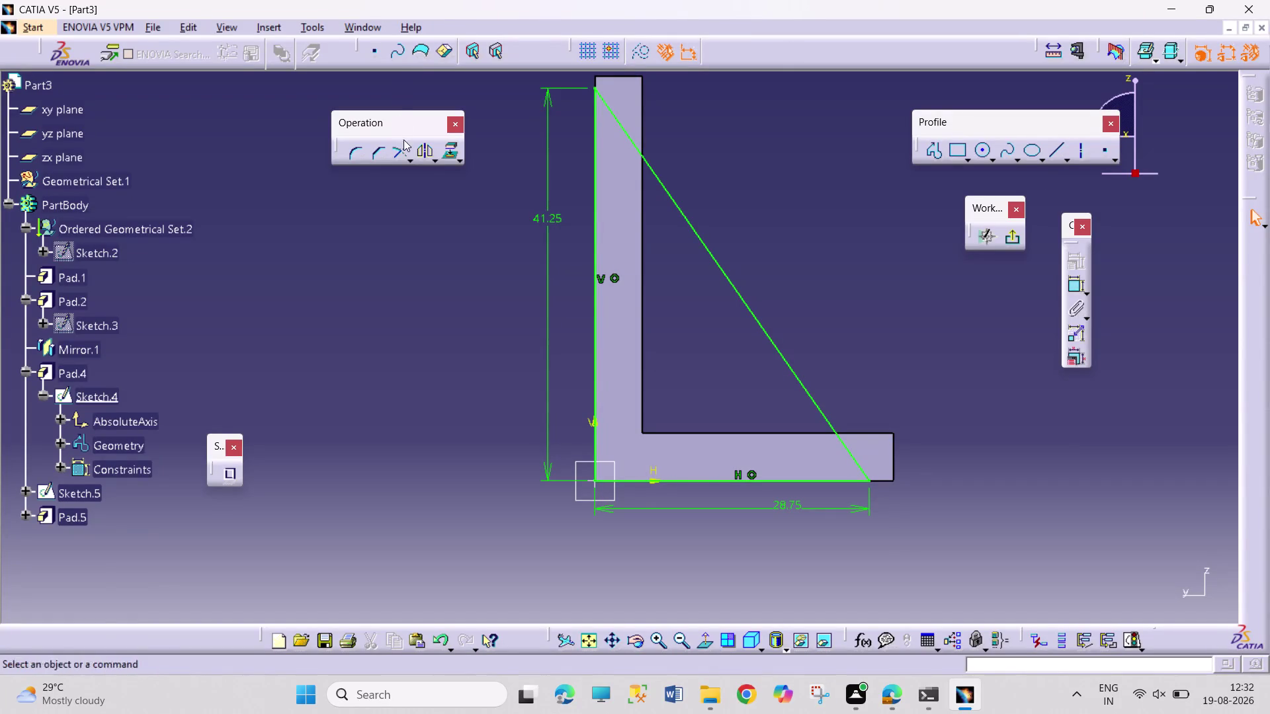
Exit the rib sketch, then open Sketch.6 to review its triangular profile.
click(1013, 236)
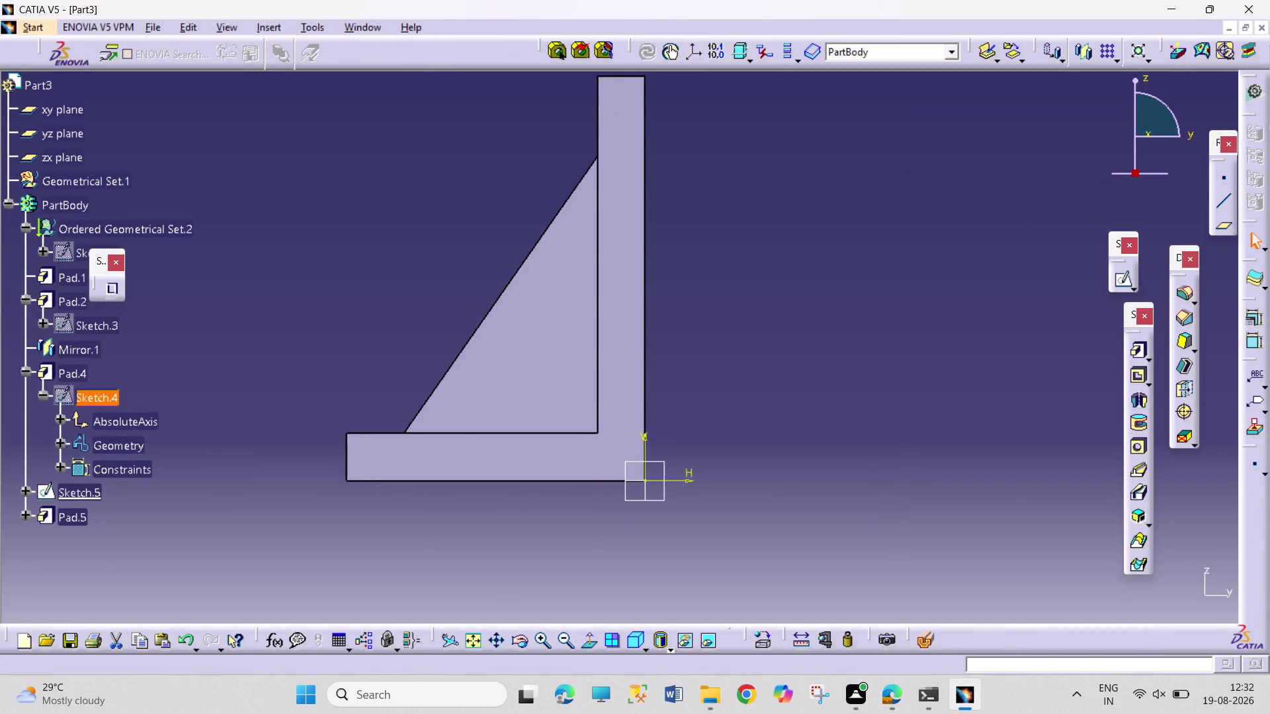
click(23, 515)
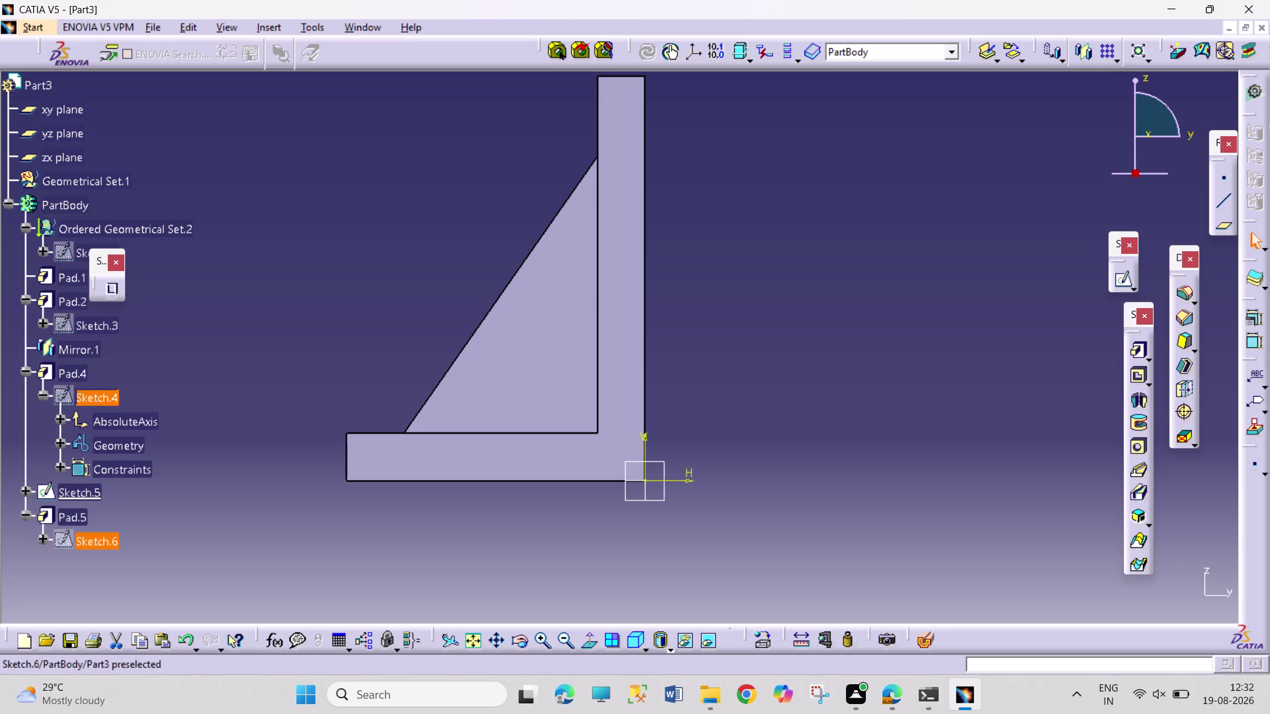
double_click(72, 542)
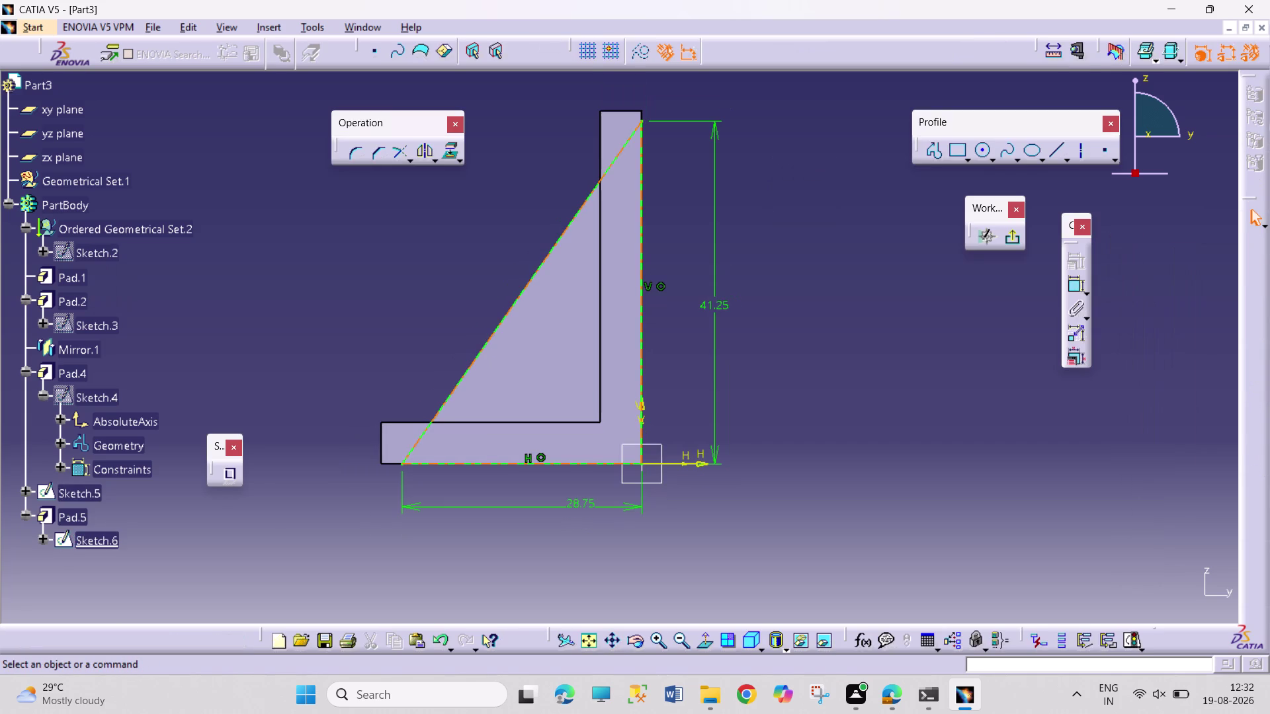
click(1015, 242)
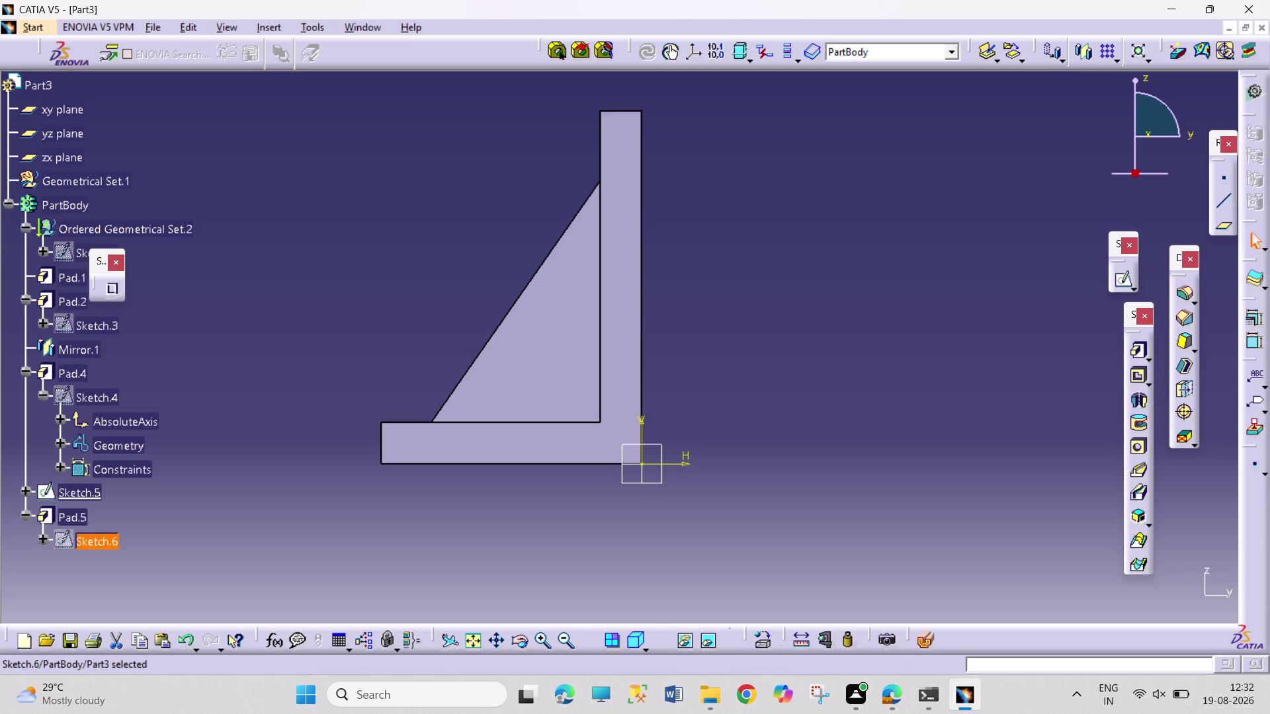
Orbit the bracket to view the rib, then reopen the Pad.5 definition.
click(528, 640)
drag(480, 375, 602, 436)
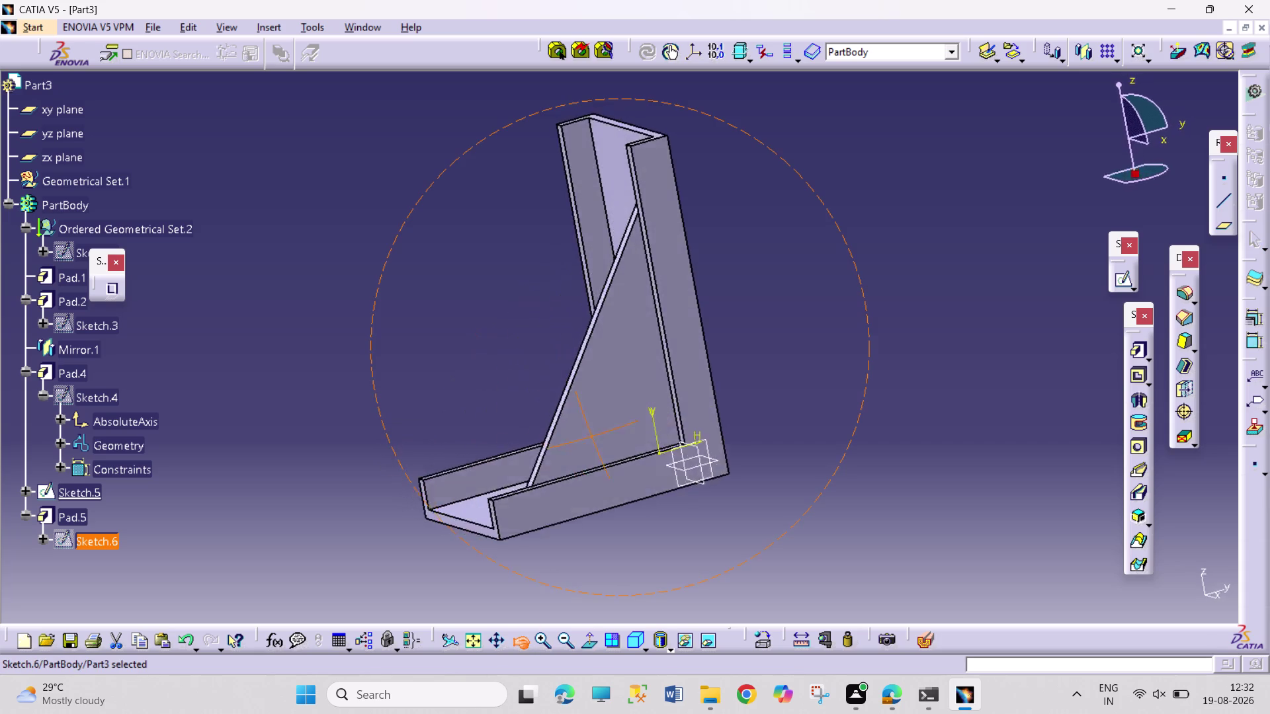
drag(602, 436, 950, 381)
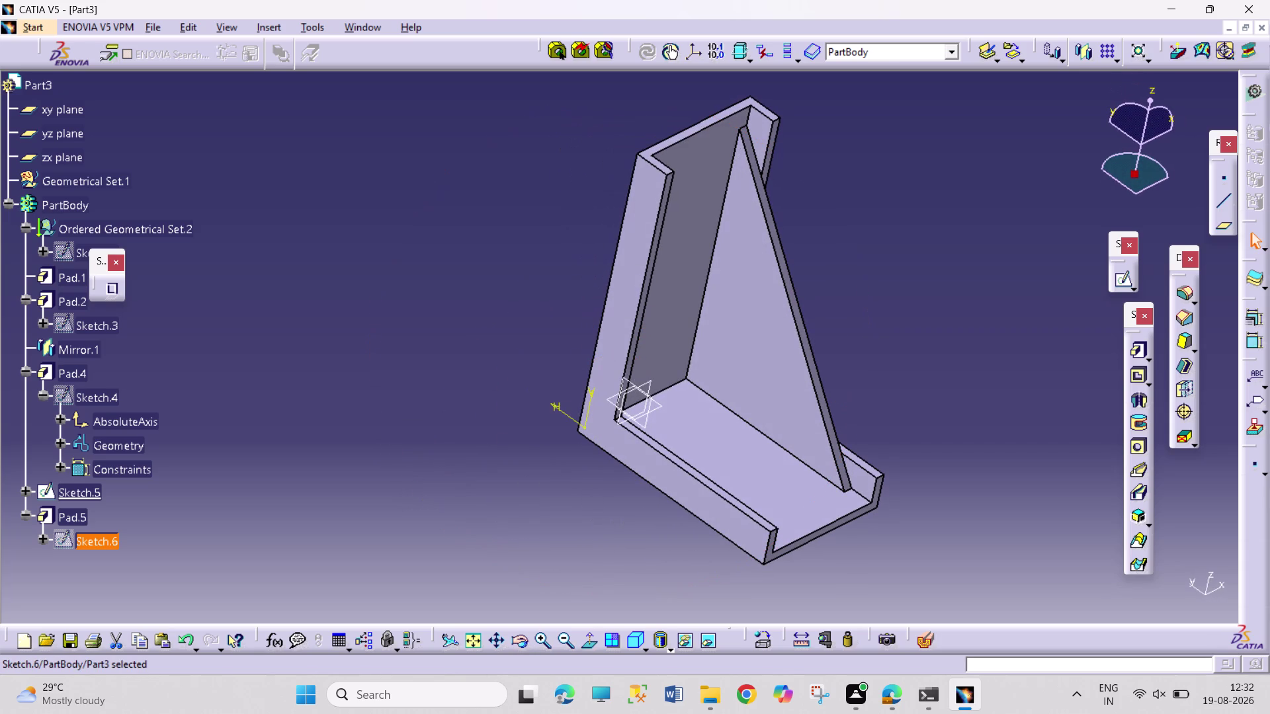
click(67, 516)
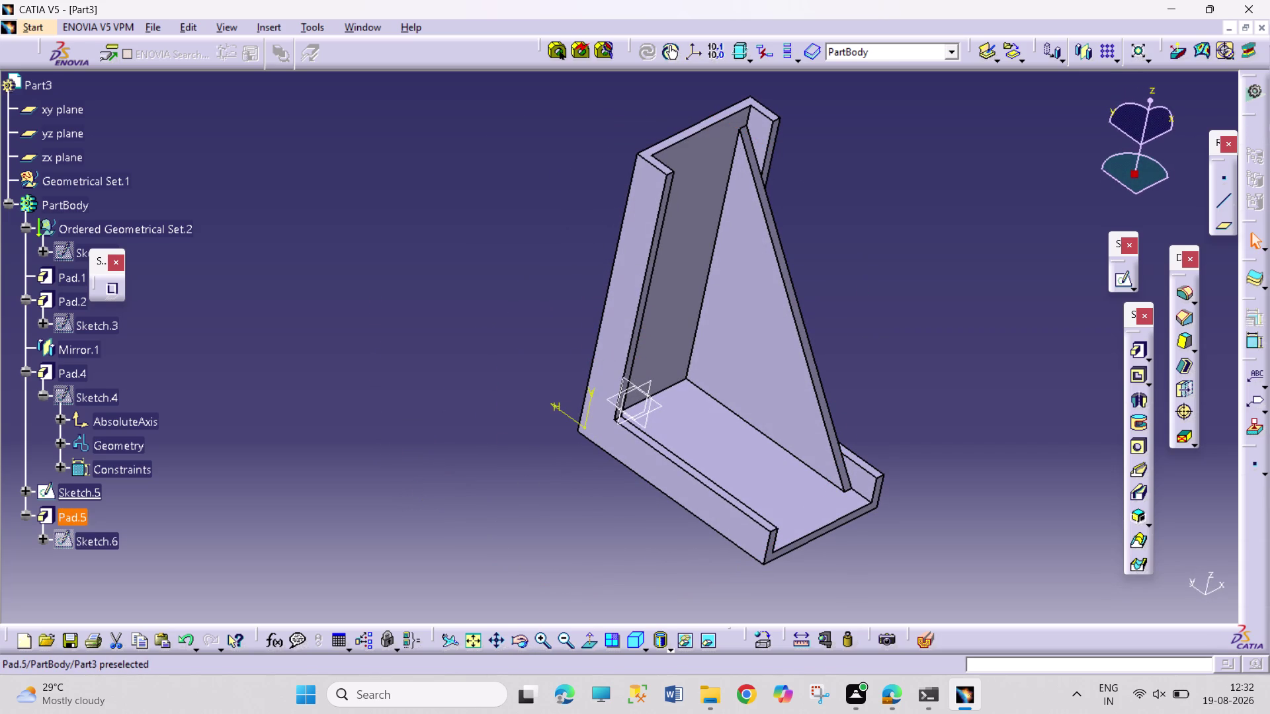
double_click(69, 516)
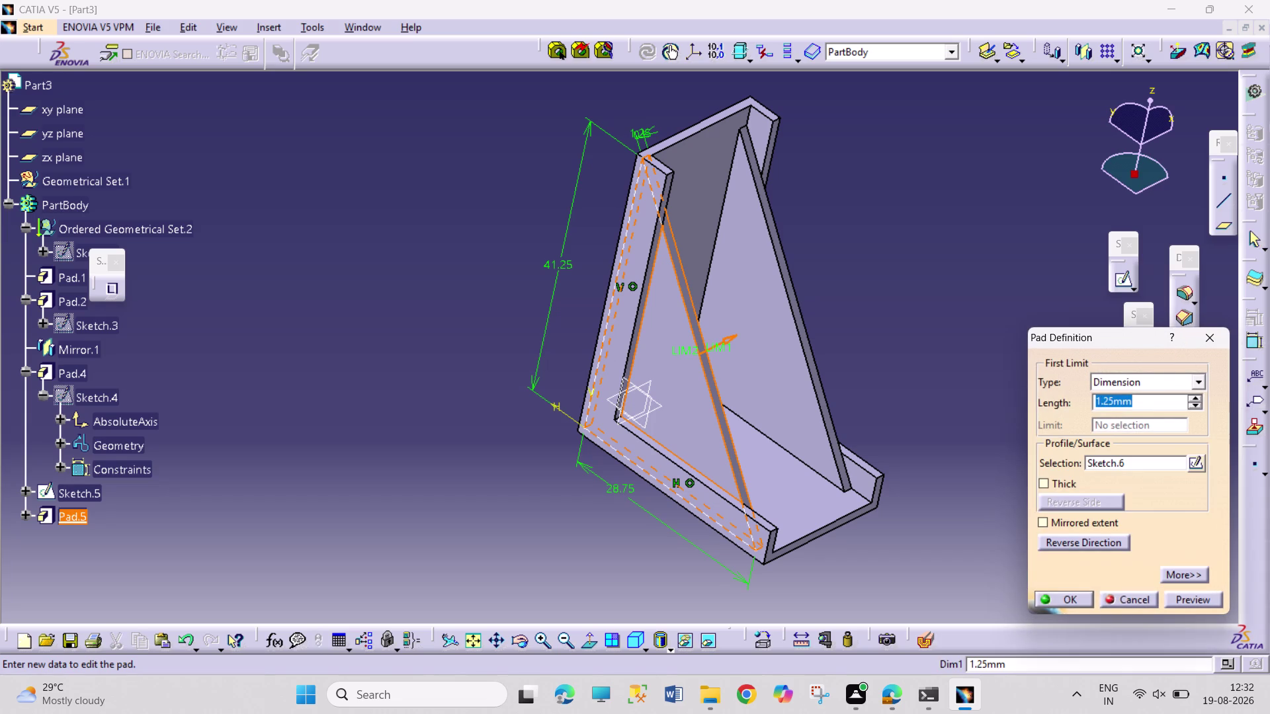
Close Pad.5's definition, run Local Update on it, and reopen Sketch.6 in the Sketcher.
click(1060, 602)
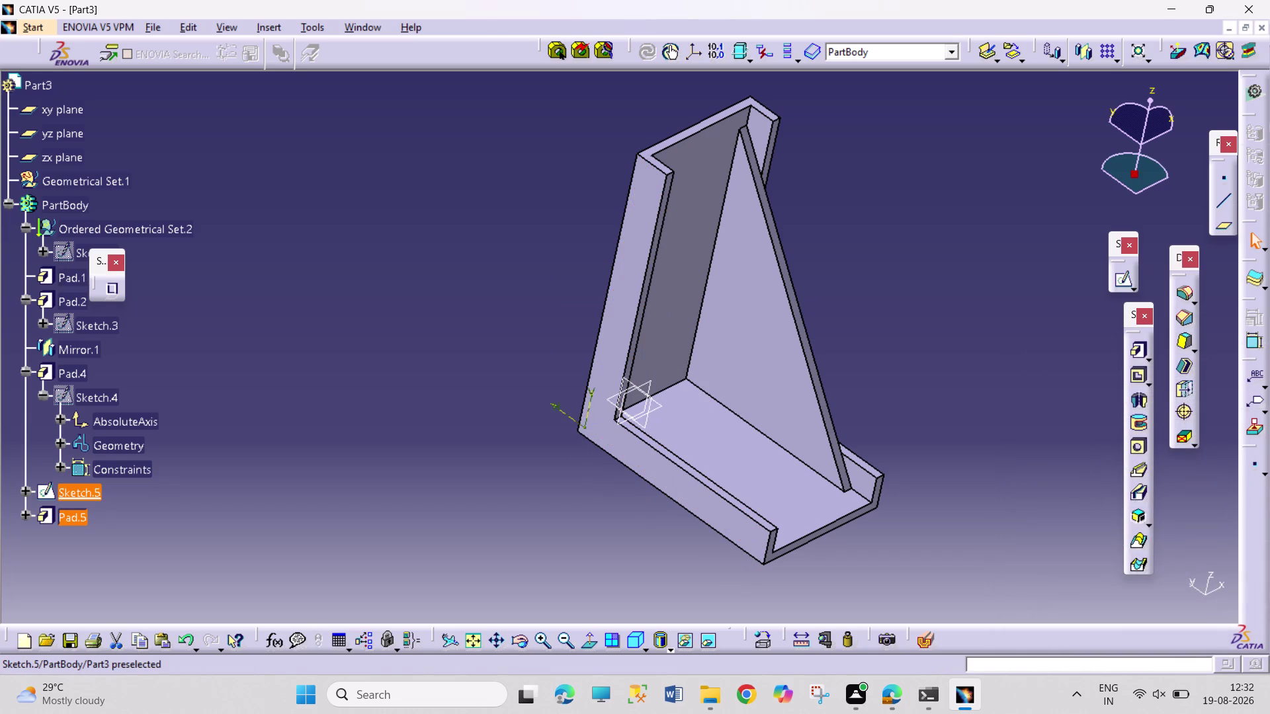
right_click(74, 495)
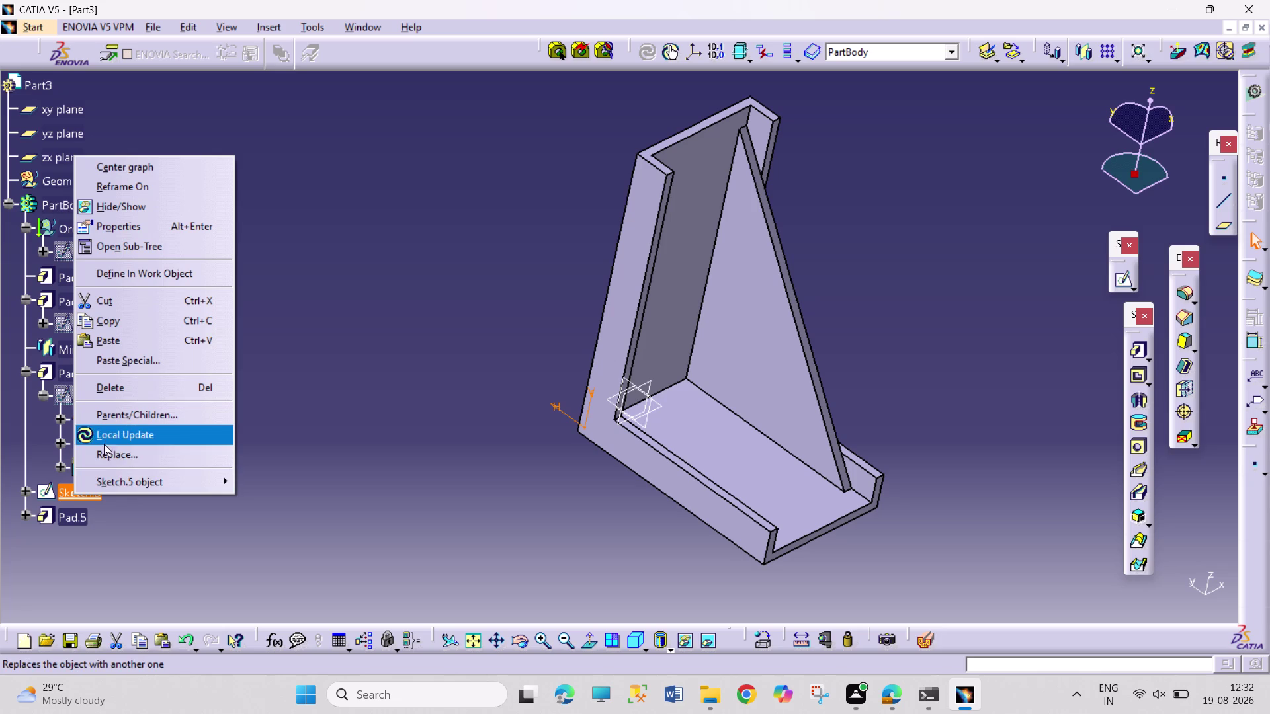
click(107, 437)
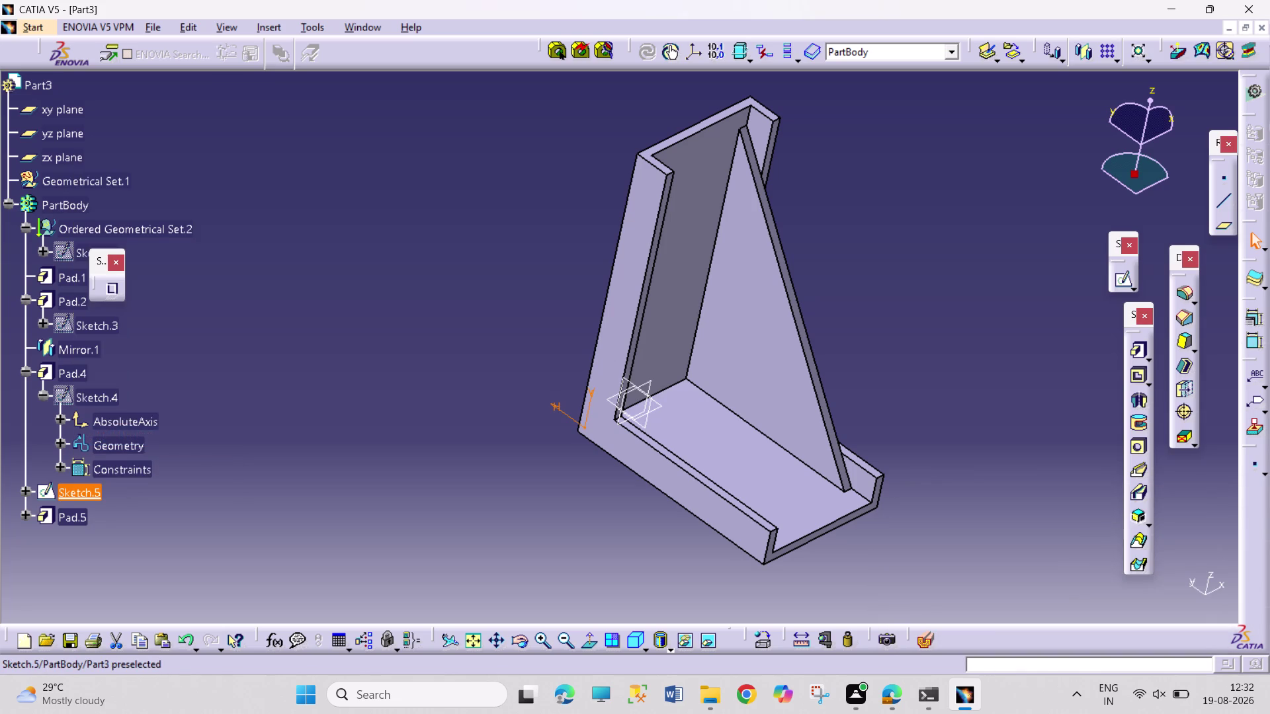
right_click(63, 523)
click(104, 463)
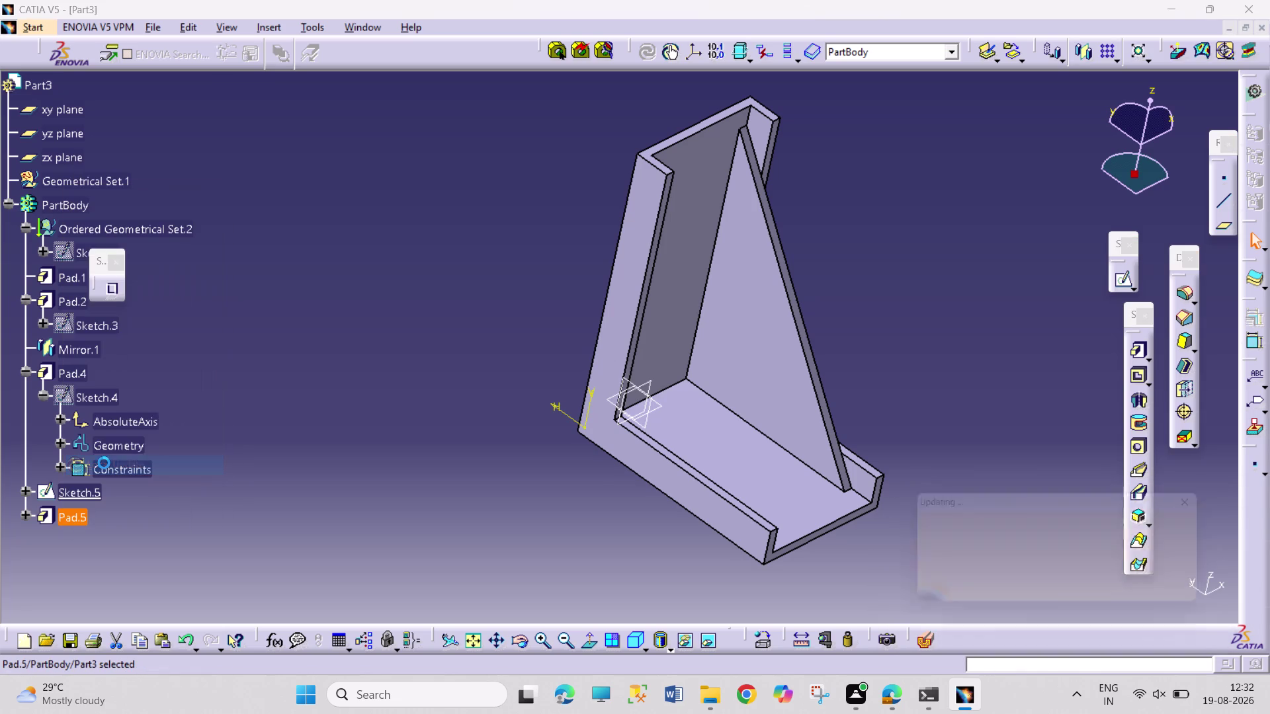
click(28, 514)
double_click(75, 538)
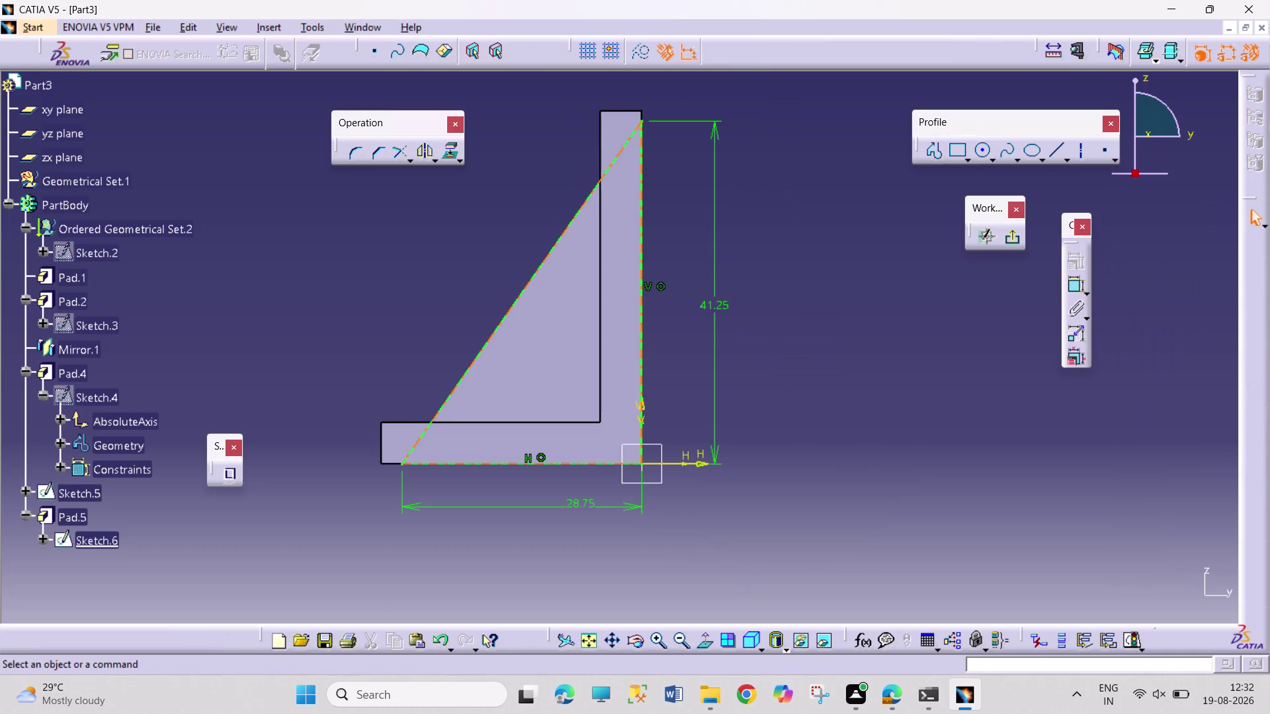
Orbit to inspect Sketch.6's rib profile in 3D, then exit the Sketcher.
click(638, 643)
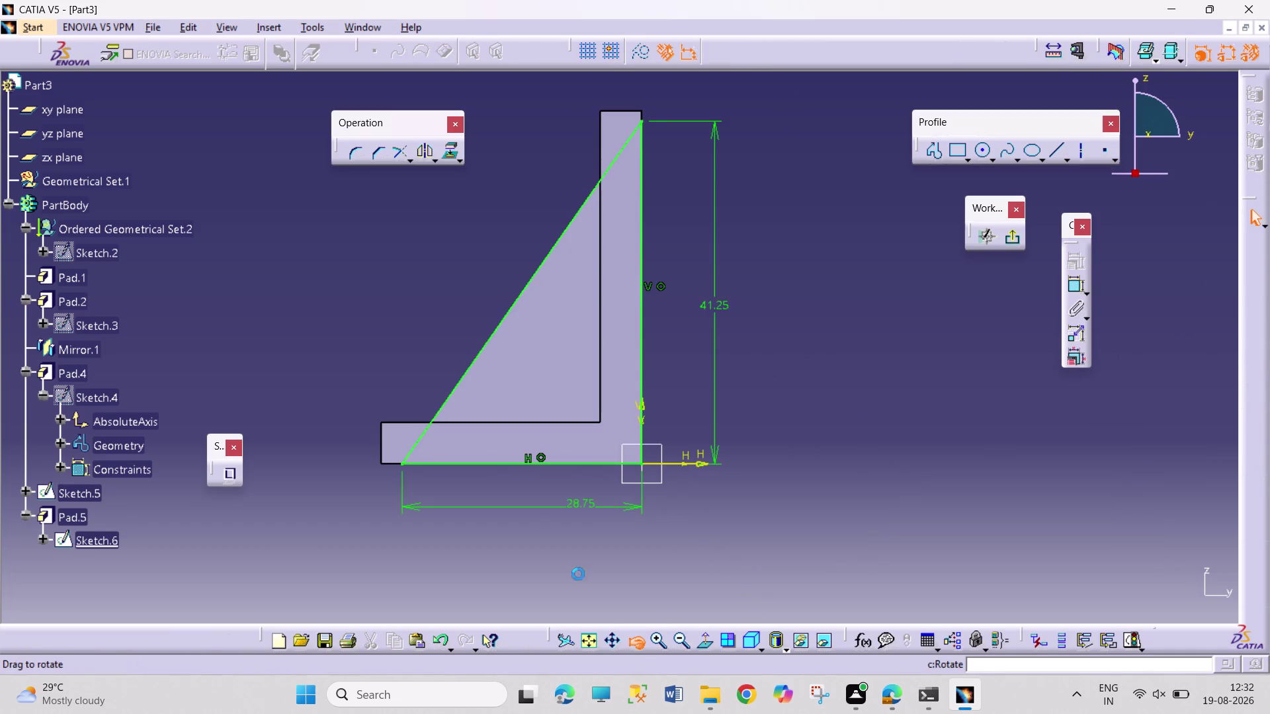
drag(418, 344, 830, 441)
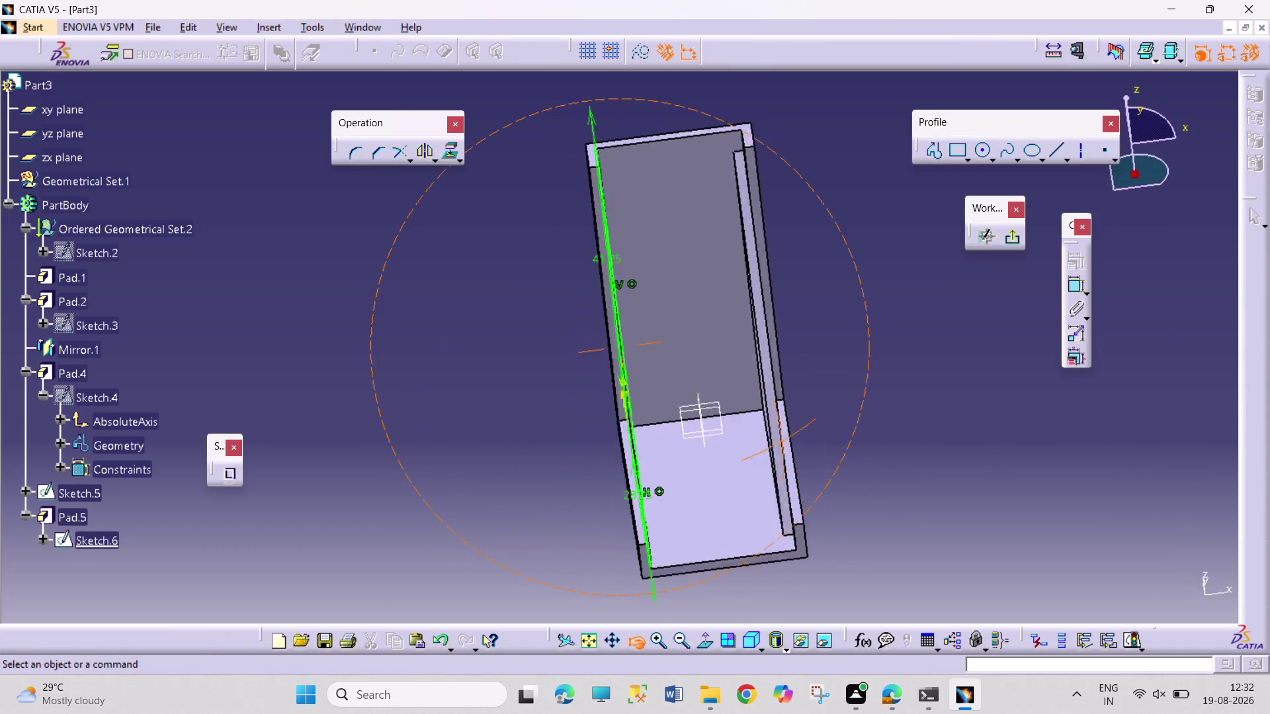
drag(829, 441, 831, 441)
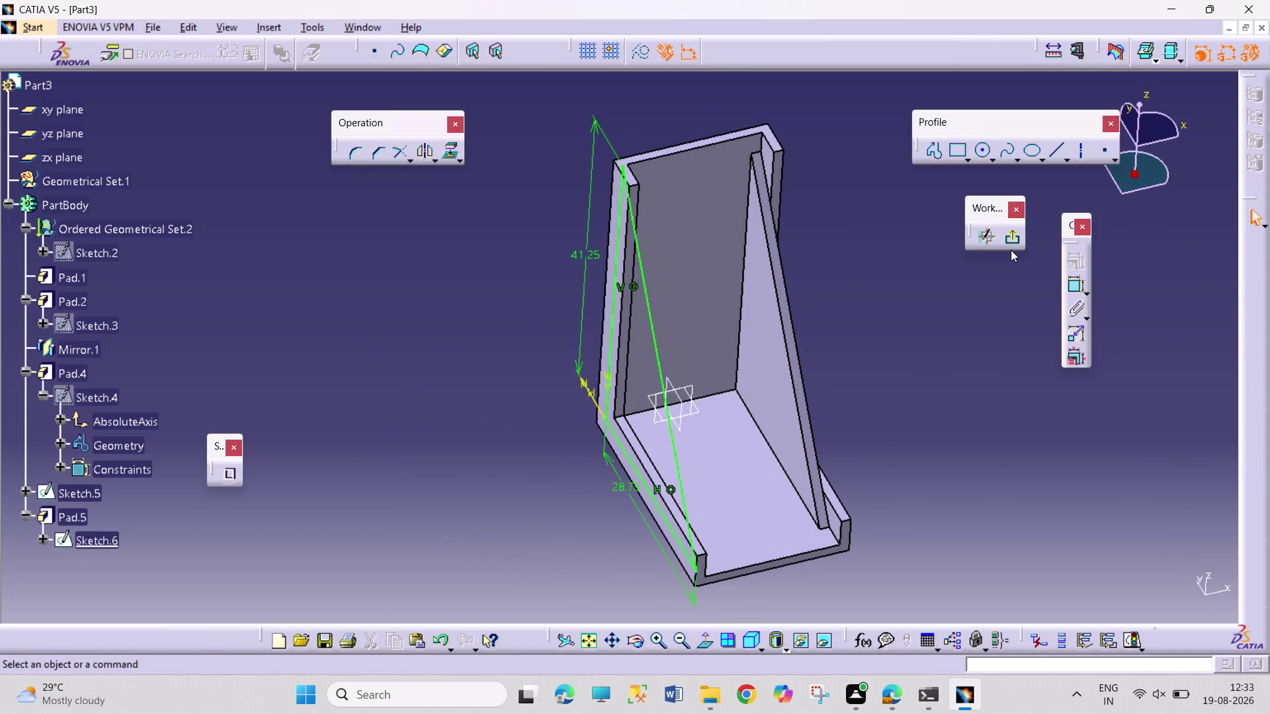
click(1011, 242)
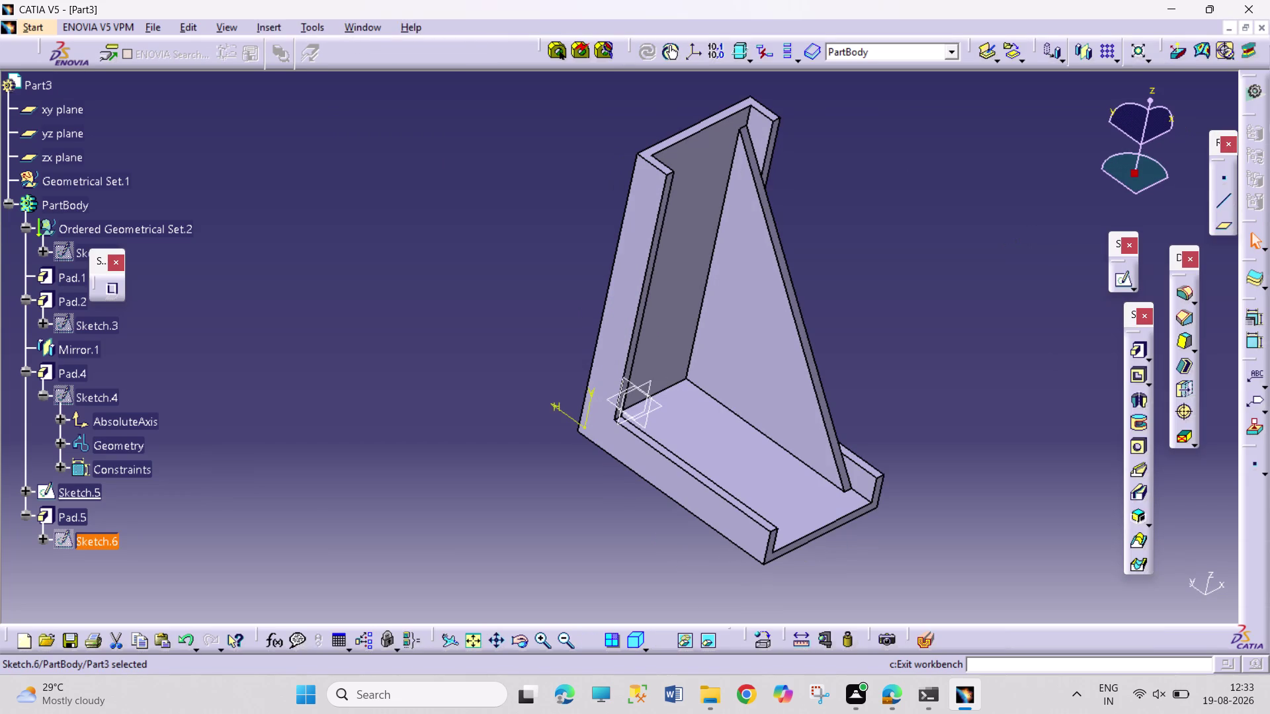
Review the 1.25 mm Pad.5 rib preview from several angles and confirm it.
double_click(67, 517)
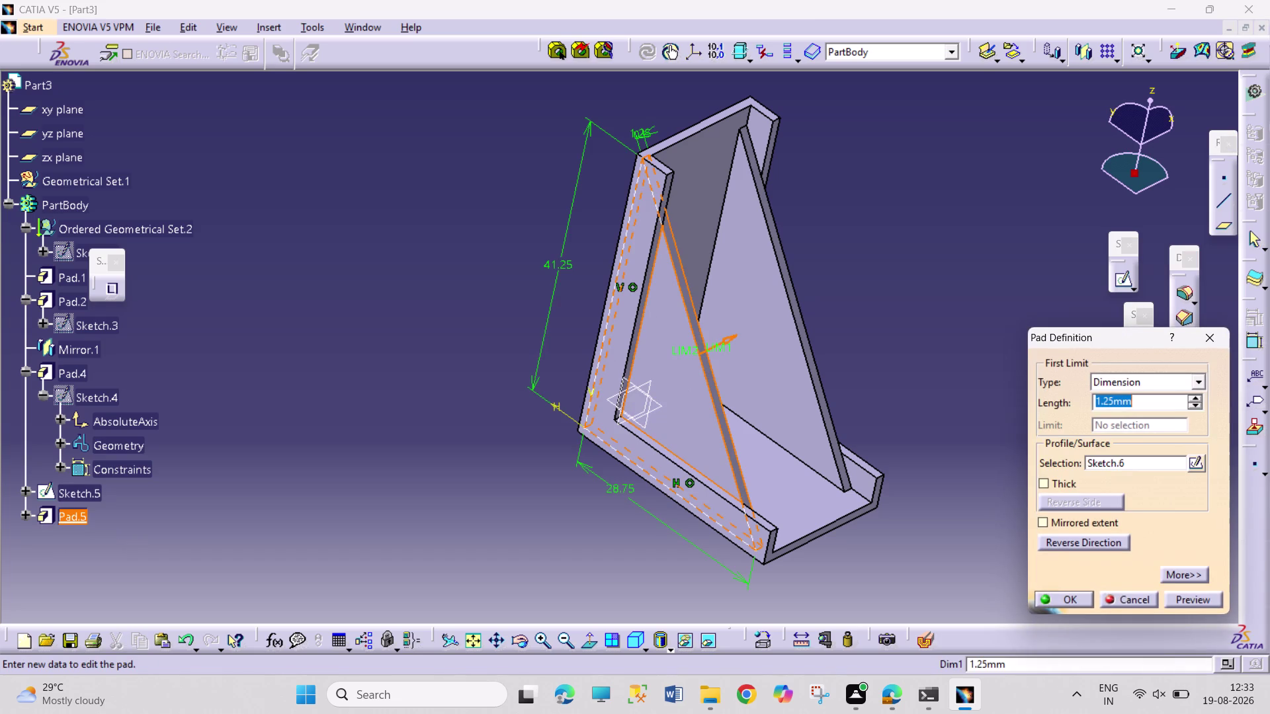
click(515, 642)
drag(556, 566, 367, 445)
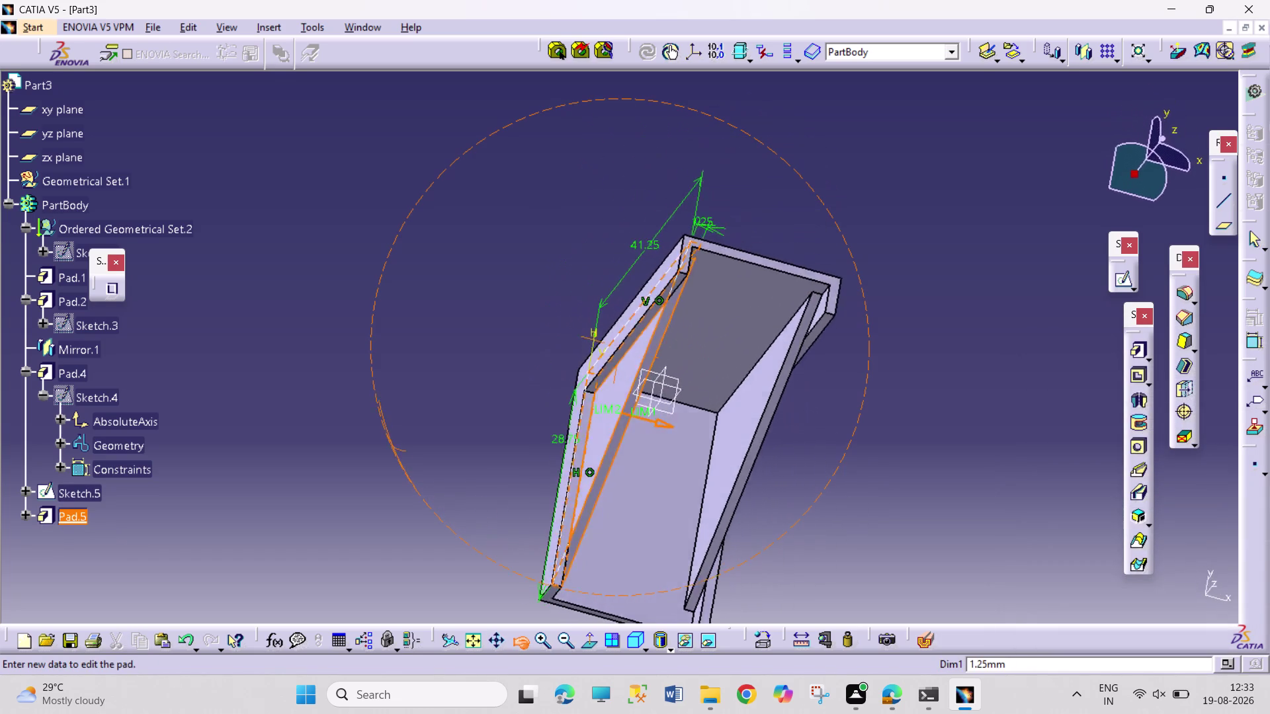
drag(367, 445, 317, 407)
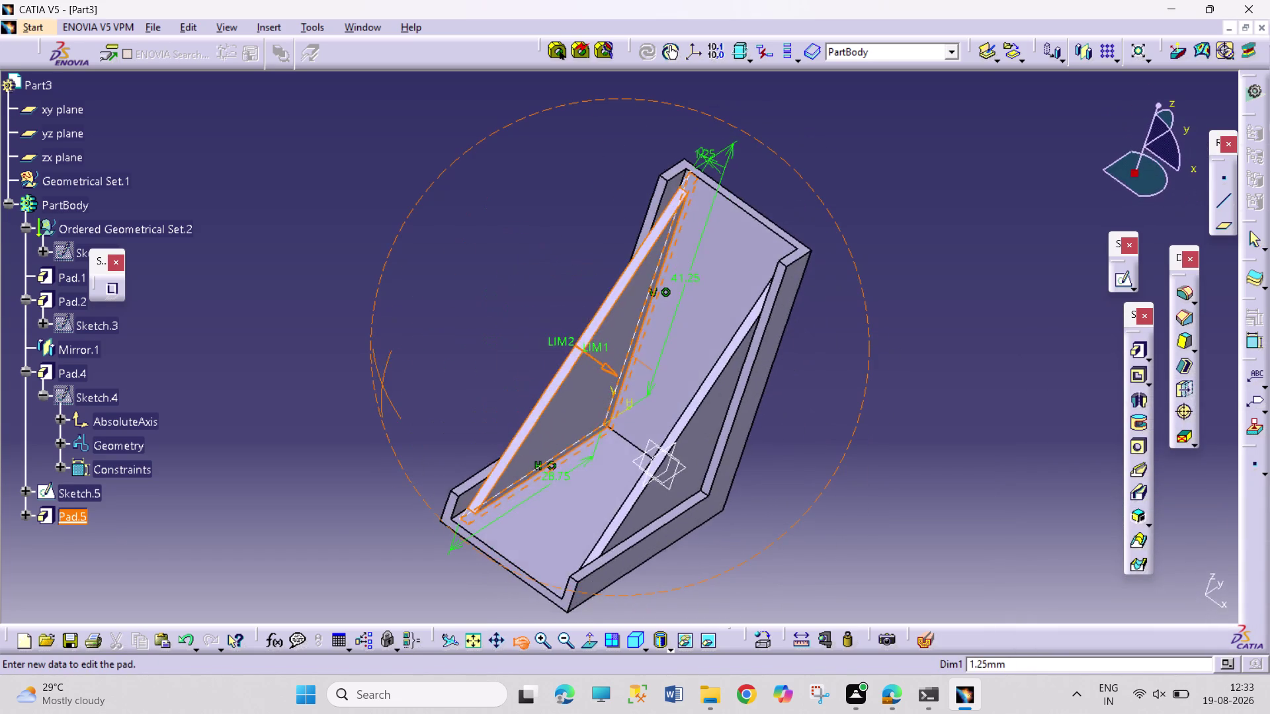
drag(317, 408, 380, 415)
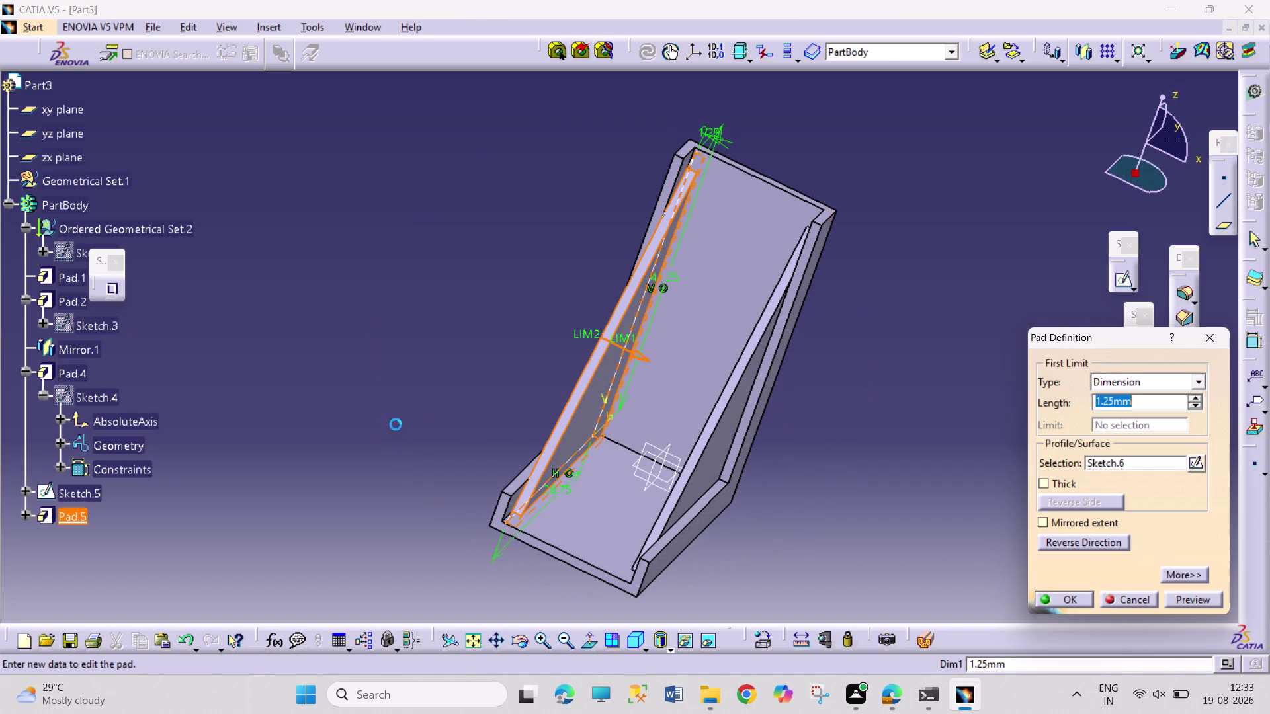
click(1078, 596)
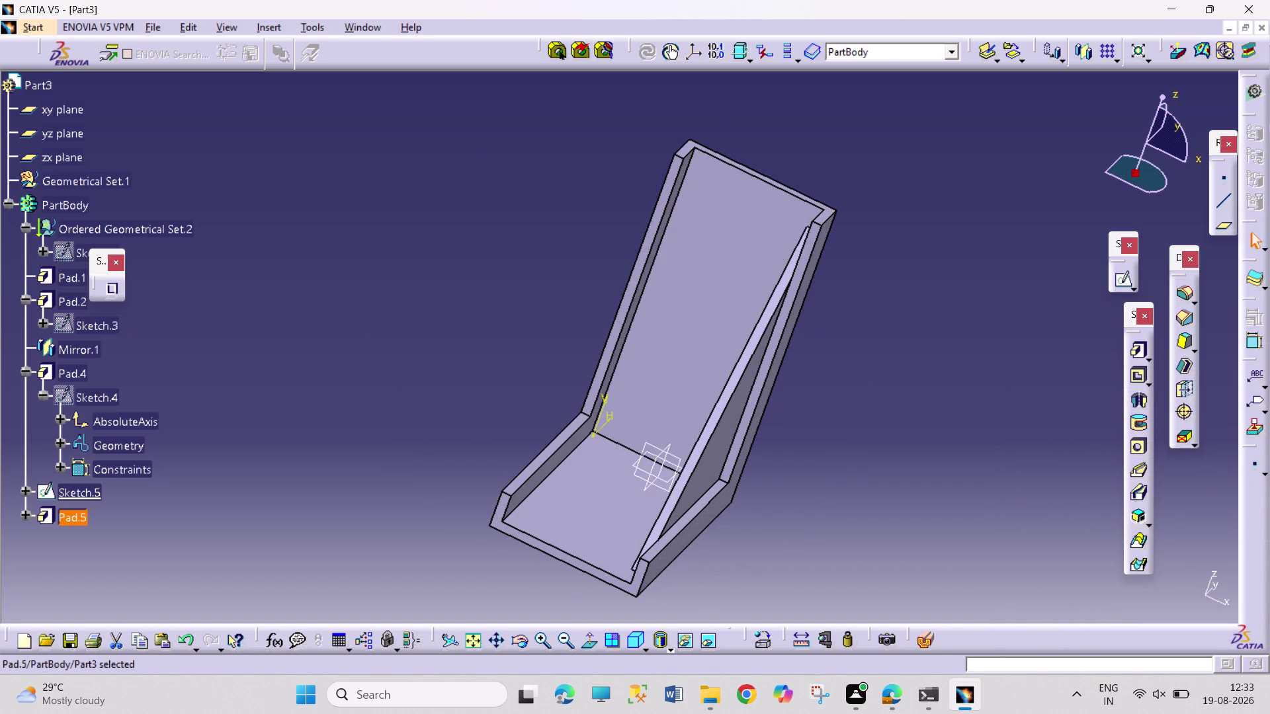
Run Local Update on Pad.5 and reopen its context menu.
right_click(68, 523)
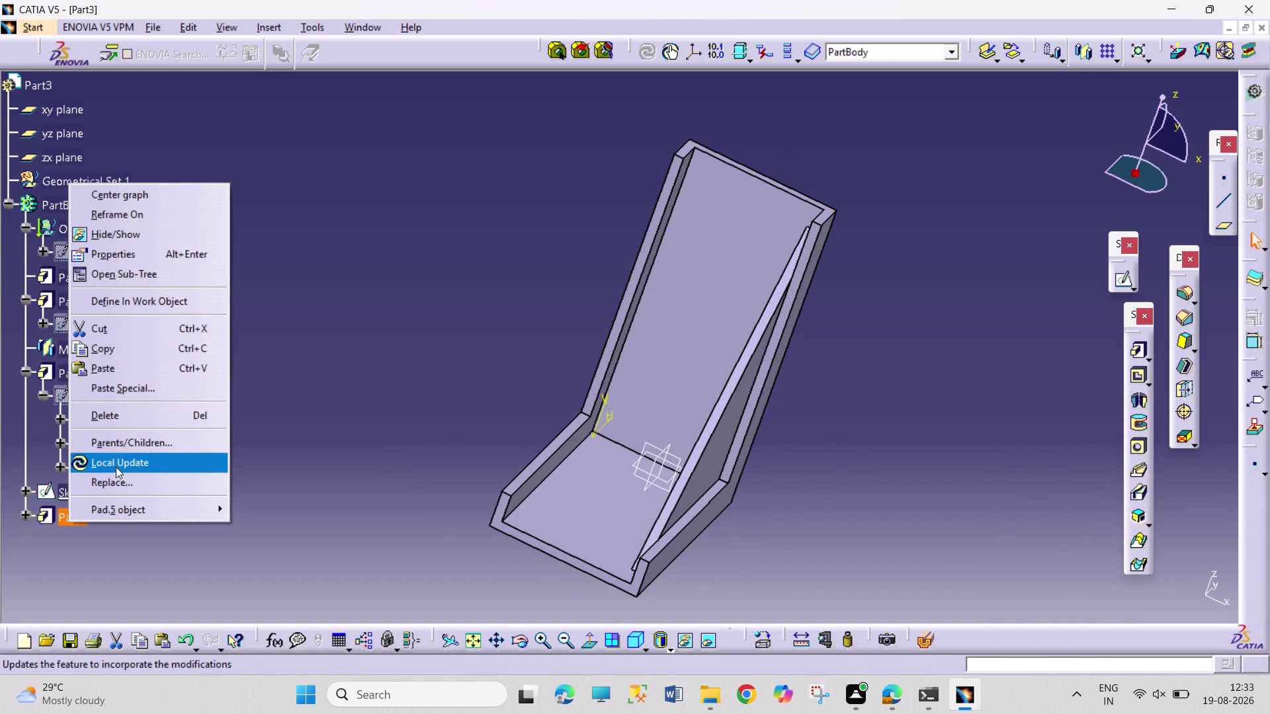
click(116, 467)
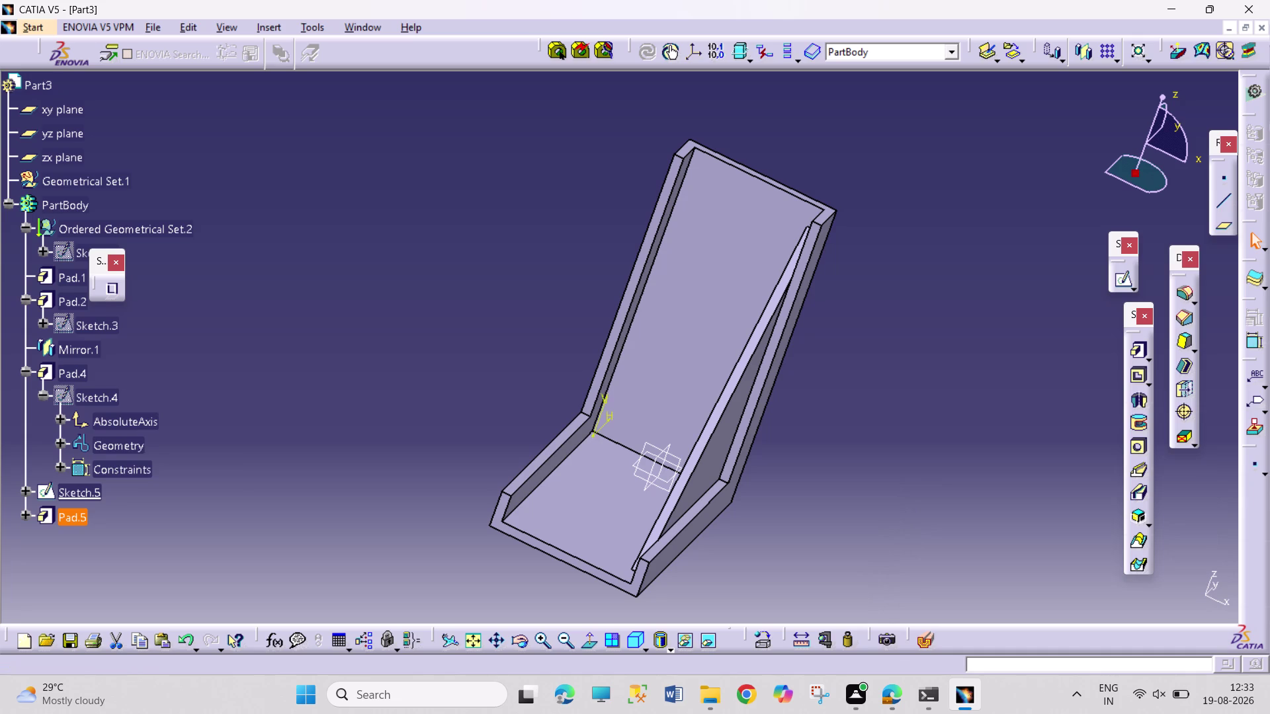
right_click(77, 518)
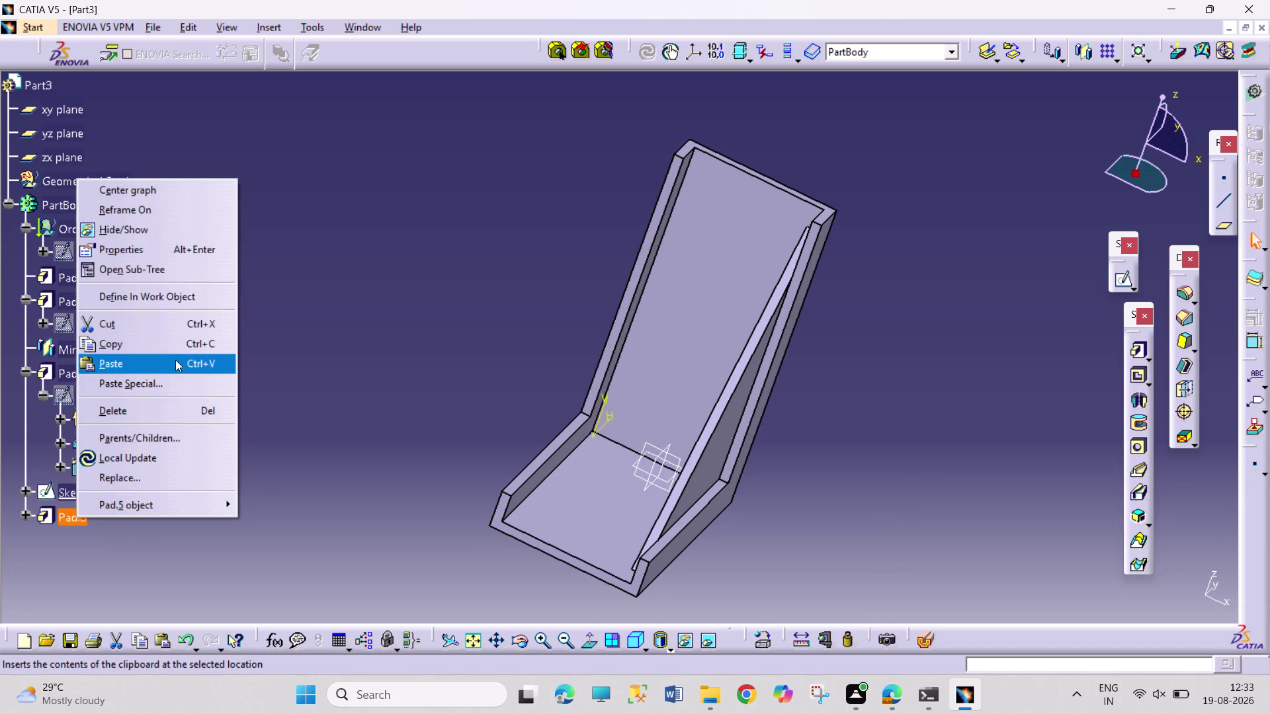
Delete the Pad.5 rib feature.
click(174, 414)
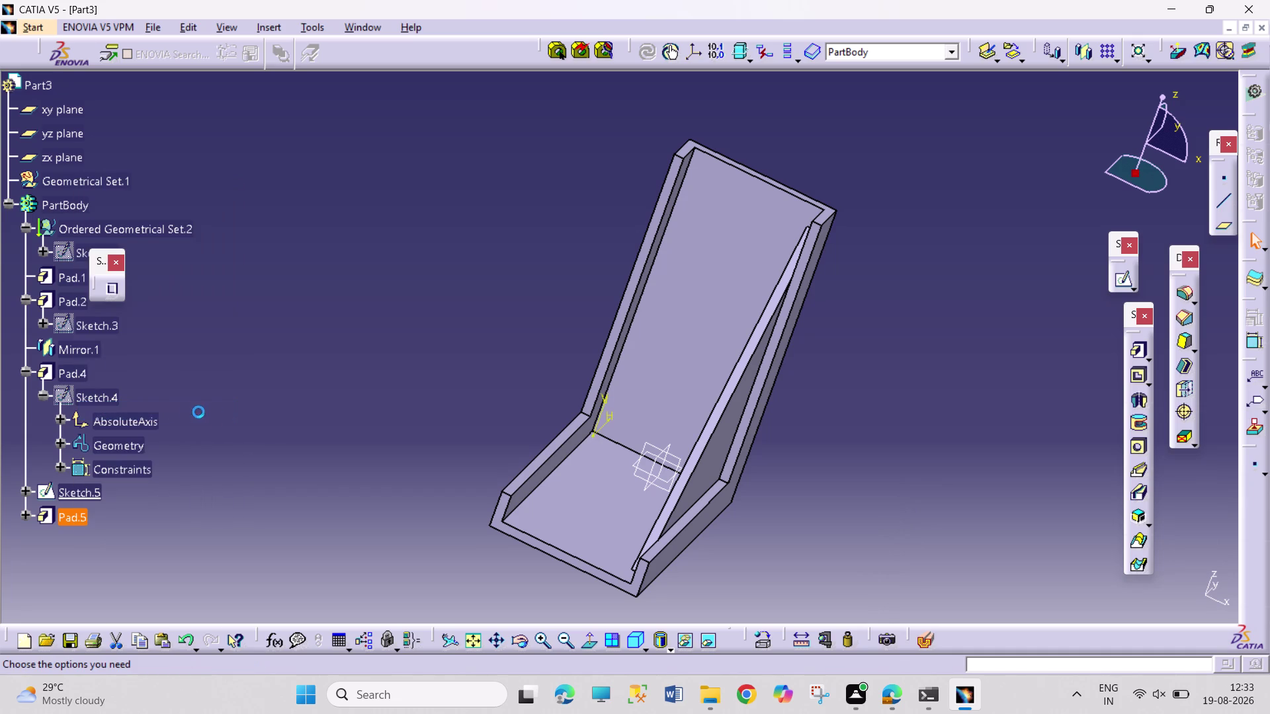
click(323, 470)
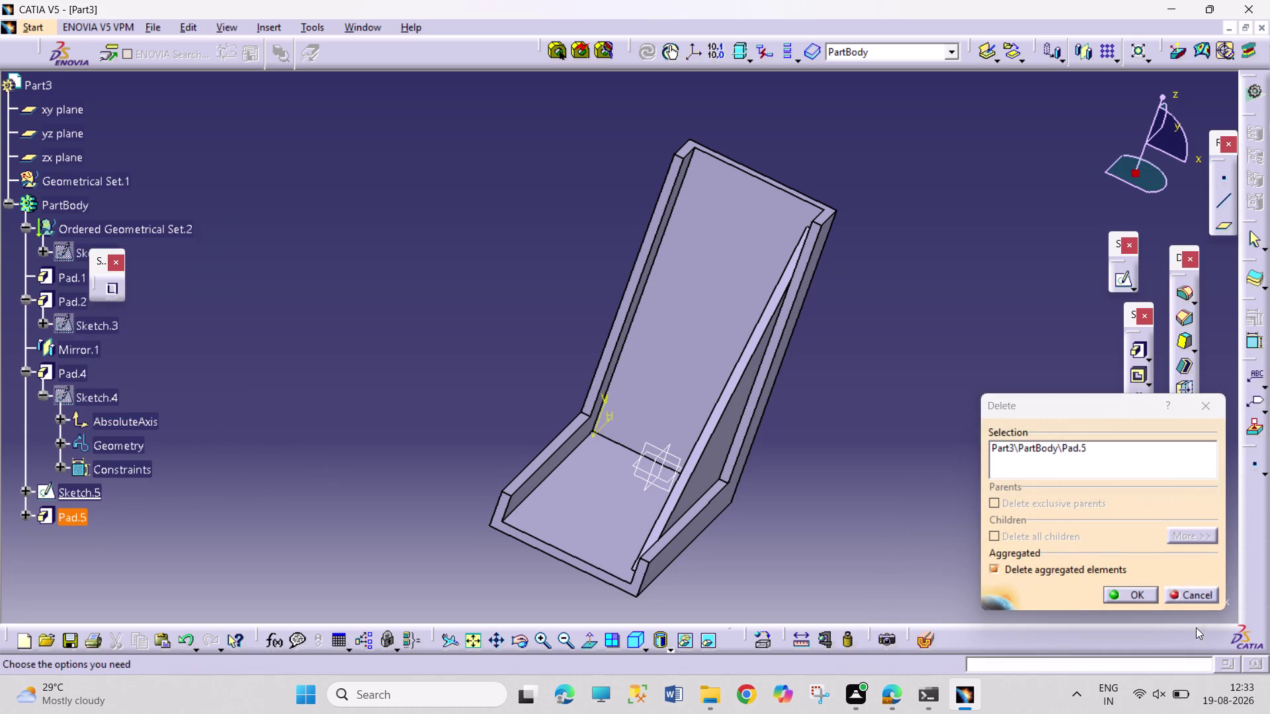
click(1133, 600)
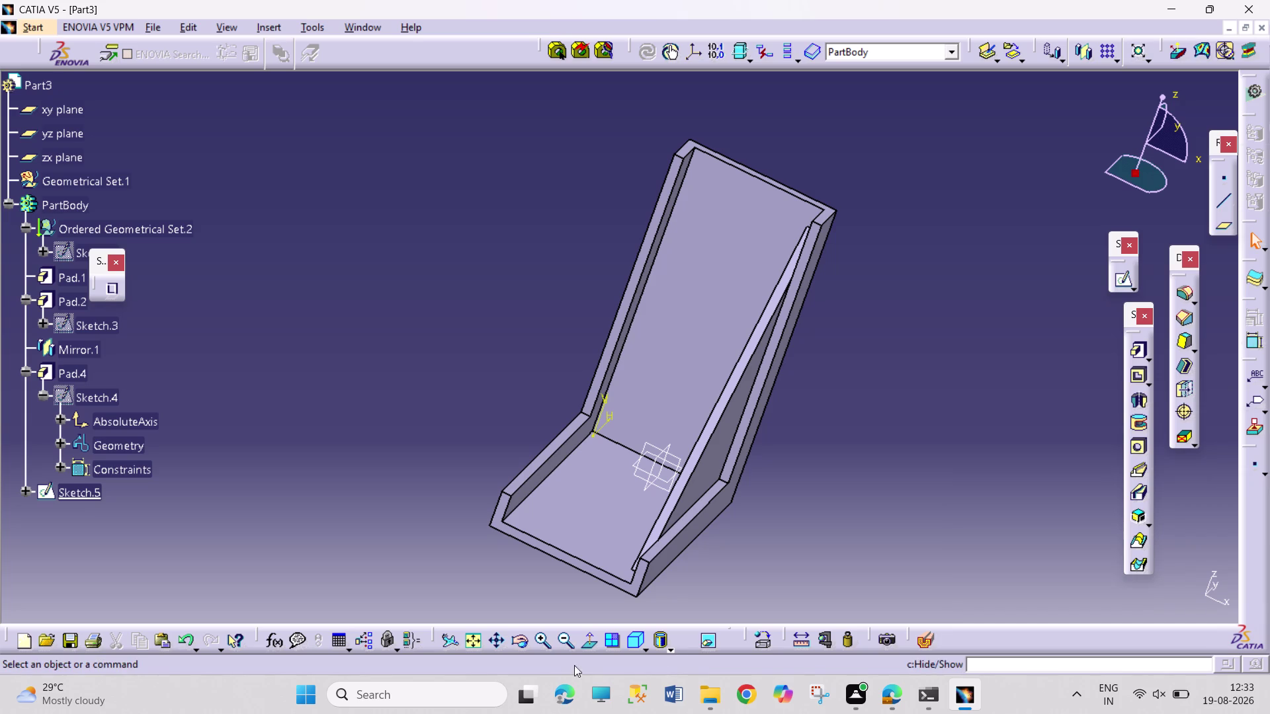
Orbit the bracket and start Sketch.7 on the inner face of Mirror.1's wall.
click(525, 642)
drag(472, 484, 758, 487)
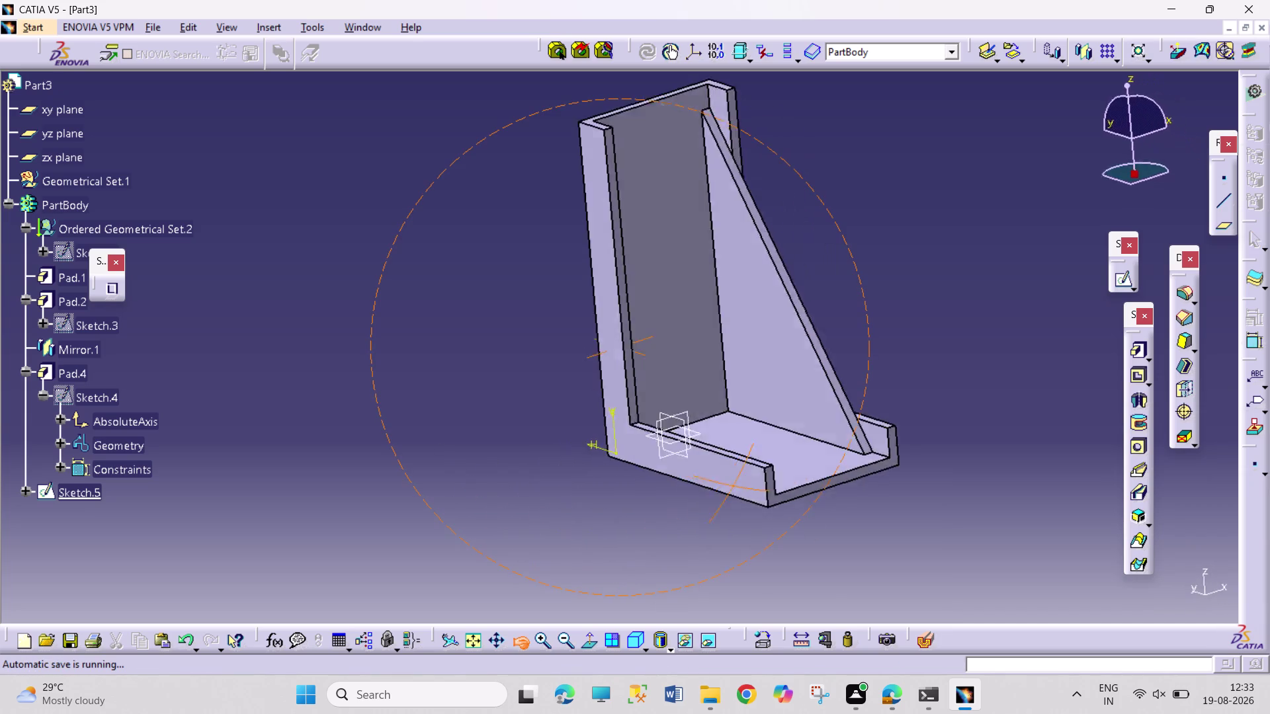
drag(758, 486, 493, 477)
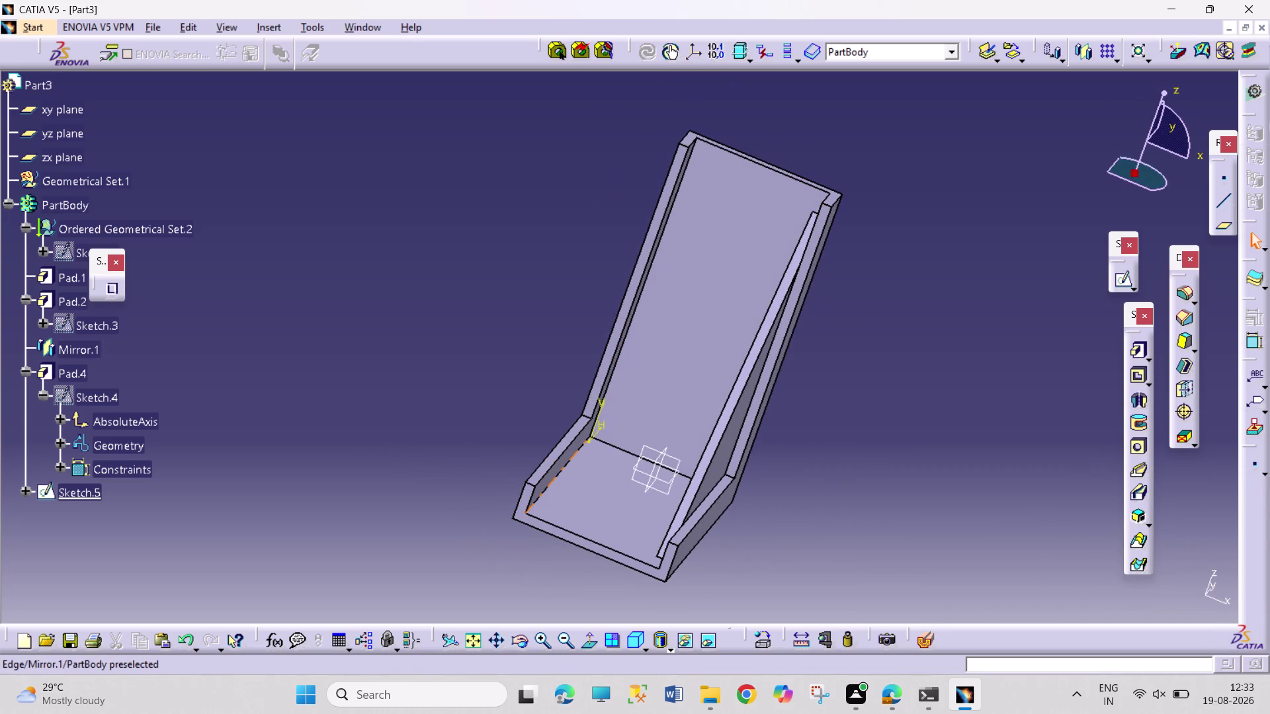
click(575, 448)
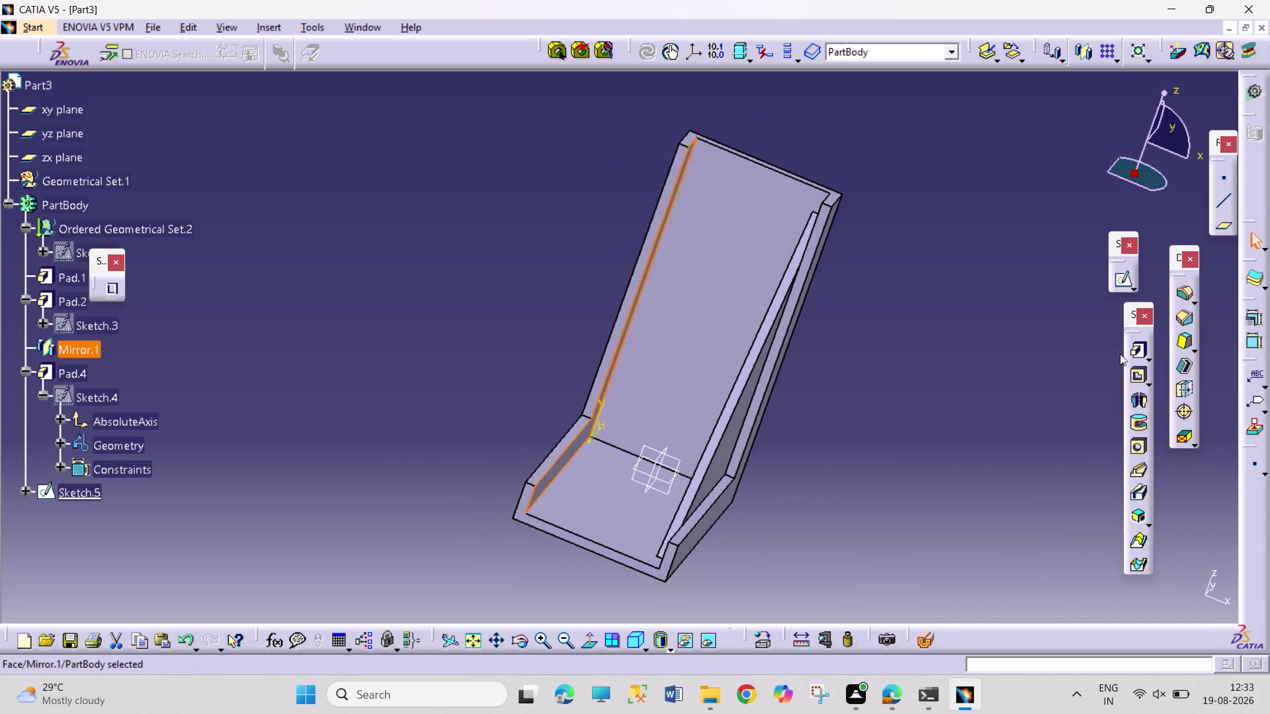
click(1119, 283)
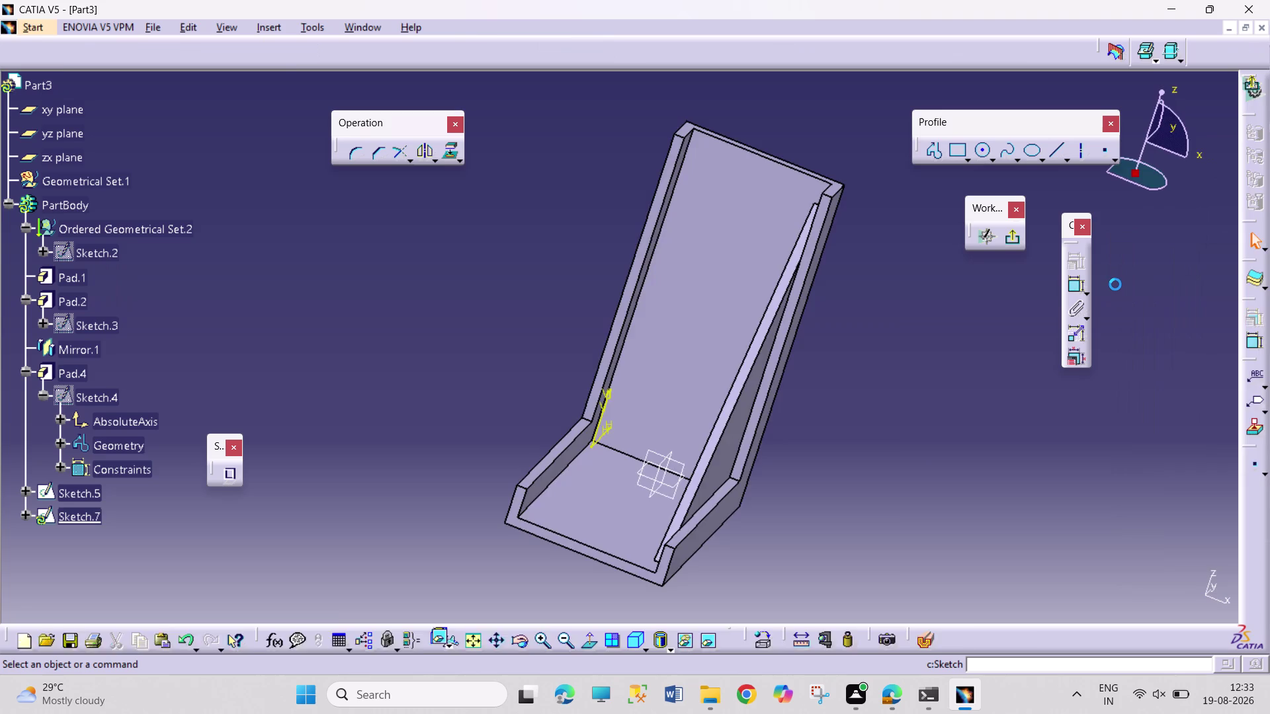
Draw a closed triangular profile with a vertical side and horizontal base, viewed face-on.
click(927, 154)
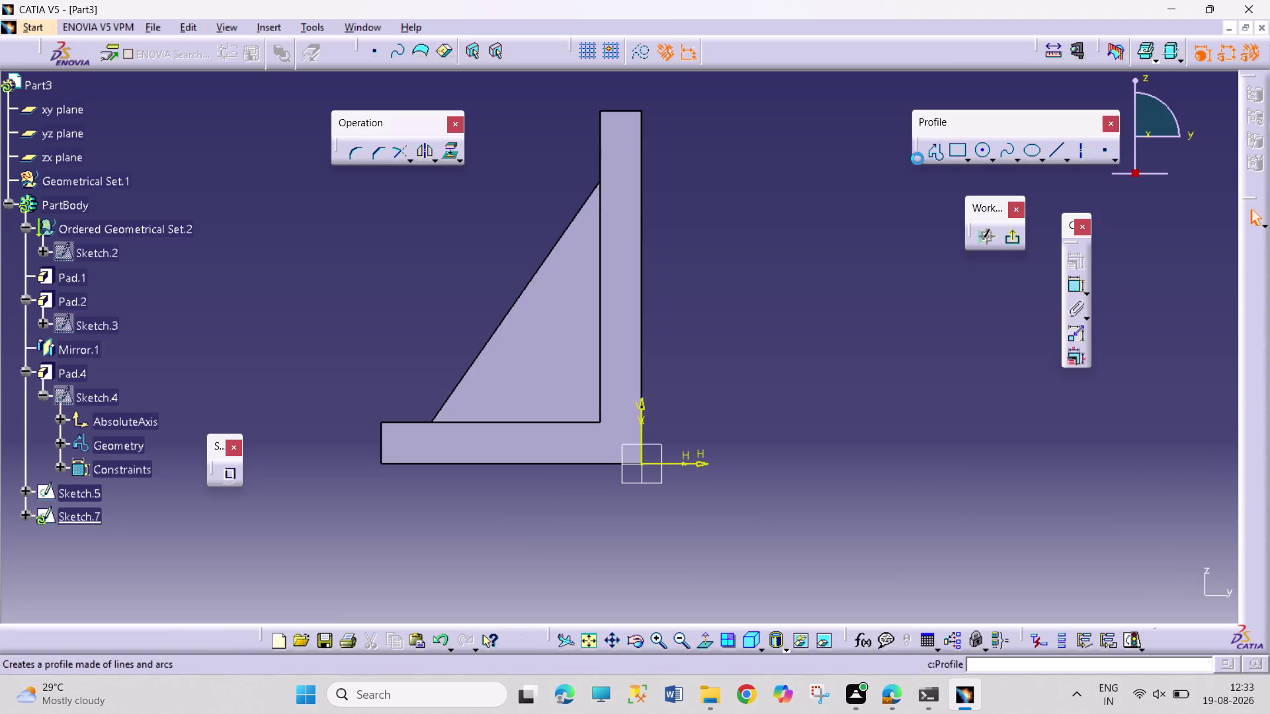
click(626, 150)
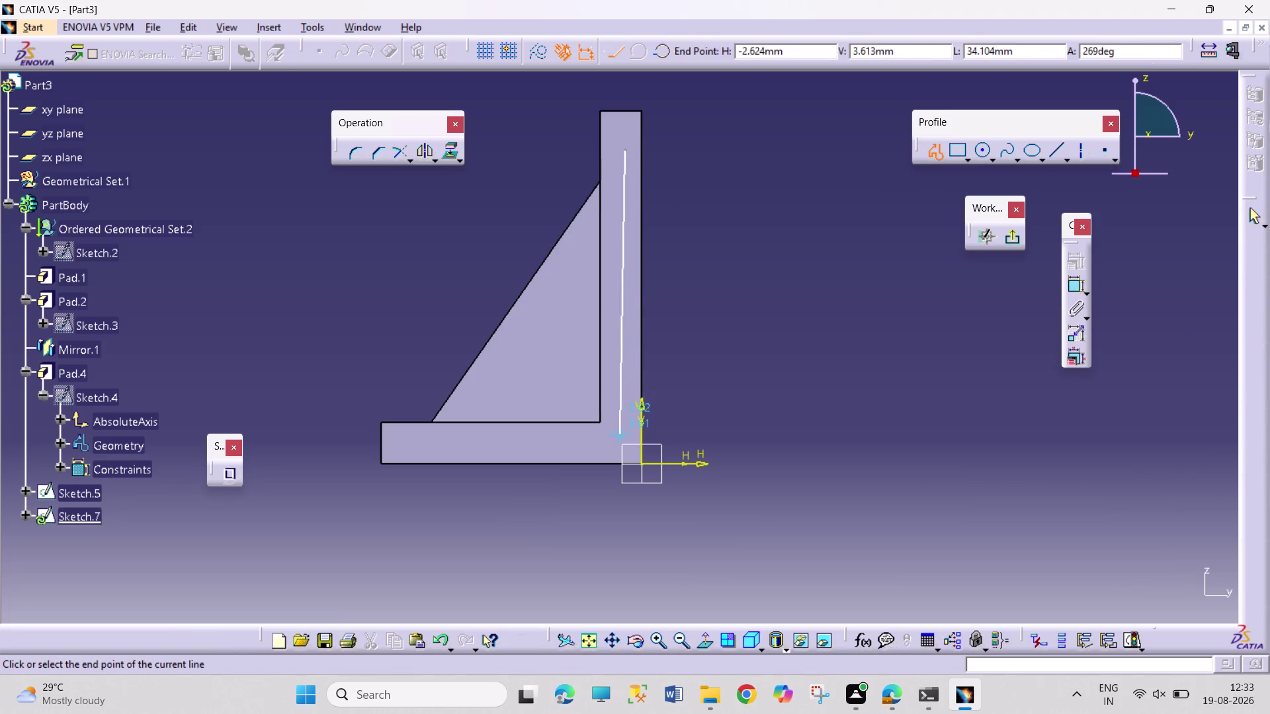
drag(625, 436, 616, 440)
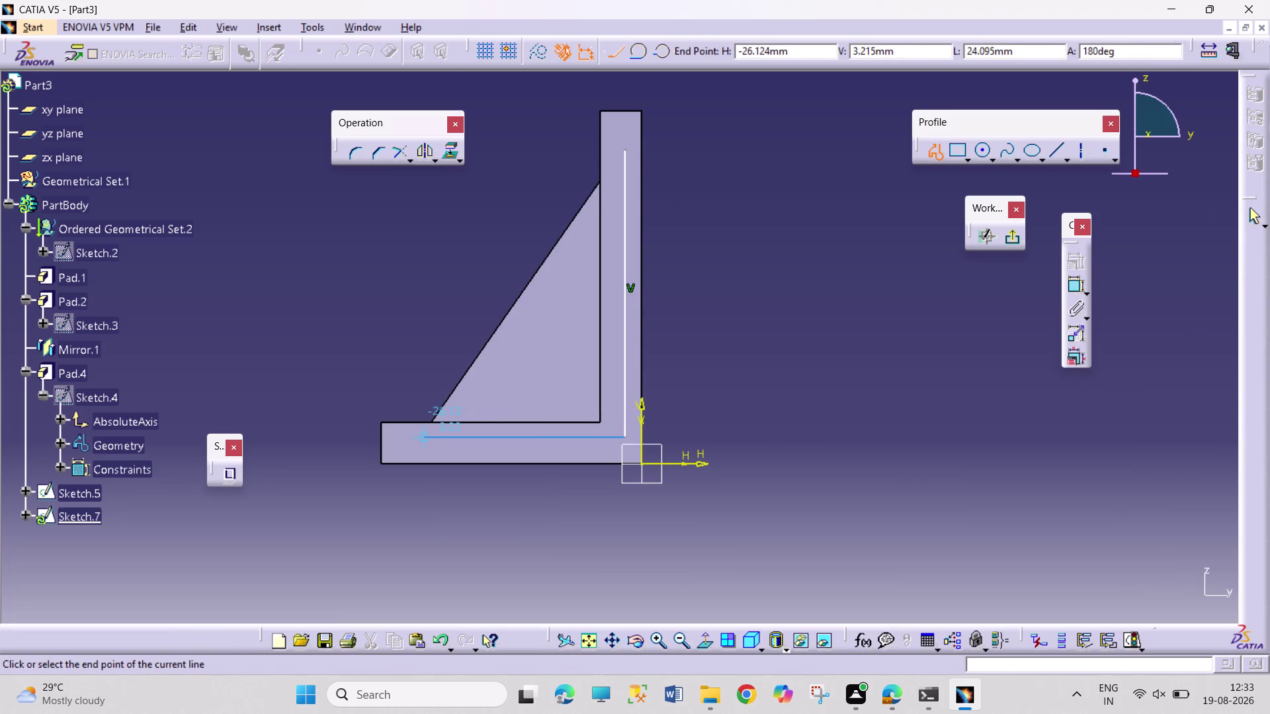
click(417, 439)
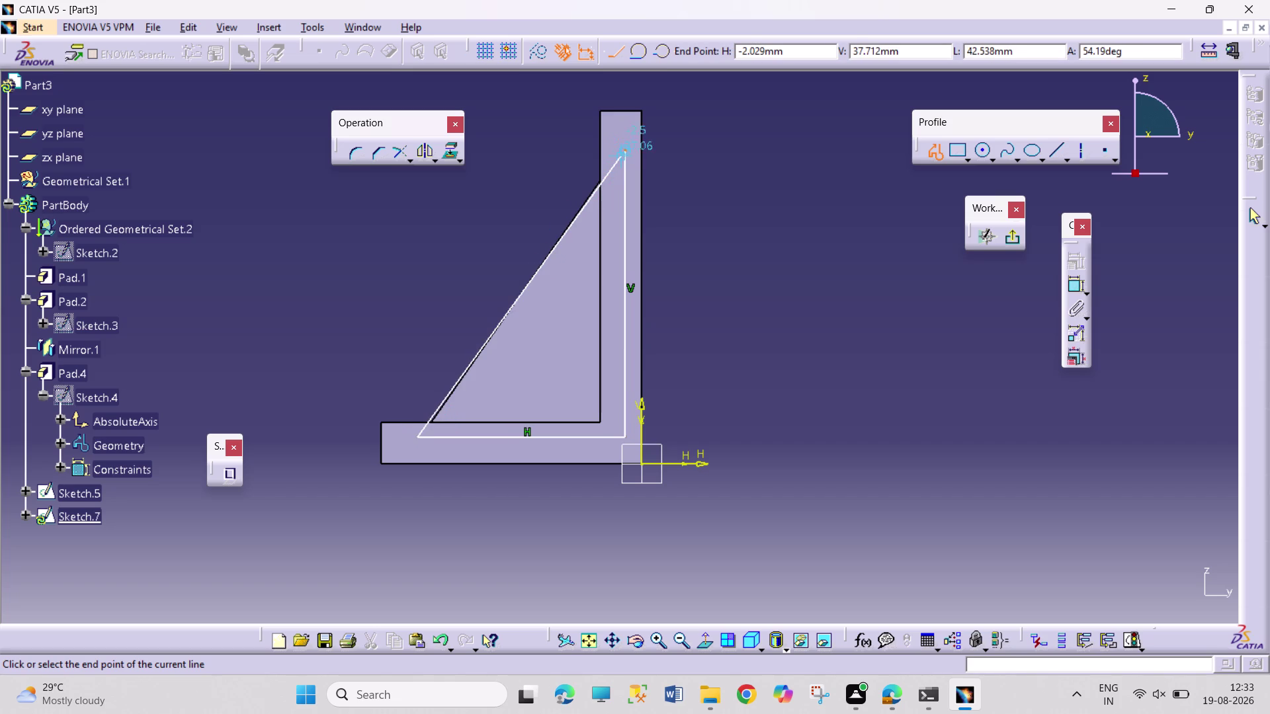
click(625, 149)
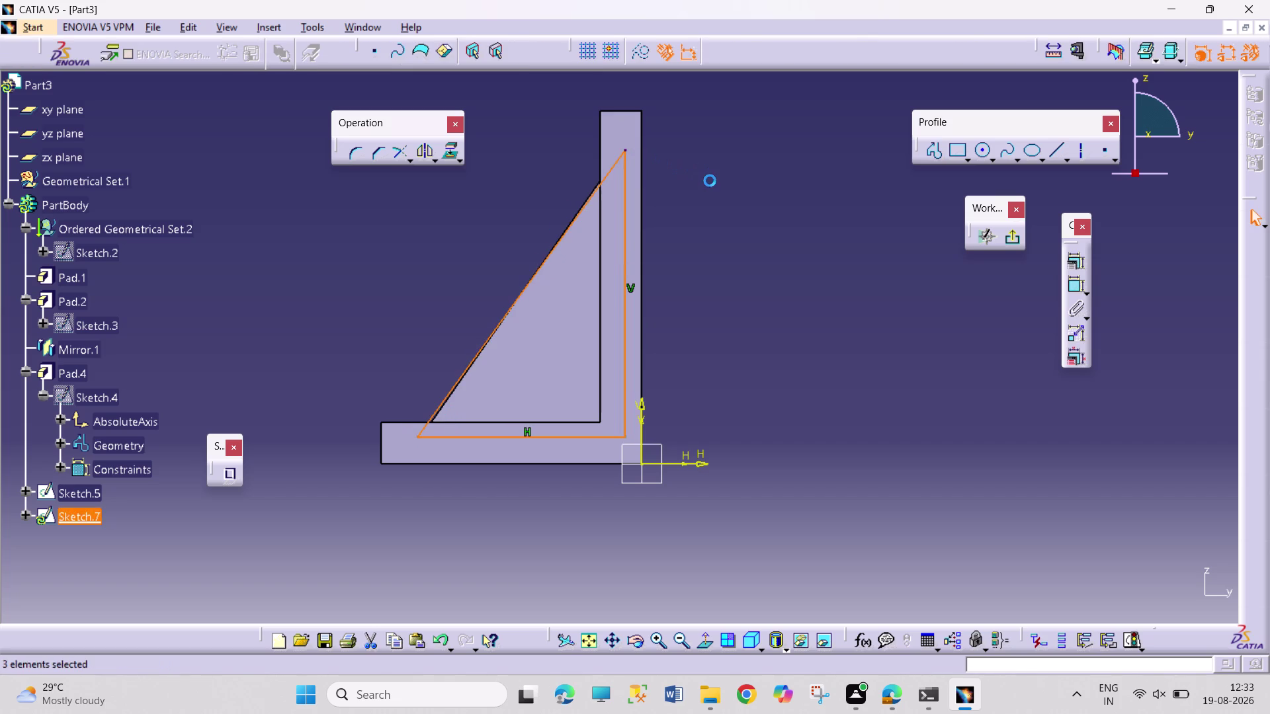
click(709, 180)
Start a constraint on the triangle's base, then cancel the unwanted dimension.
click(1074, 283)
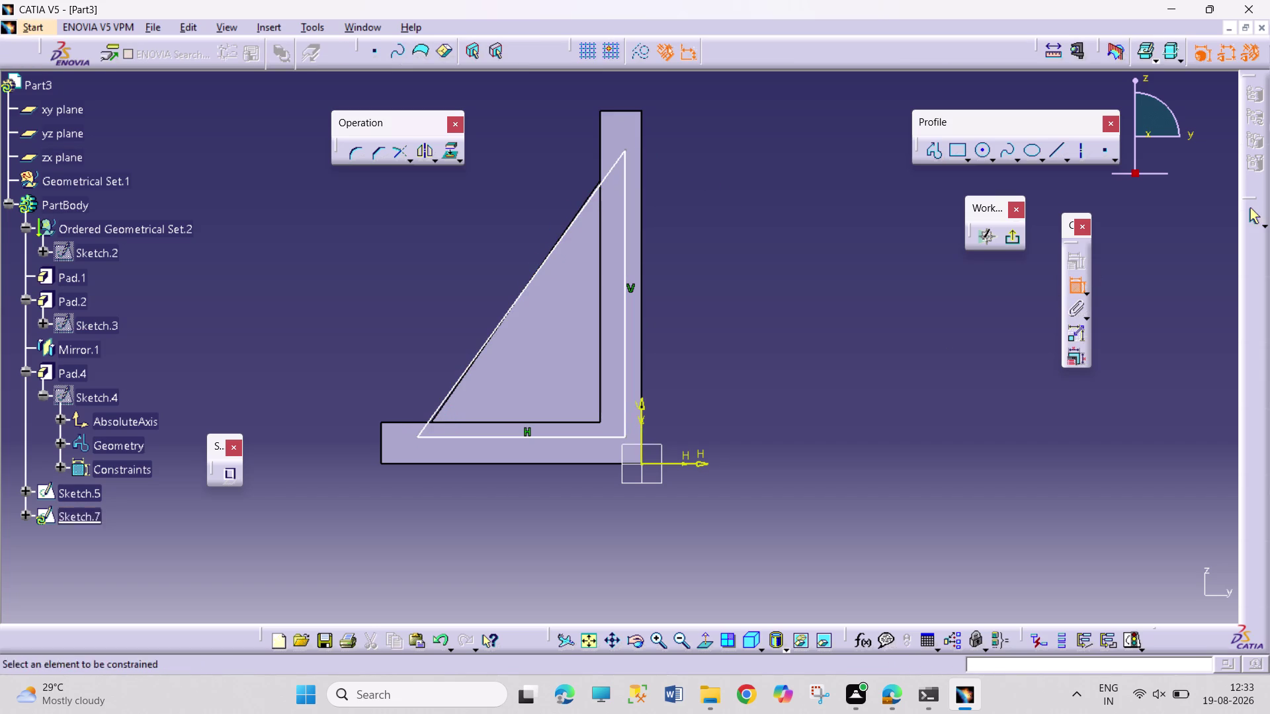
right_click(895, 445)
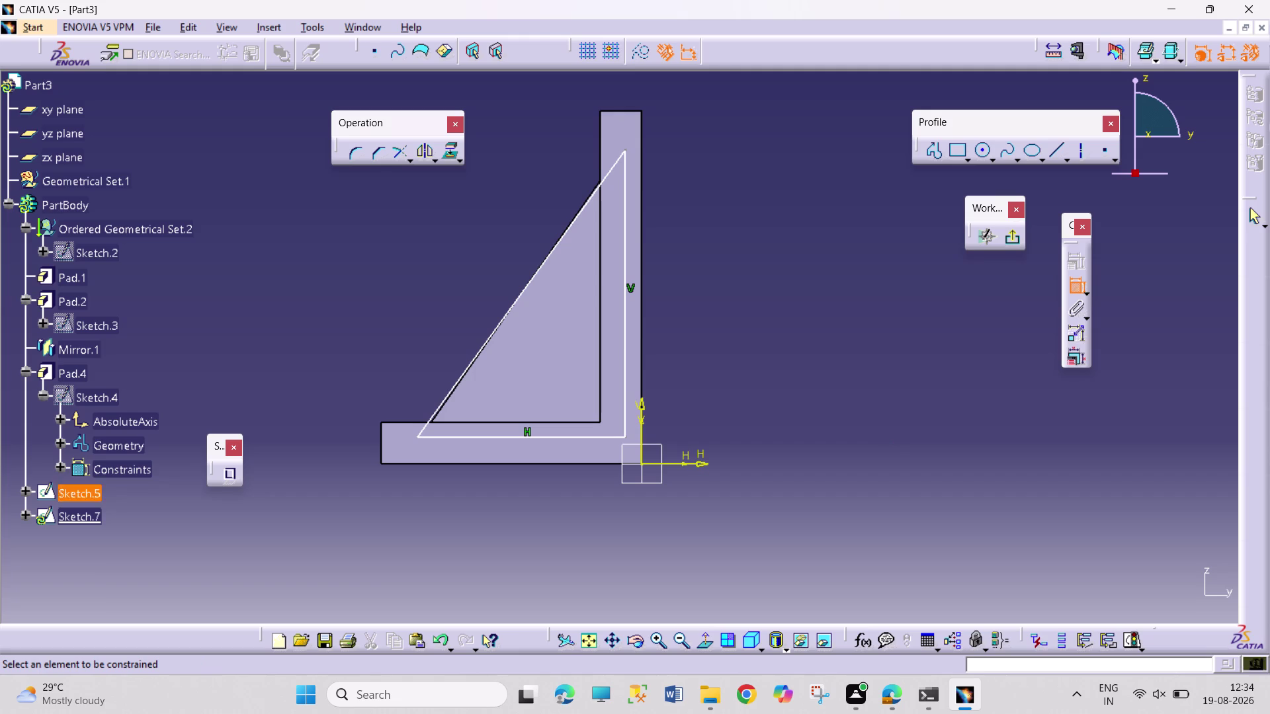
click(582, 438)
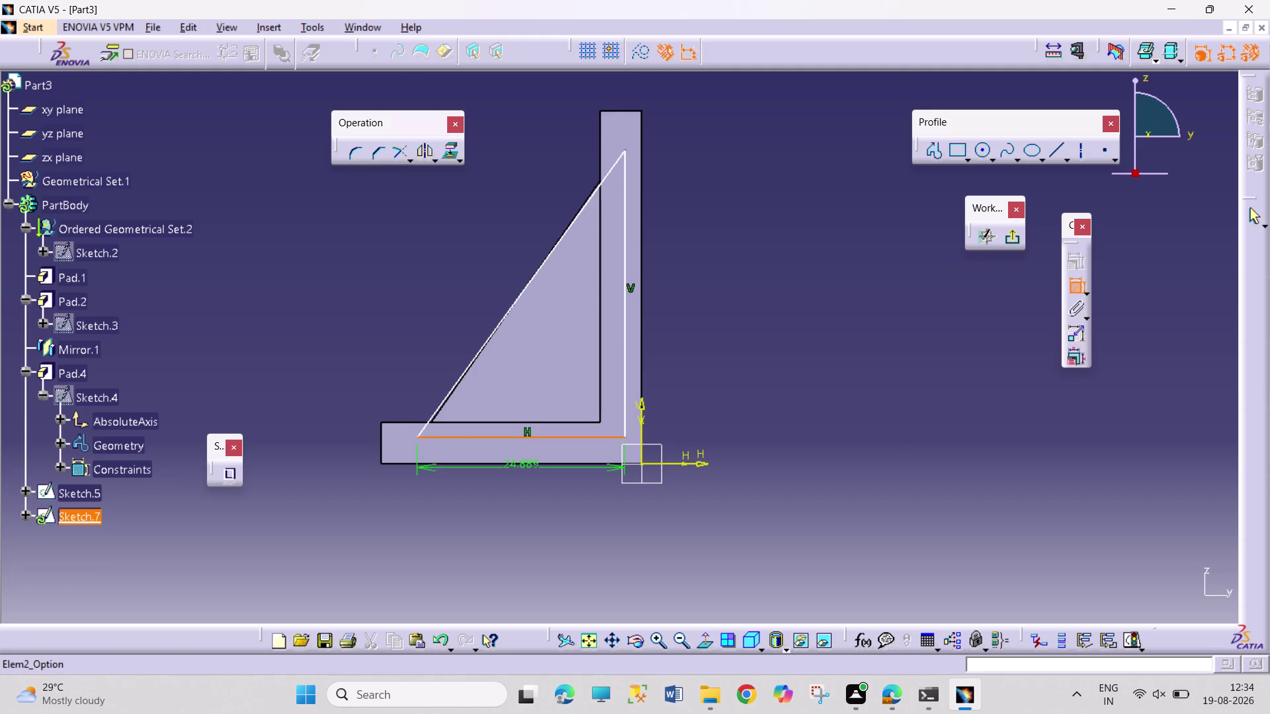
key(Escape)
double_click(527, 463)
key(Escape)
key(Escape)
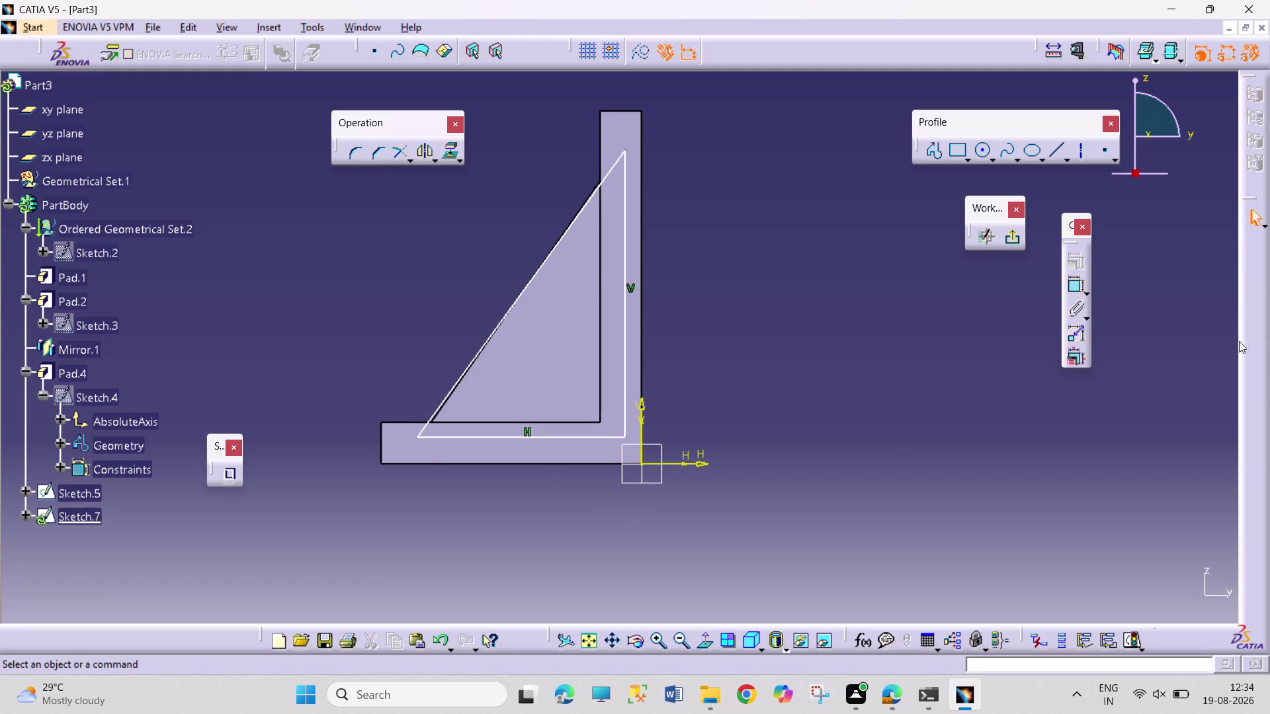
Make the triangle's base coincident with the bracket's bottom edge.
click(597, 438)
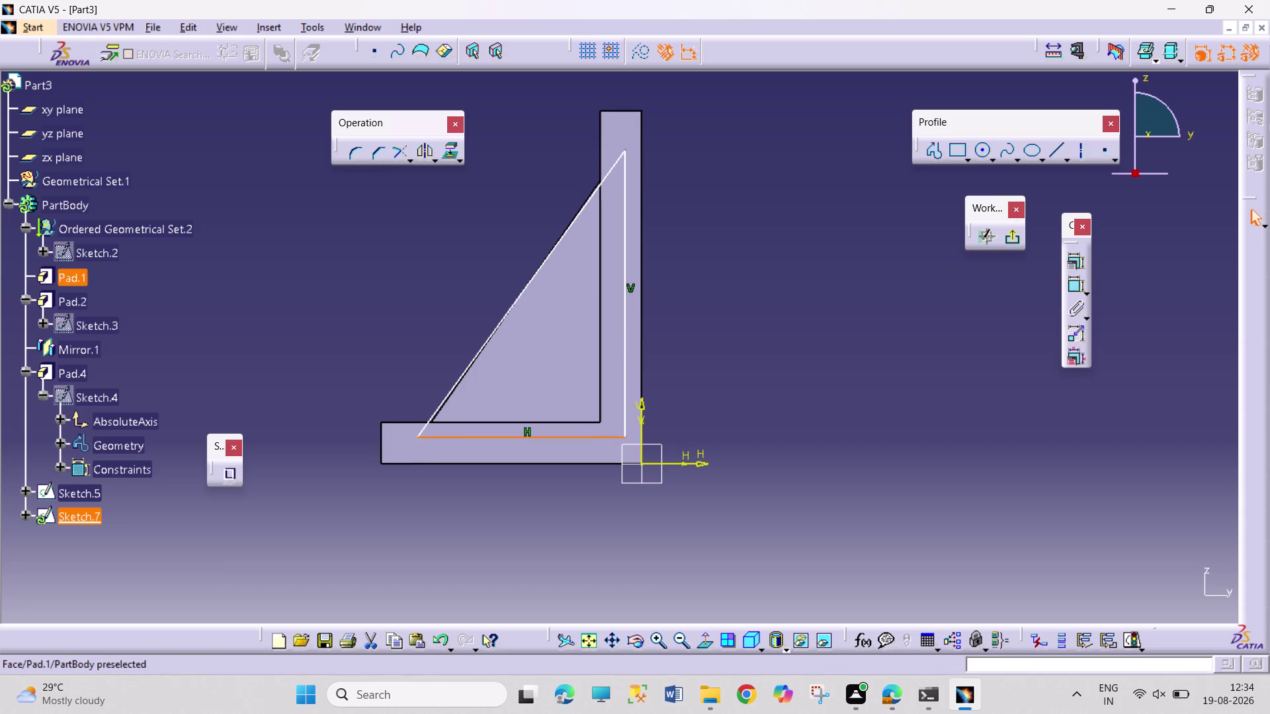
key(Escape)
click(592, 465)
click(590, 436)
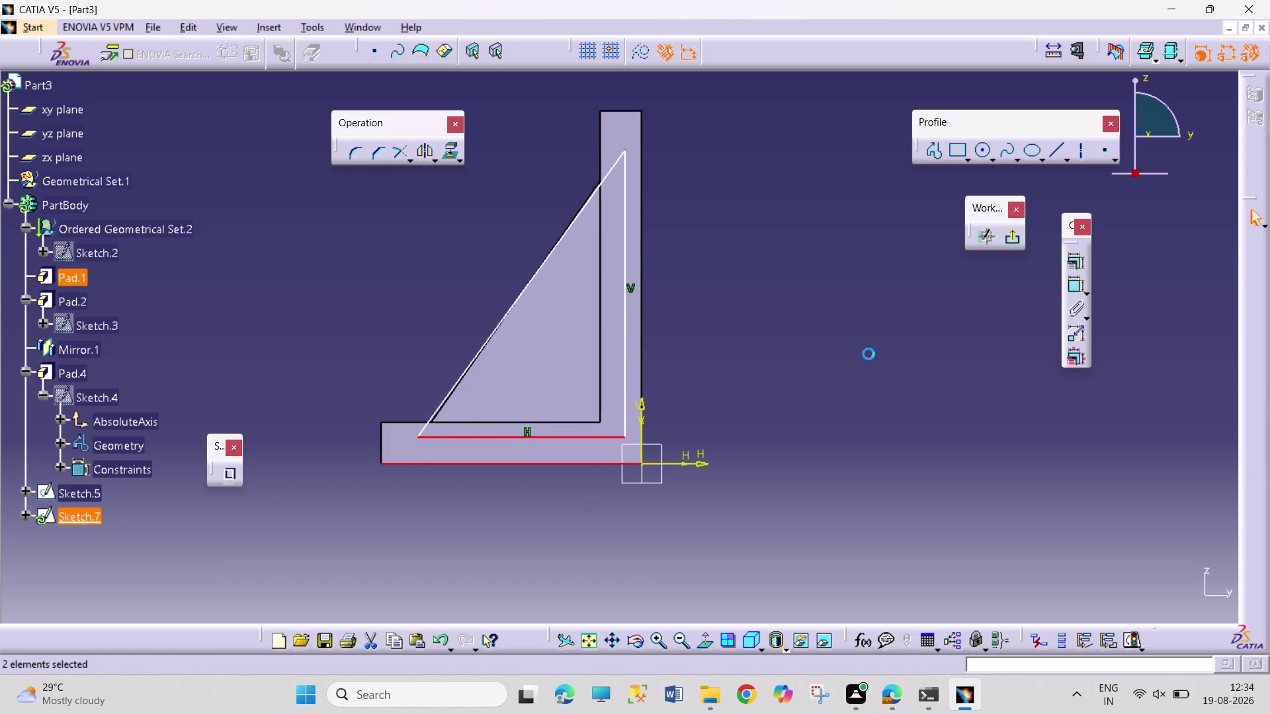
click(1069, 255)
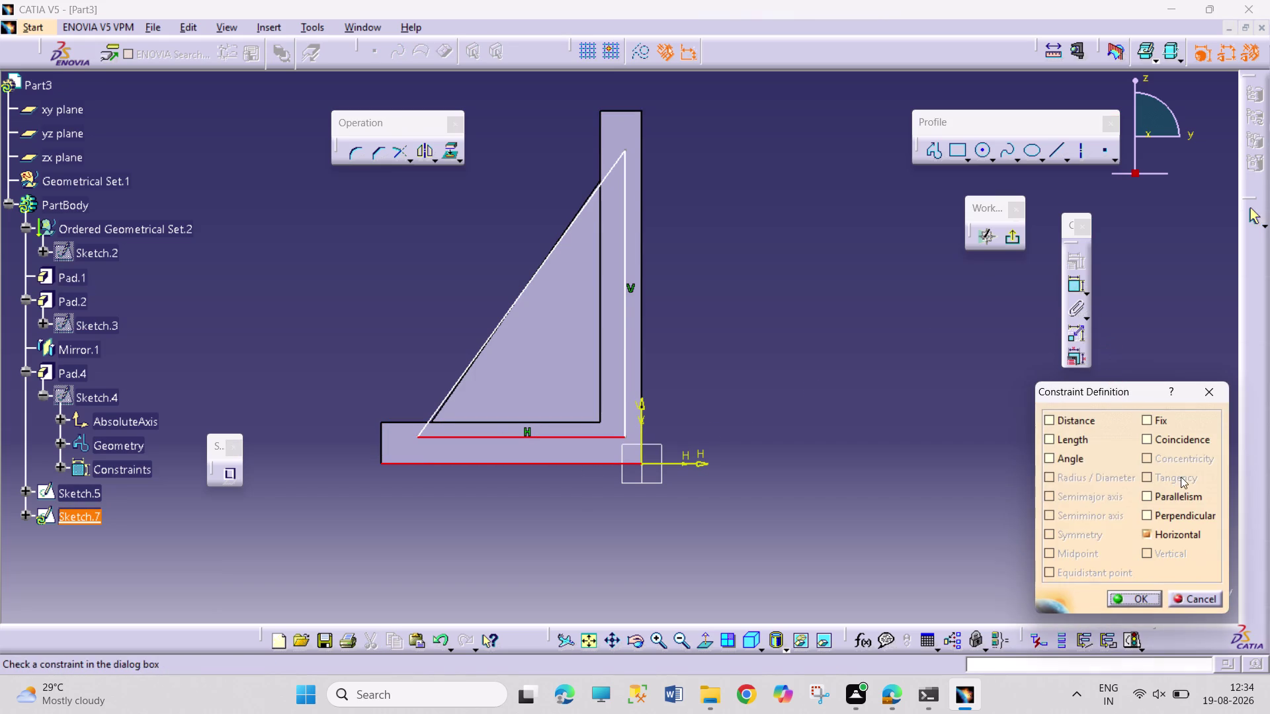
click(1177, 438)
click(1133, 593)
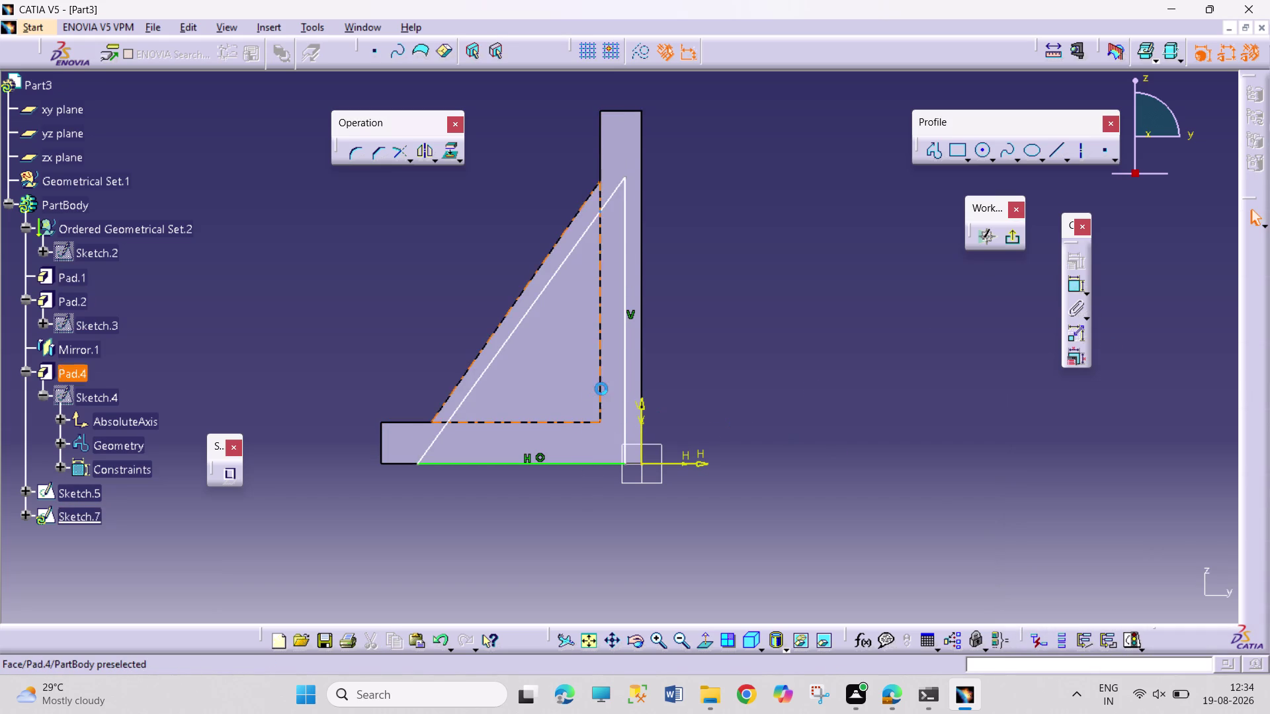
Make the triangle's vertical side coincident with the bracket's back edge.
click(624, 380)
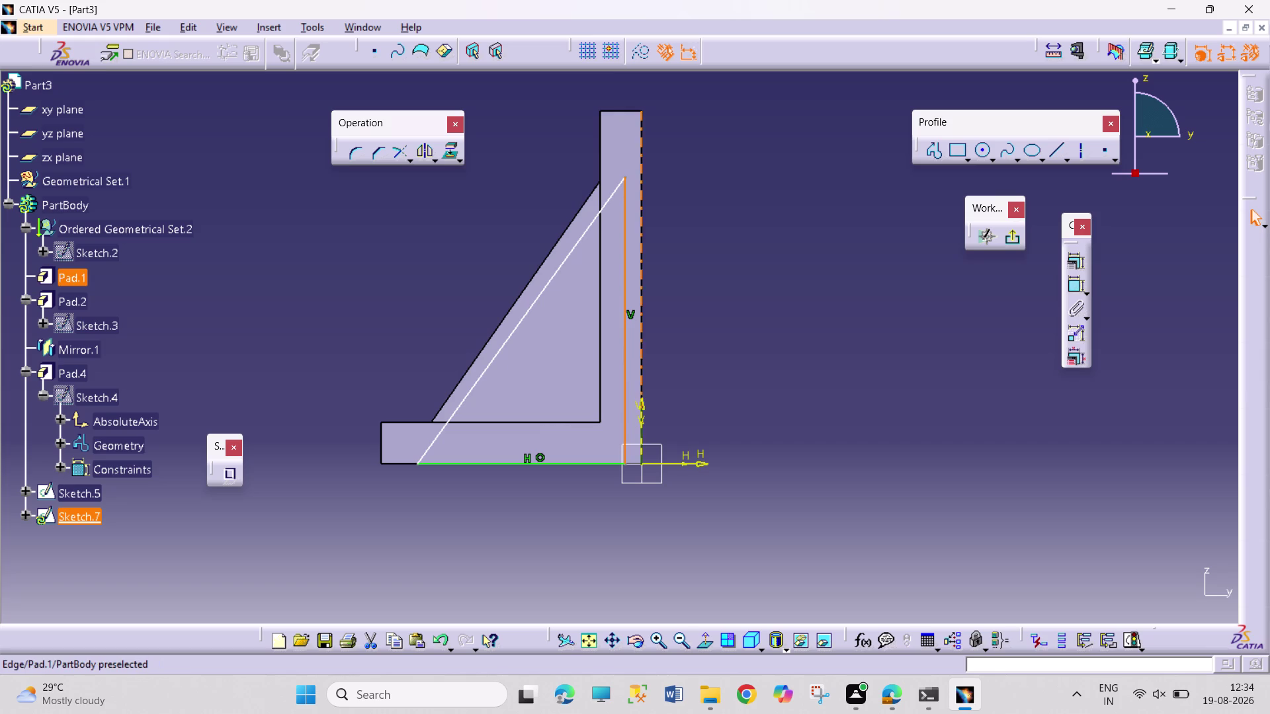
click(643, 373)
click(1074, 253)
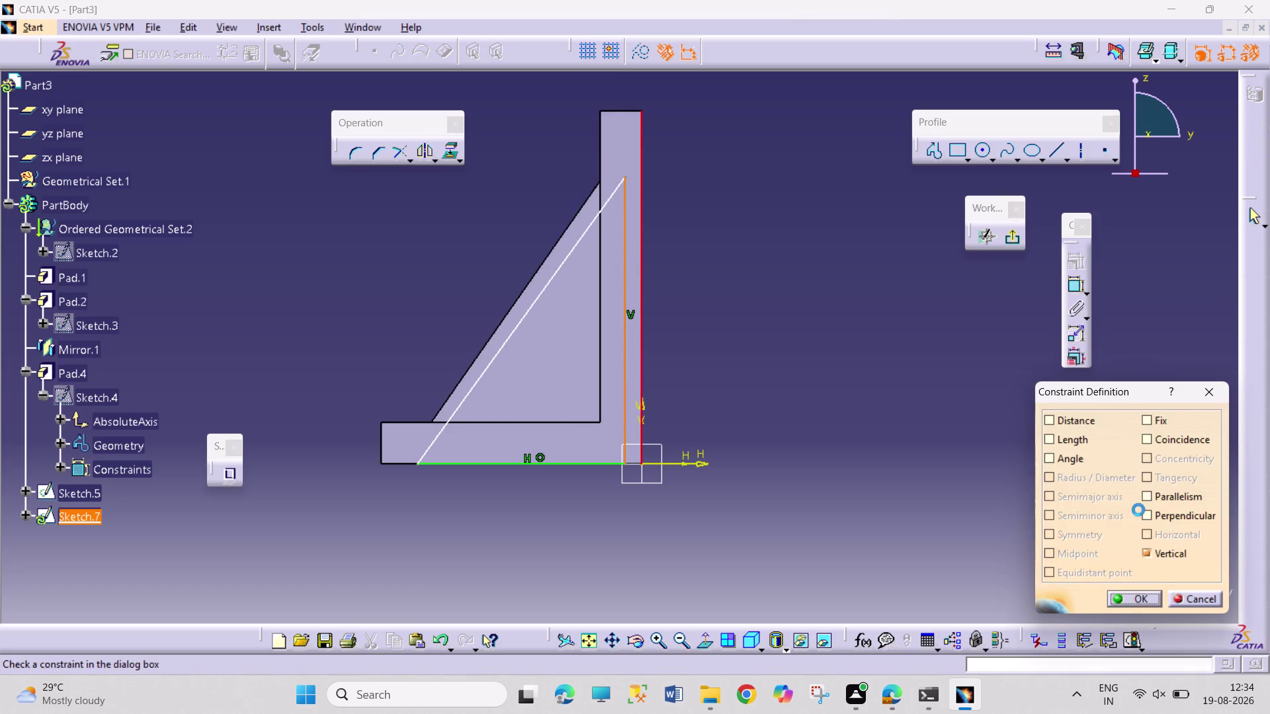
click(1196, 436)
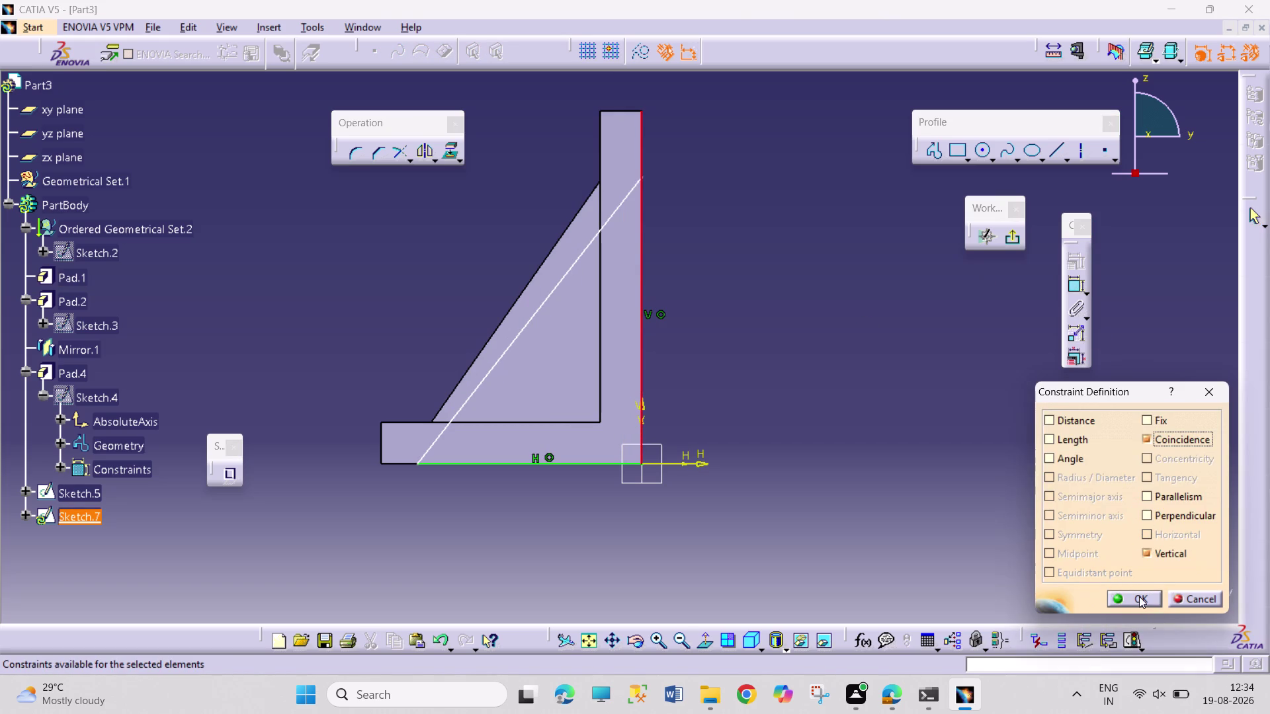
click(1139, 596)
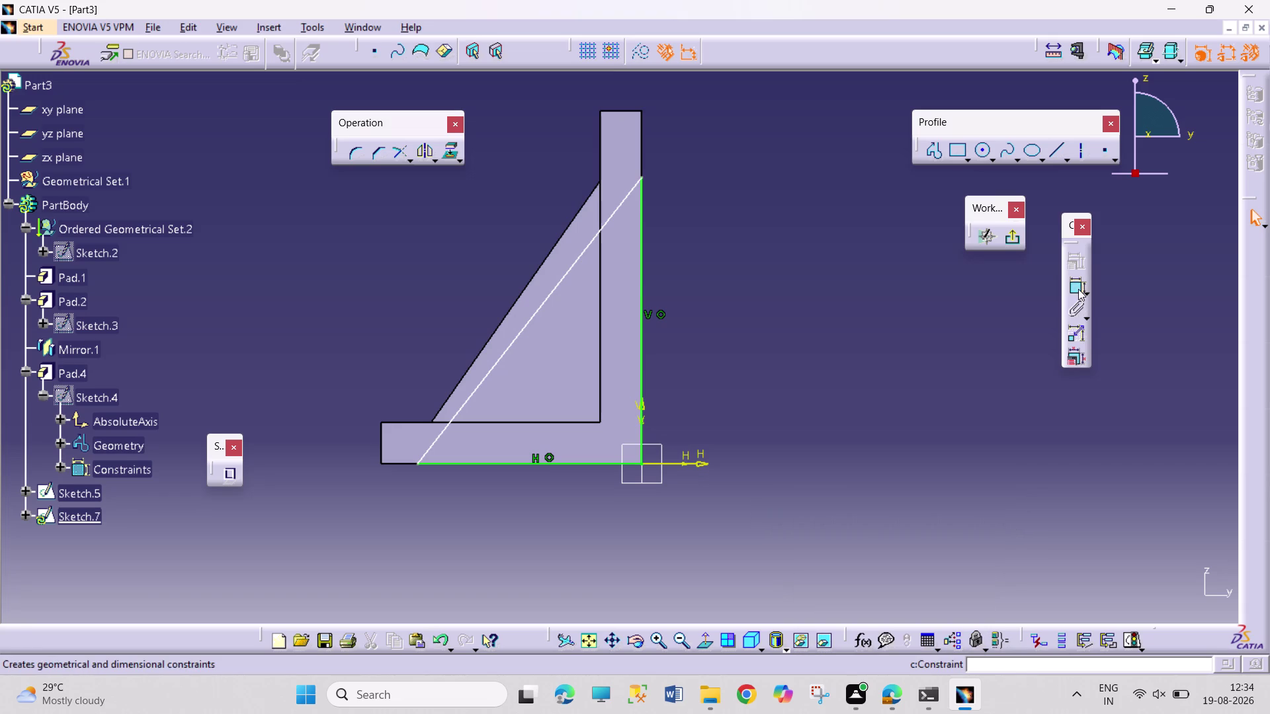
Dimension the triangle's vertical side to 41.25.
click(1078, 289)
click(641, 332)
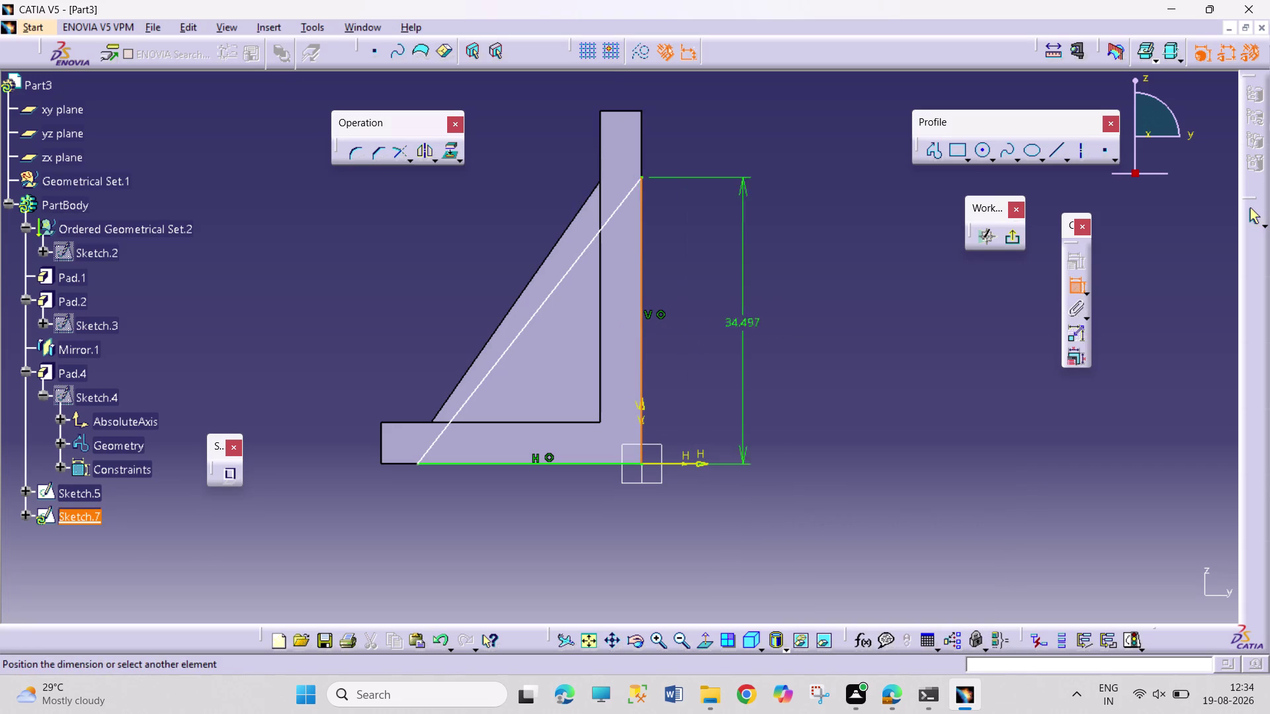
click(775, 326)
double_click(782, 318)
text(41)
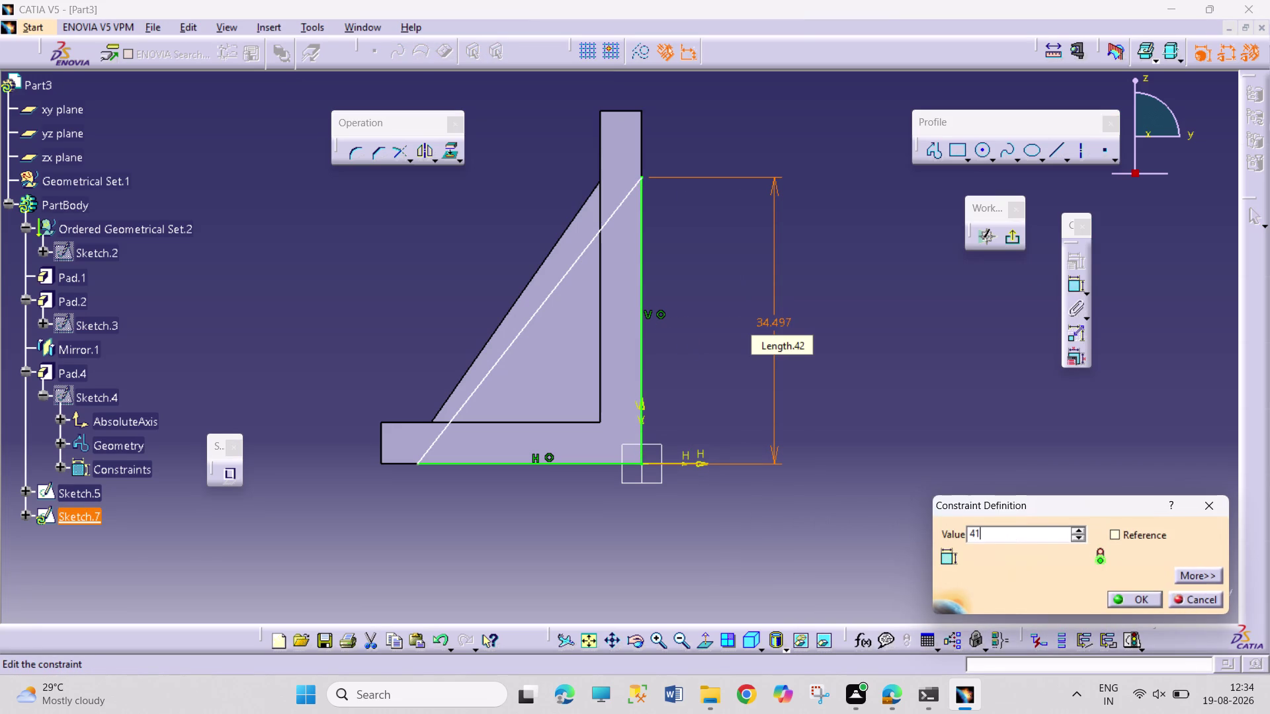
text(.25)
key(Return)
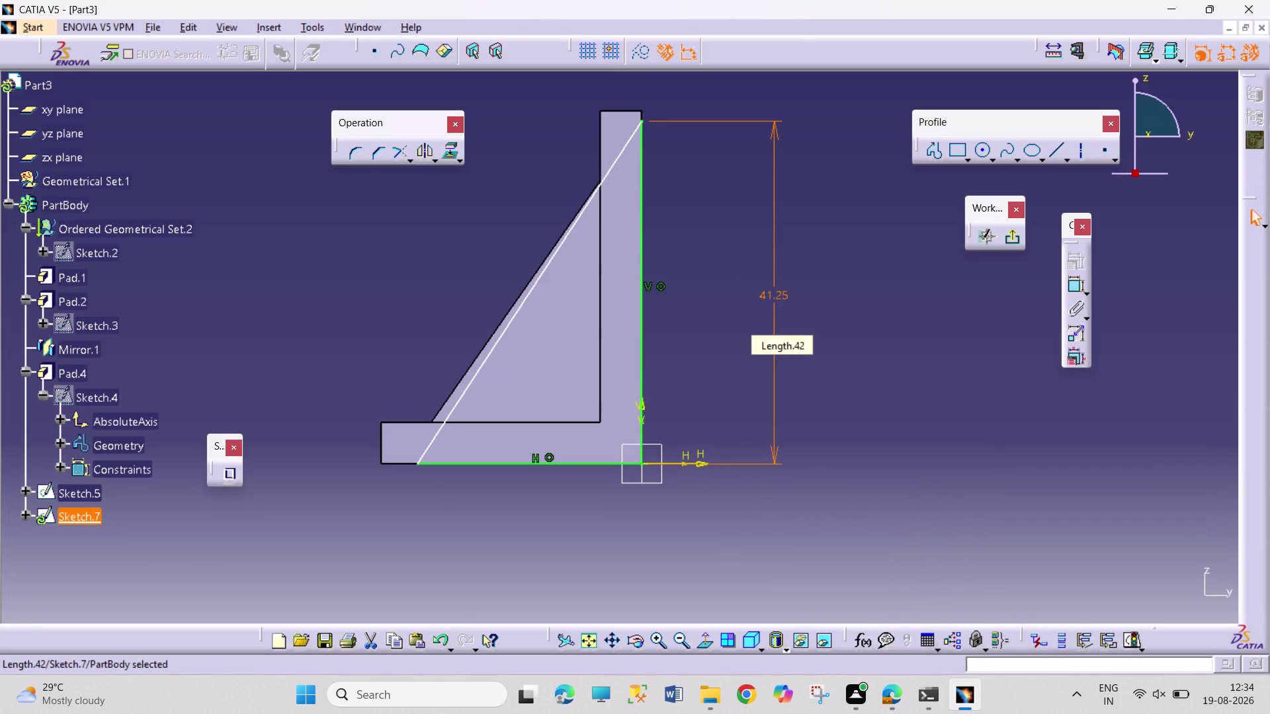
Dimension the triangle's base to 27.5+1.25 (28.75) and exit the Sketcher.
click(1073, 289)
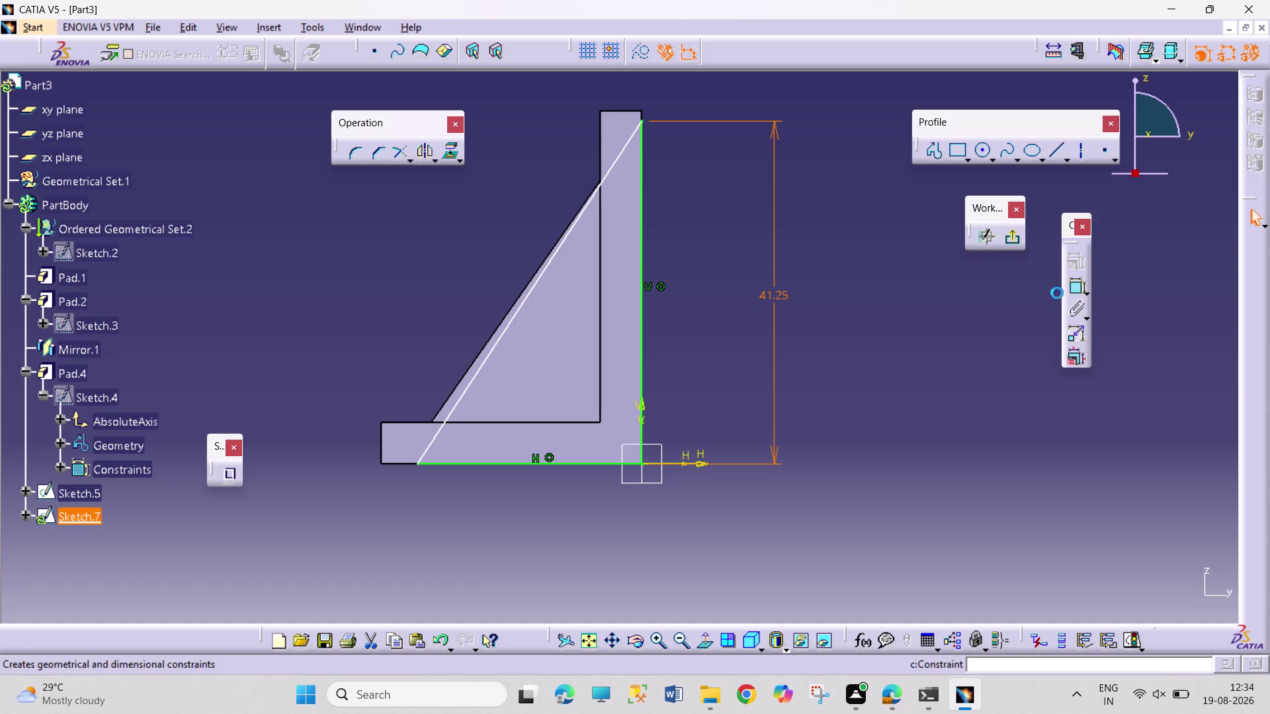
click(529, 465)
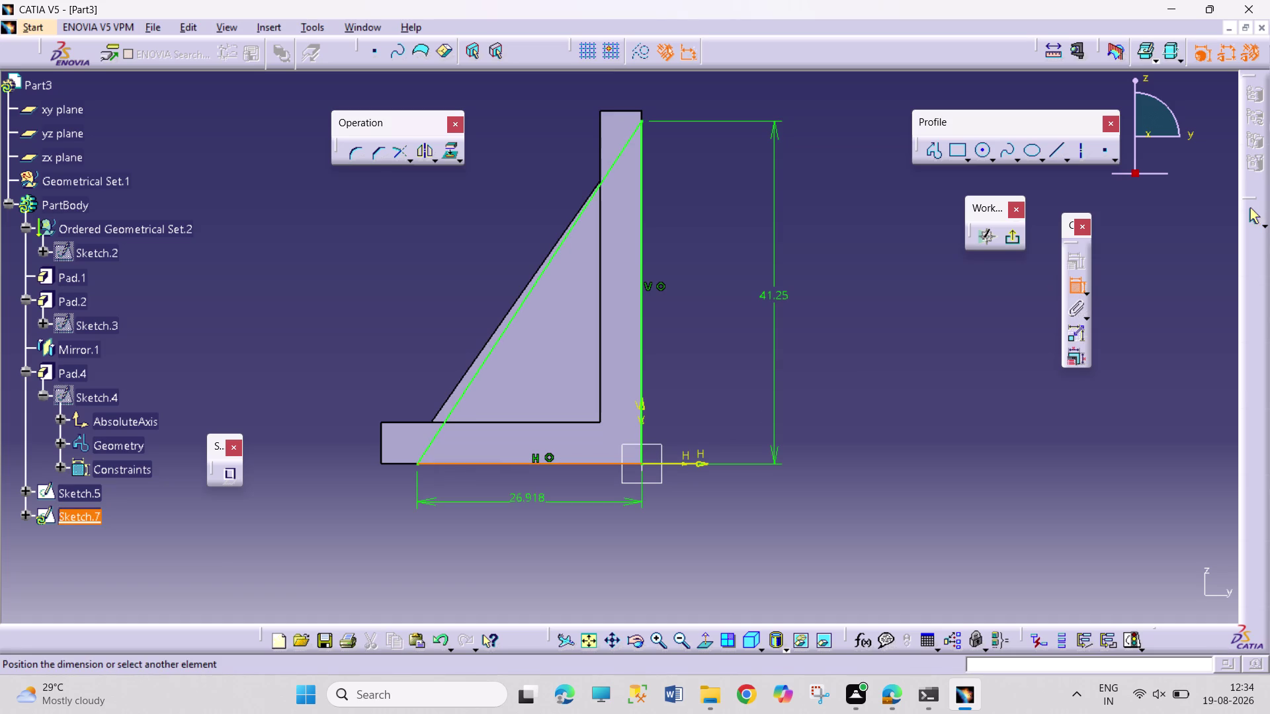
click(528, 513)
double_click(530, 505)
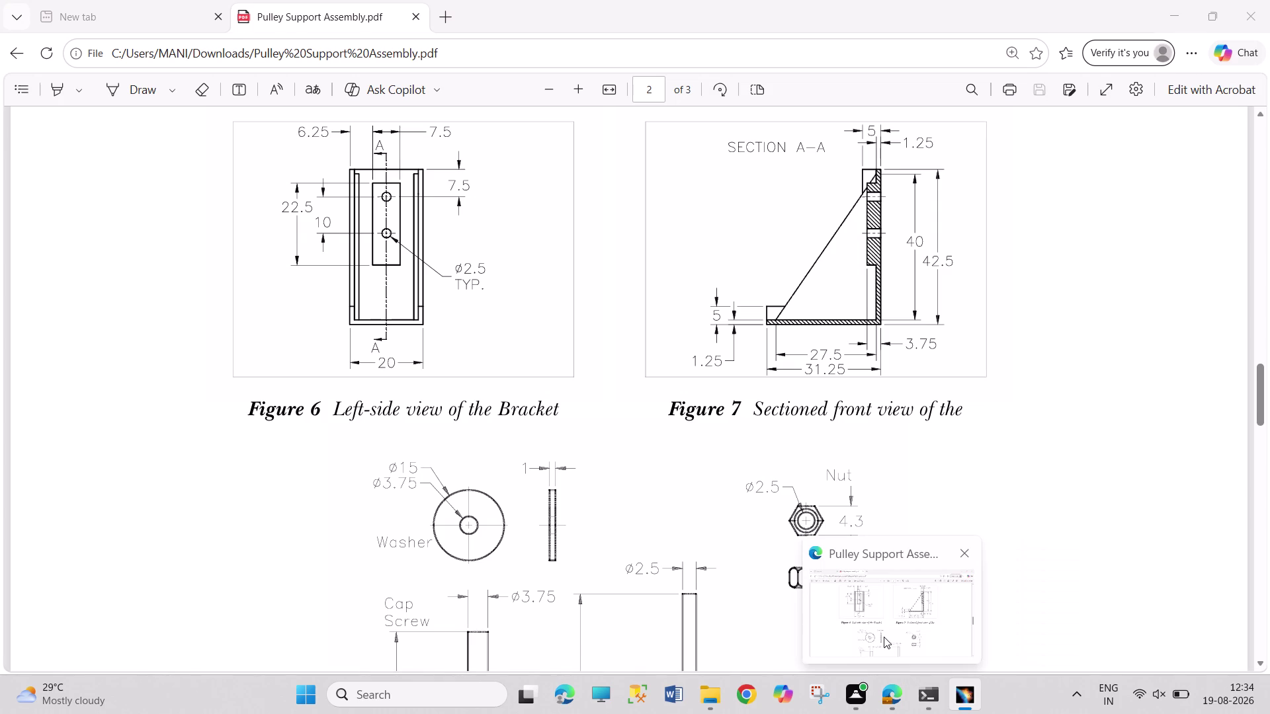
text(27)
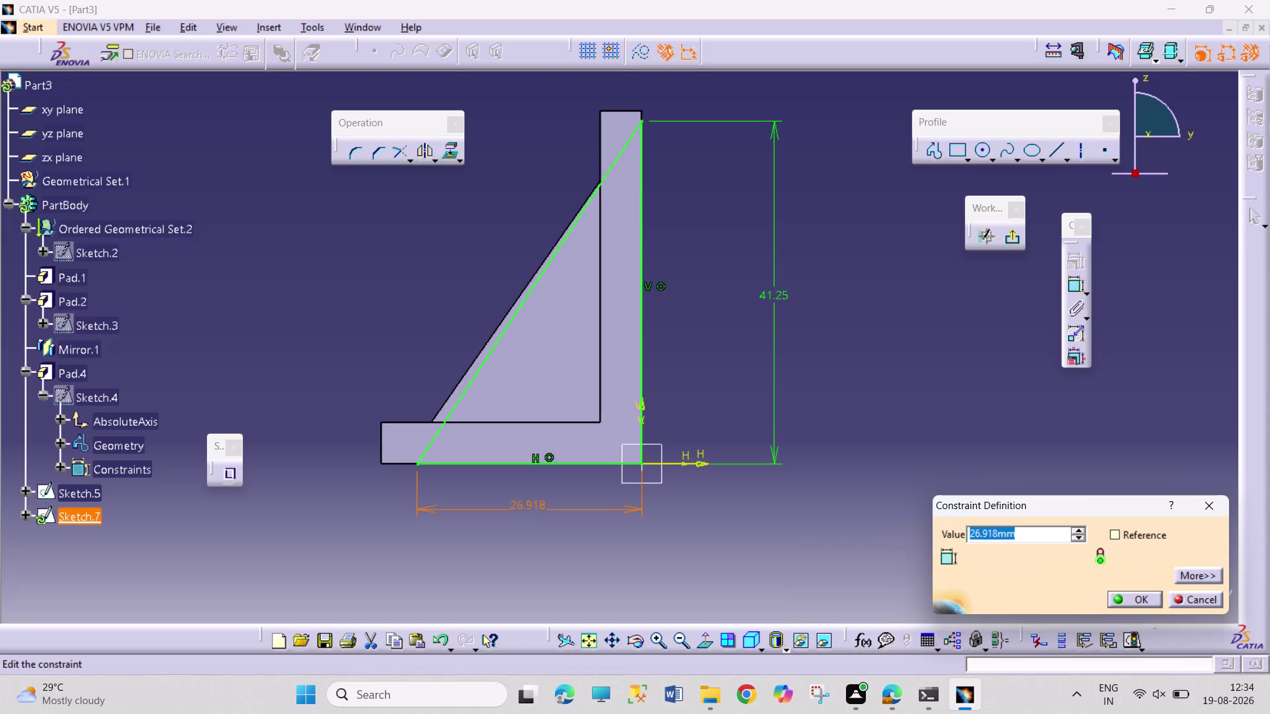
text(.5)
text(+)
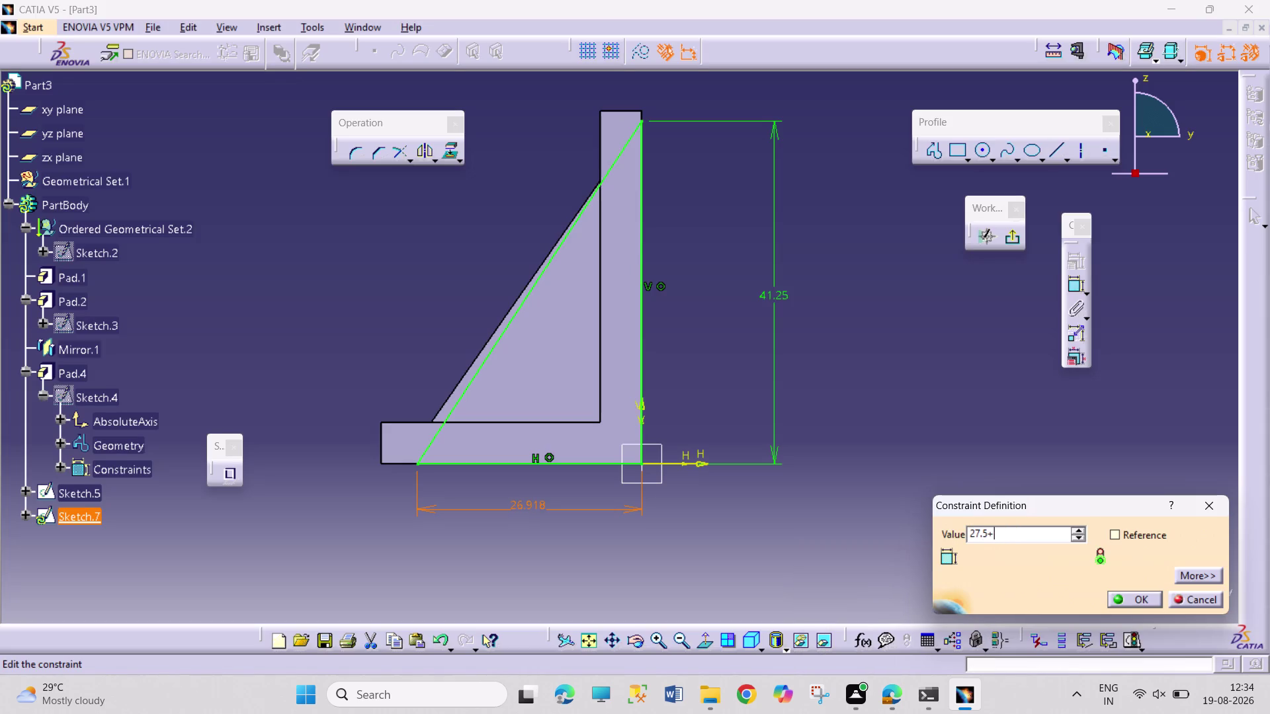
text(1.25)
key(Return)
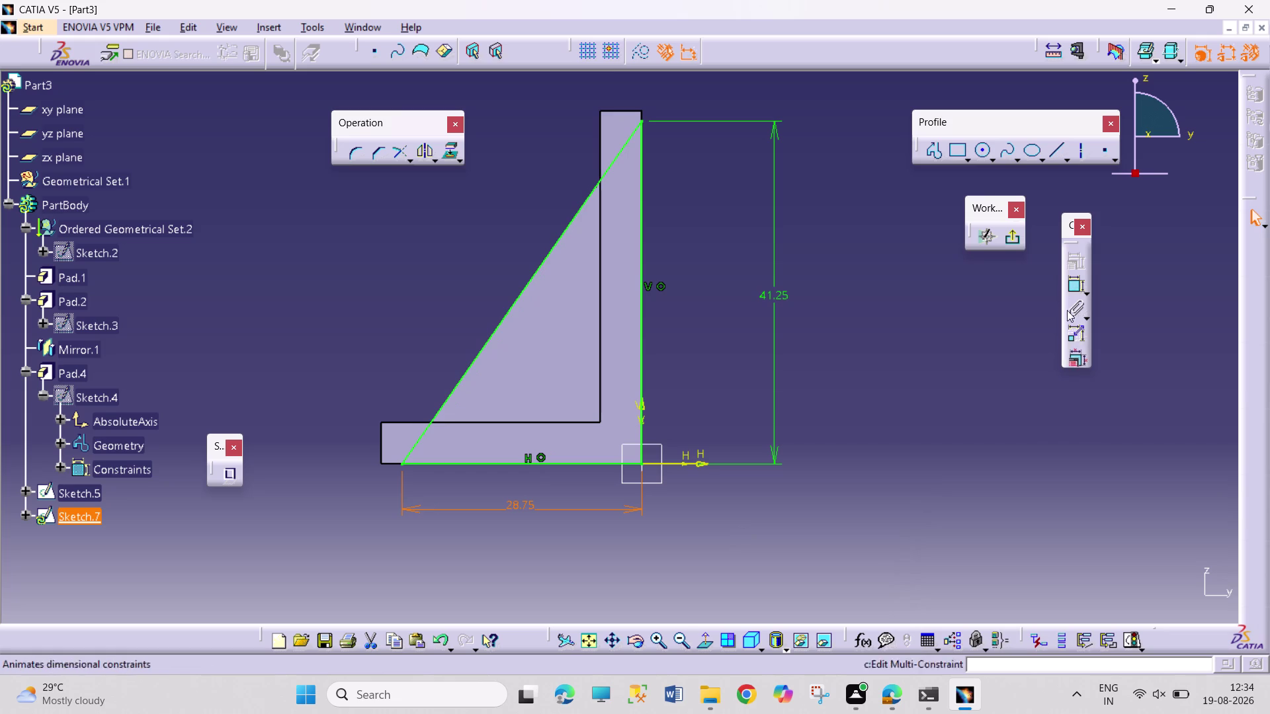
click(1020, 236)
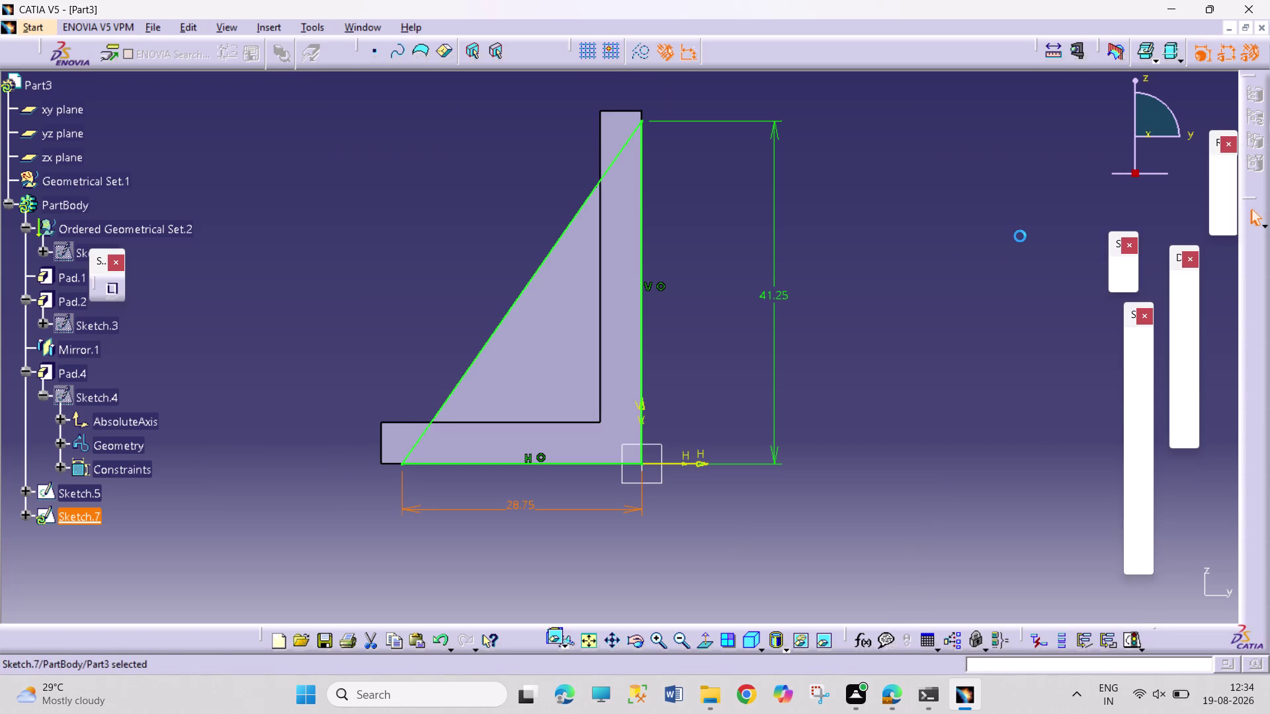
click(1138, 348)
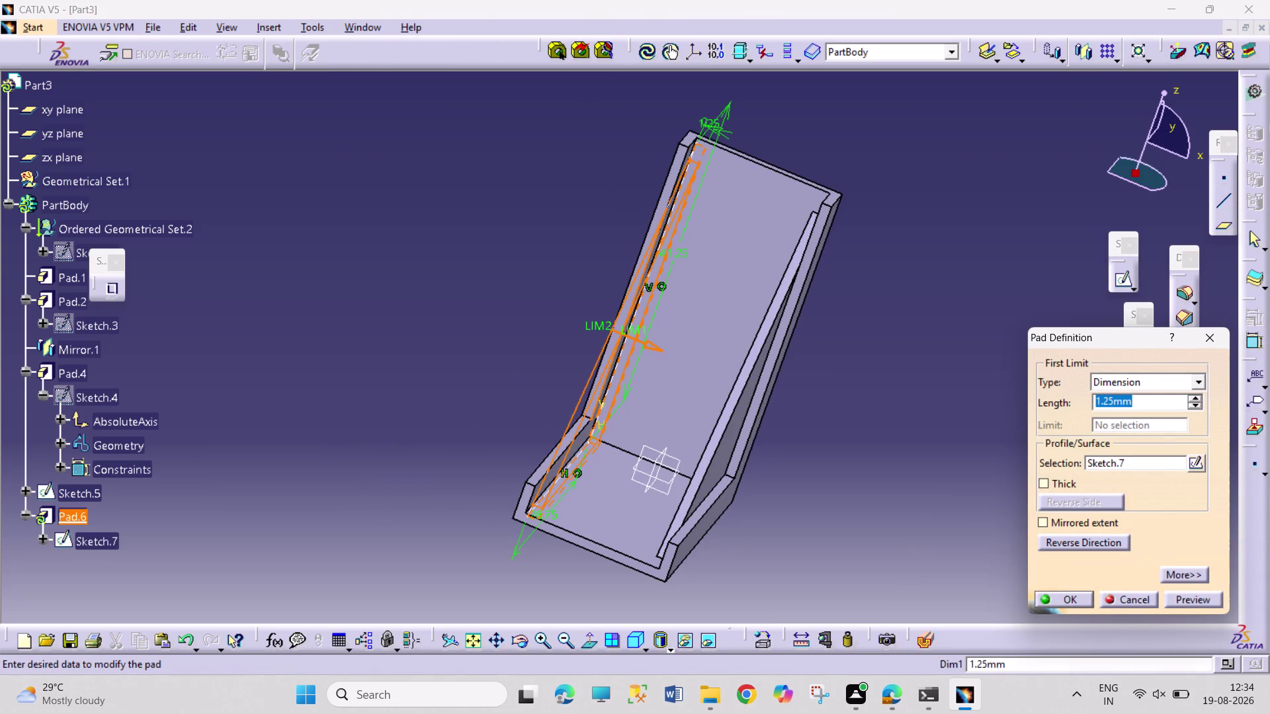
click(1059, 602)
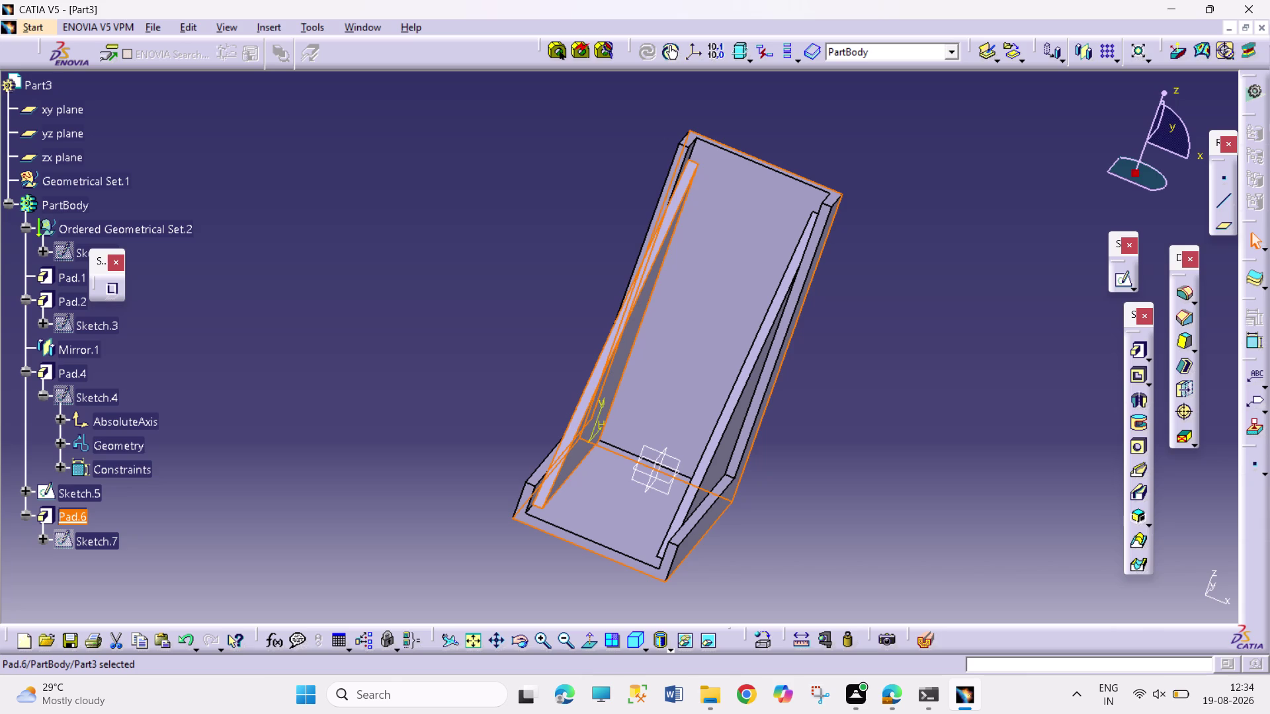
click(1010, 569)
click(1006, 528)
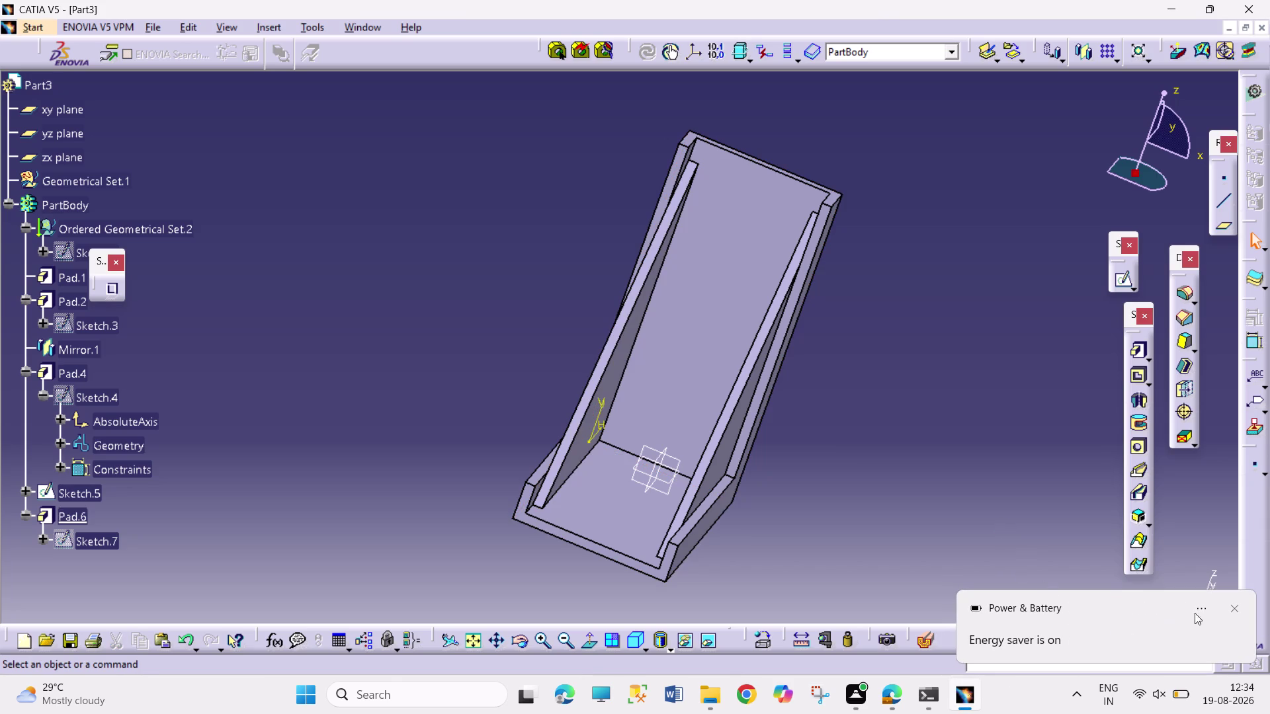
click(1228, 609)
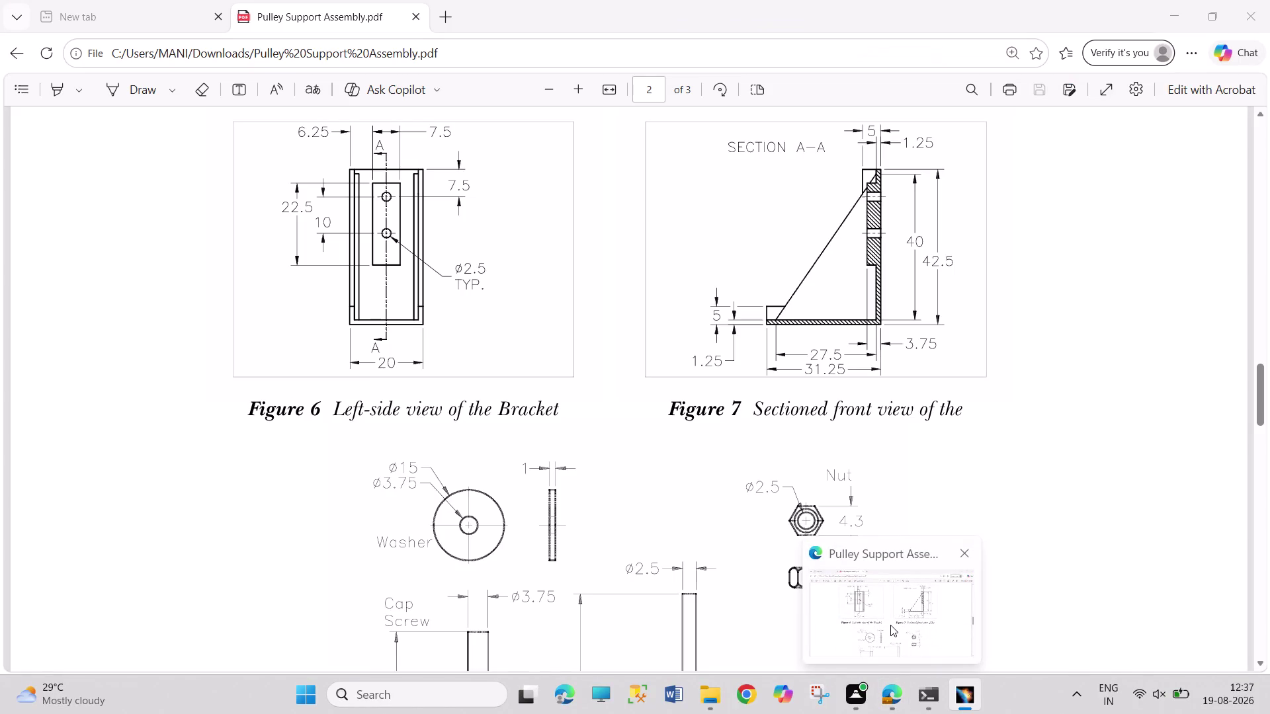
Select the bracket's flat back wall face.
click(699, 349)
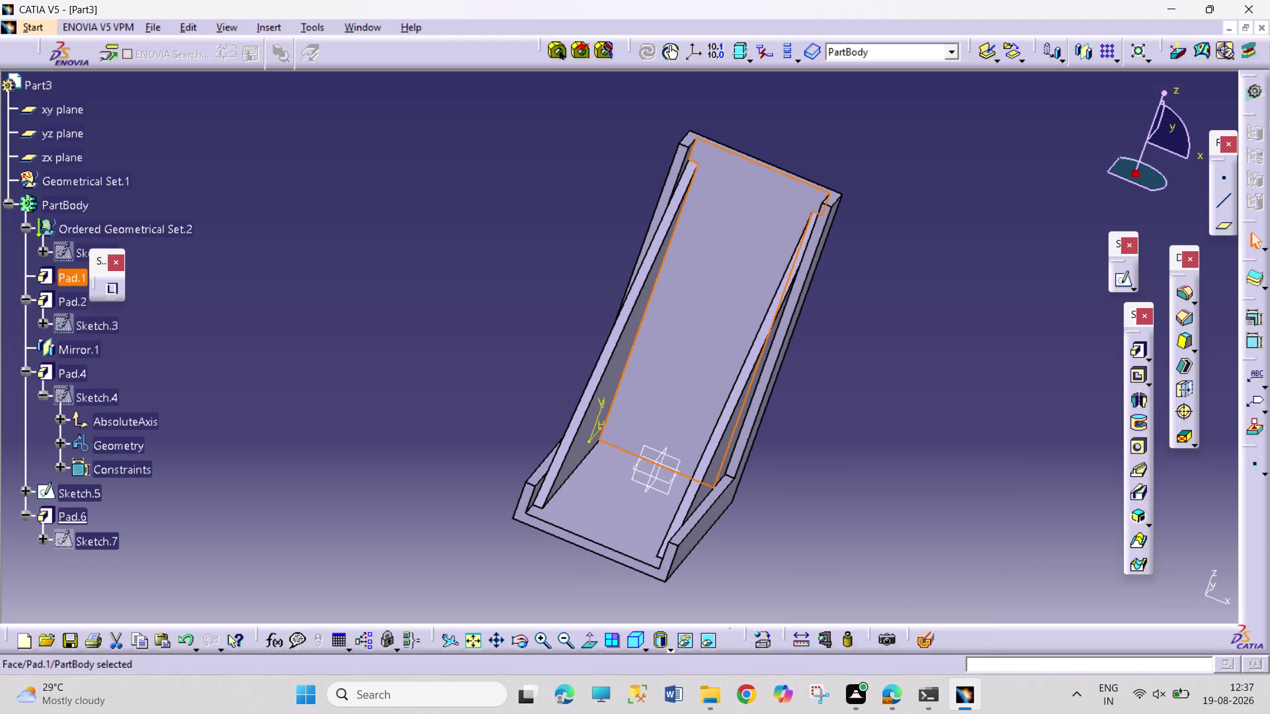
Start Sketch.8 on the back wall and draw a centred rectangle near its top.
click(1115, 278)
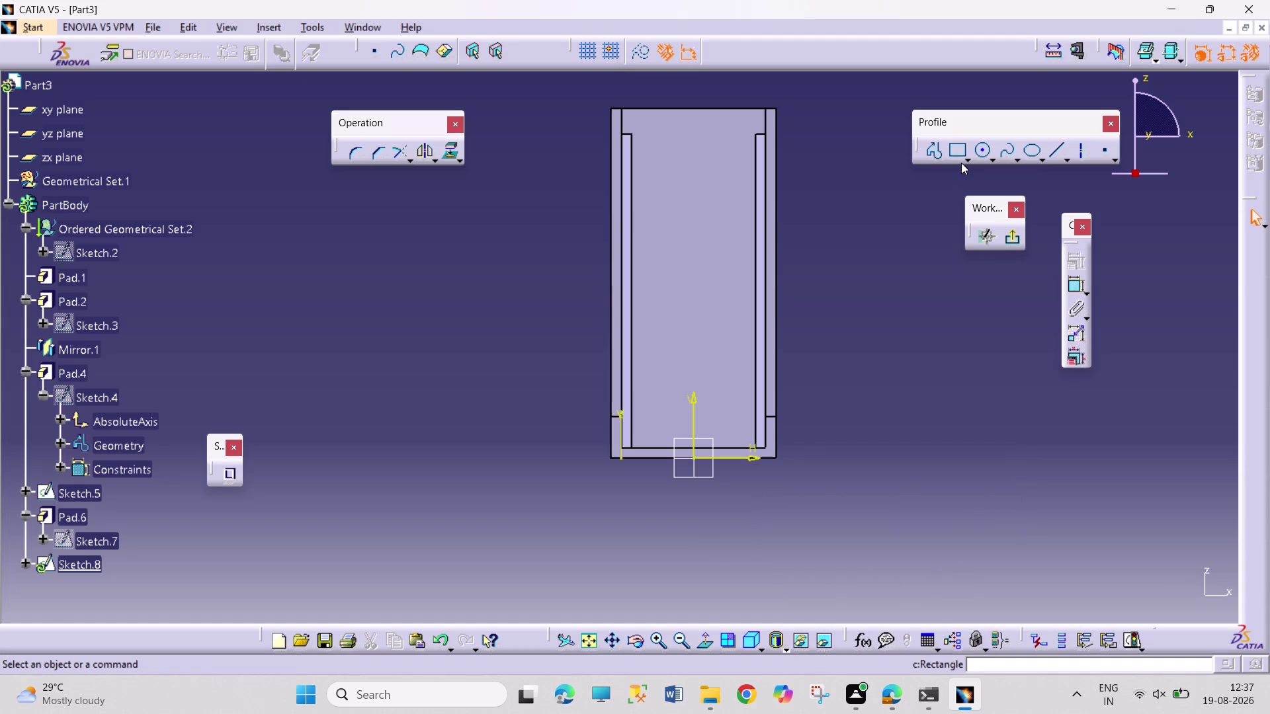
click(968, 158)
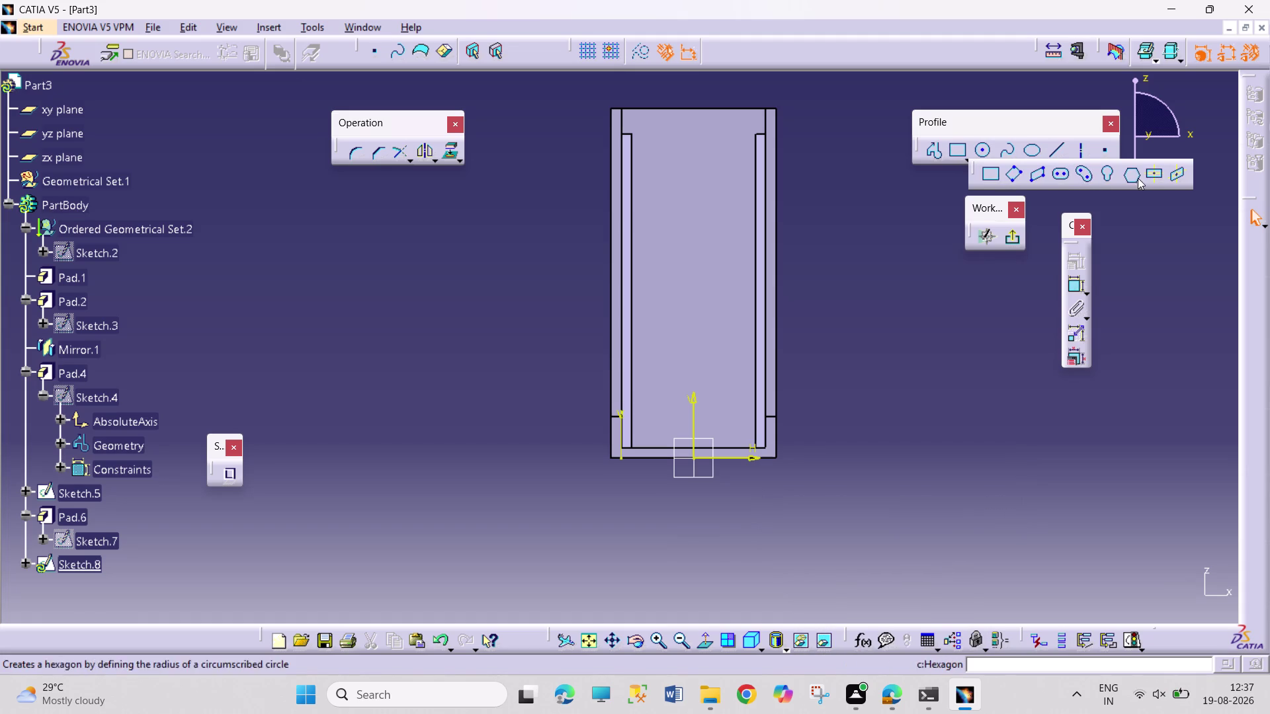
click(1152, 178)
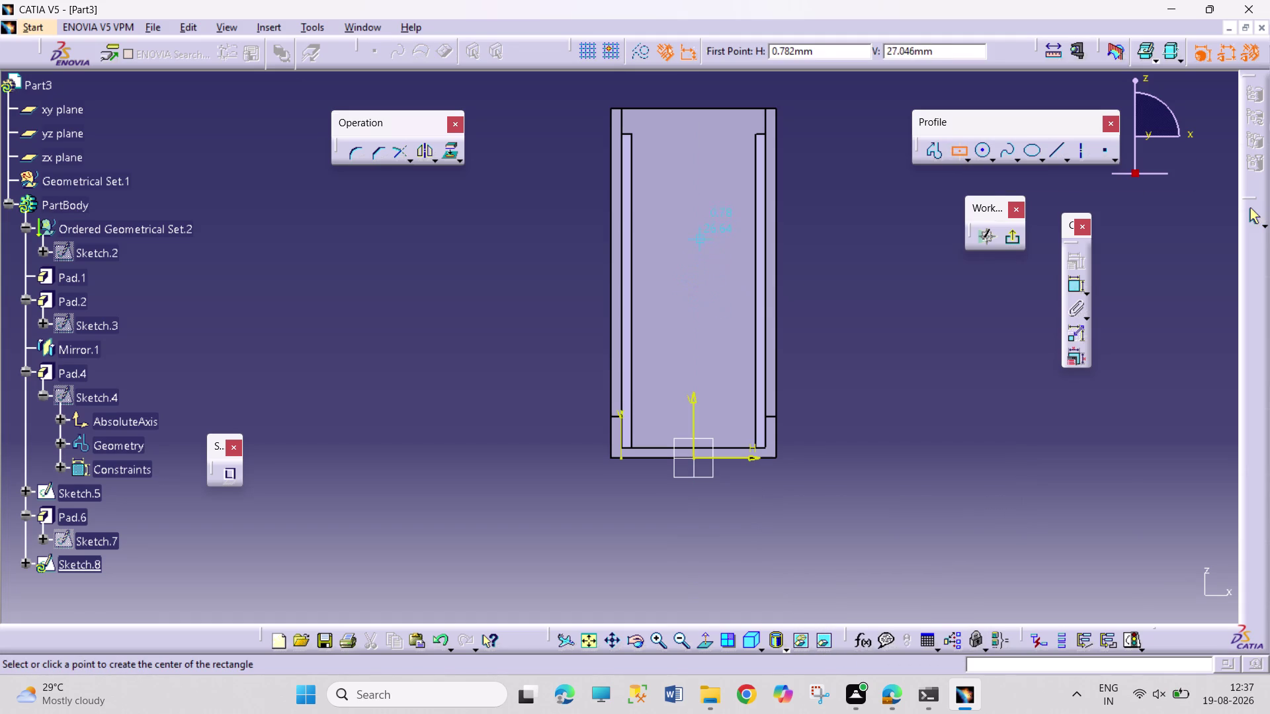
click(693, 204)
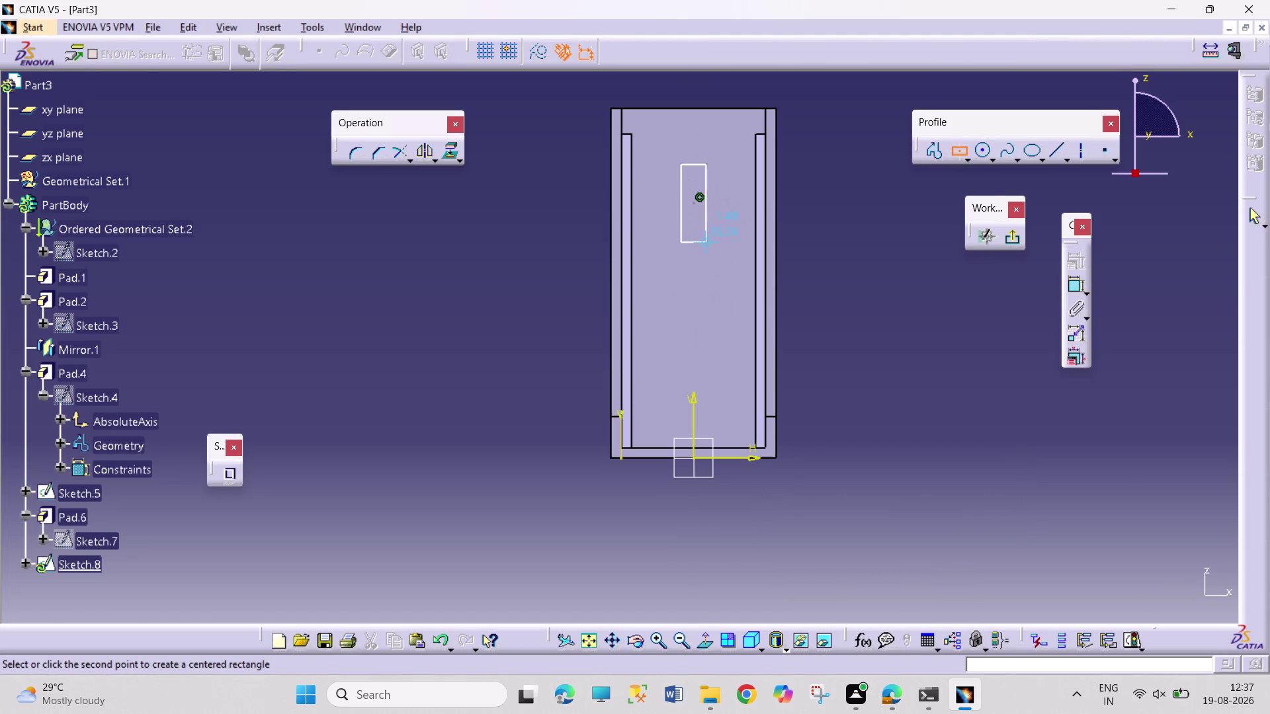
click(727, 252)
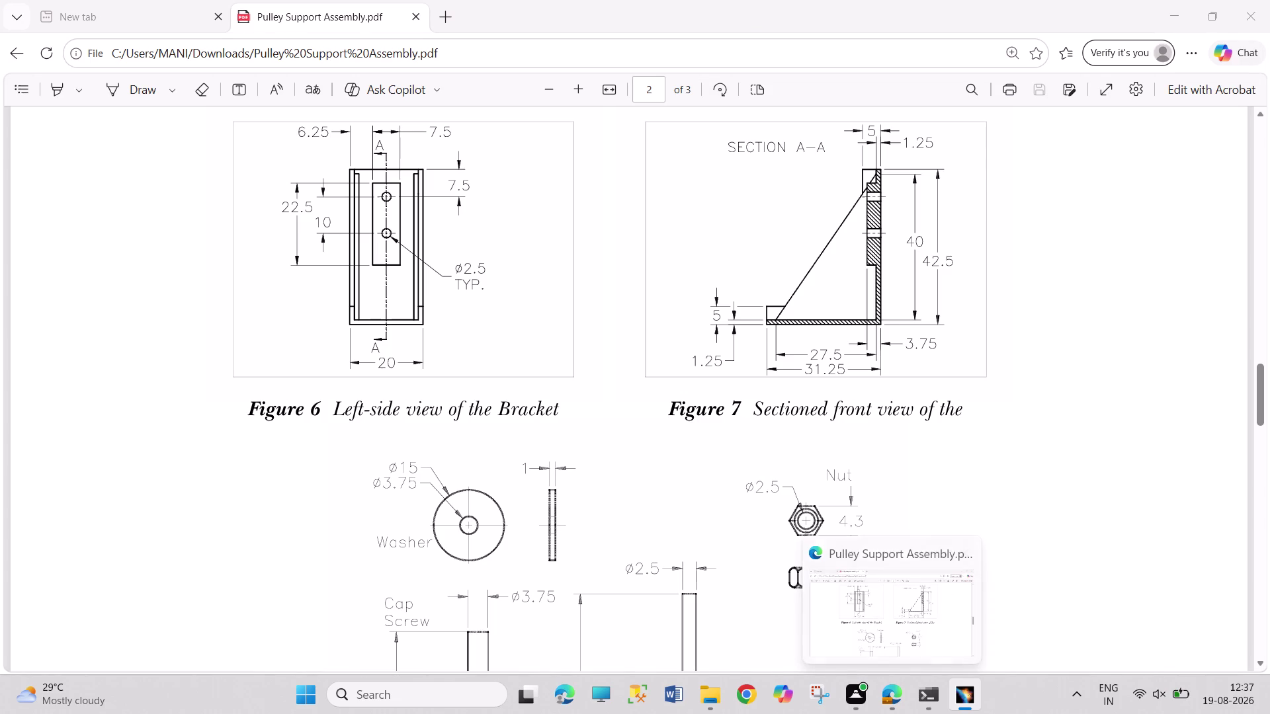
click(1072, 286)
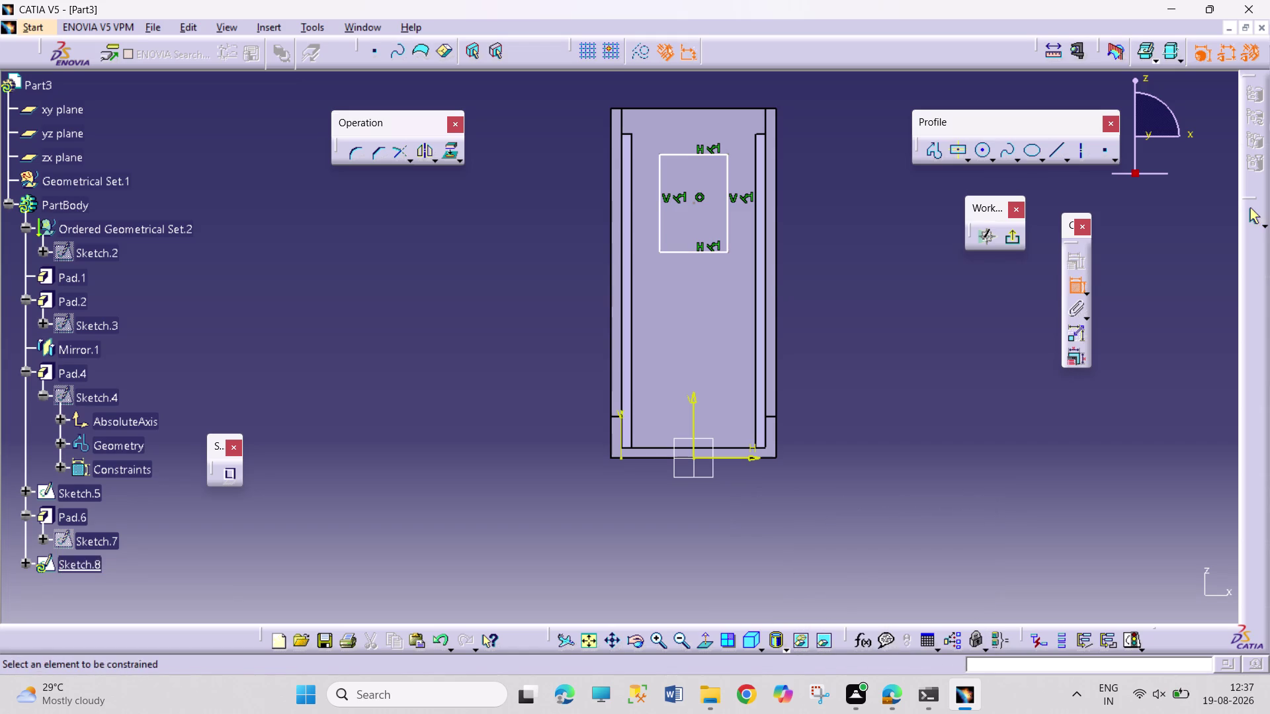
Dimension the rectangle's top edge to a 7.5 mm width.
click(700, 157)
click(708, 98)
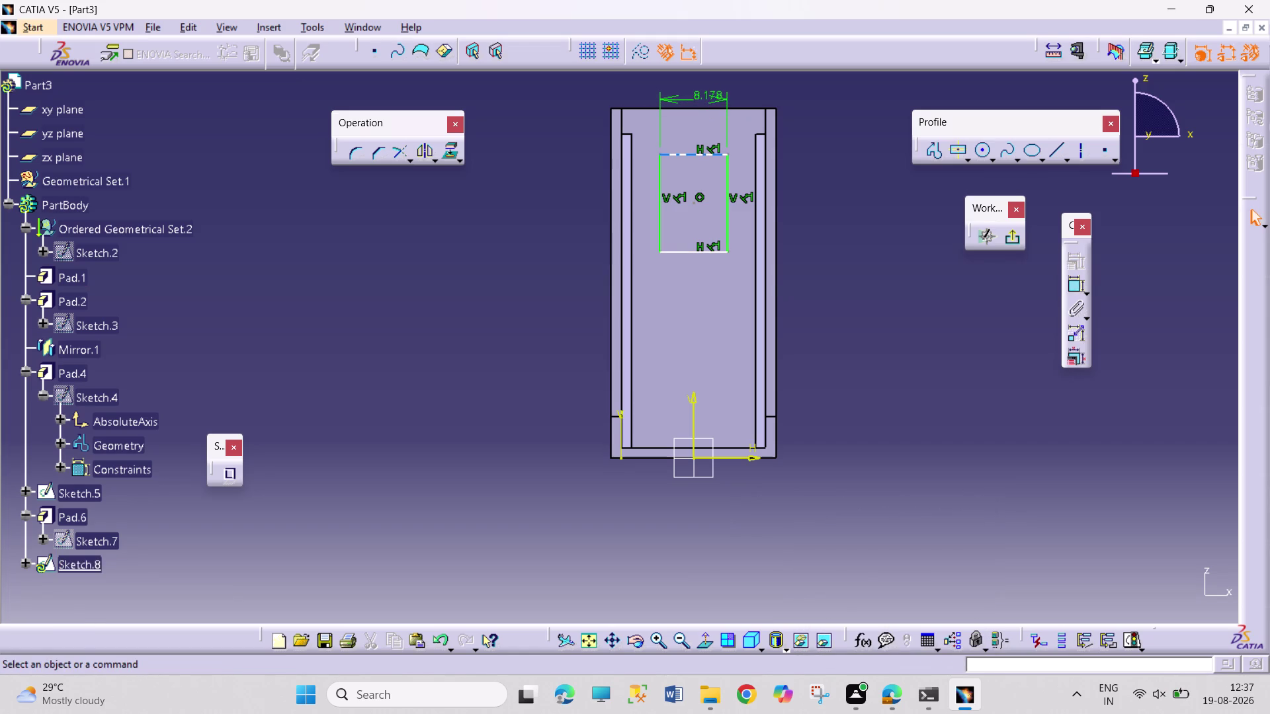
double_click(714, 96)
text(7.)
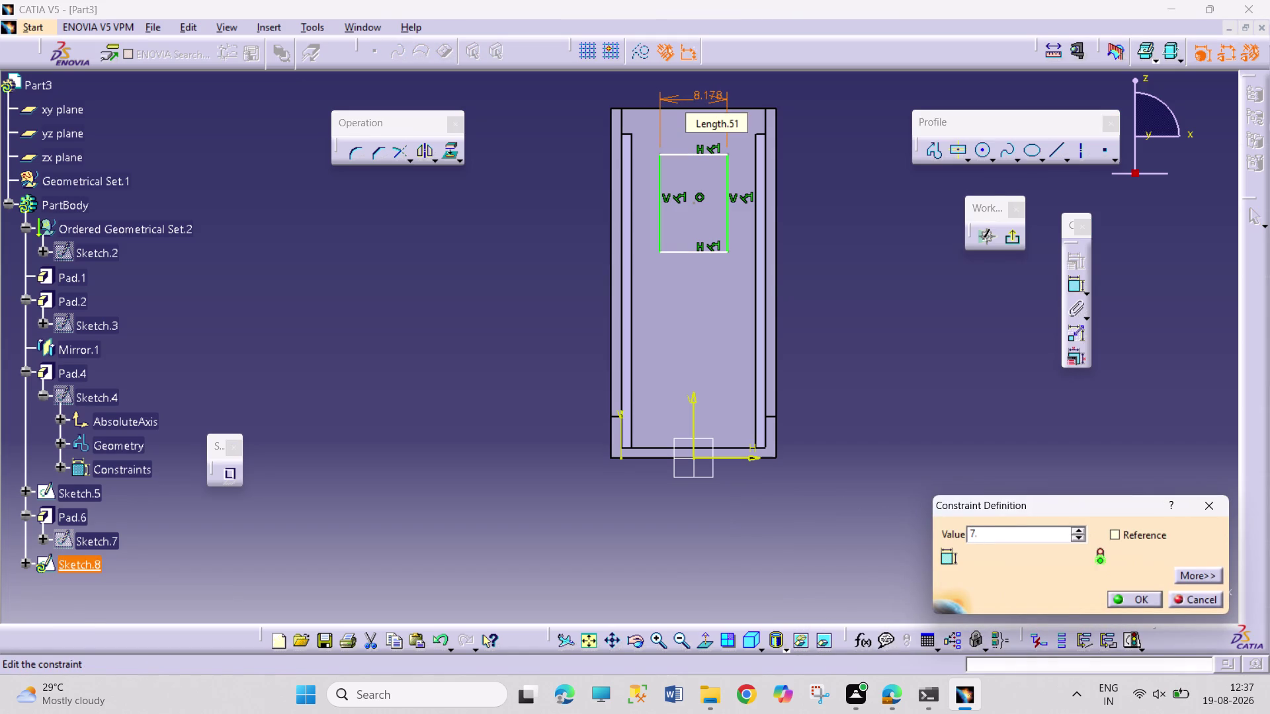
text(5)
key(Return)
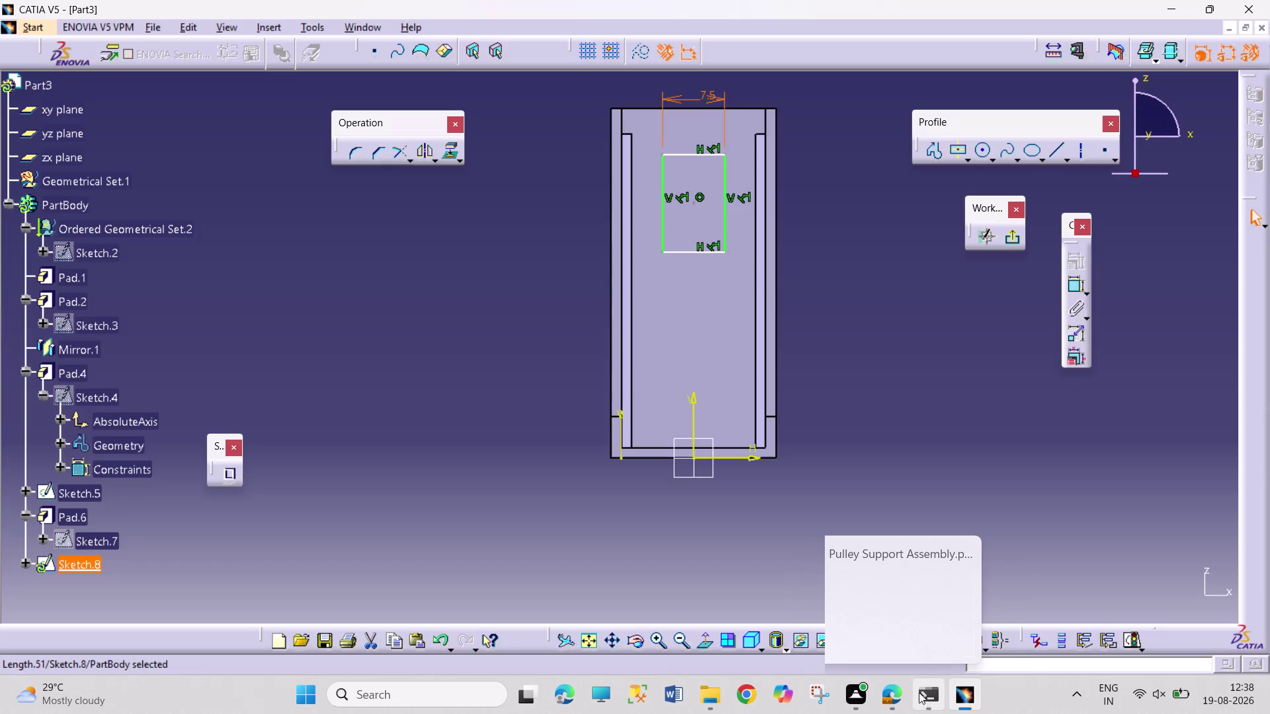
Dimension the rectangle's right side to a 22.5 mm height.
click(1070, 287)
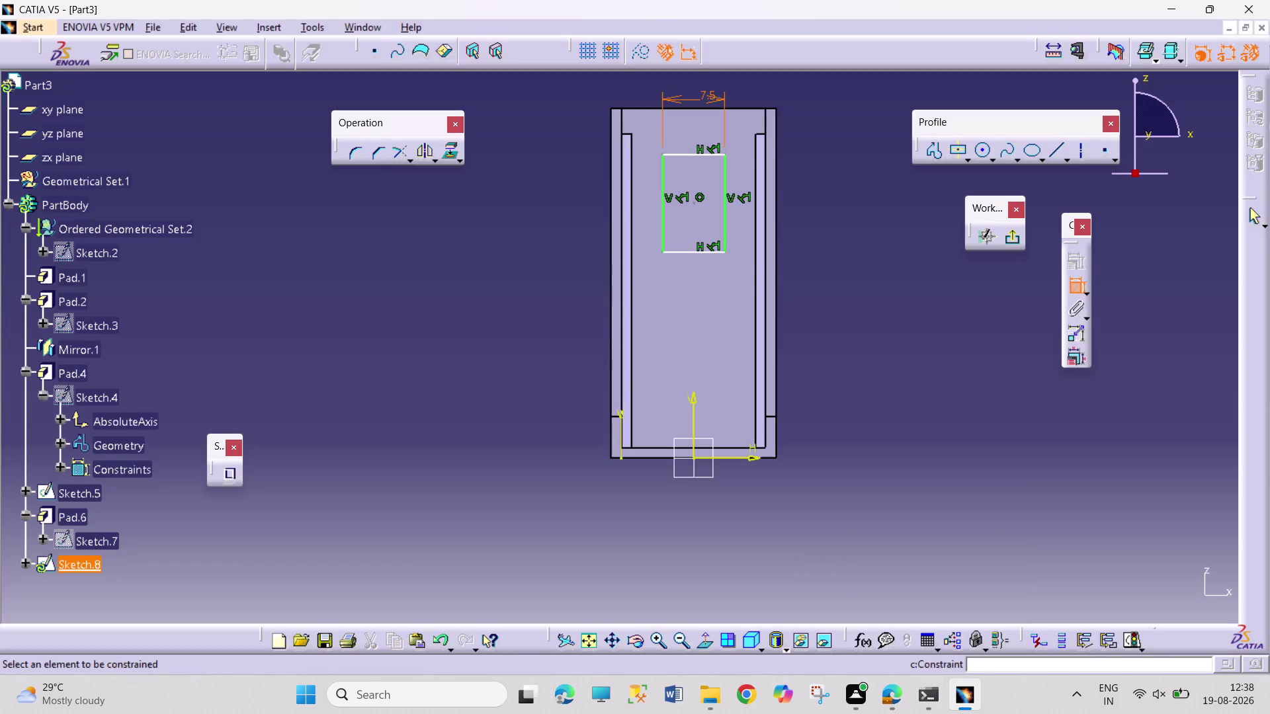
click(725, 224)
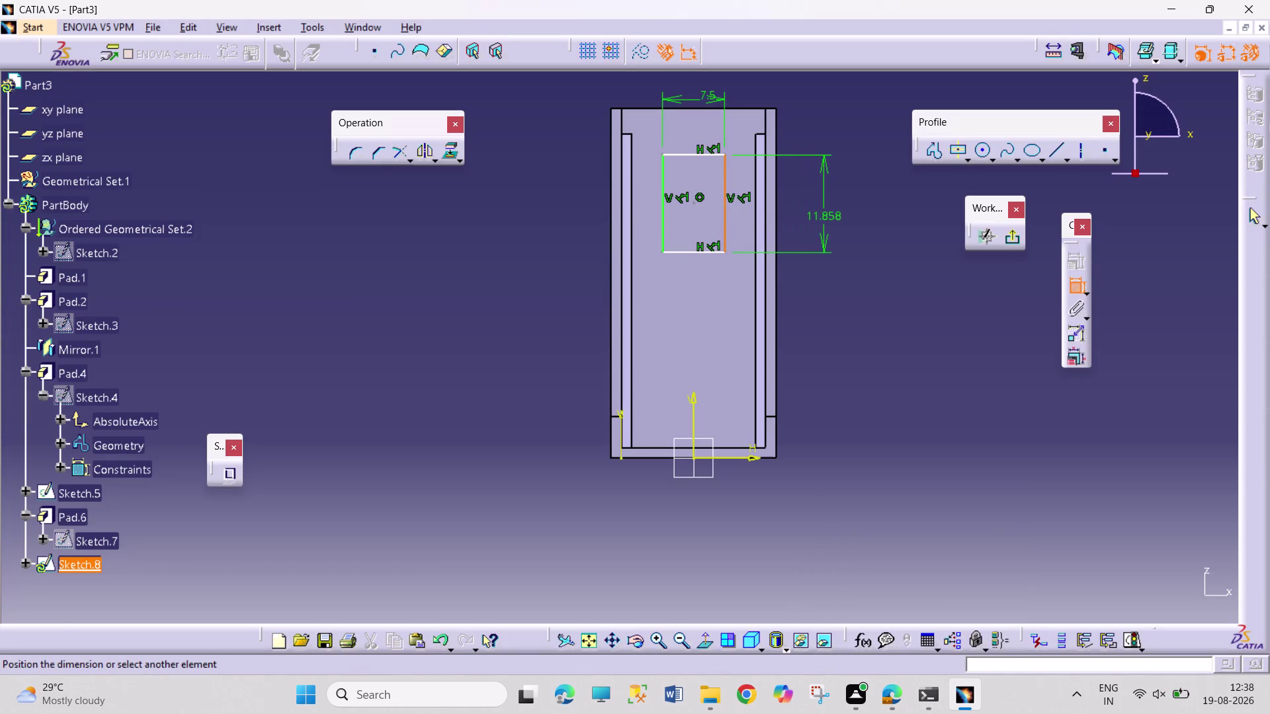
click(835, 220)
double_click(846, 217)
text(22)
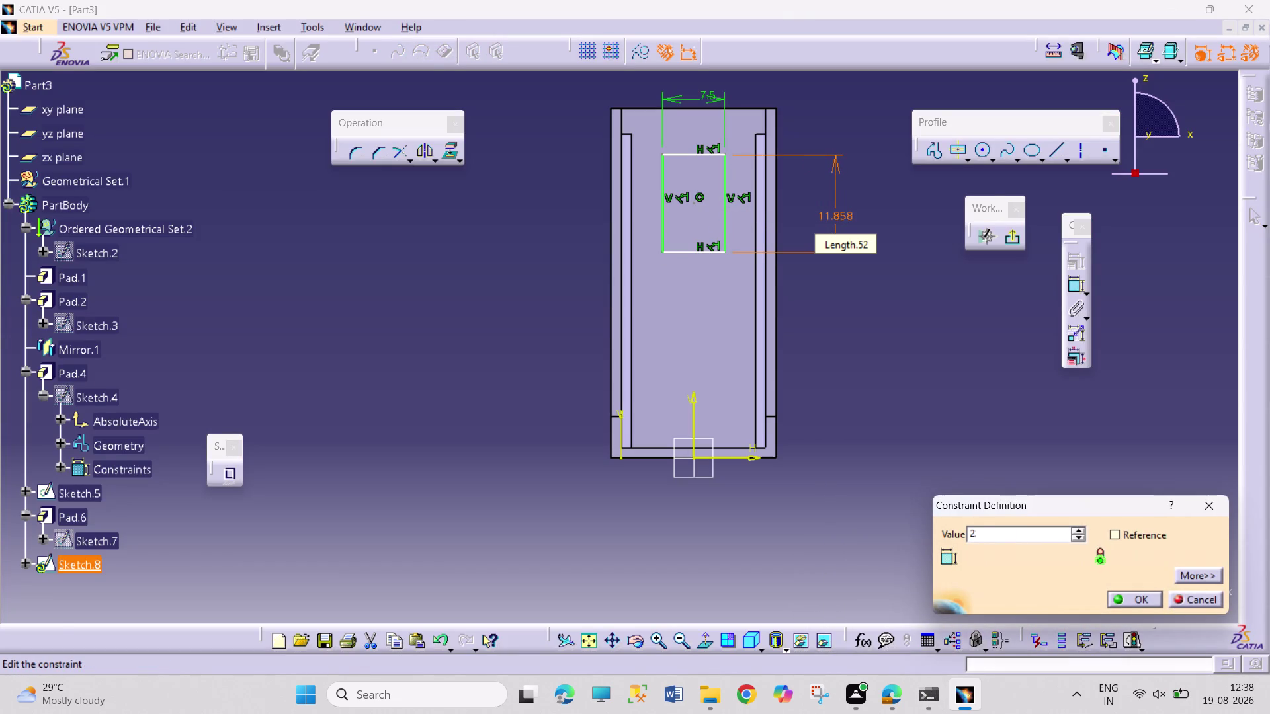
text(.5)
key(Return)
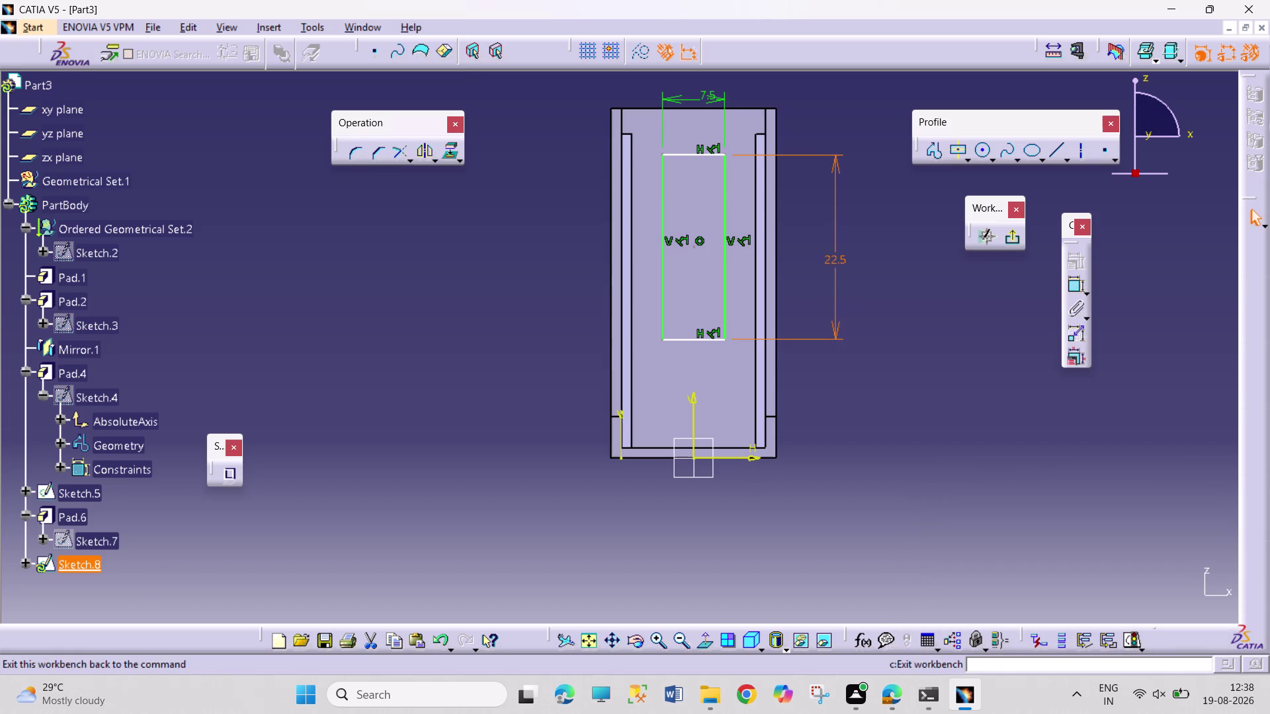
click(884, 365)
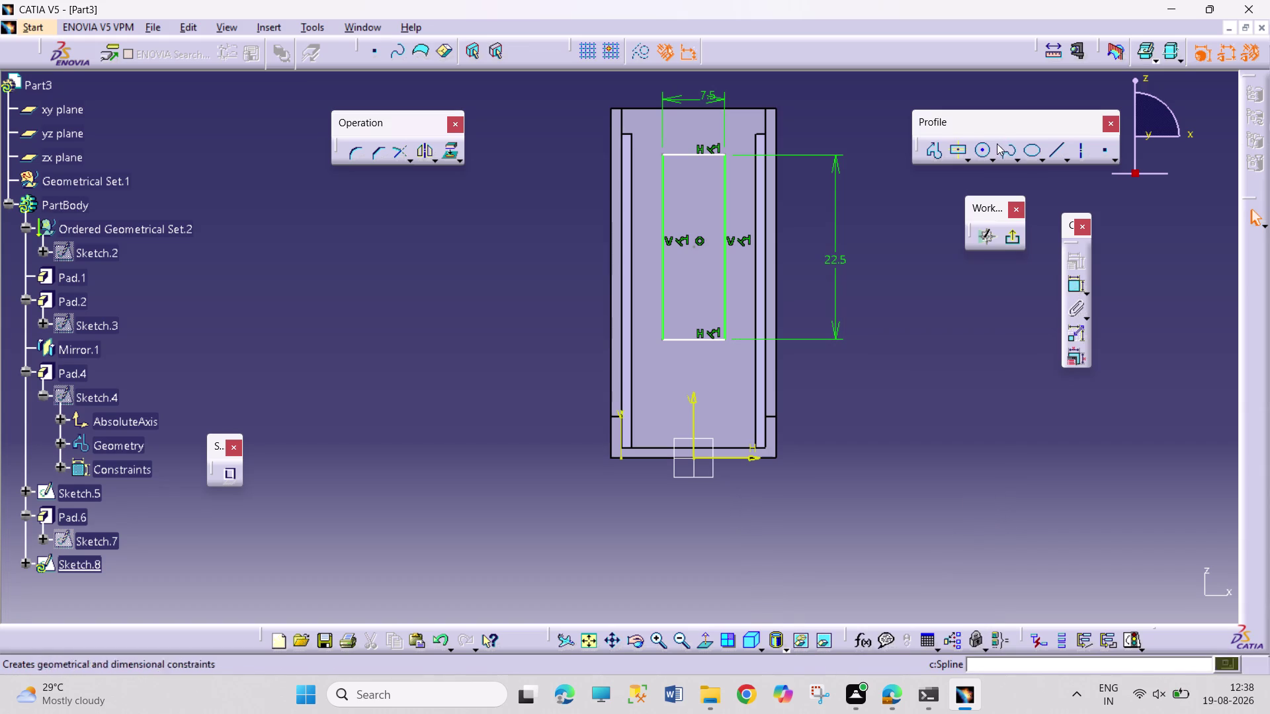
Draw the upper and lower hole circles inside Sketch.8's rectangle.
click(984, 150)
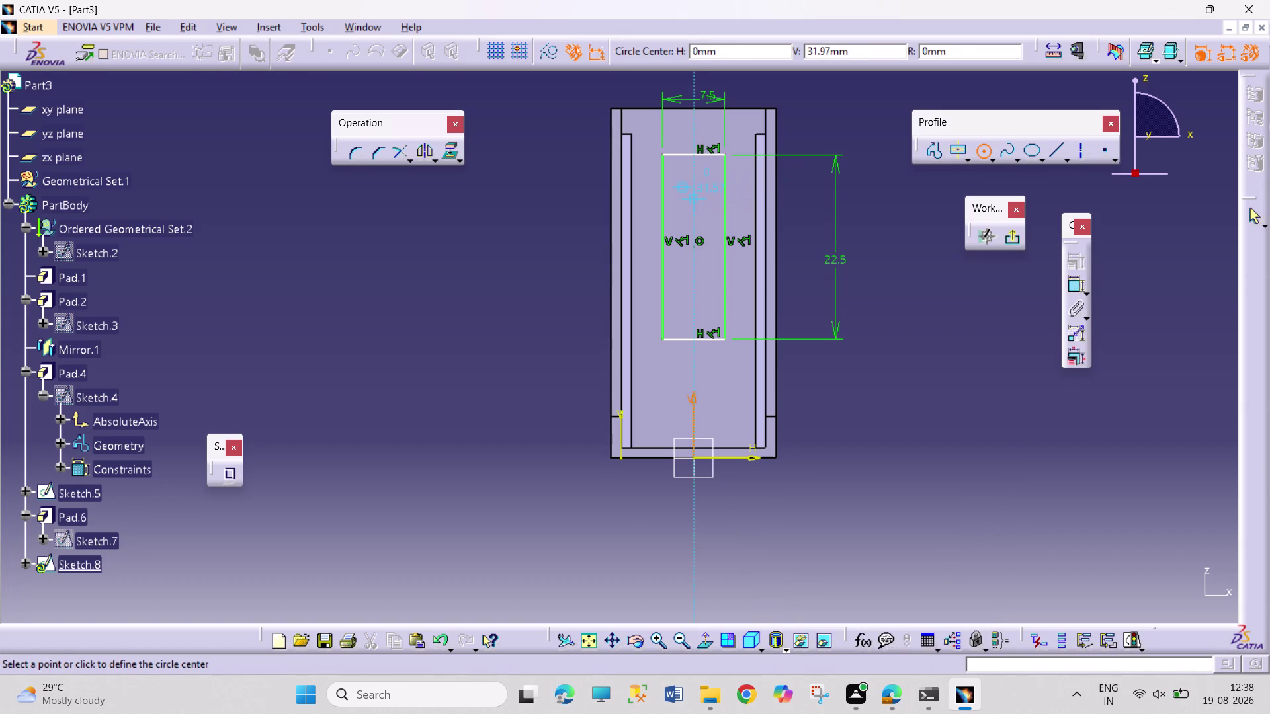
click(693, 194)
click(701, 202)
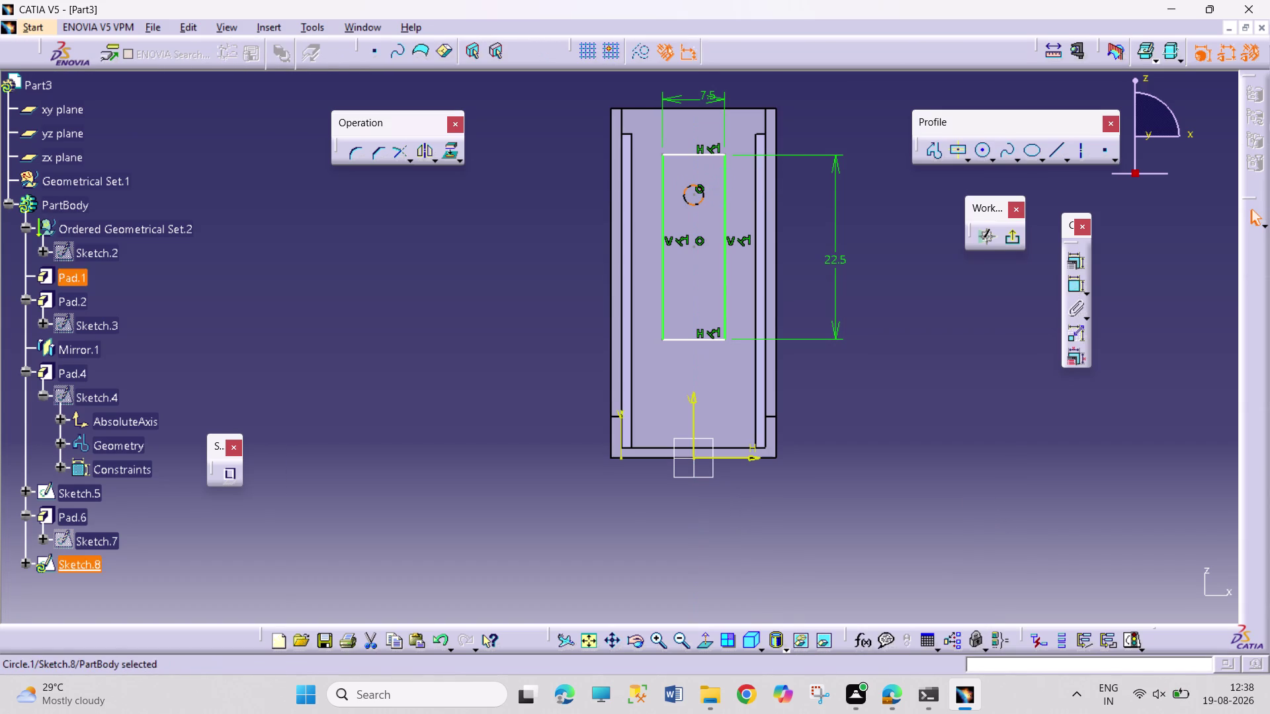
click(985, 150)
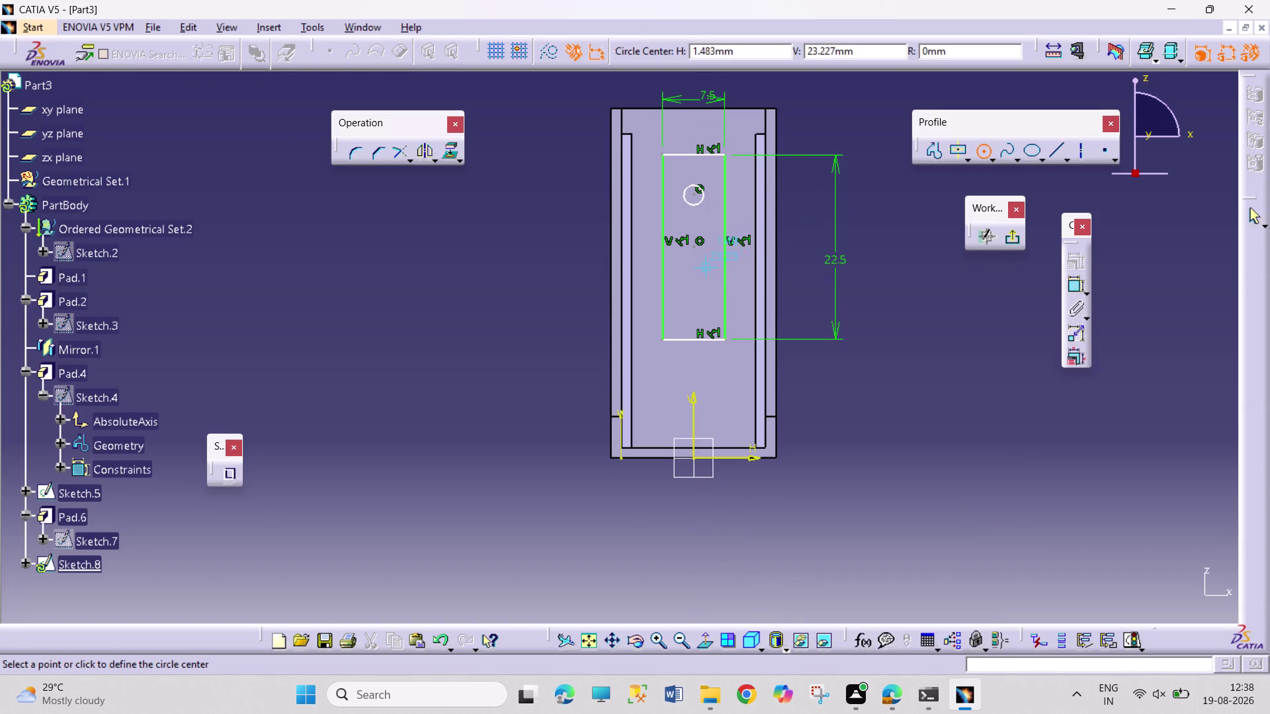
click(694, 273)
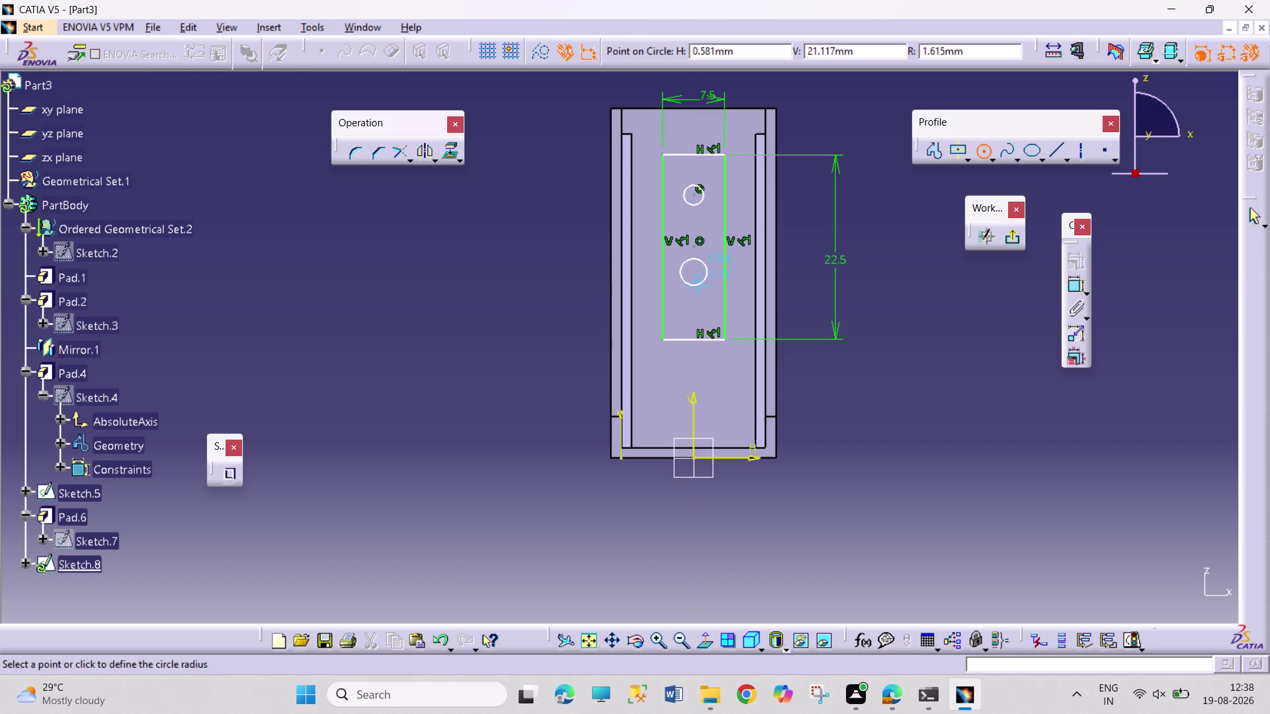
click(699, 285)
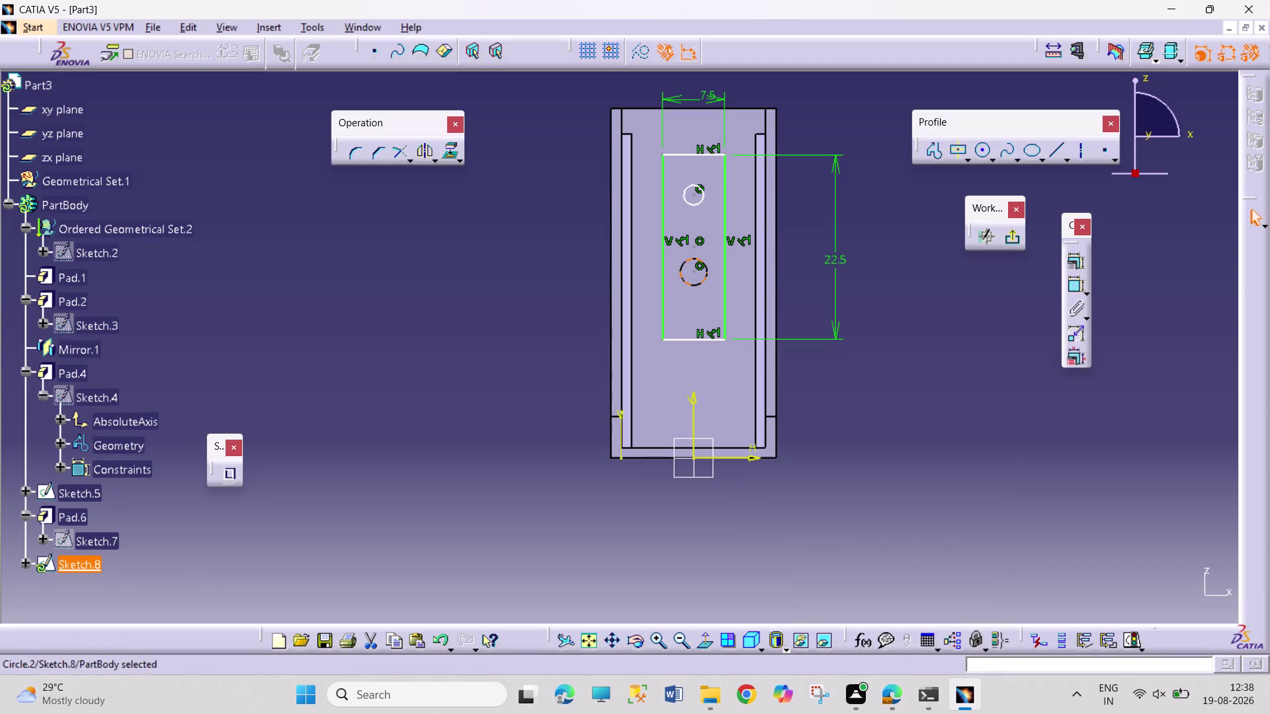
click(1076, 284)
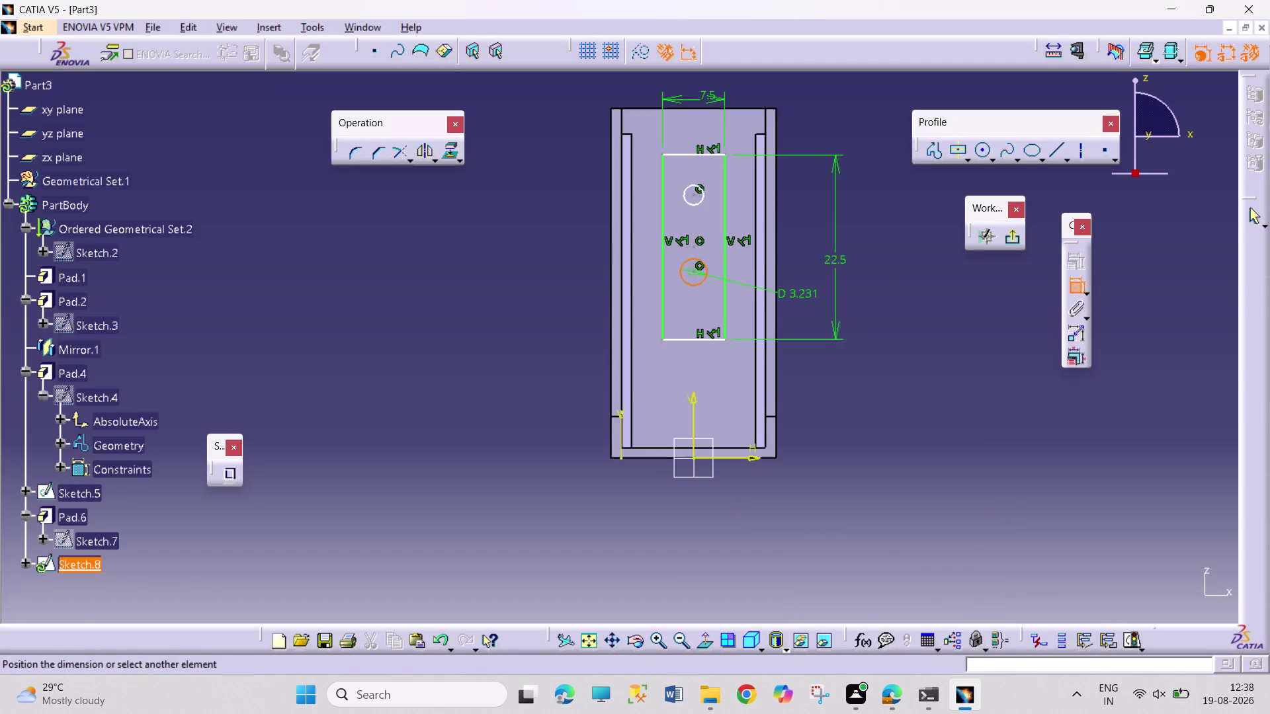
Add diameter dimensions to the lower and upper hole circles.
click(803, 297)
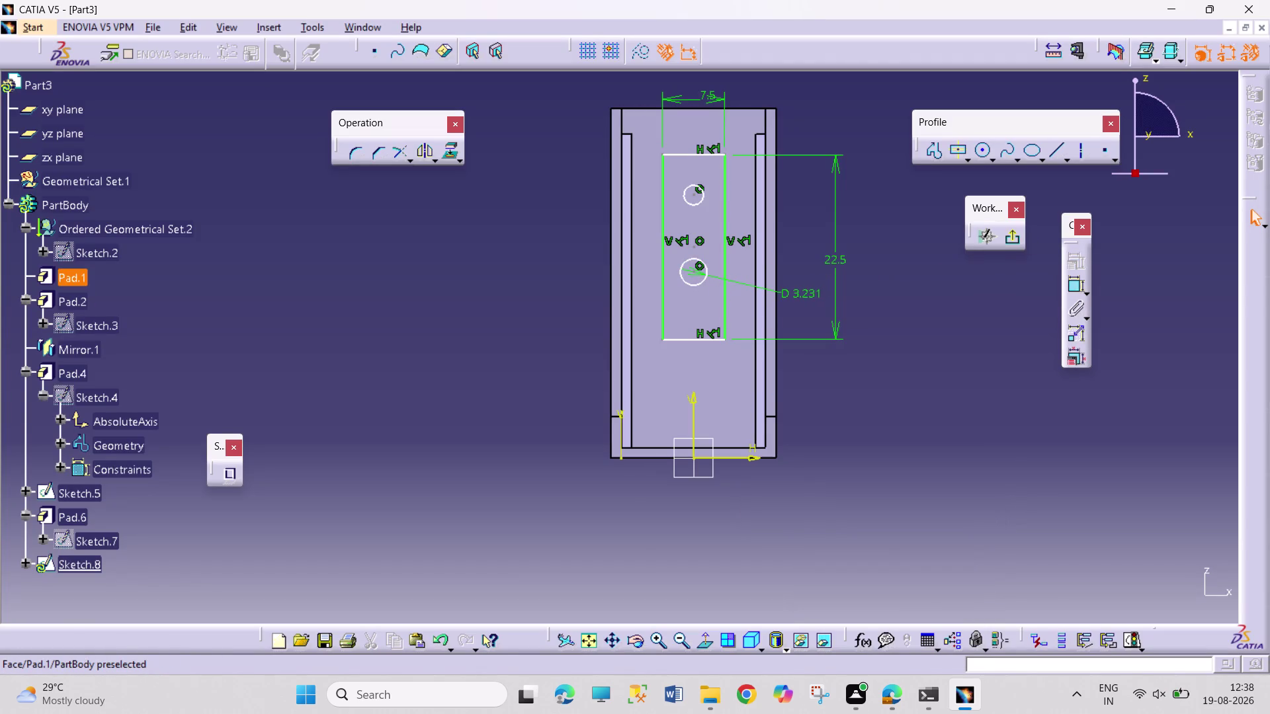
click(1073, 282)
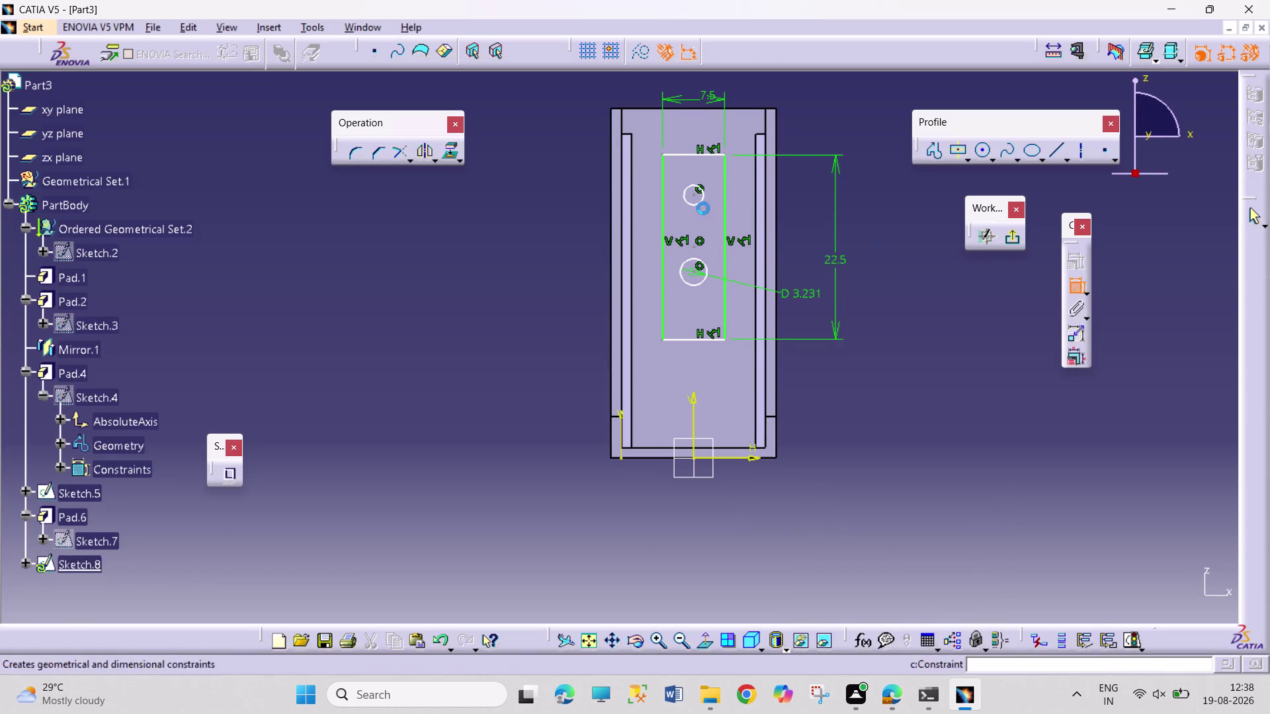
click(703, 202)
click(806, 191)
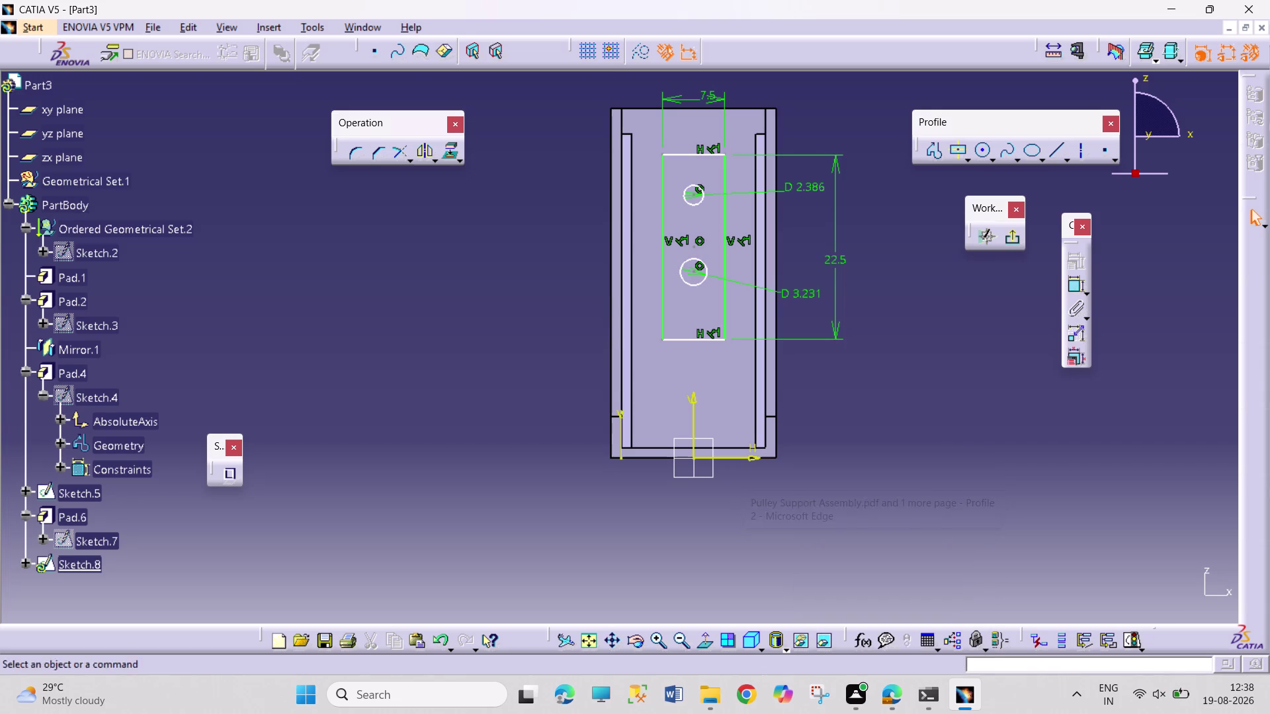
Set both hole circle diameters to 2.5 mm.
double_click(798, 295)
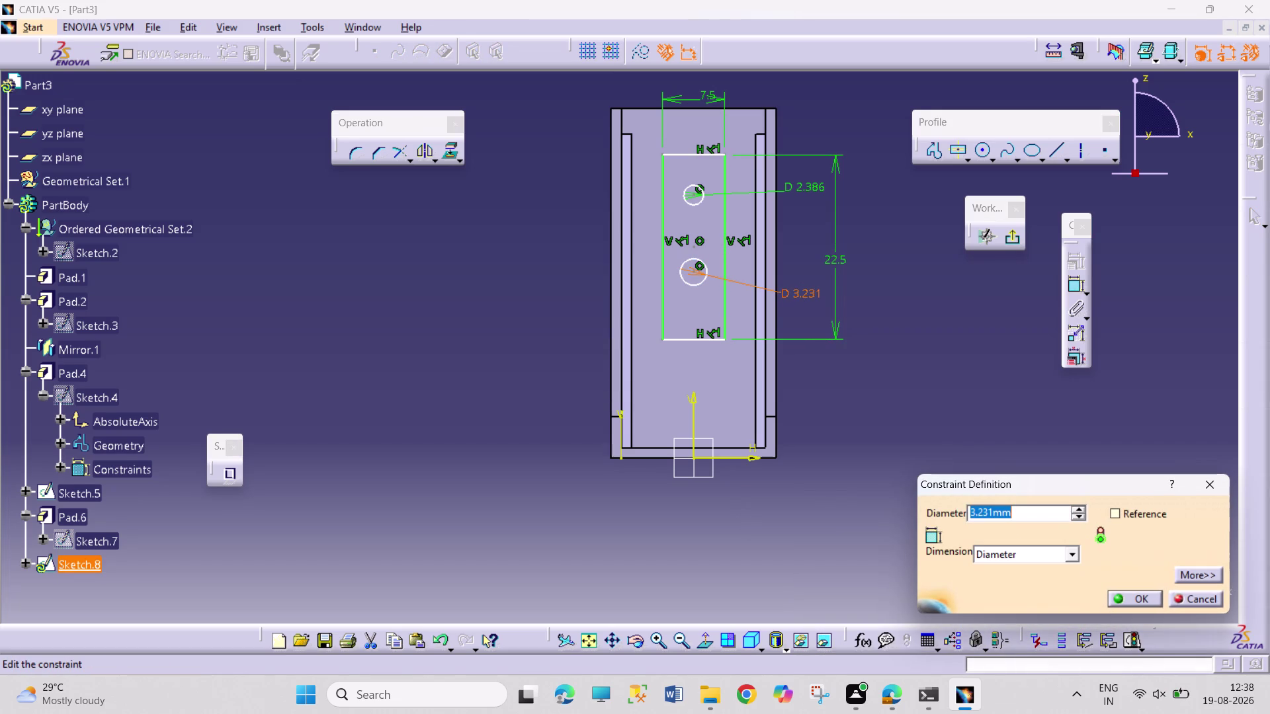
text(2.5)
key(Return)
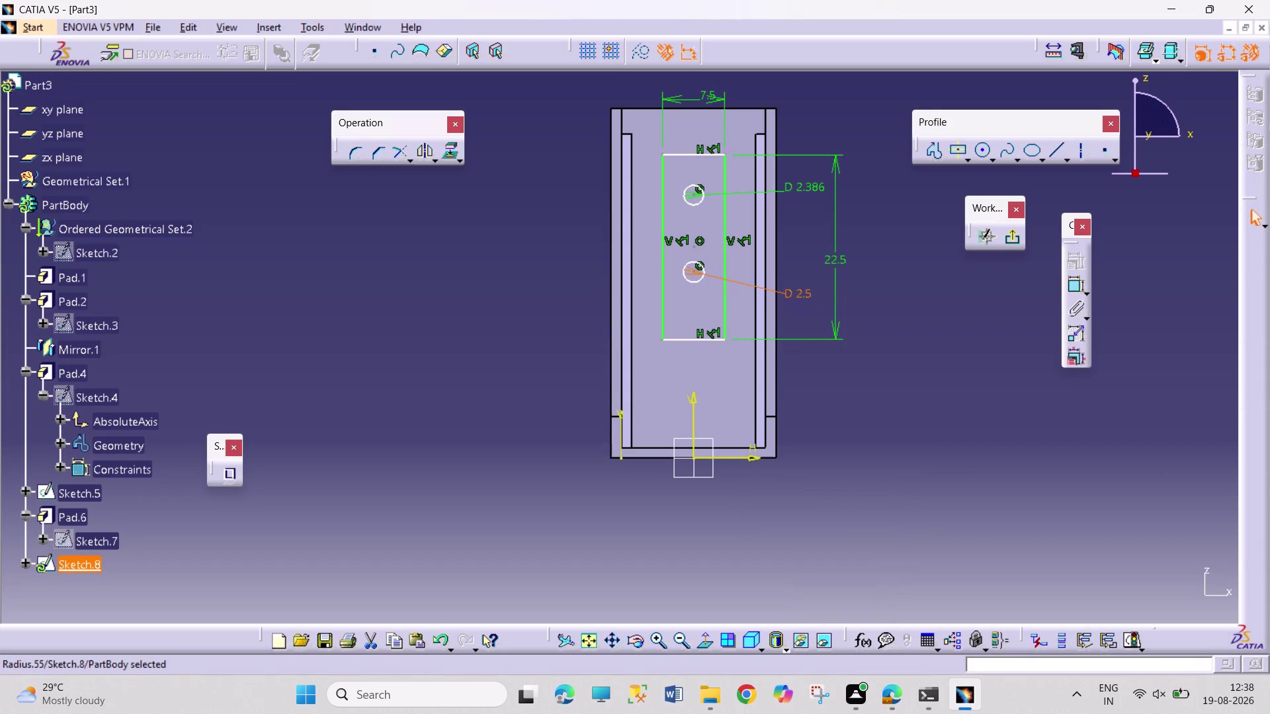
double_click(809, 181)
text(2.5)
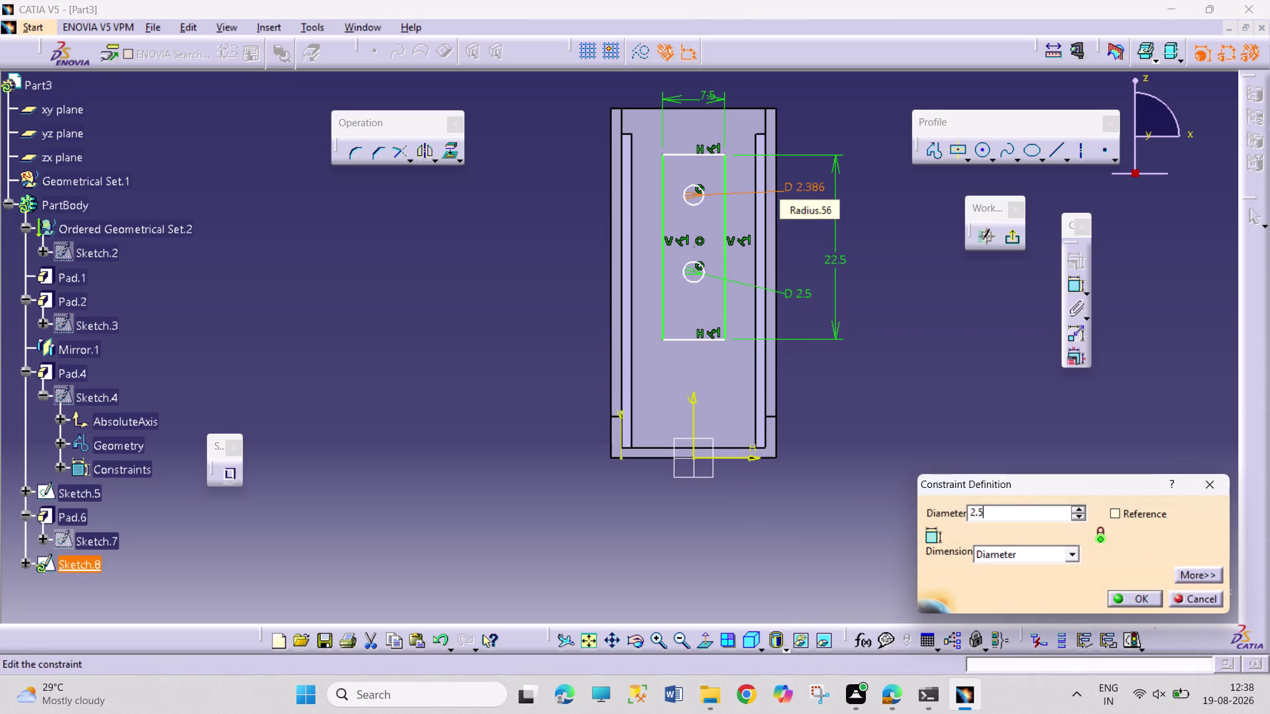
key(Return)
Dimension the hole centre spacing as 10 mm, placed left of the part.
click(1081, 285)
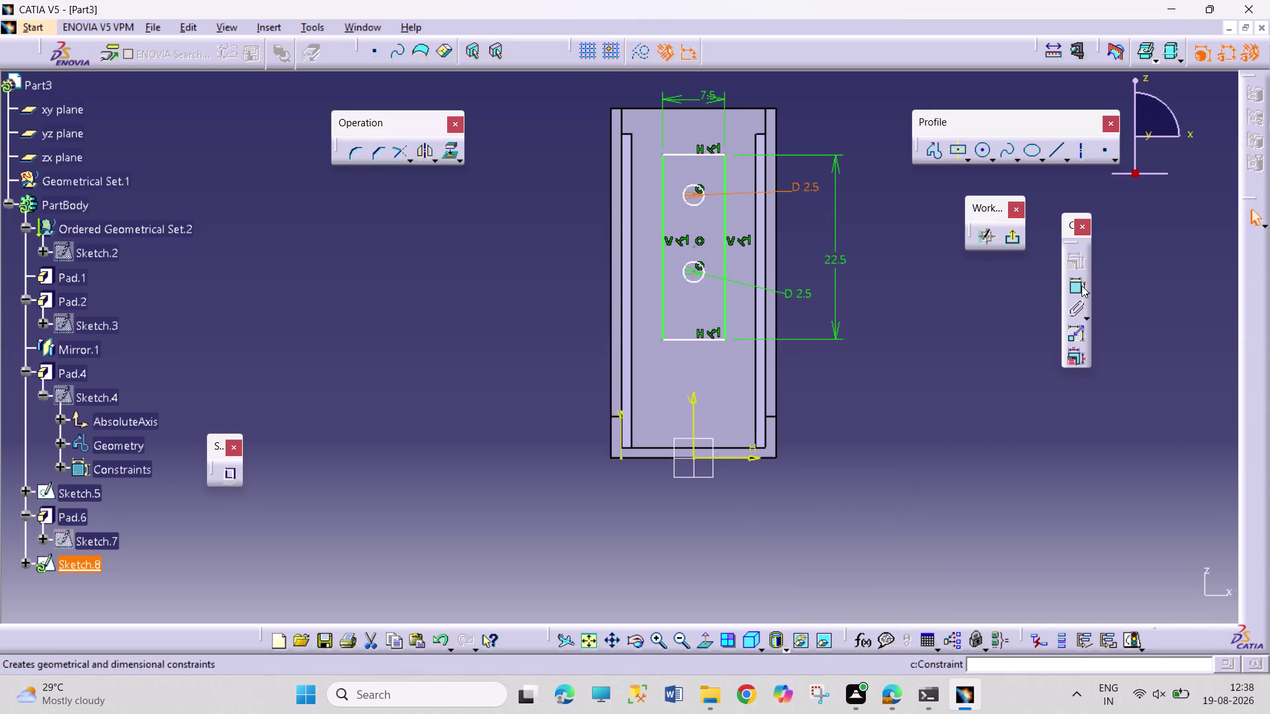
click(695, 270)
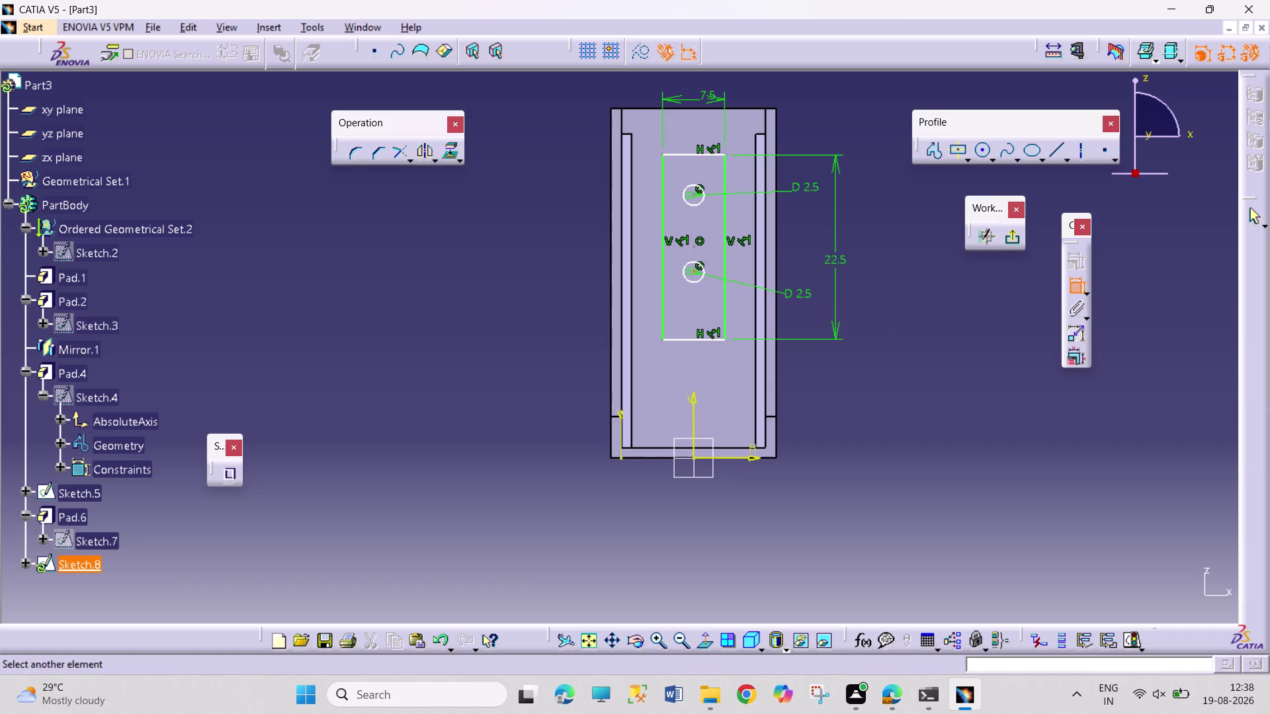
click(695, 193)
click(553, 264)
double_click(556, 257)
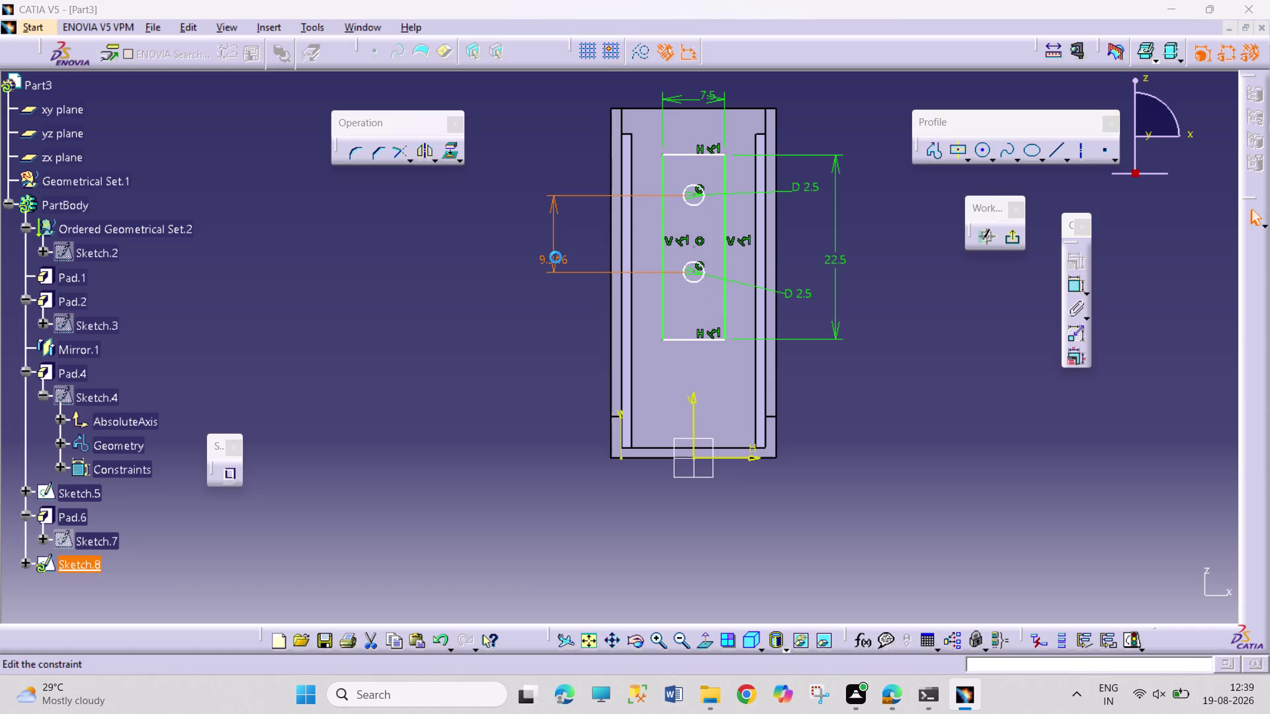
text(10)
key(Return)
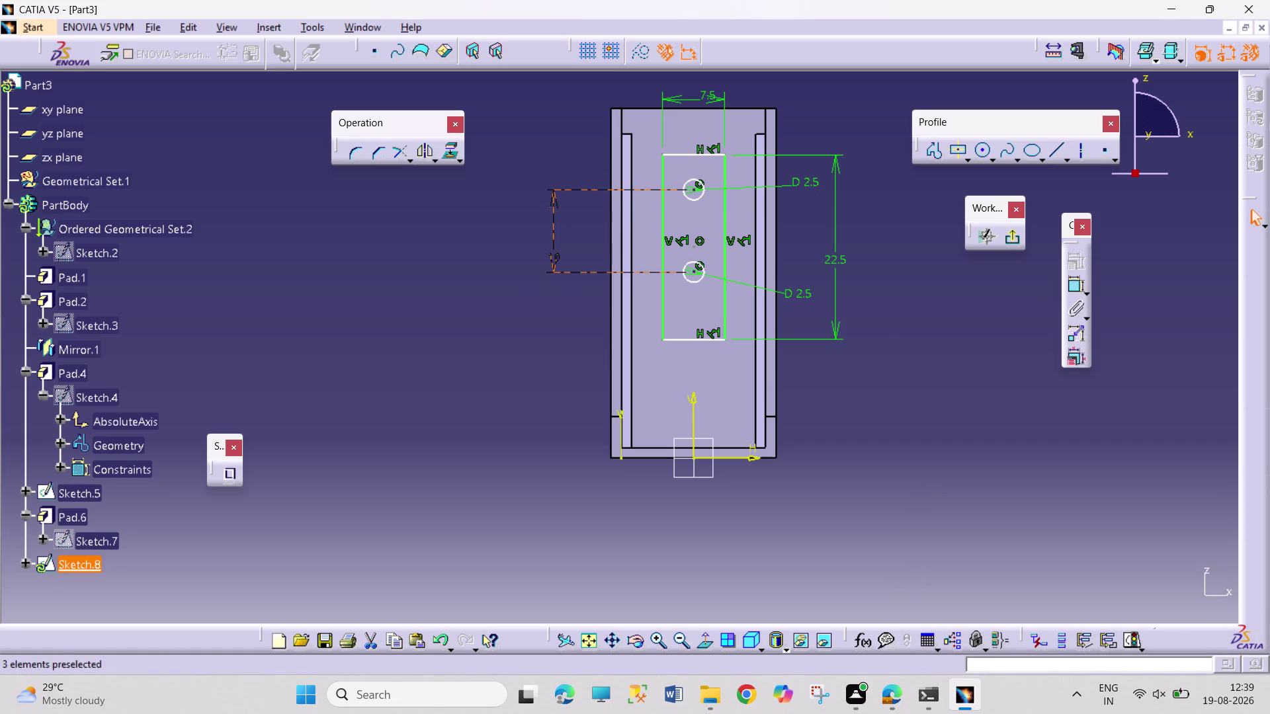
drag(553, 254, 553, 230)
click(542, 327)
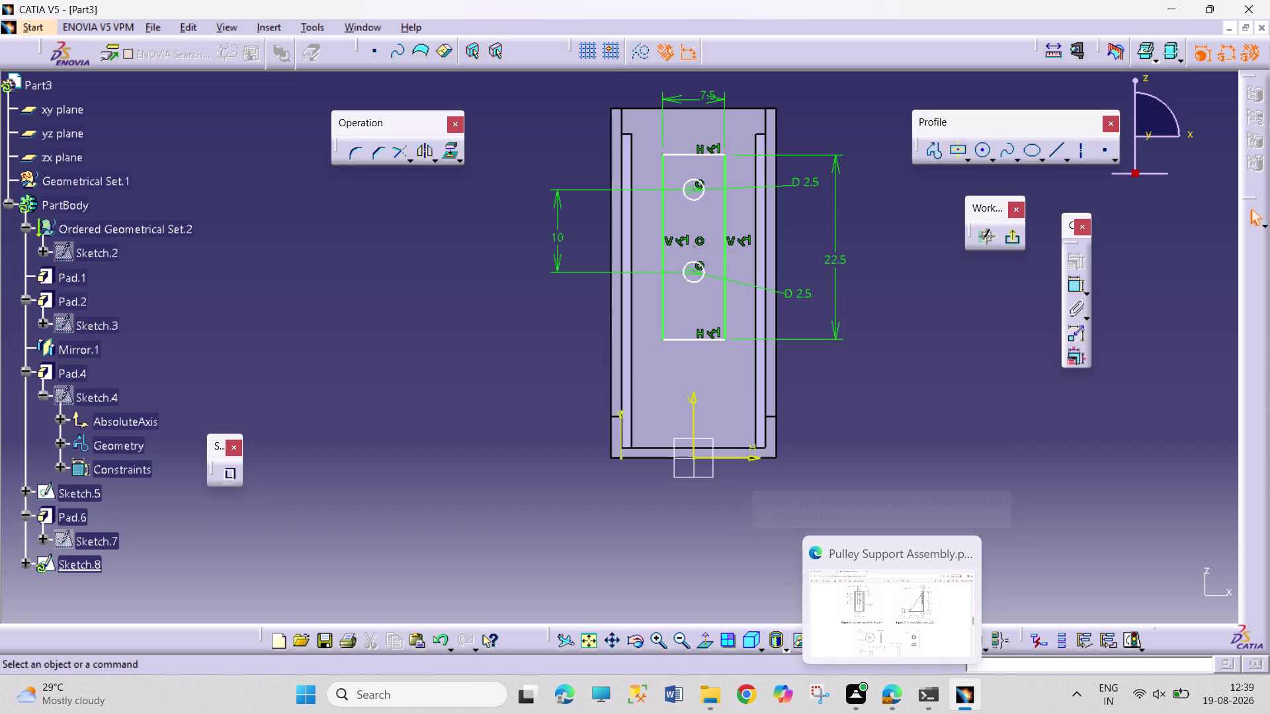
Dimension the upper hole centre 7.5 mm below the bracket's top edge.
click(1073, 292)
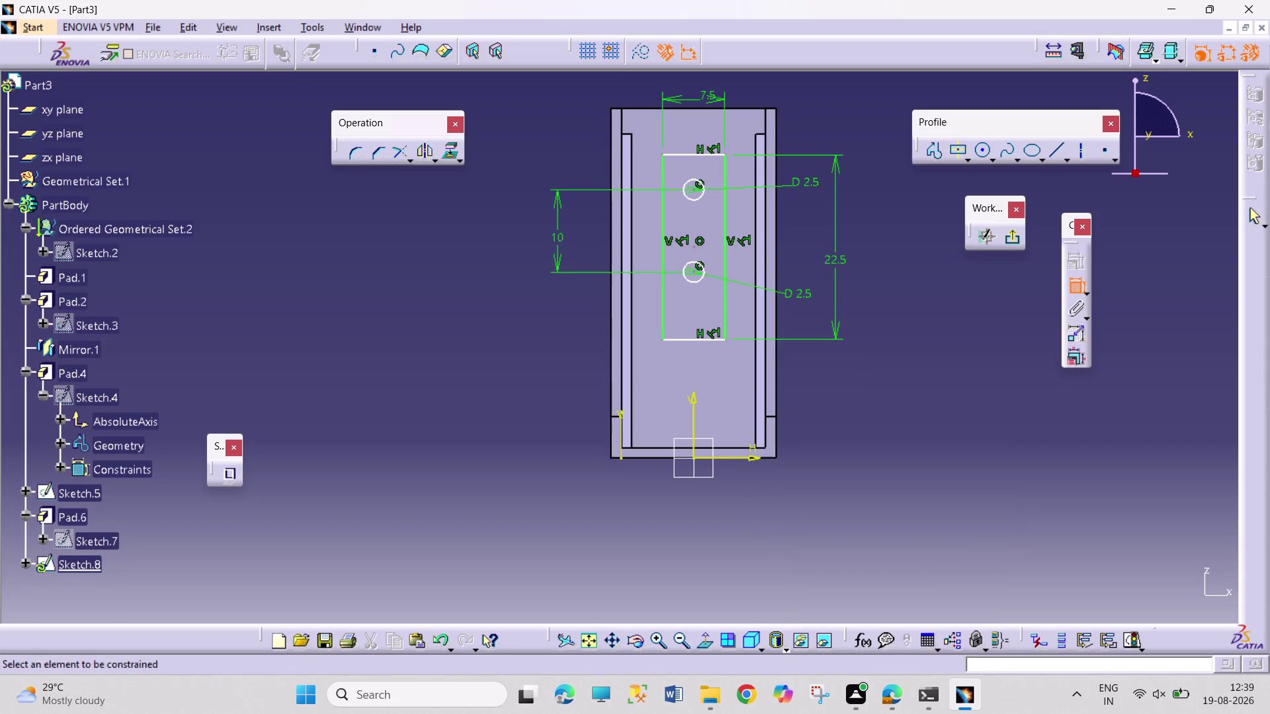
click(693, 192)
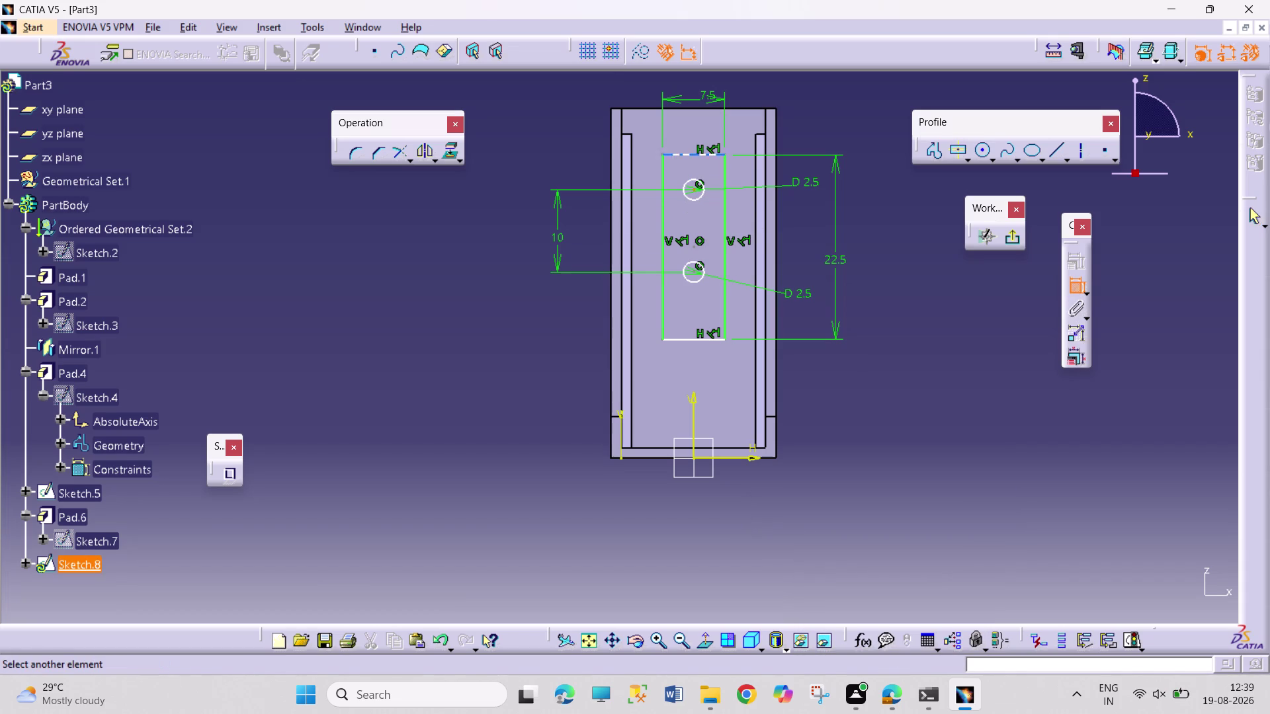
click(712, 108)
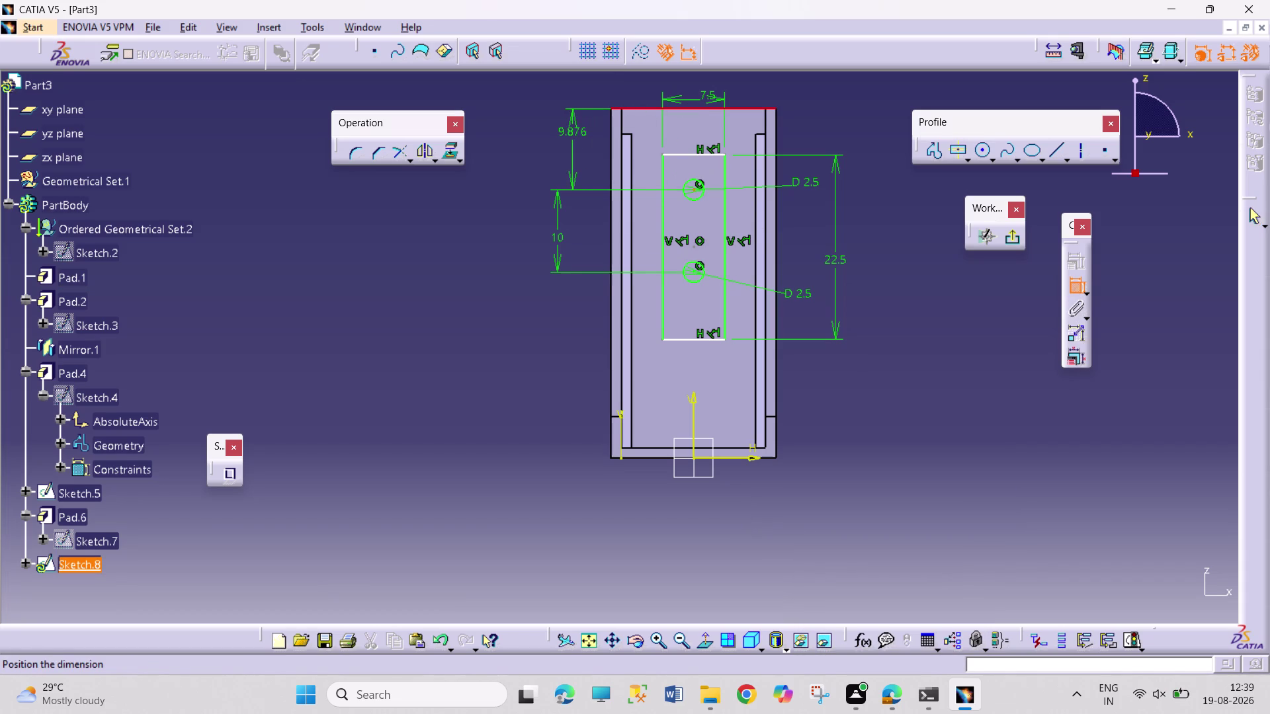
click(571, 139)
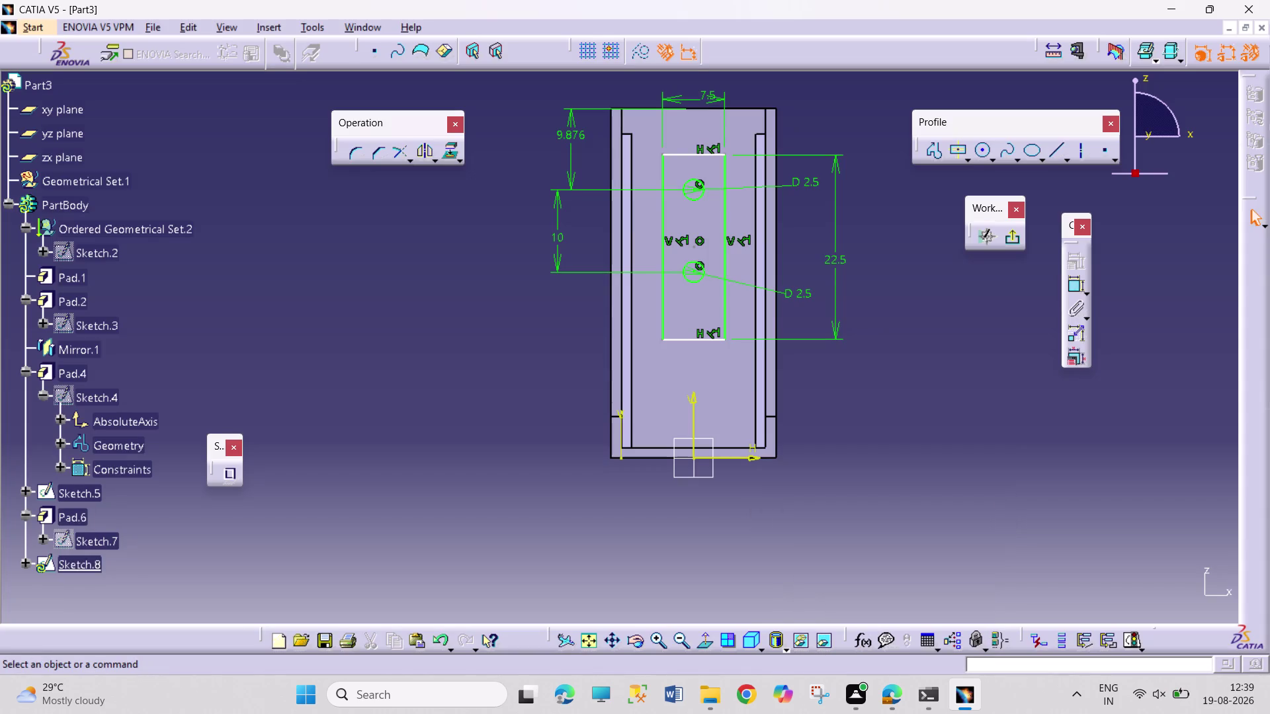
double_click(575, 132)
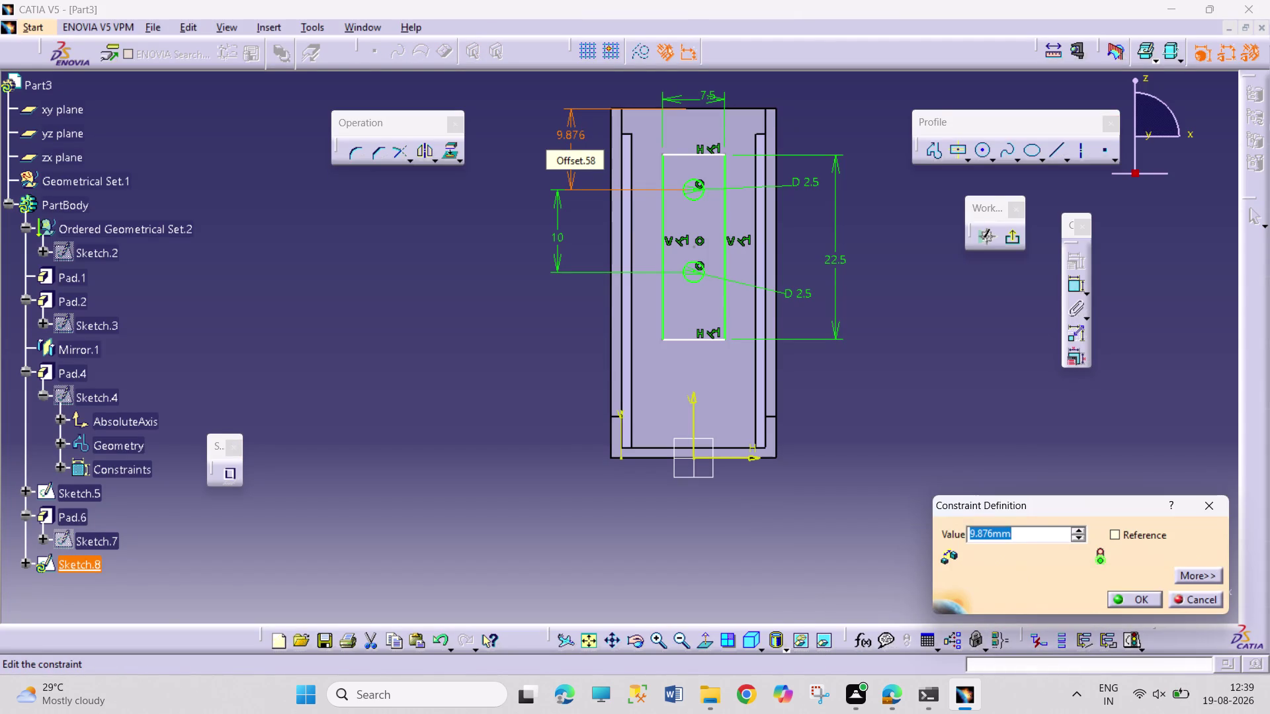
text(7.5)
key(Return)
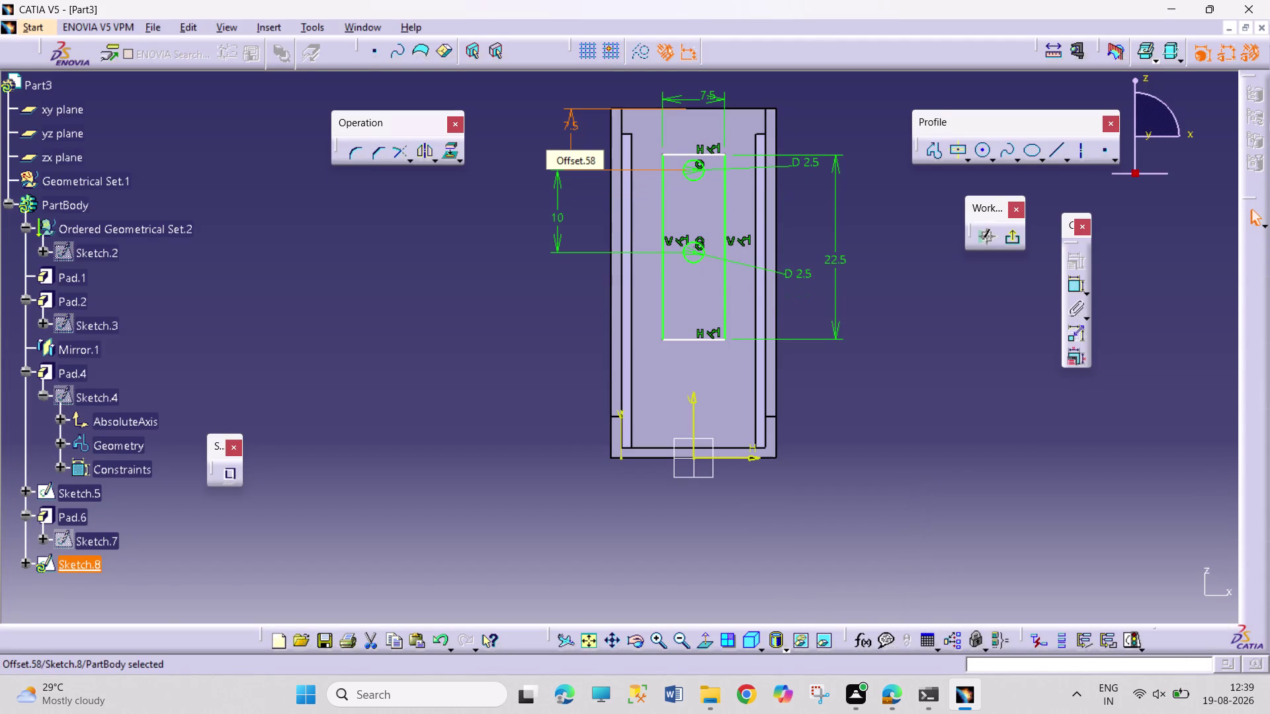
click(861, 400)
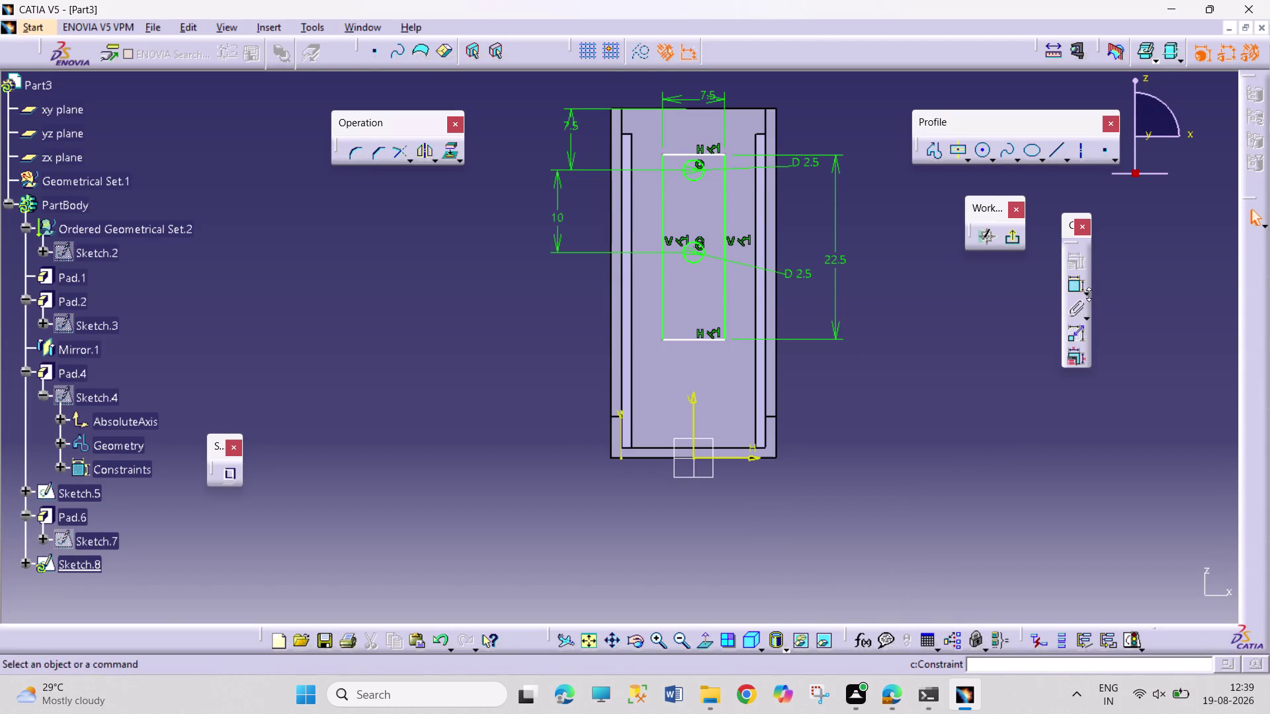
Dimension the rectangle's top edge from the bracket top, first 3 then 4 mm.
click(1067, 288)
drag(710, 153, 711, 146)
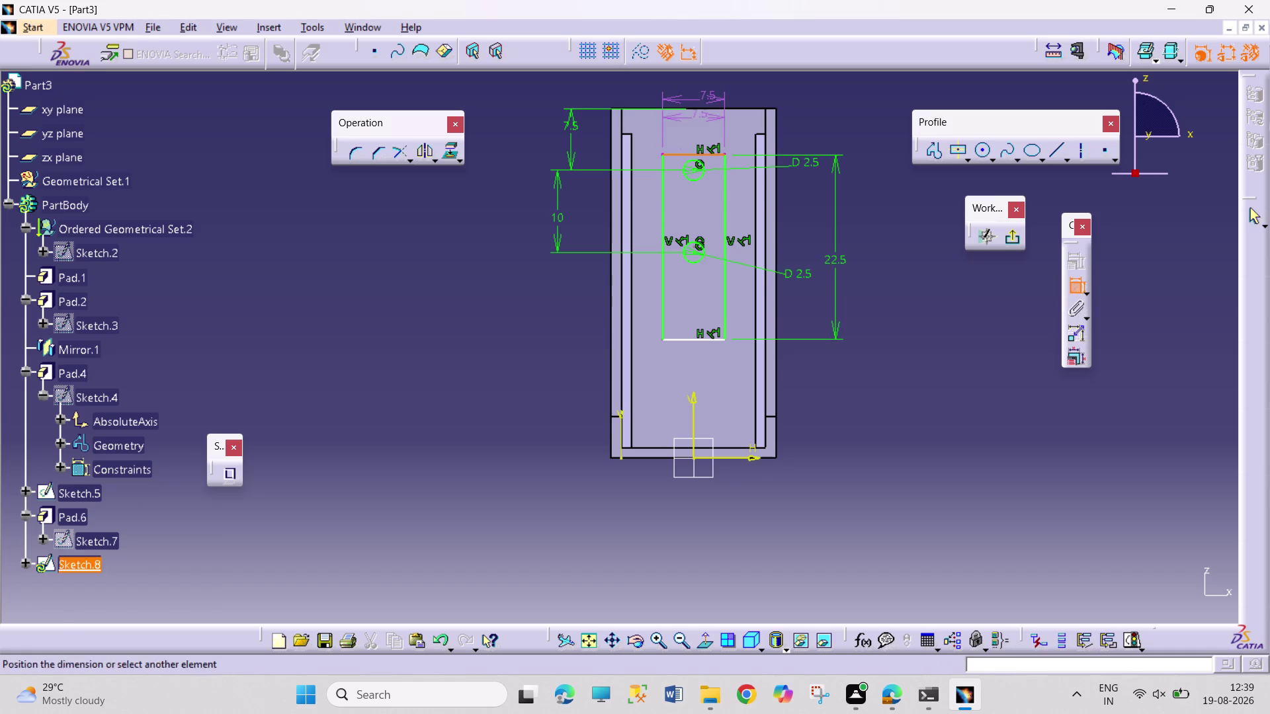
click(716, 108)
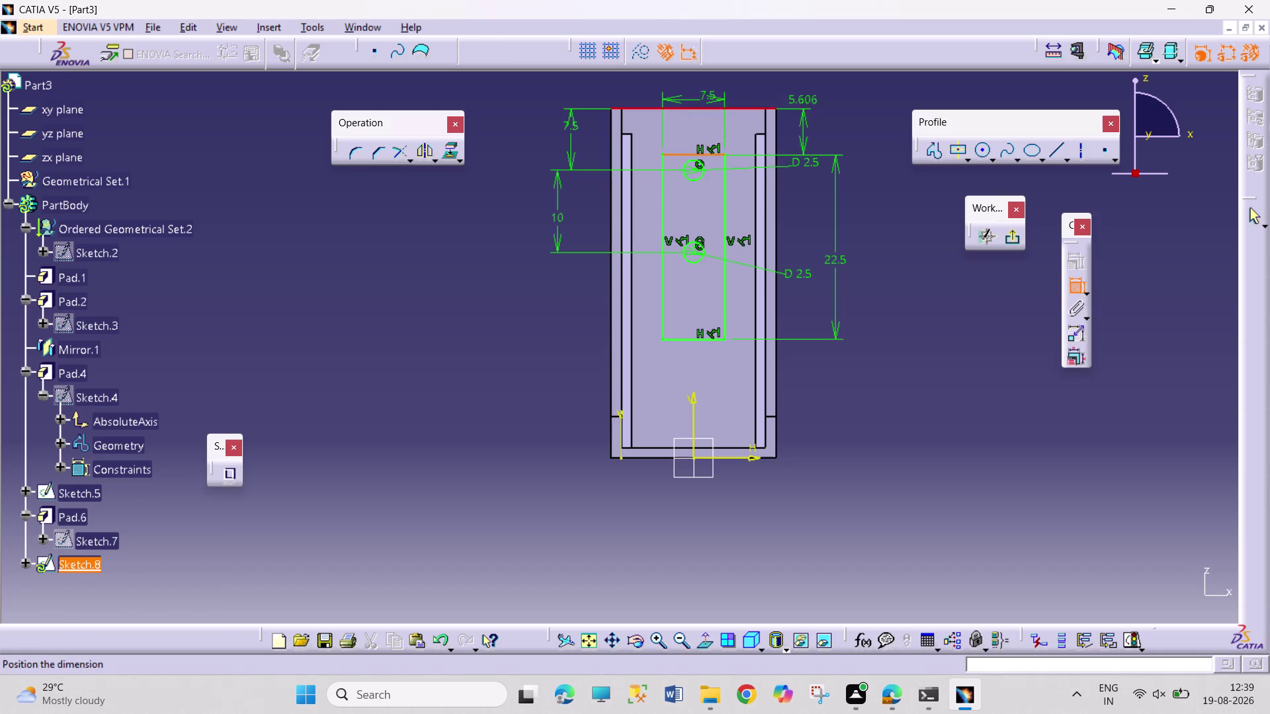
click(857, 134)
double_click(859, 132)
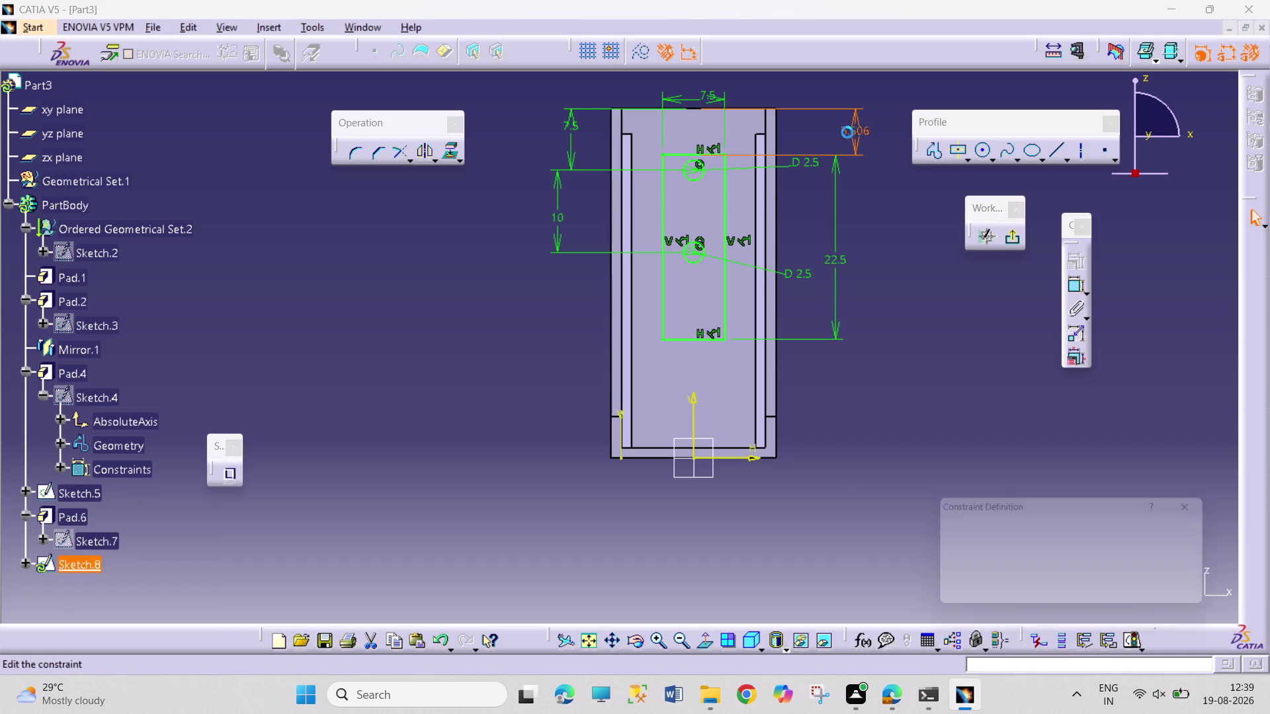
key(3)
key(Return)
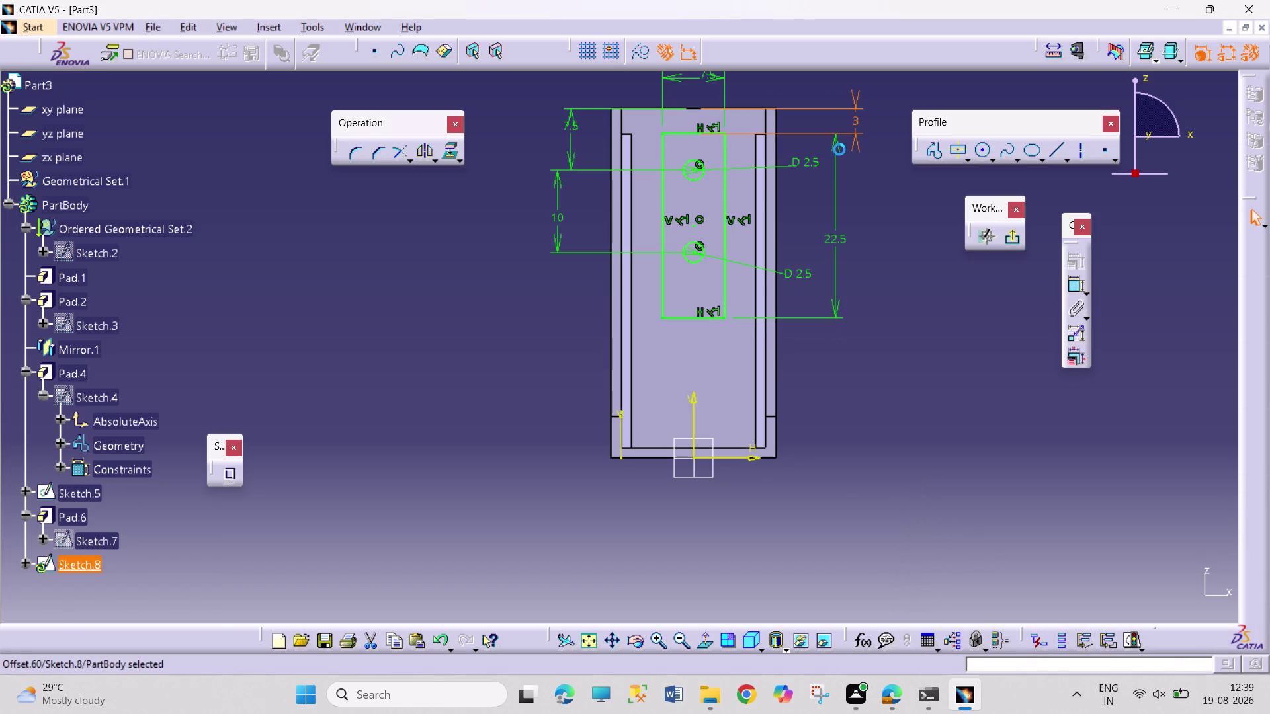
click(951, 316)
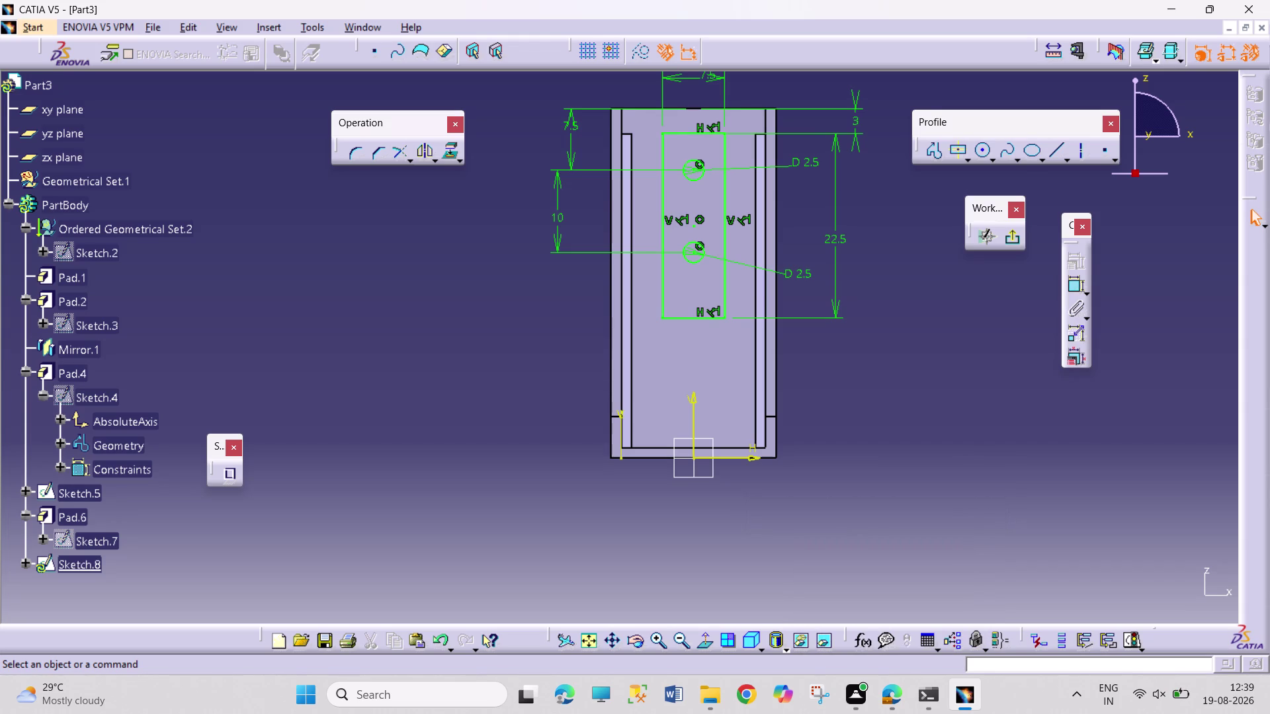
double_click(856, 127)
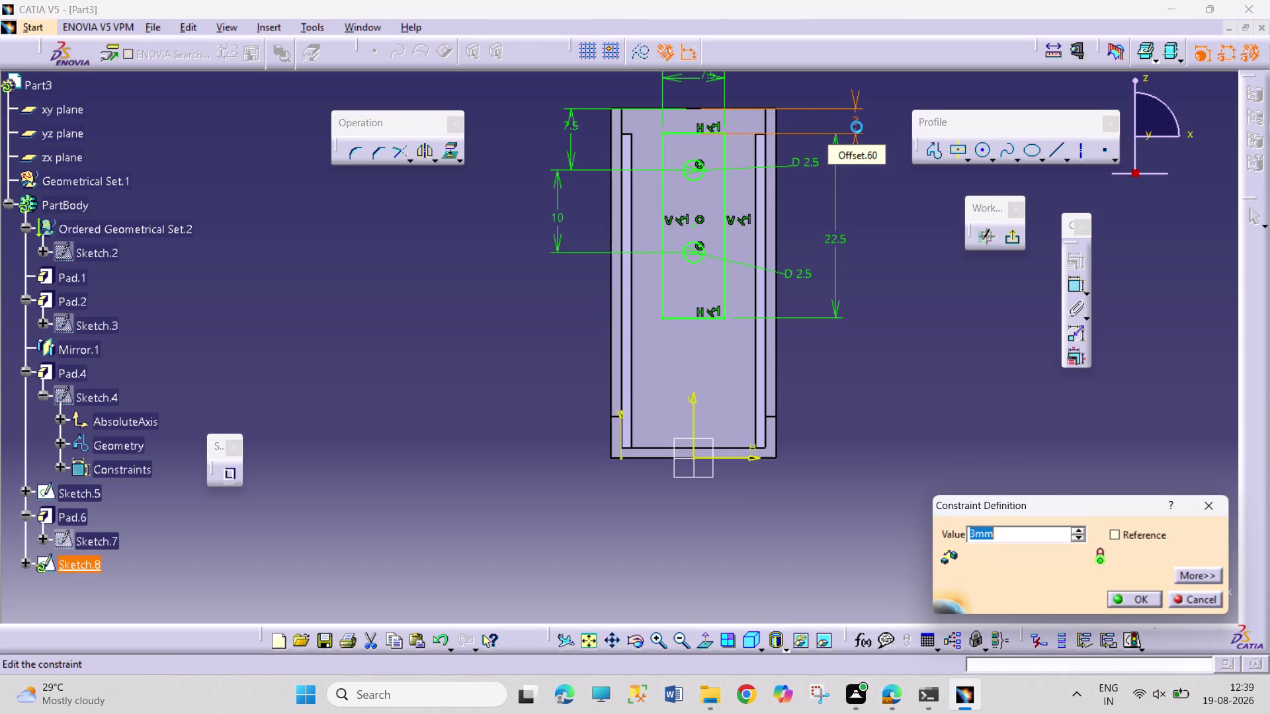
key(4)
key(Return)
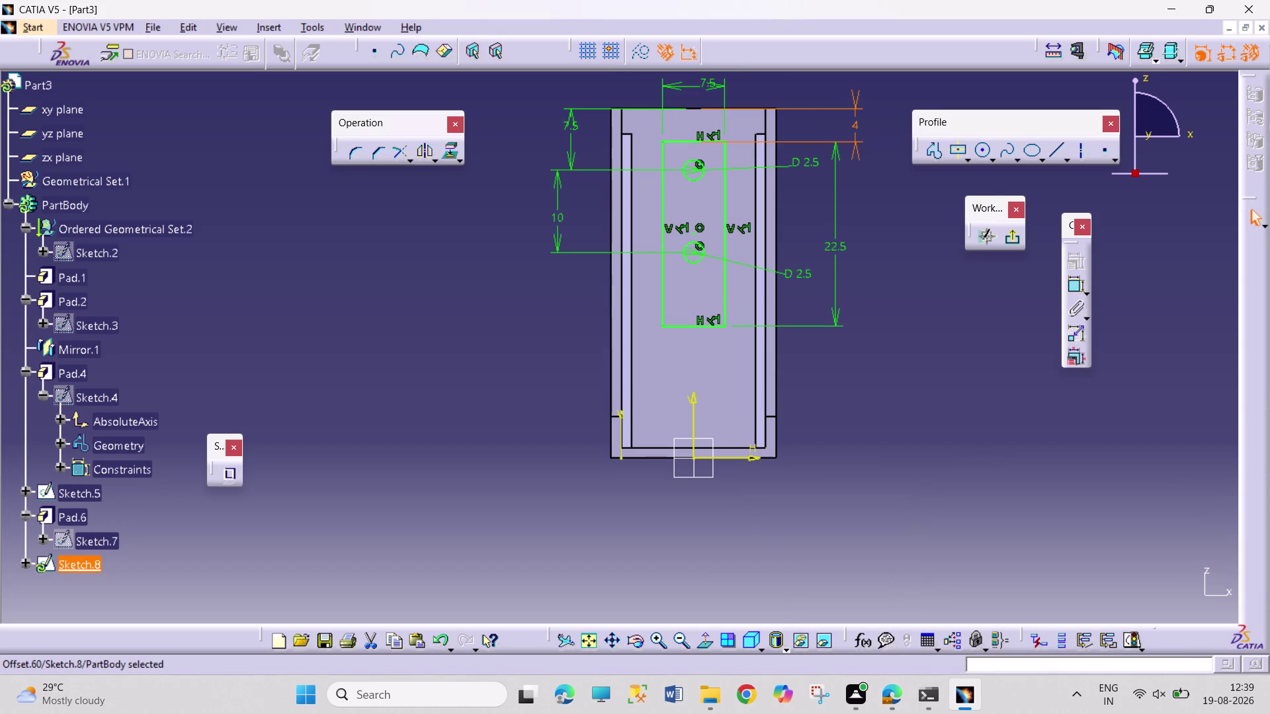
click(892, 332)
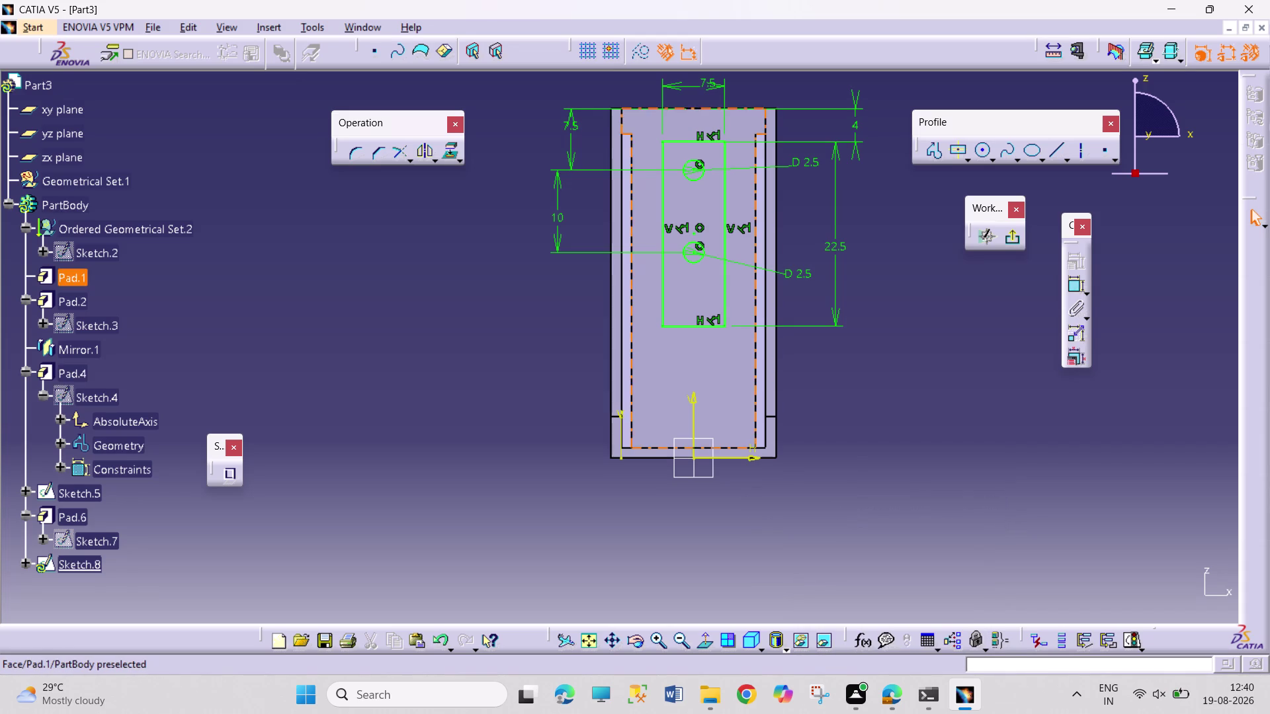
Delete the lower and upper hole circles.
right_click(695, 259)
click(754, 478)
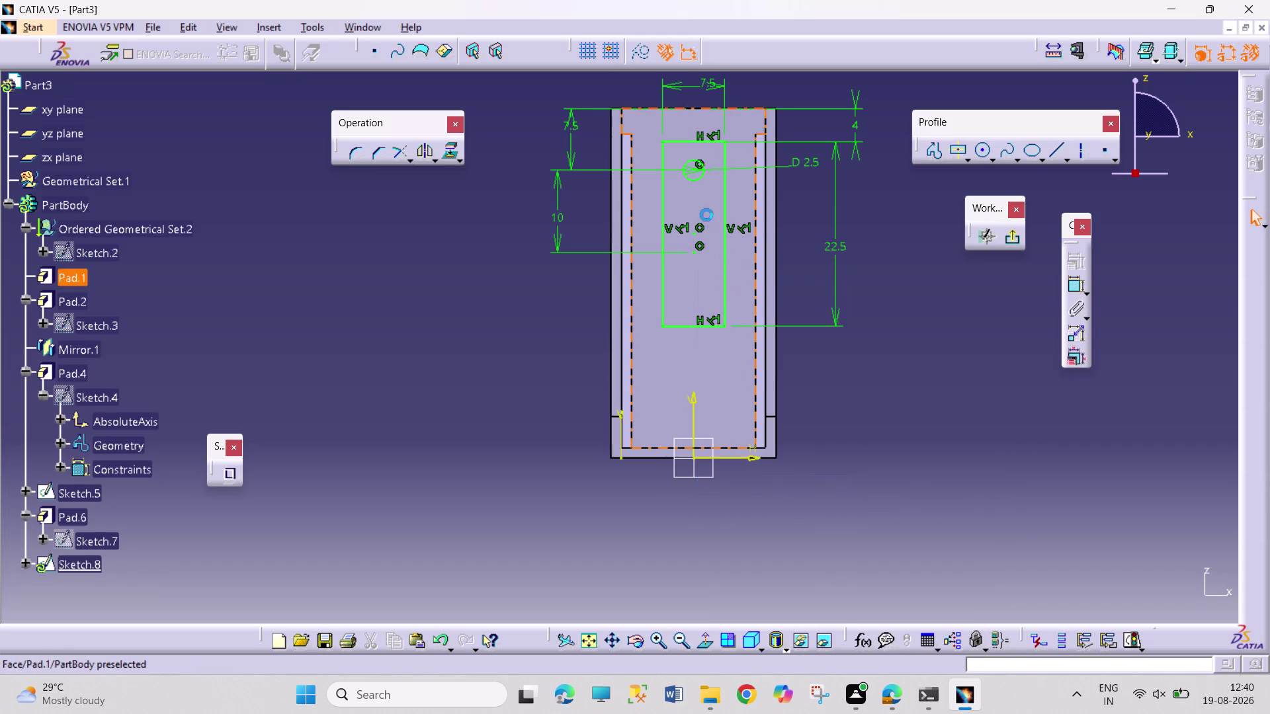
right_click(696, 180)
click(757, 407)
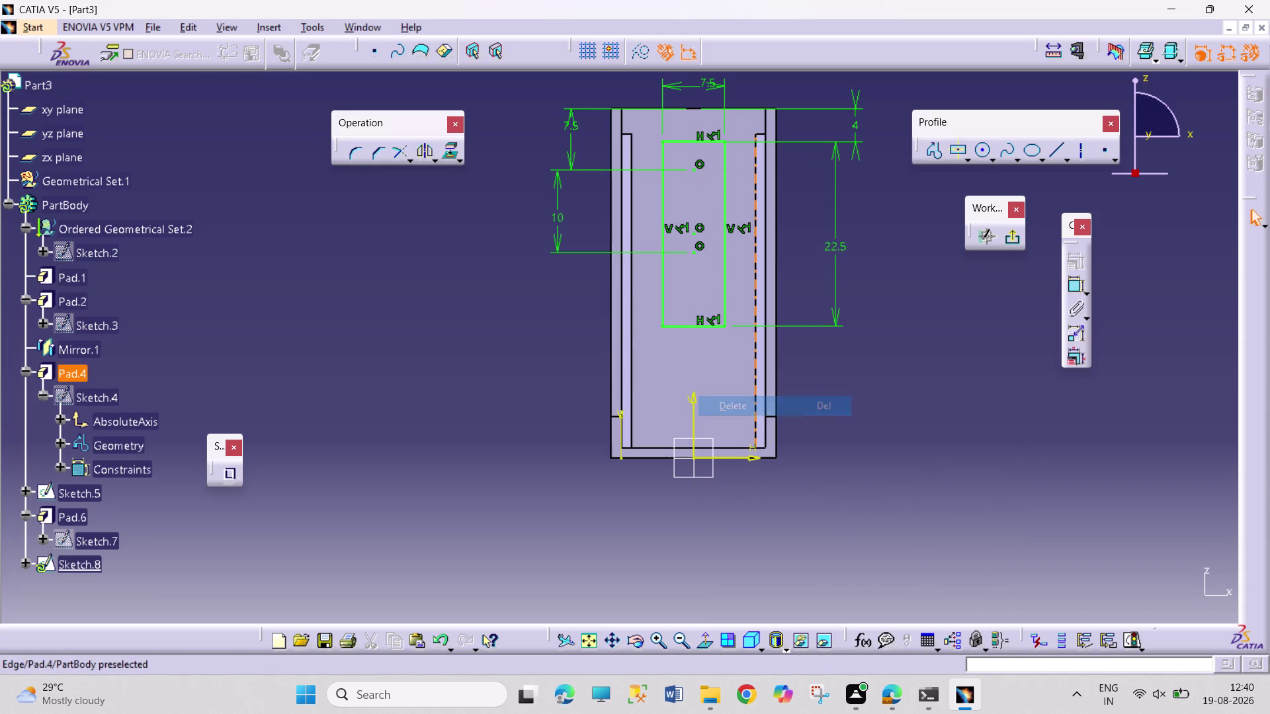
Delete the 10 mm spacing dimension and both hole centre points.
right_click(559, 215)
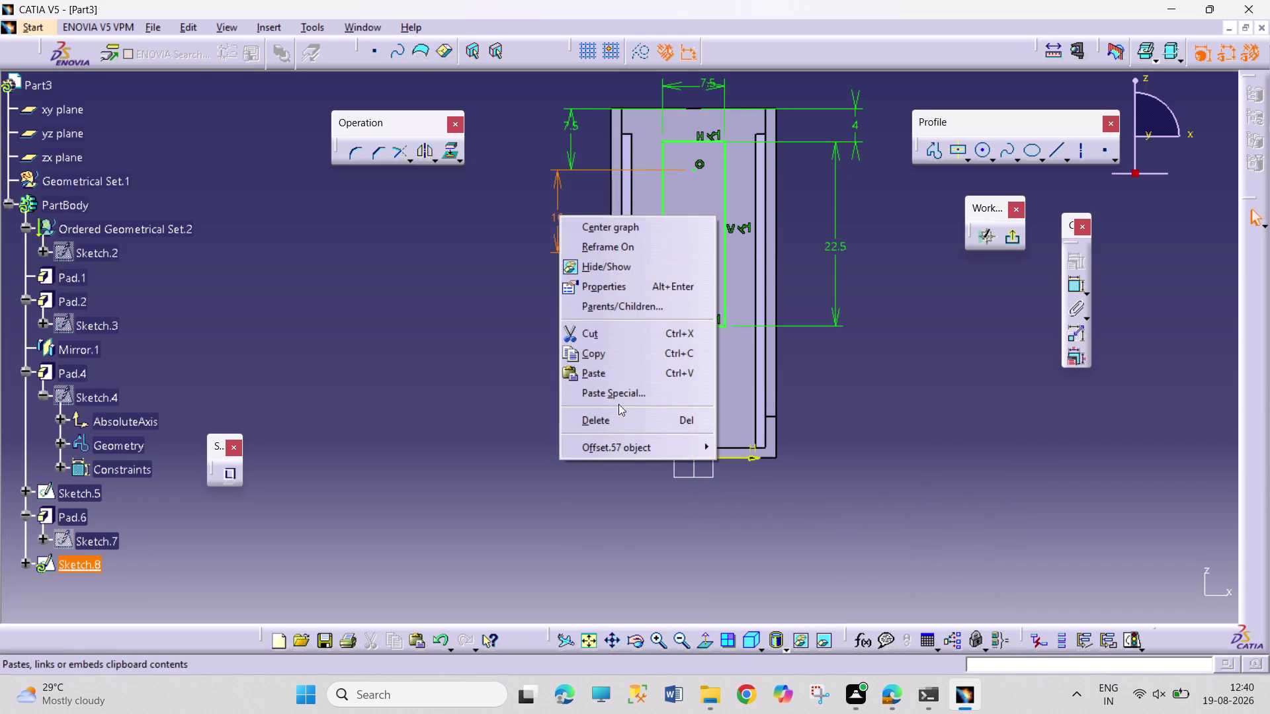
click(620, 413)
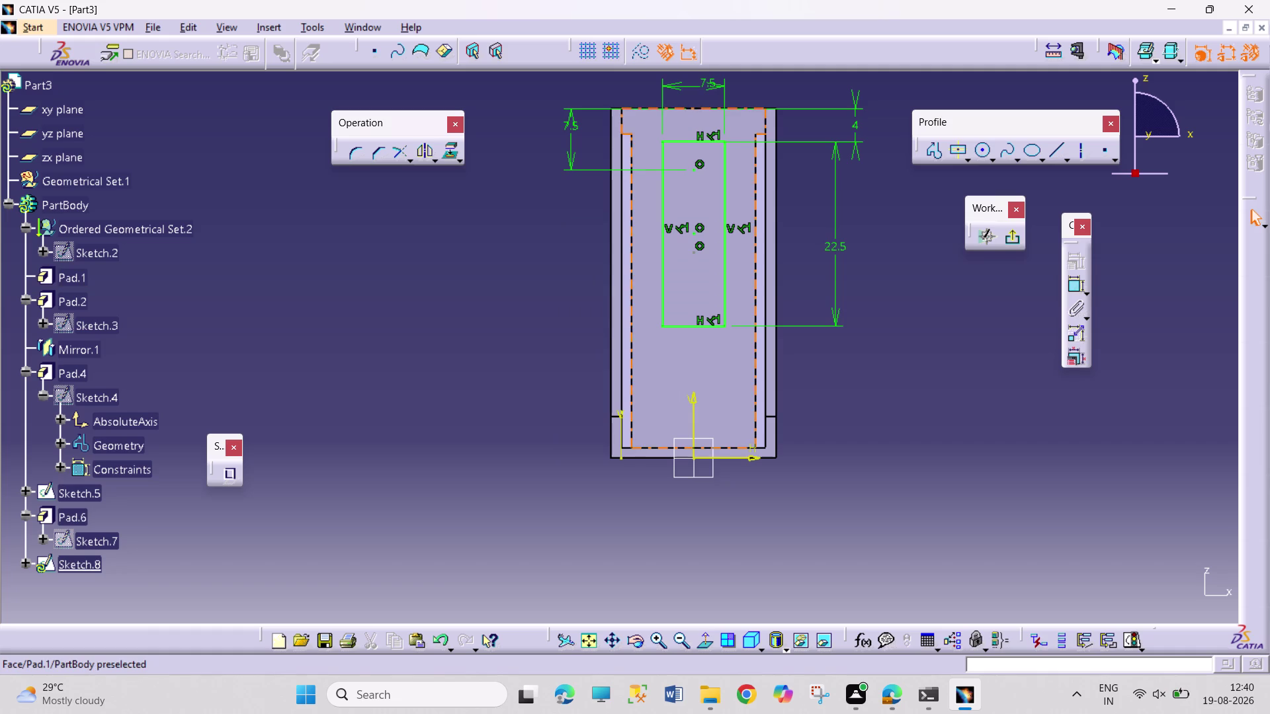
right_click(695, 233)
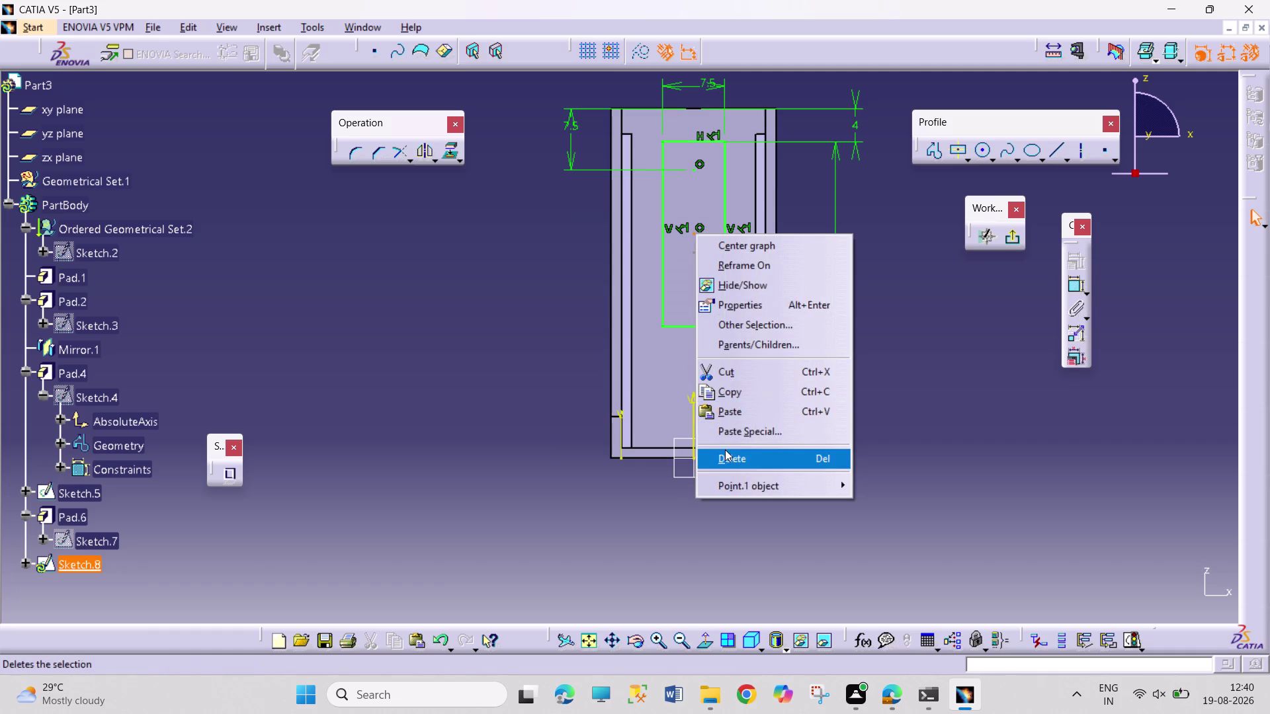
click(724, 450)
right_click(693, 167)
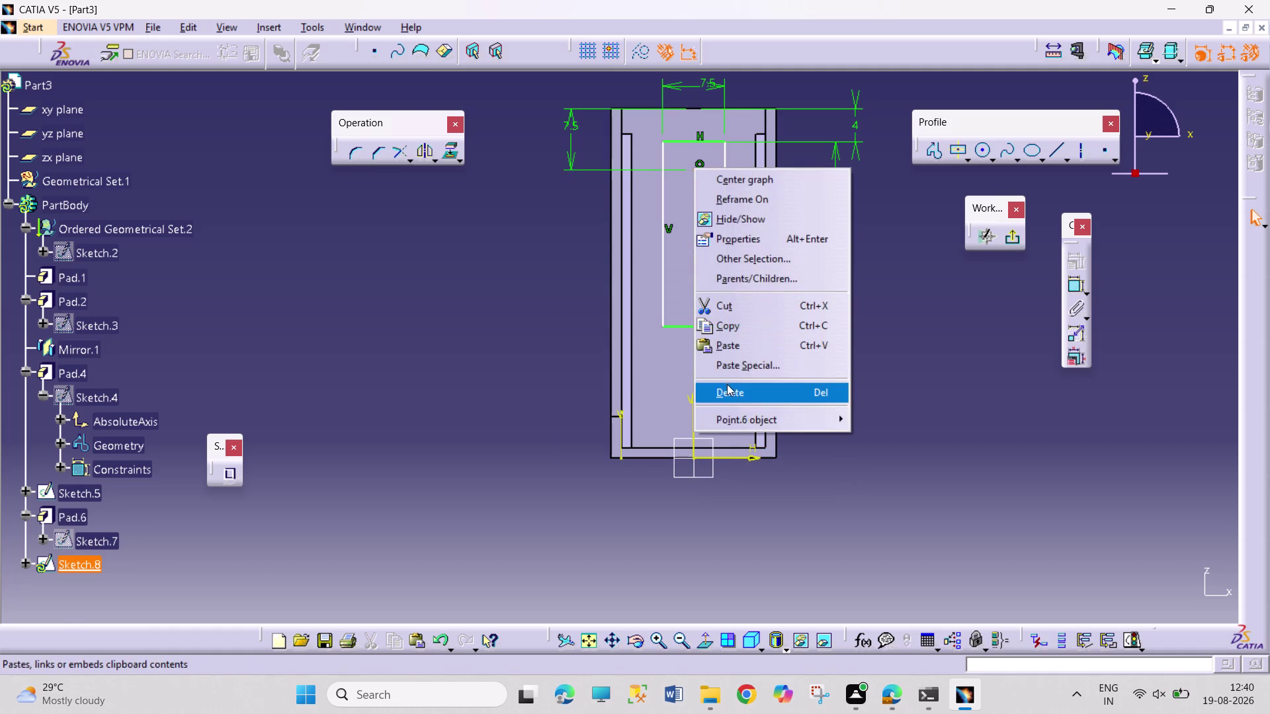
click(728, 388)
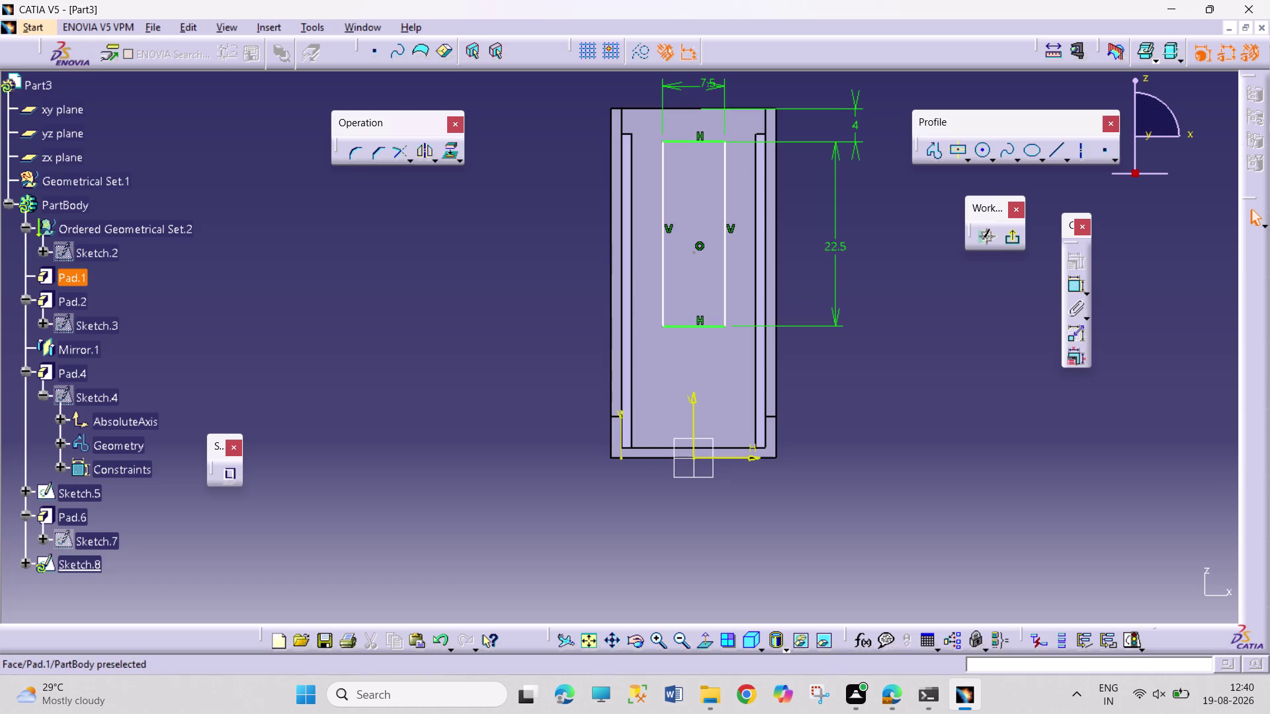
drag(706, 327, 701, 370)
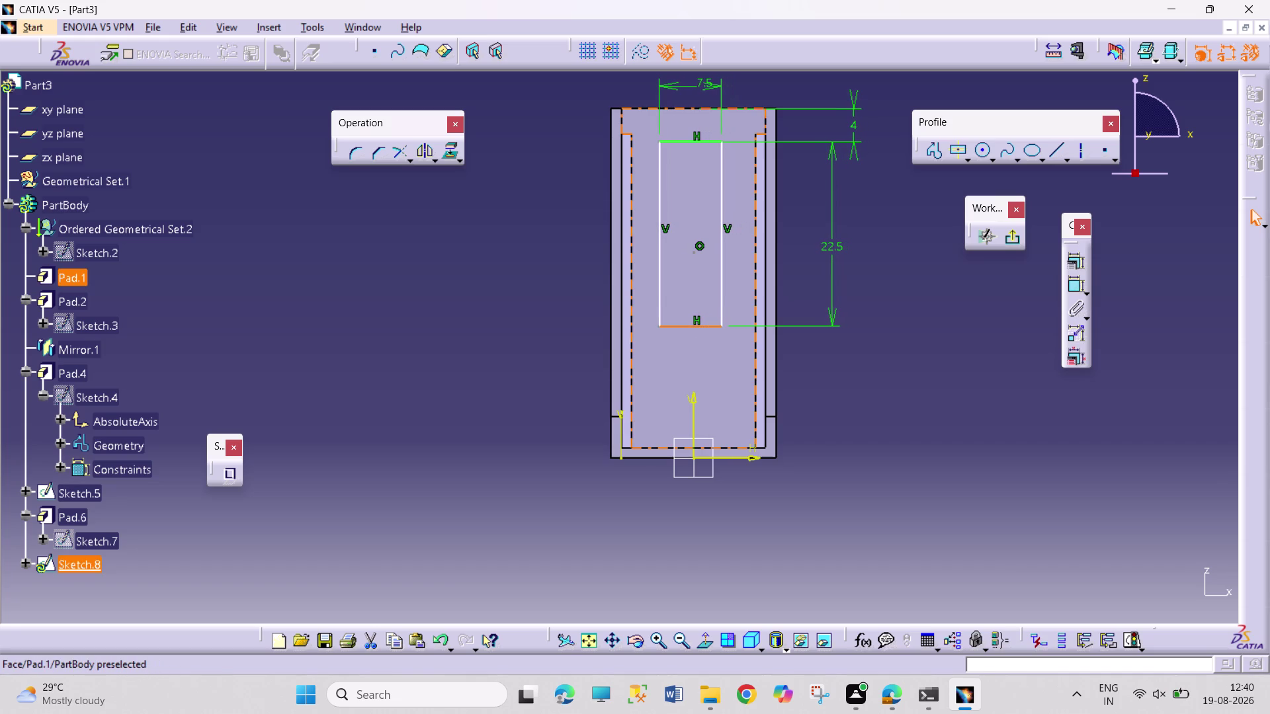
Start a dimension constraint, then cancel it.
click(1074, 289)
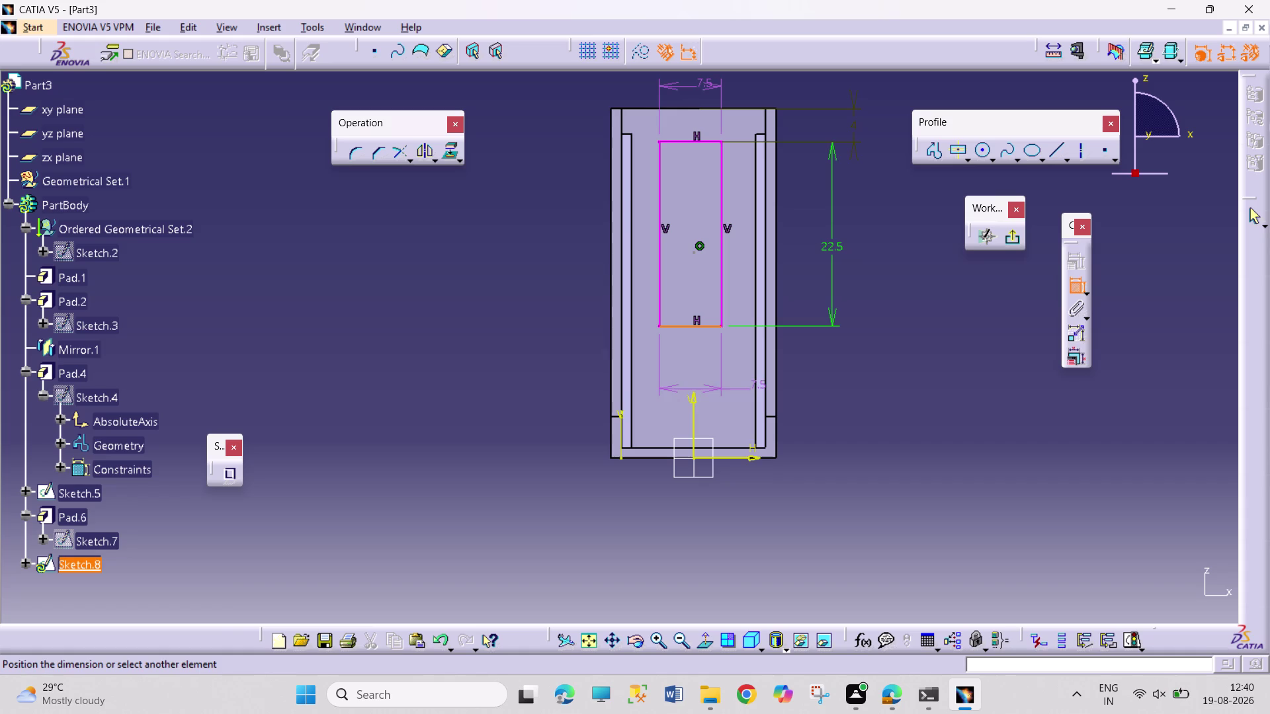
key(Escape)
key(Escape)
key(Escape)
key(Escape)
key(Escape)
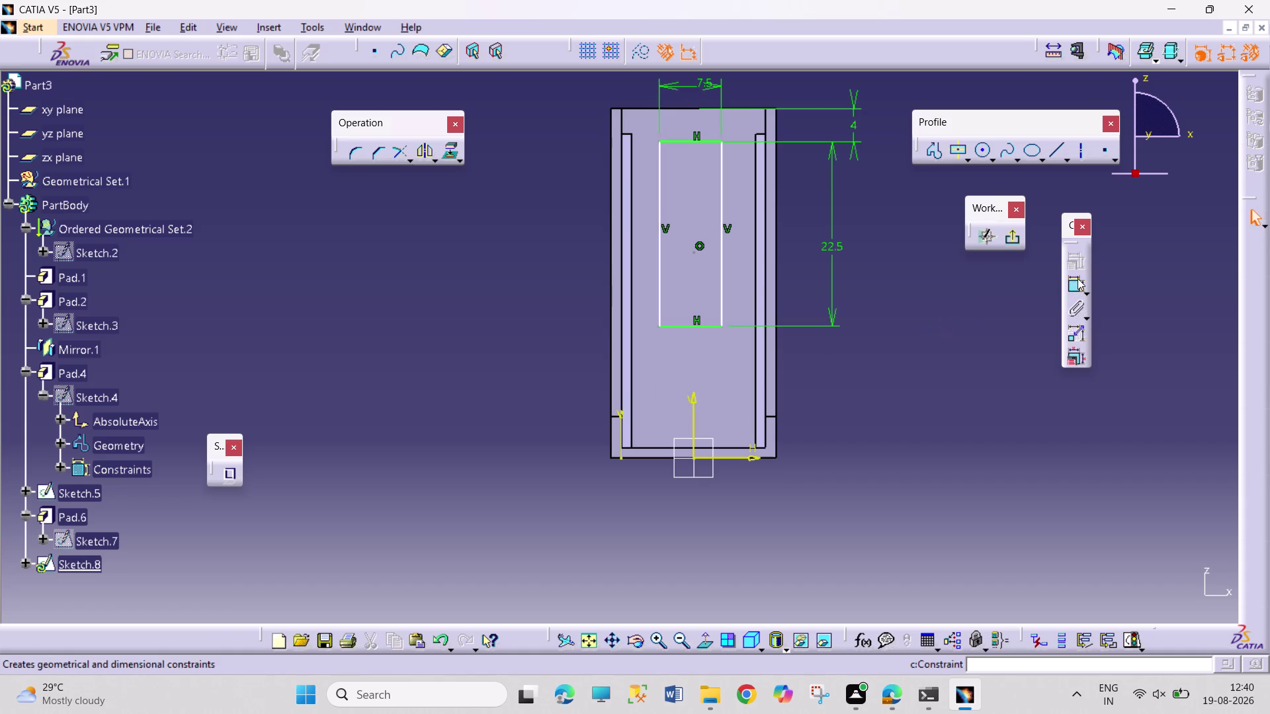
Dimension the rectangle's left edge to the vertical axis as 7.5/2 (3.75).
click(1078, 279)
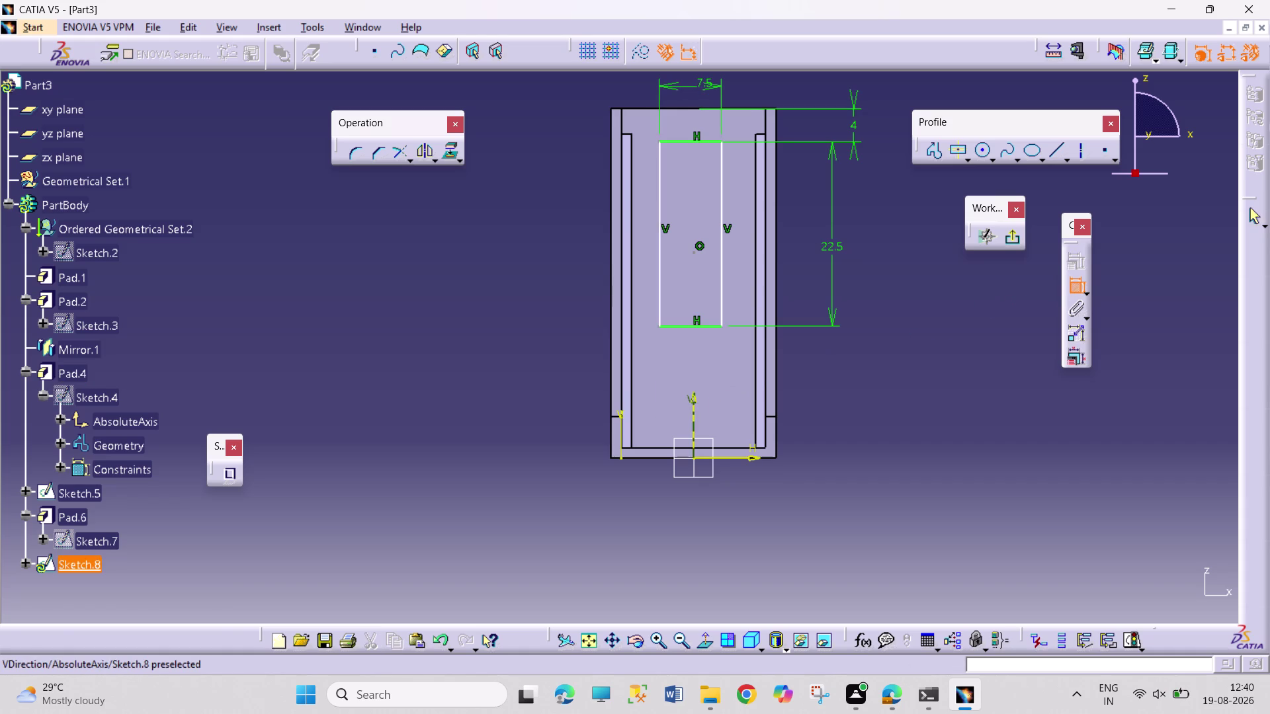
click(694, 407)
click(659, 299)
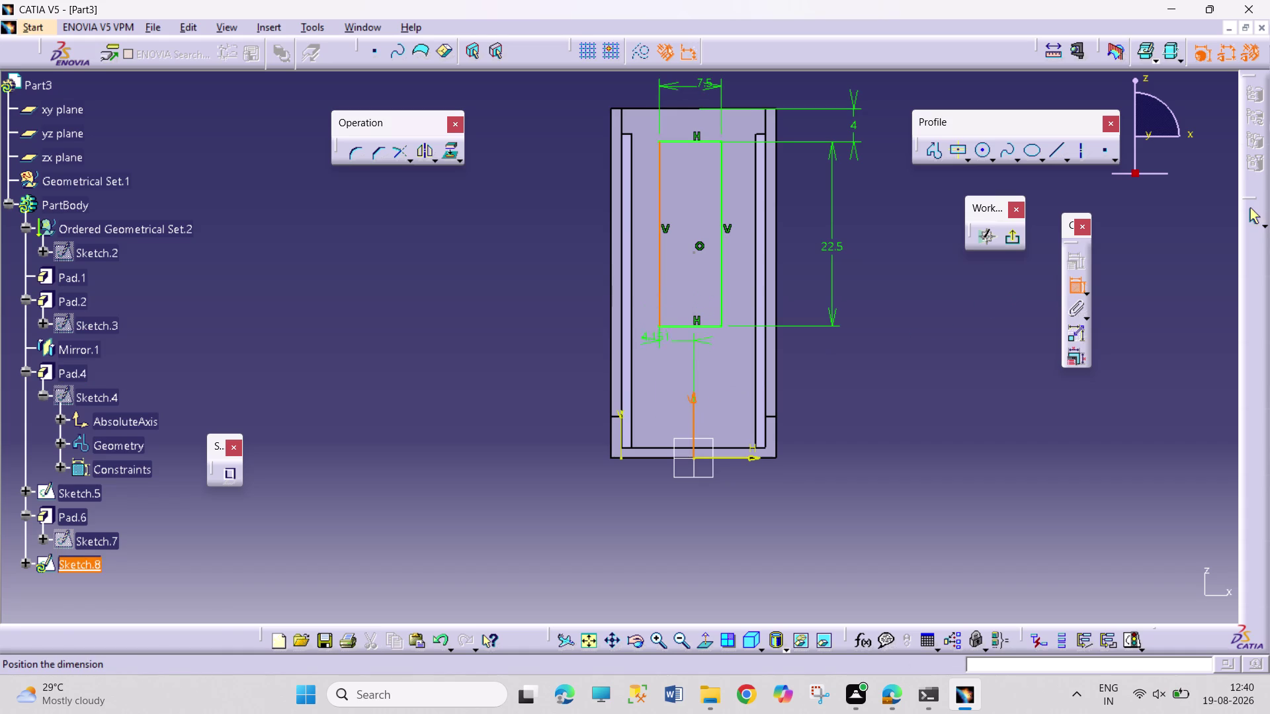
click(570, 371)
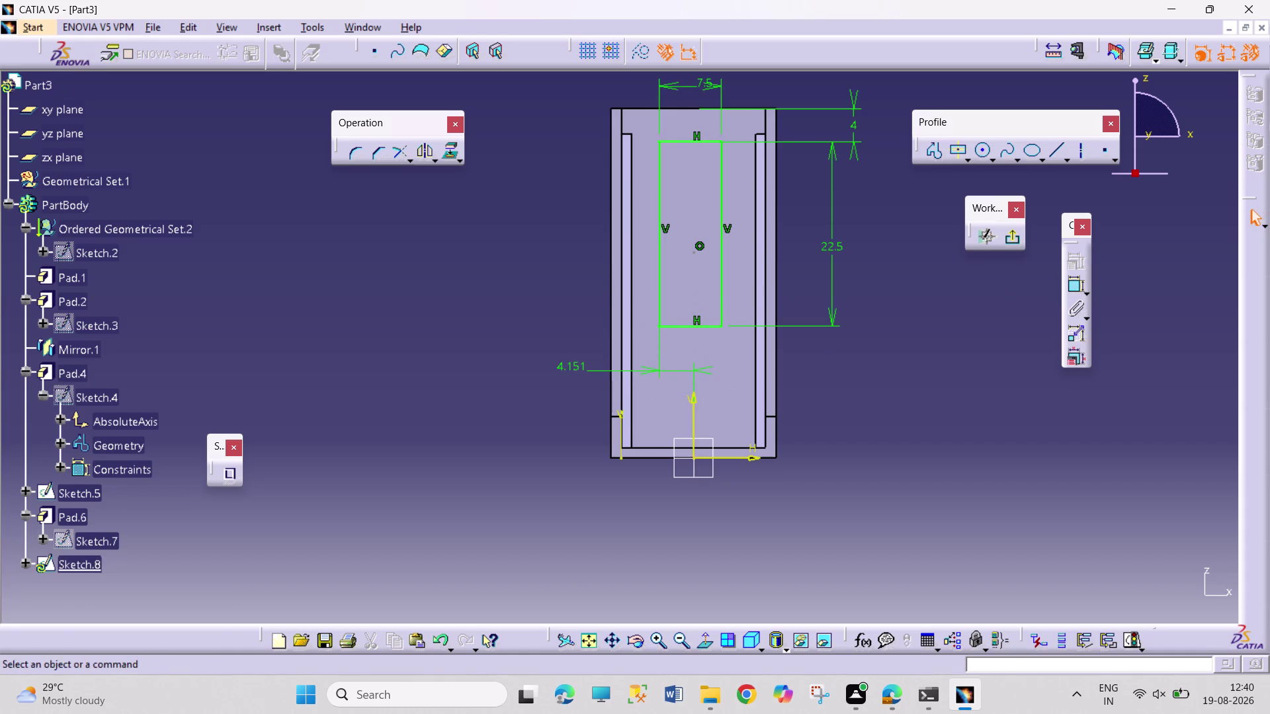
double_click(578, 361)
text(7)
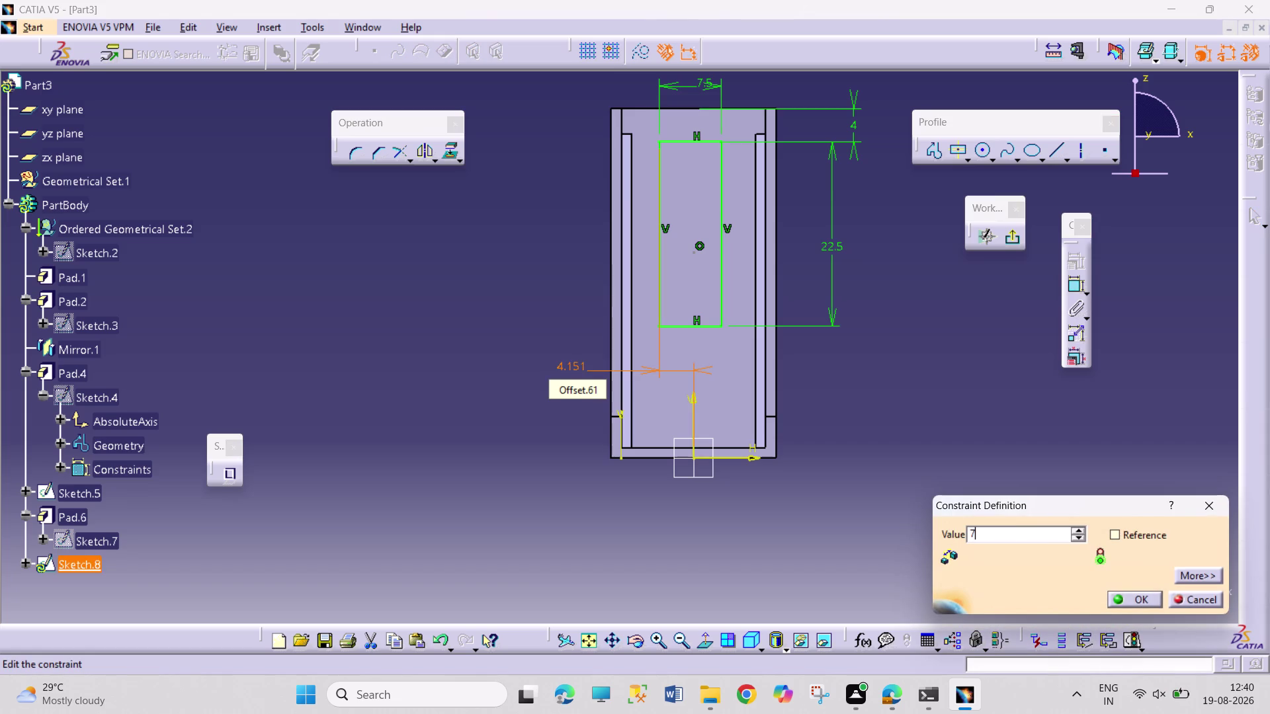
text(.5/2)
key(Return)
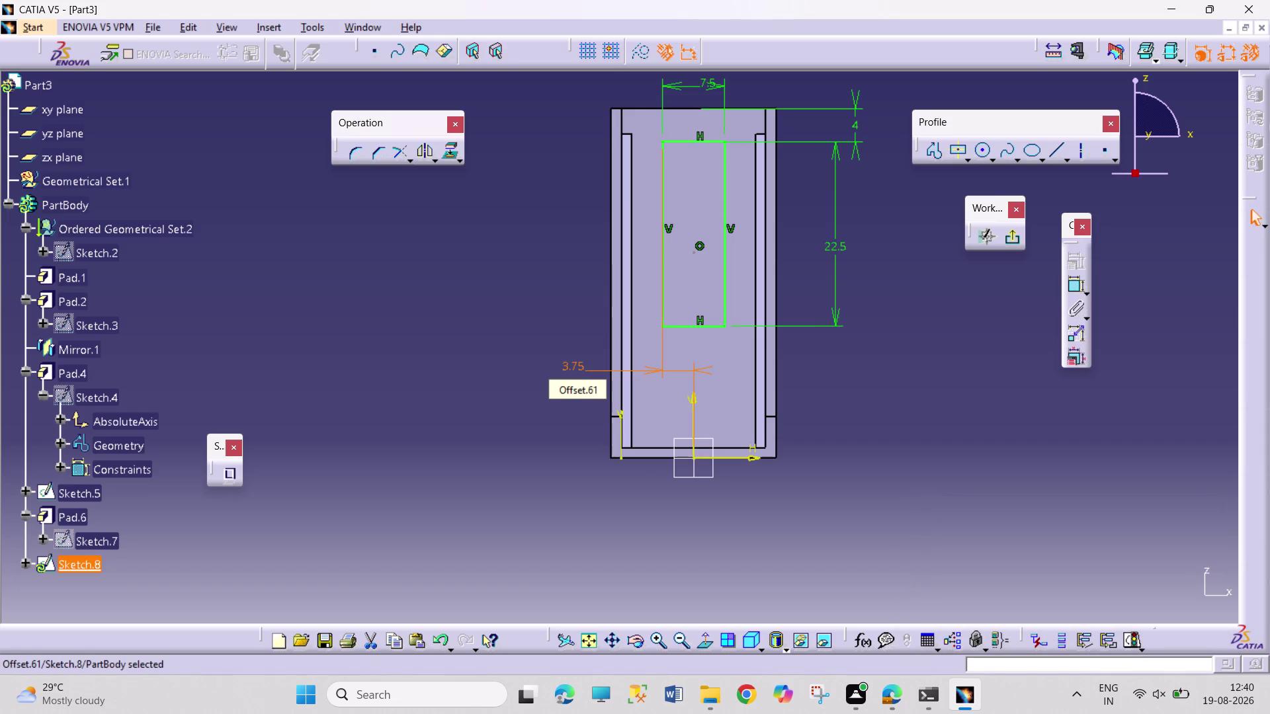
click(395, 267)
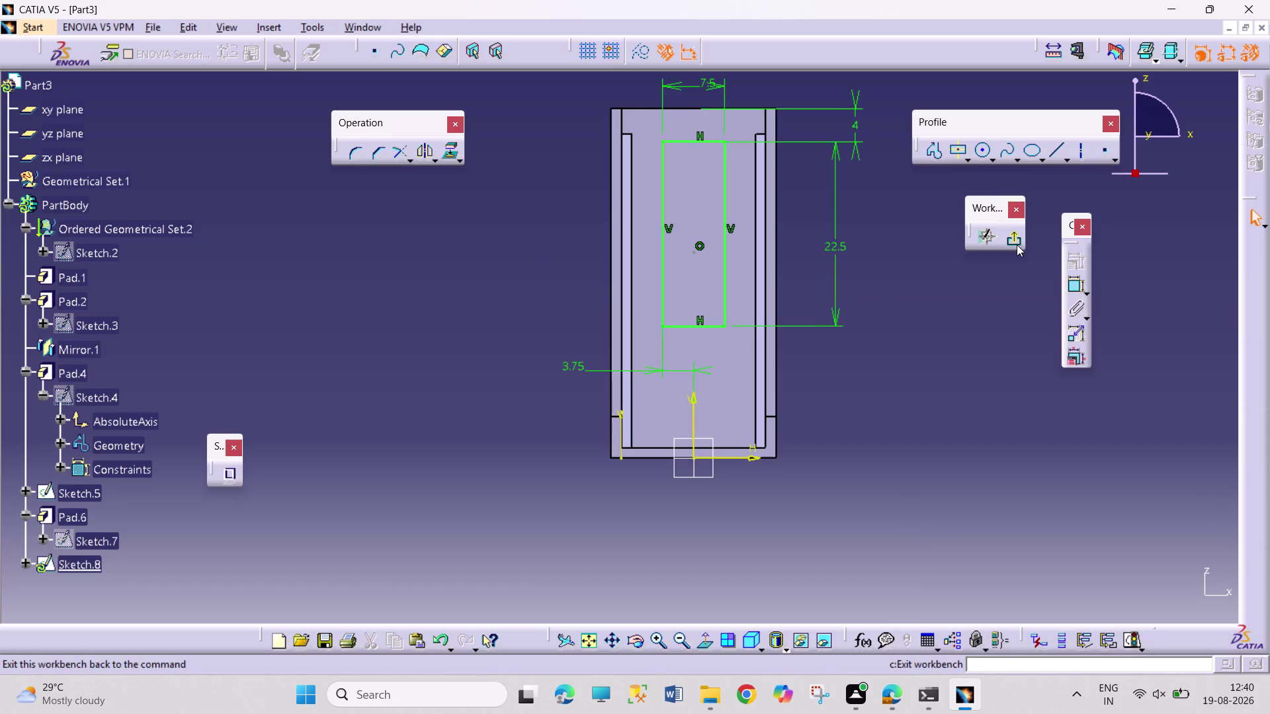
Pad the rectangle sketch to a length of 3.75 mm.
click(1014, 244)
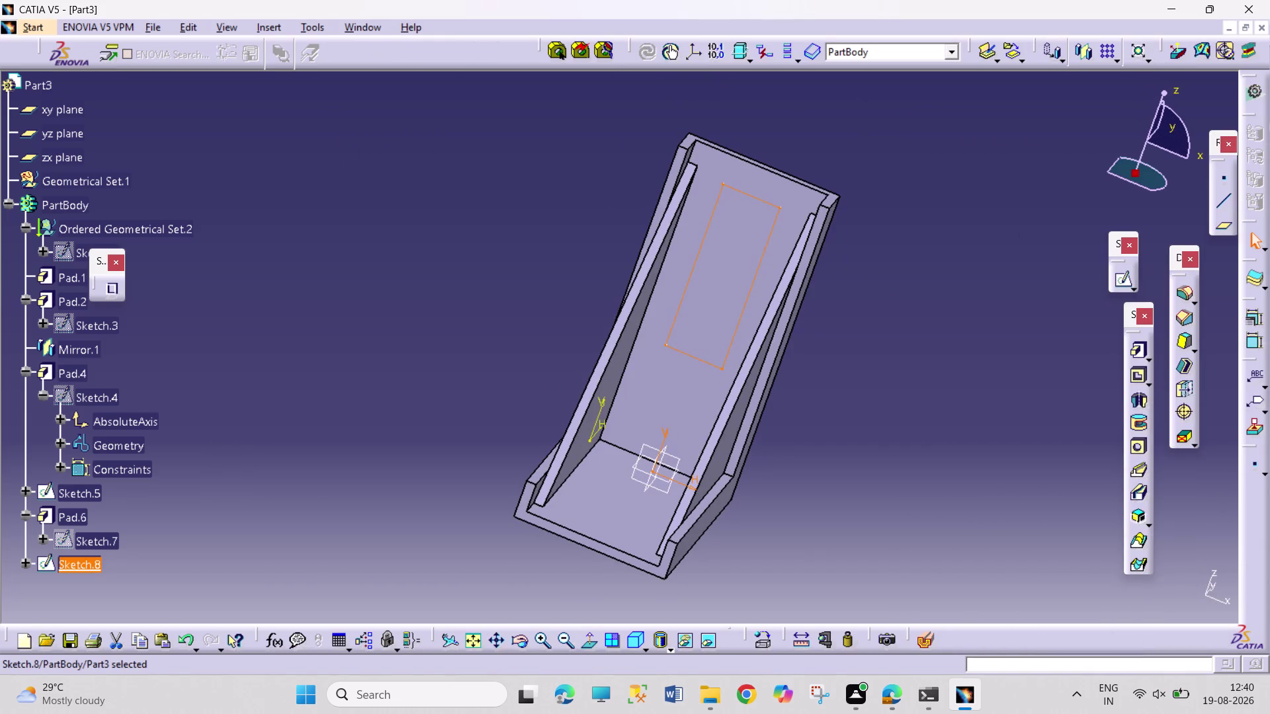
click(1136, 353)
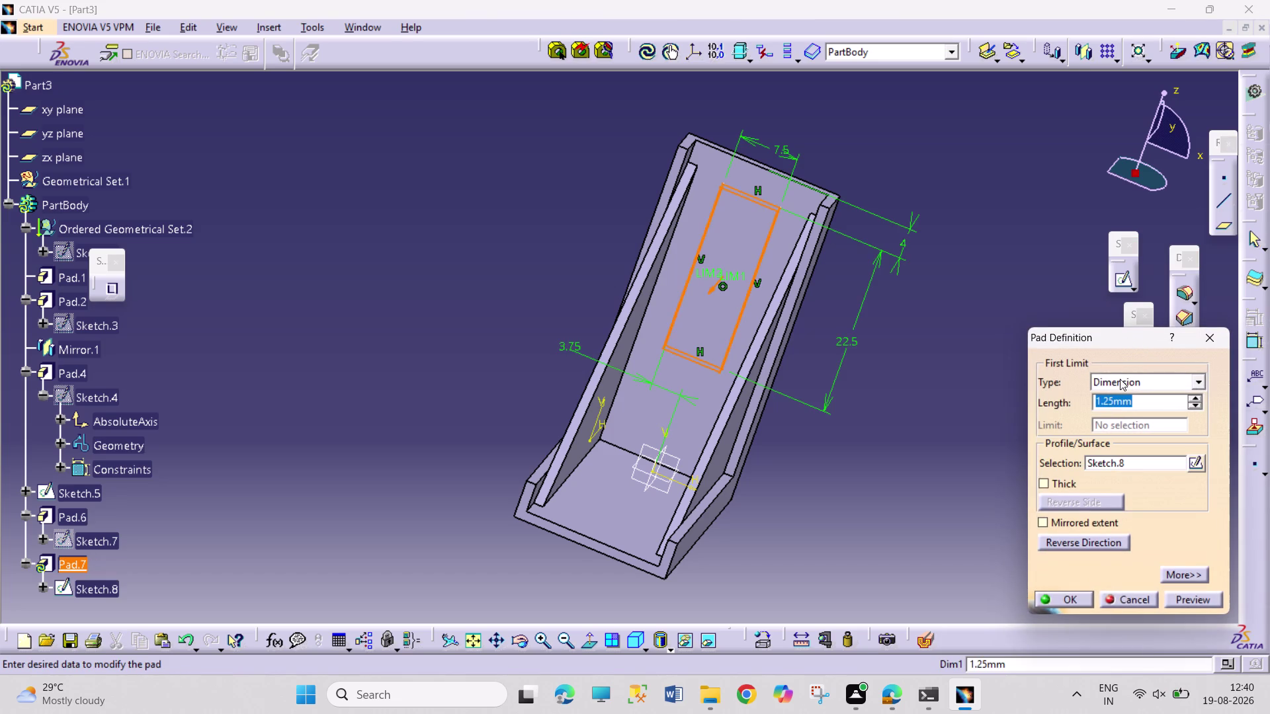
text(3.7)
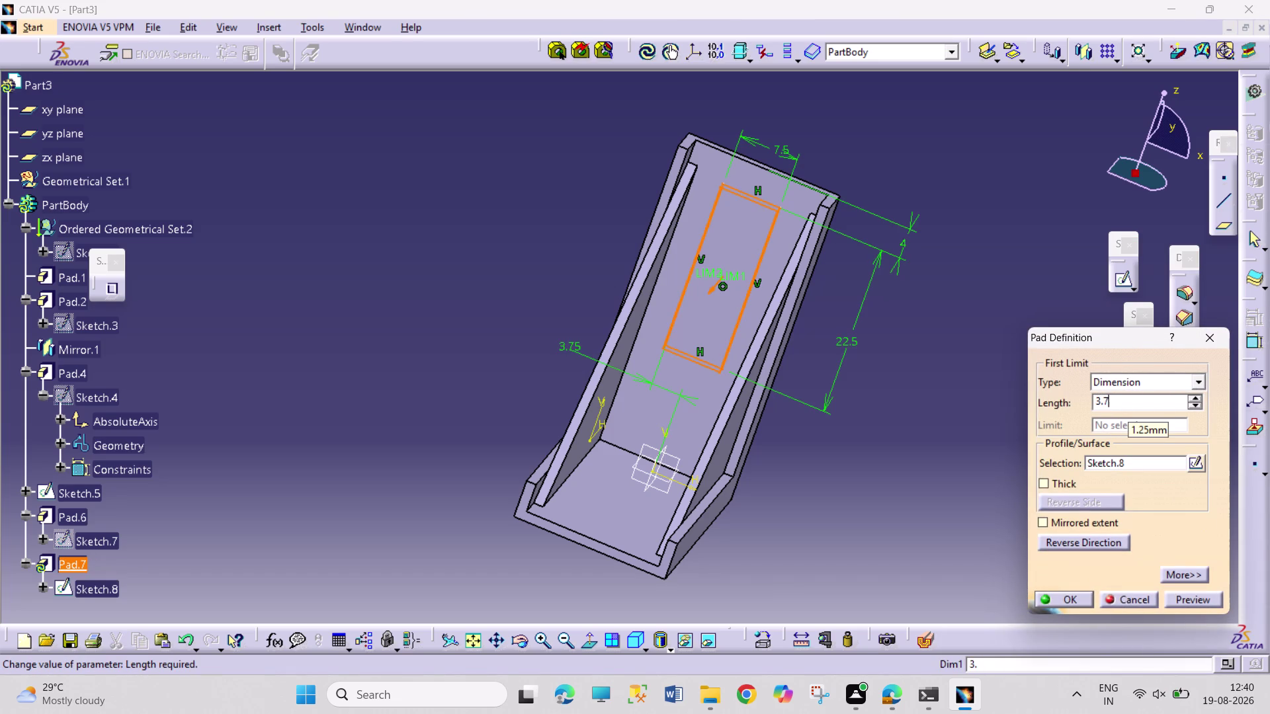
text(5)
key(Return)
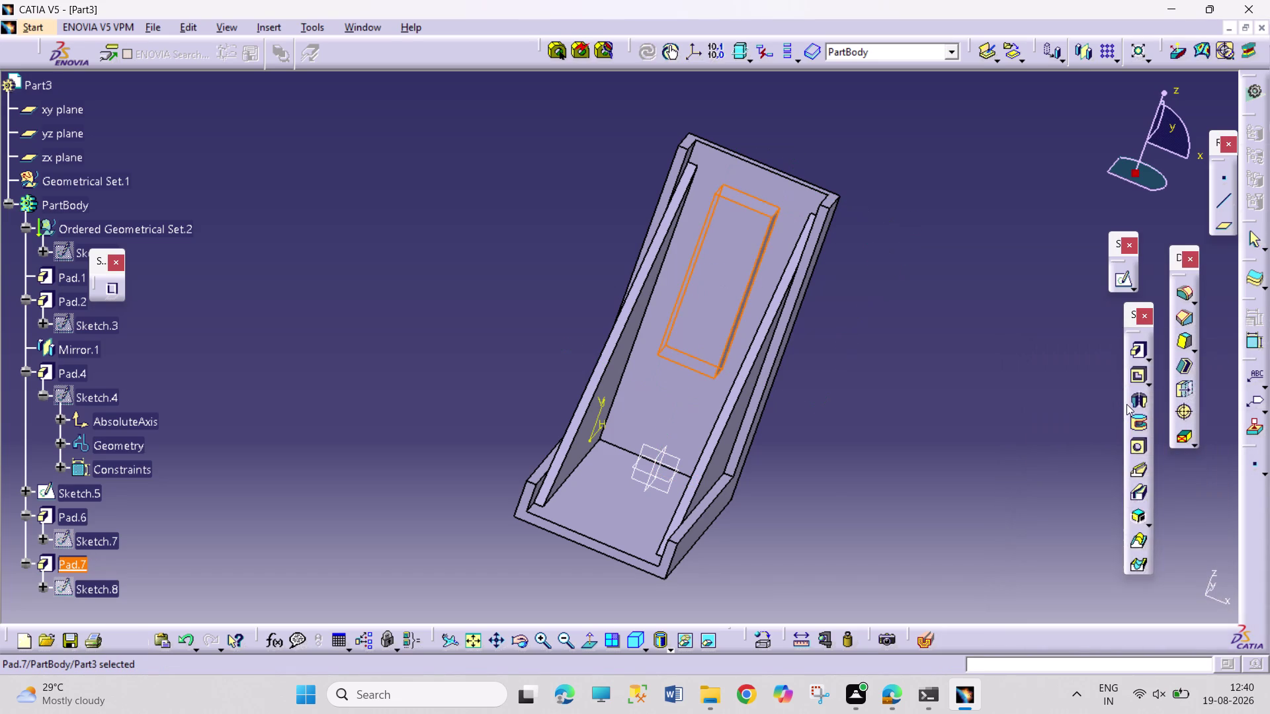
click(945, 499)
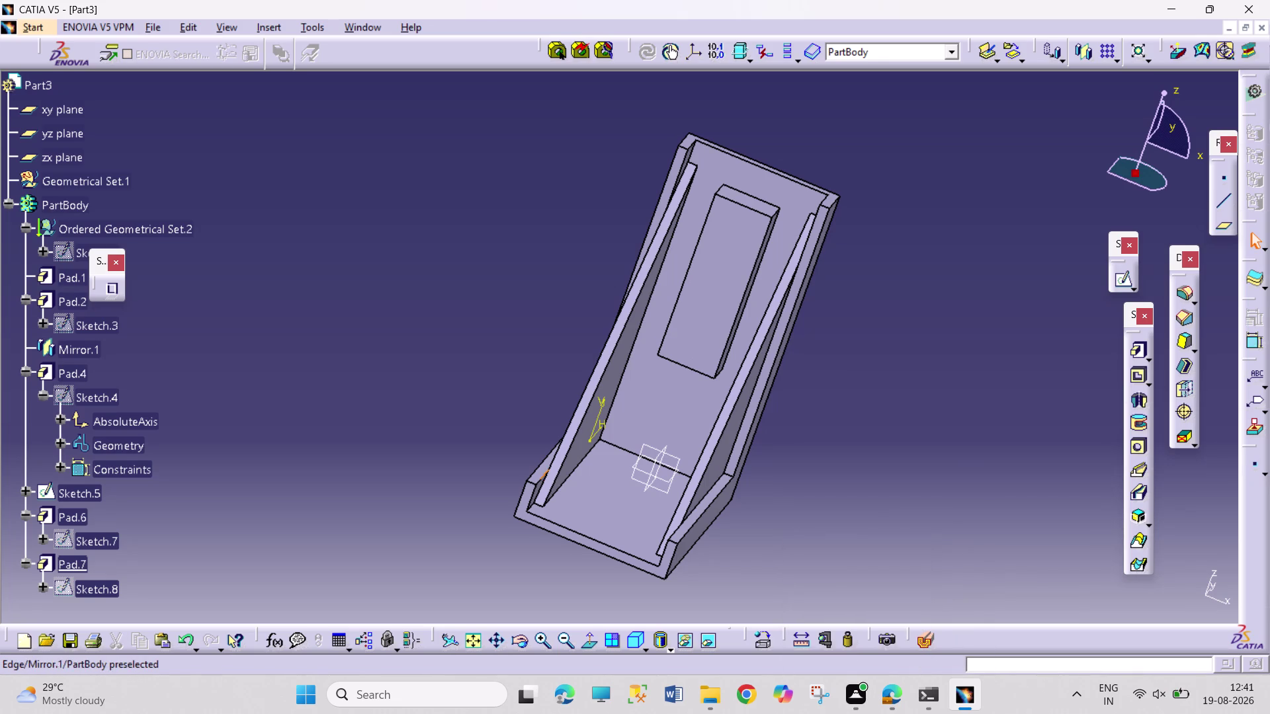
Change Pad.7's length to 3.75-1.25.
double_click(76, 562)
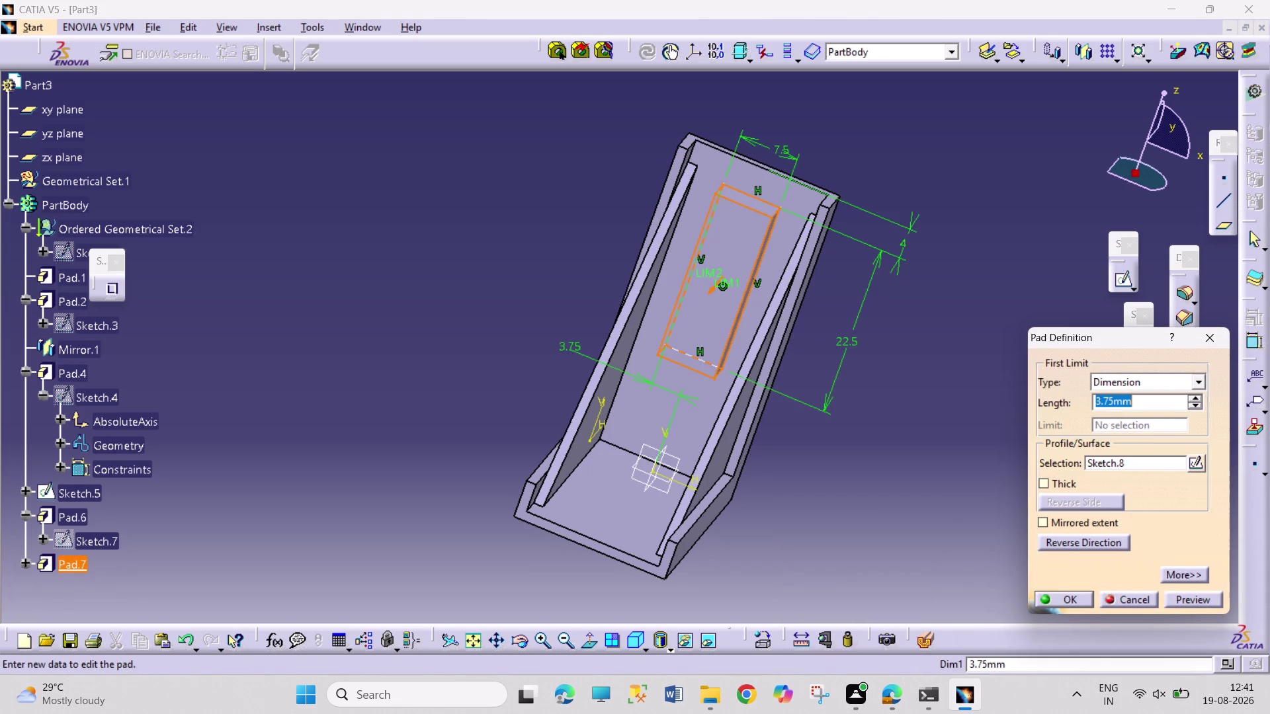
text(3.75-)
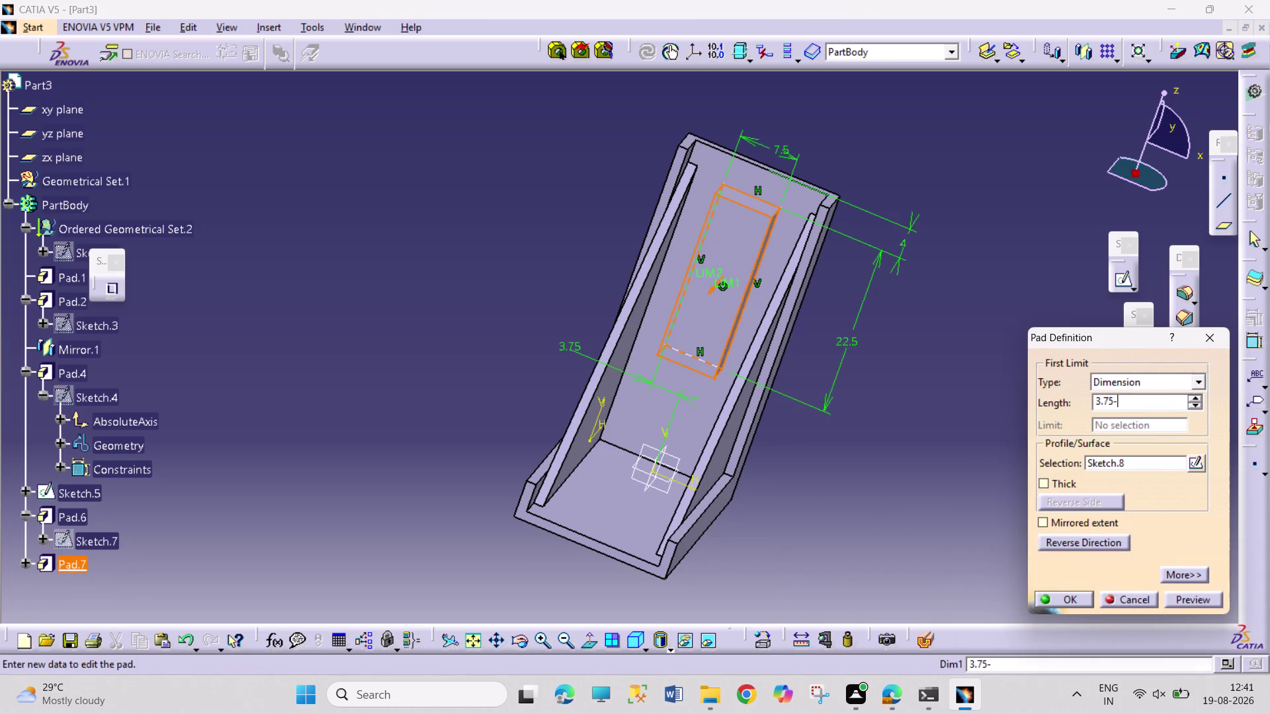
text(1.25)
key(Return)
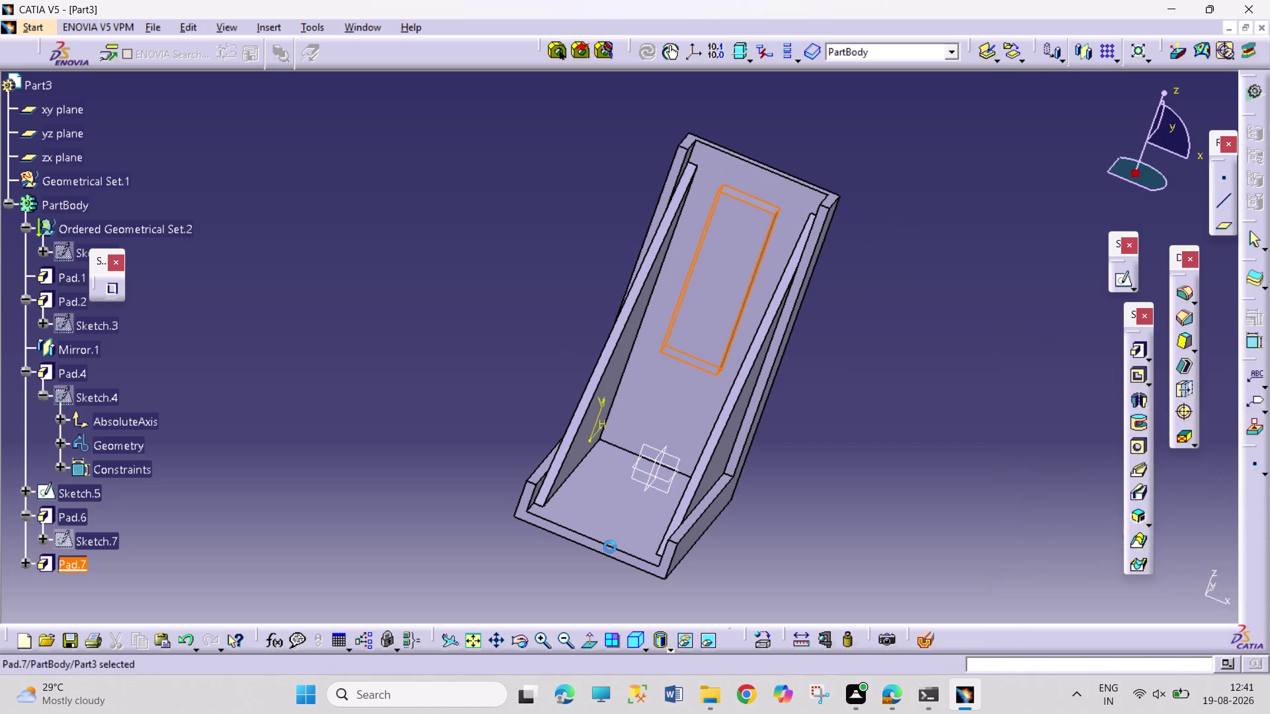
click(917, 438)
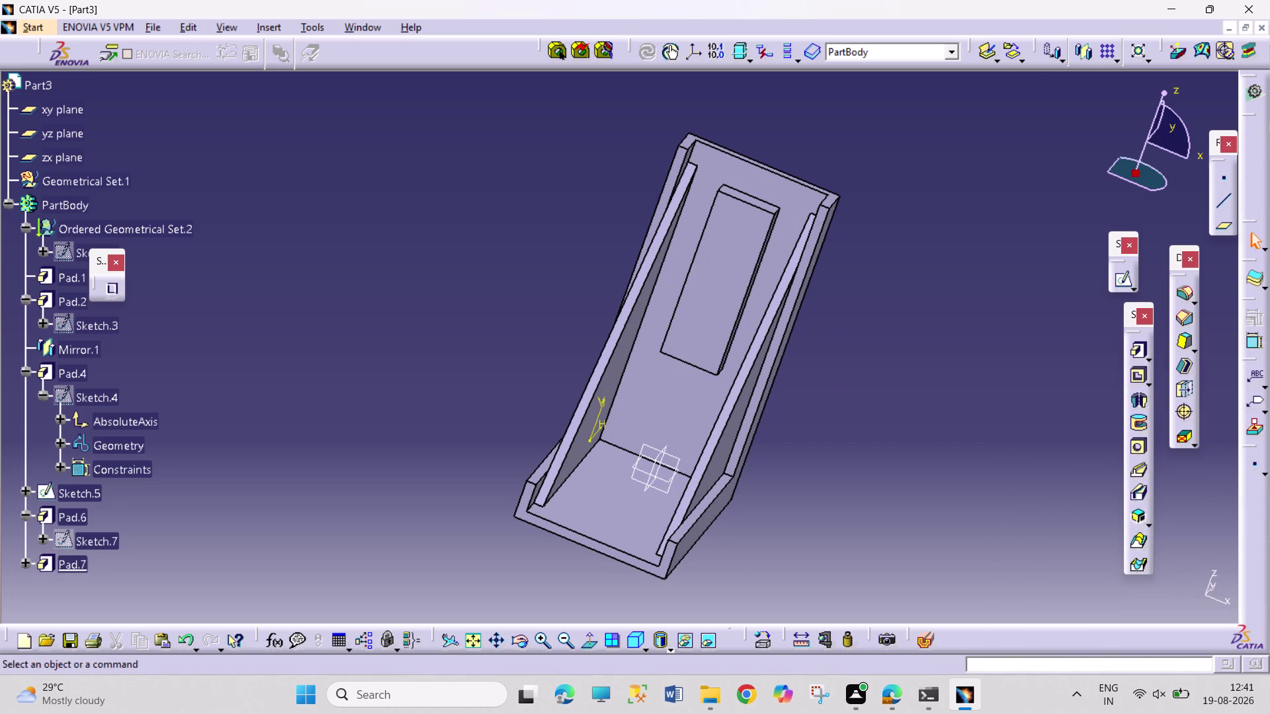
click(707, 264)
click(1118, 279)
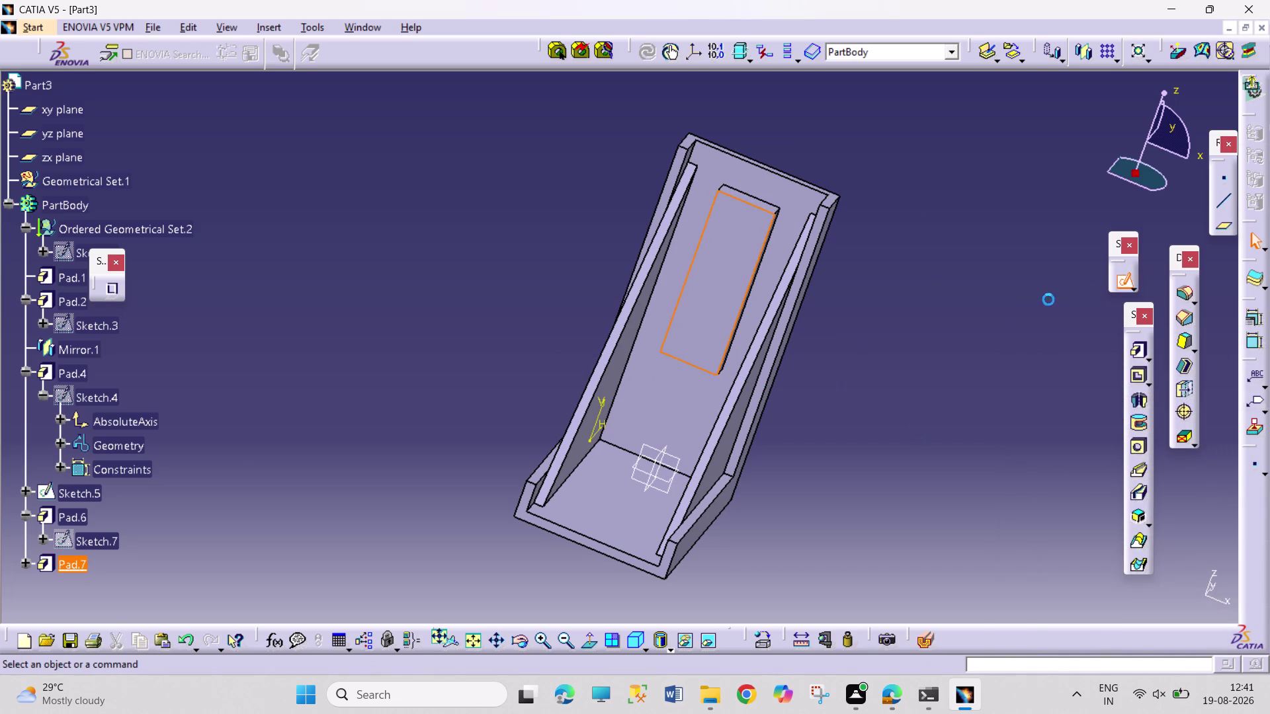
Draw two circles on Pad.7's face in Sketch.9, one near the top, one mid-pad.
click(986, 151)
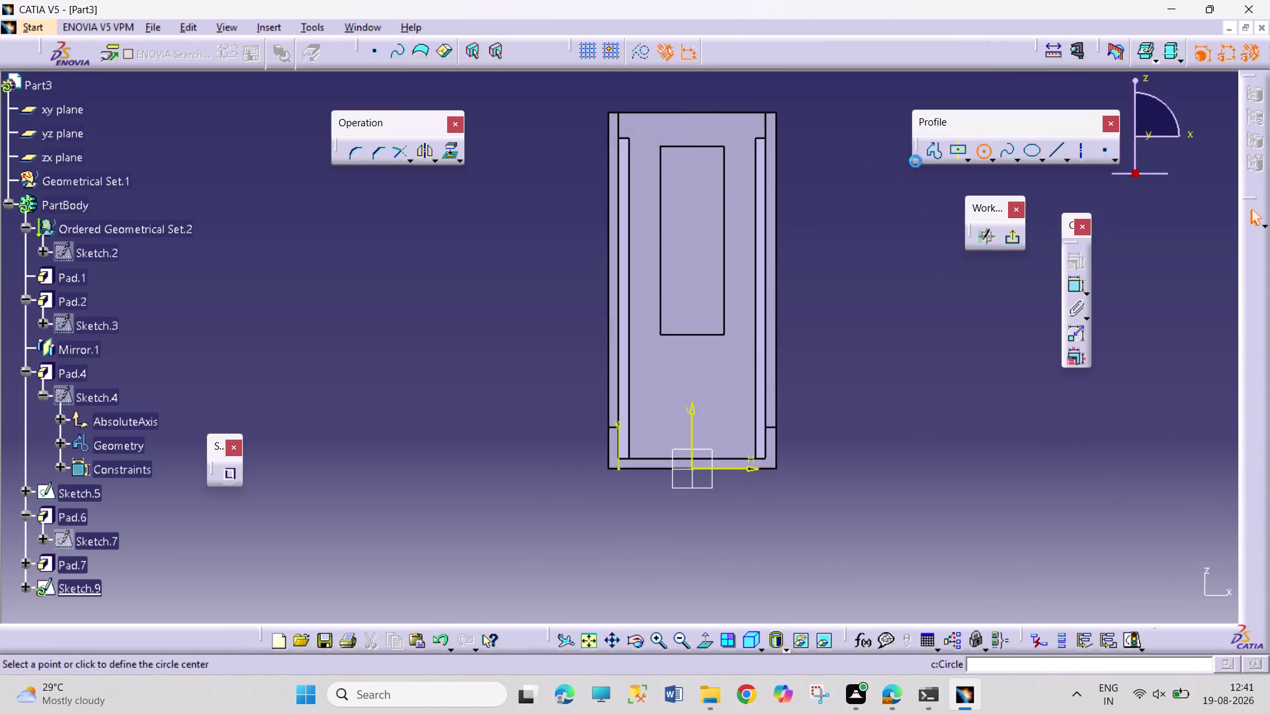
click(688, 189)
click(693, 200)
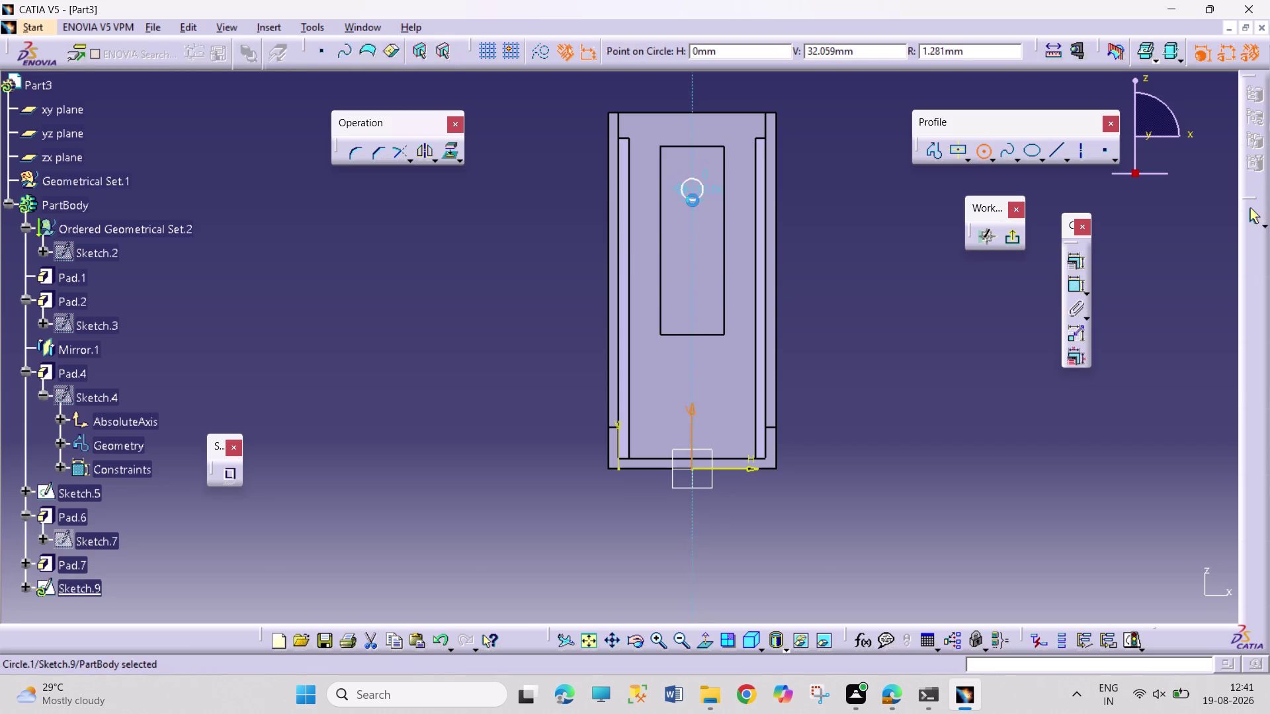
click(980, 156)
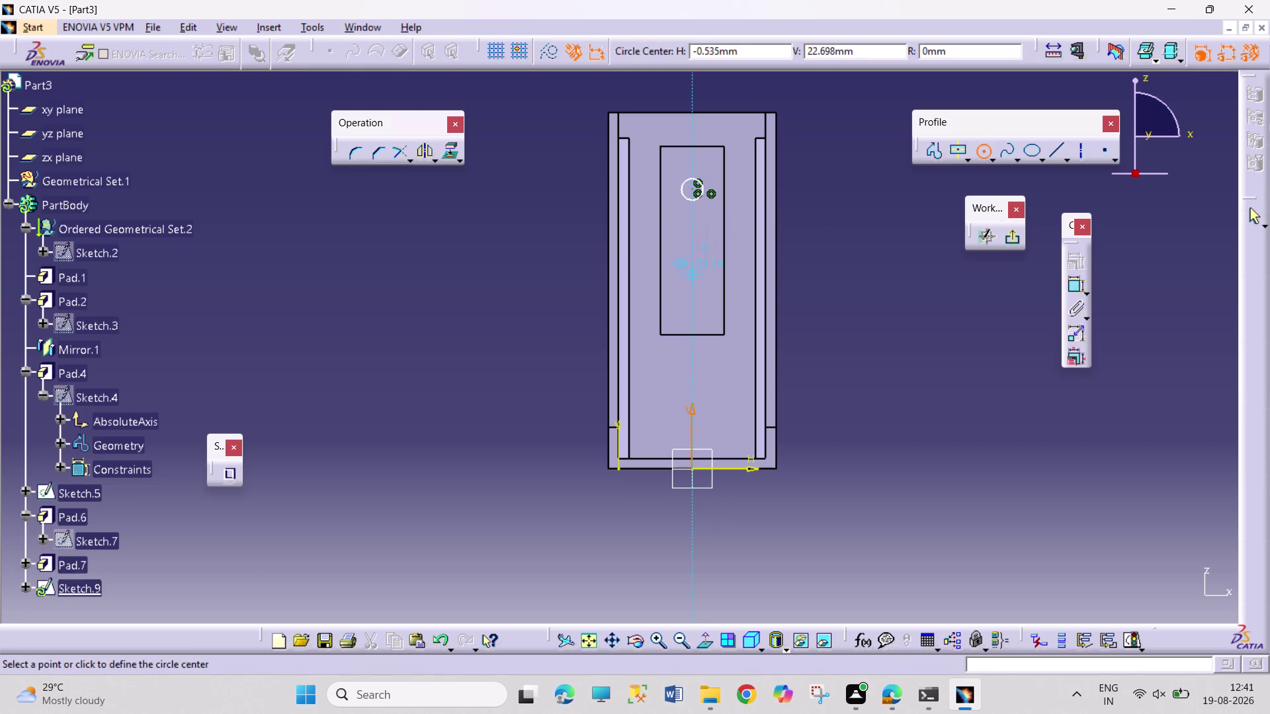
click(692, 280)
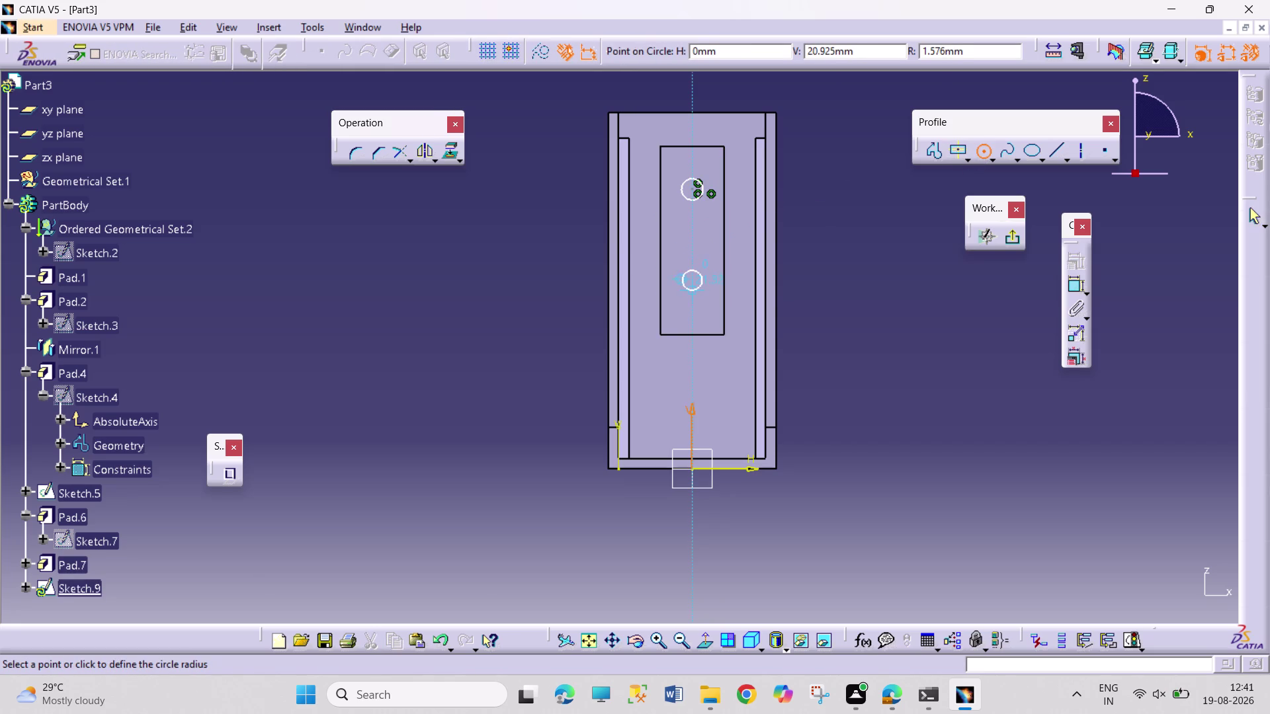
click(694, 293)
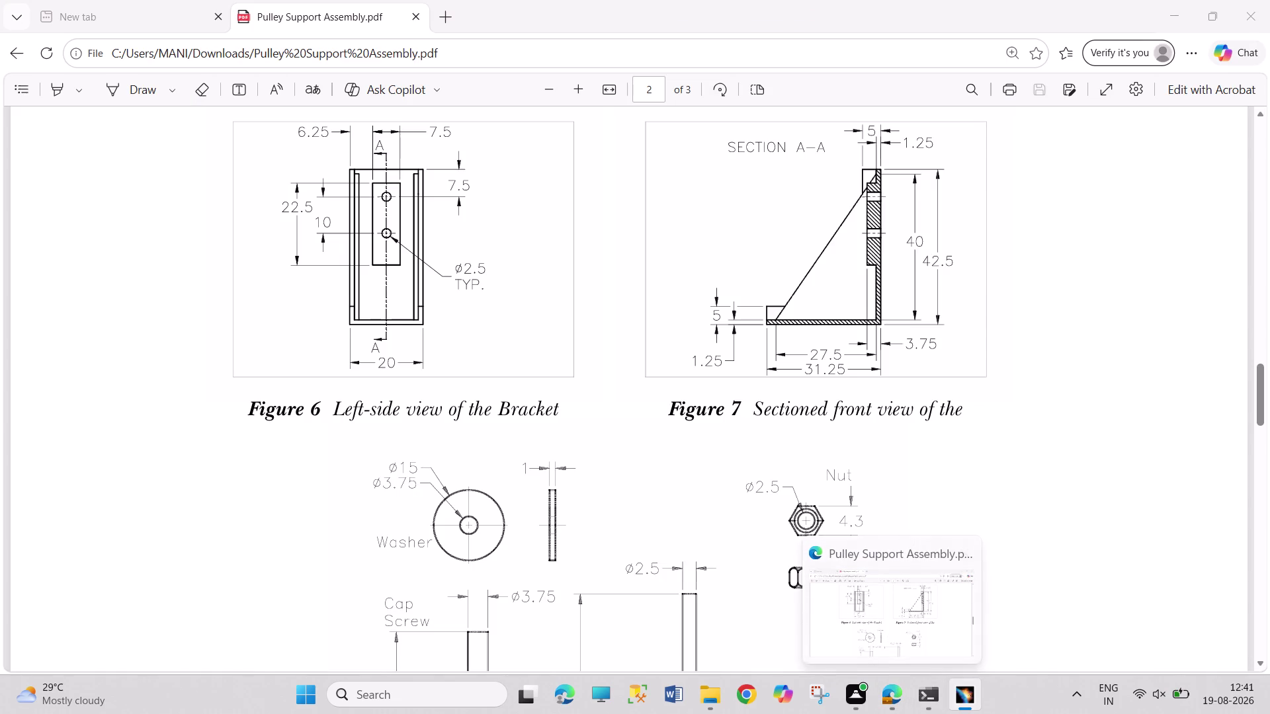
click(1074, 286)
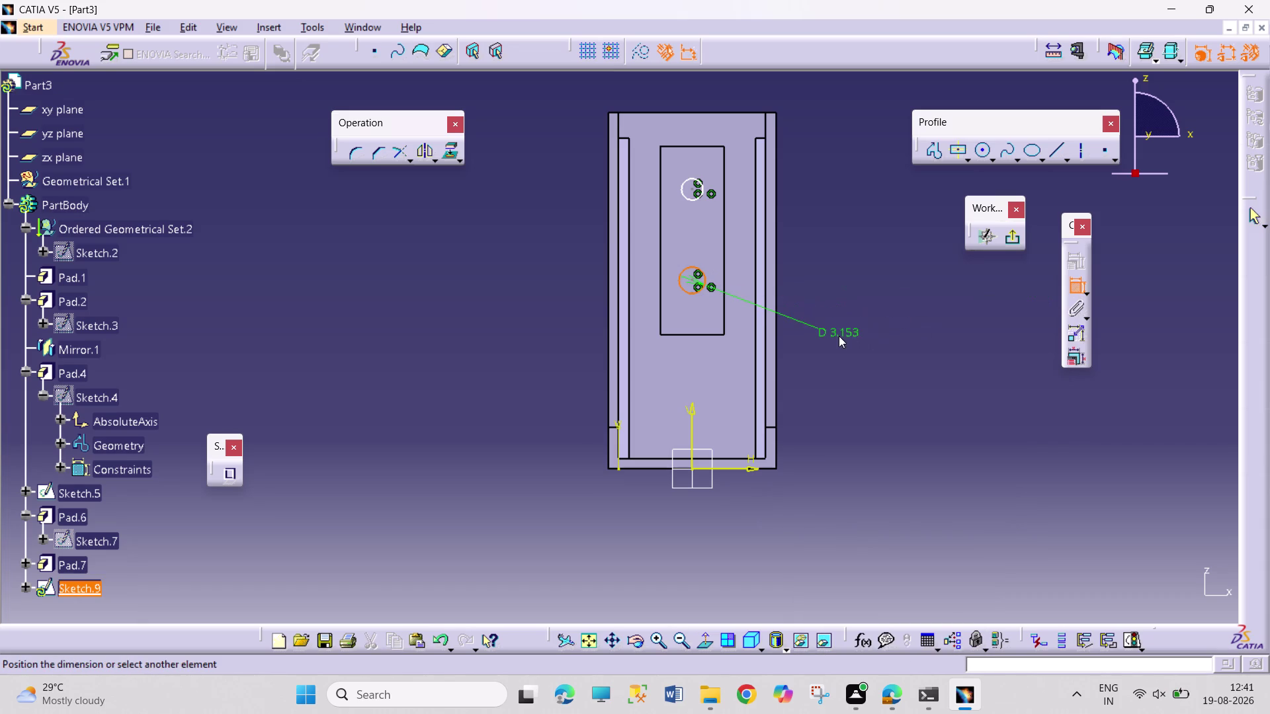
Dimension both hole circles and set each diameter to 2.5.
click(839, 336)
click(1068, 285)
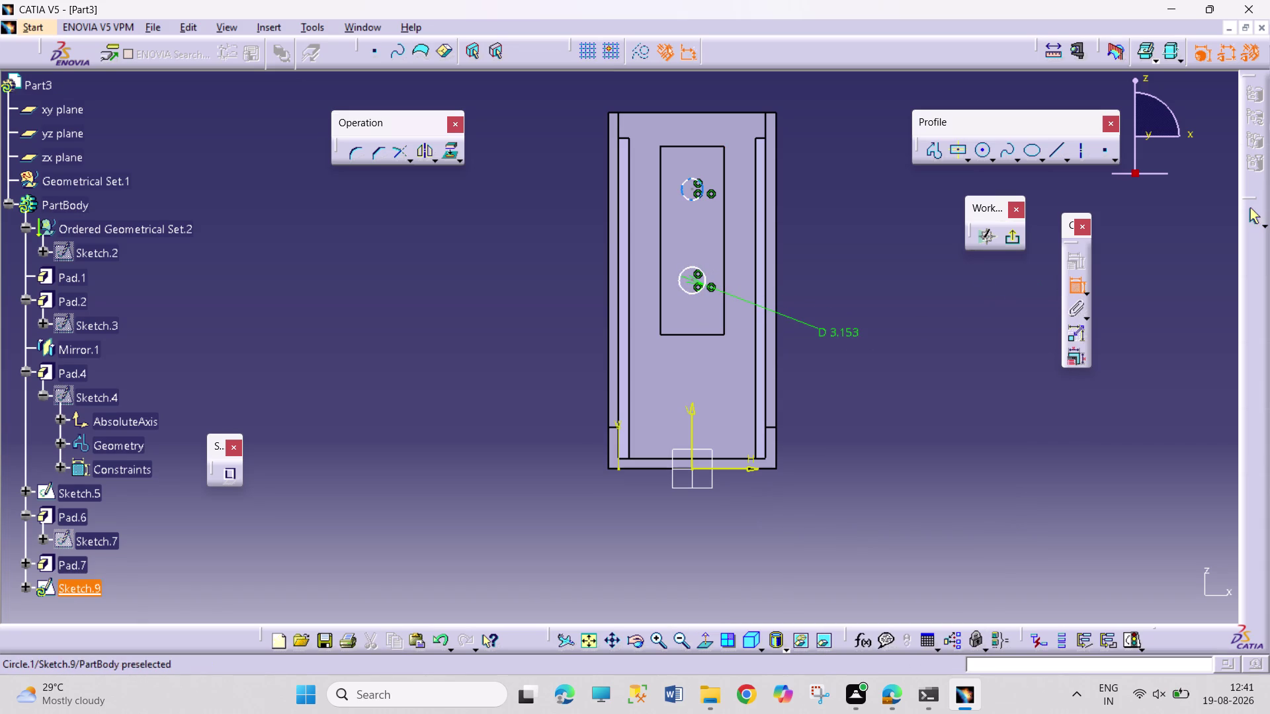
click(698, 199)
click(836, 240)
double_click(838, 238)
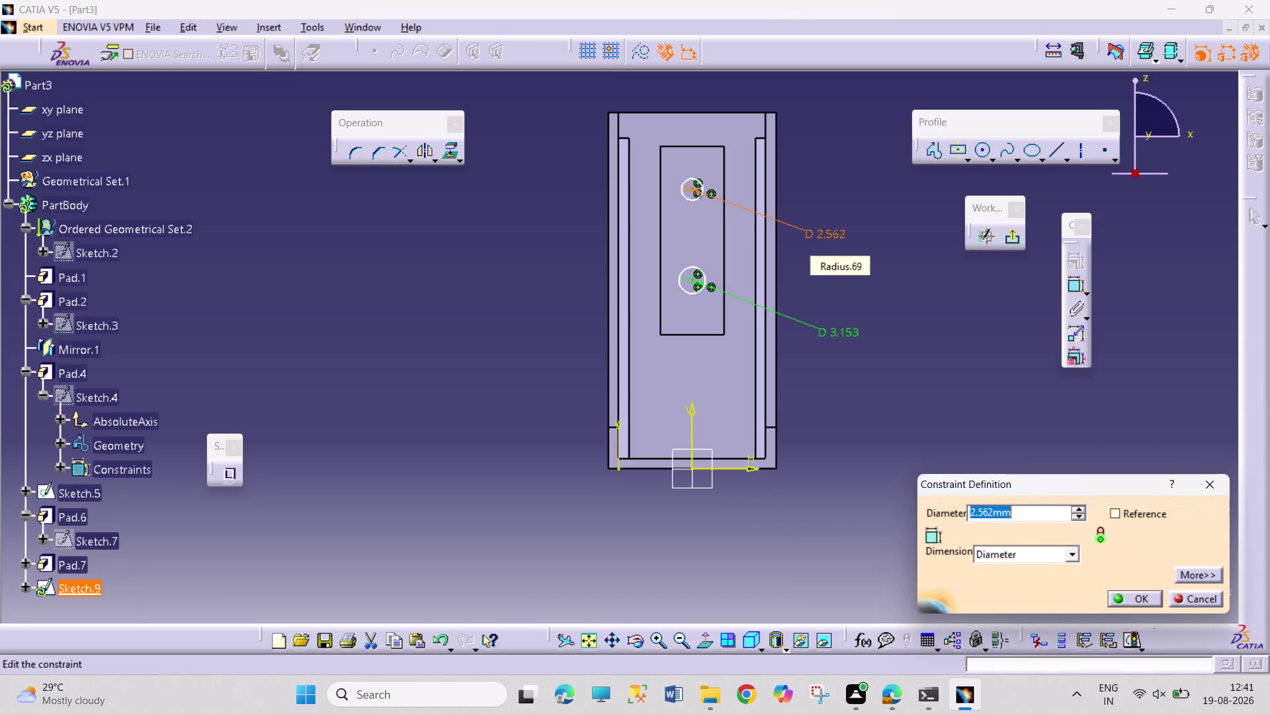
text(2.5)
key(Return)
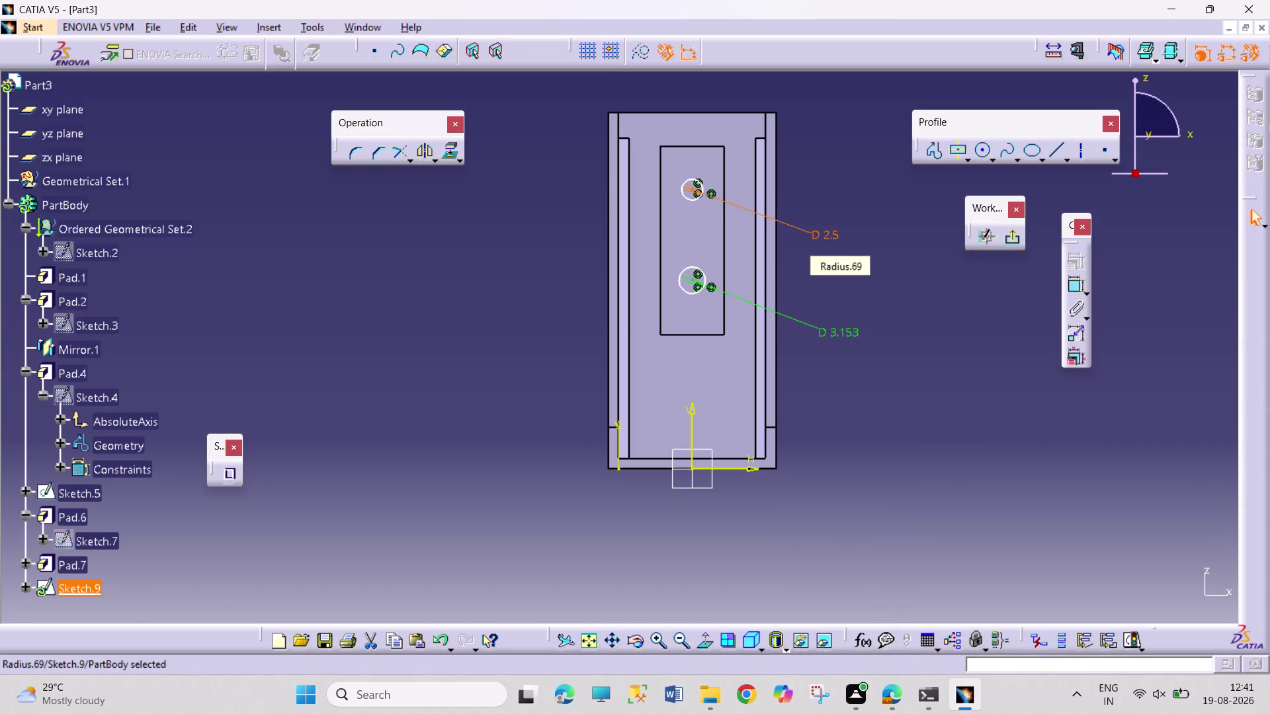
double_click(852, 332)
text(2)
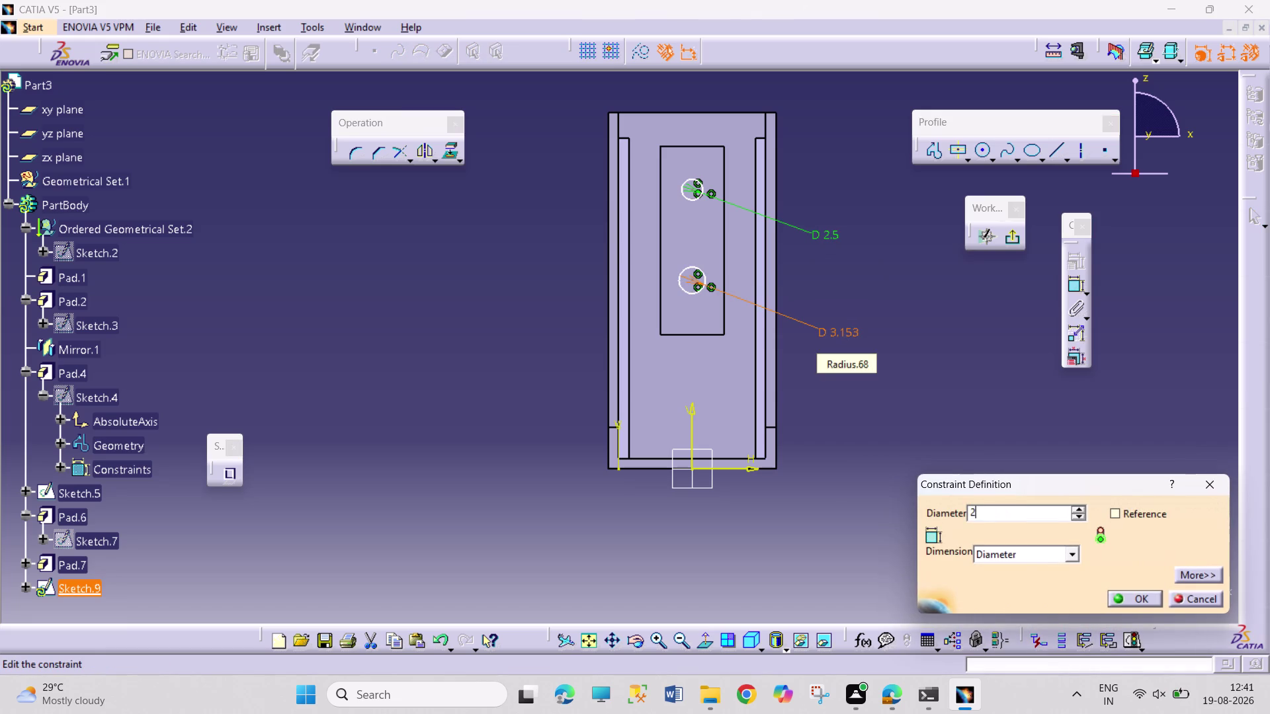
text(.5)
key(Return)
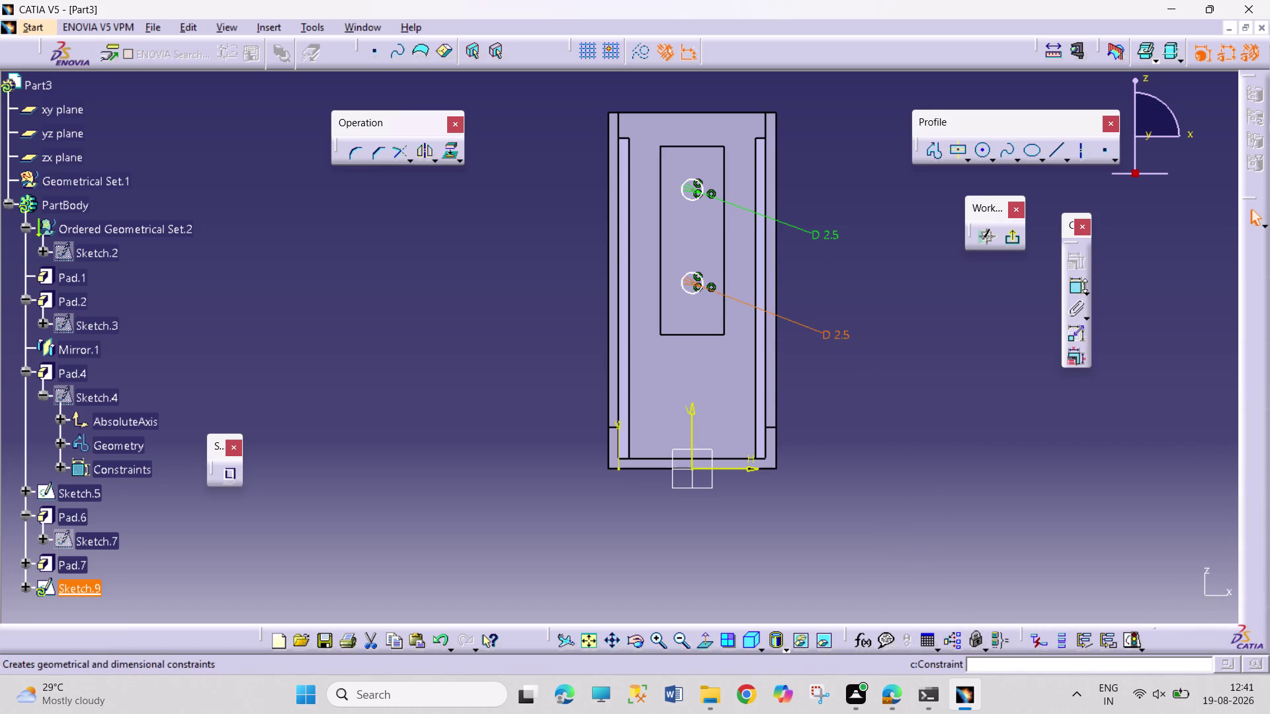
Dimension the spacing between the two circle centres as 10 mm.
drag(1076, 291, 1073, 299)
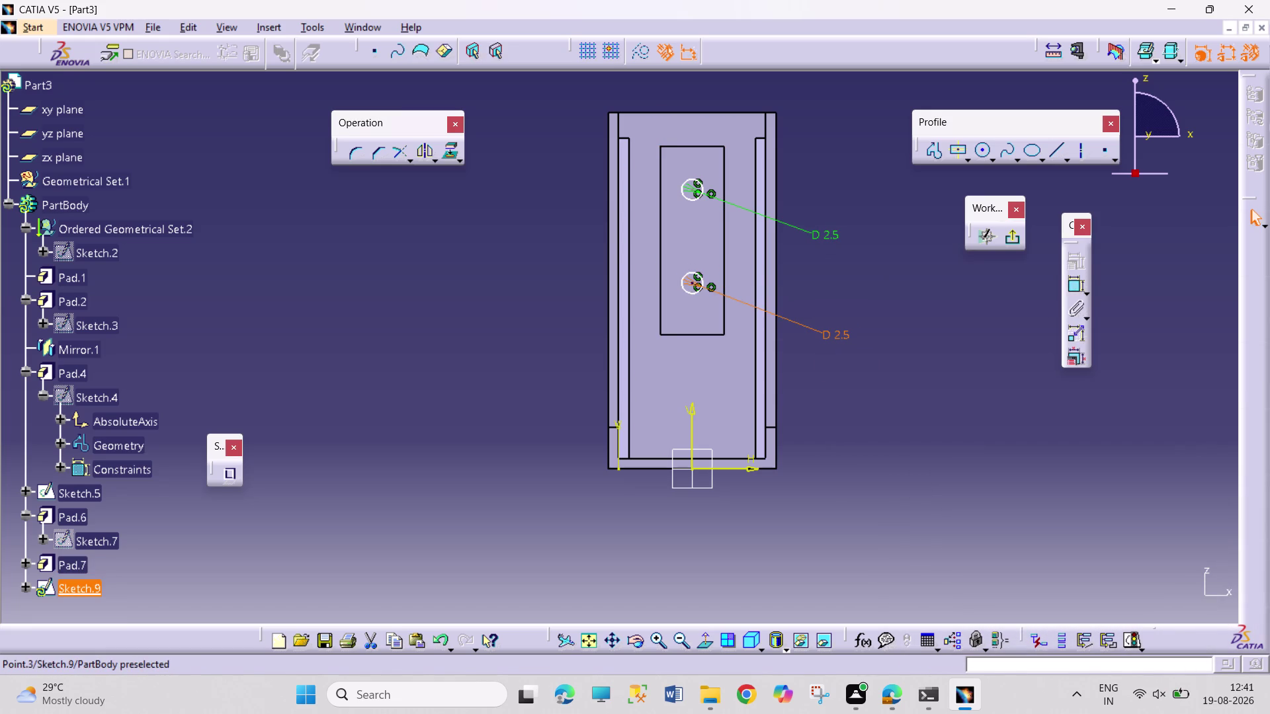
click(693, 285)
click(689, 189)
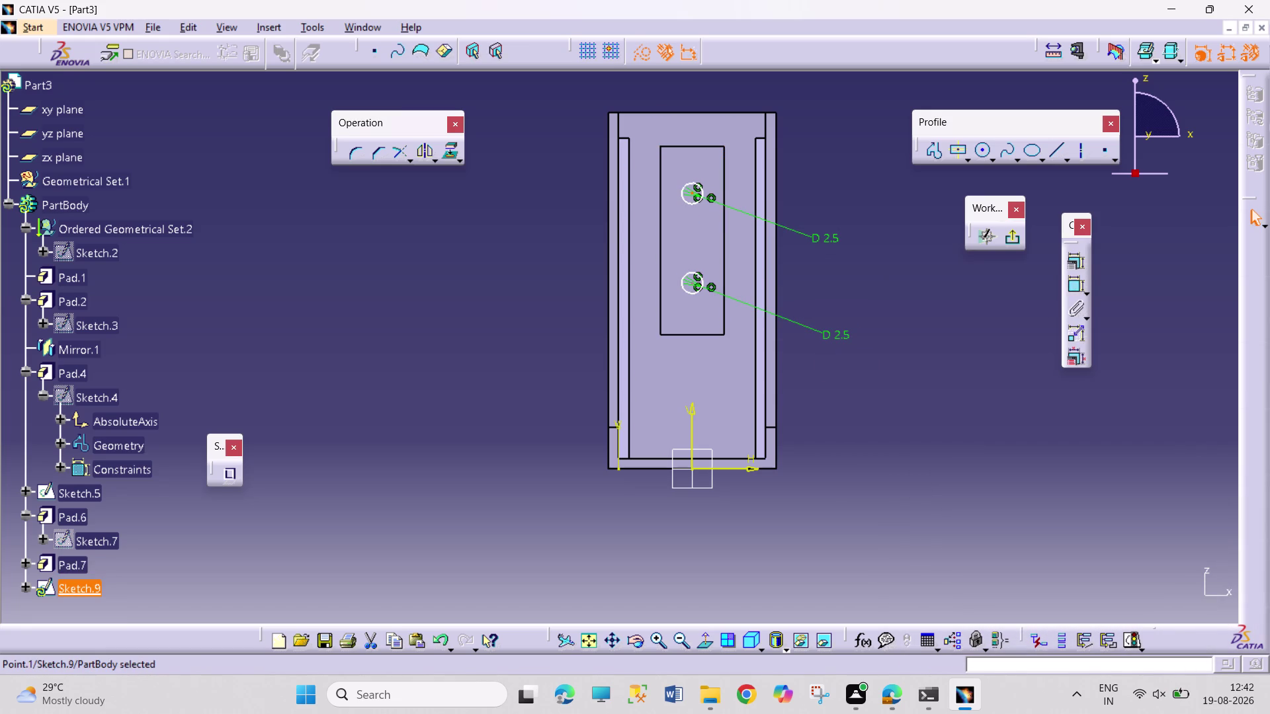
click(1077, 284)
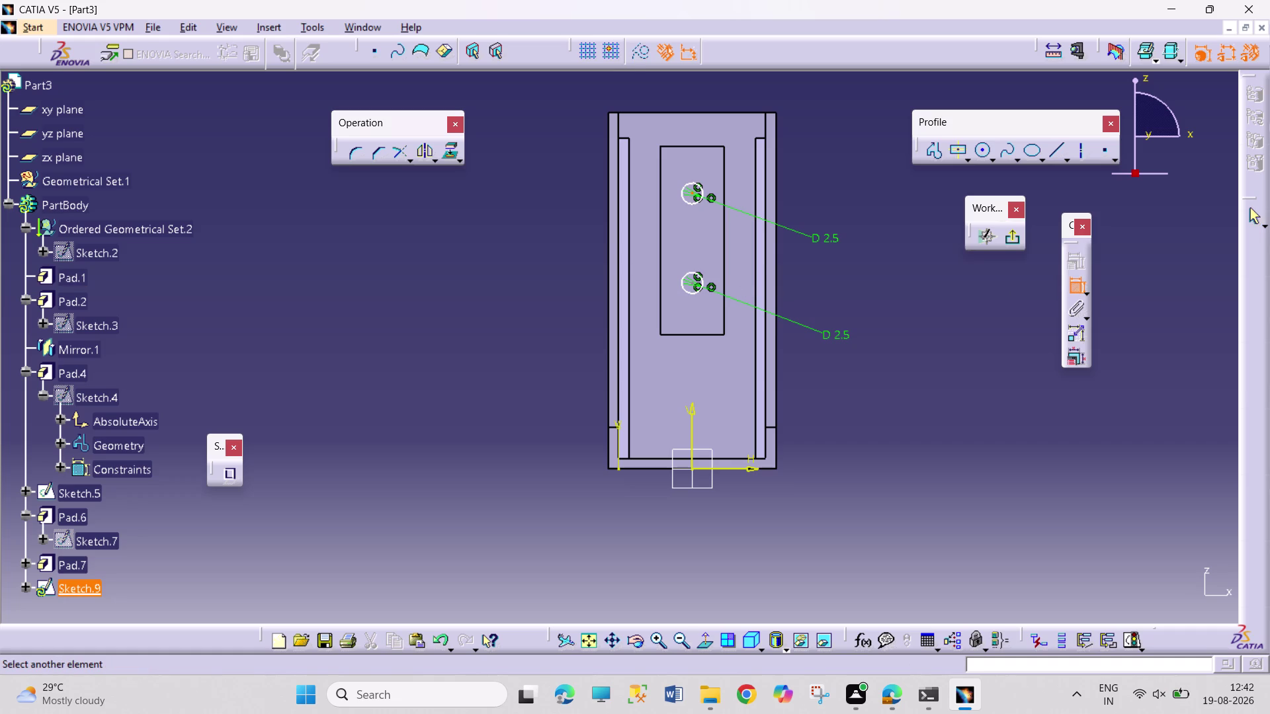
click(694, 282)
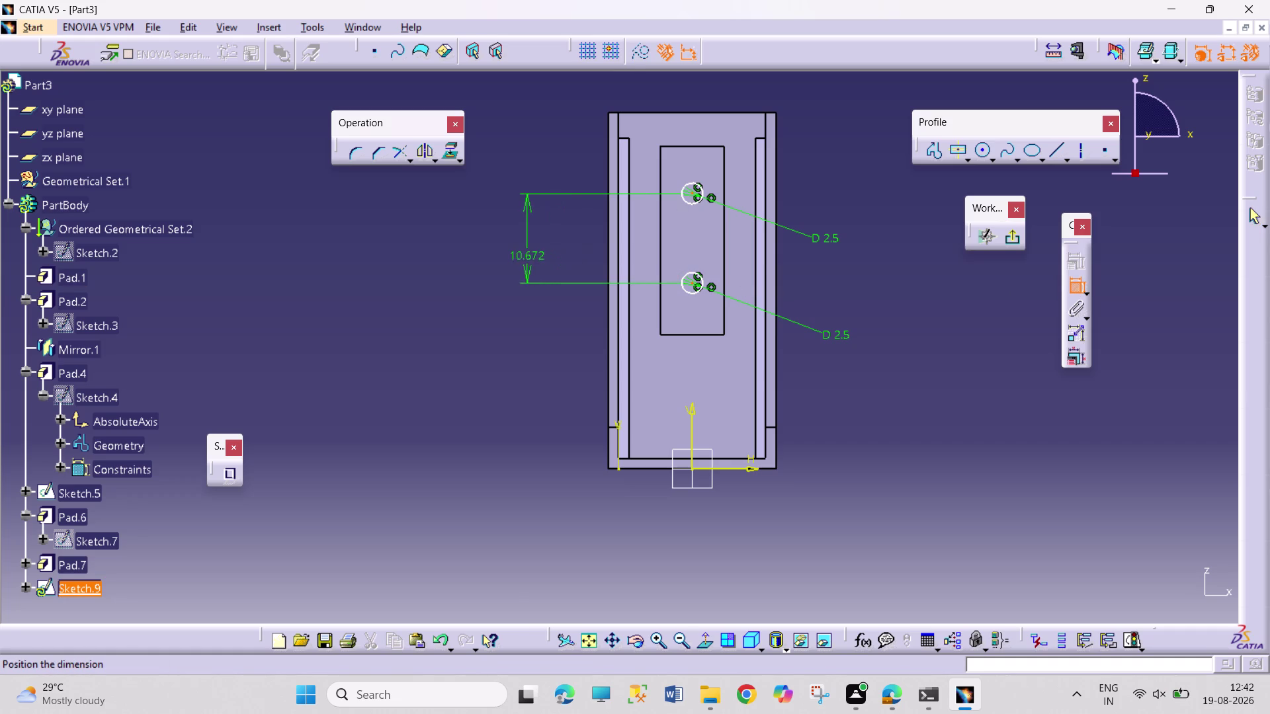
click(516, 260)
double_click(525, 256)
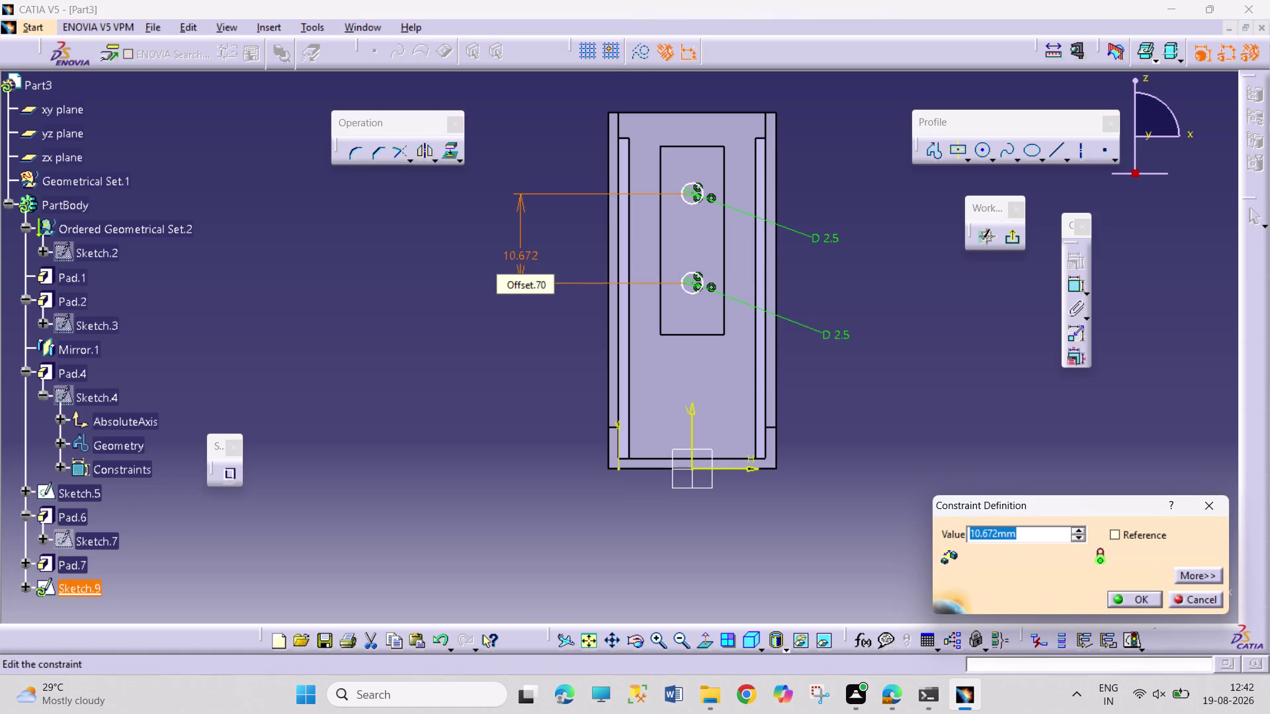
text(10)
key(Return)
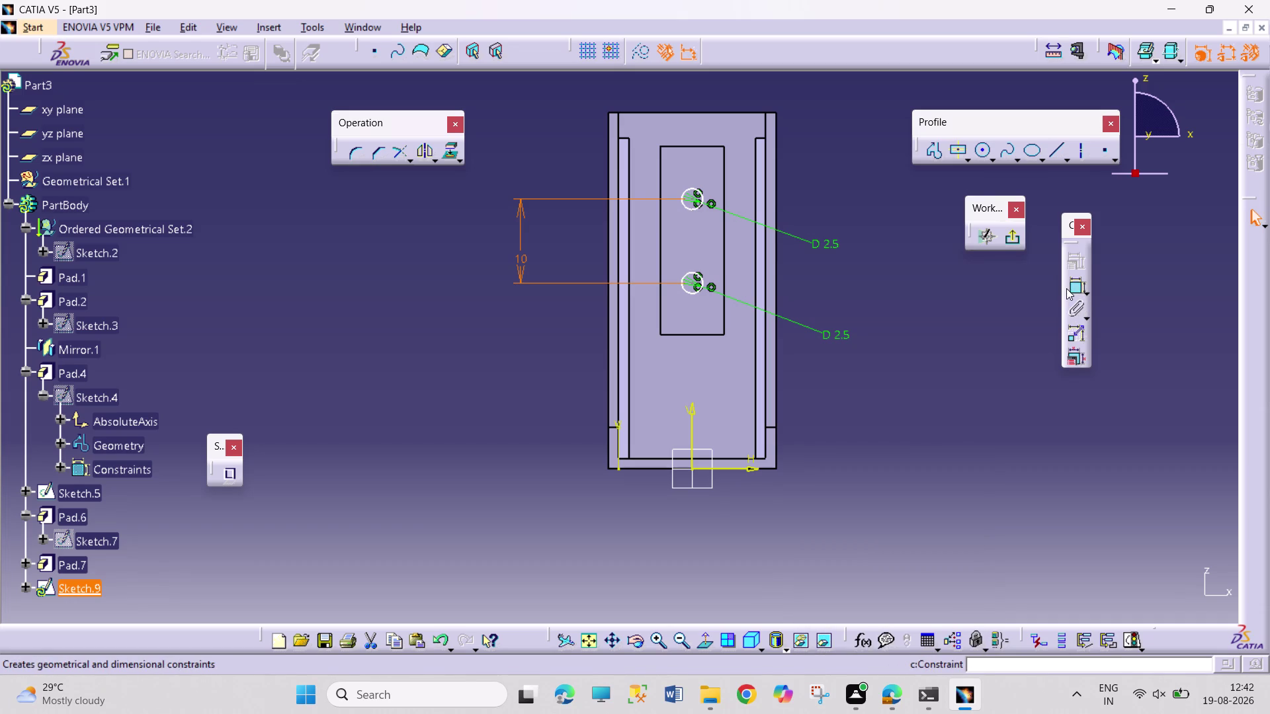
Change the upper hole's distance to the top edge from 10.325 to 7.5.
click(1073, 289)
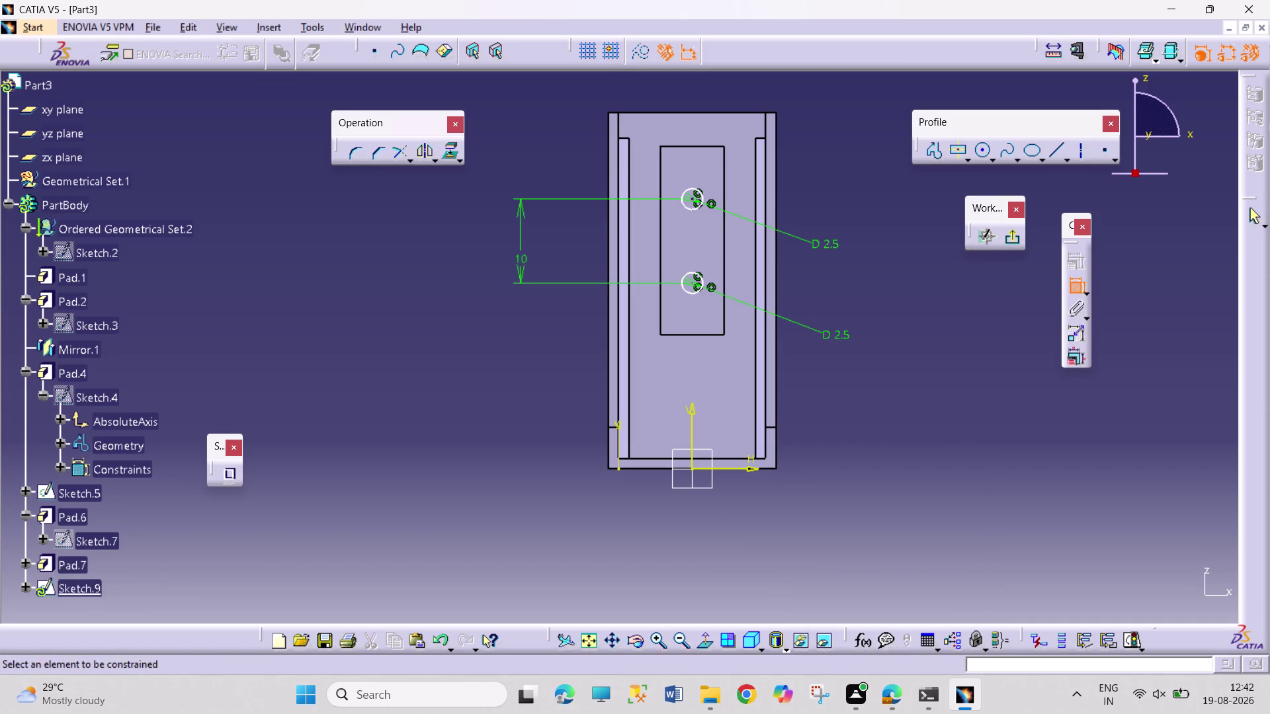
click(693, 199)
click(737, 111)
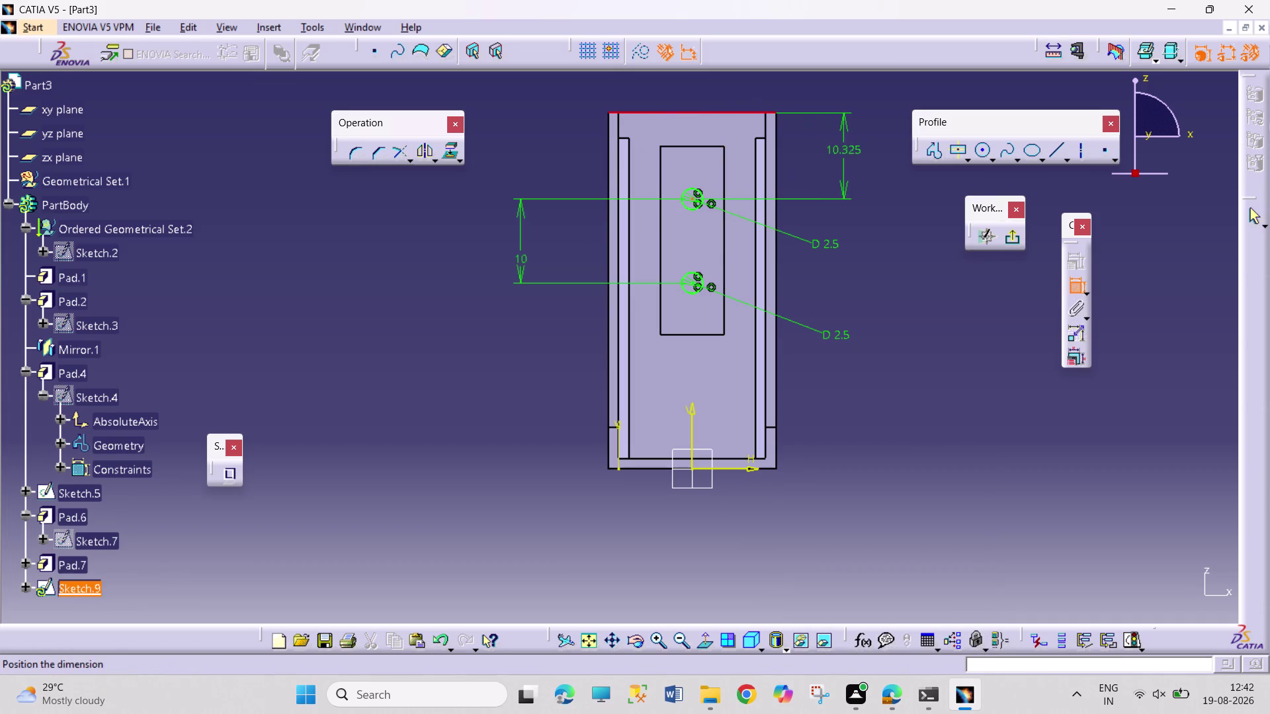
click(846, 154)
double_click(849, 151)
key(7)
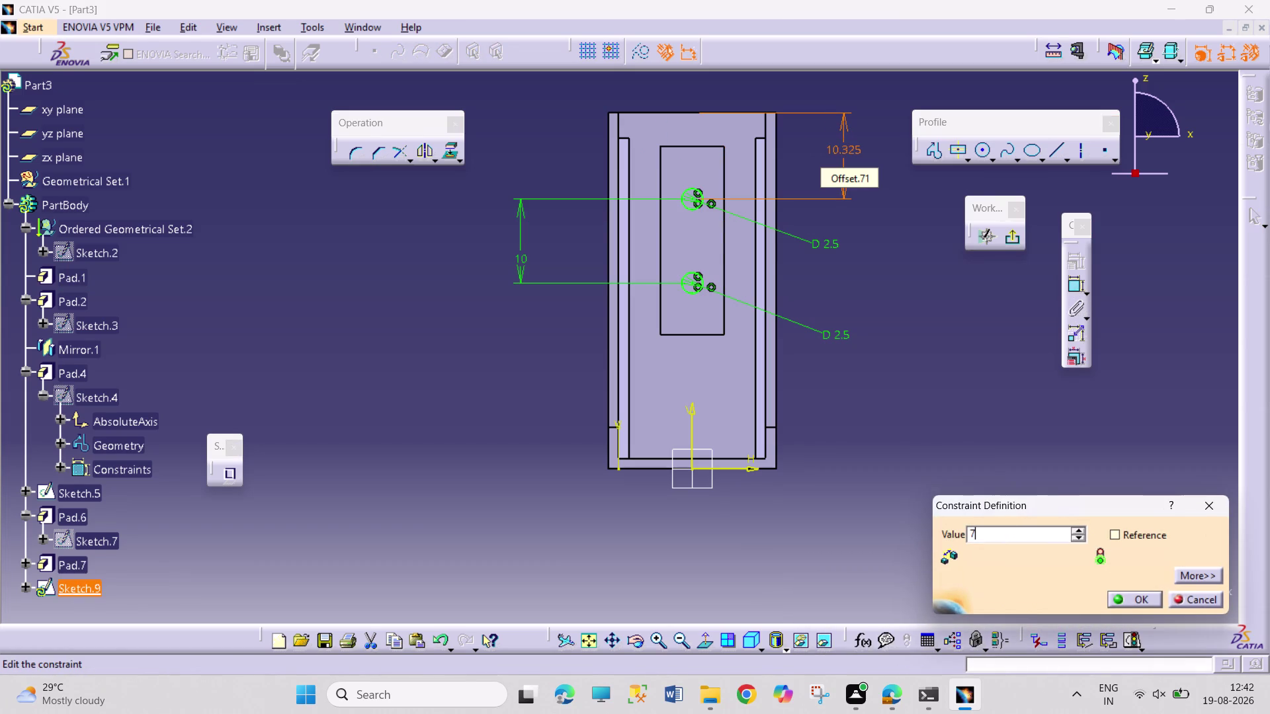
text(.5)
key(Return)
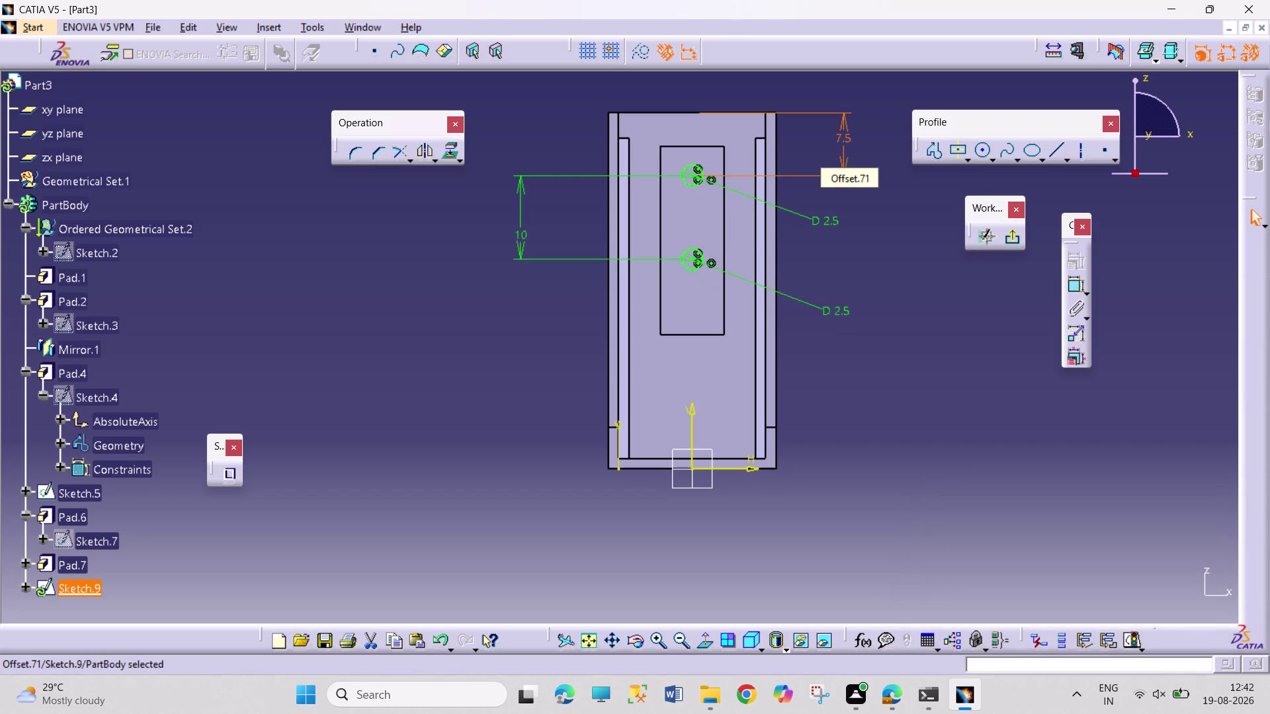
click(919, 315)
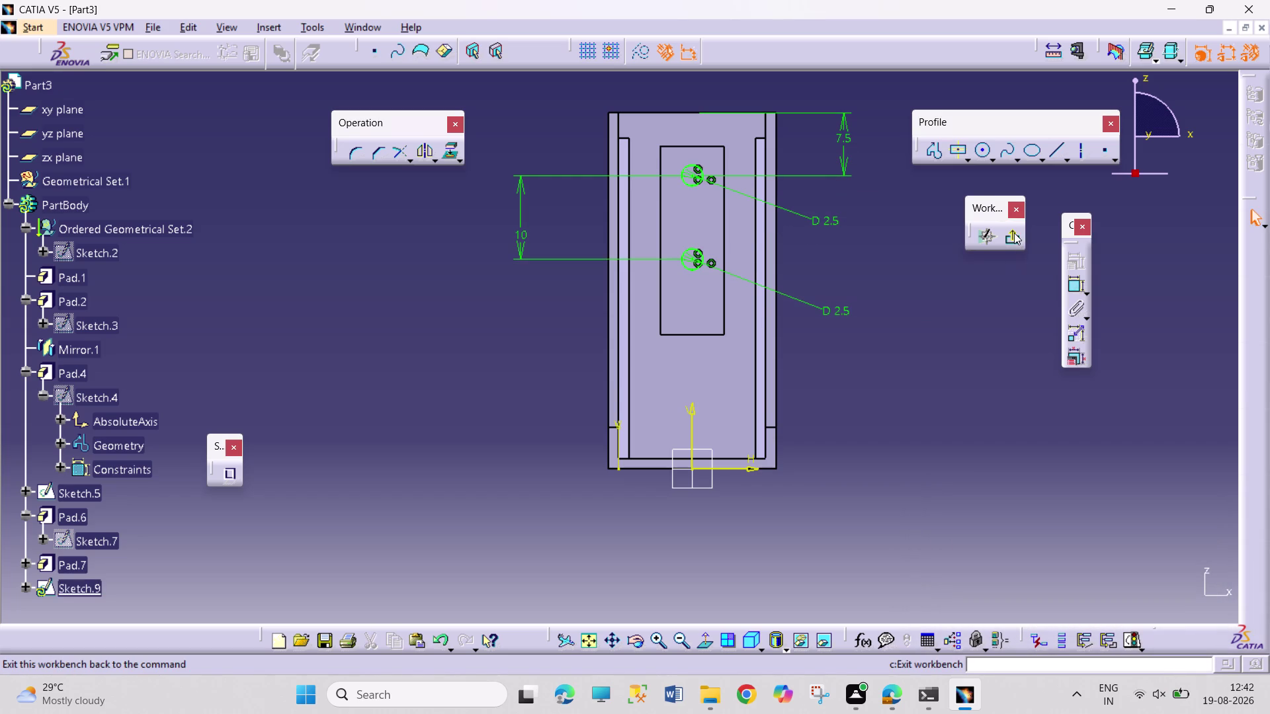
click(1014, 233)
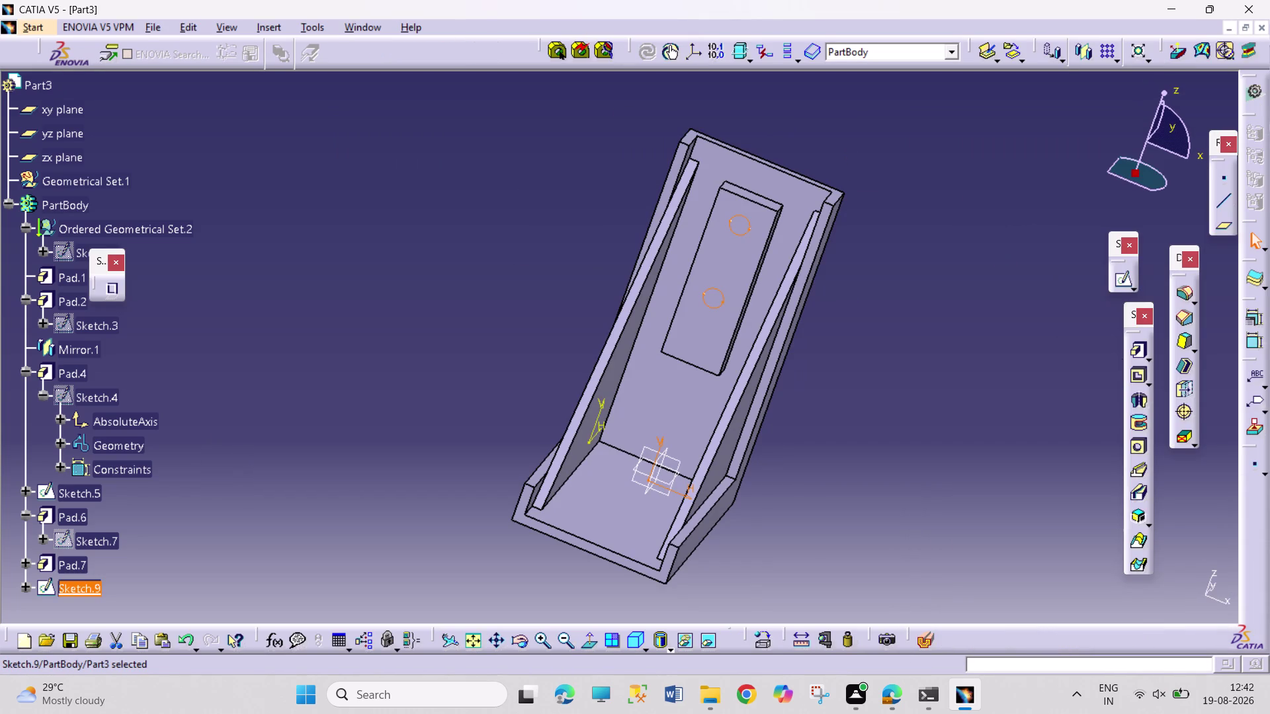
Create Pocket.1 from Sketch.9's two 2.5 mm holes with 3.5 mm depth.
click(1133, 372)
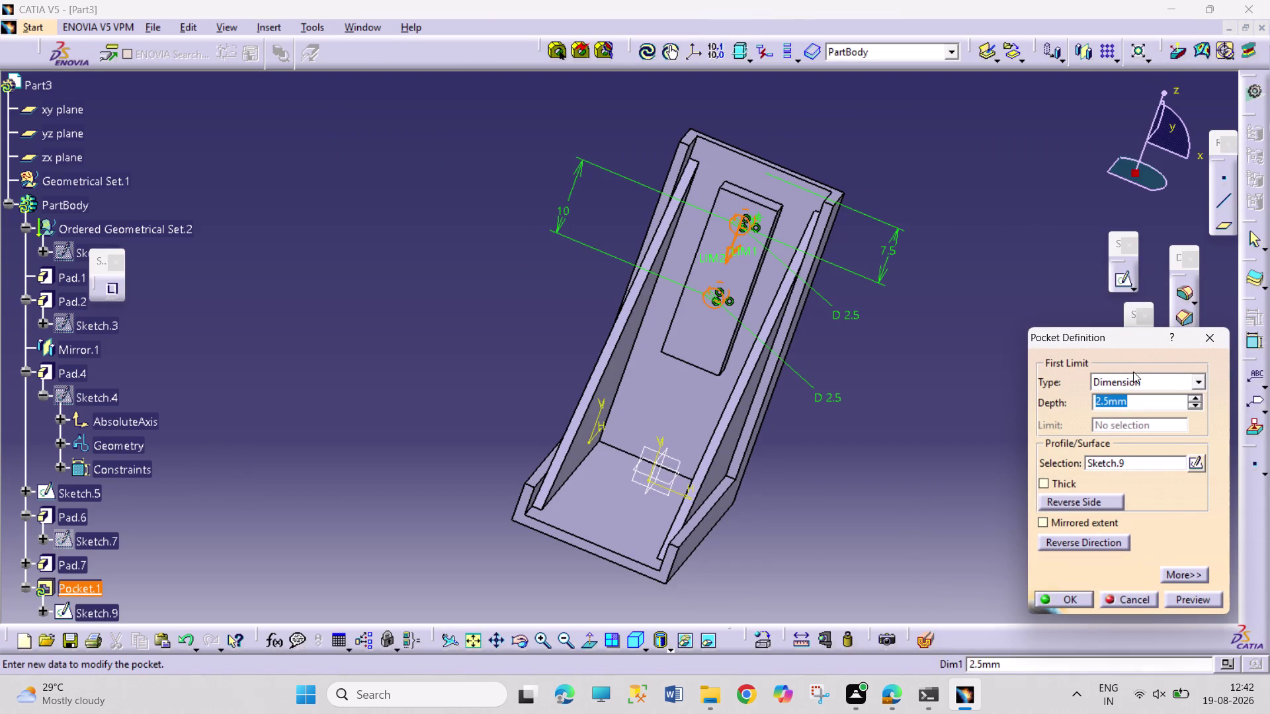
click(526, 645)
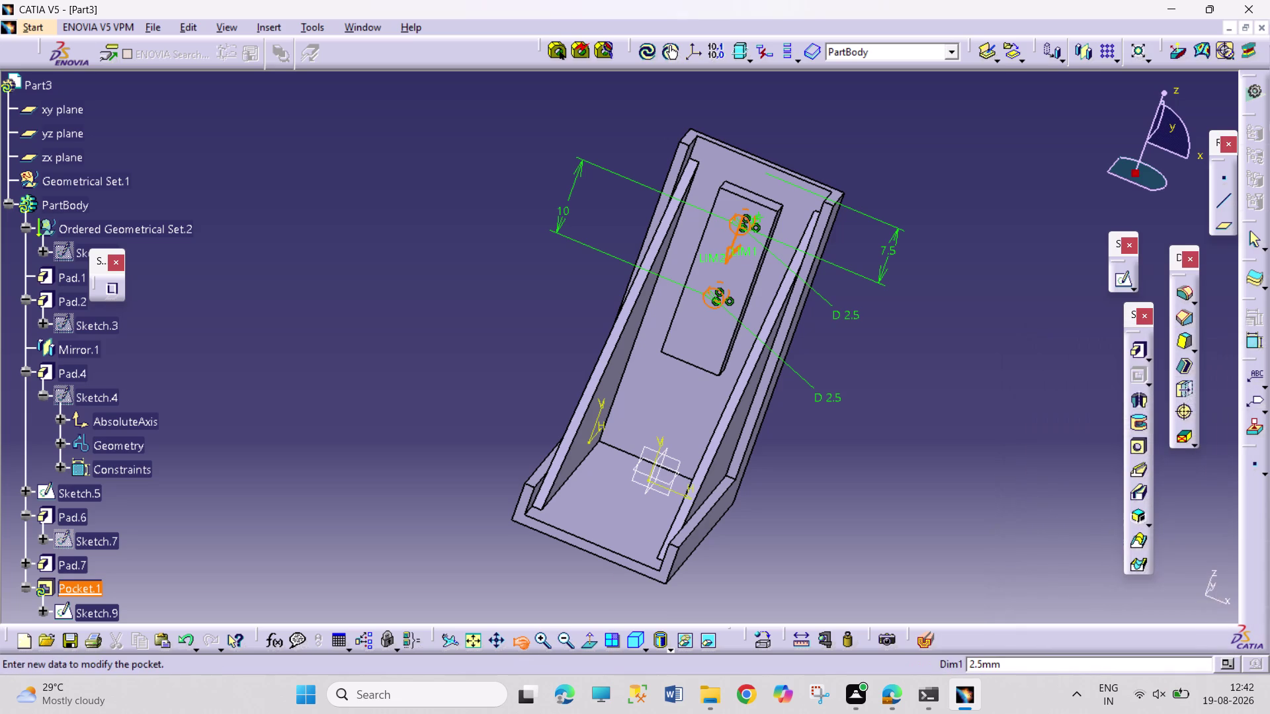
drag(852, 462, 519, 455)
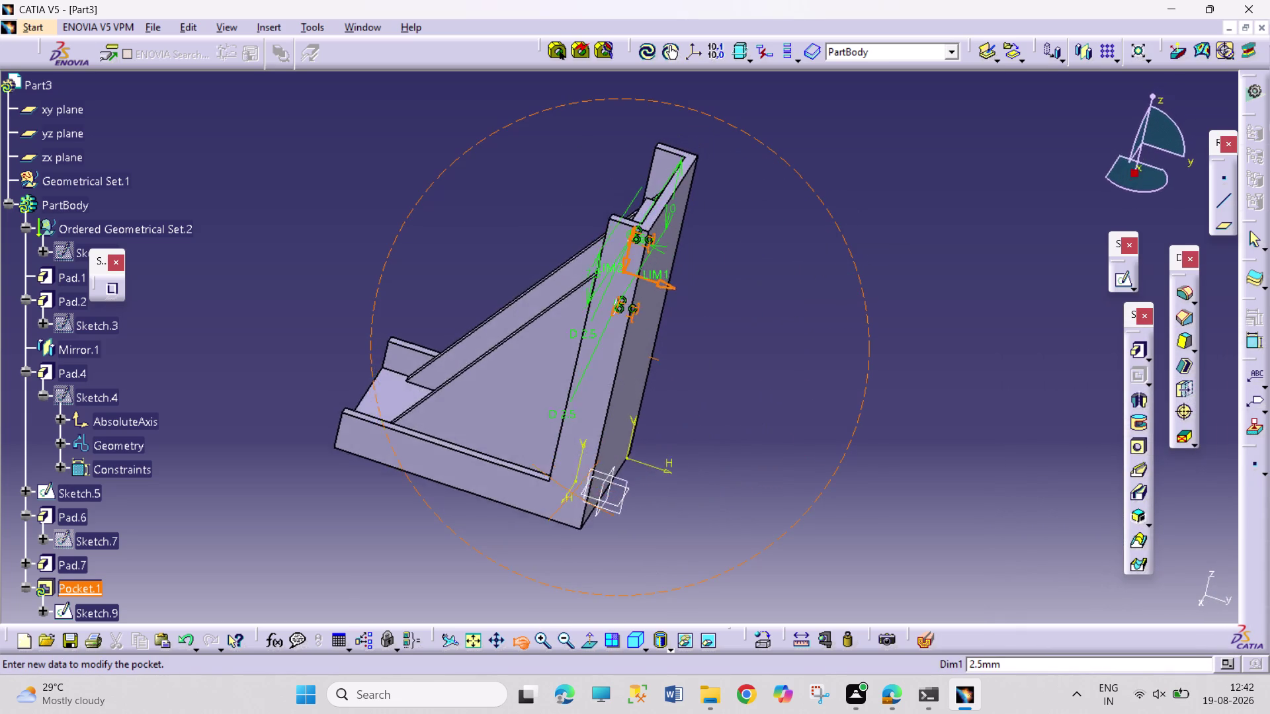
drag(520, 455, 515, 548)
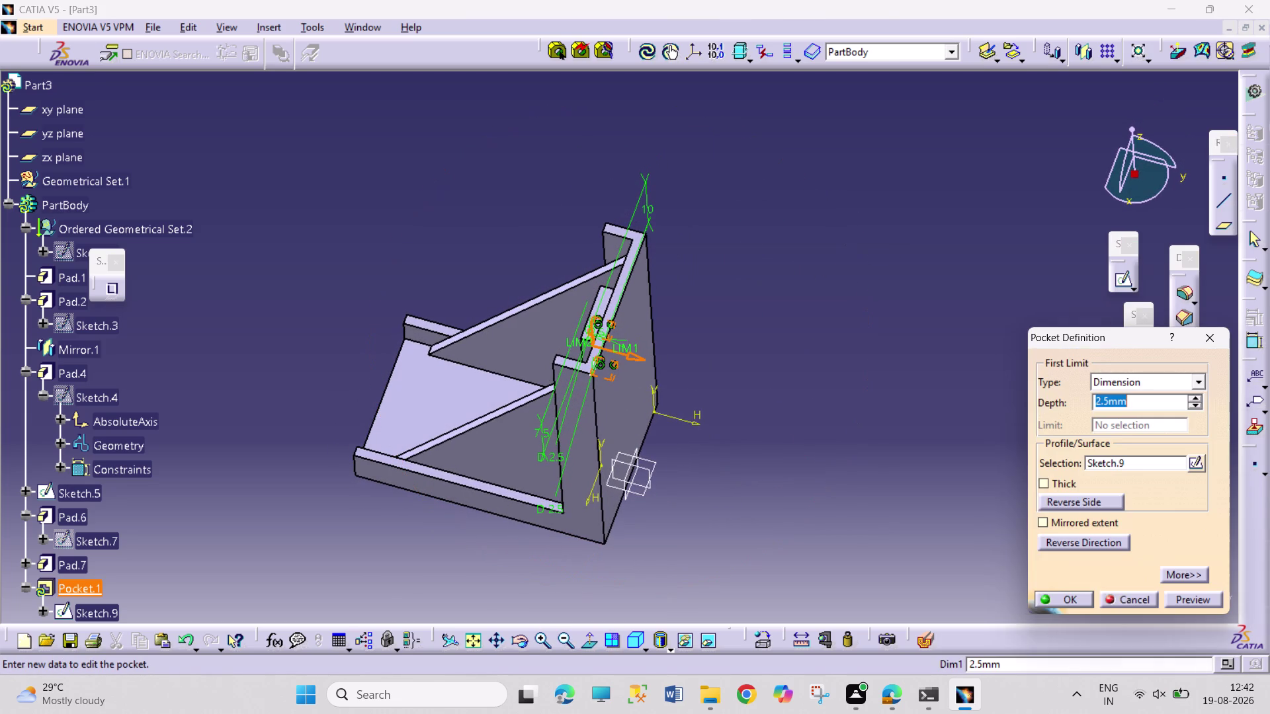
click(1194, 396)
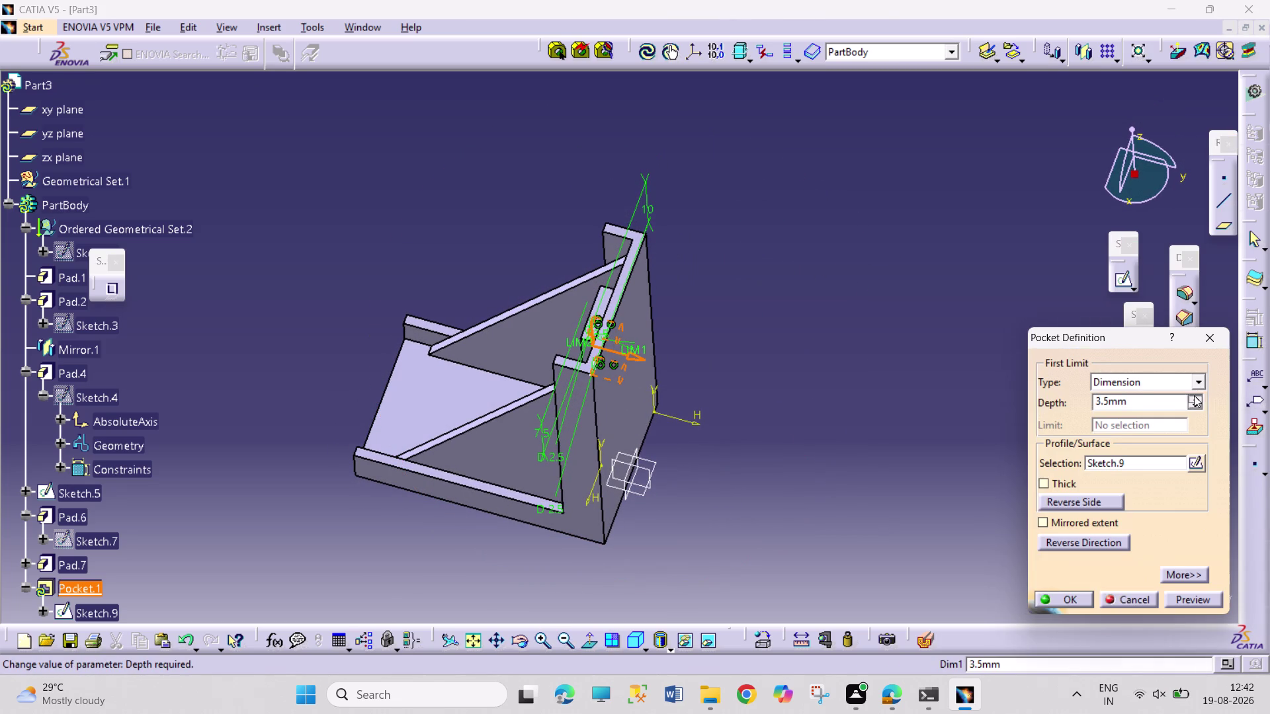
click(1077, 599)
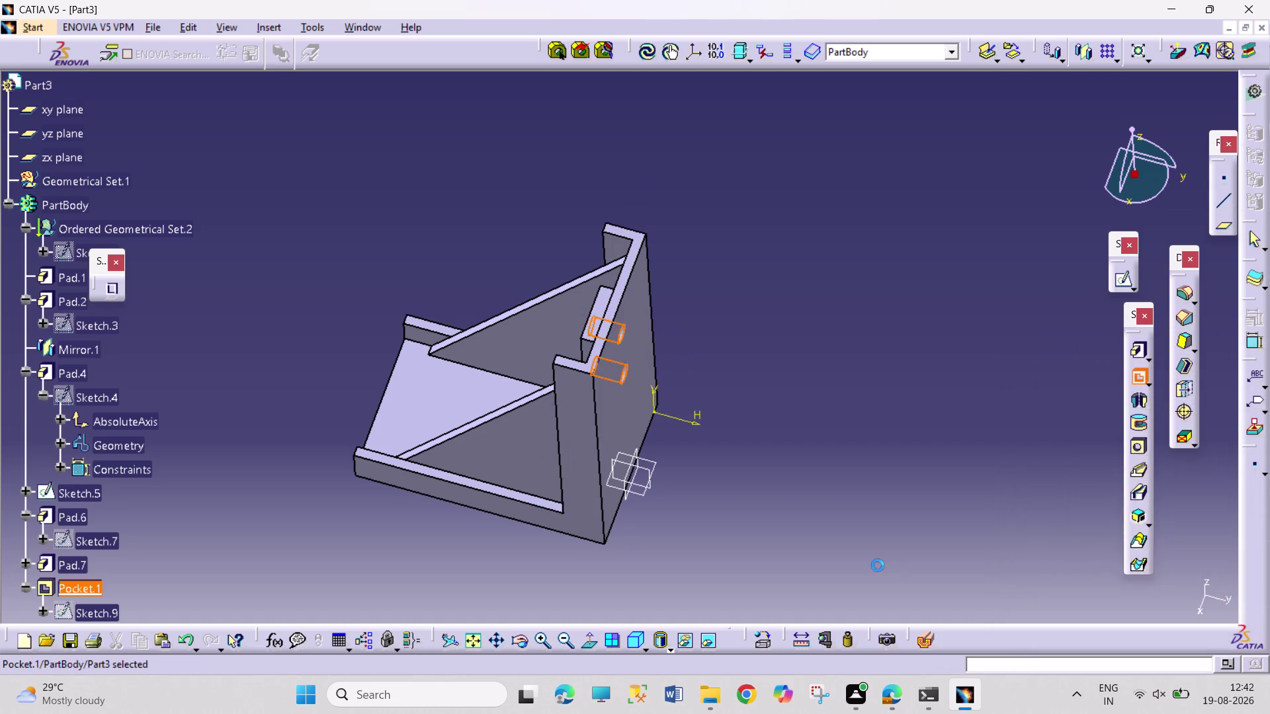
click(878, 565)
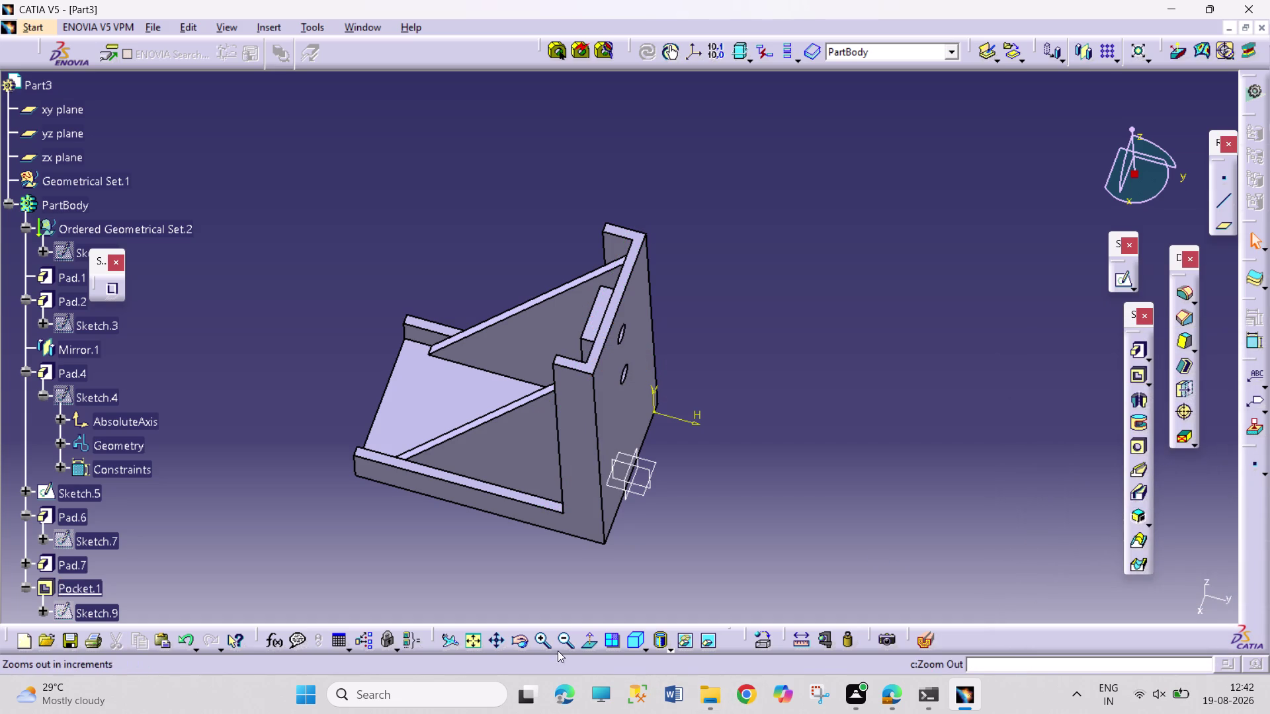
click(519, 644)
drag(267, 458, 376, 489)
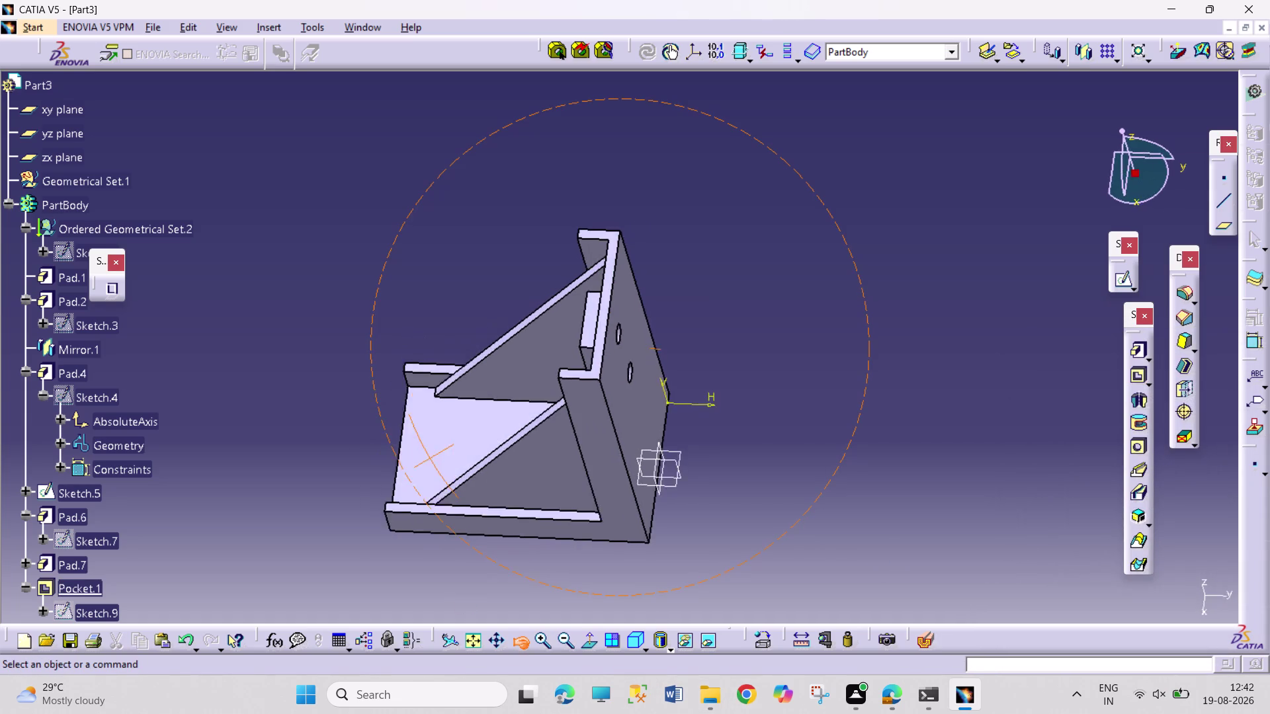
drag(376, 489, 502, 420)
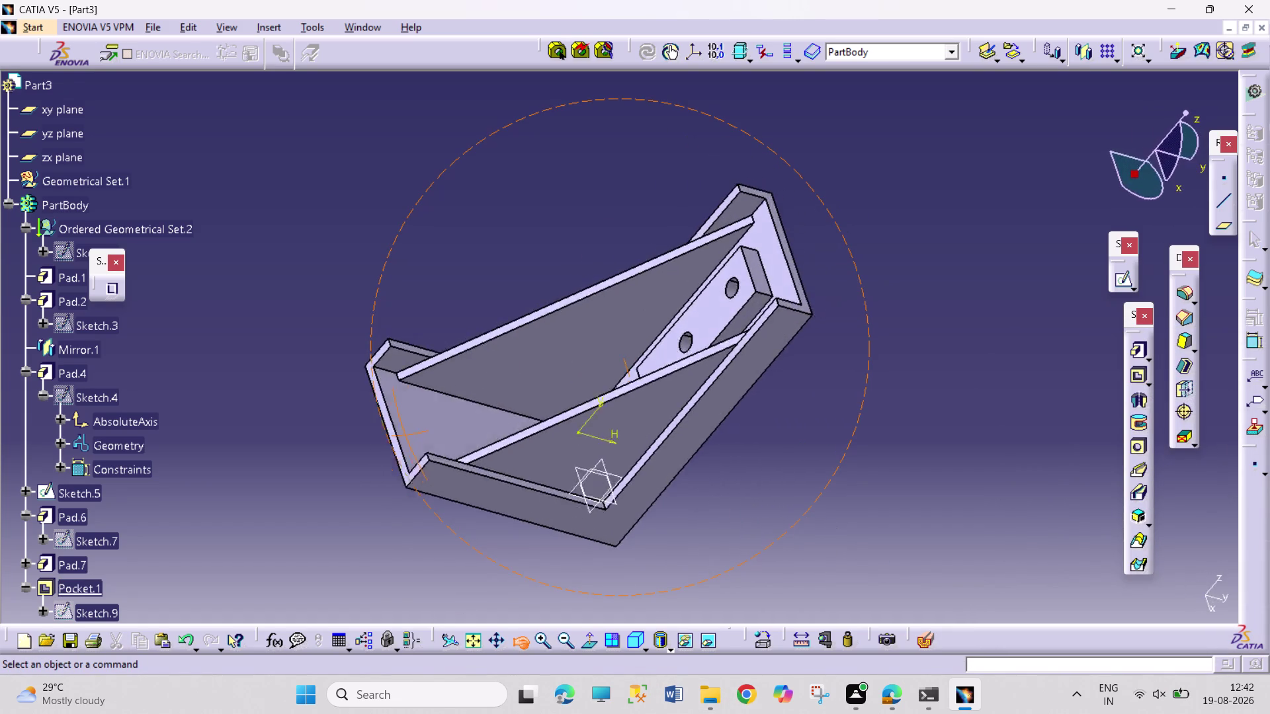
Change Pocket.1's depth to 9.5 mm.
drag(501, 420, 530, 501)
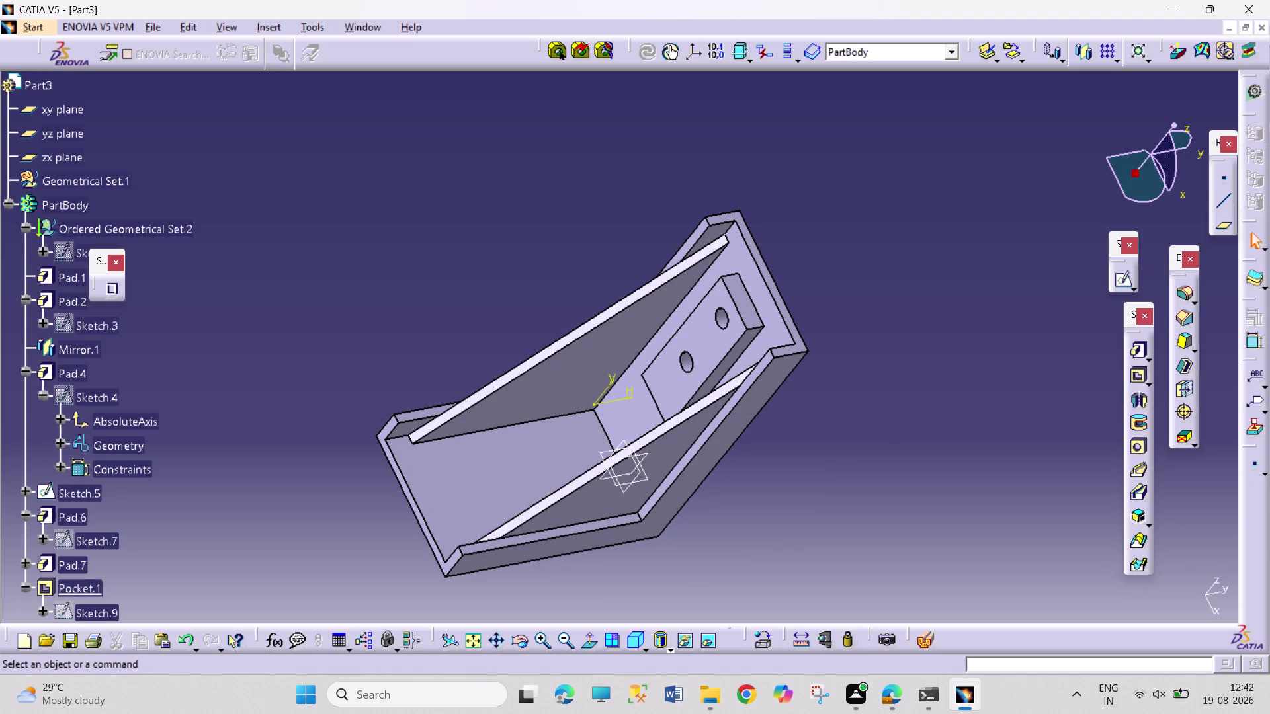
scroll(down, 3)
double_click(106, 532)
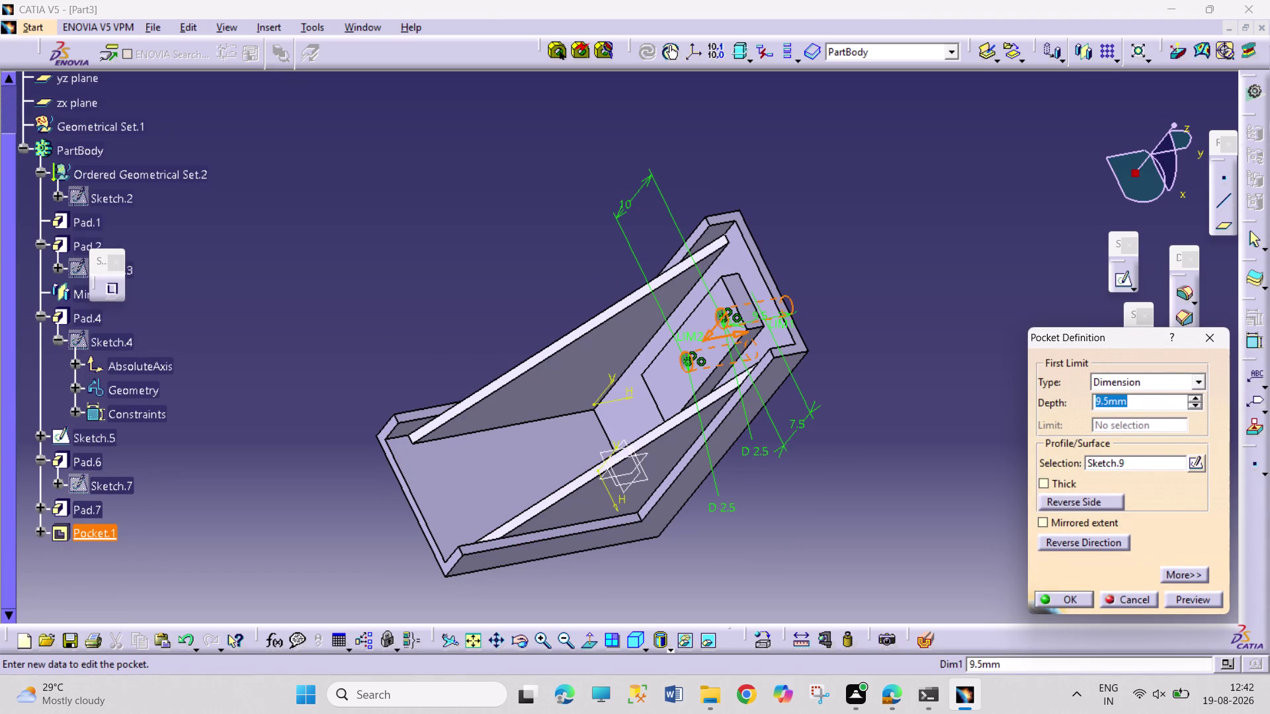
click(1111, 596)
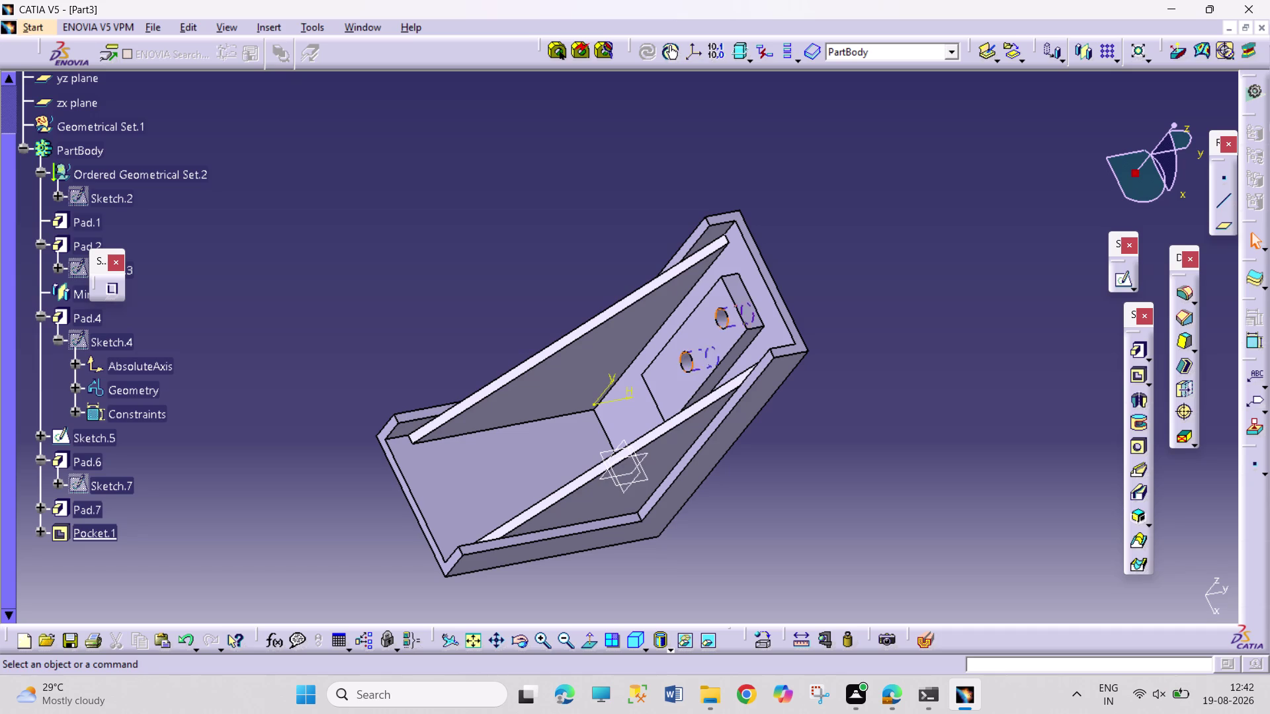
Check Pad.7, leave it unchanged at 2.5 mm, and begin saving the part under a new name.
double_click(82, 513)
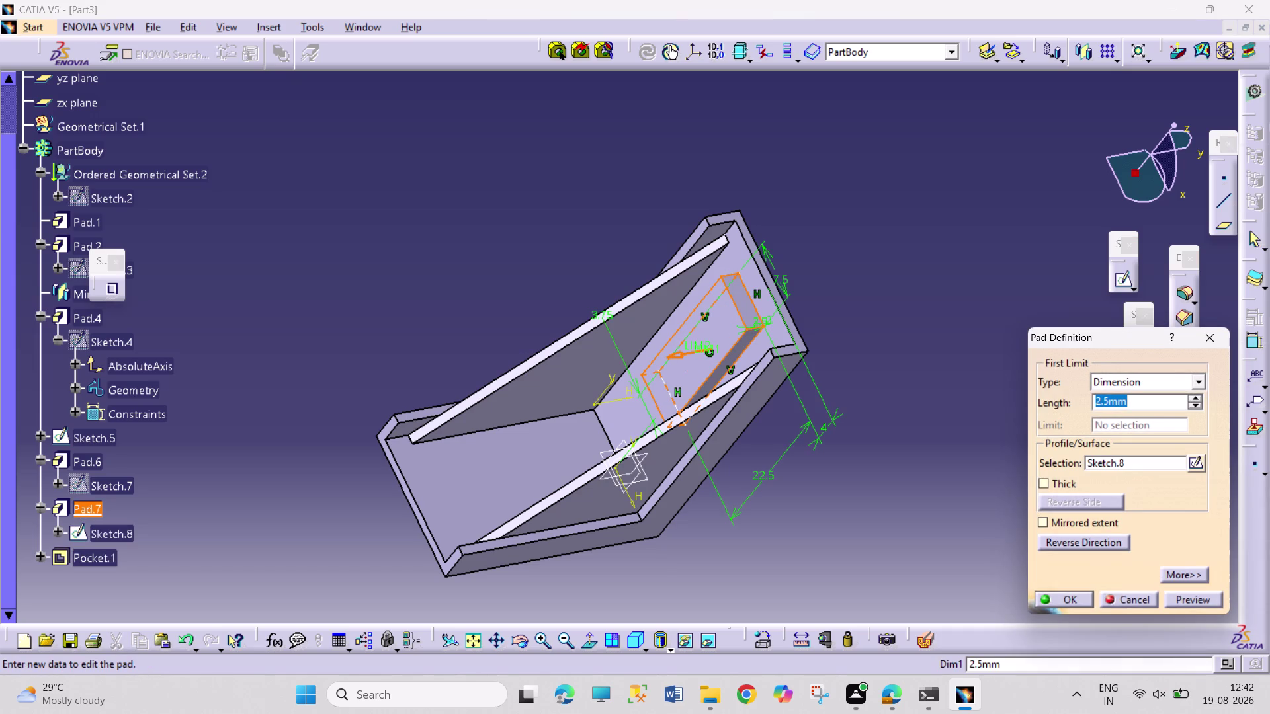
click(1137, 597)
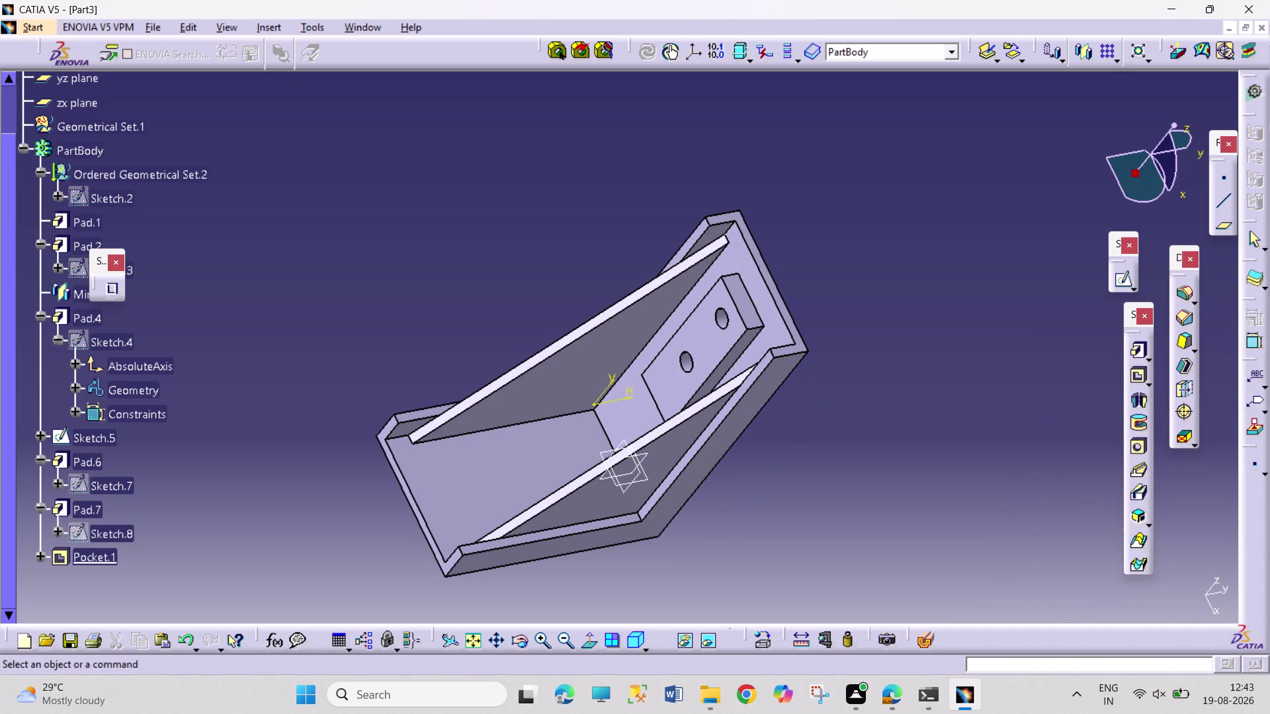
click(987, 575)
key(ctrl+s)
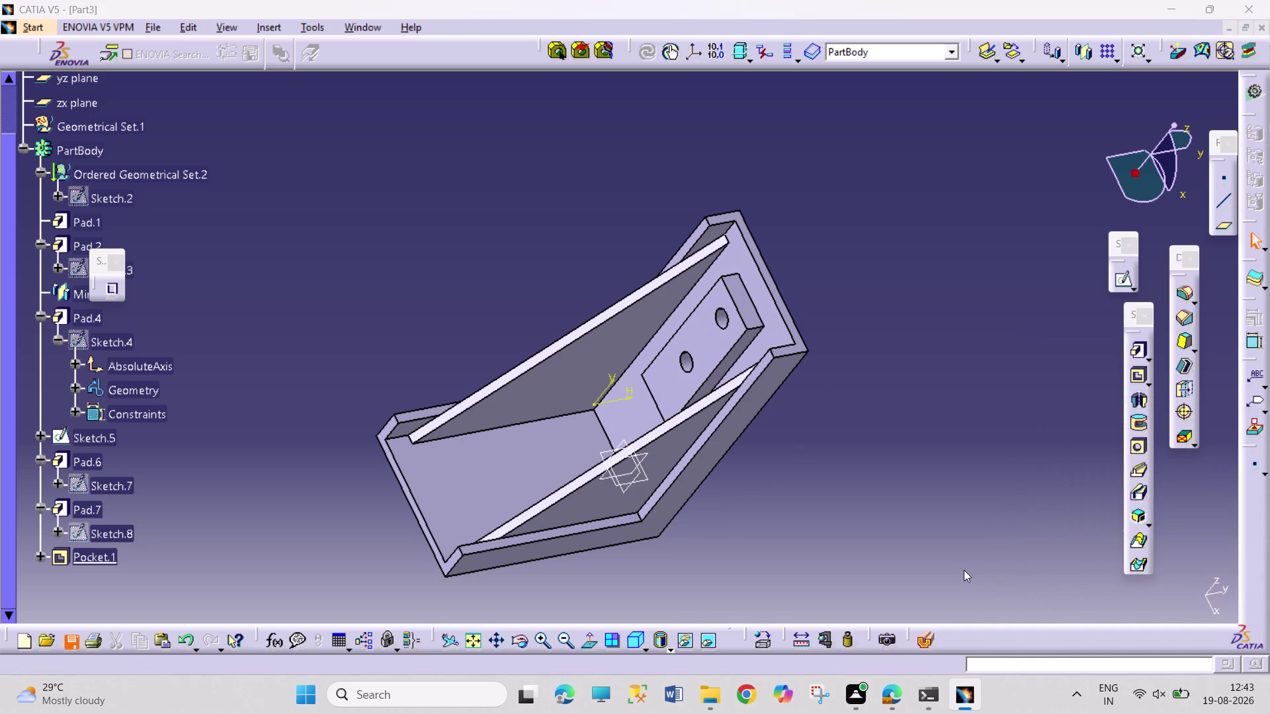
double_click(616, 232)
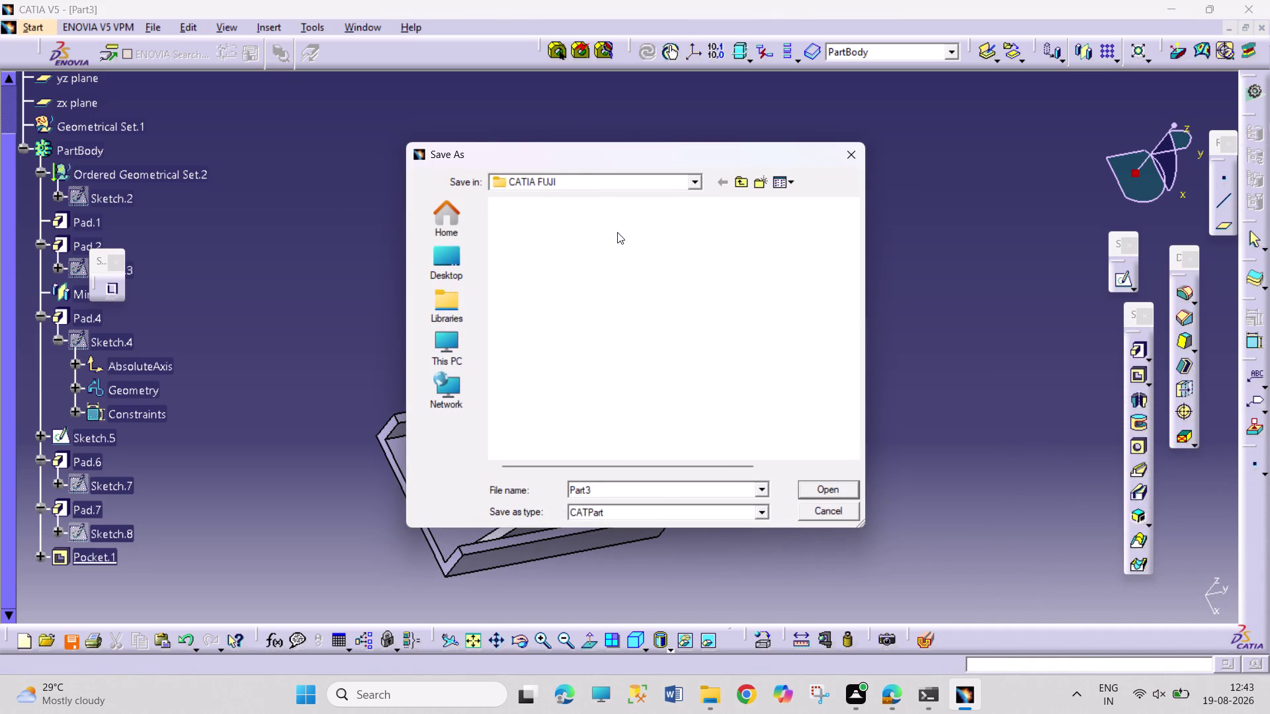
Save Part3 as BRACKET.CATPart in the PULLY SUPPORT ASSEMBLY folder.
double_click(623, 485)
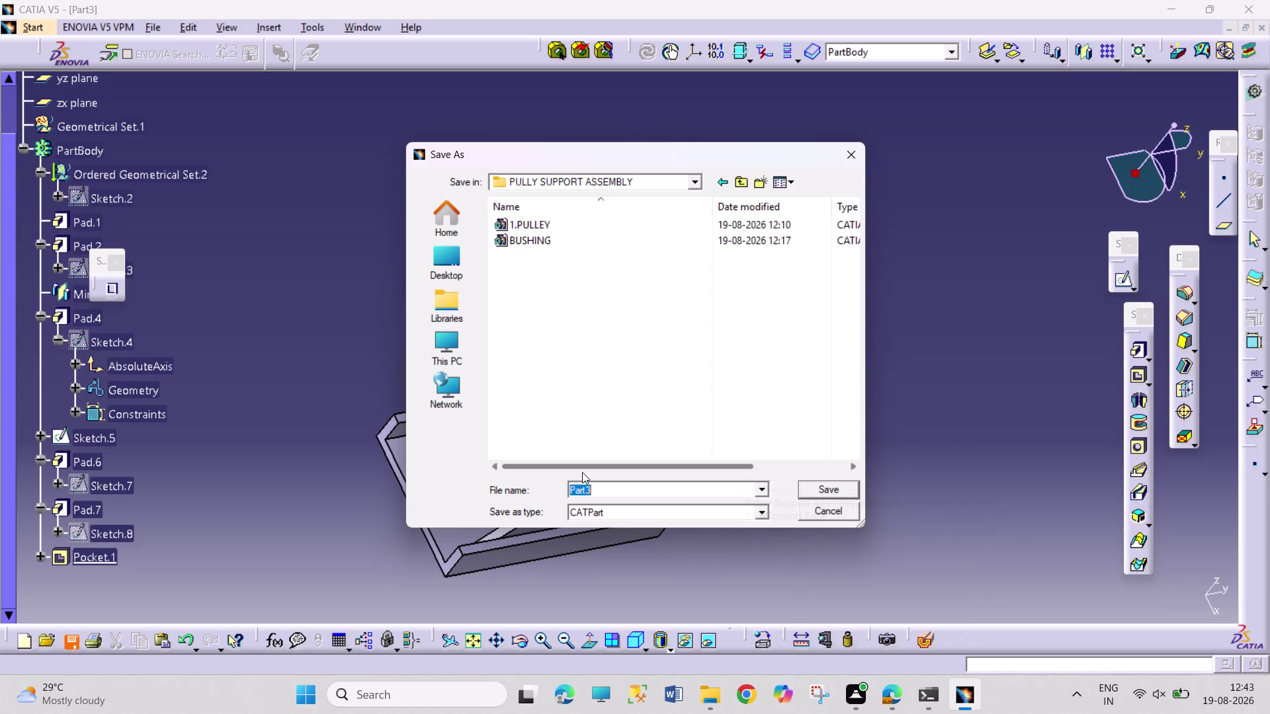
text(BRA)
text(CKET)
key(Return)
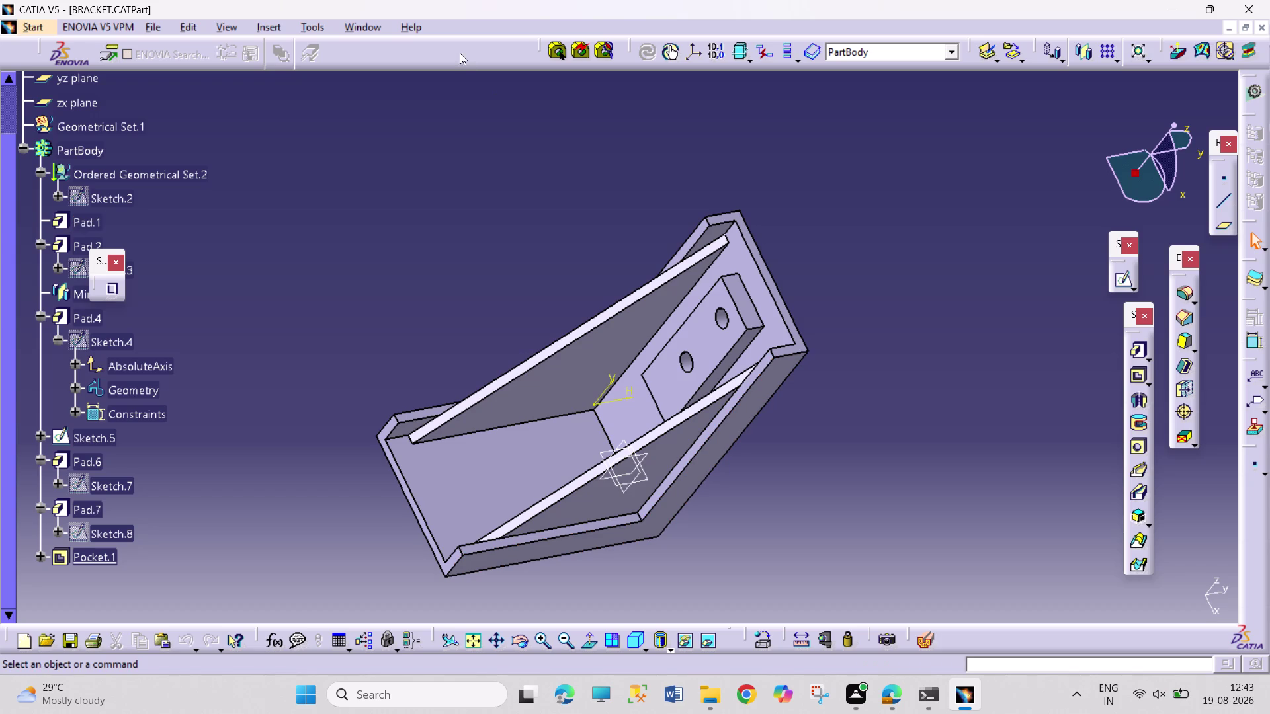
click(21, 149)
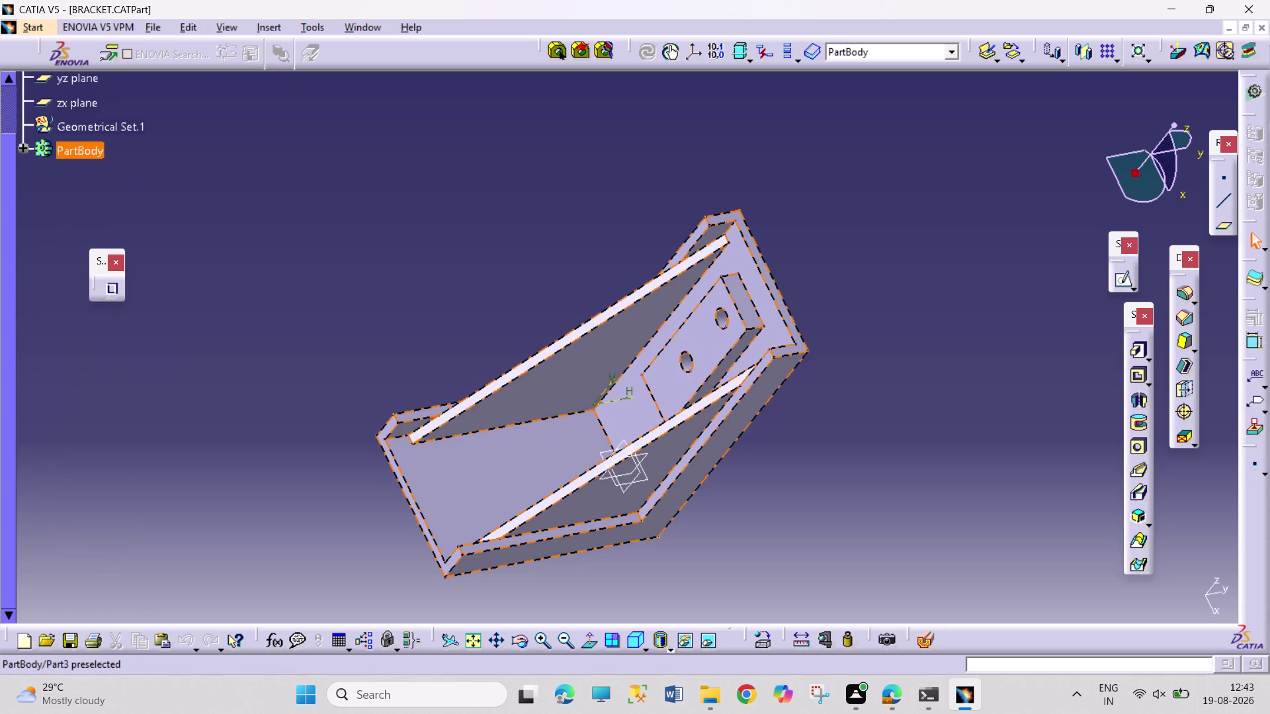
Resave BRACKET, show it in isometric view, and start a new document.
scroll(up, 3)
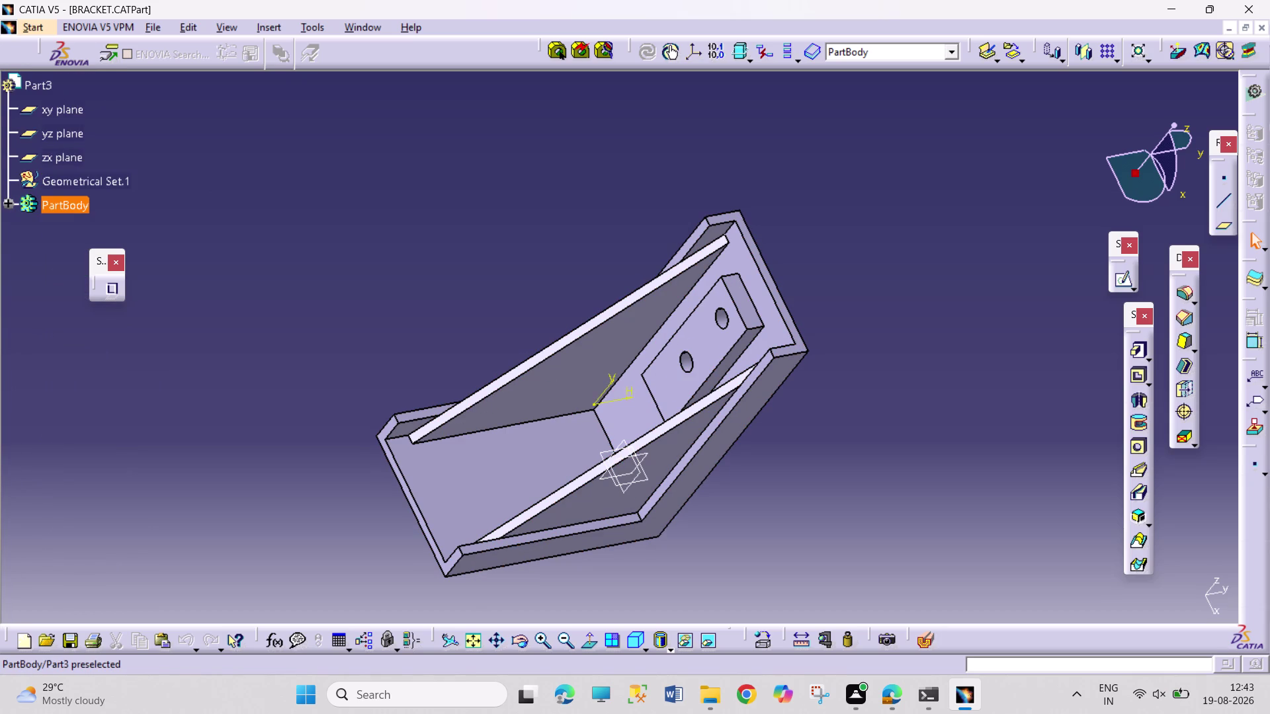
key(ctrl+s)
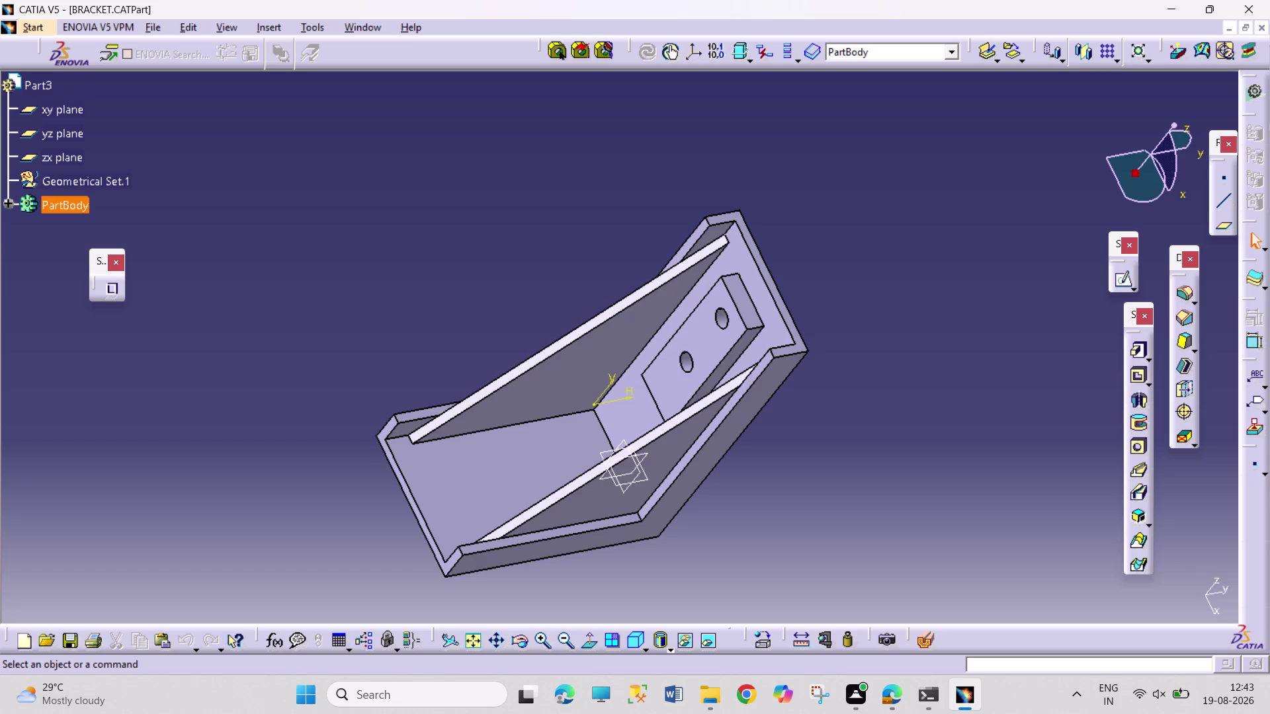
click(631, 642)
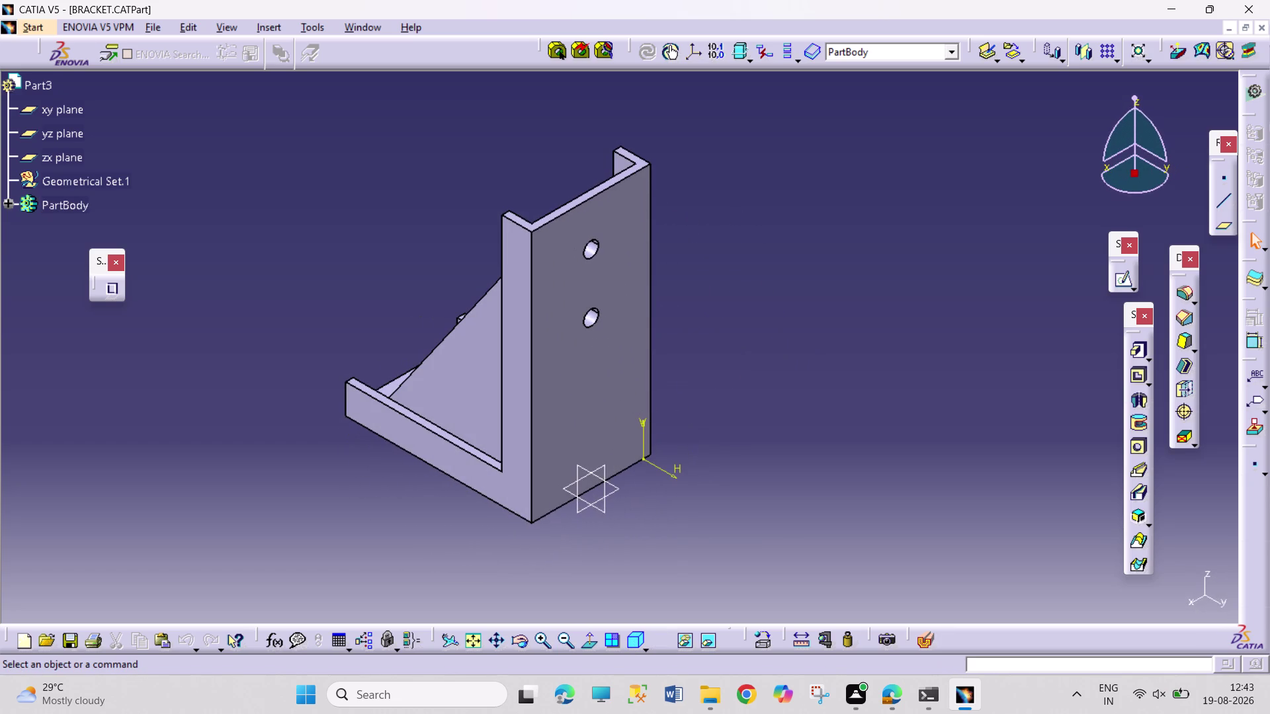
key(ctrl+n)
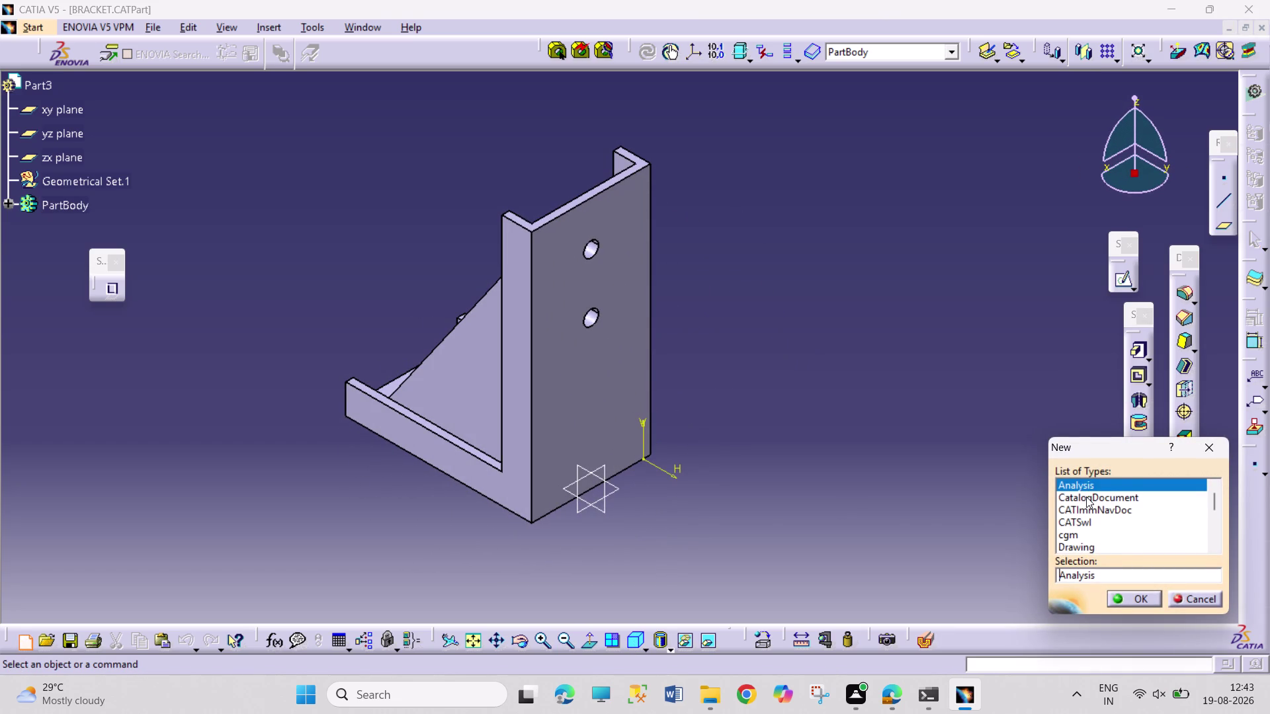
Create a new Part document, Part4, and bring up the pulley support drawing.
scroll(down, 3)
scroll(down, 3)
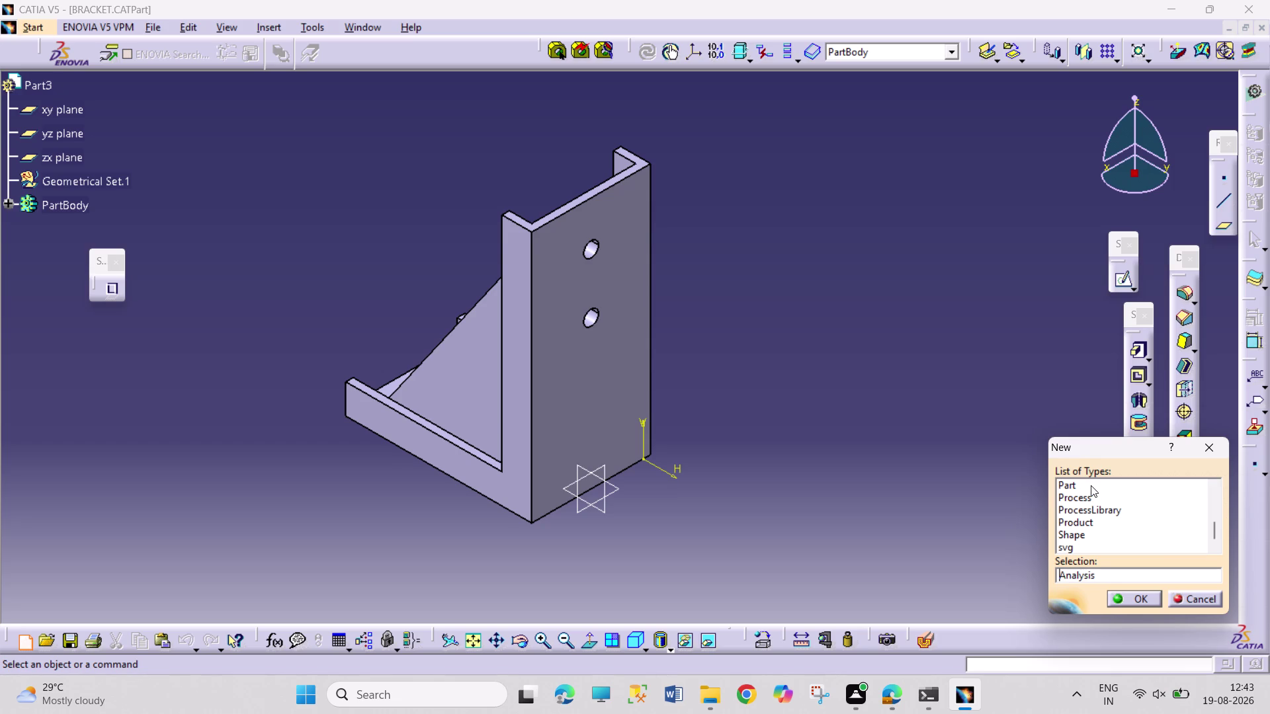
click(1092, 485)
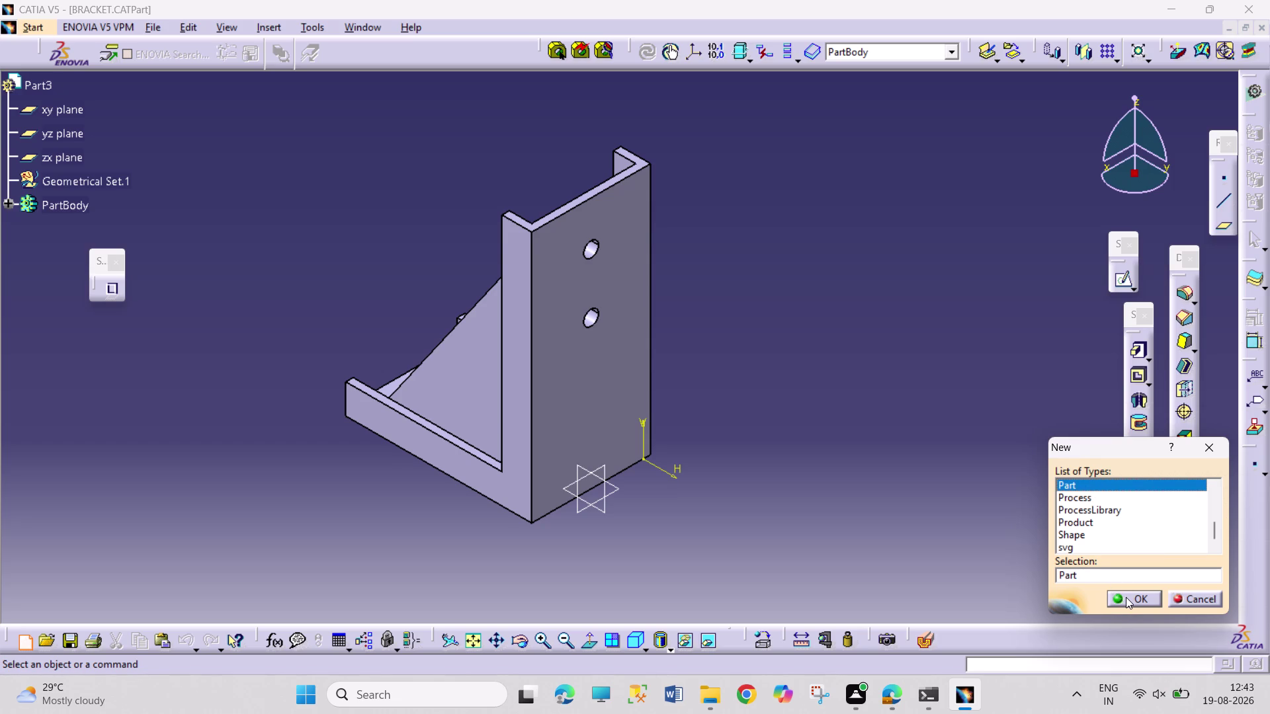
click(1126, 597)
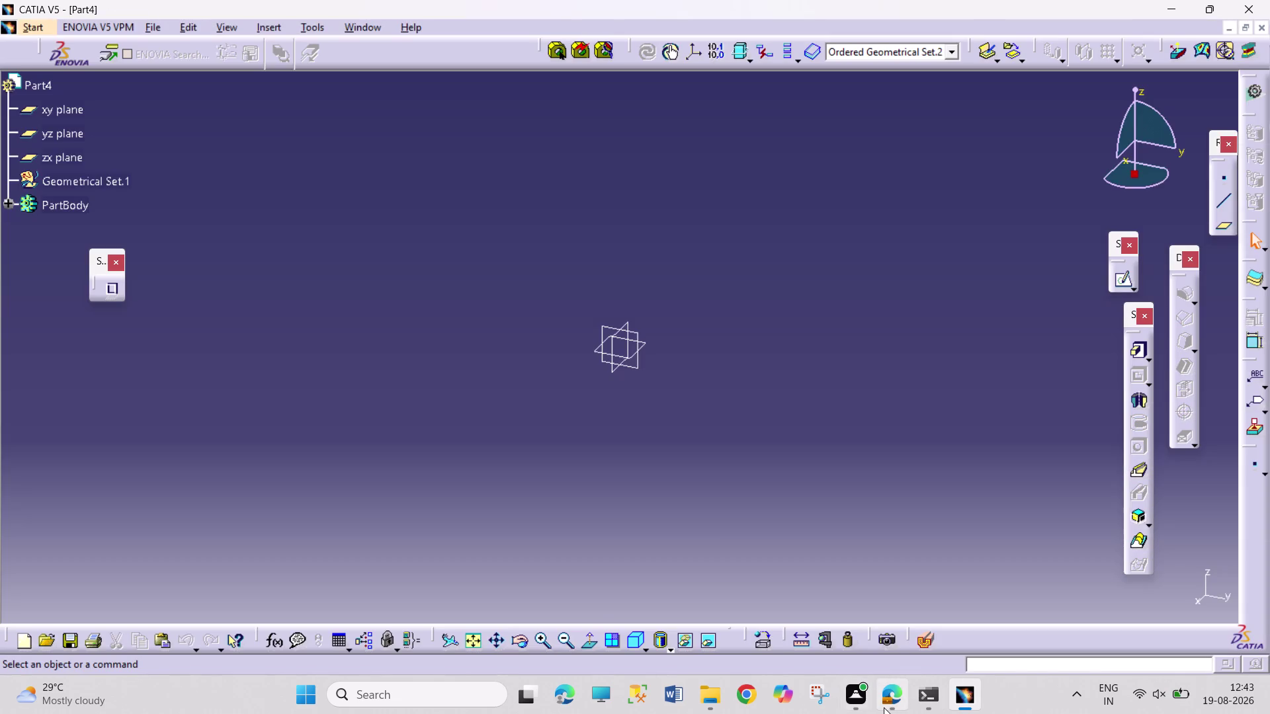
click(884, 708)
scroll(down, 3)
Check the Figure 8 washer dimensions and the Figure 3 parts list, then return to CATIA Part4.
scroll(down, 3)
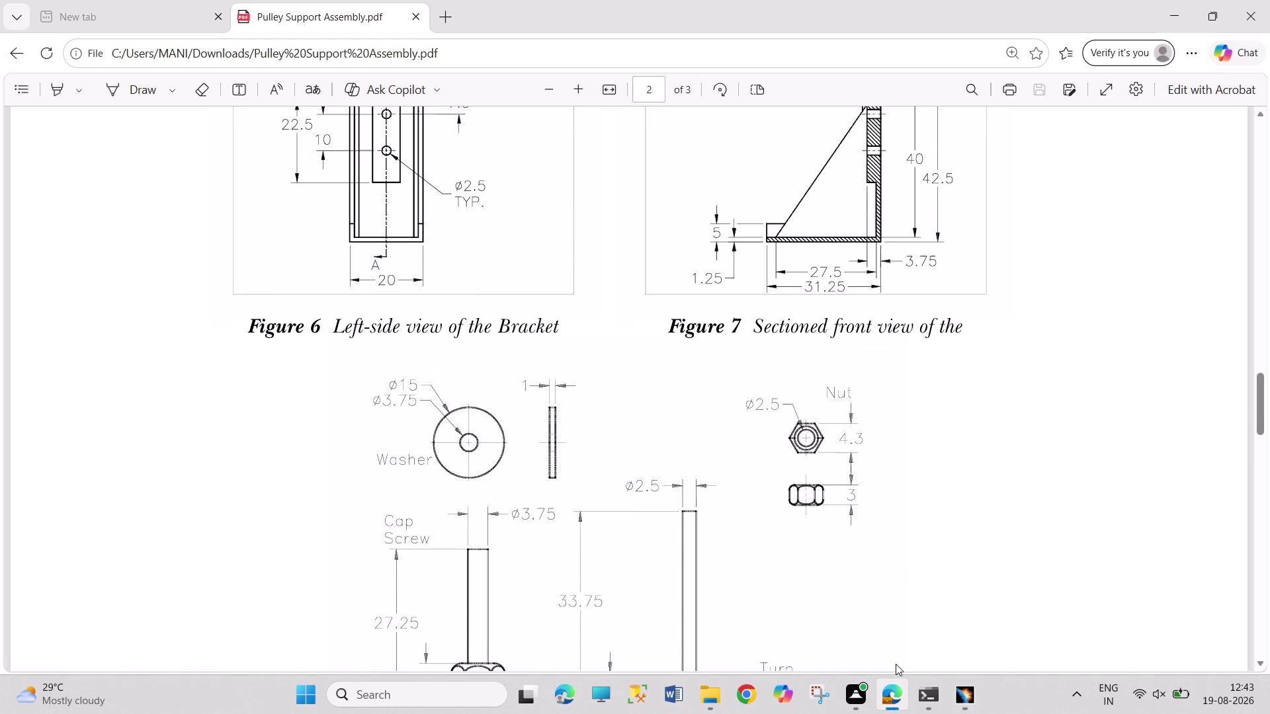
scroll(down, 3)
scroll(down, 3)
scroll(down, 3)
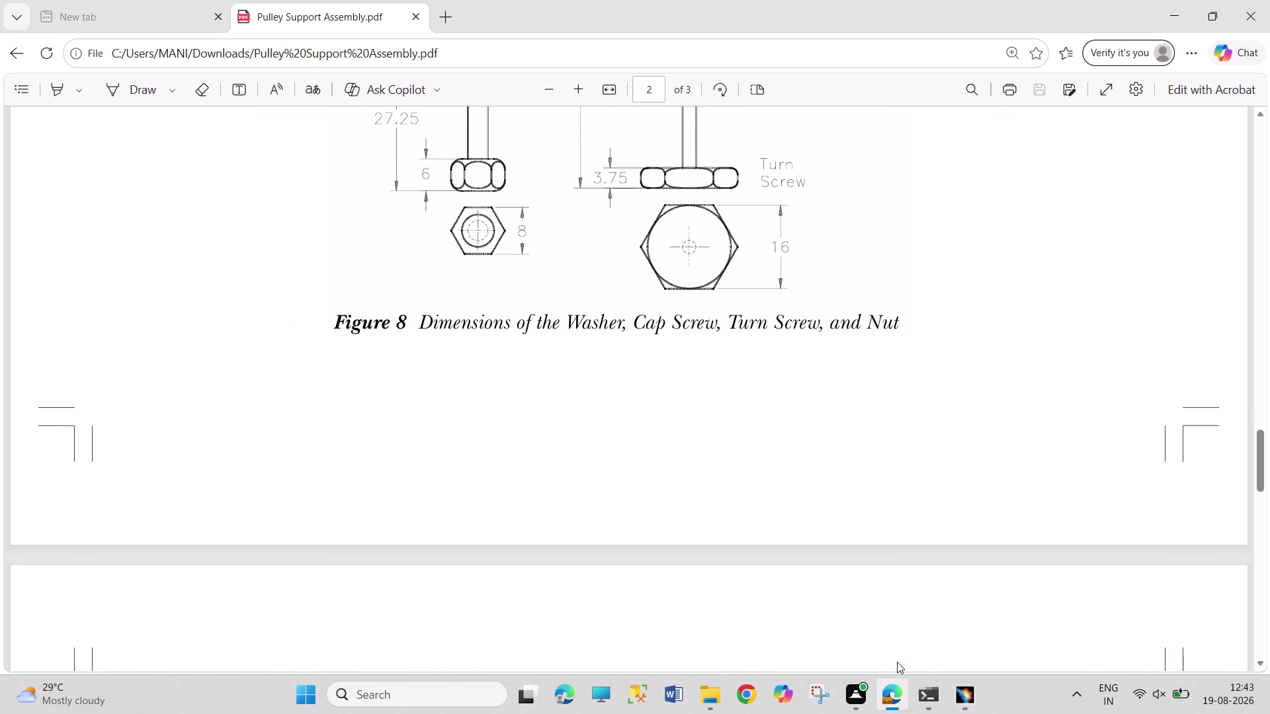
scroll(down, 3)
scroll(down, 3)
scroll(up, 3)
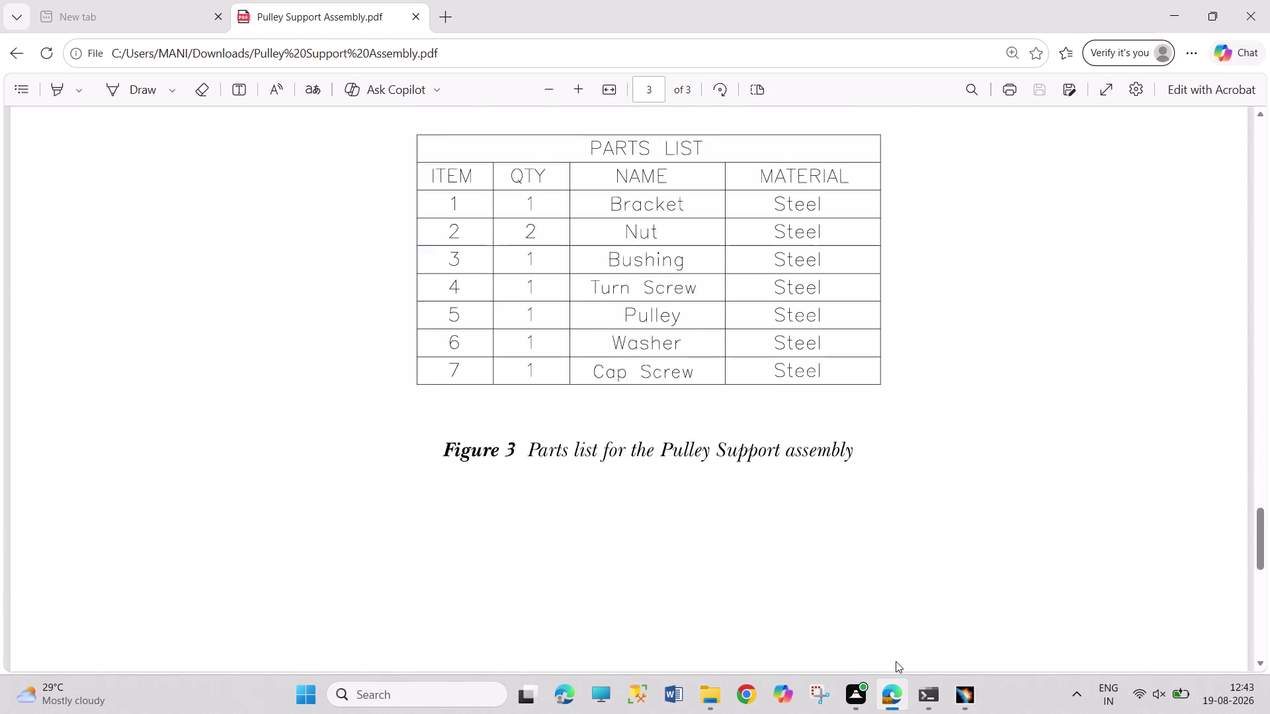
scroll(up, 3)
scroll(up, 3)
scroll(up, 3)
scroll(up, 3)
scroll(up, 3)
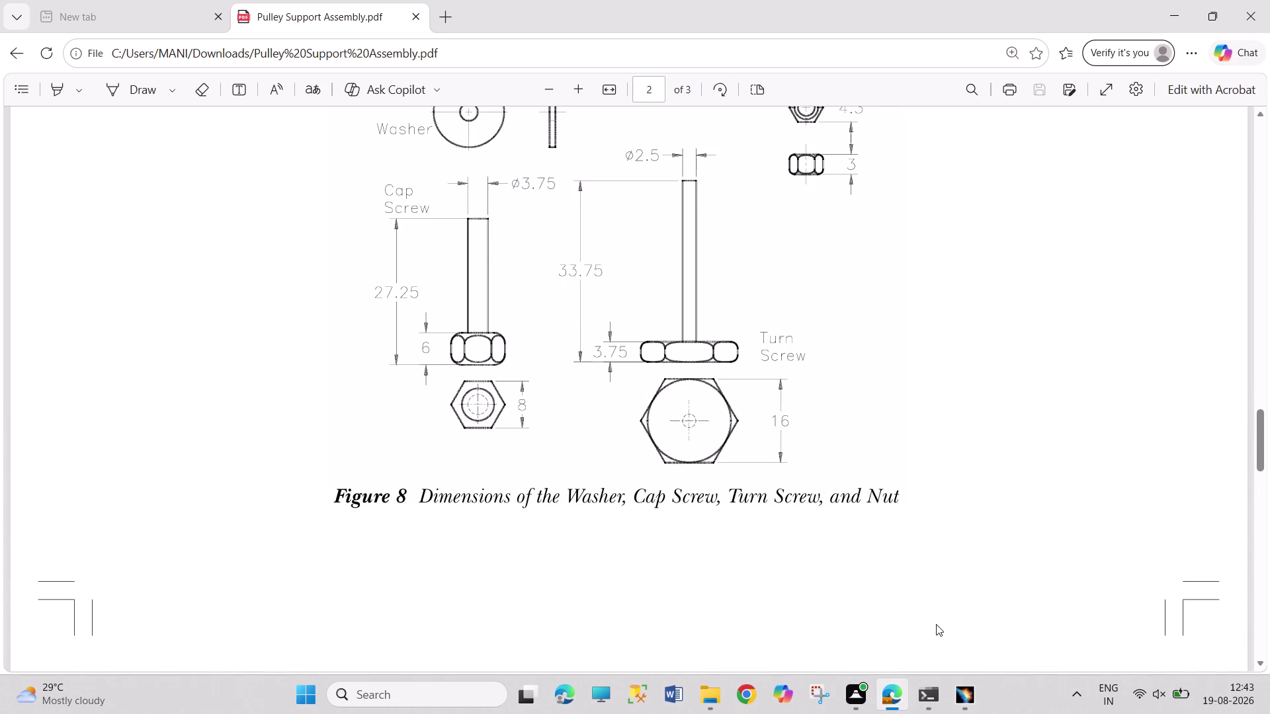
scroll(up, 3)
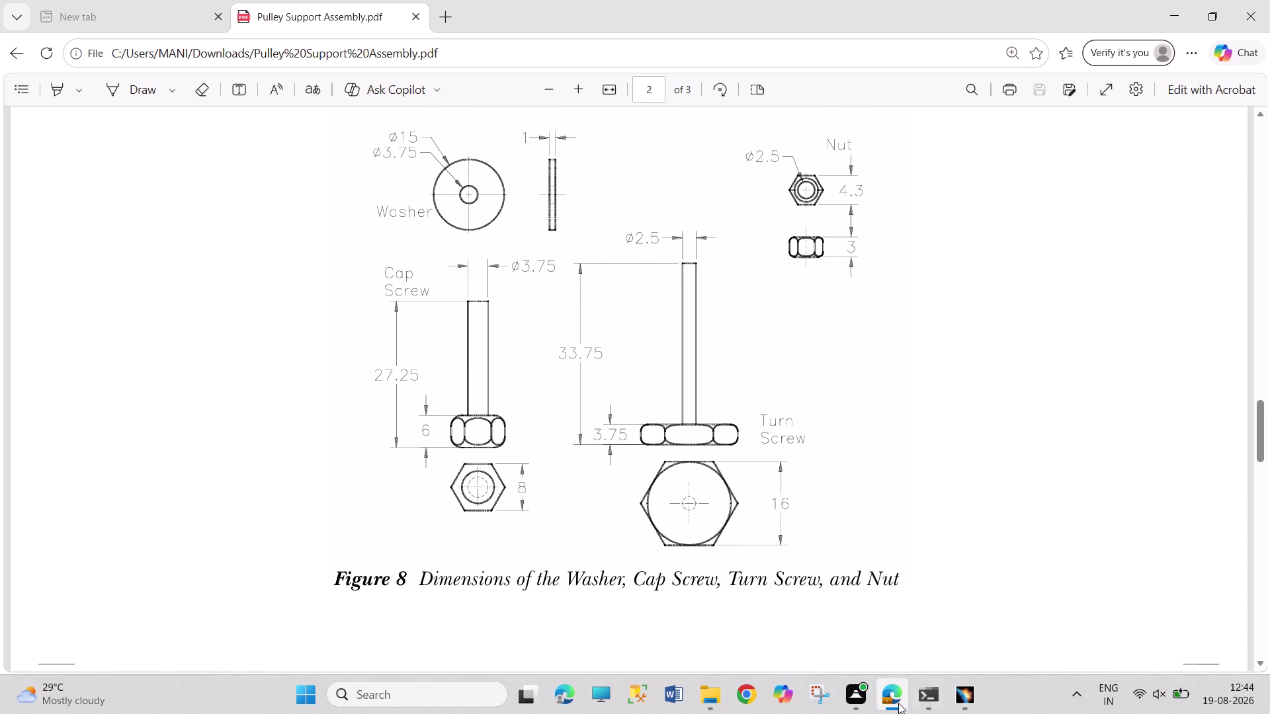
click(955, 697)
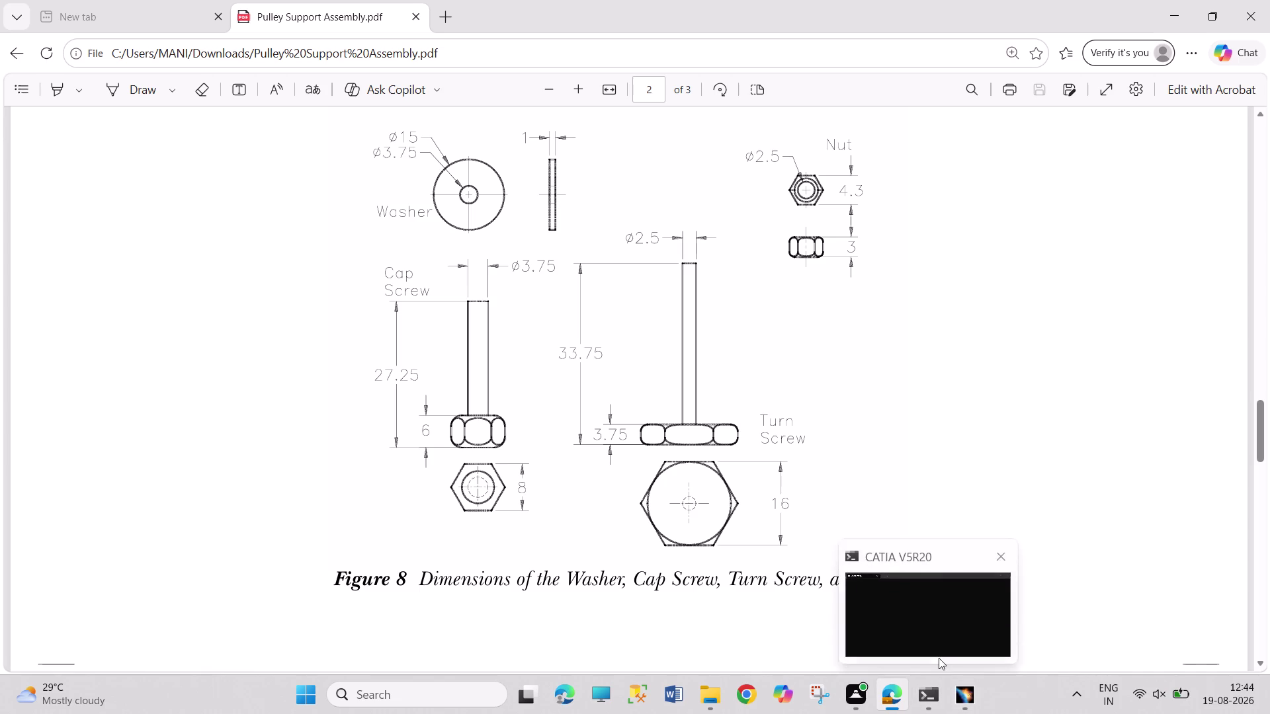
click(977, 687)
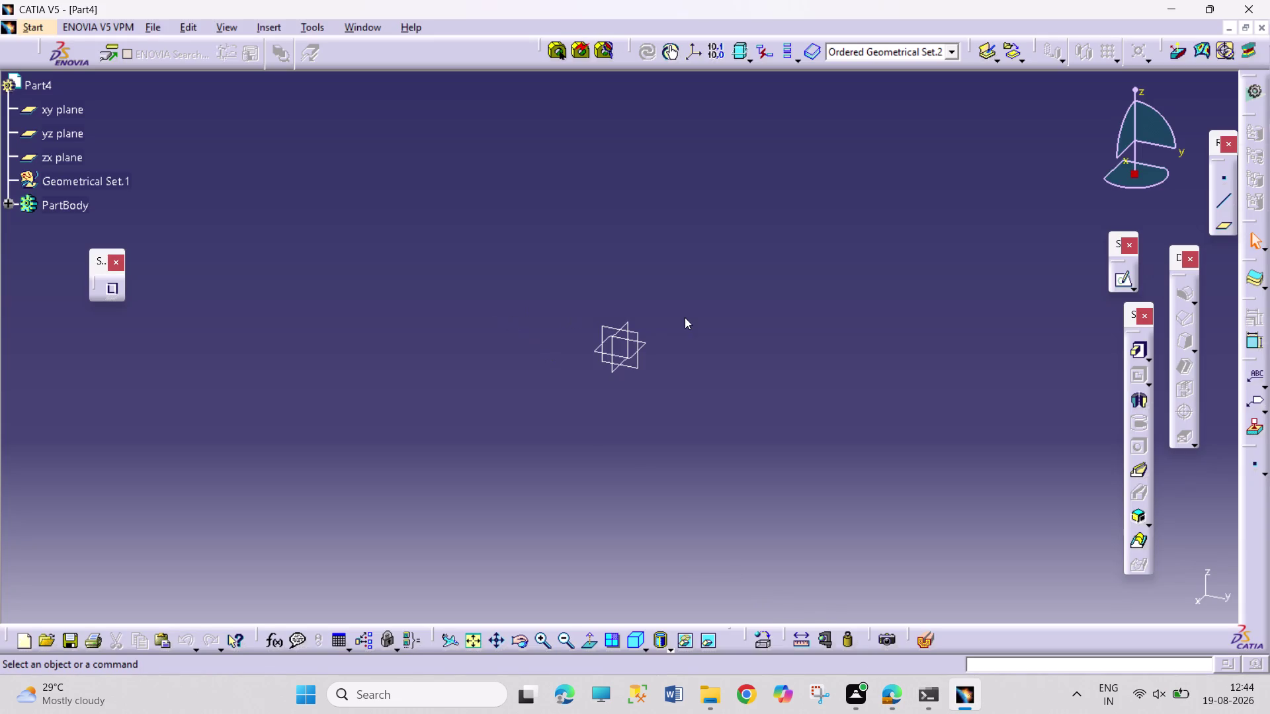
Create a sketch on Part4's xy plane, ready for drawing circles.
click(646, 345)
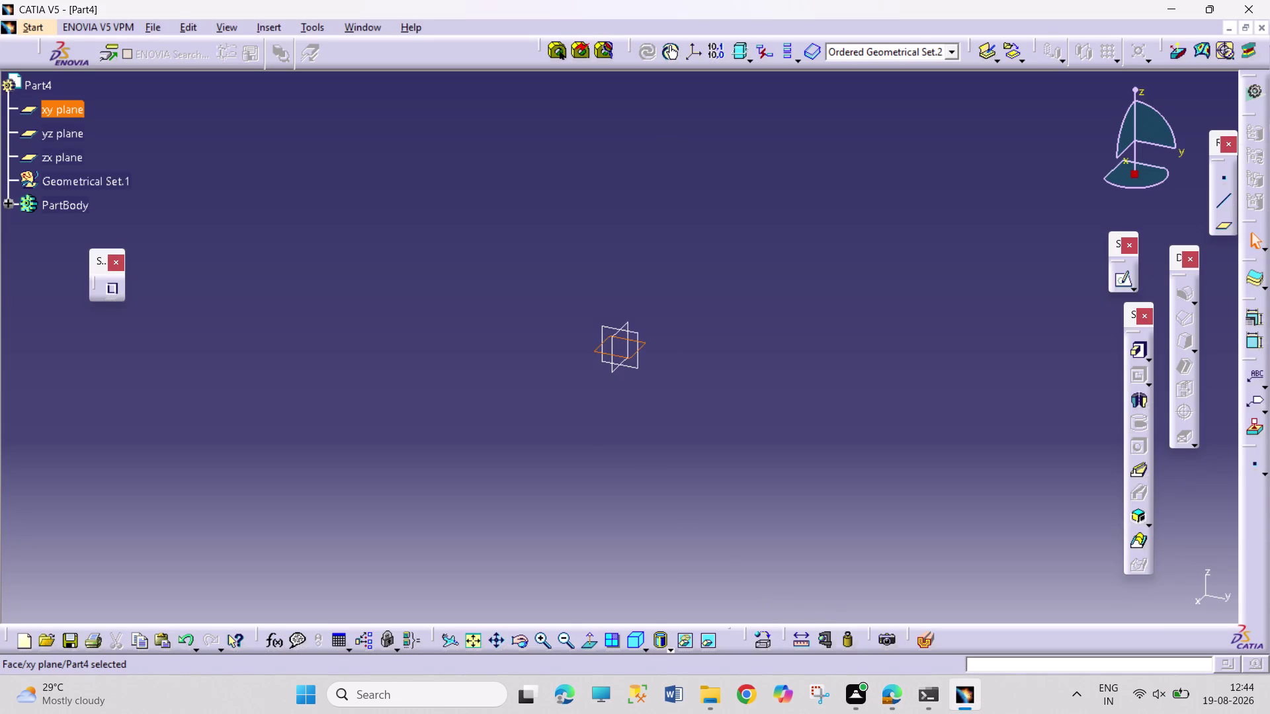
click(1116, 287)
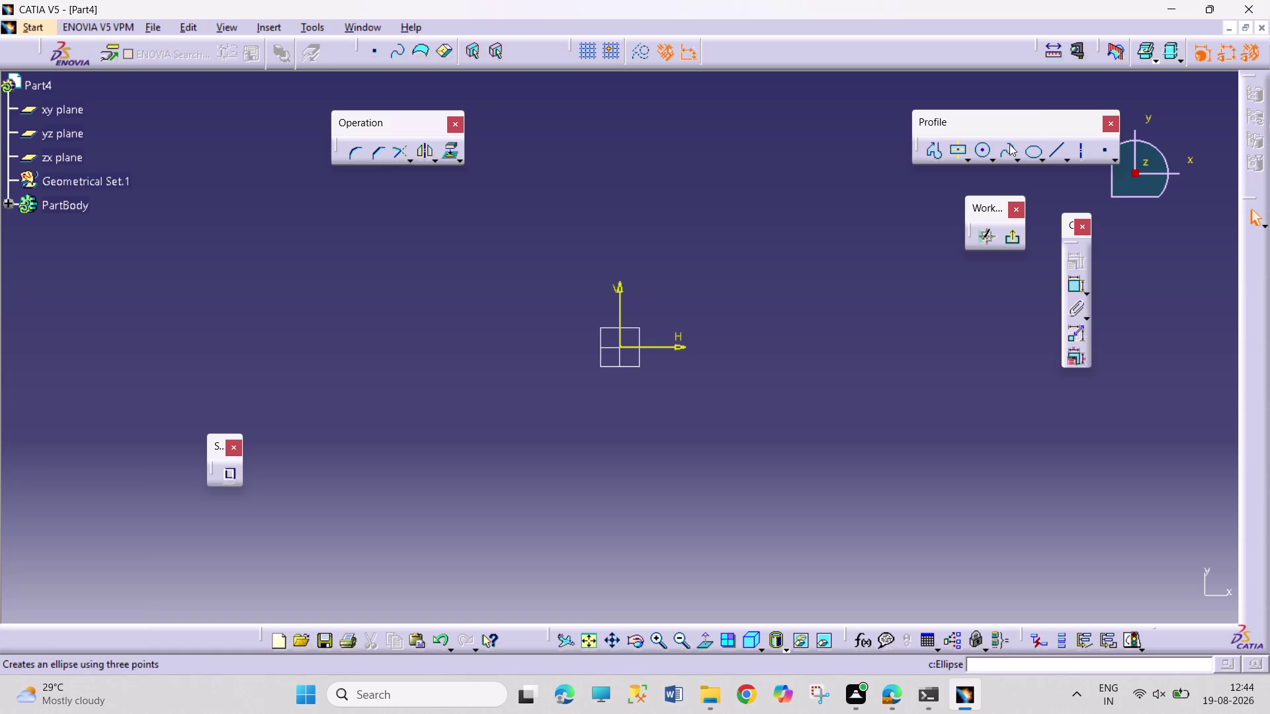
click(985, 153)
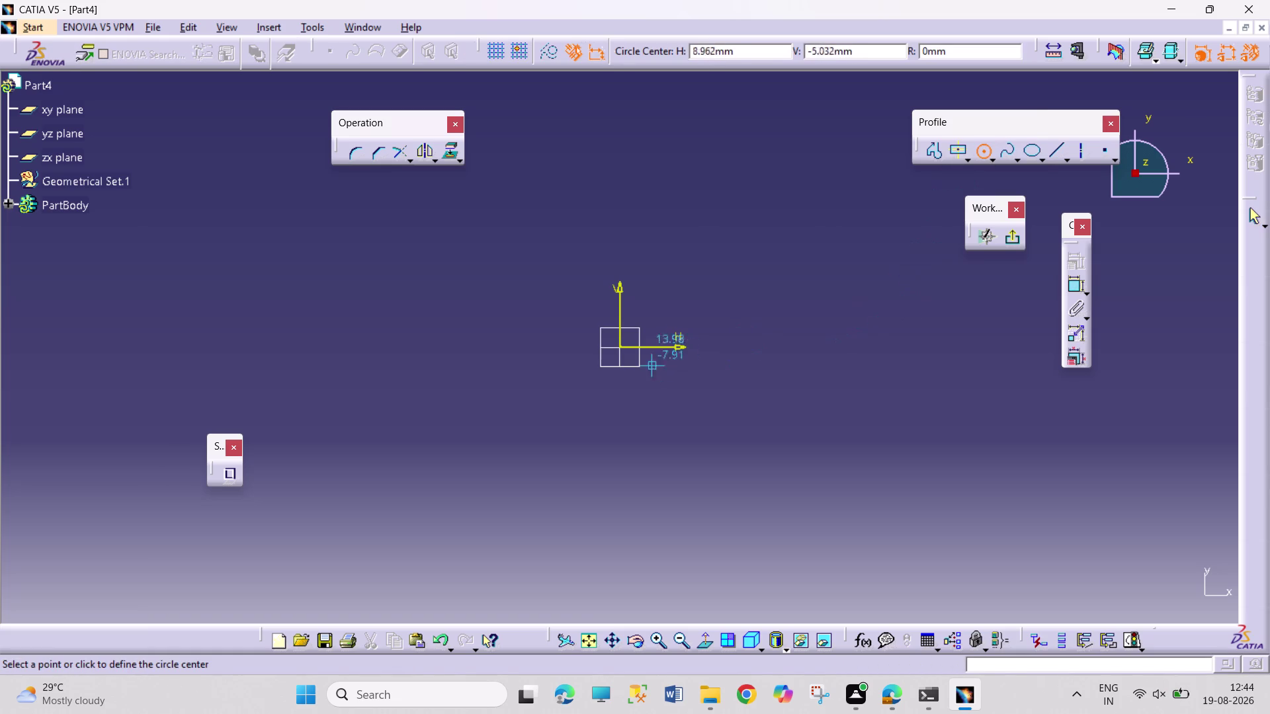
Draw an outer and an inner circle, both centred on the origin.
click(619, 345)
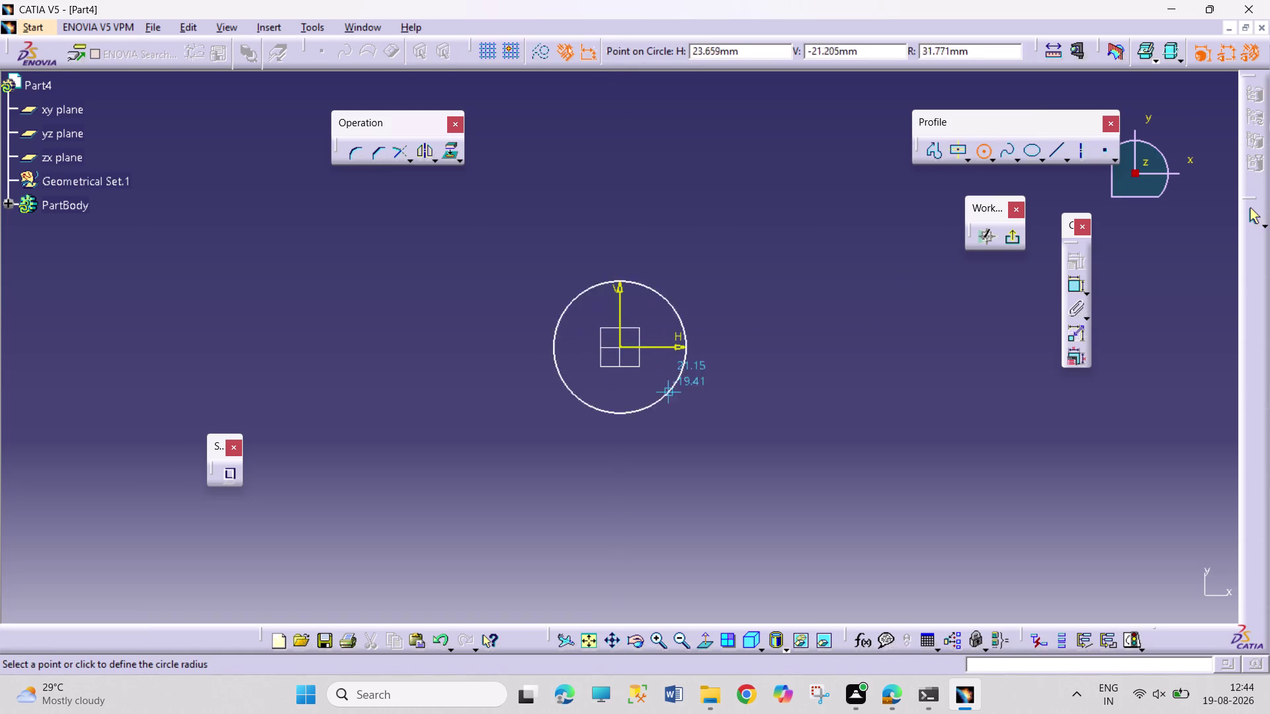
click(728, 406)
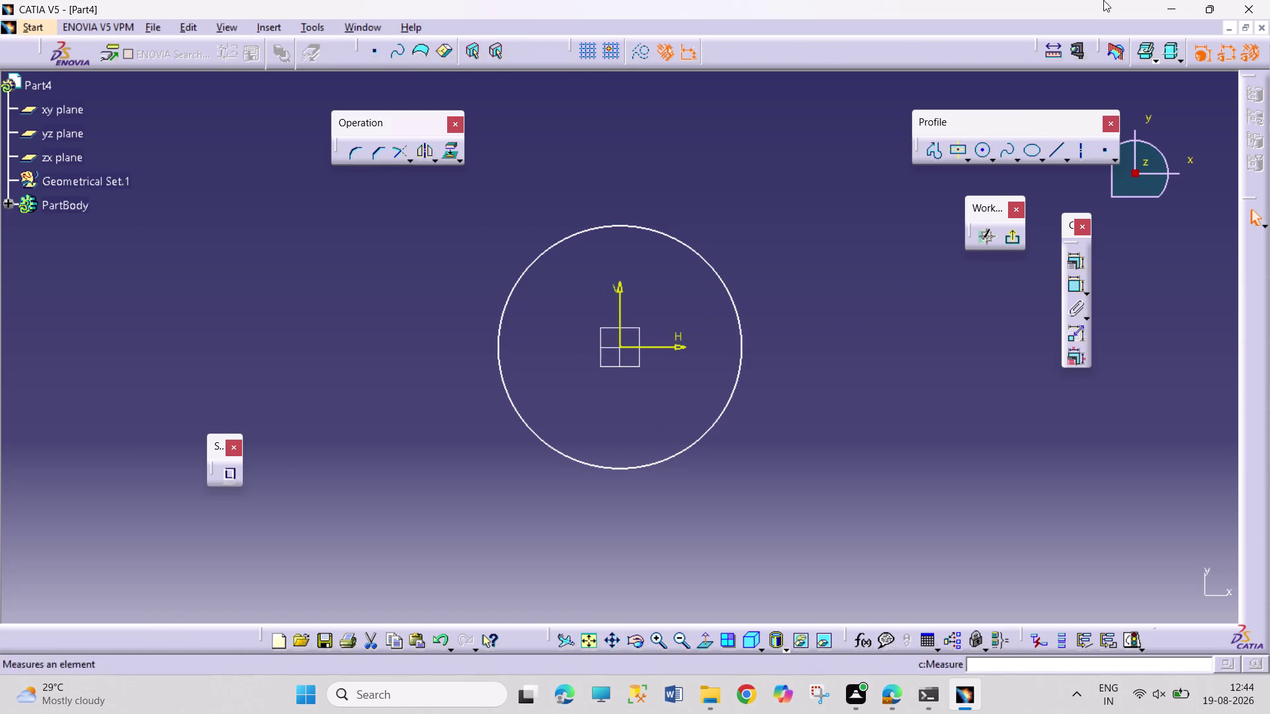
click(980, 148)
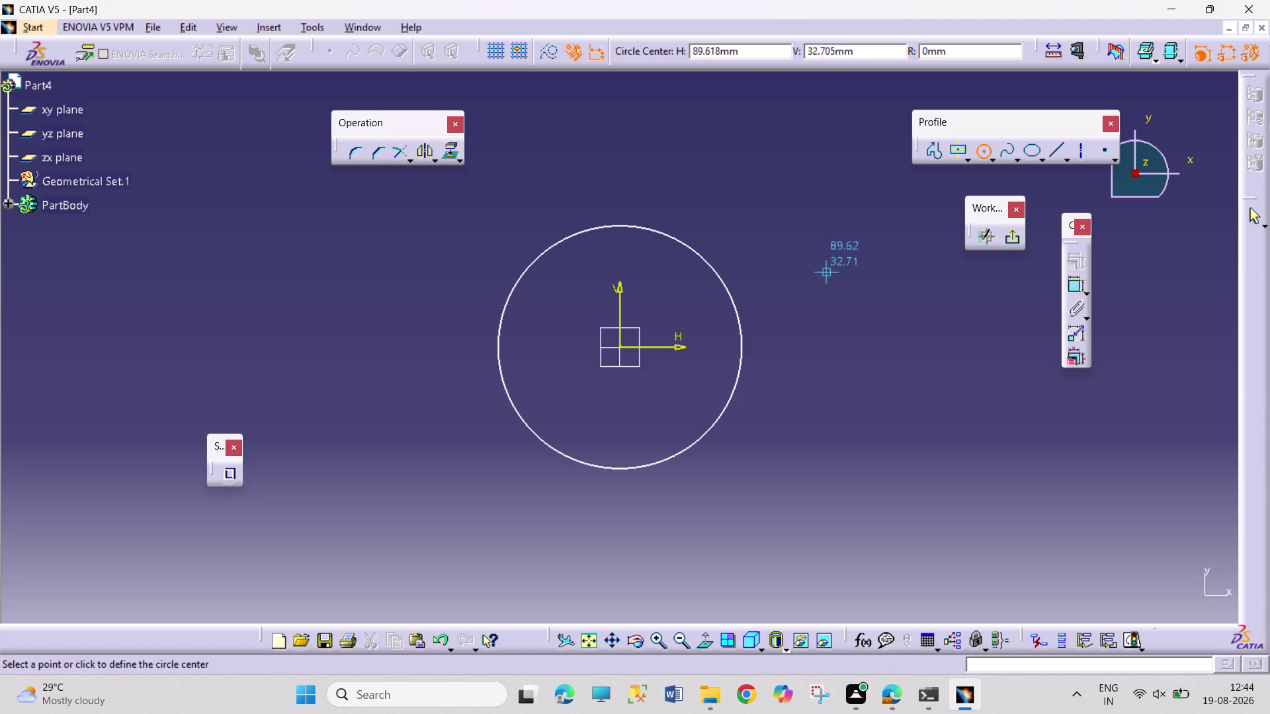
click(621, 347)
click(681, 354)
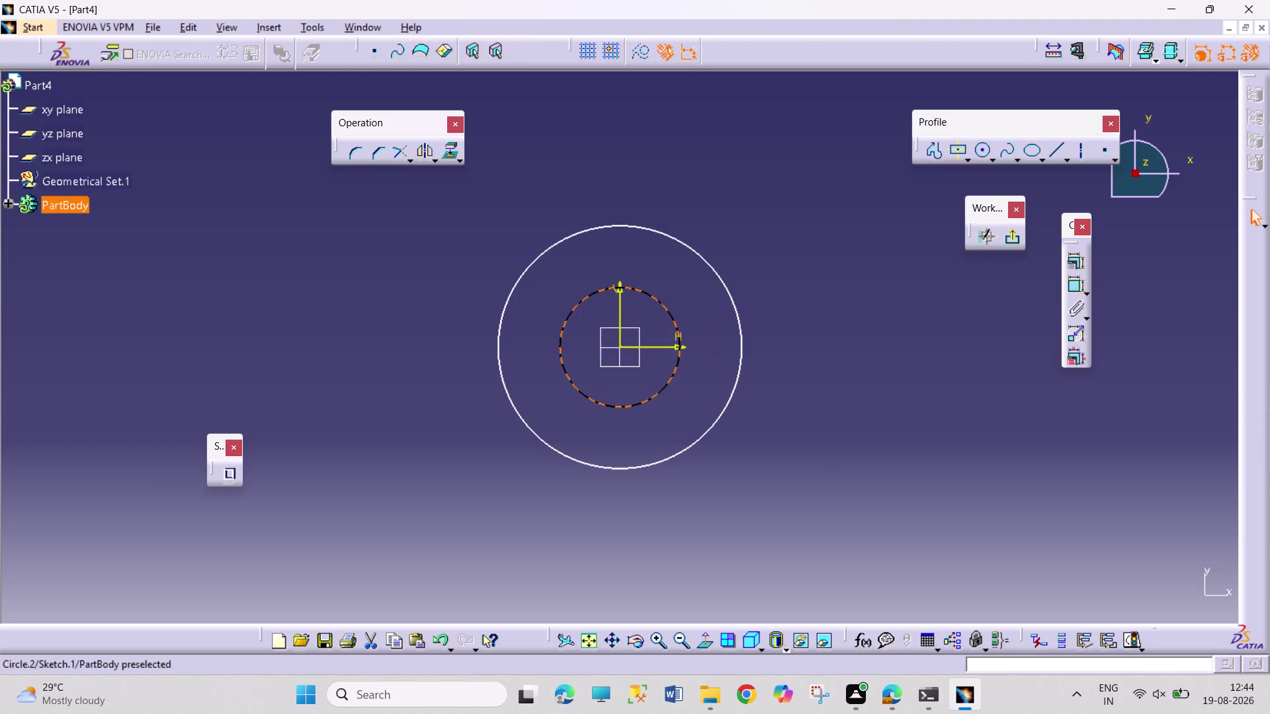
Add diameter dimensions to the inner and outer circles, then edit the outer value.
click(1072, 283)
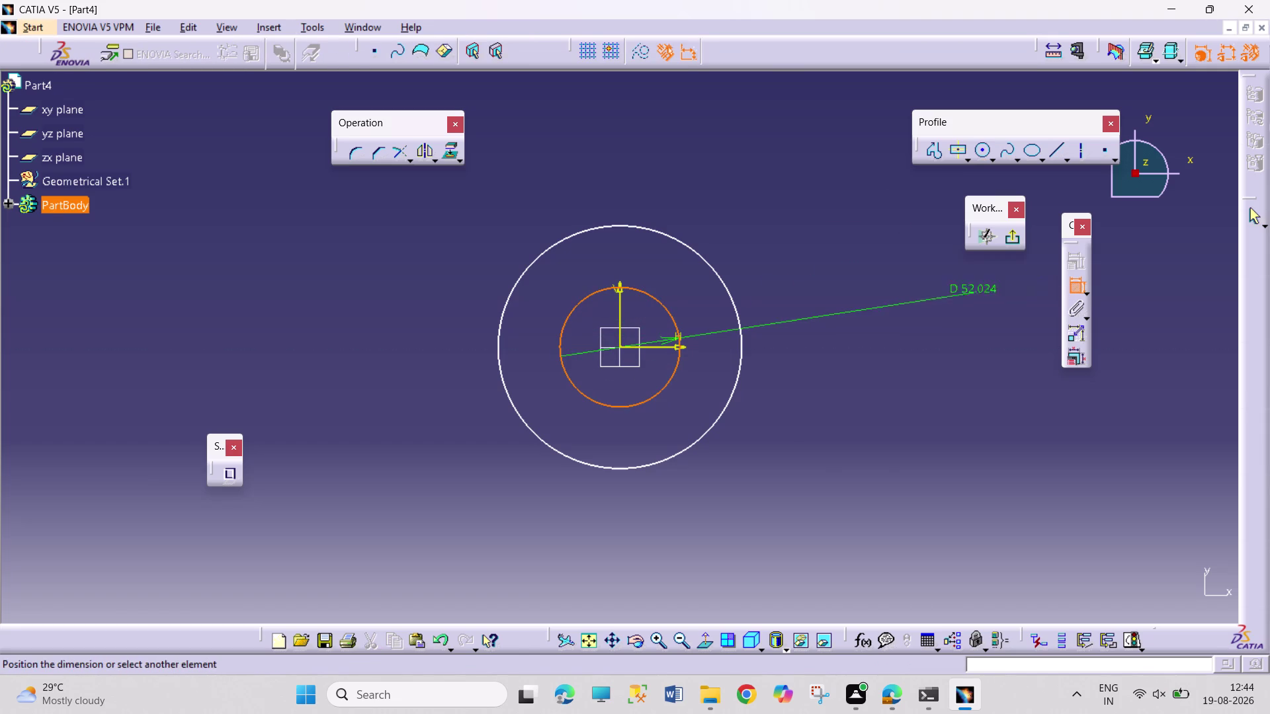
click(893, 294)
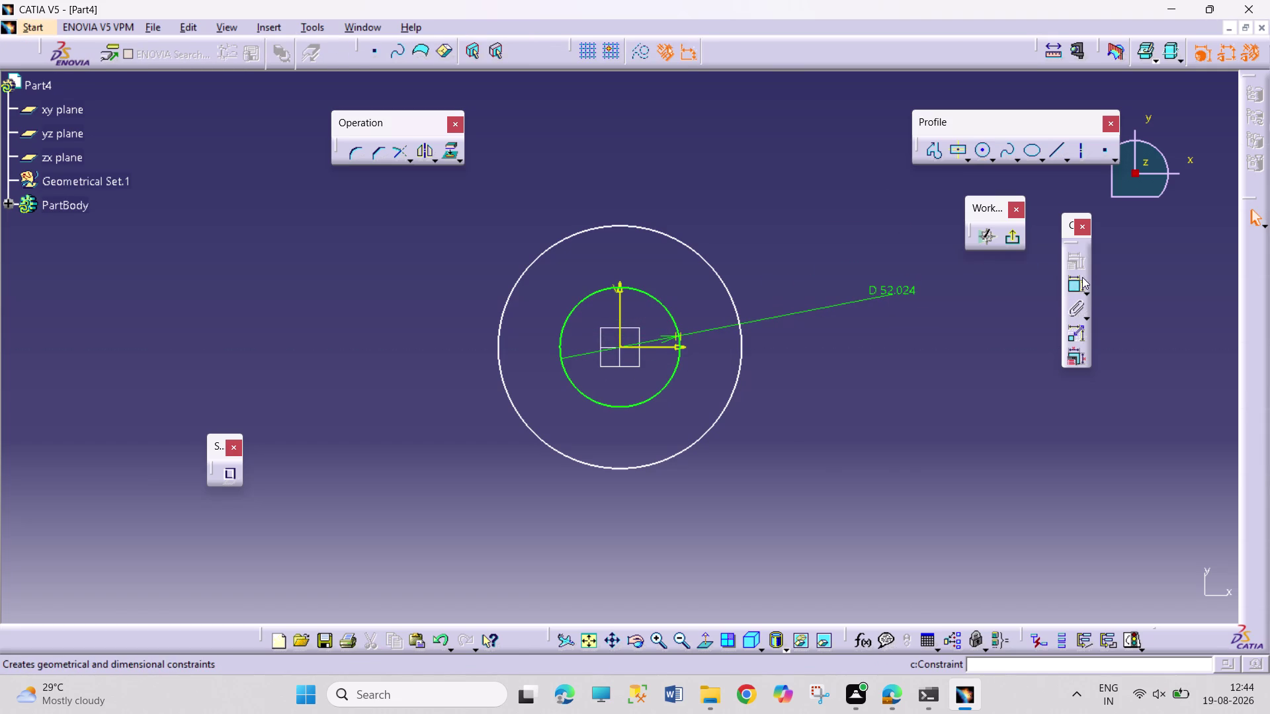
click(1081, 278)
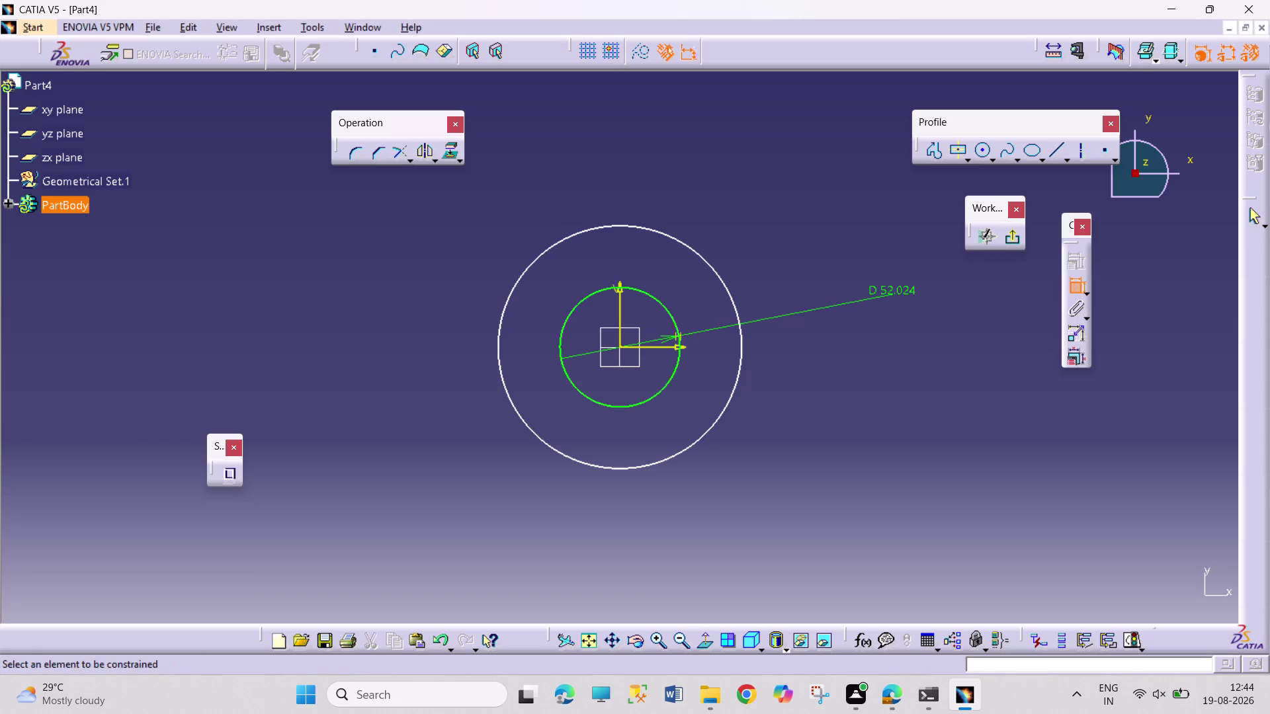
click(733, 298)
click(825, 256)
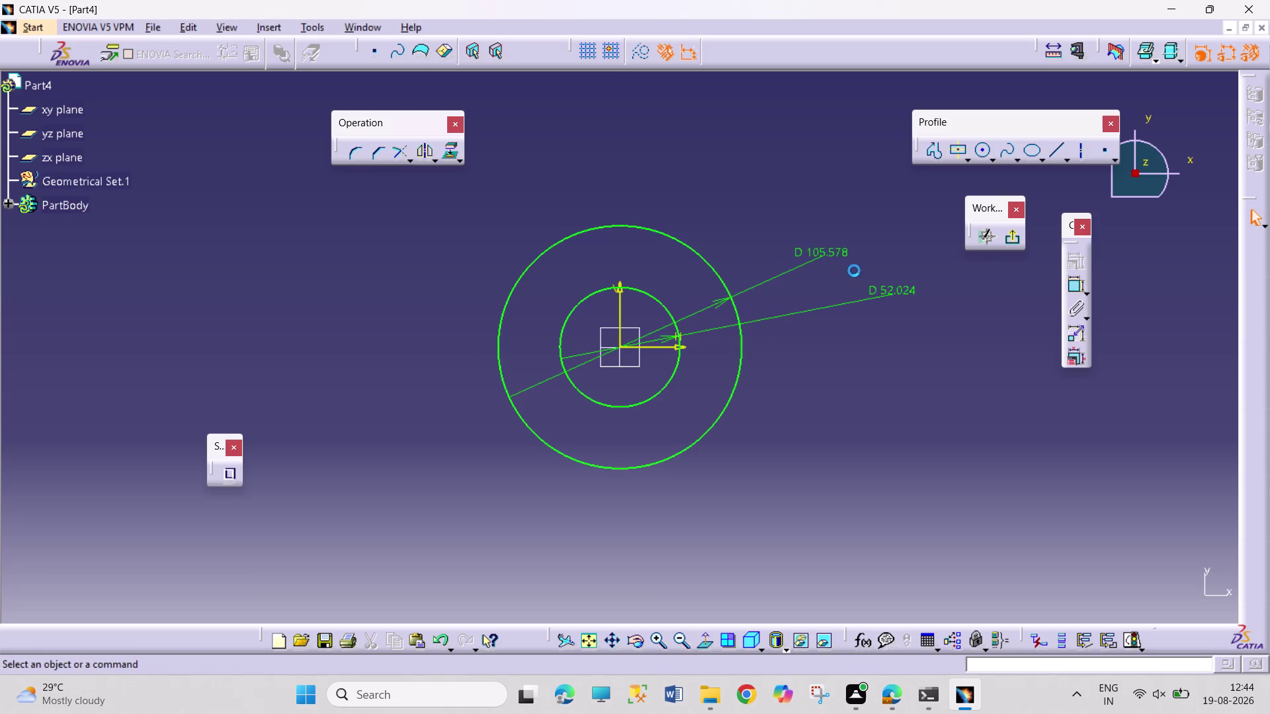
double_click(824, 248)
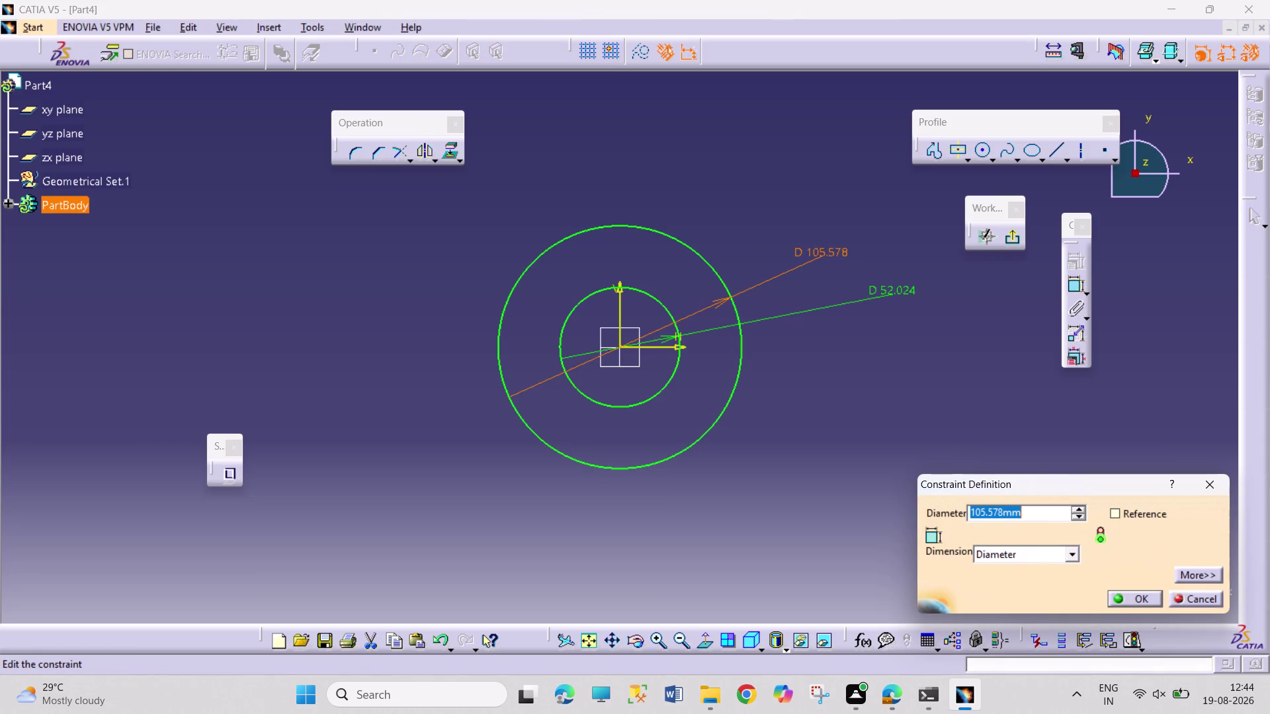
Set the outer diameter to 15 and the hole diameter to 3.75, then exit the sketch.
text(15)
key(Return)
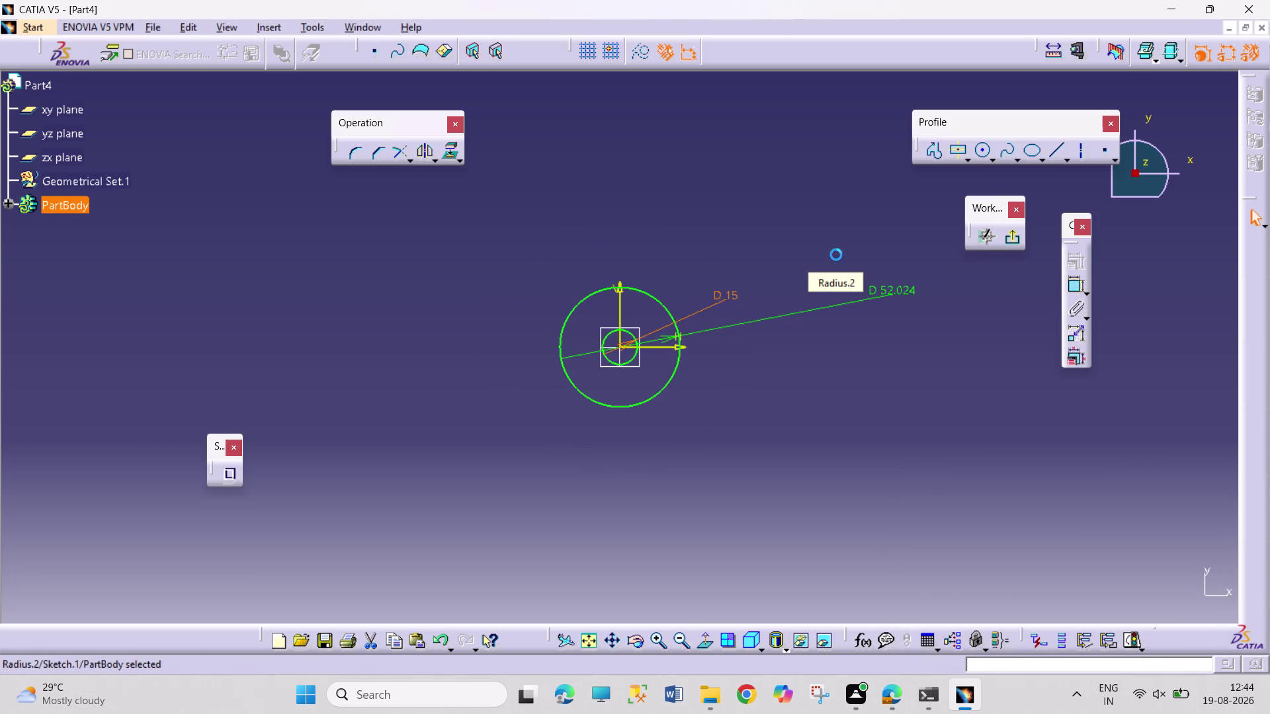
double_click(904, 290)
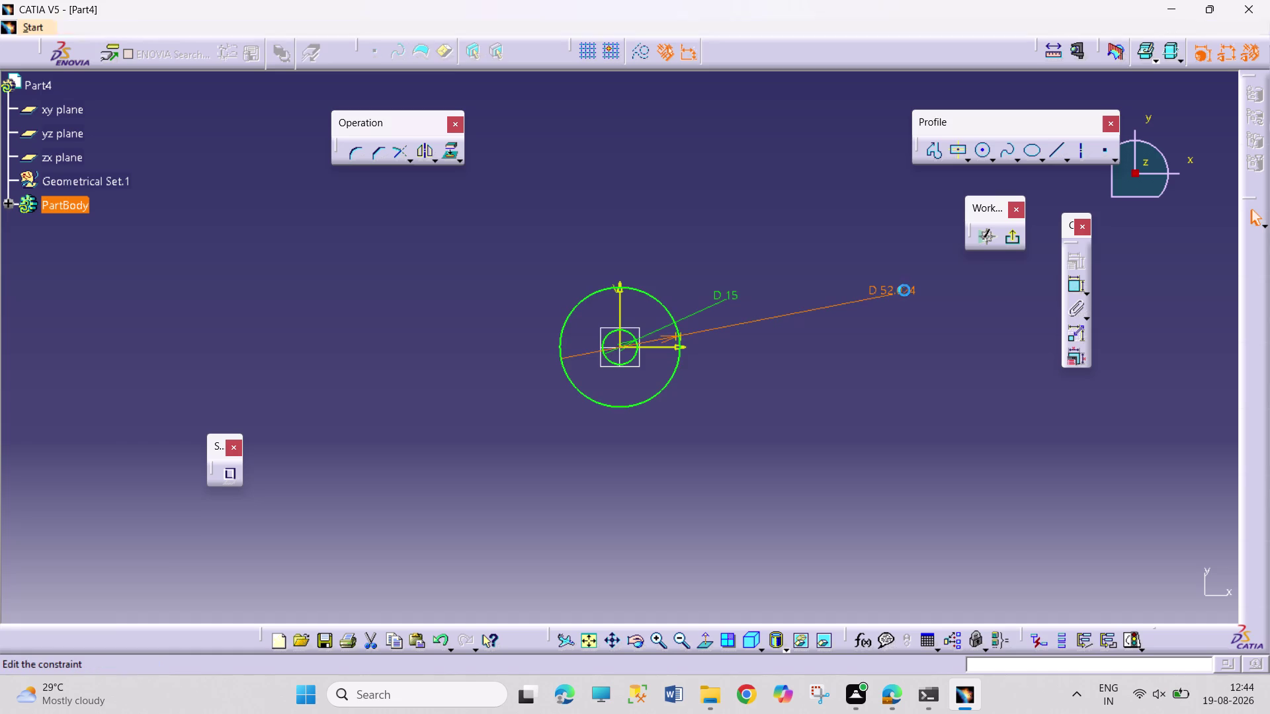
text(3.75)
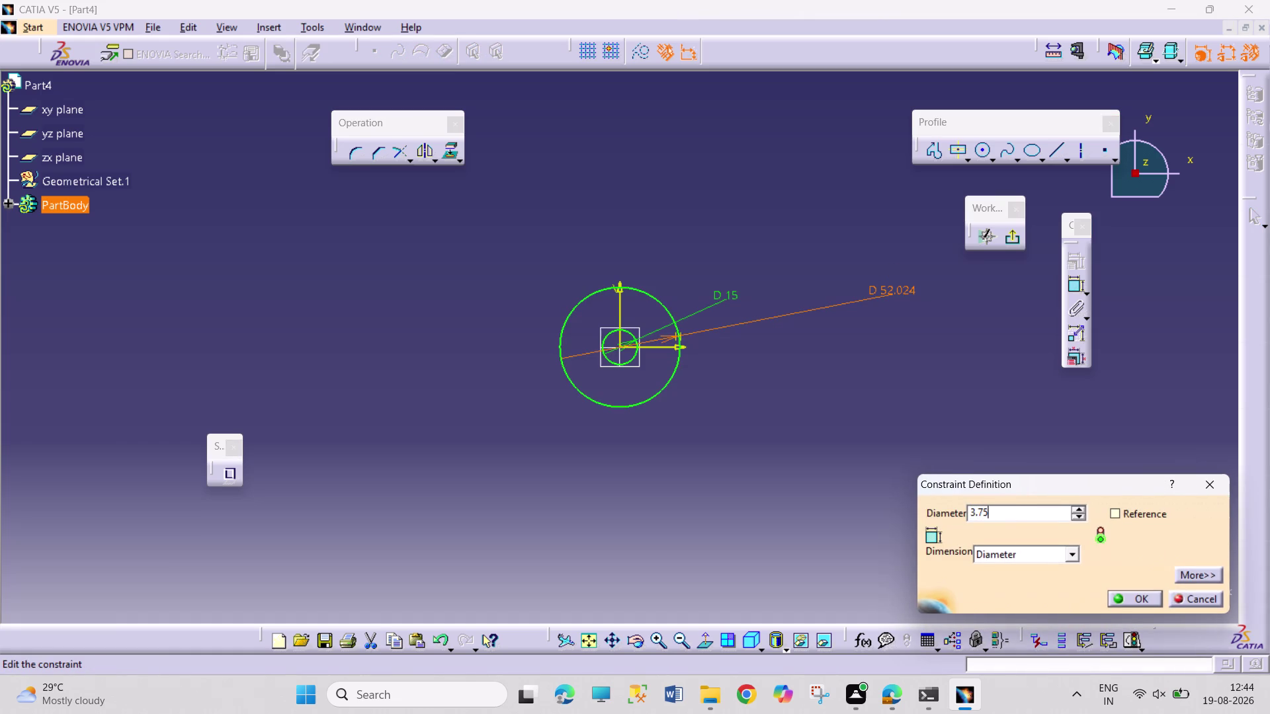
key(Return)
drag(832, 297, 731, 362)
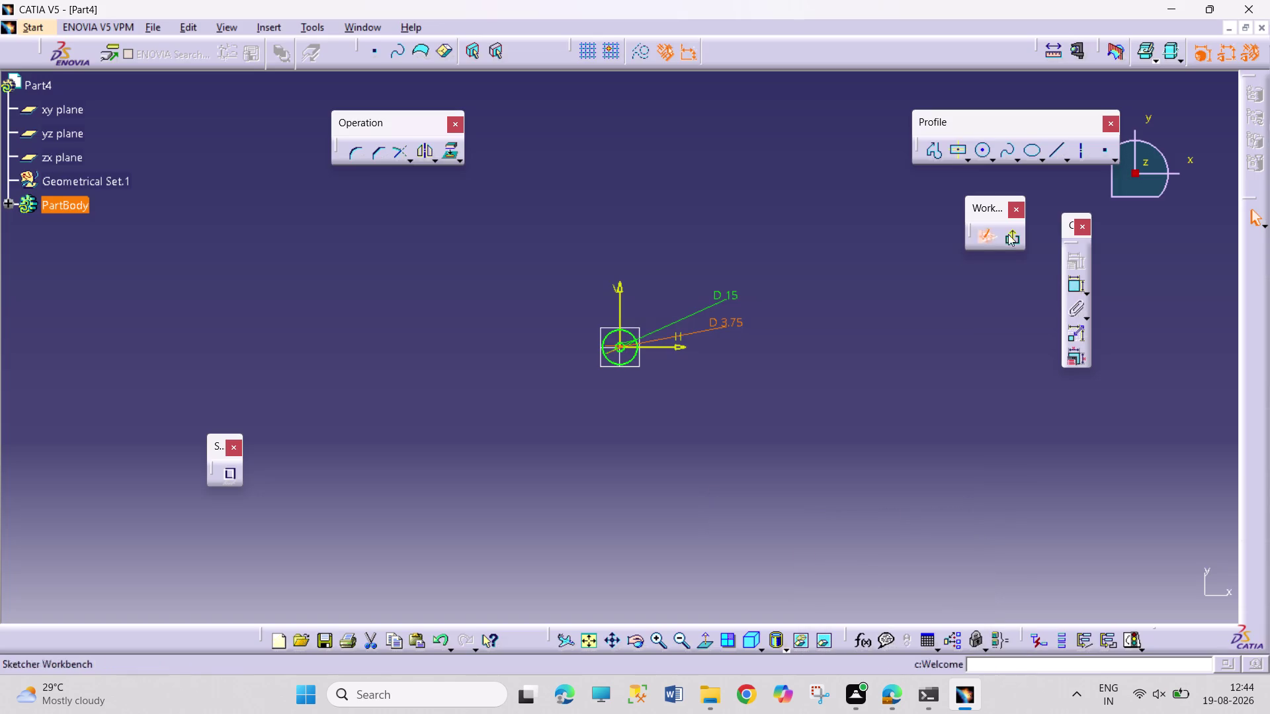
click(1007, 239)
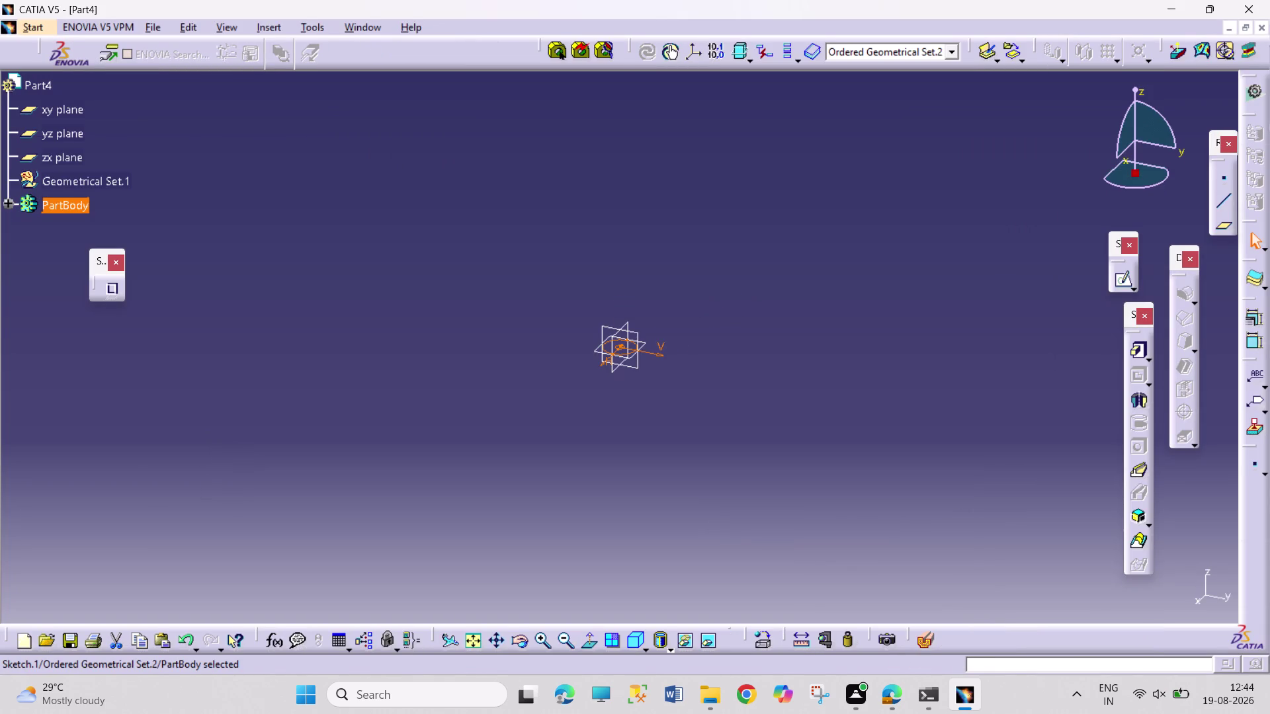
click(1132, 353)
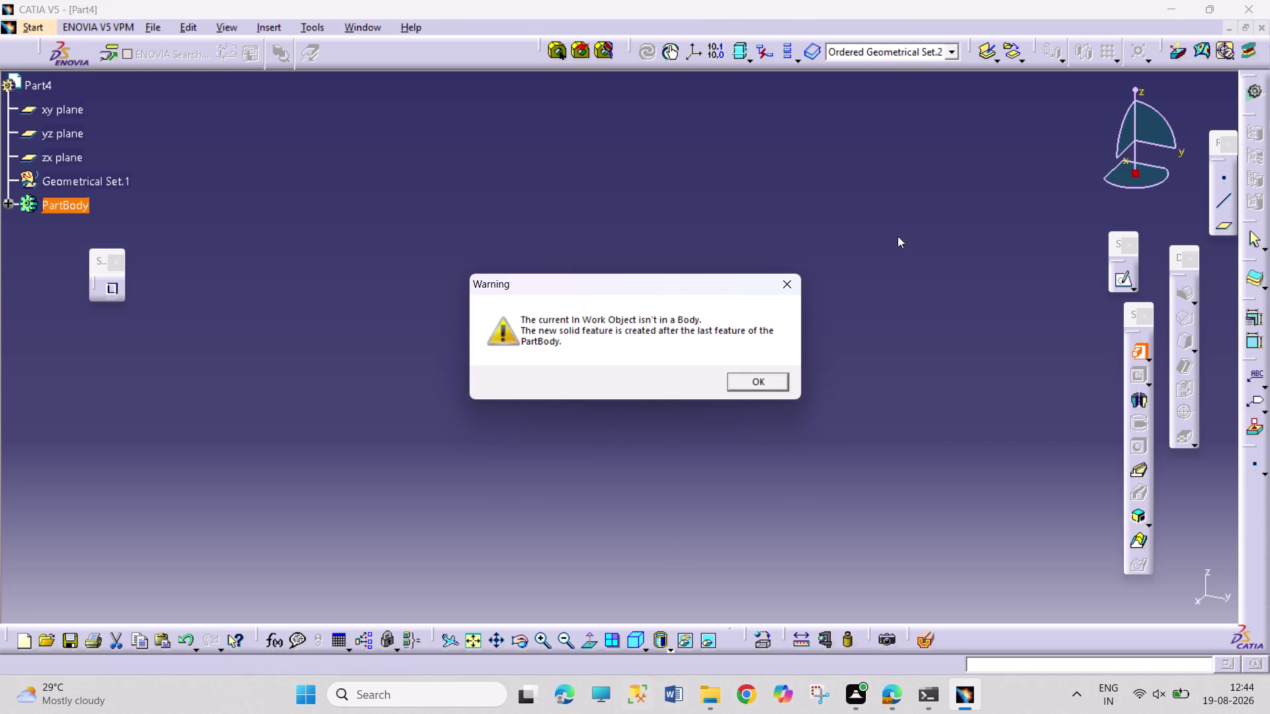
Pad the washer sketch to length 1 as Pad.1 and fit the washer in view.
click(769, 387)
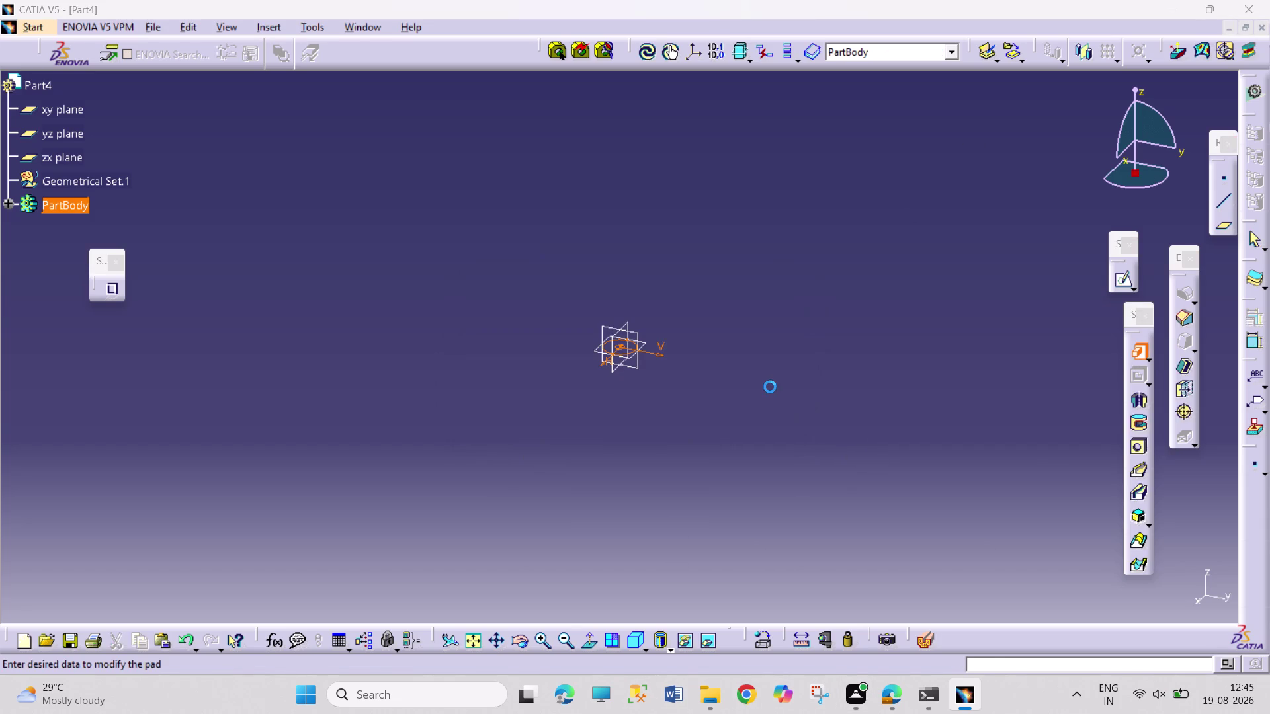
key(1)
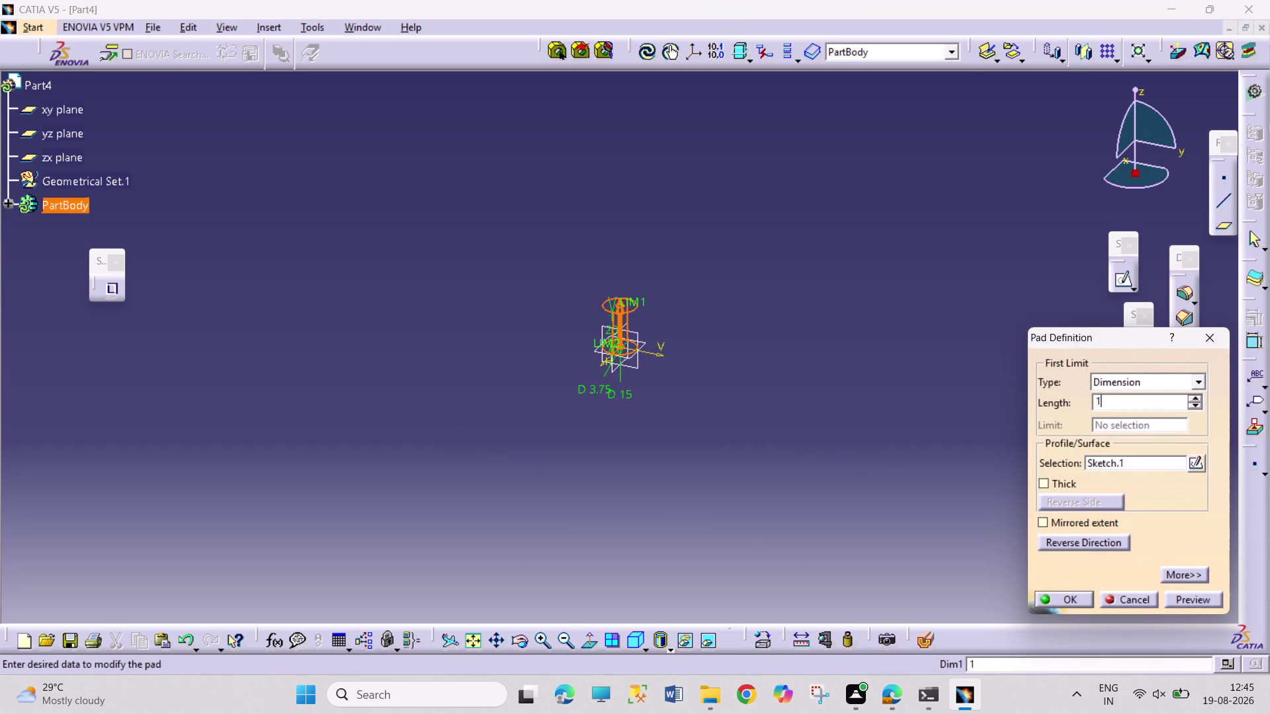
key(Return)
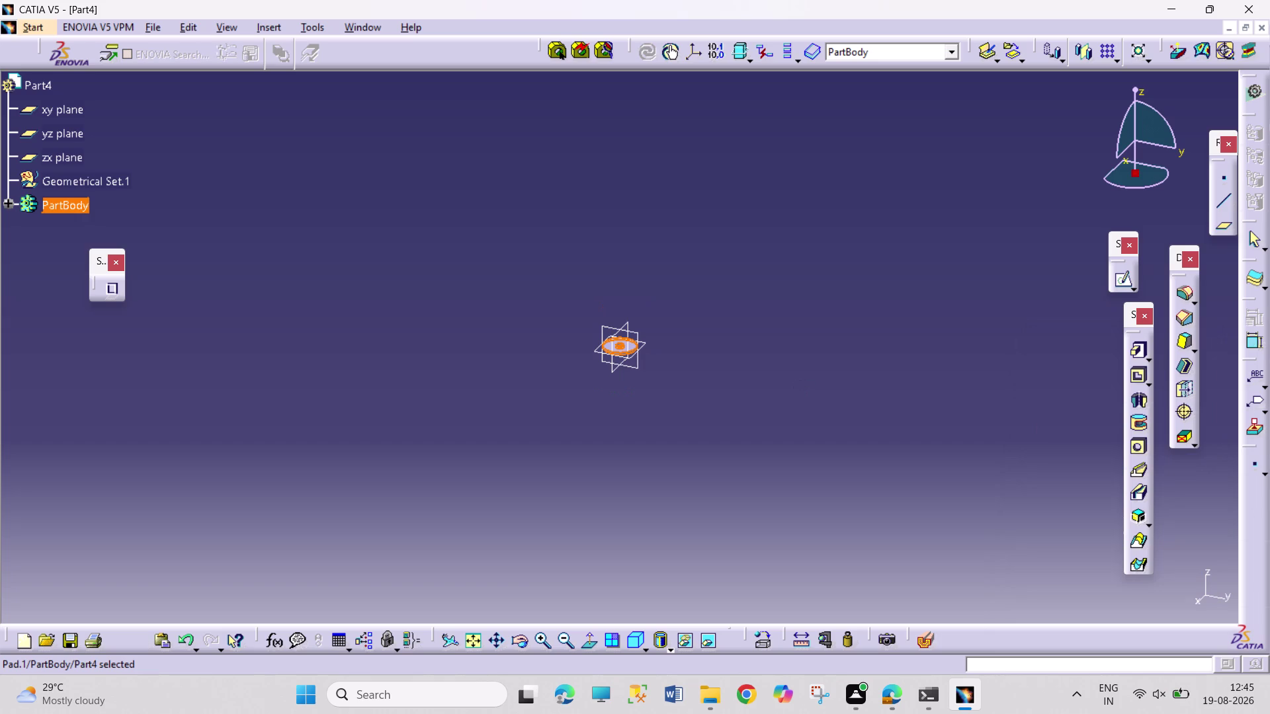
click(803, 387)
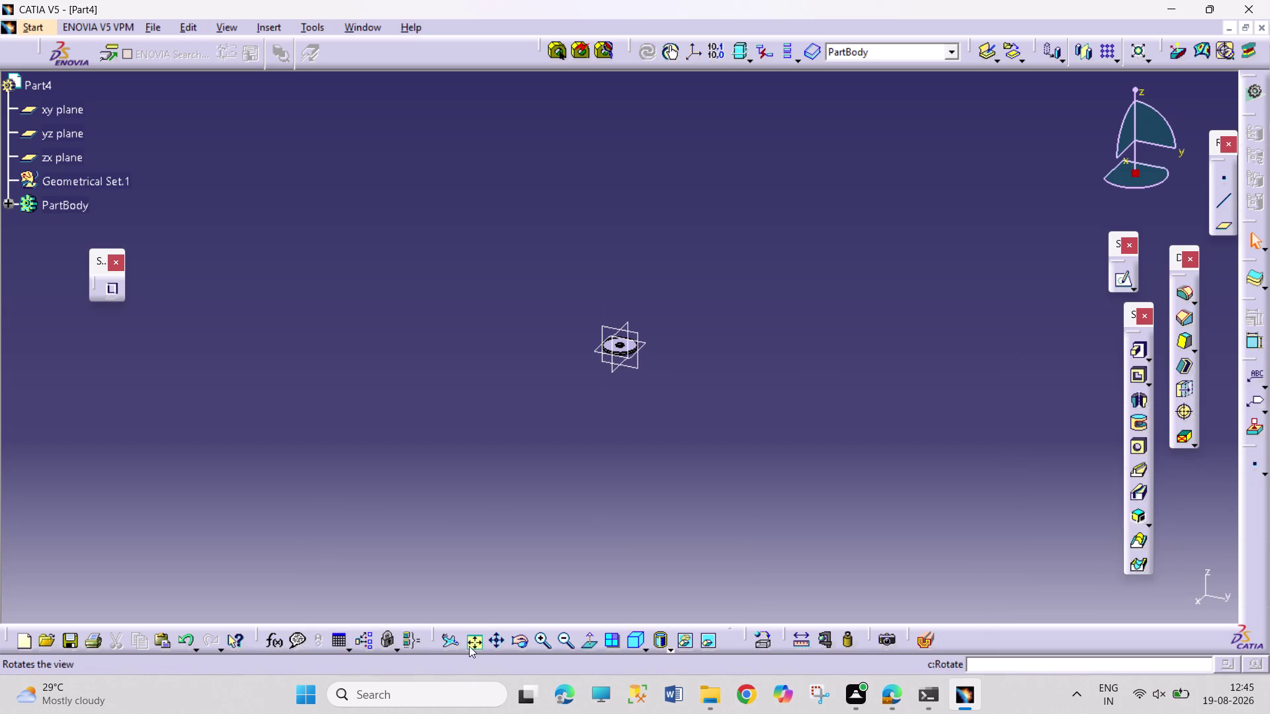
click(469, 646)
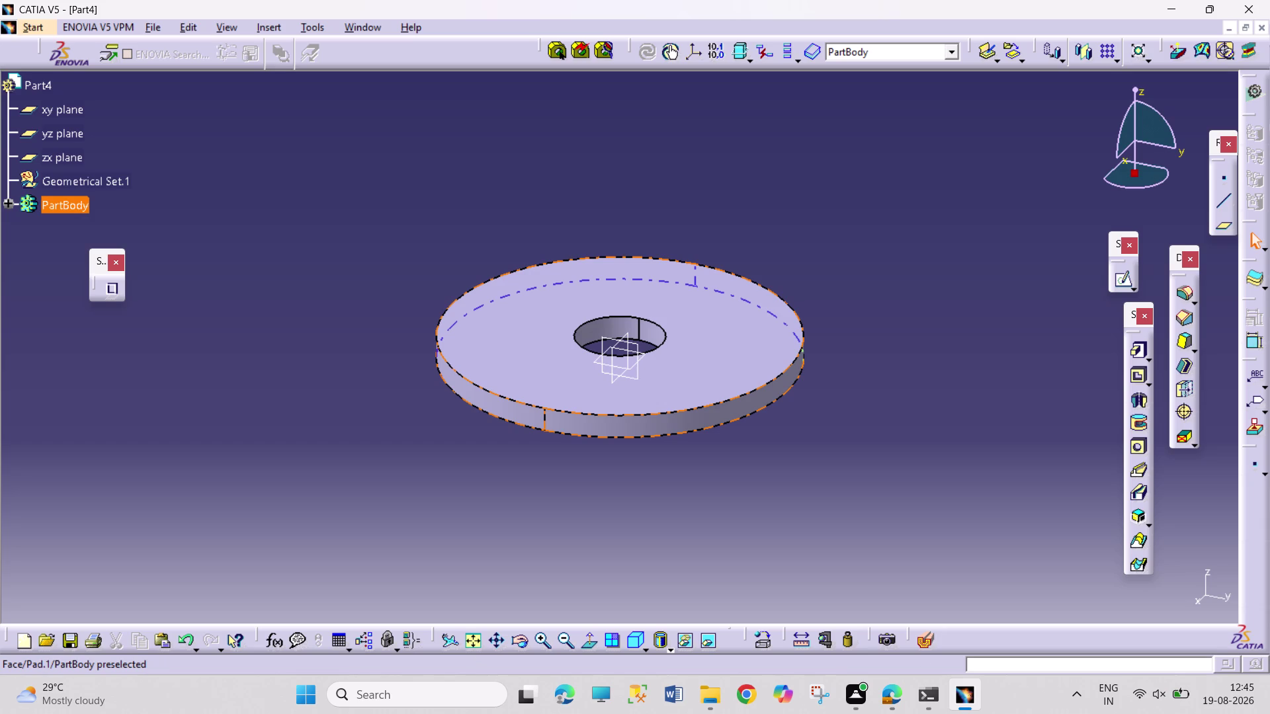
key(ctrl+s)
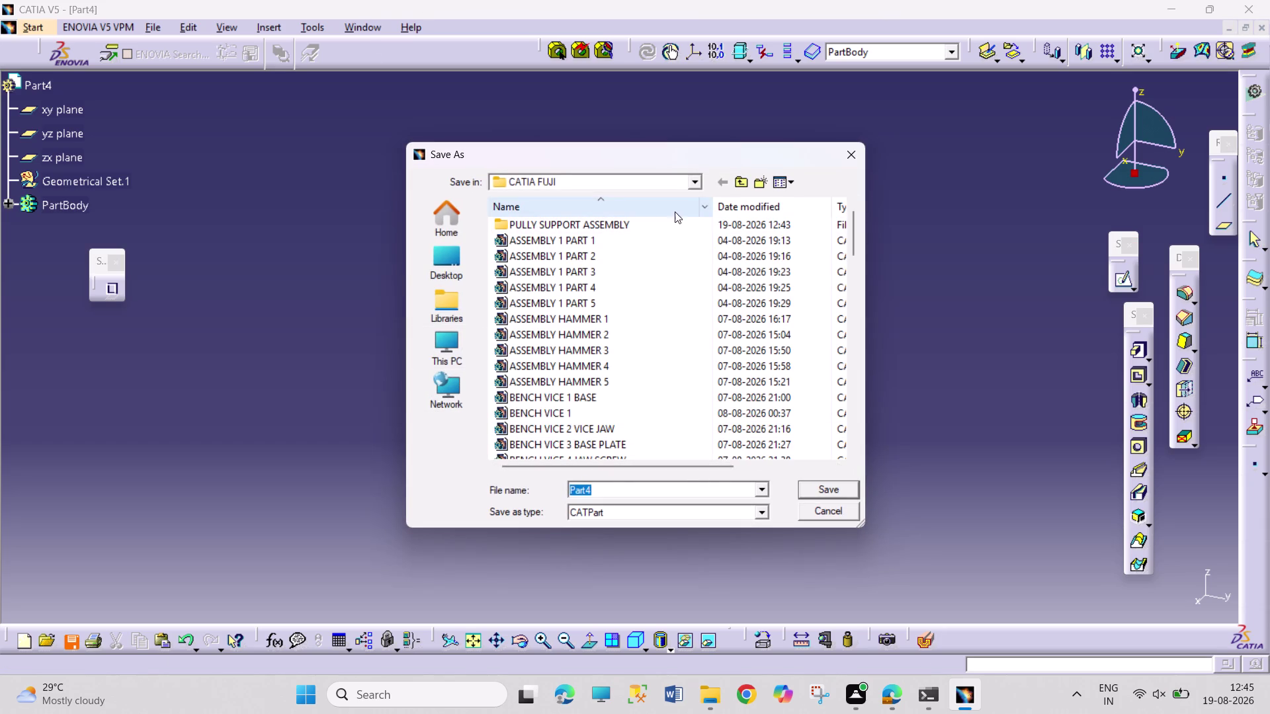
Save Part4 as WASHER.CATPart in the PULLY SUPPORT ASSEMBLY folder.
double_click(674, 225)
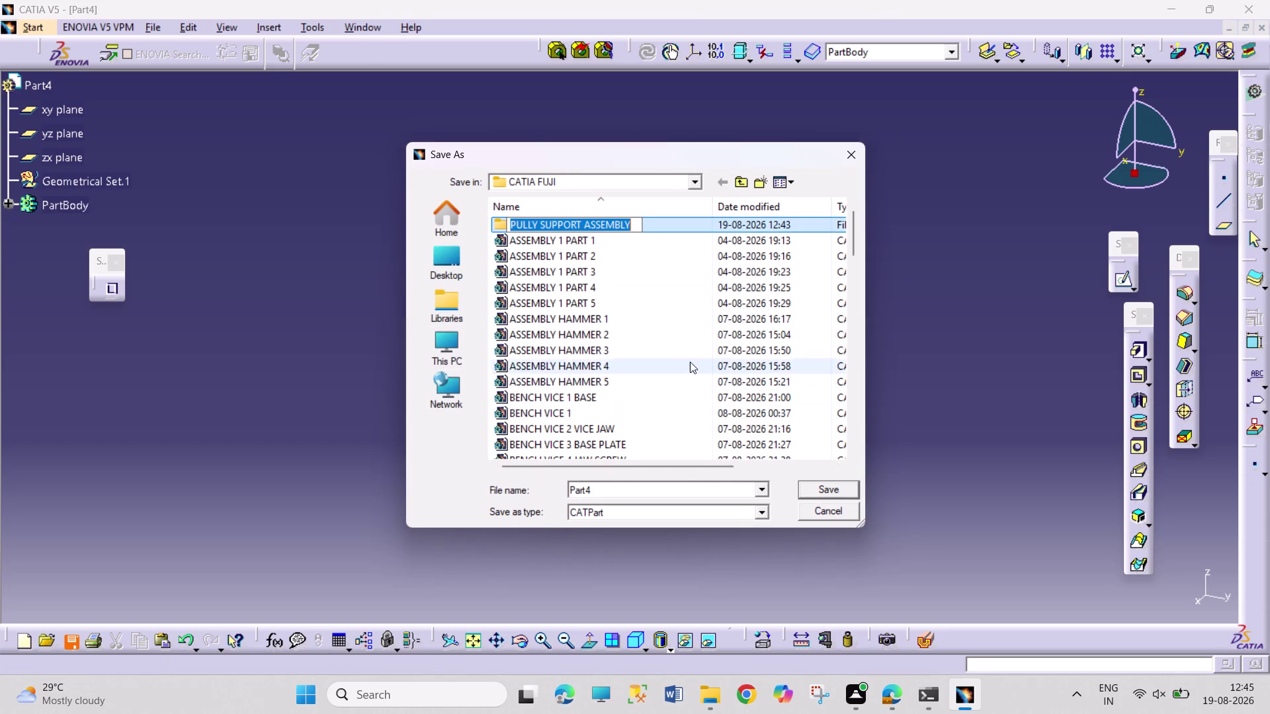
double_click(688, 227)
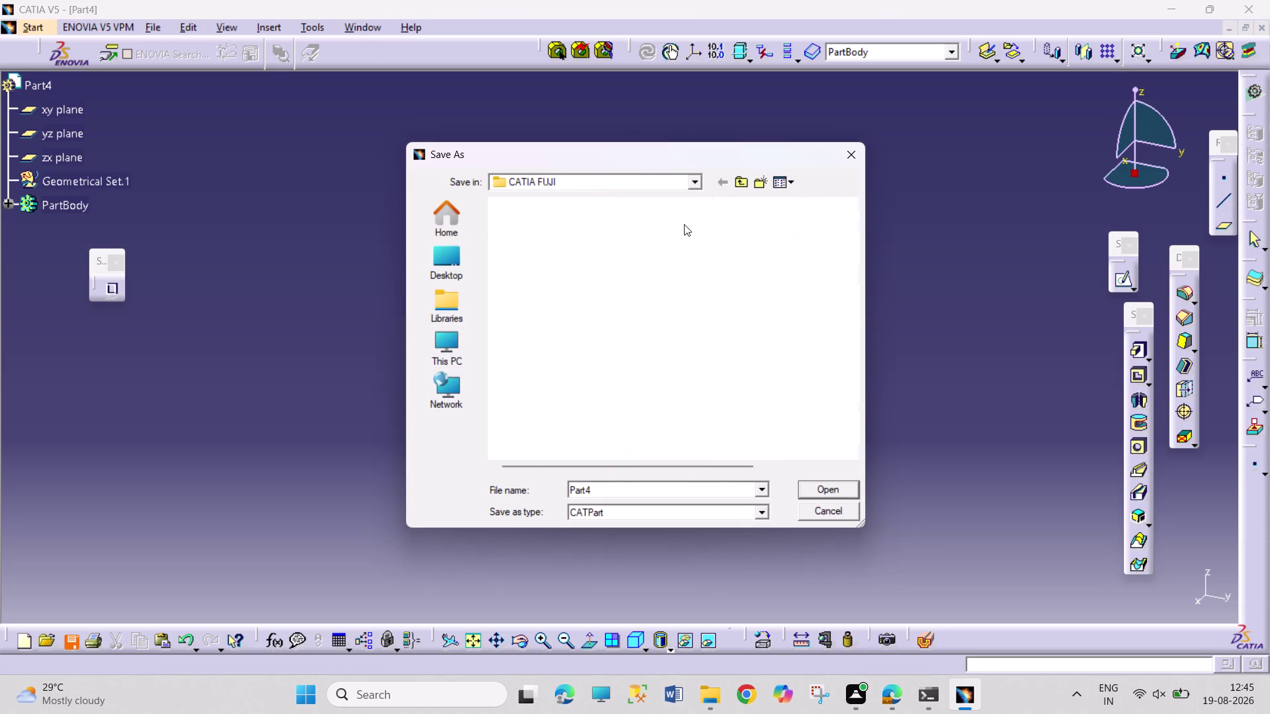
click(684, 224)
click(627, 296)
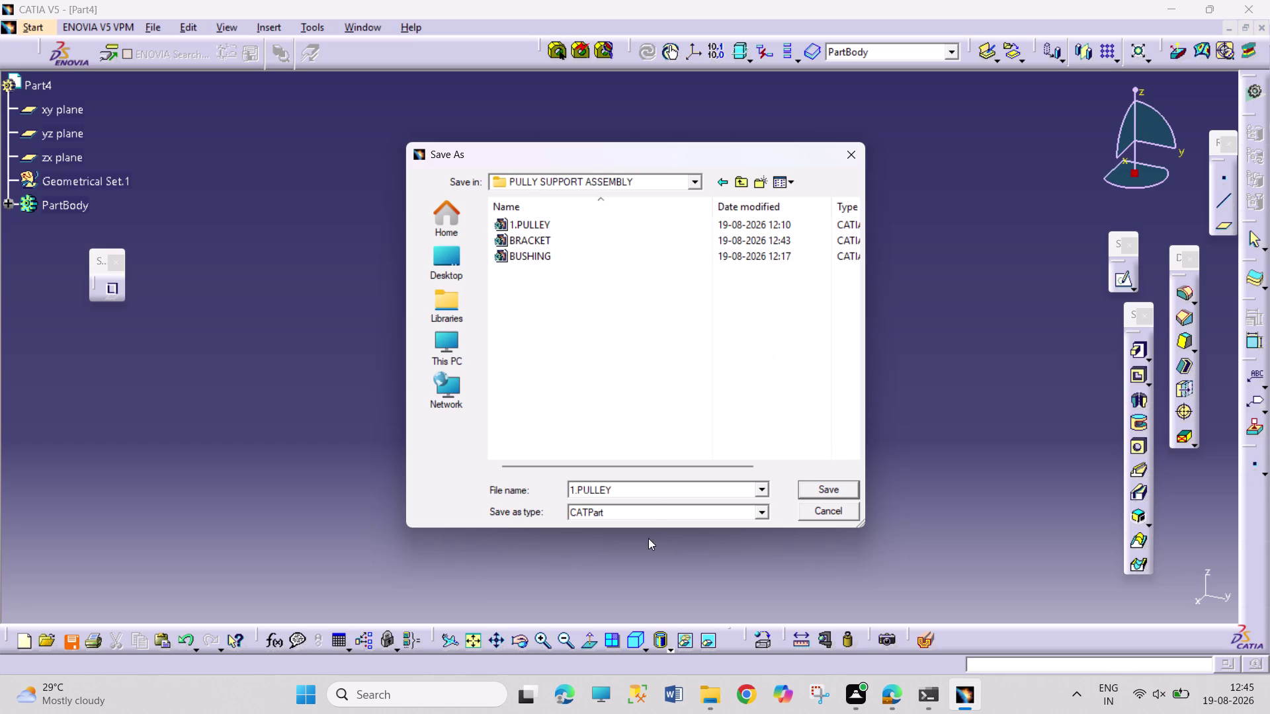
click(650, 489)
text(WA)
text(S)
text(HER)
key(Return)
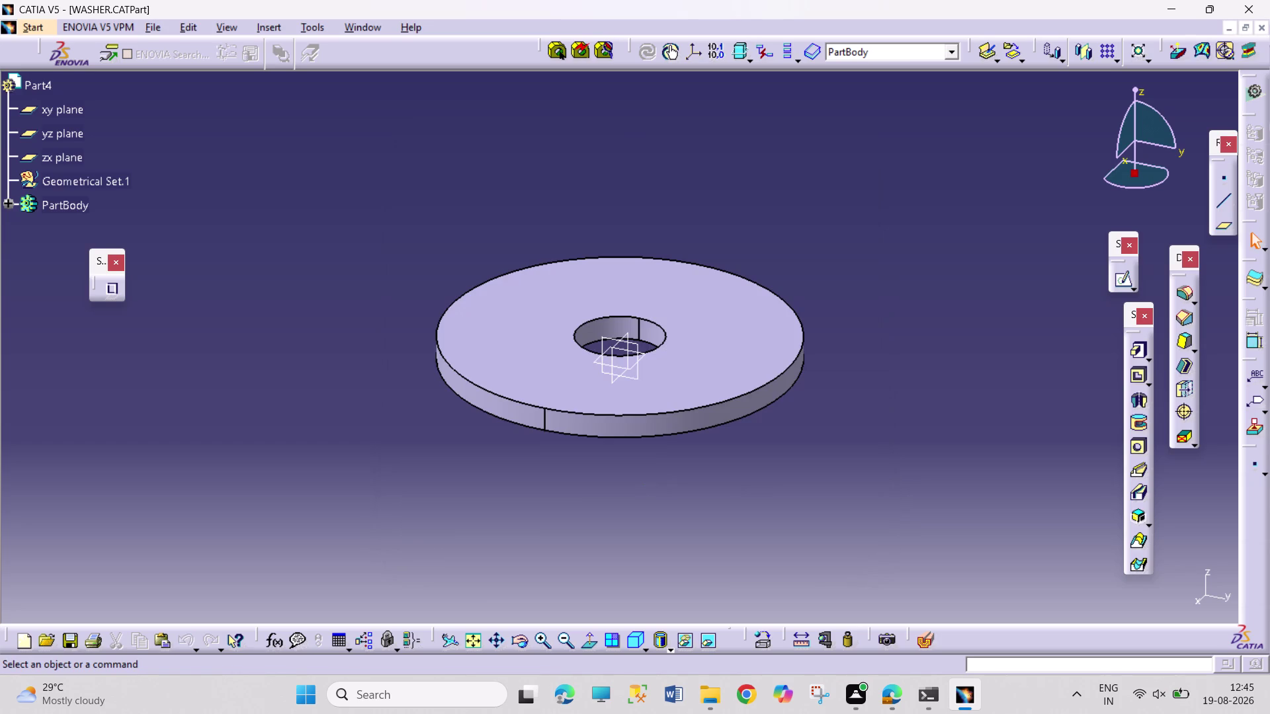
key(ctrl+n)
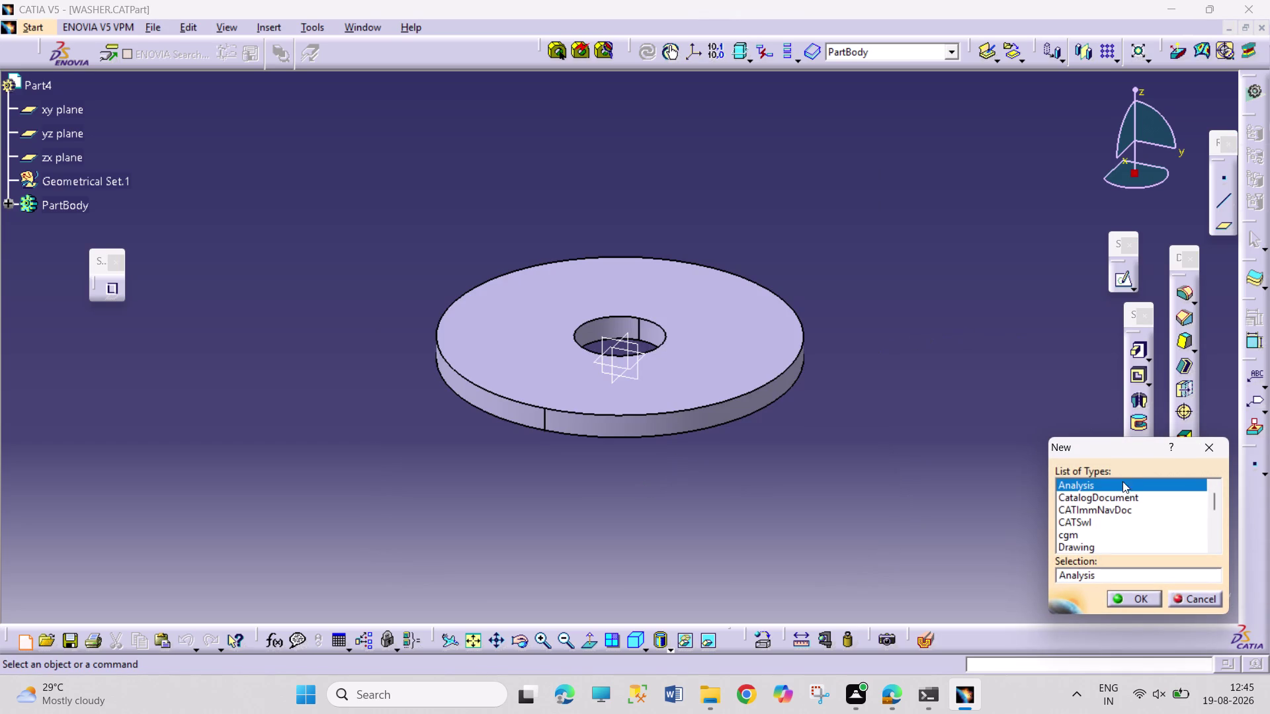
Create a new blank Part5 document, then glance at the nut dimensions in the PDF.
scroll(down, 3)
scroll(down, 3)
scroll(down, 3)
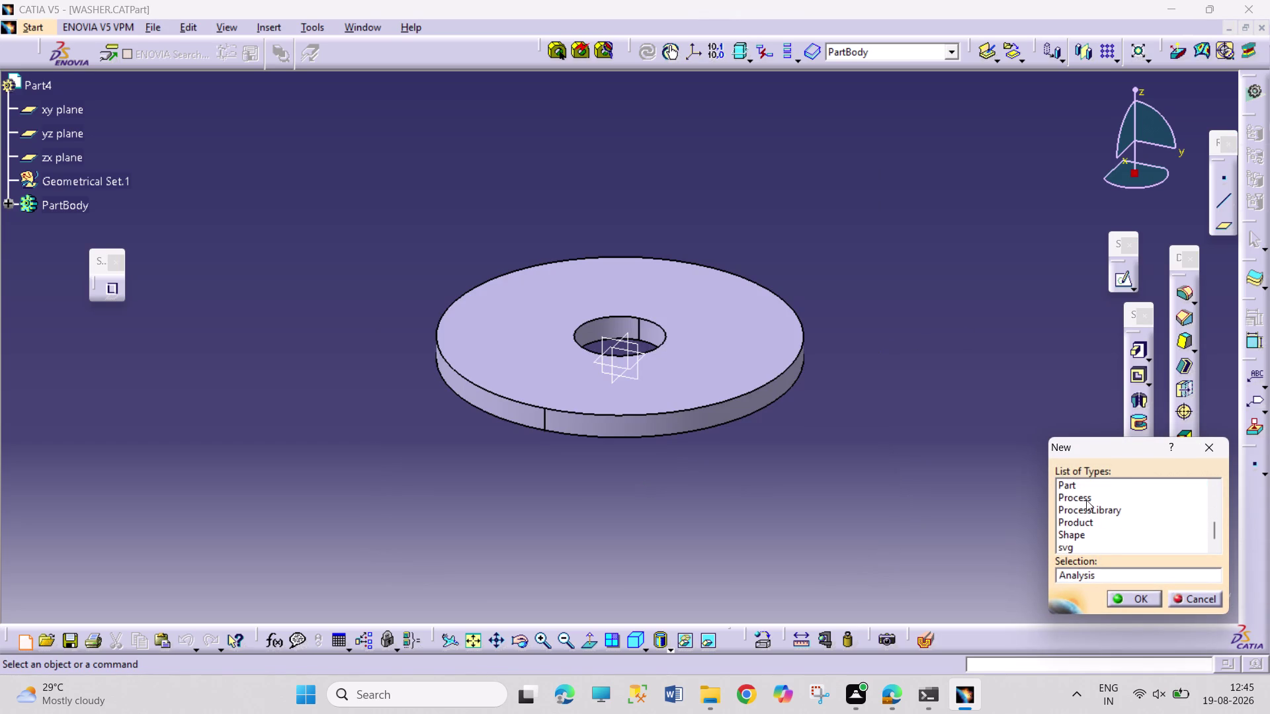
click(1079, 481)
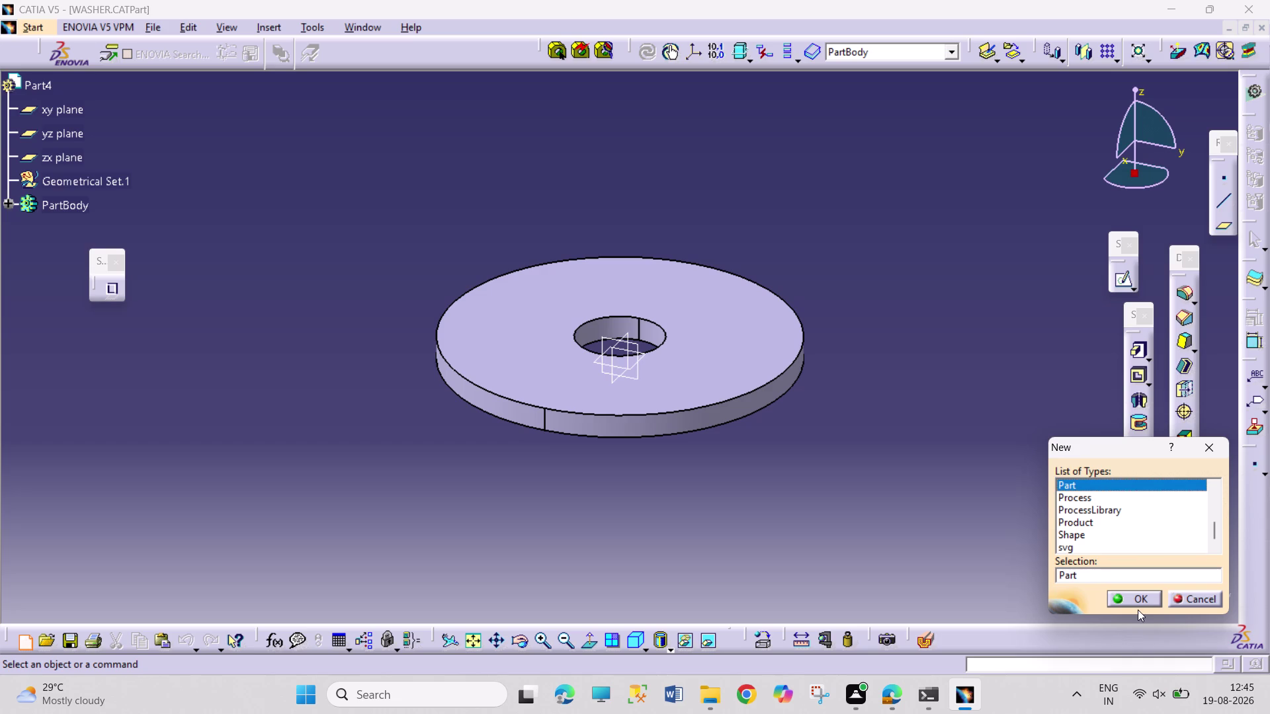
click(1107, 597)
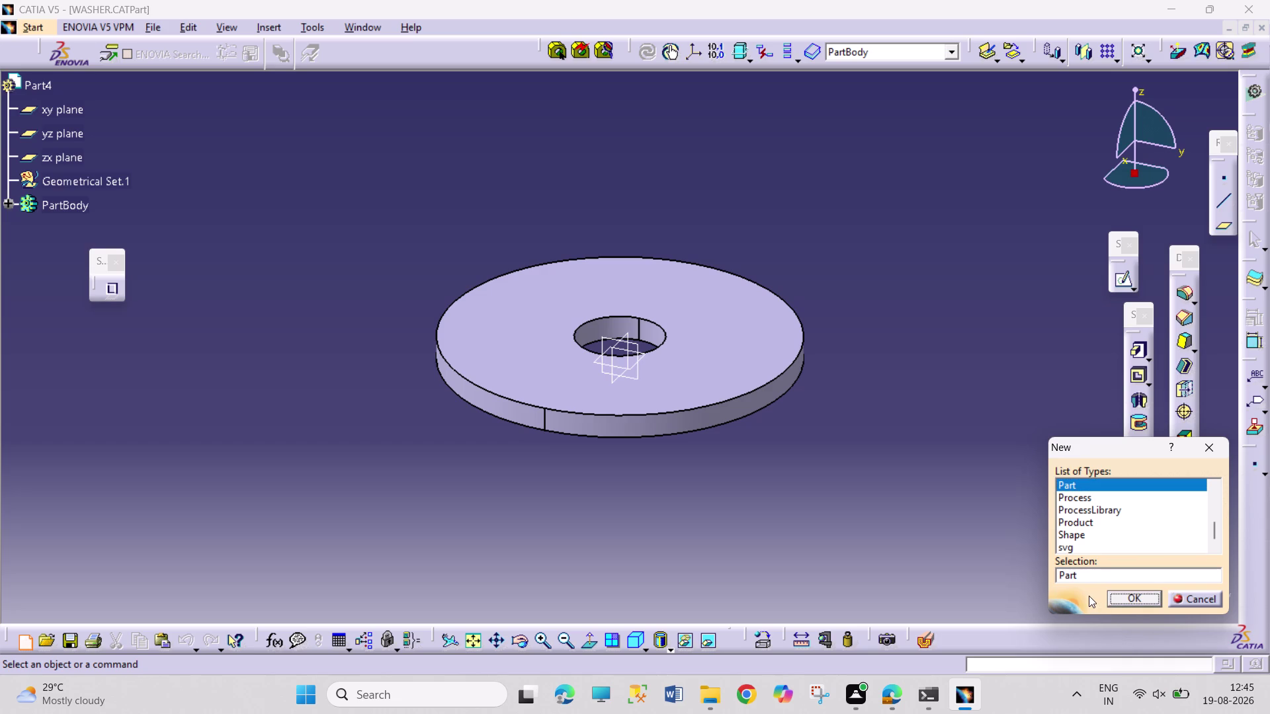
click(1129, 599)
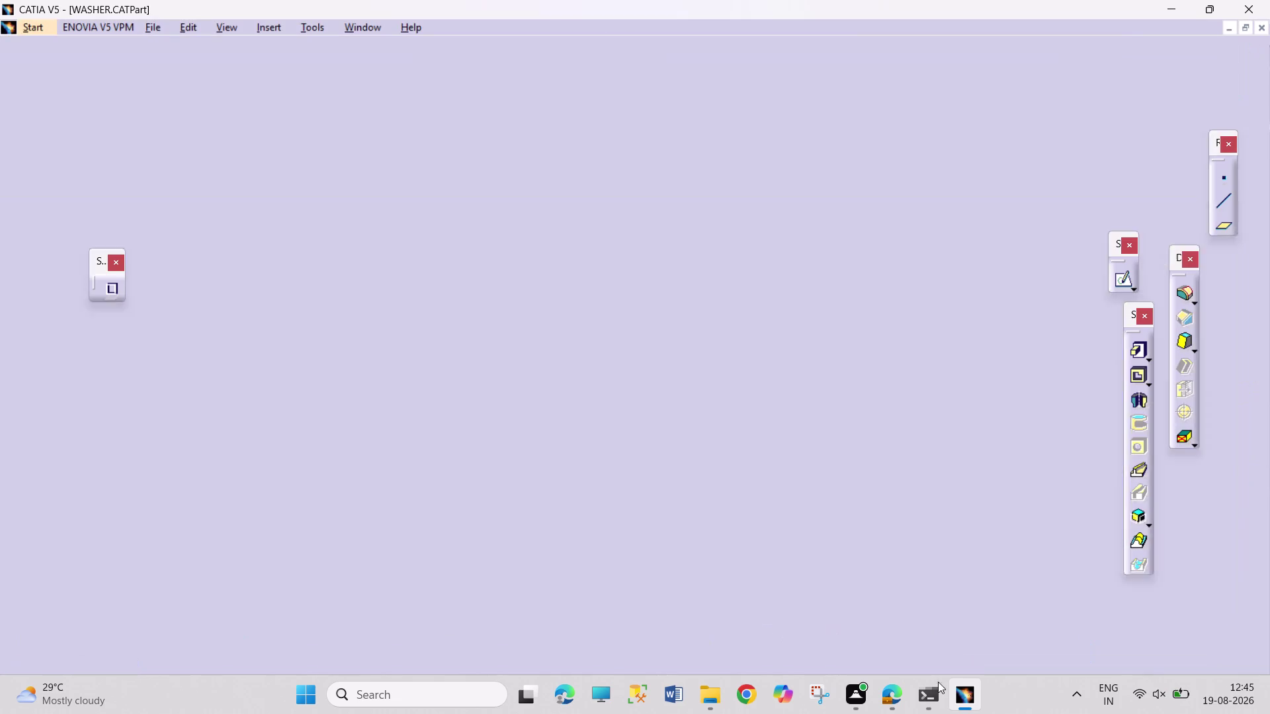
click(881, 685)
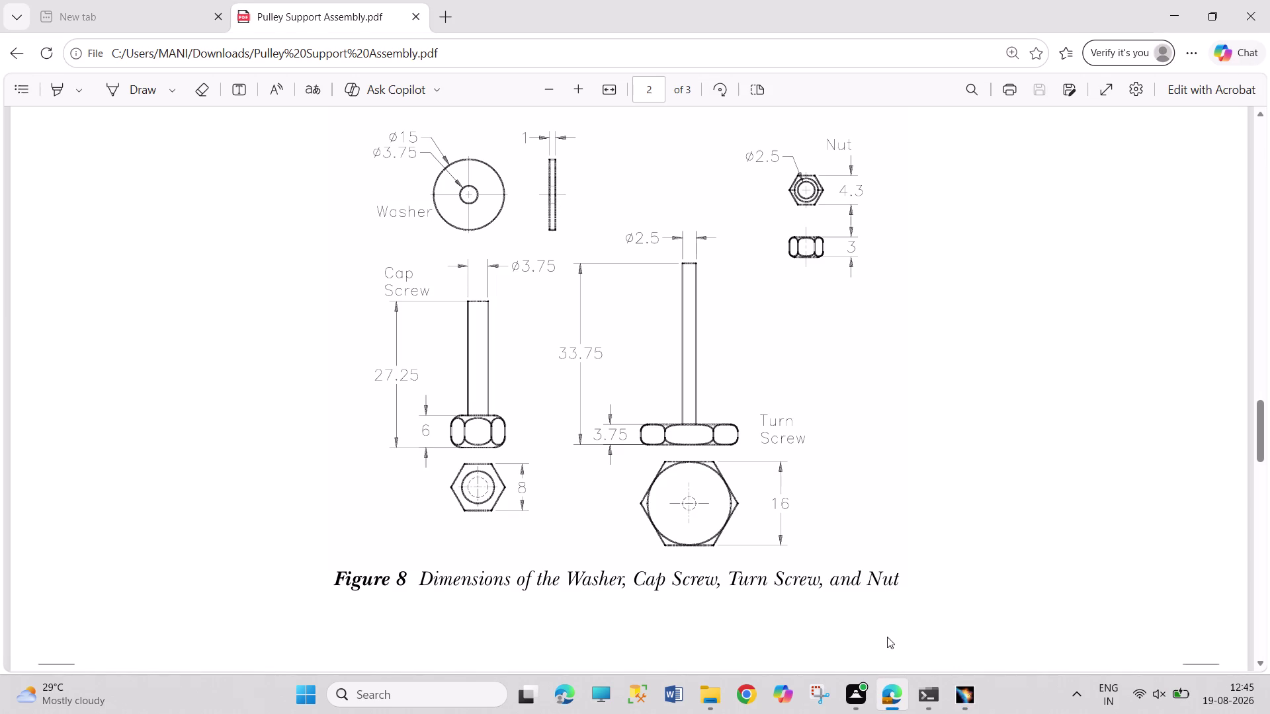
click(957, 688)
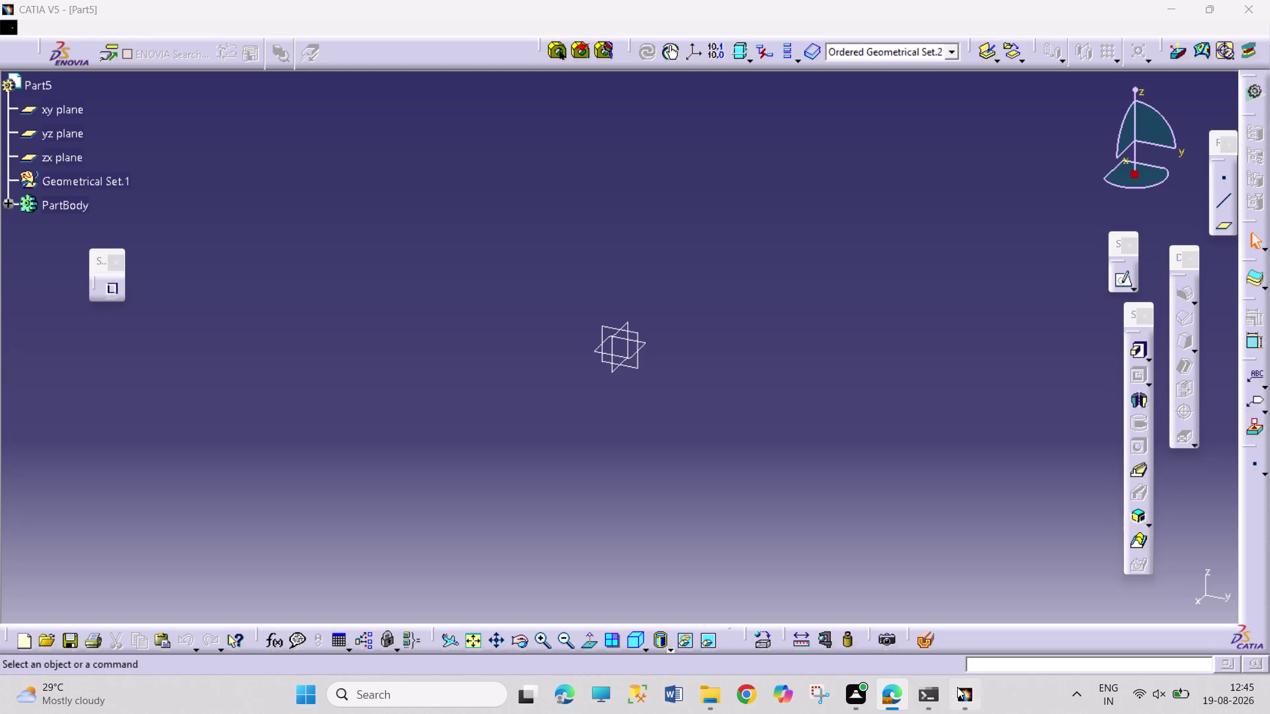
On a new sketch plane, draw a hexagon centred on the origin.
click(640, 341)
click(1122, 276)
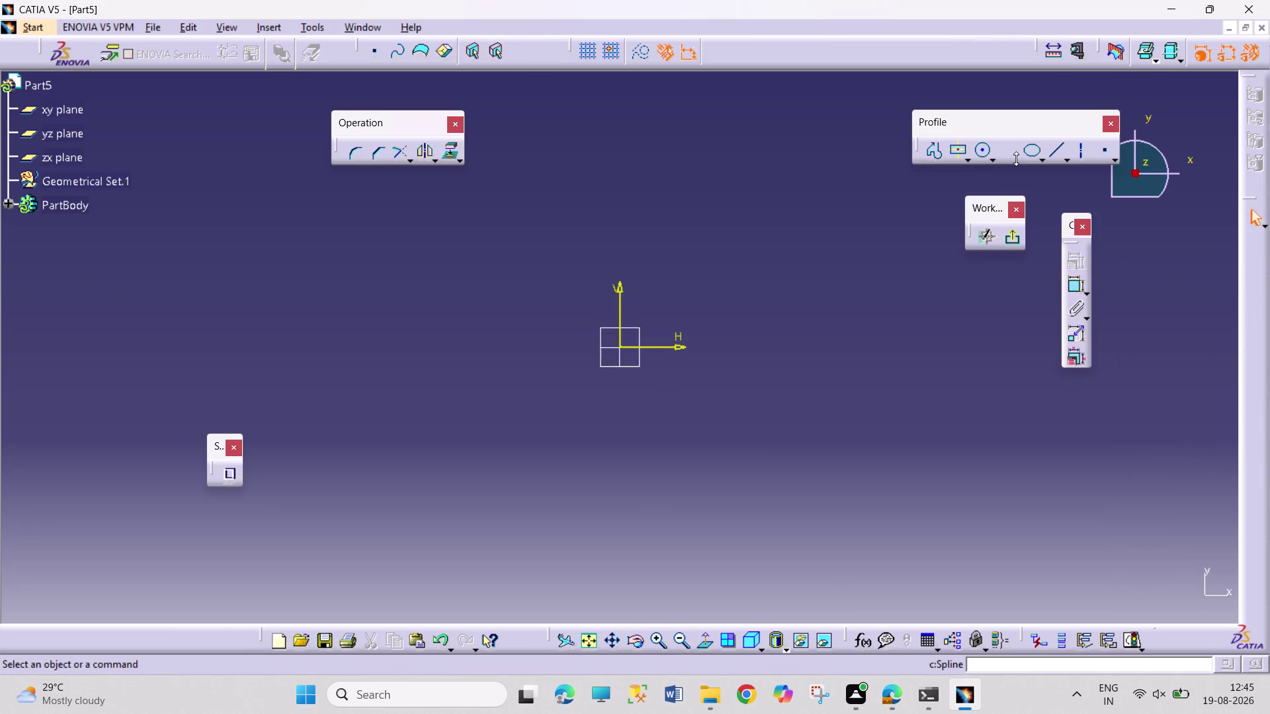
click(970, 160)
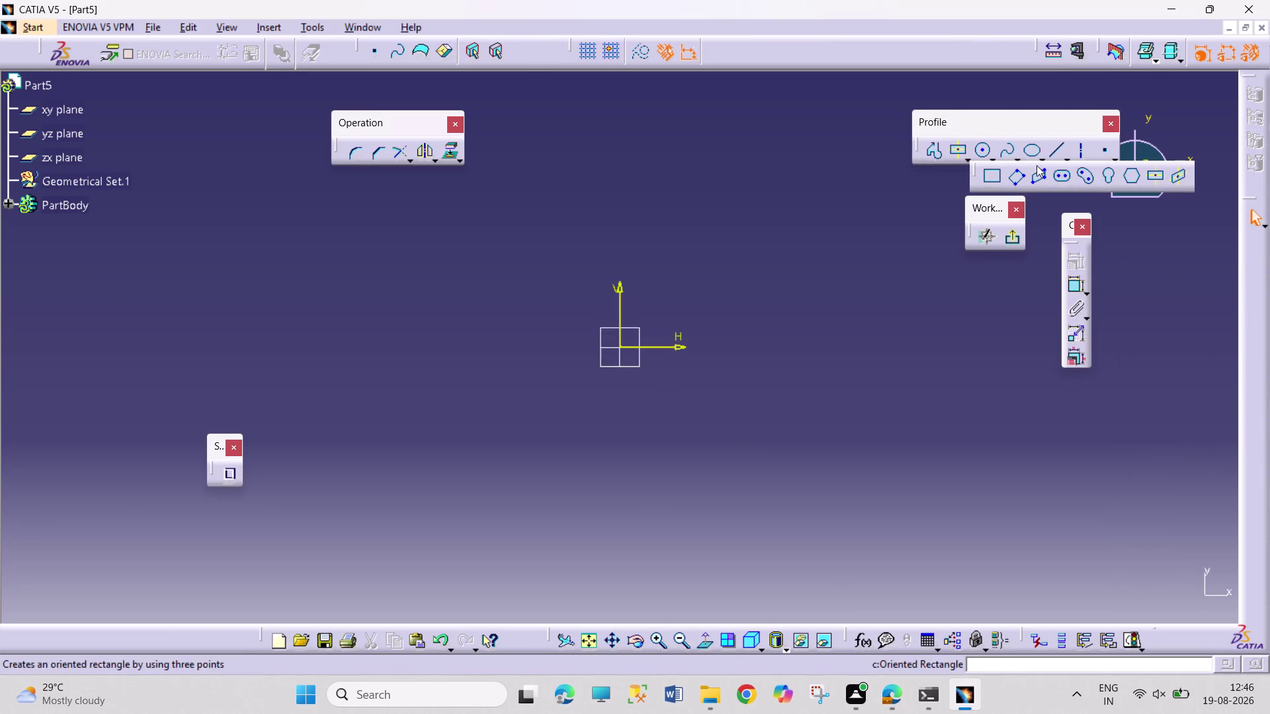
click(1131, 185)
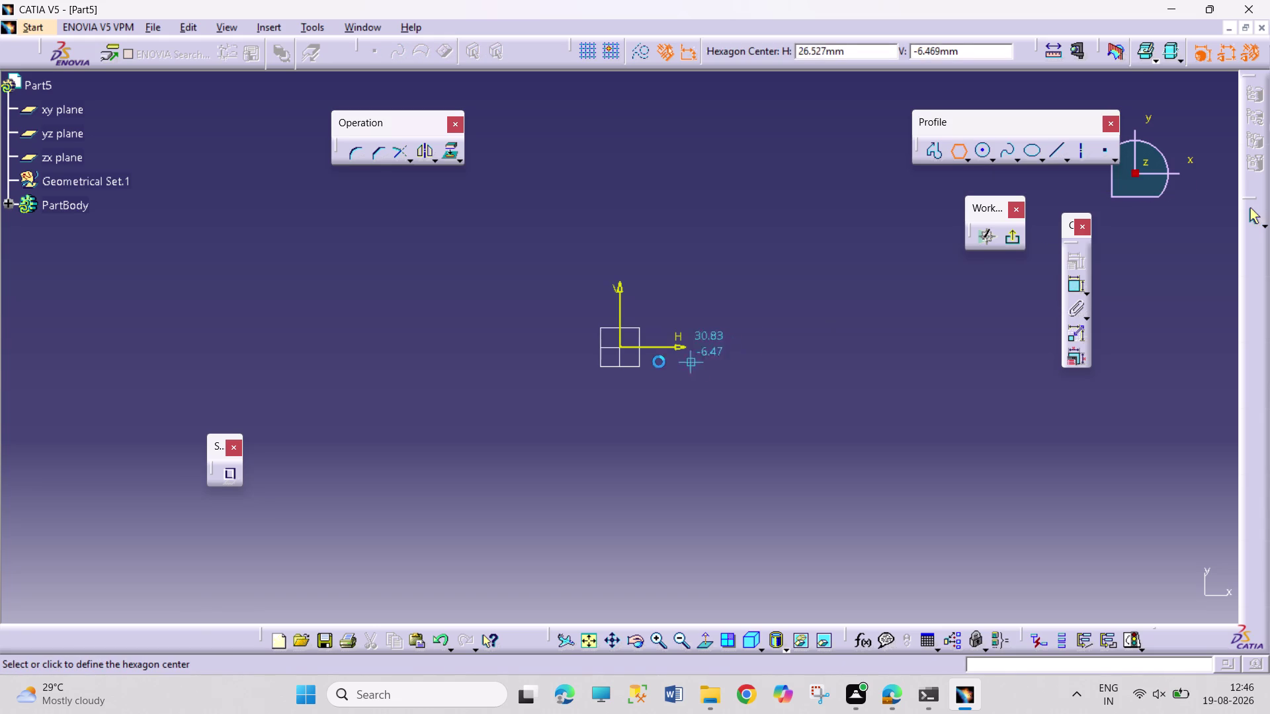
click(623, 348)
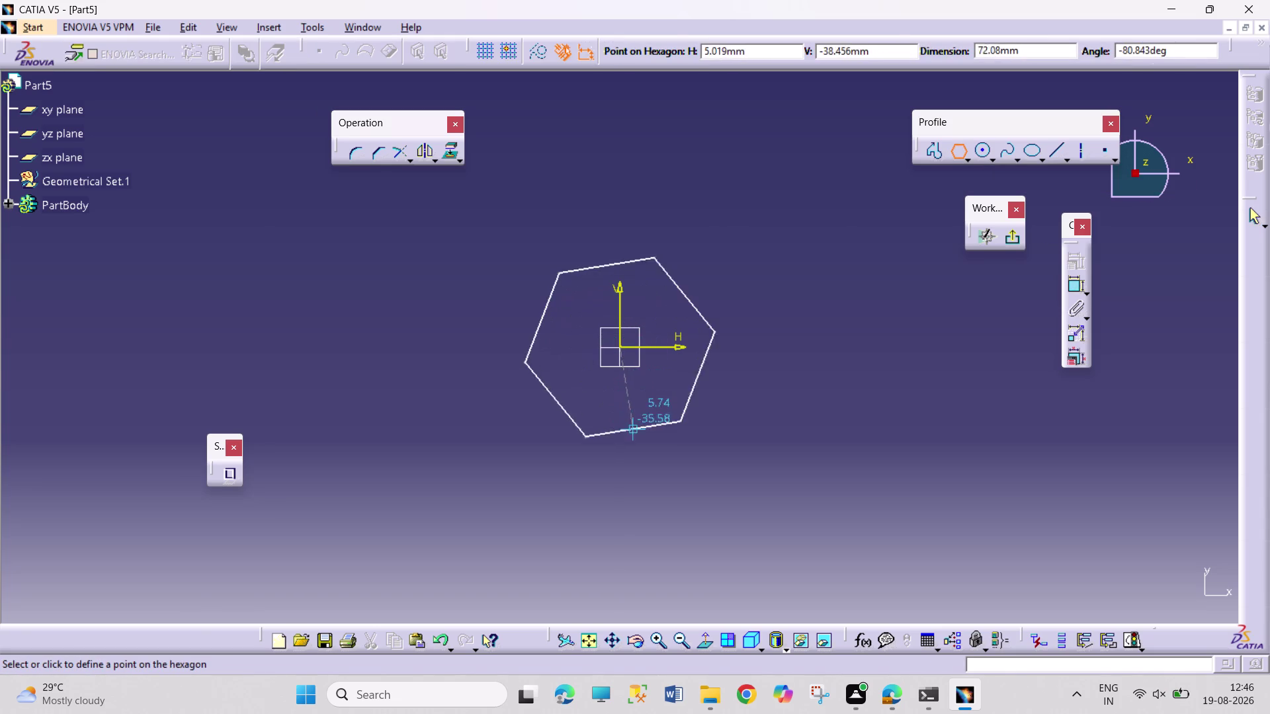
click(622, 444)
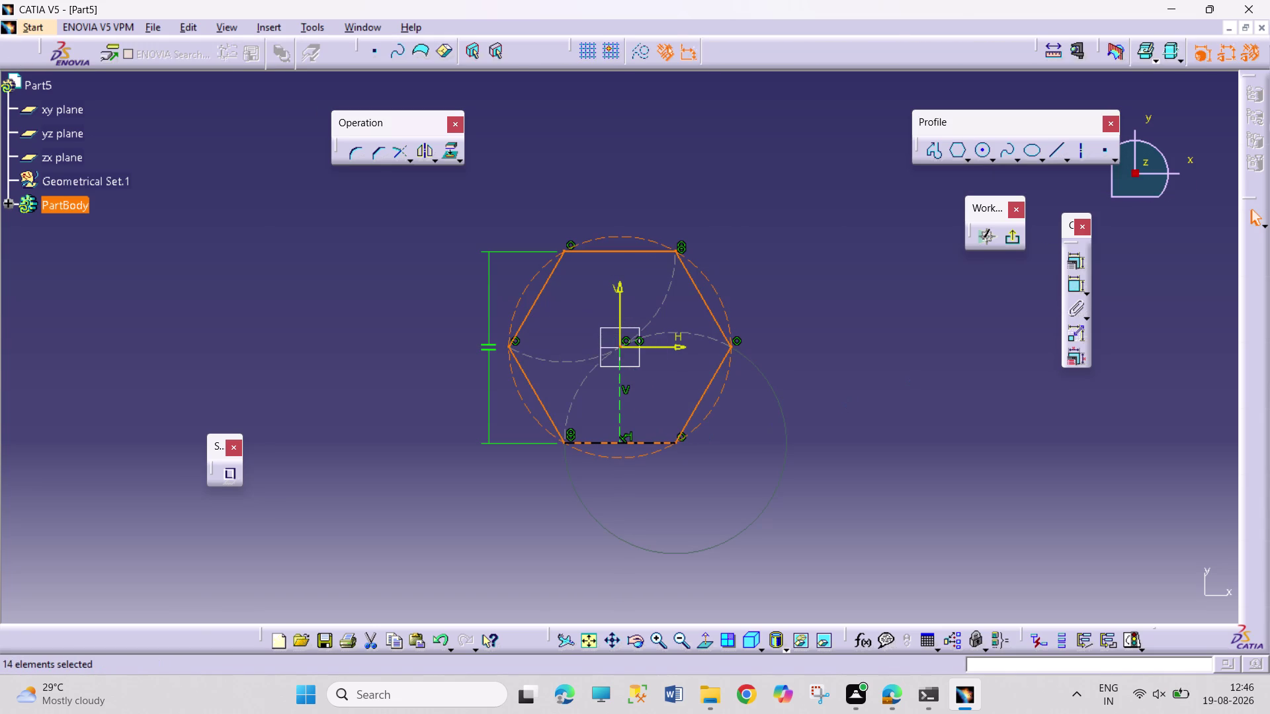
Dimension the hexagon across its top and bottom flats.
click(1076, 284)
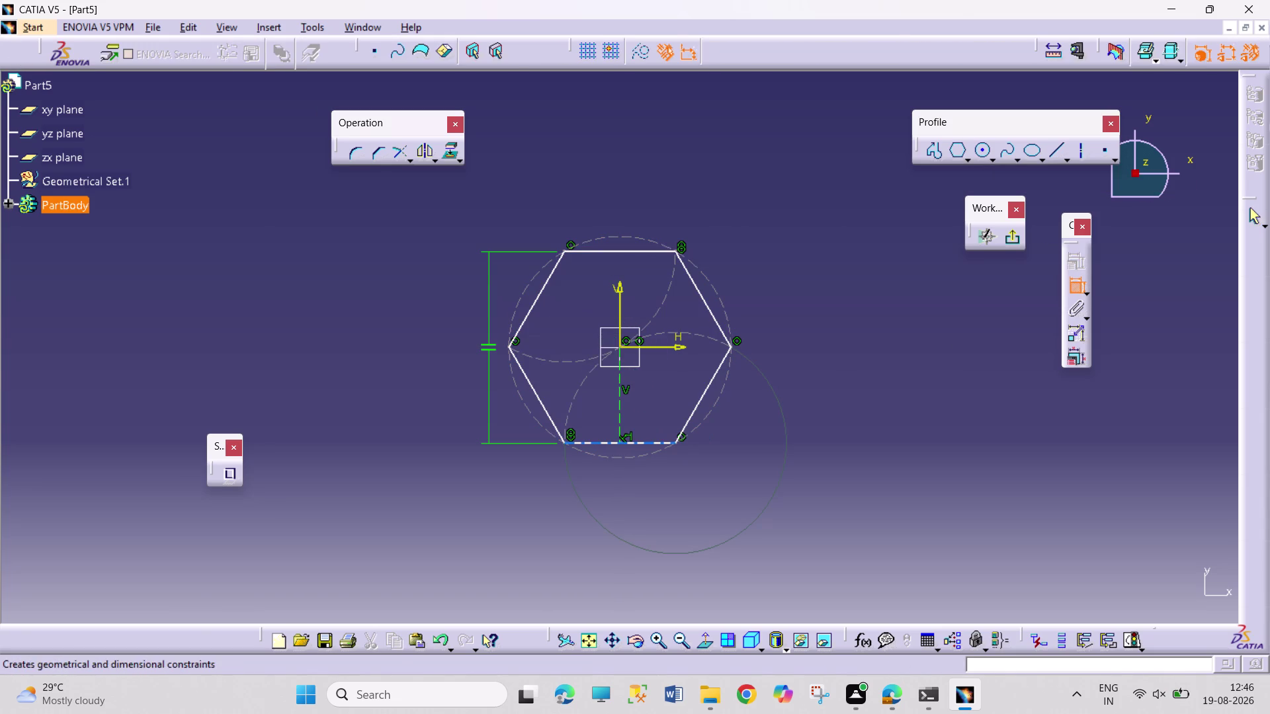
drag(659, 443, 658, 434)
click(660, 252)
click(855, 331)
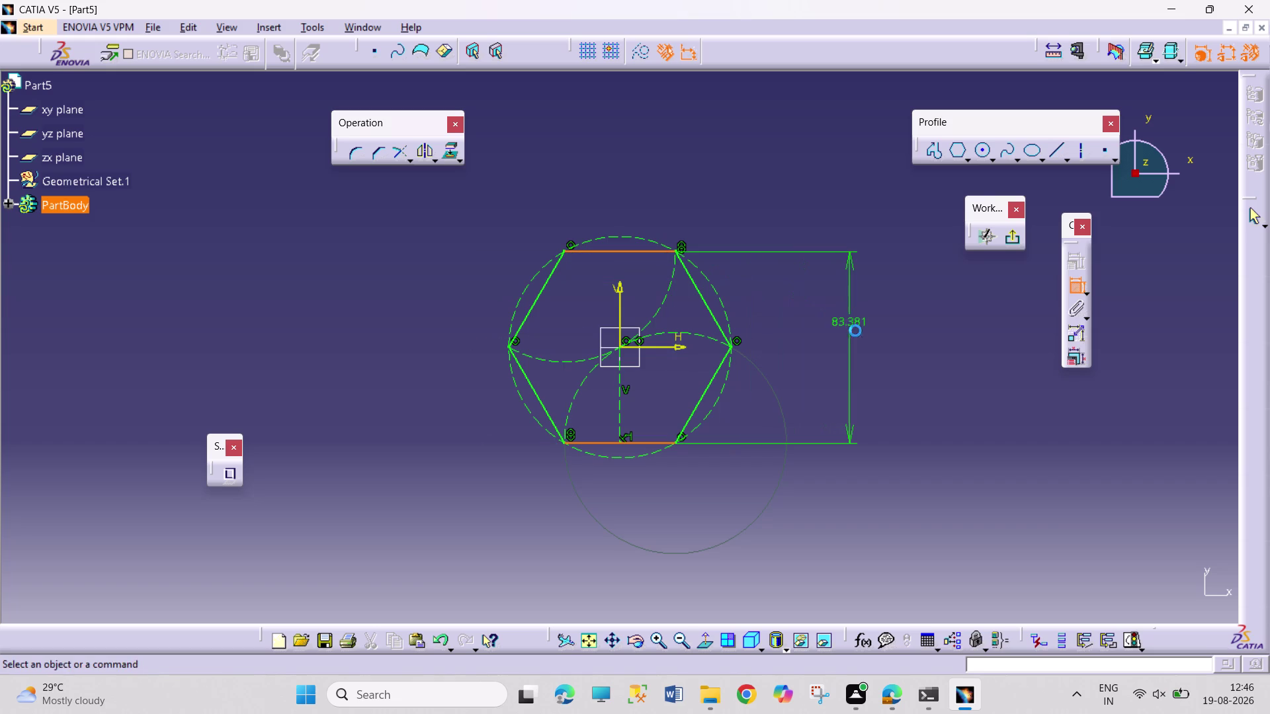
Set the hexagon's across-flats dimension to 4.3 and move its label near the sketch.
double_click(859, 319)
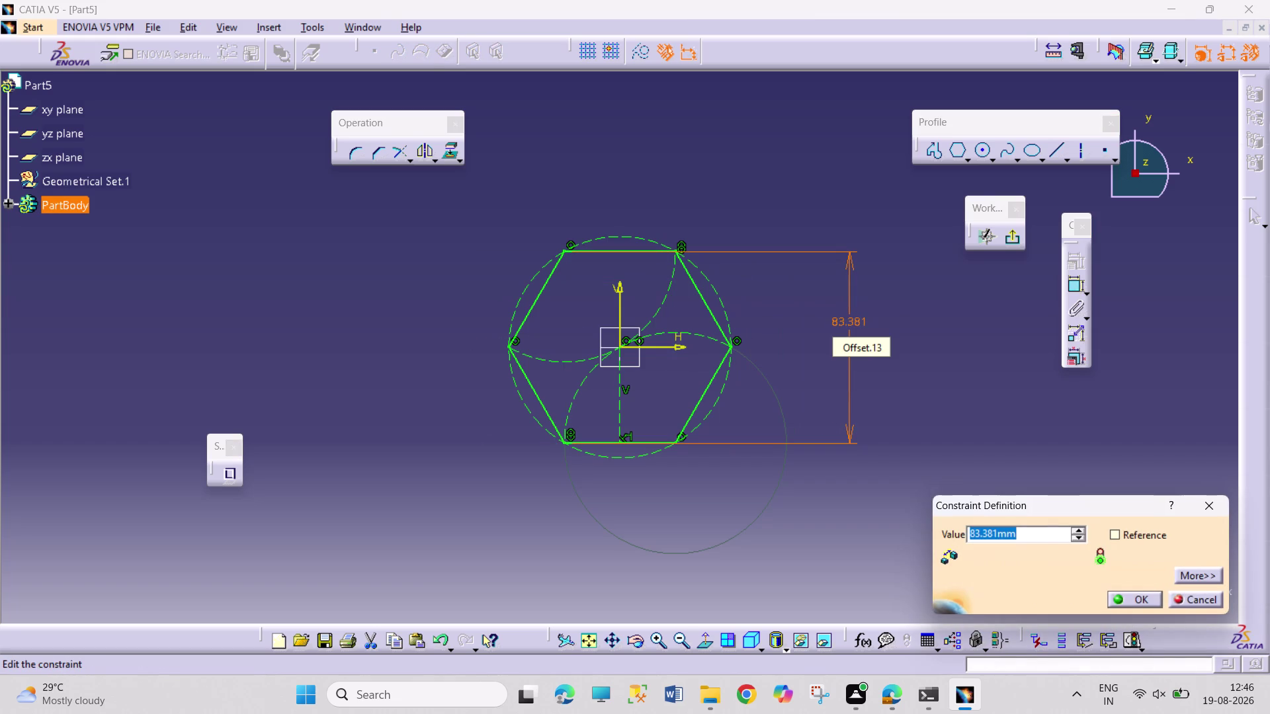
text(4.3)
key(Return)
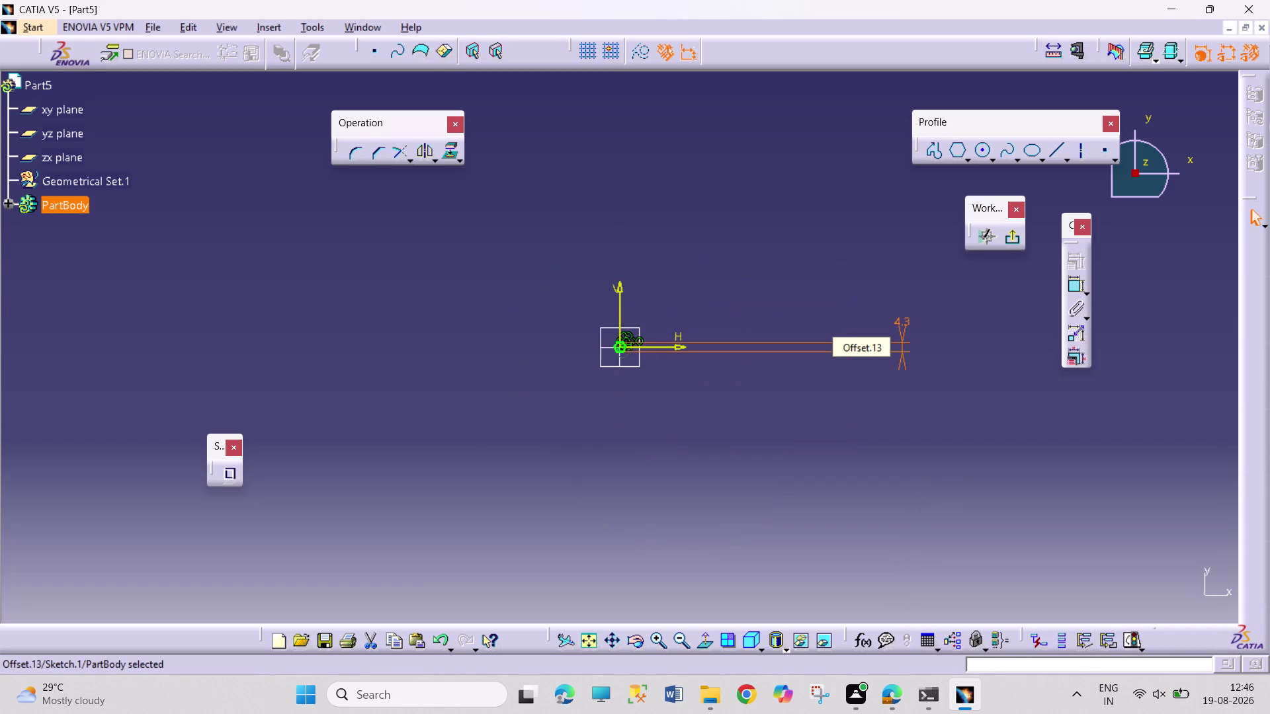
drag(903, 322, 671, 344)
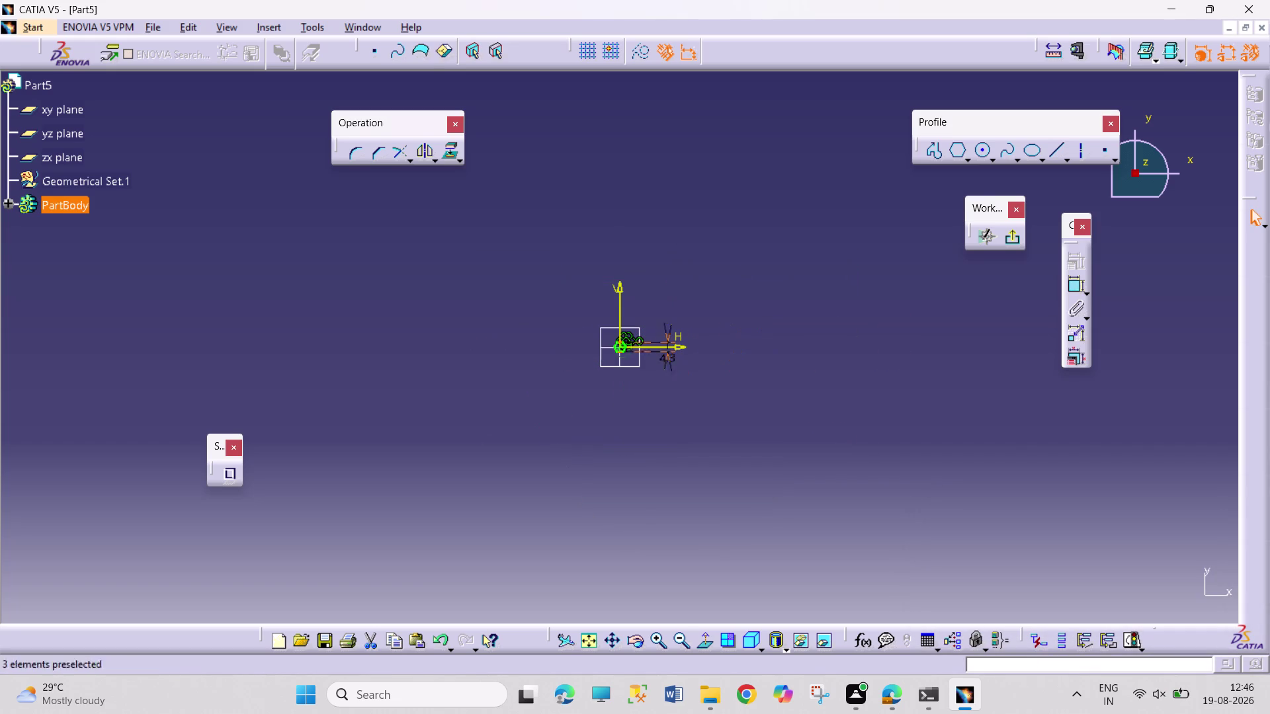
click(596, 643)
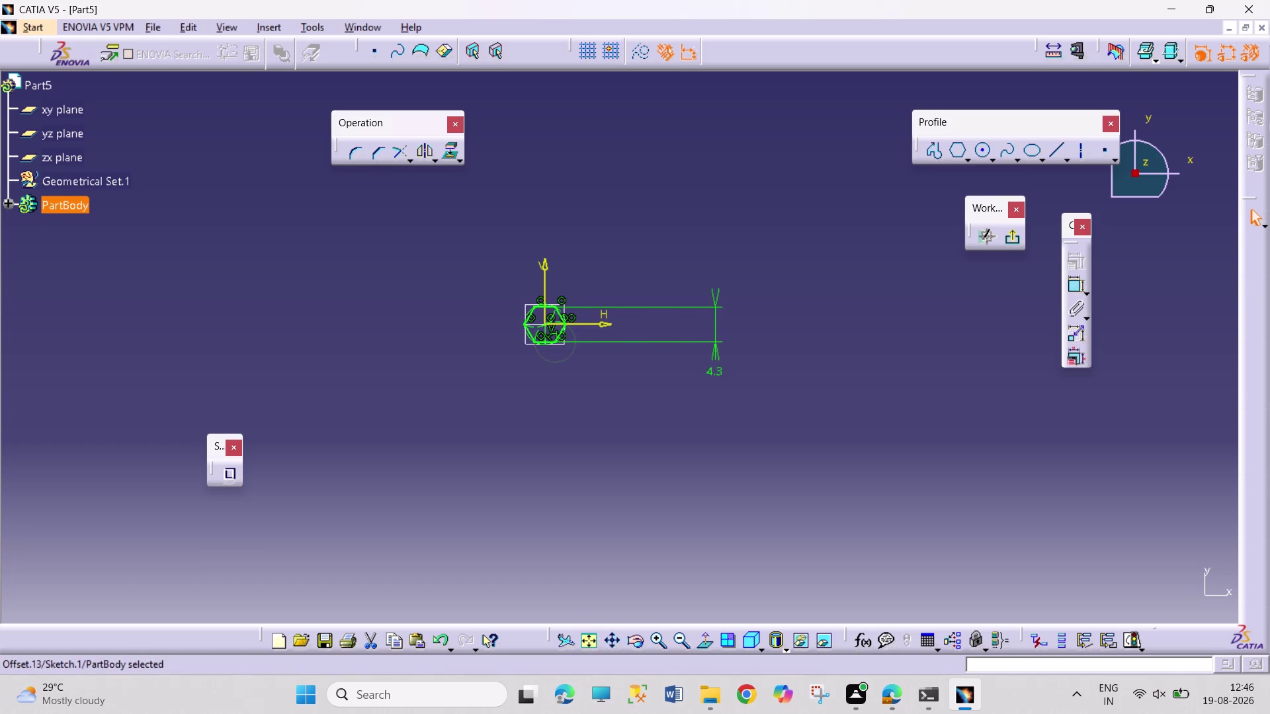
drag(715, 367, 564, 291)
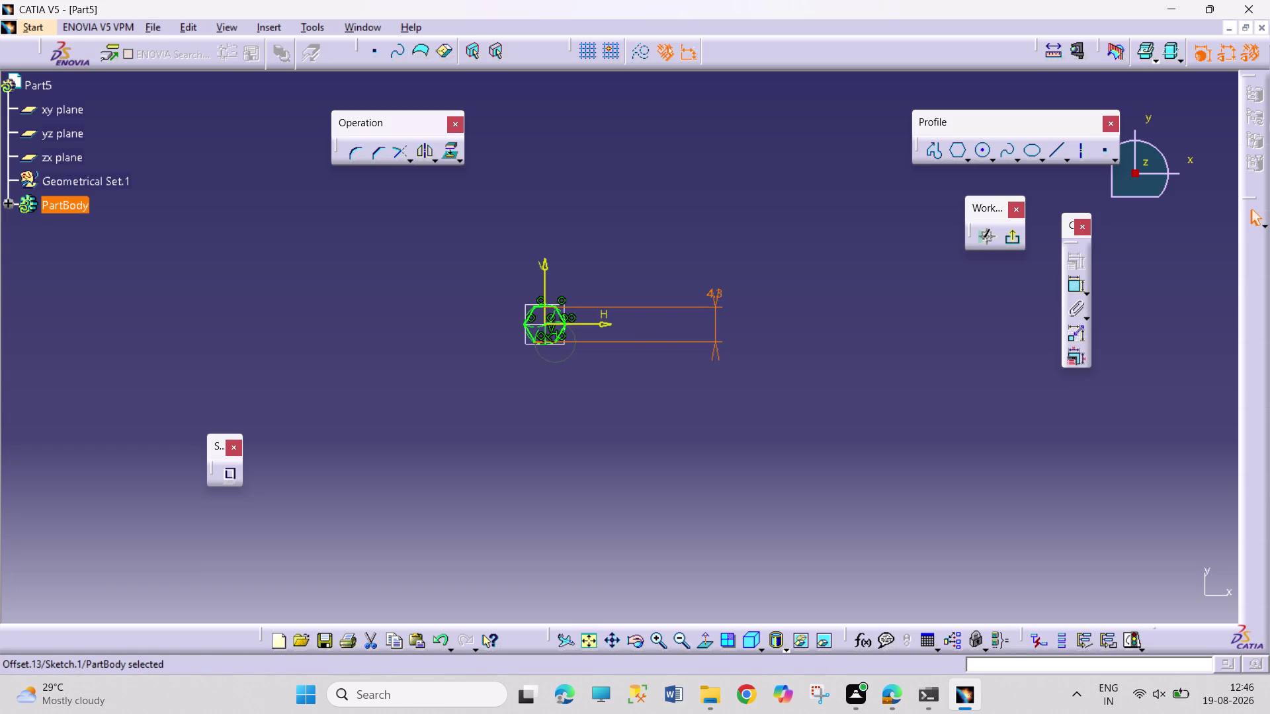
drag(717, 295, 572, 277)
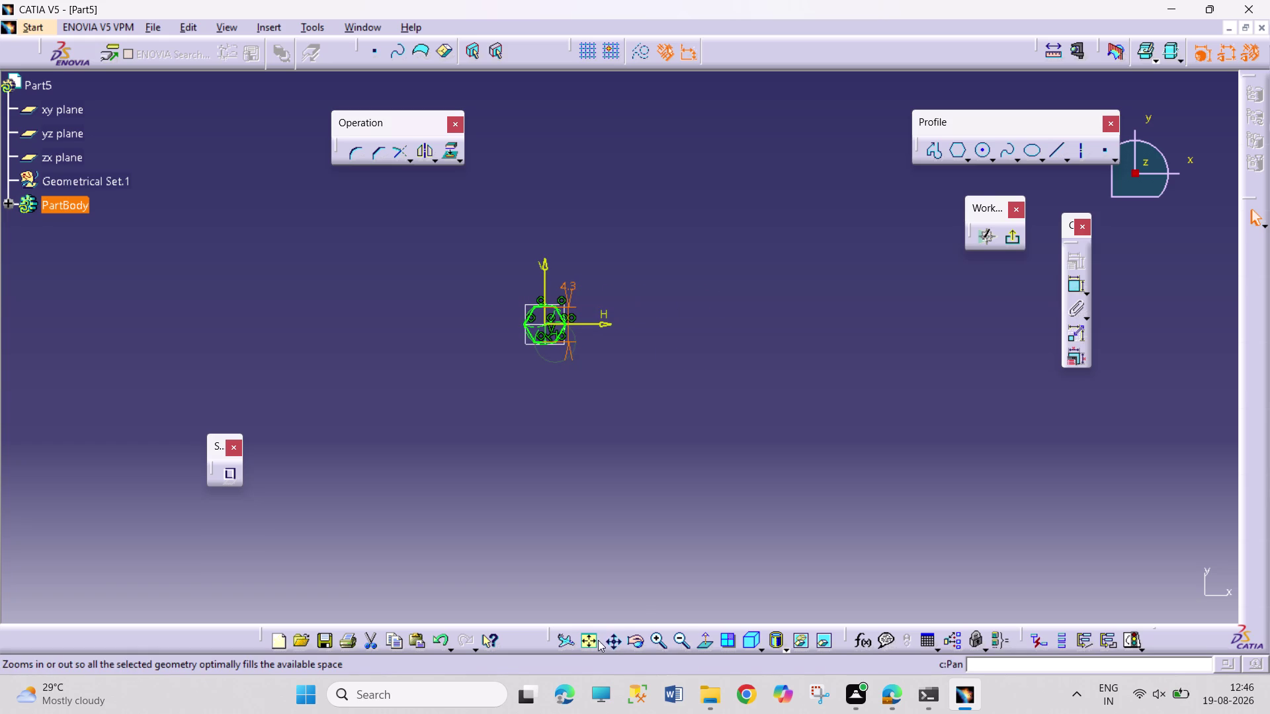
Fit and pan the view, and place the 4.3 dimension beside the hexagon.
click(589, 646)
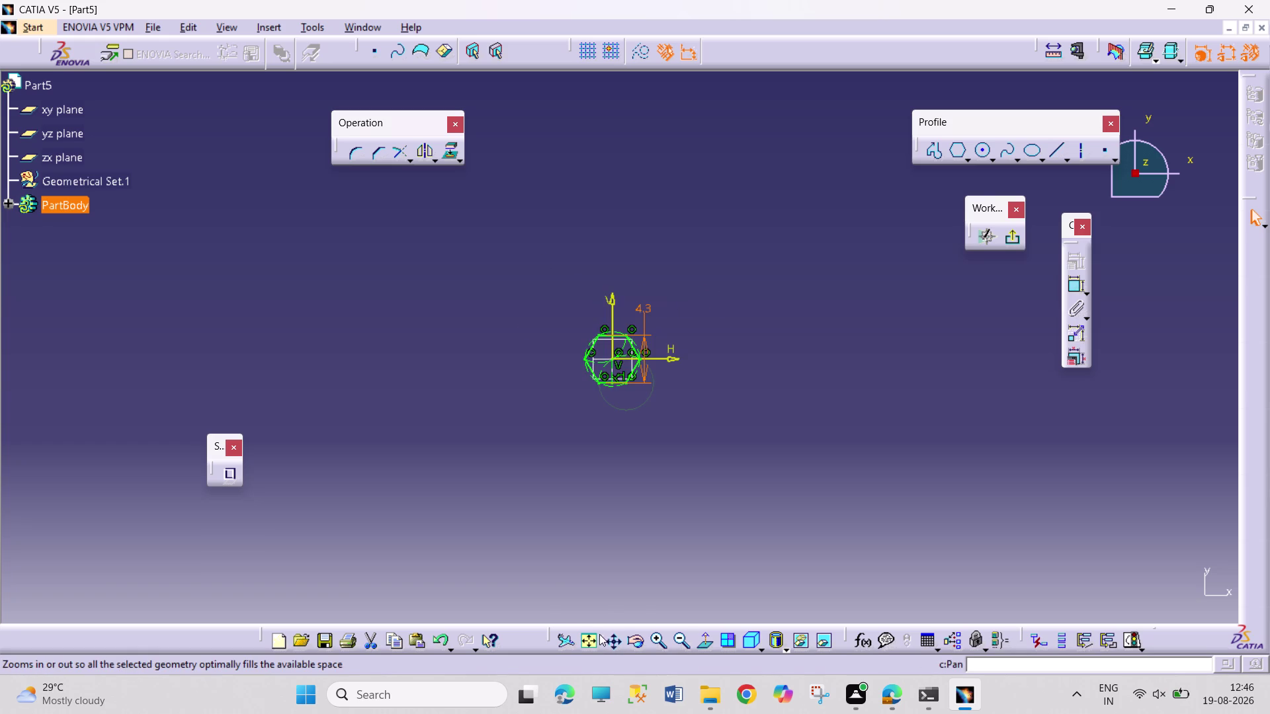
click(595, 637)
drag(640, 305, 622, 306)
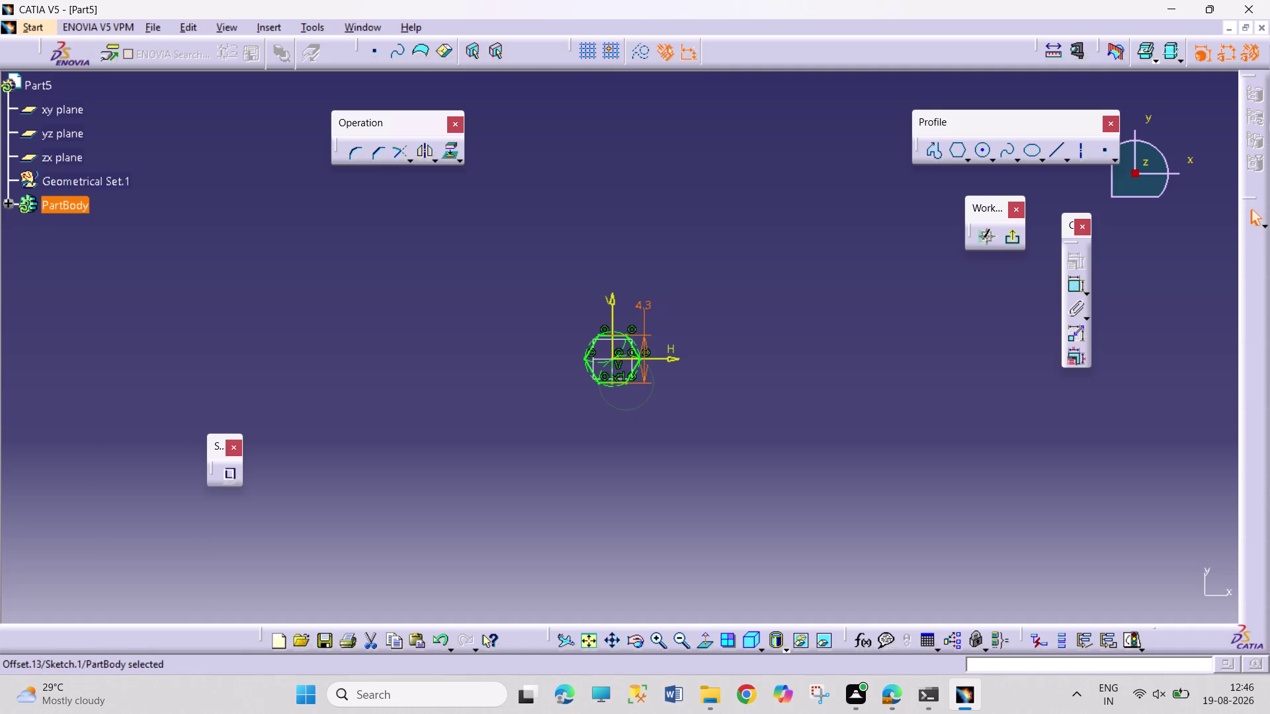
drag(622, 306, 603, 306)
click(655, 638)
triple_click(655, 638)
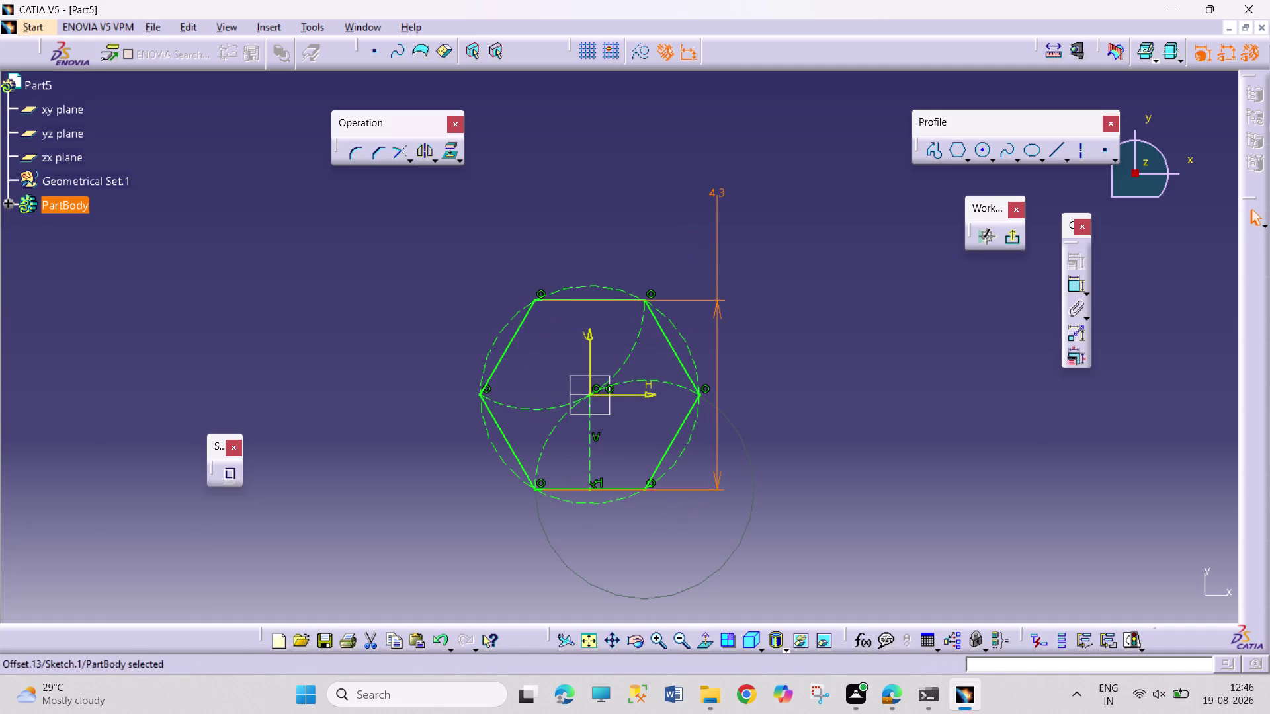
drag(719, 312, 722, 326)
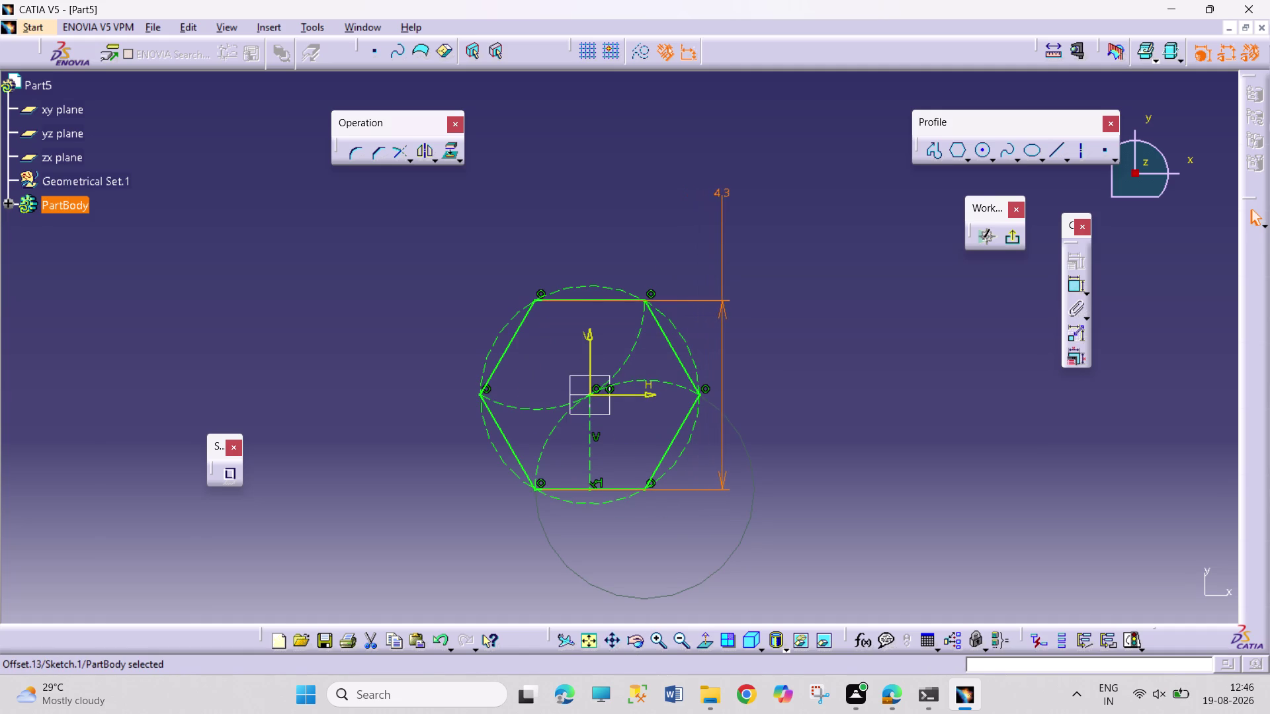
drag(722, 326, 724, 326)
drag(721, 191, 756, 380)
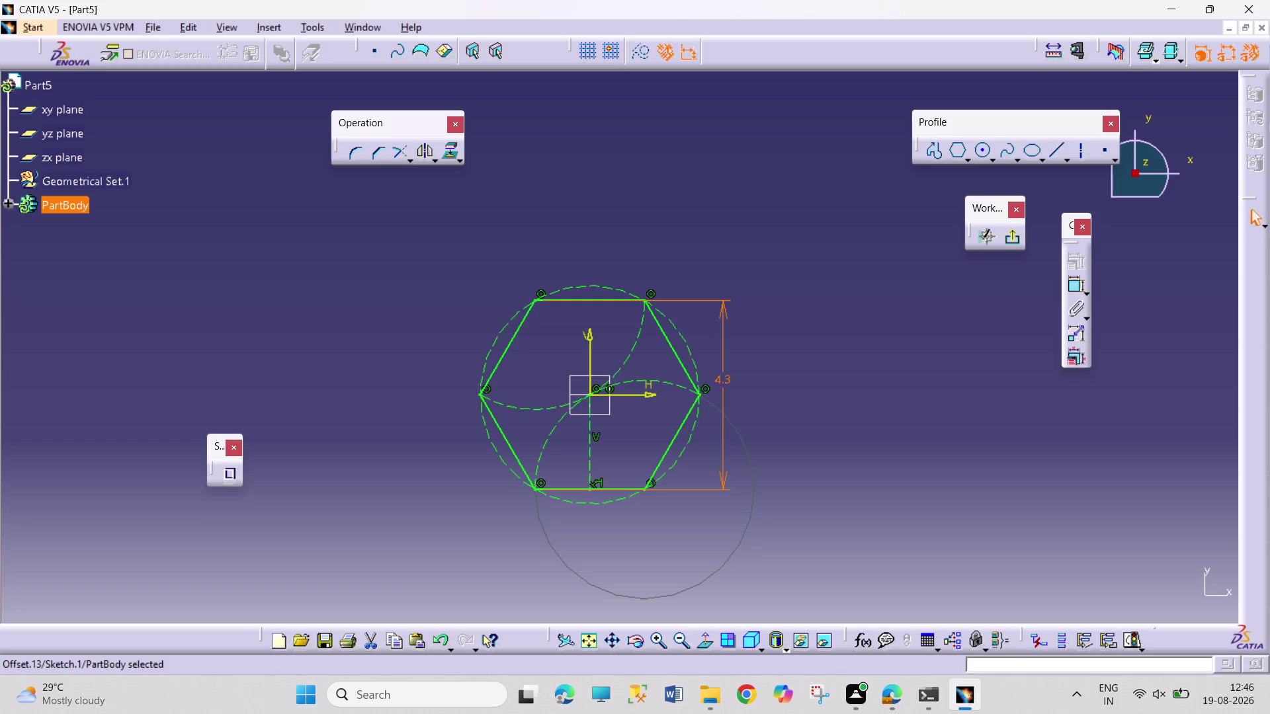
click(587, 636)
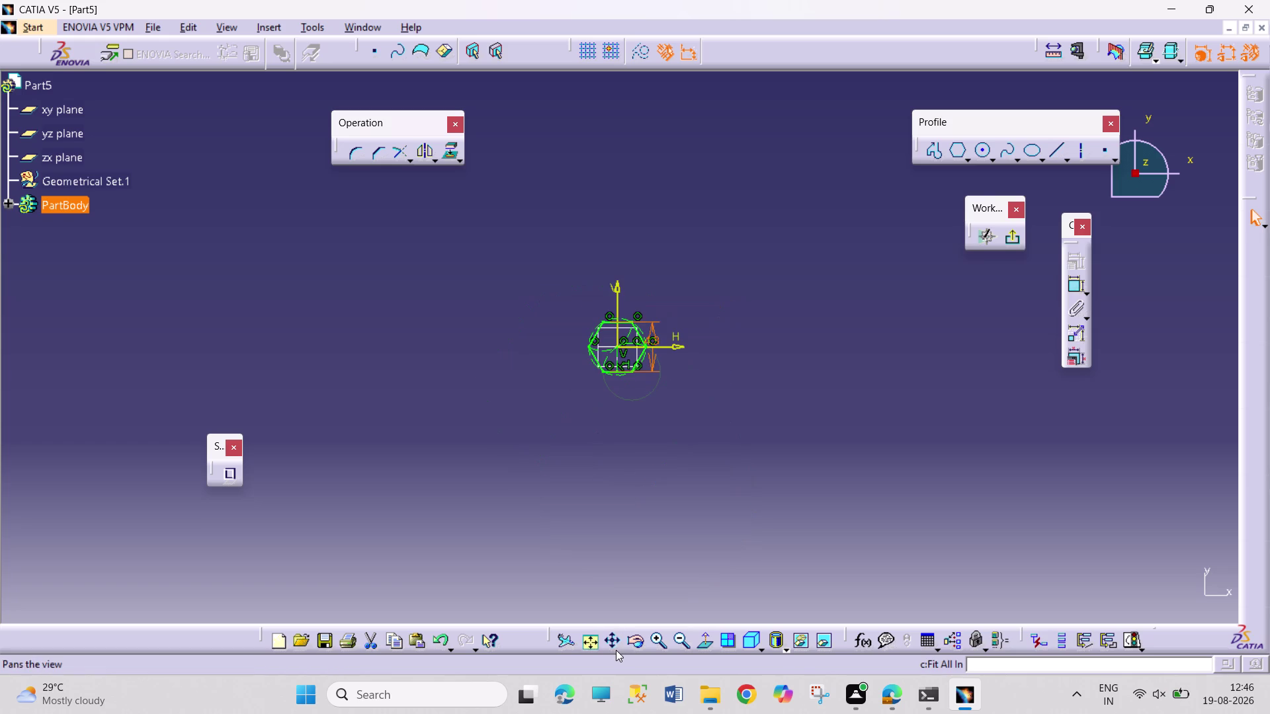
triple_click(660, 642)
click(661, 642)
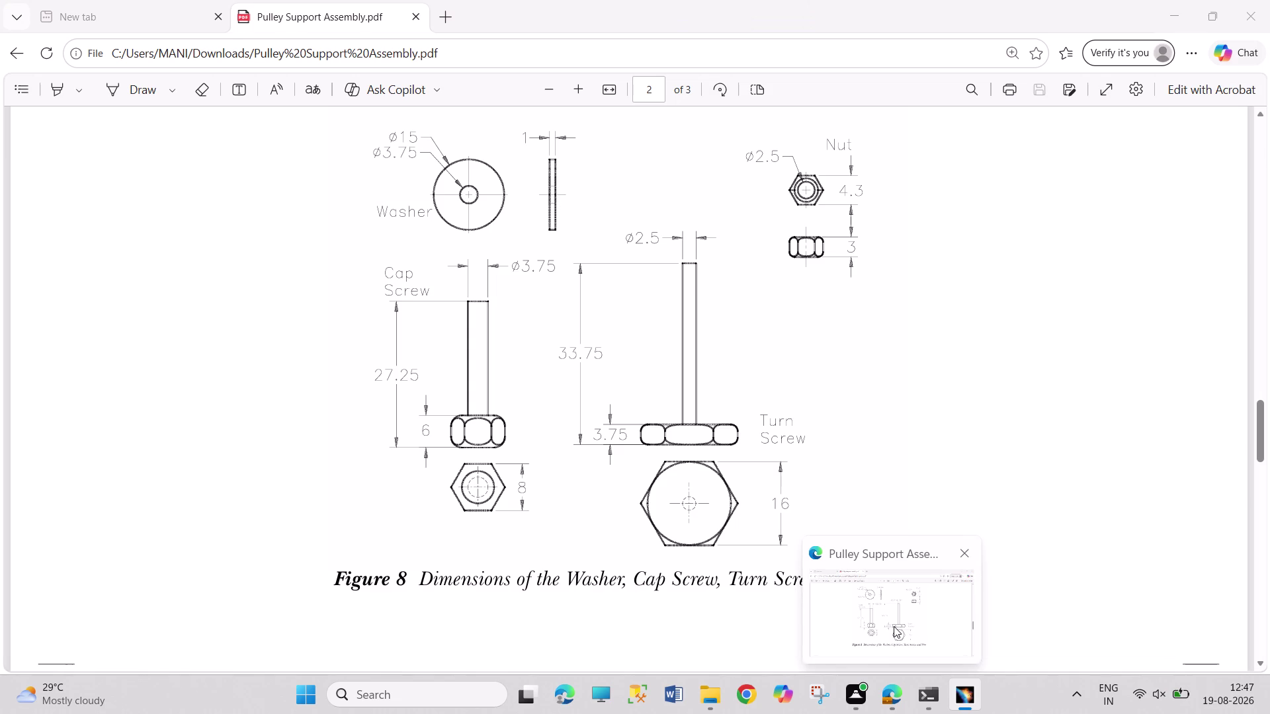
Pad the hexagon sketch 3 mm into a solid nut block.
click(1012, 234)
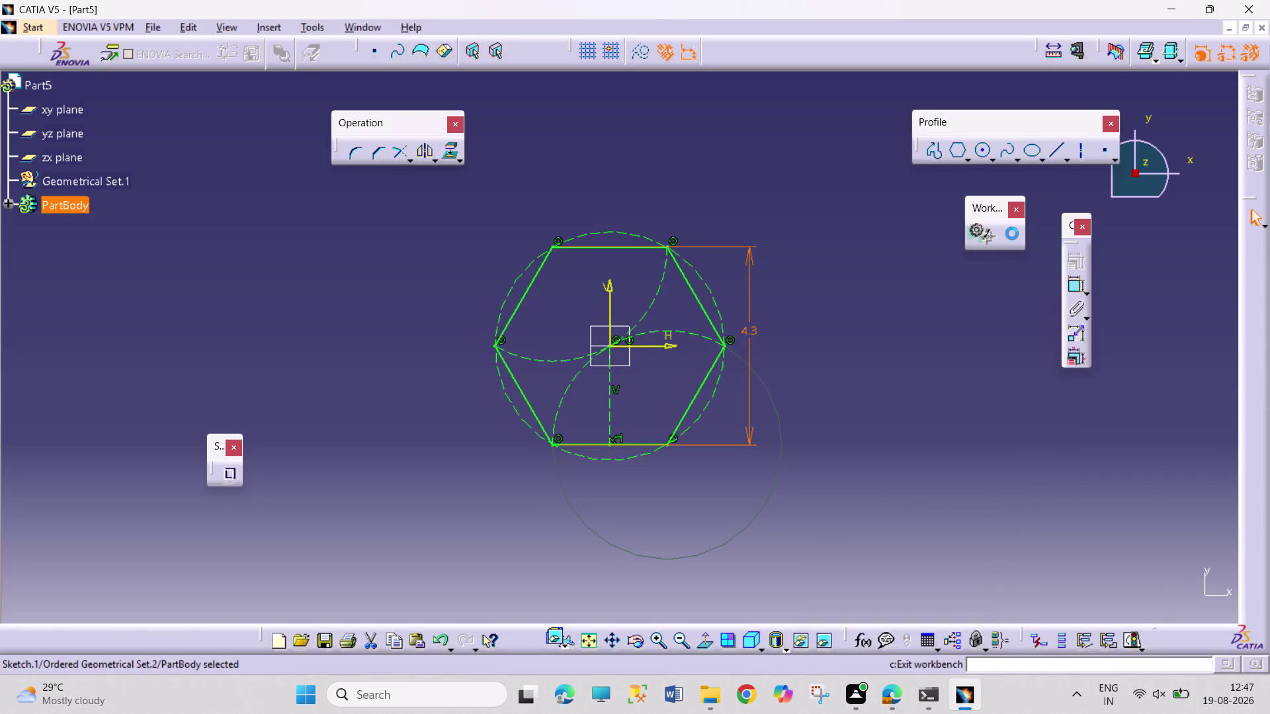
click(1135, 351)
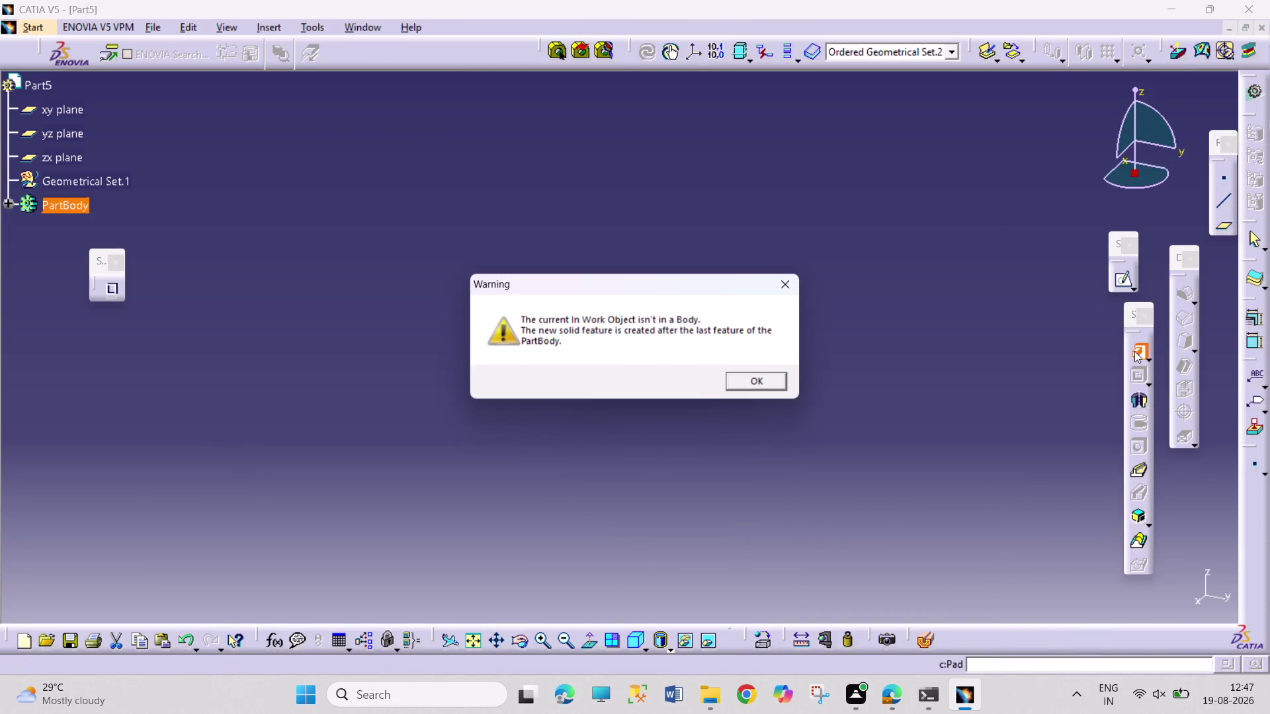
click(766, 382)
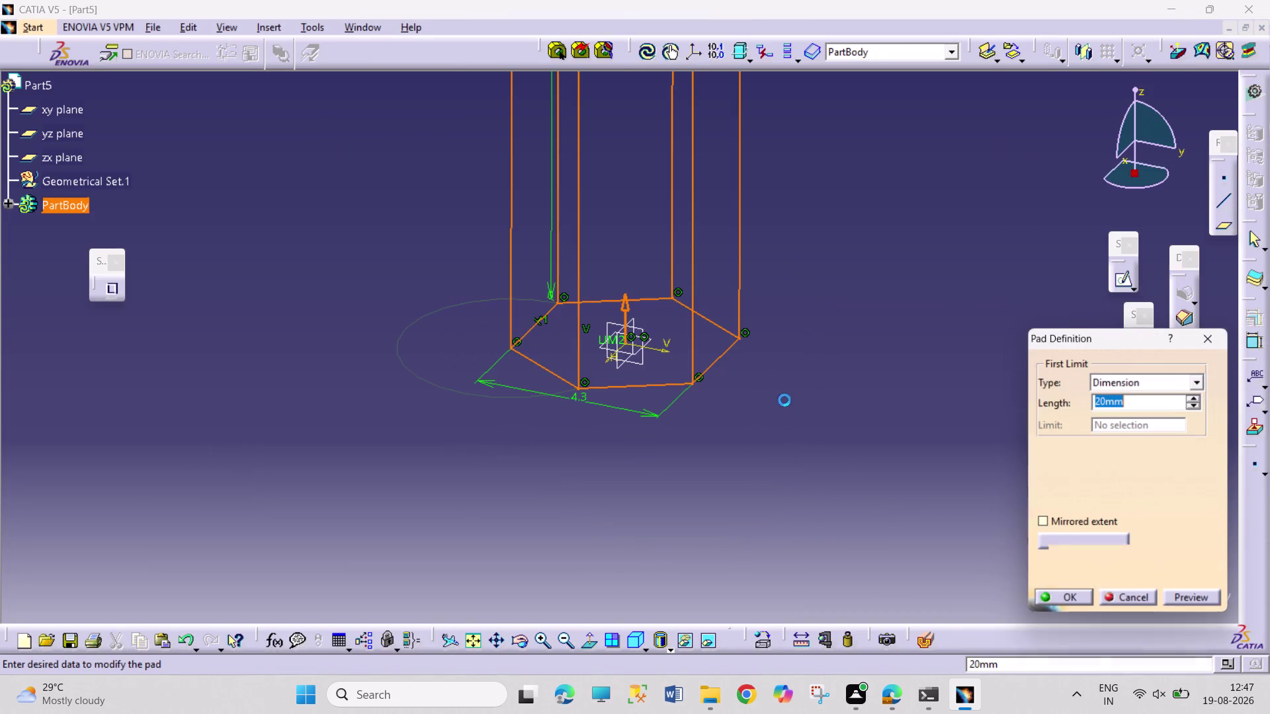
key(3)
key(Return)
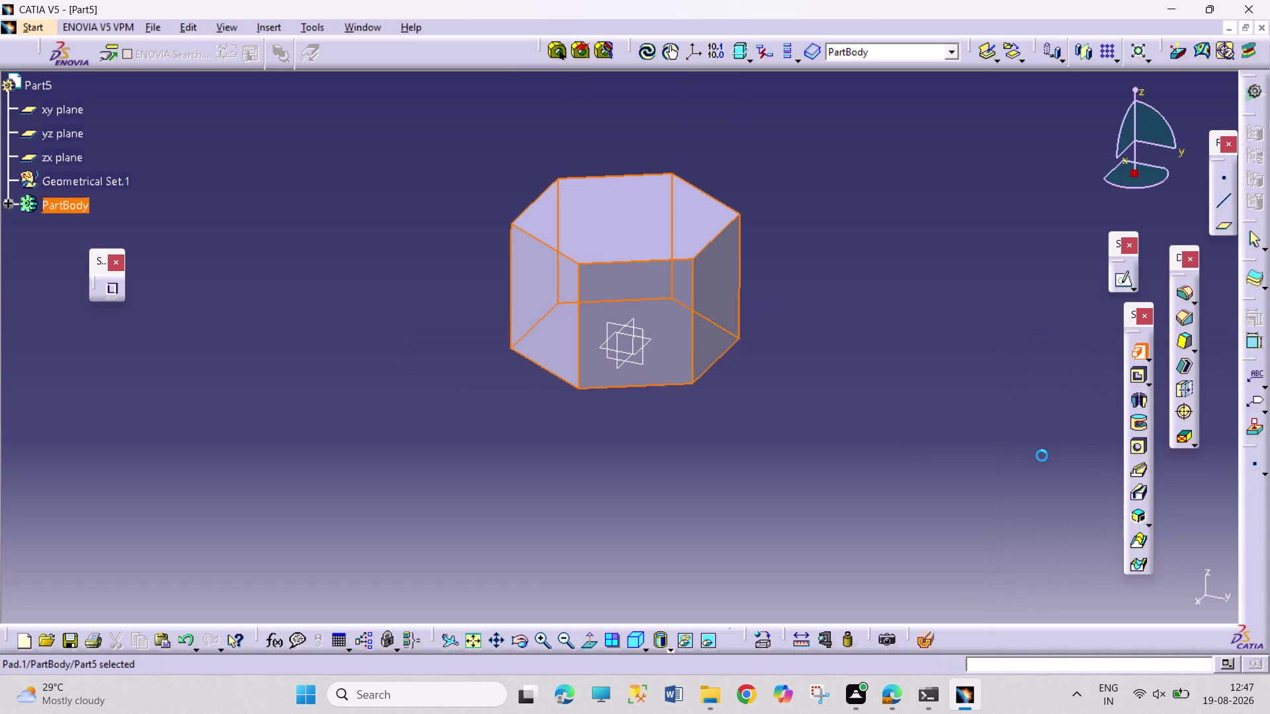
click(928, 485)
Open sketches on the xy and yz planes and exit each one without drawing.
click(666, 201)
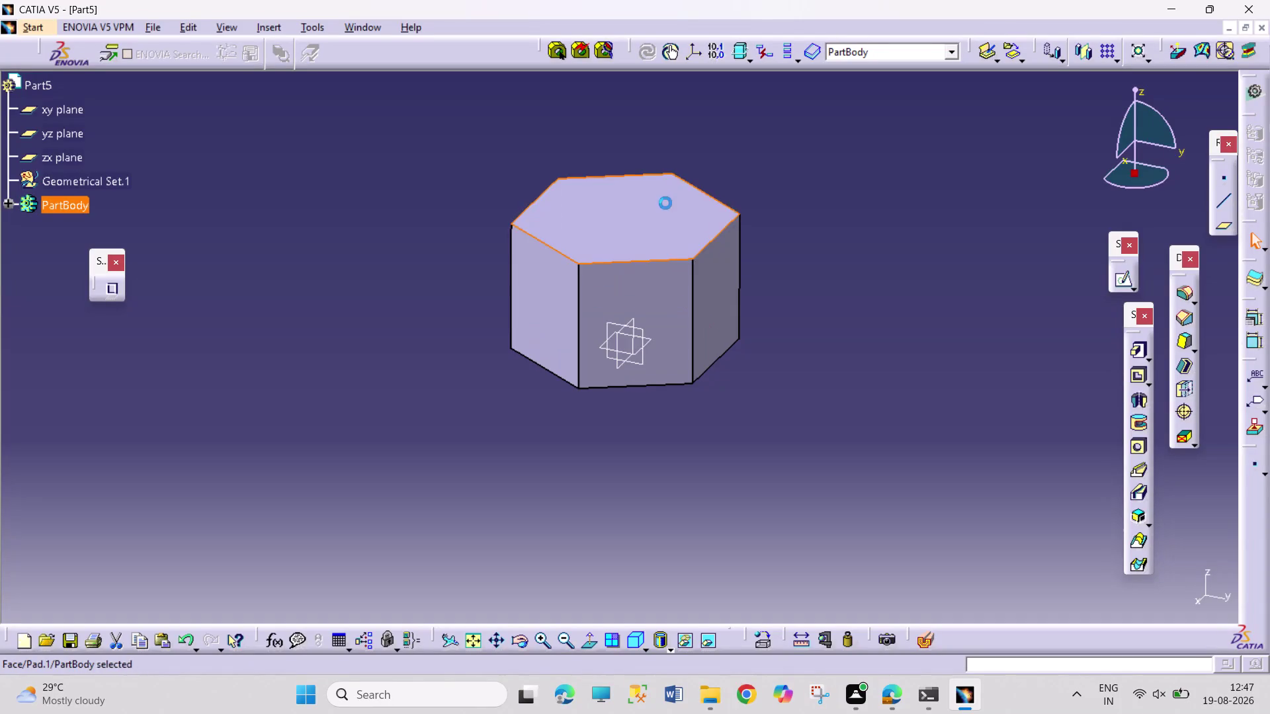
click(941, 375)
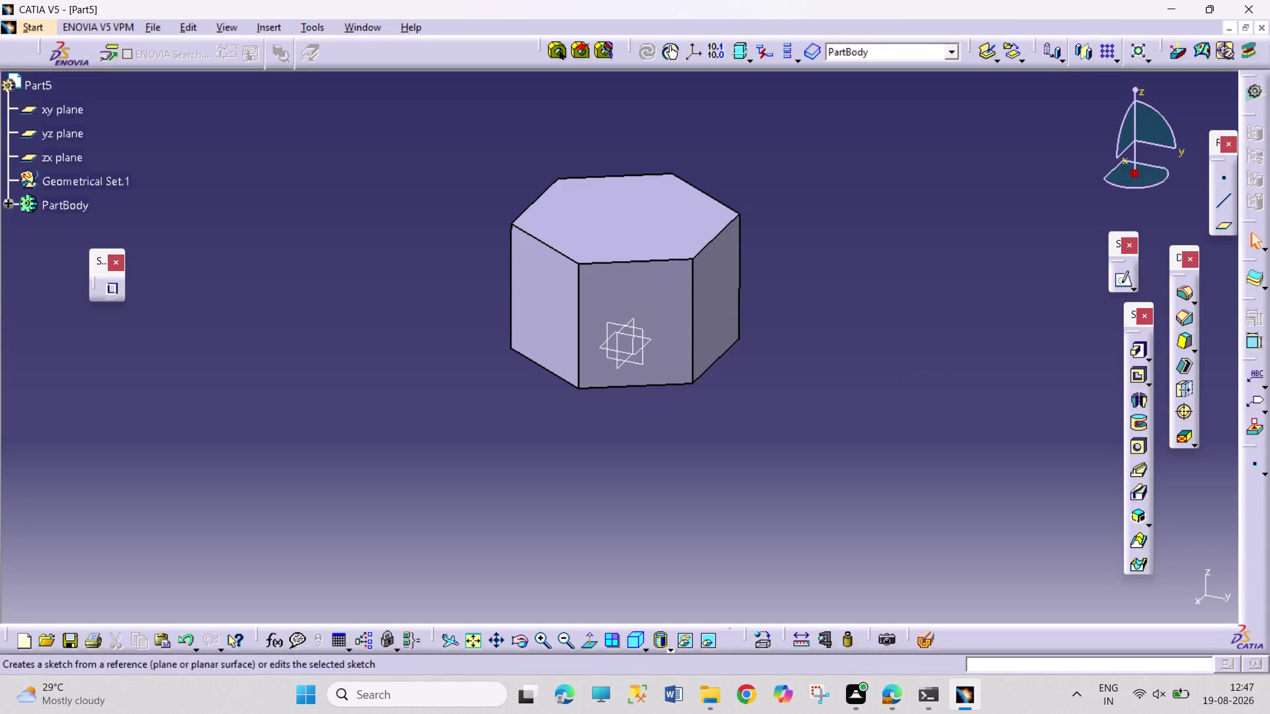
click(646, 346)
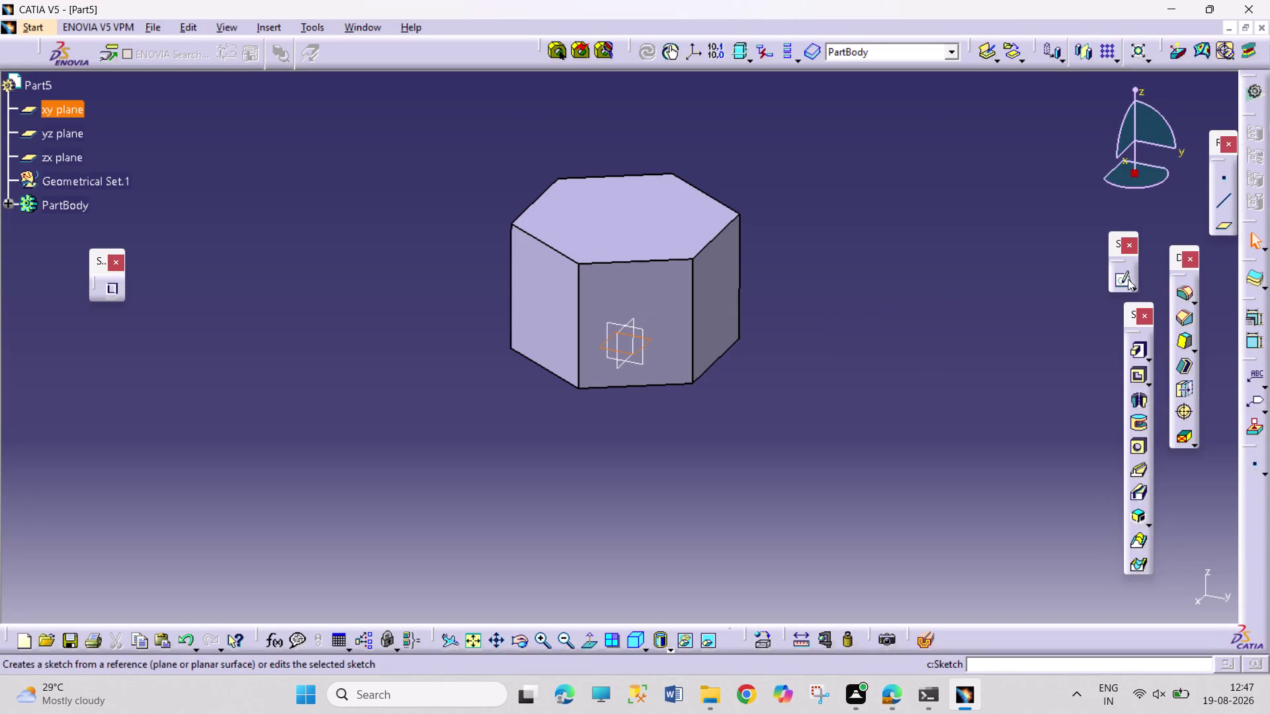
click(1128, 279)
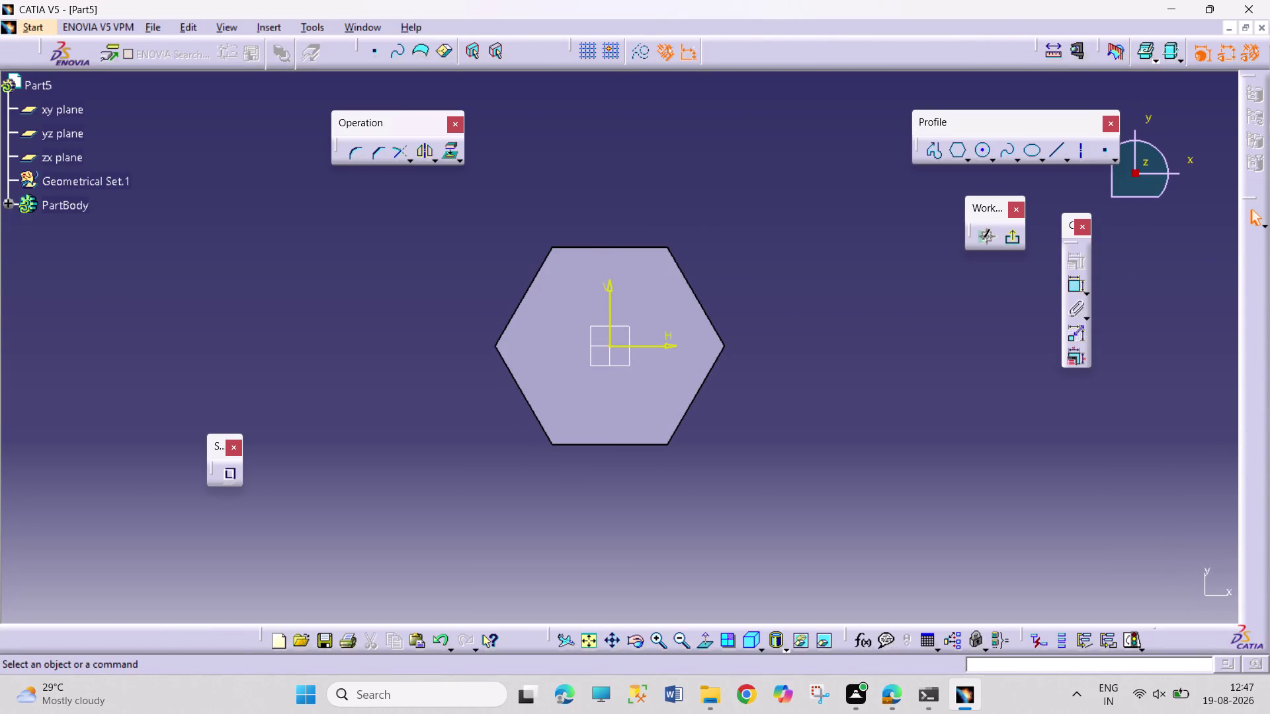
click(1009, 238)
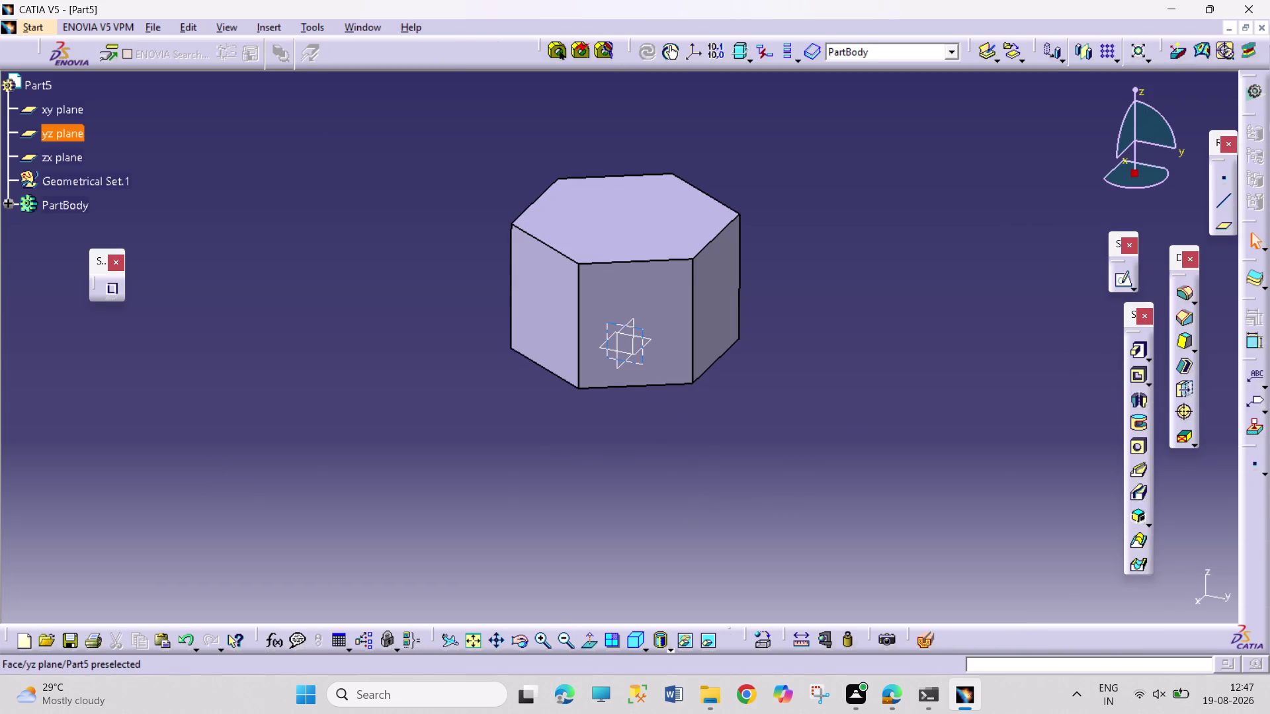
click(635, 331)
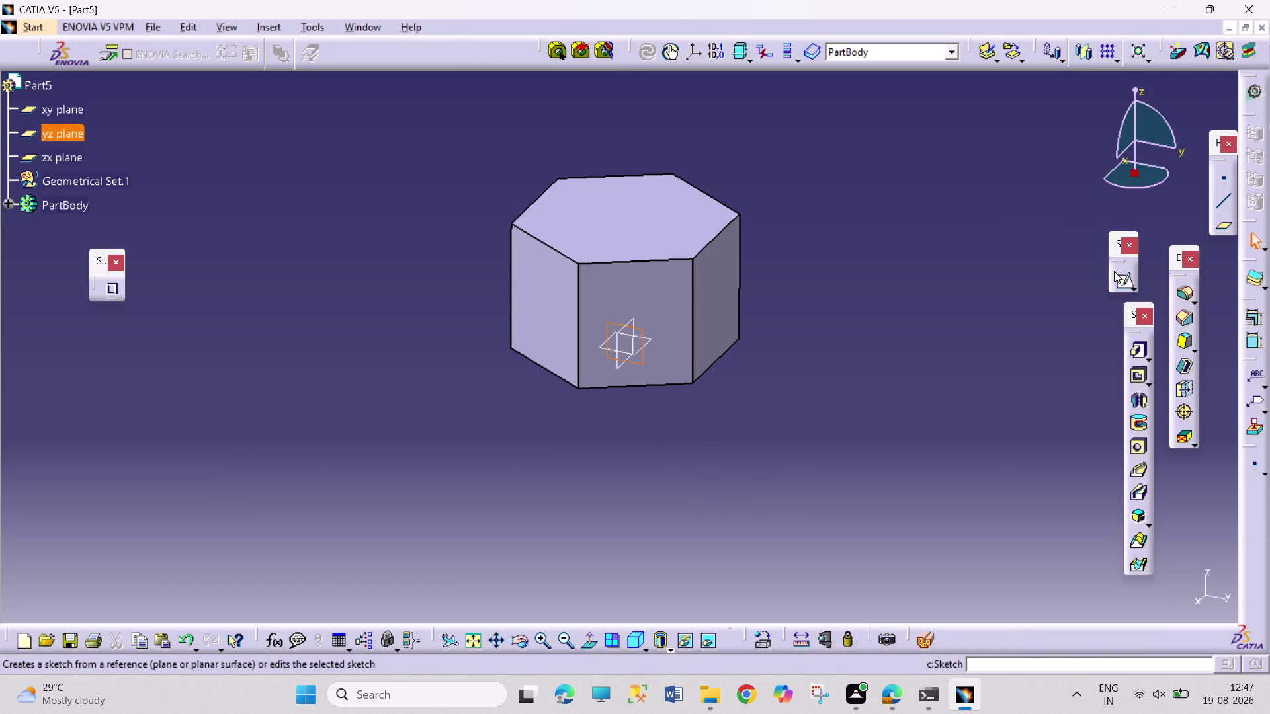
click(1121, 274)
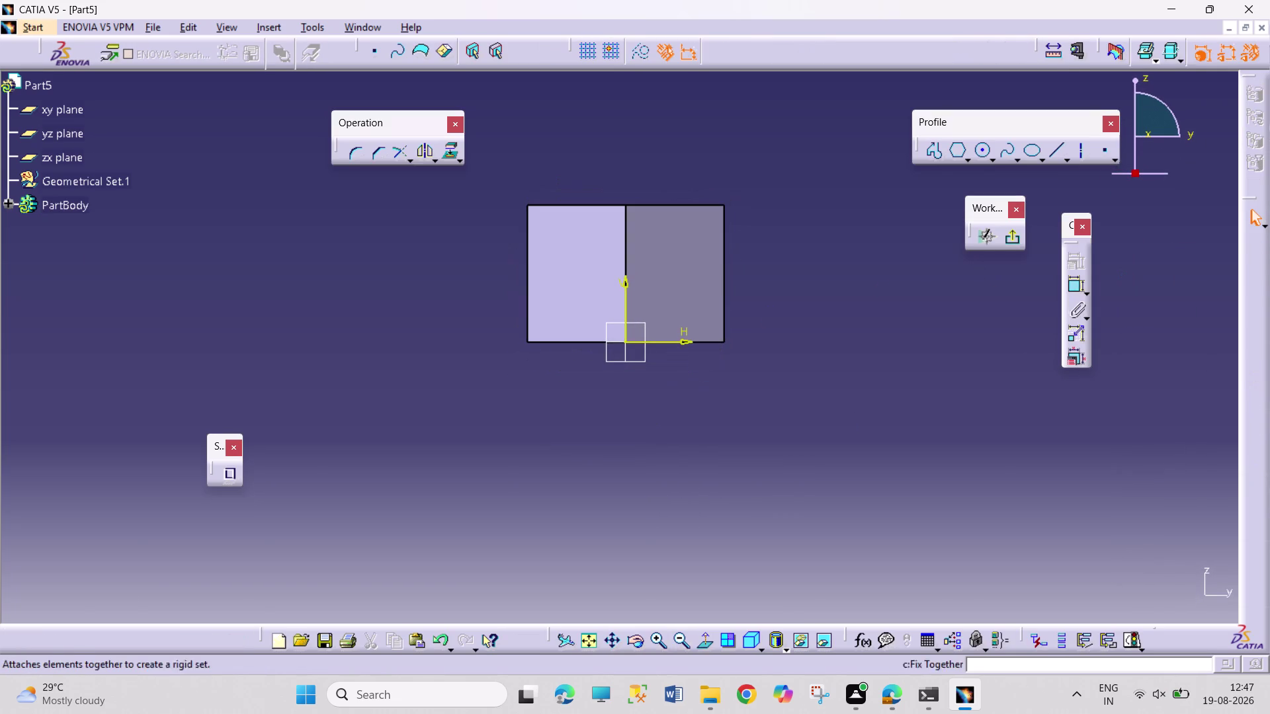
click(1021, 239)
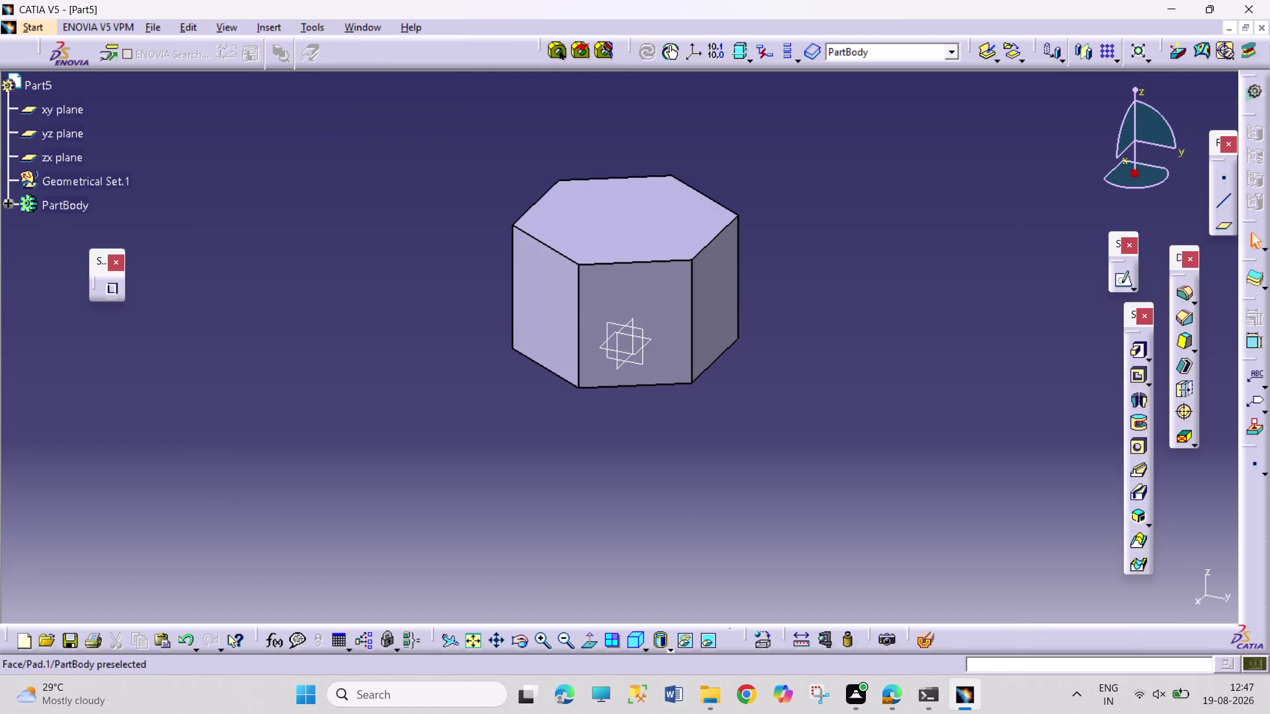
Open a new sketch on the zx plane facing the nut's side.
click(619, 365)
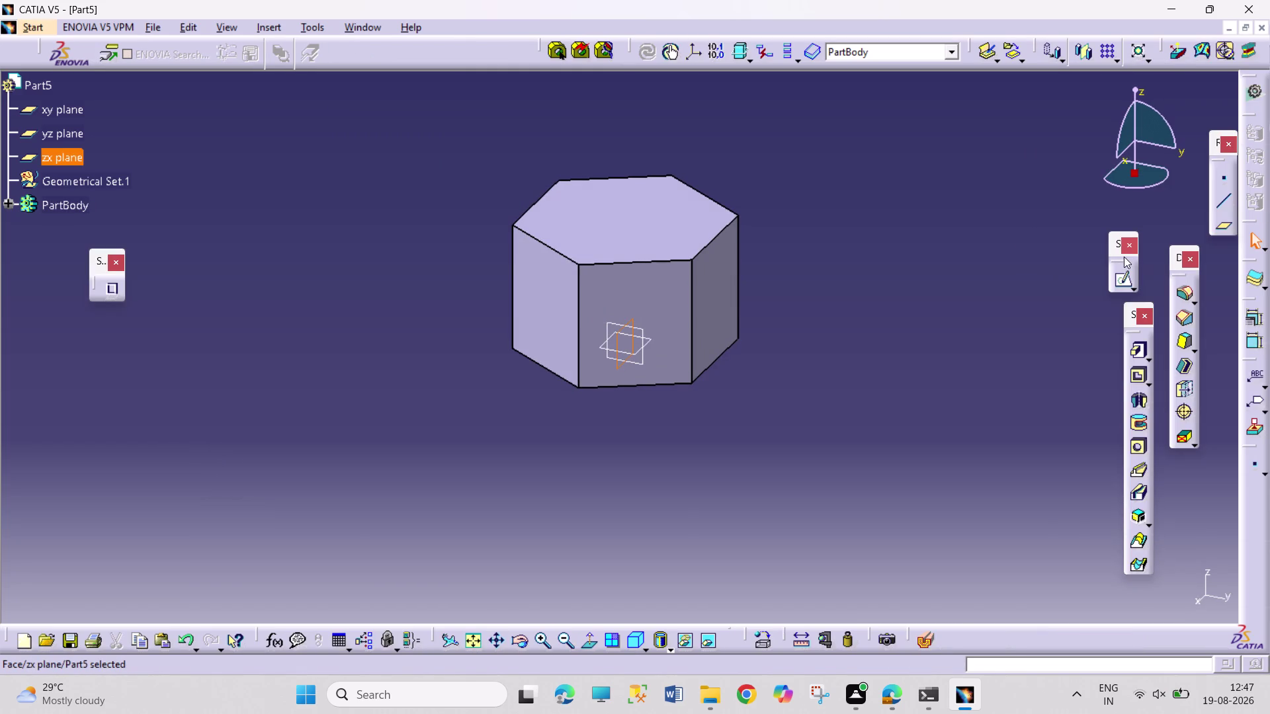
click(1118, 275)
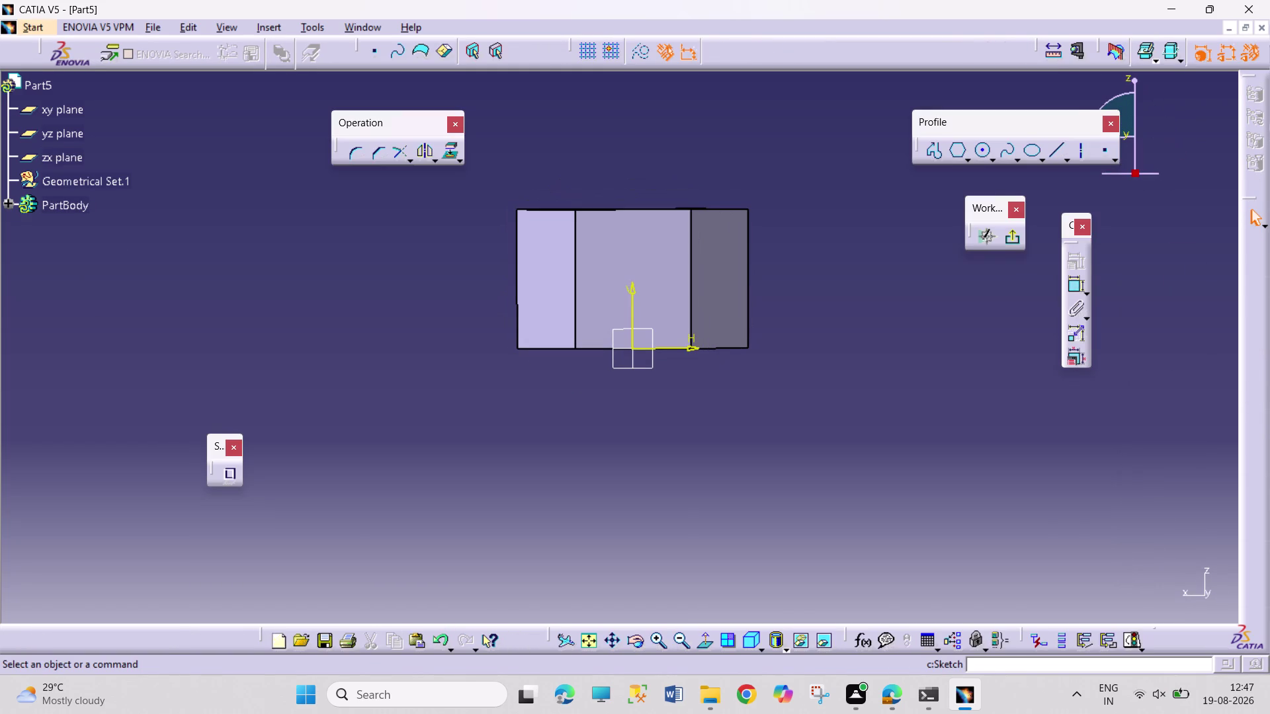
click(594, 639)
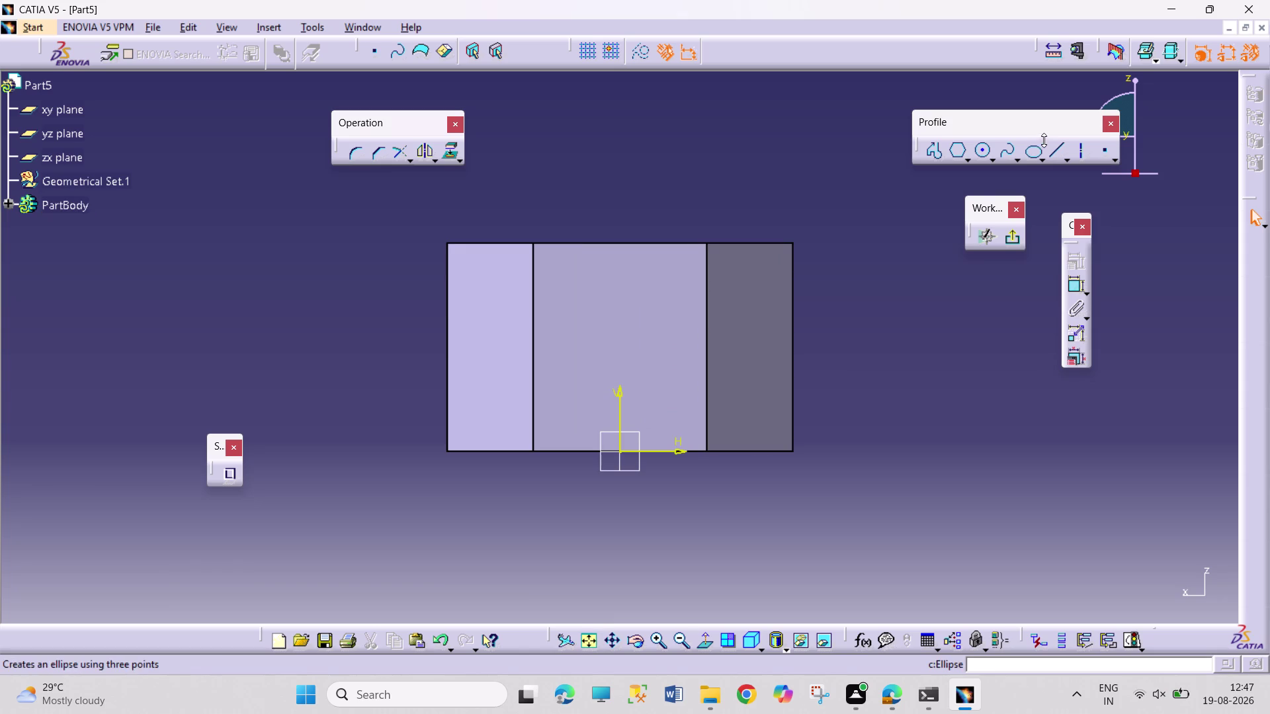
Draw a closed triangular profile from the nut's top edge out to the right.
click(934, 154)
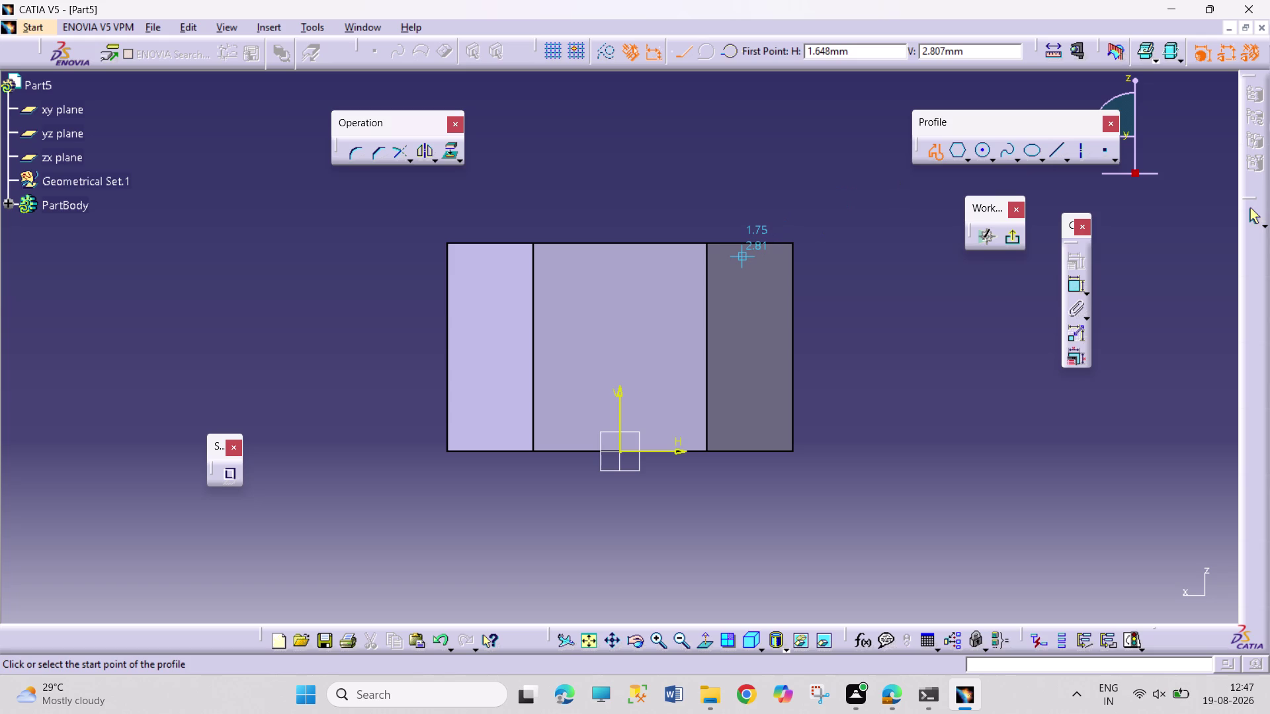
click(728, 253)
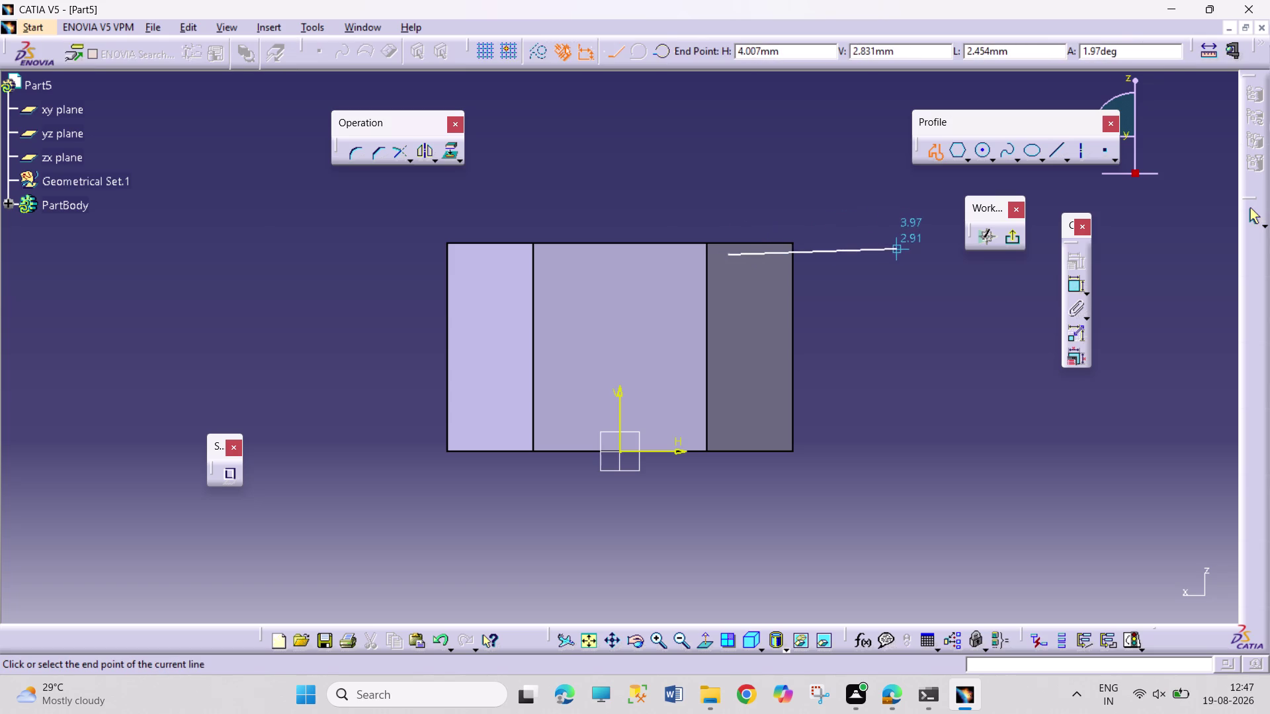
click(910, 257)
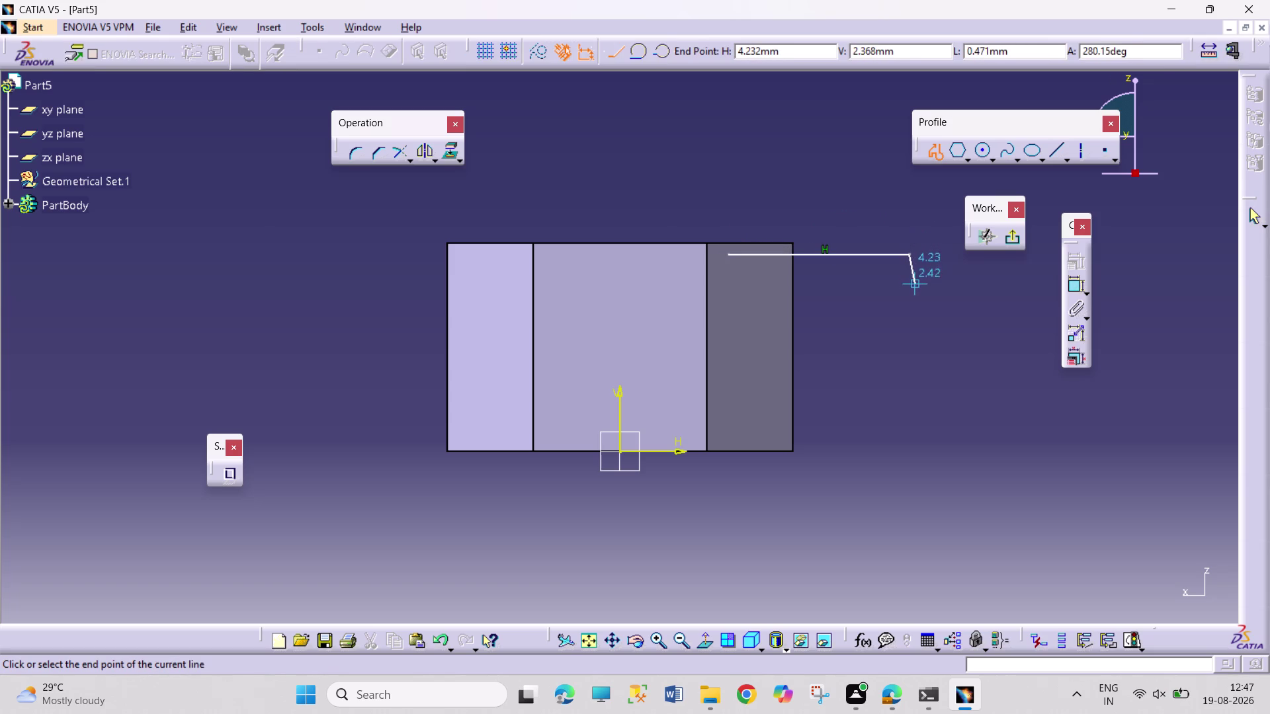
click(907, 303)
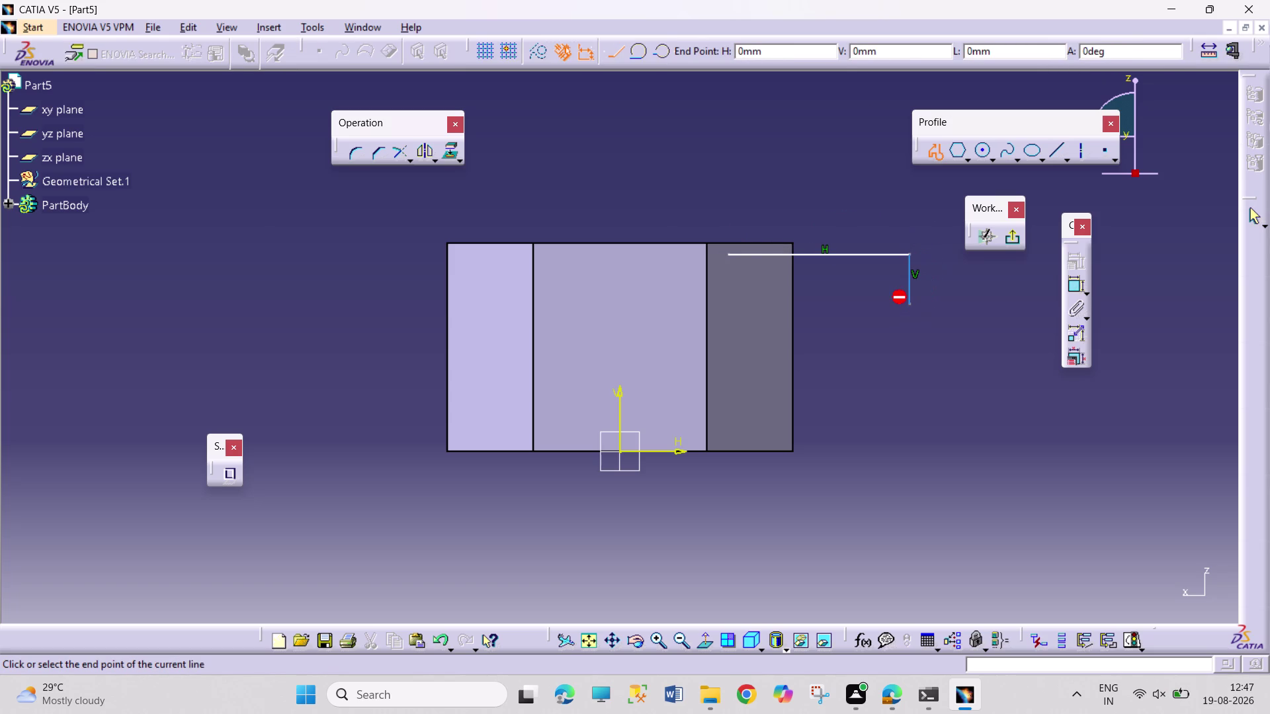
click(725, 254)
click(893, 347)
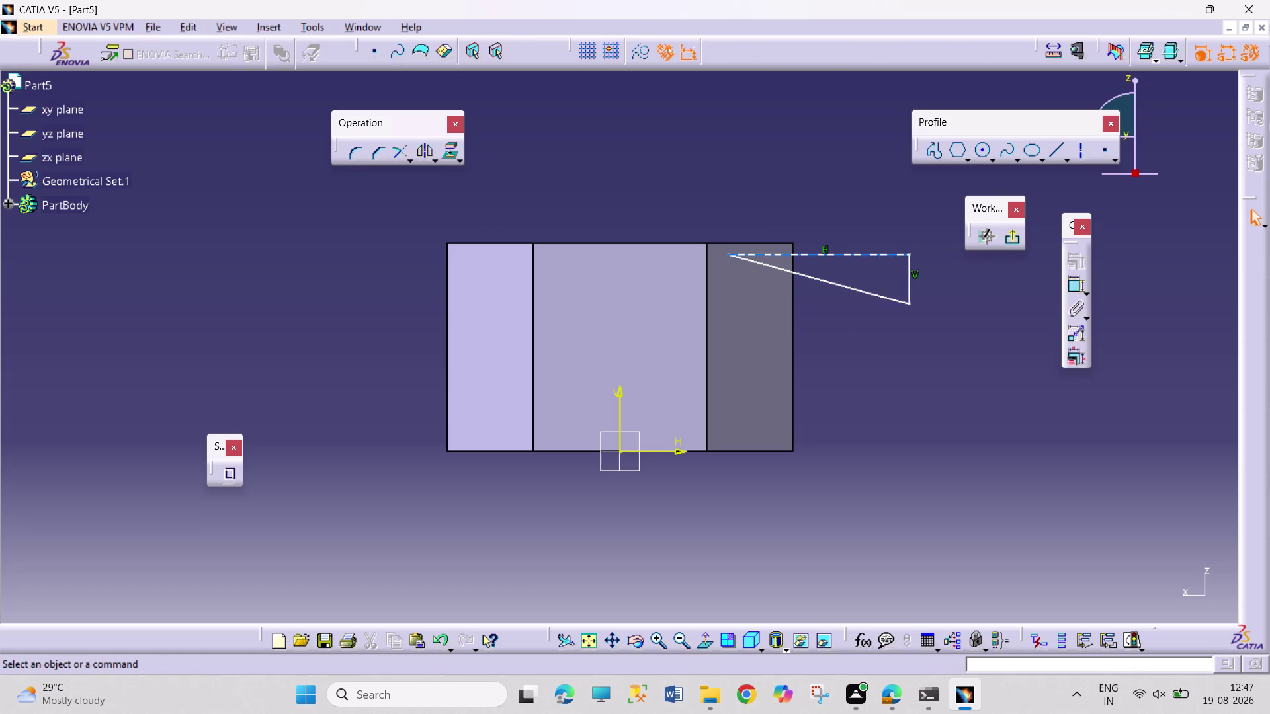
click(804, 253)
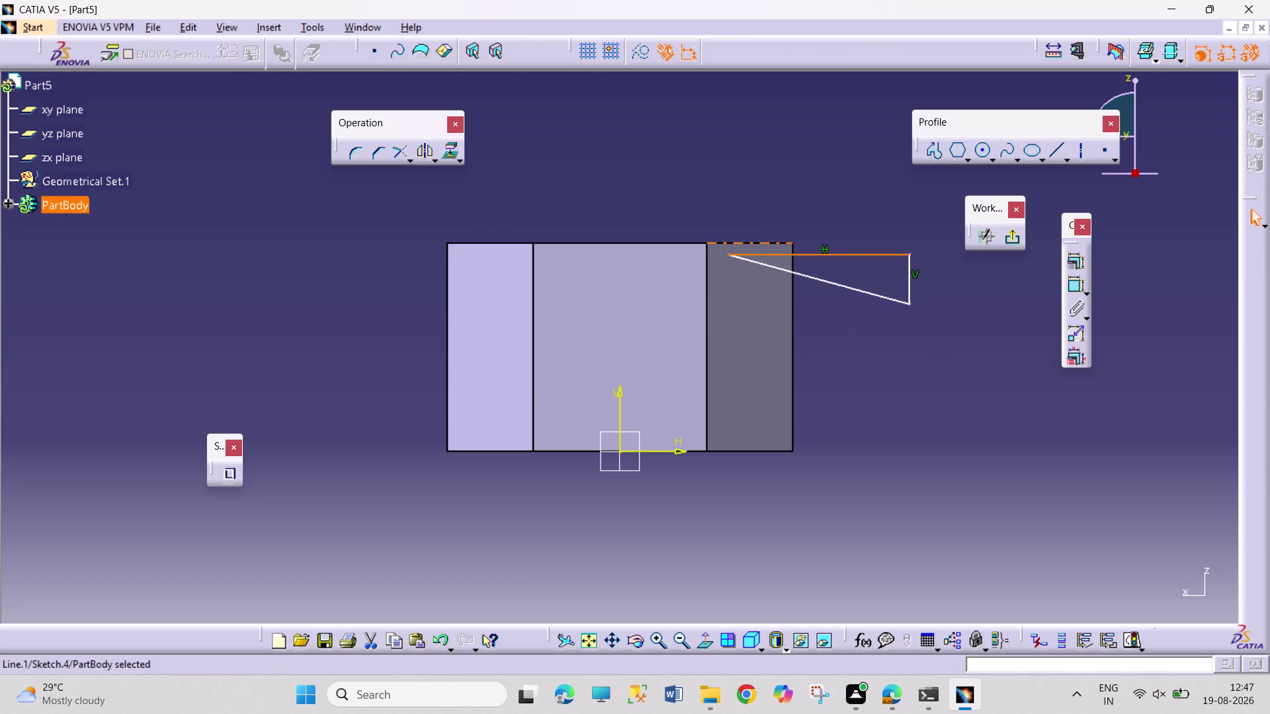
Apply a Coincidence constraint between the triangle's horizontal side and the nut's top edge.
click(782, 241)
click(1075, 259)
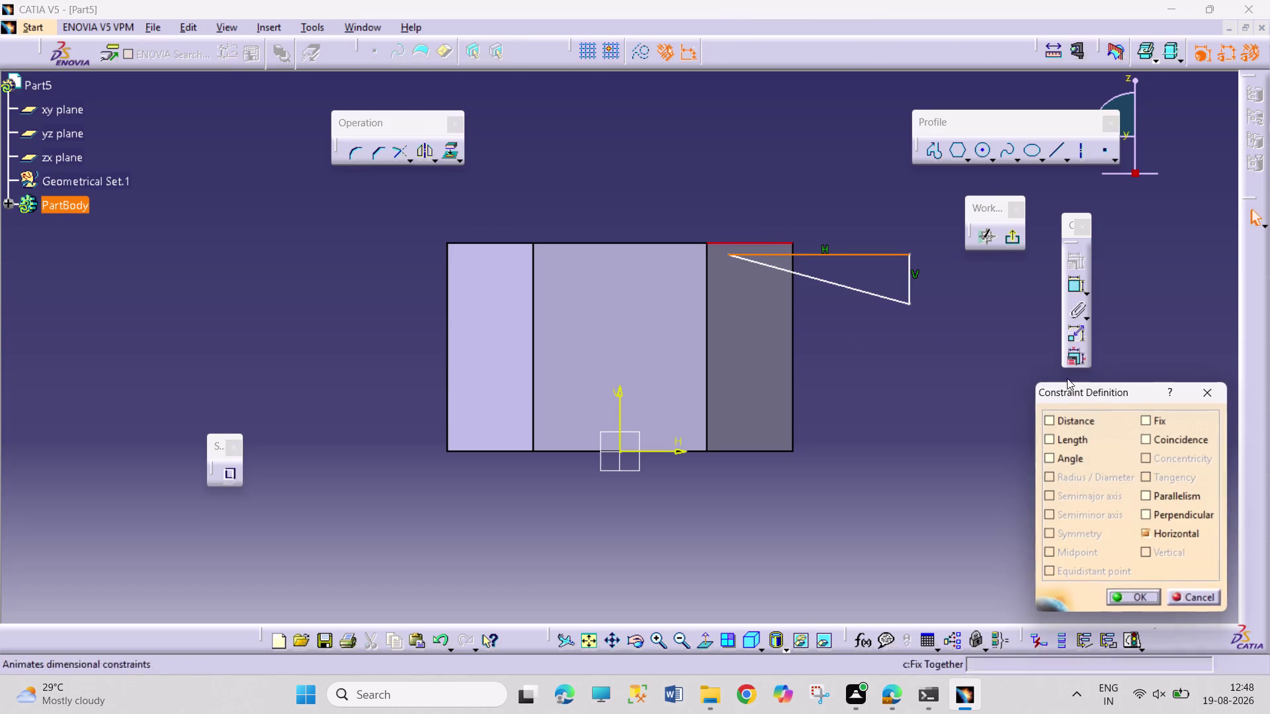
click(1191, 438)
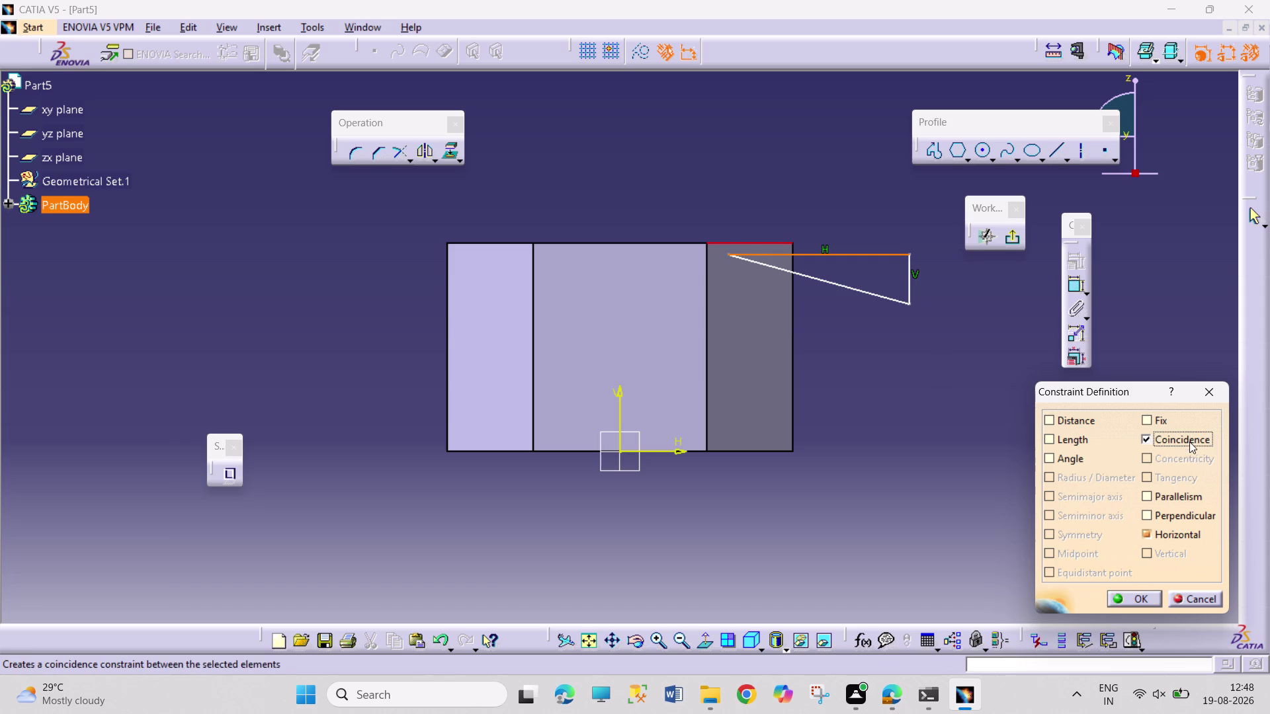
click(1130, 592)
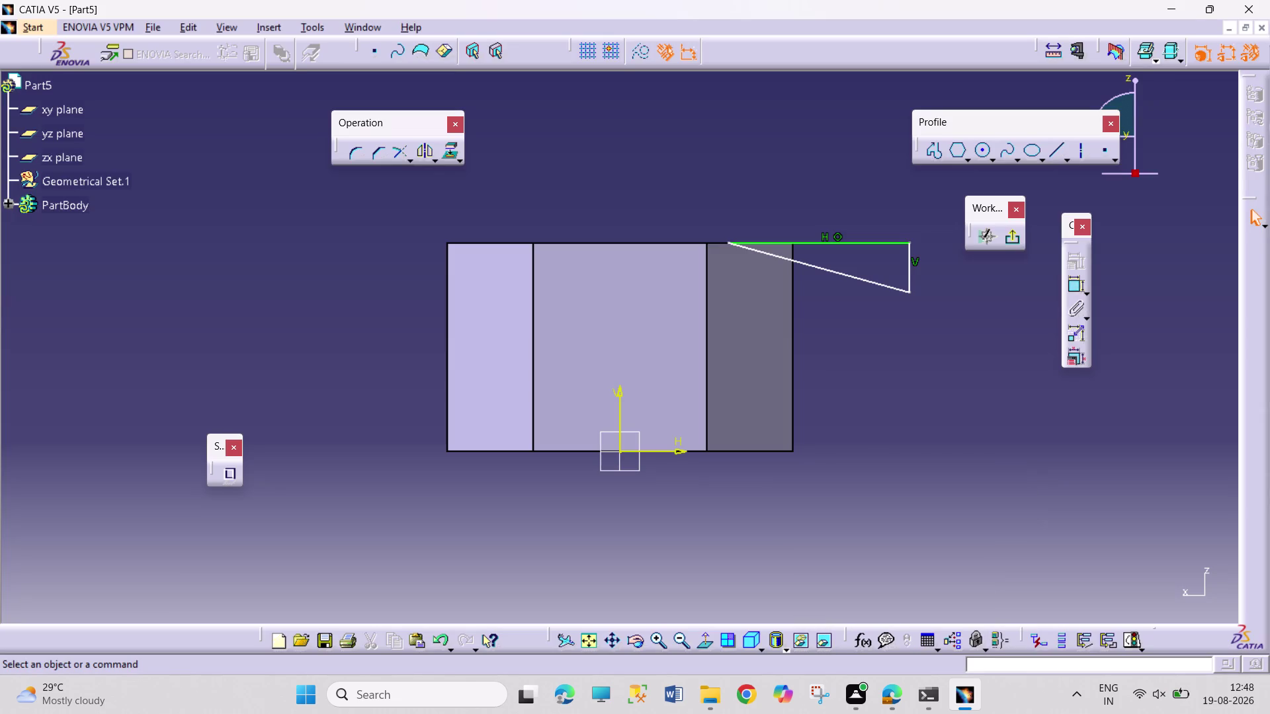
Box-select the triangle, try mirroring it, and expand the feature tree to the pad.
click(963, 416)
drag(939, 221, 954, 297)
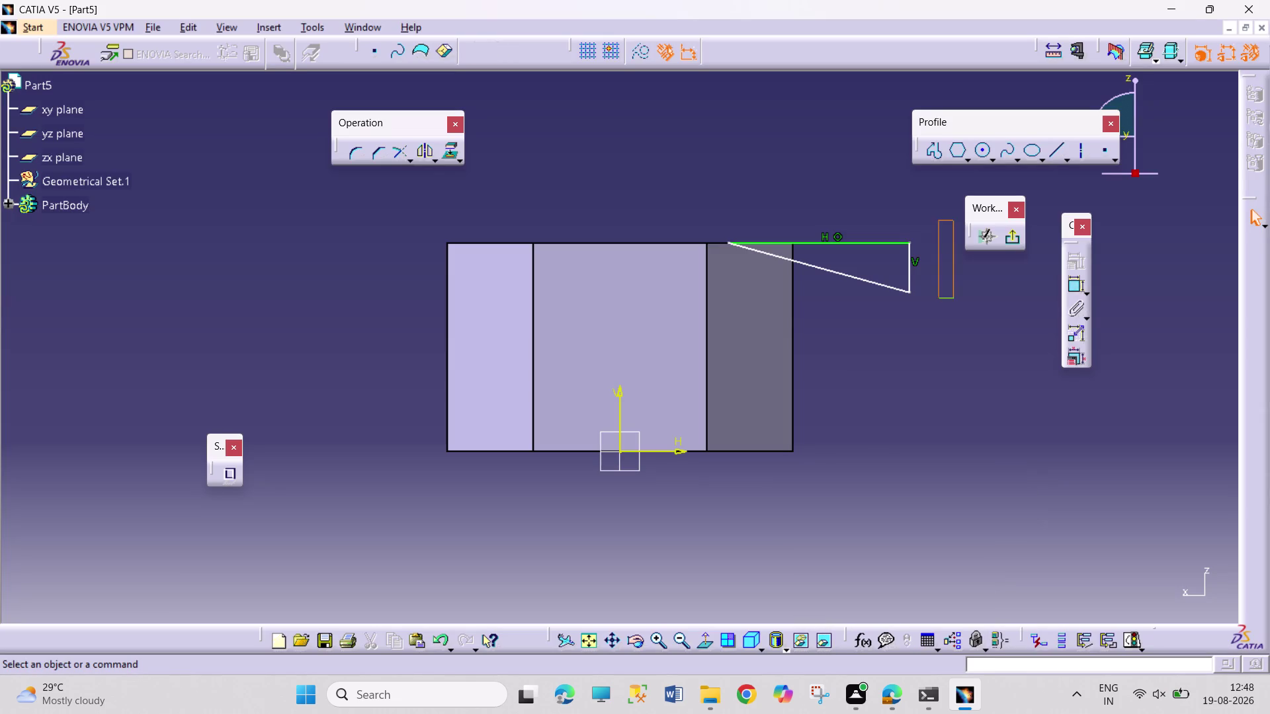
drag(953, 297, 717, 311)
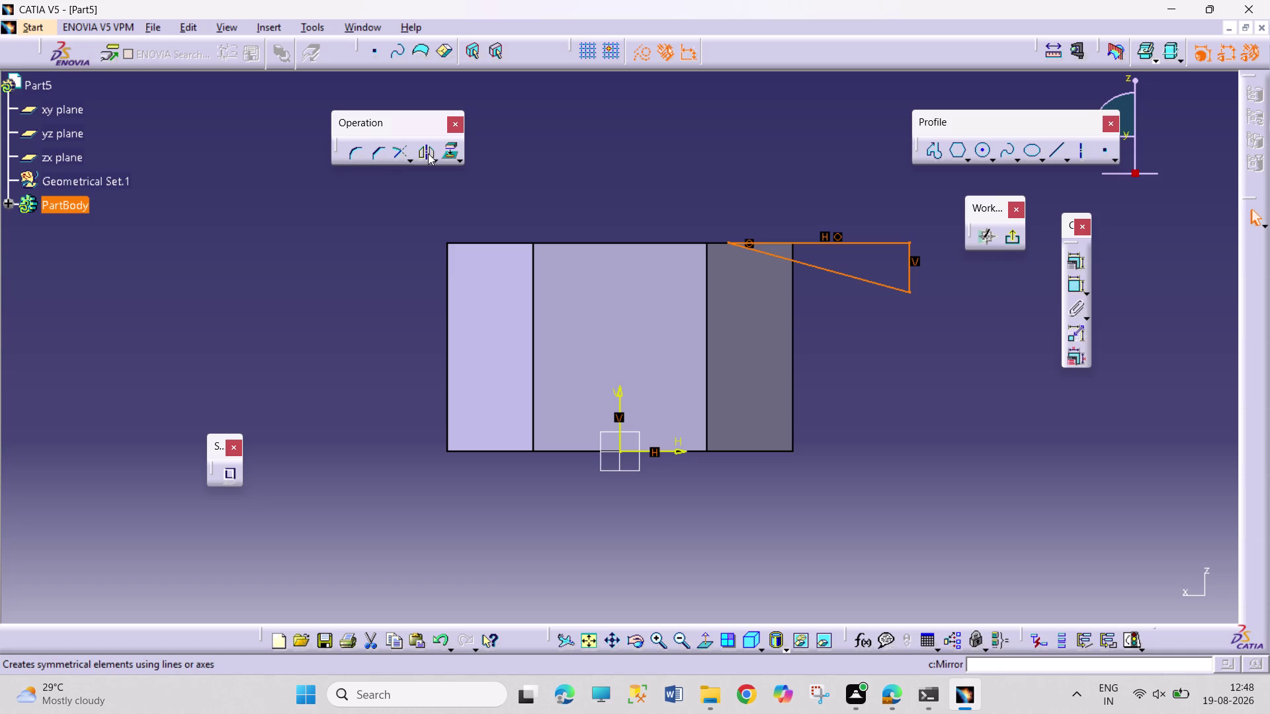
click(1017, 271)
drag(1050, 154, 1042, 162)
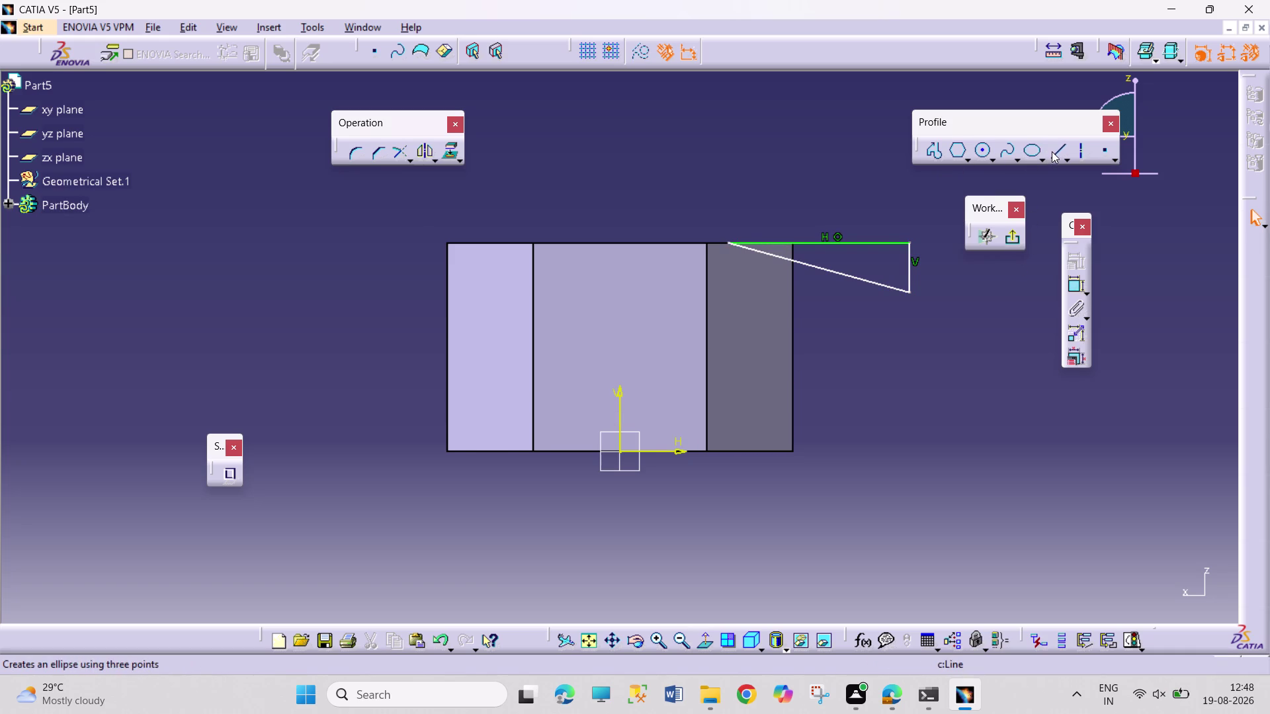
click(7, 206)
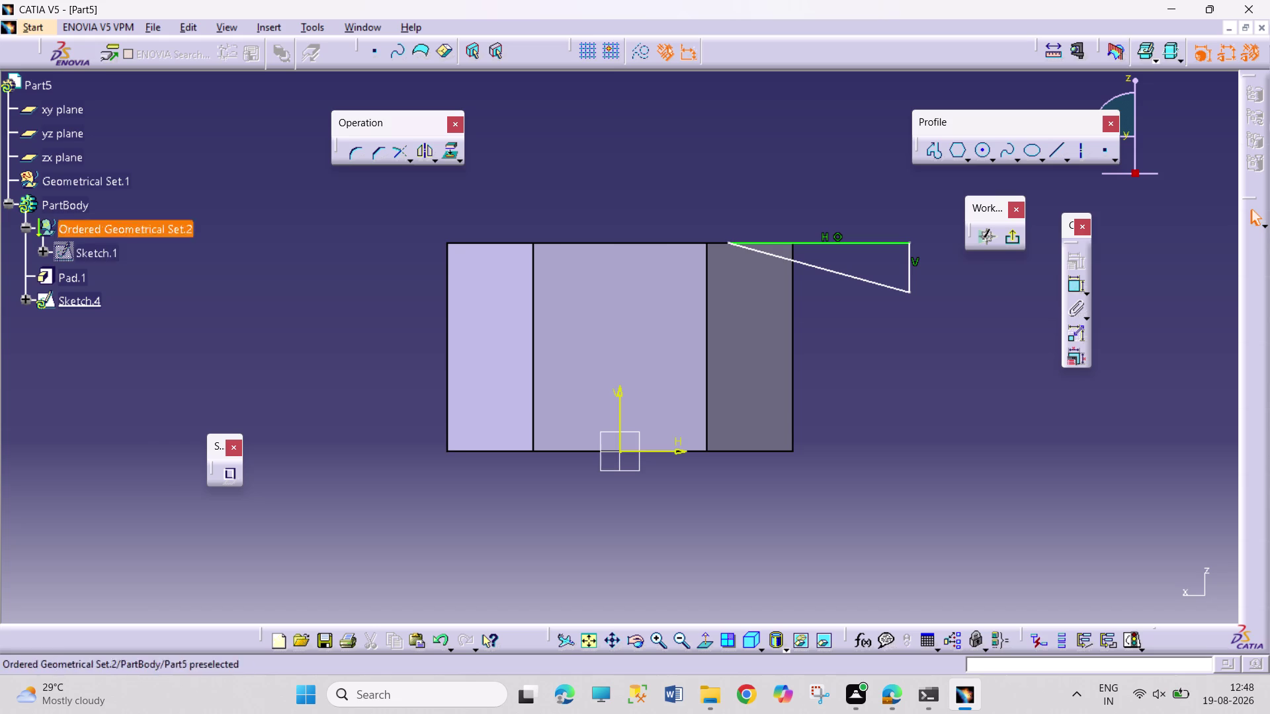
double_click(66, 273)
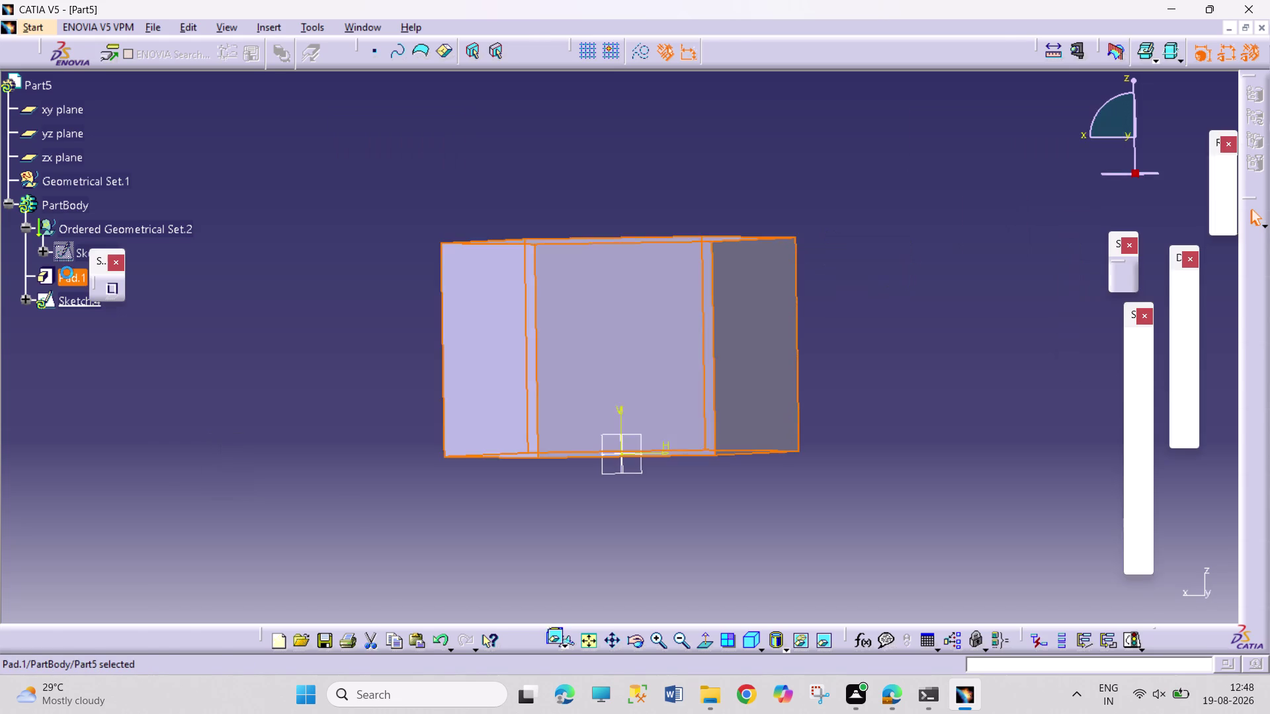
Edit Pad.1 to a mirrored extent with a 1.5 mm length.
double_click(70, 284)
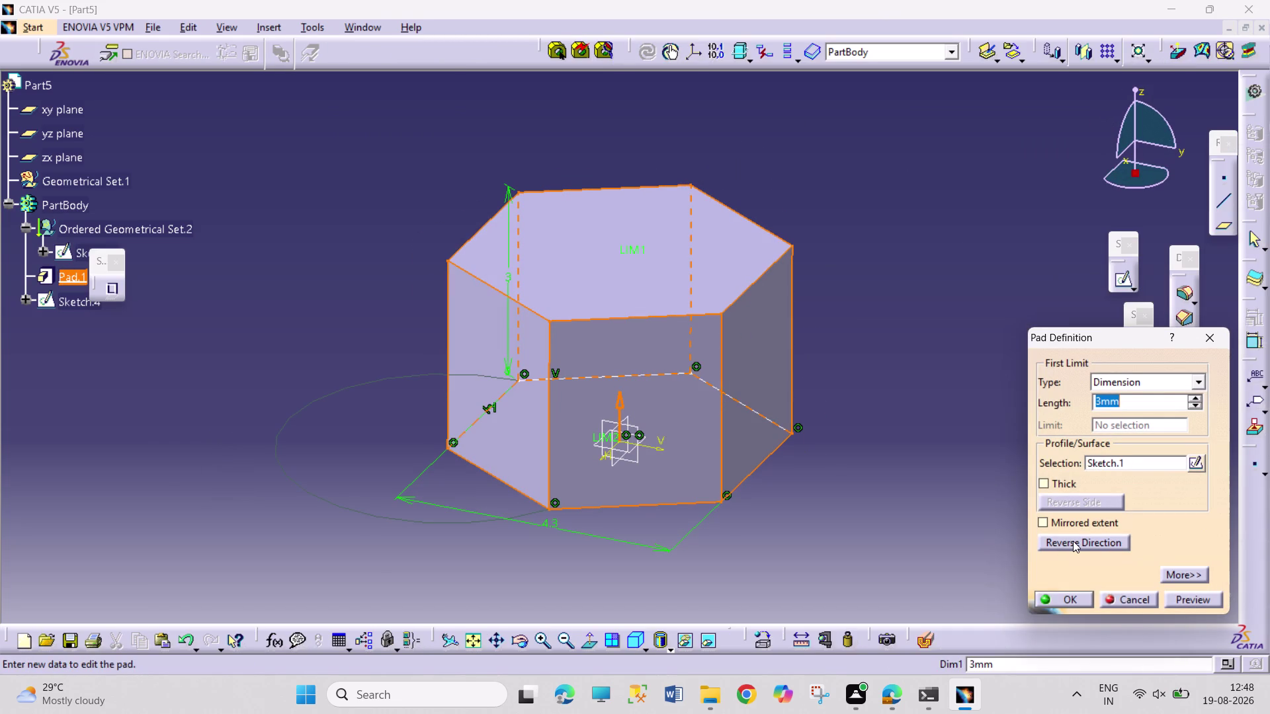
click(1073, 522)
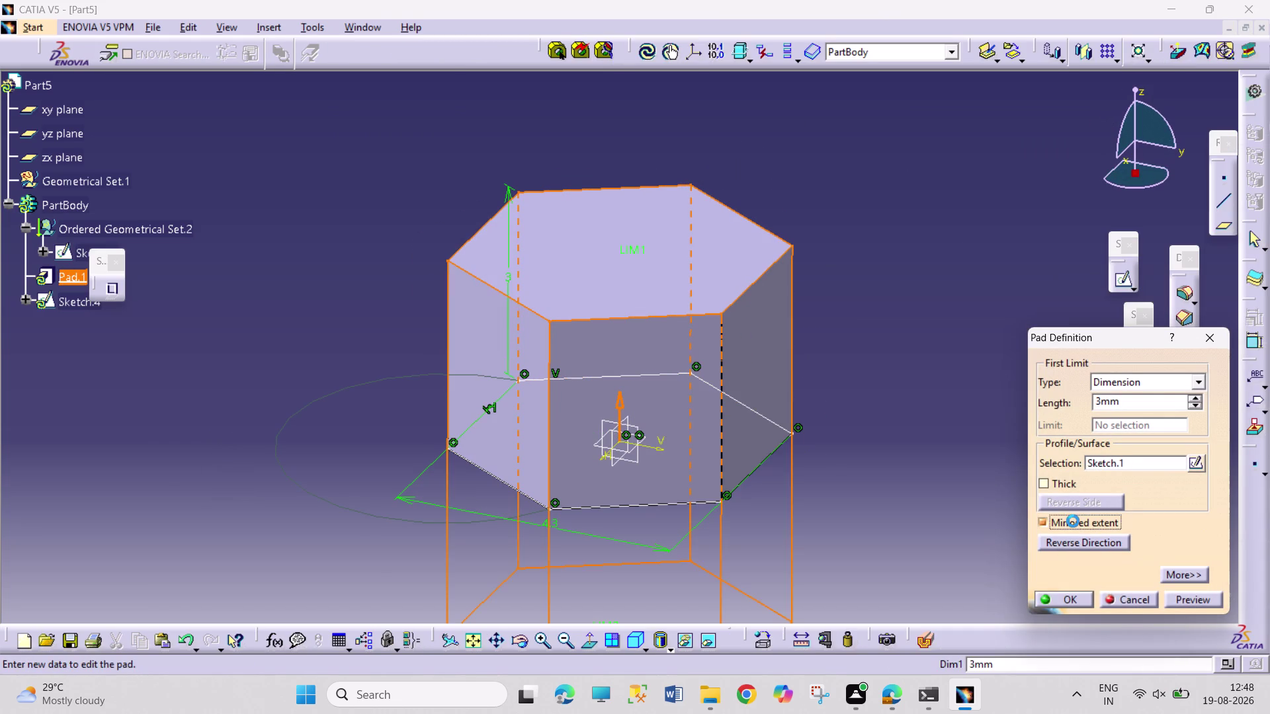
drag(1103, 396, 1069, 389)
text(1.)
key(5)
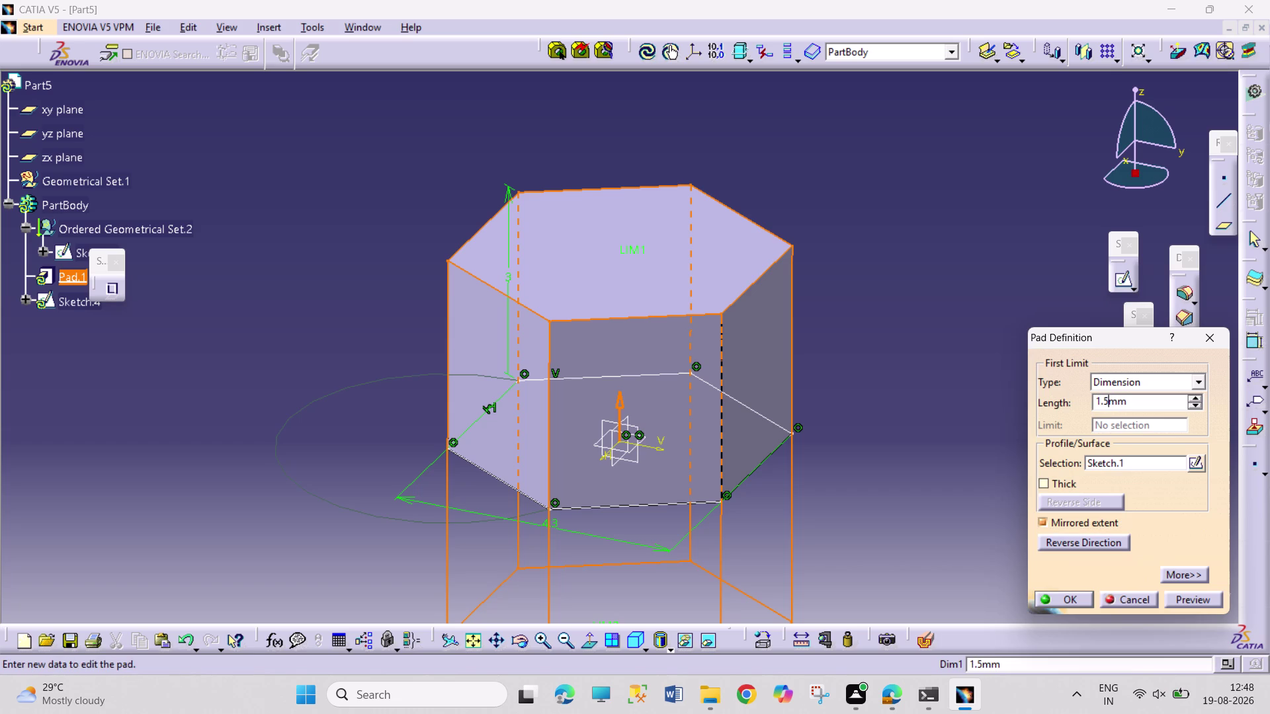
key(Return)
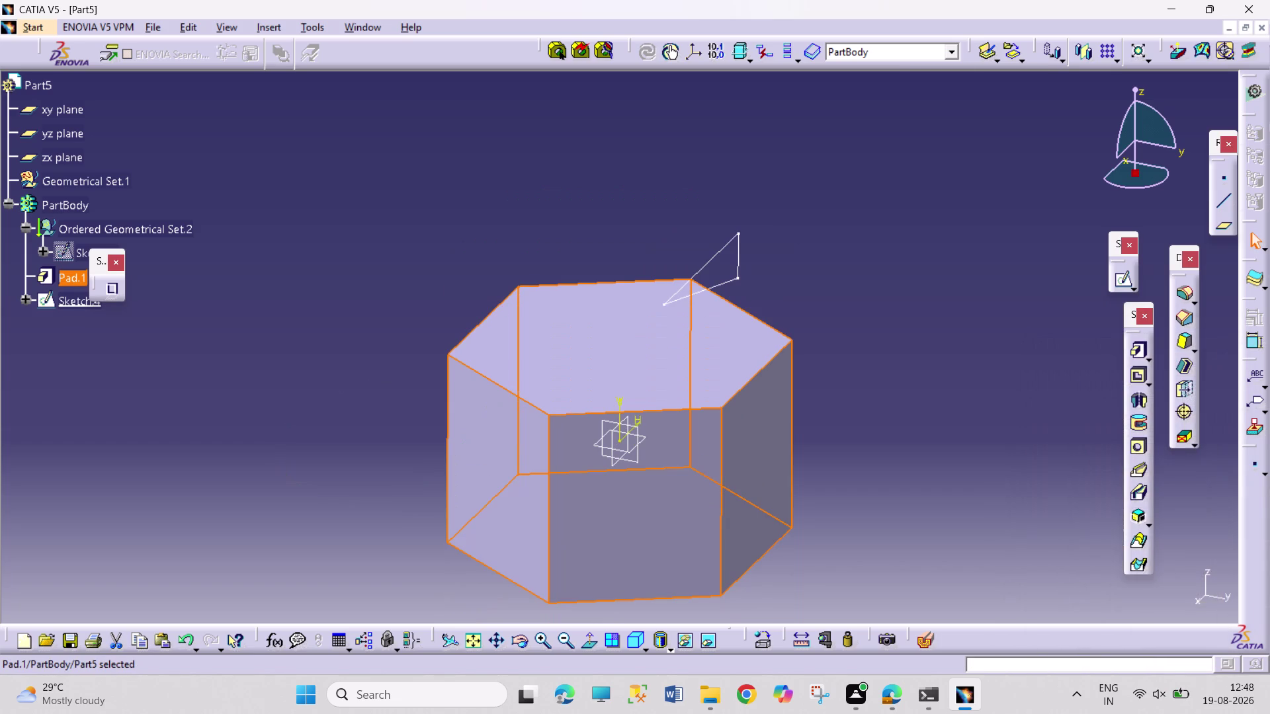
click(931, 459)
In Sketch.4, mirror the triangle across the H axis to the nut's bottom edge.
double_click(741, 256)
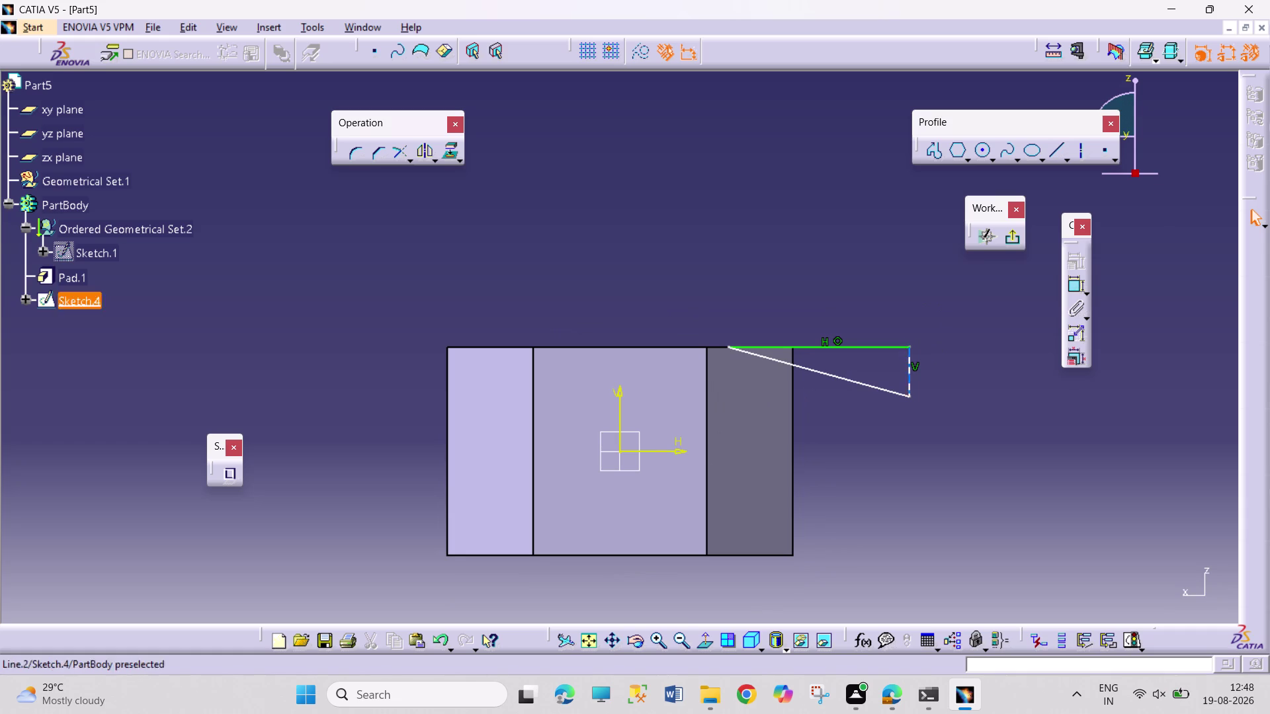
drag(939, 316, 833, 404)
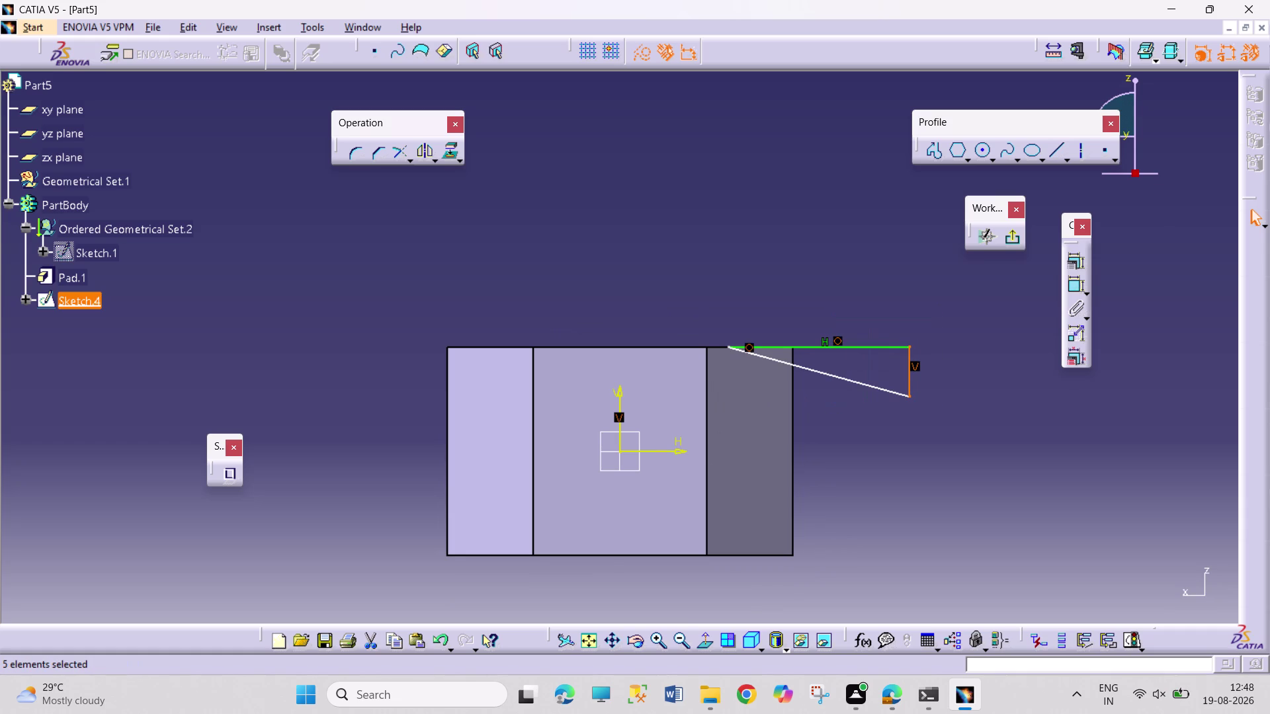
drag(721, 293, 735, 363)
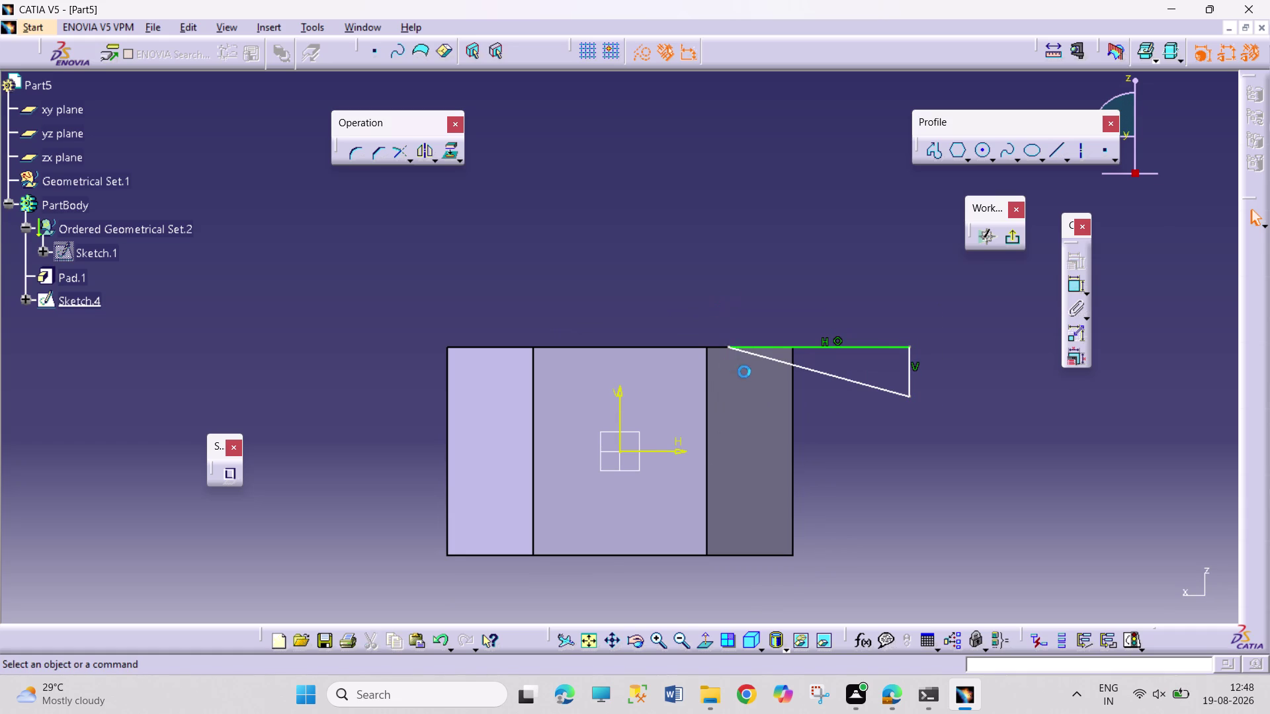
drag(735, 363, 961, 413)
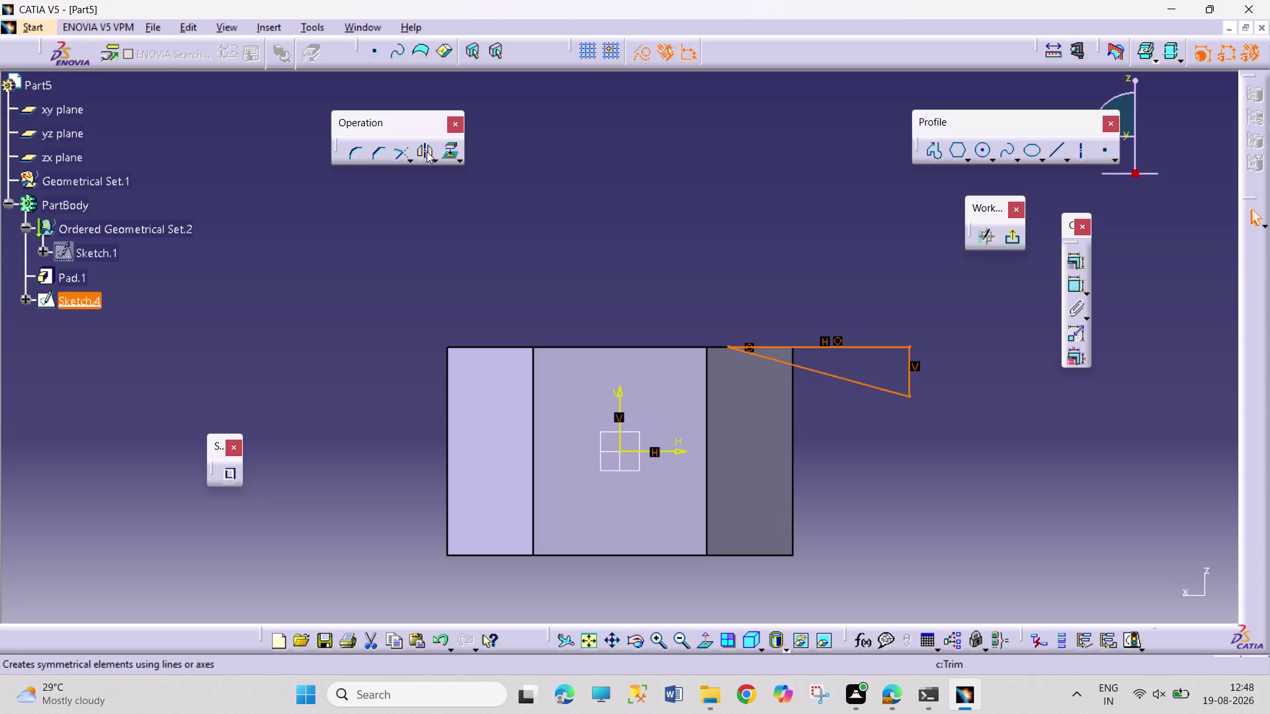
drag(427, 152, 427, 158)
click(661, 449)
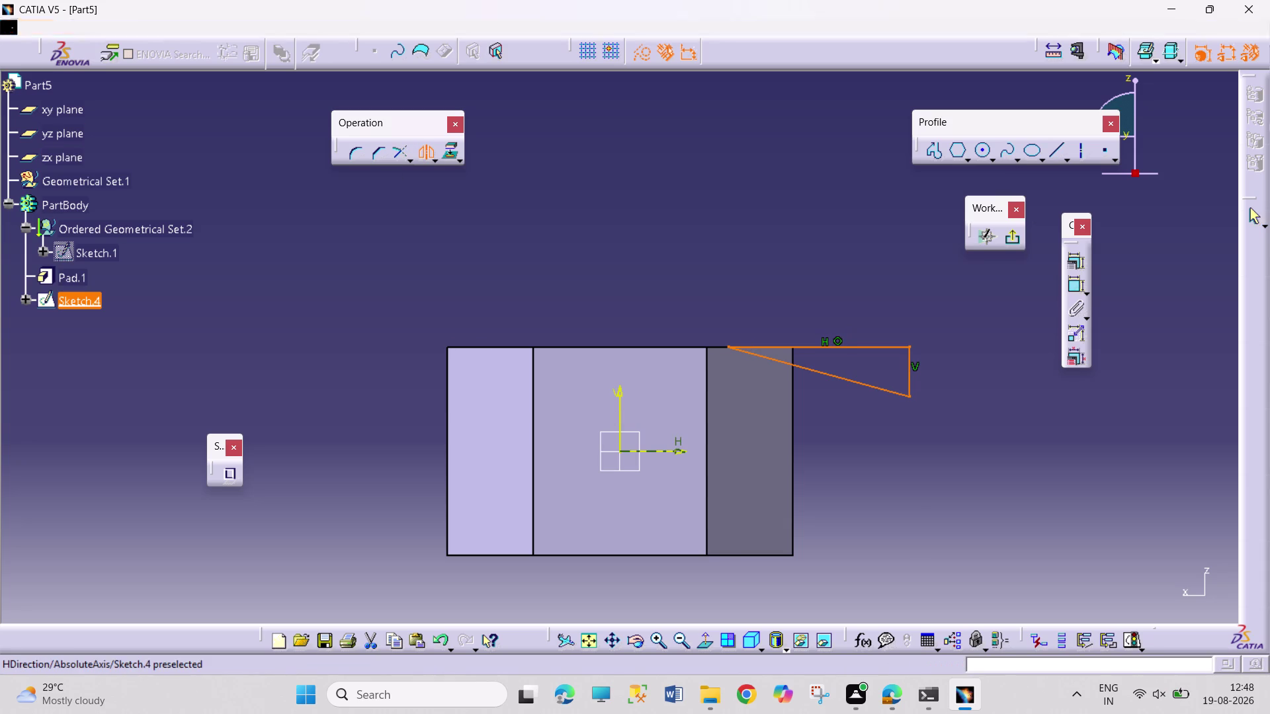
click(1008, 477)
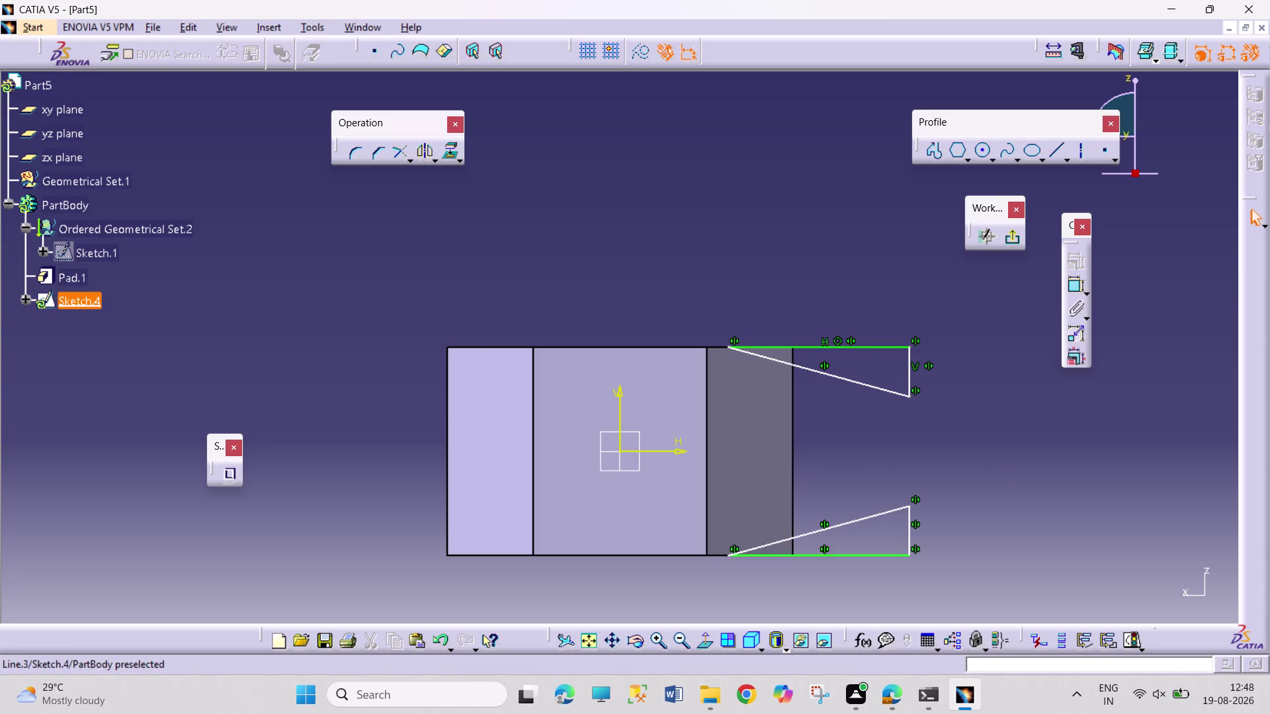
Adjust the triangles' corner and vertical side, then exit the sketch.
drag(729, 347, 743, 351)
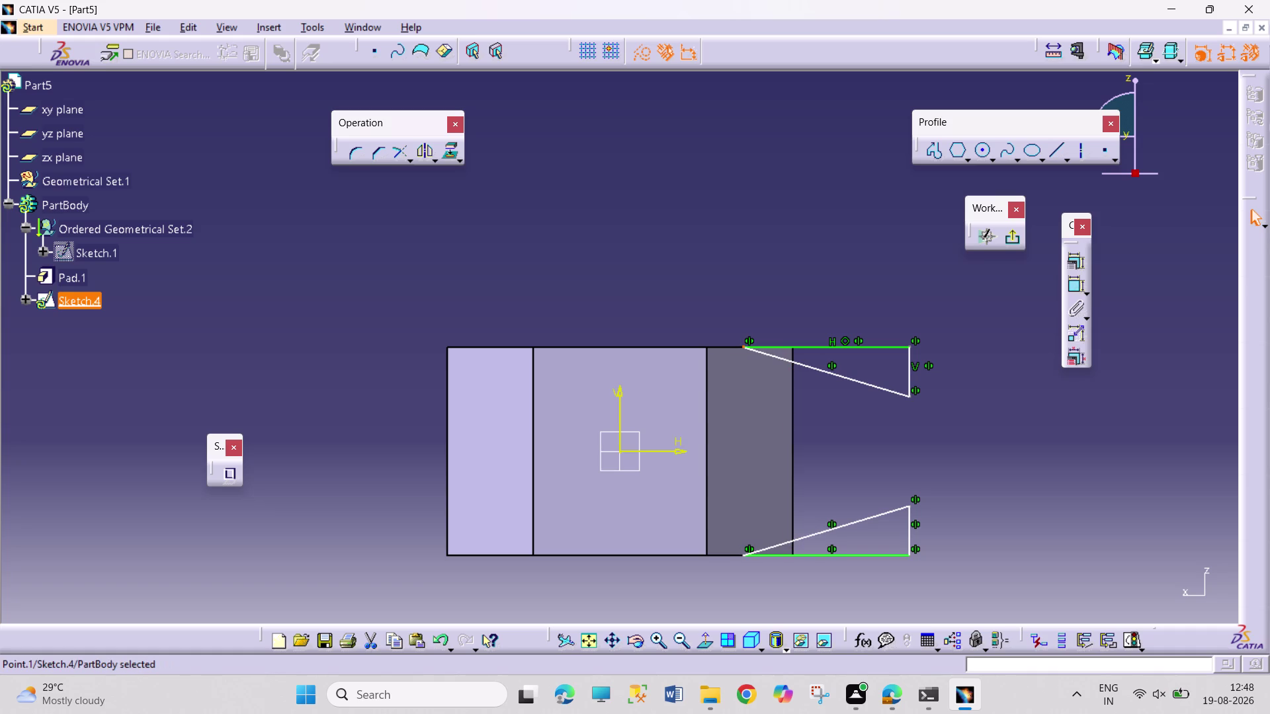
drag(910, 395, 910, 402)
click(952, 425)
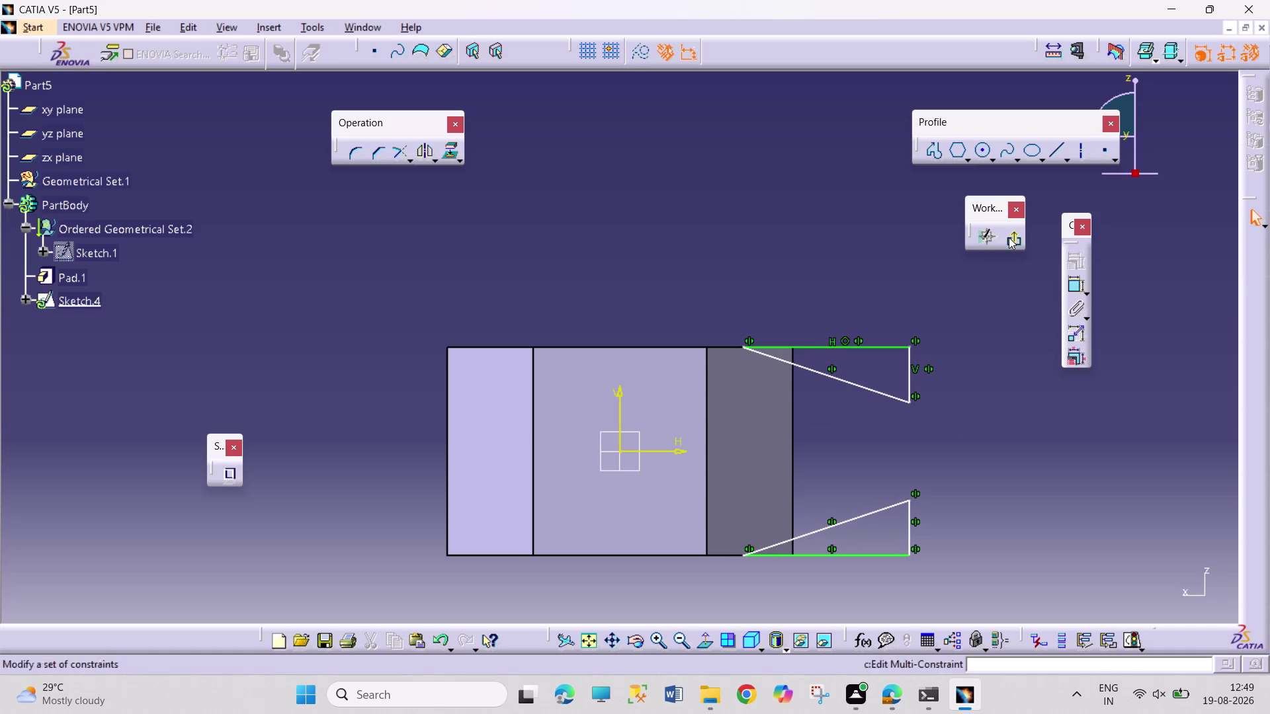
click(1012, 238)
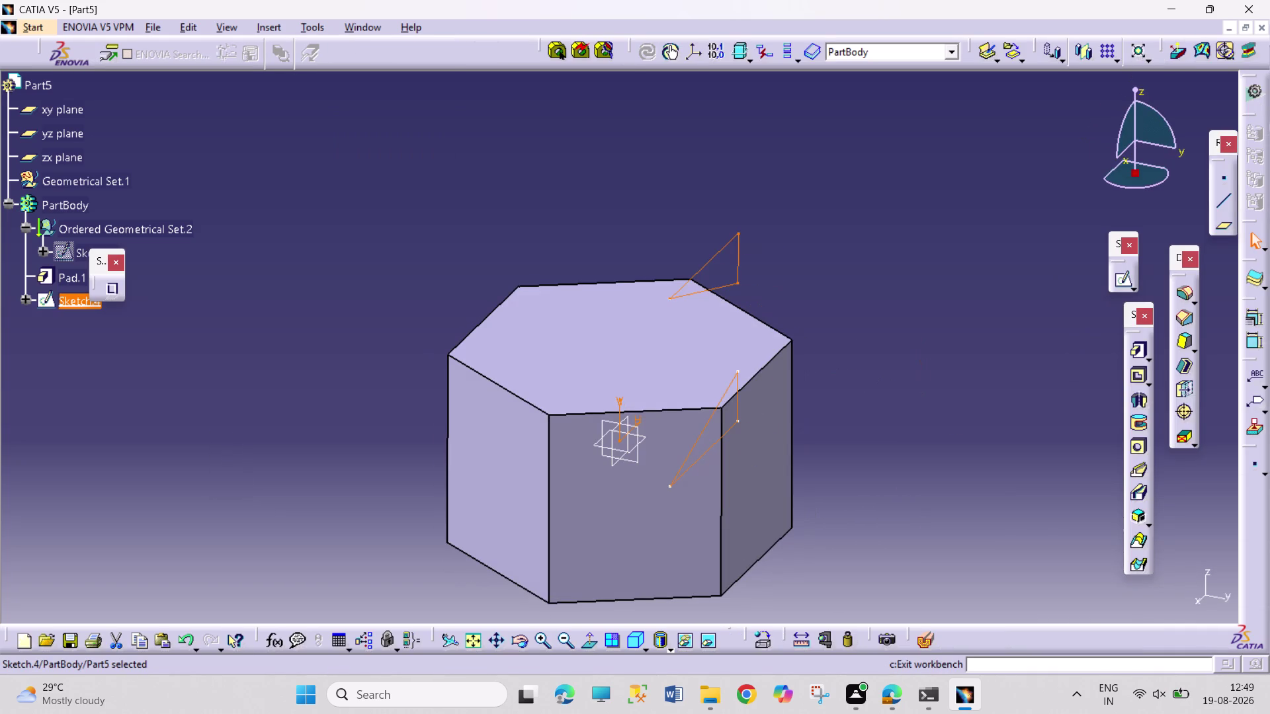
Groove Sketch.4 a full 360° about the V direction, then orbit to inspect the chamfers.
click(1141, 422)
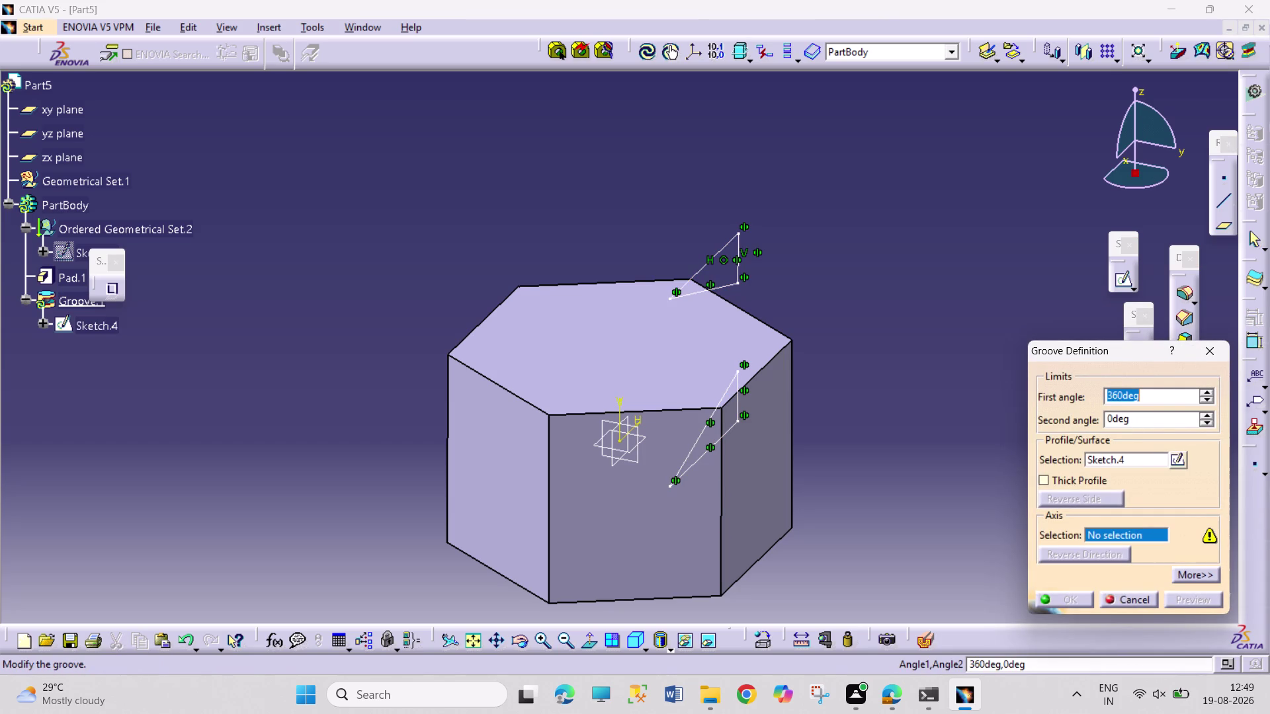
click(616, 403)
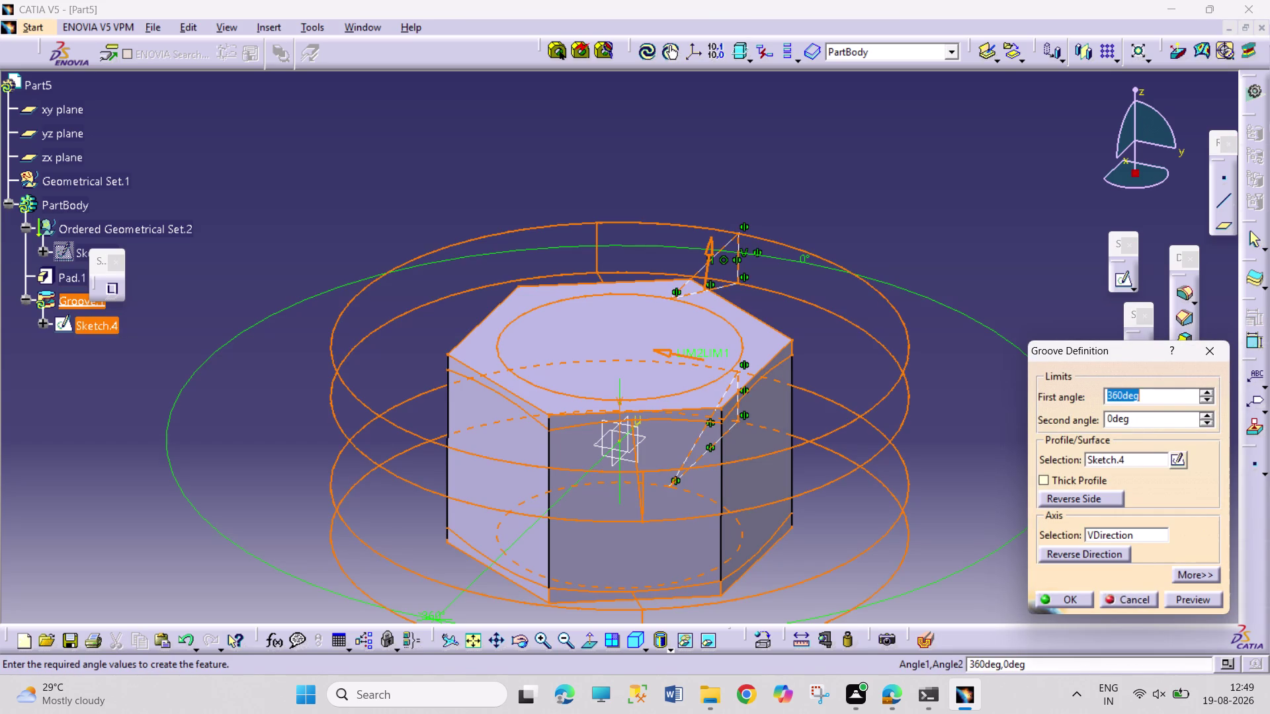
click(1067, 599)
click(1042, 584)
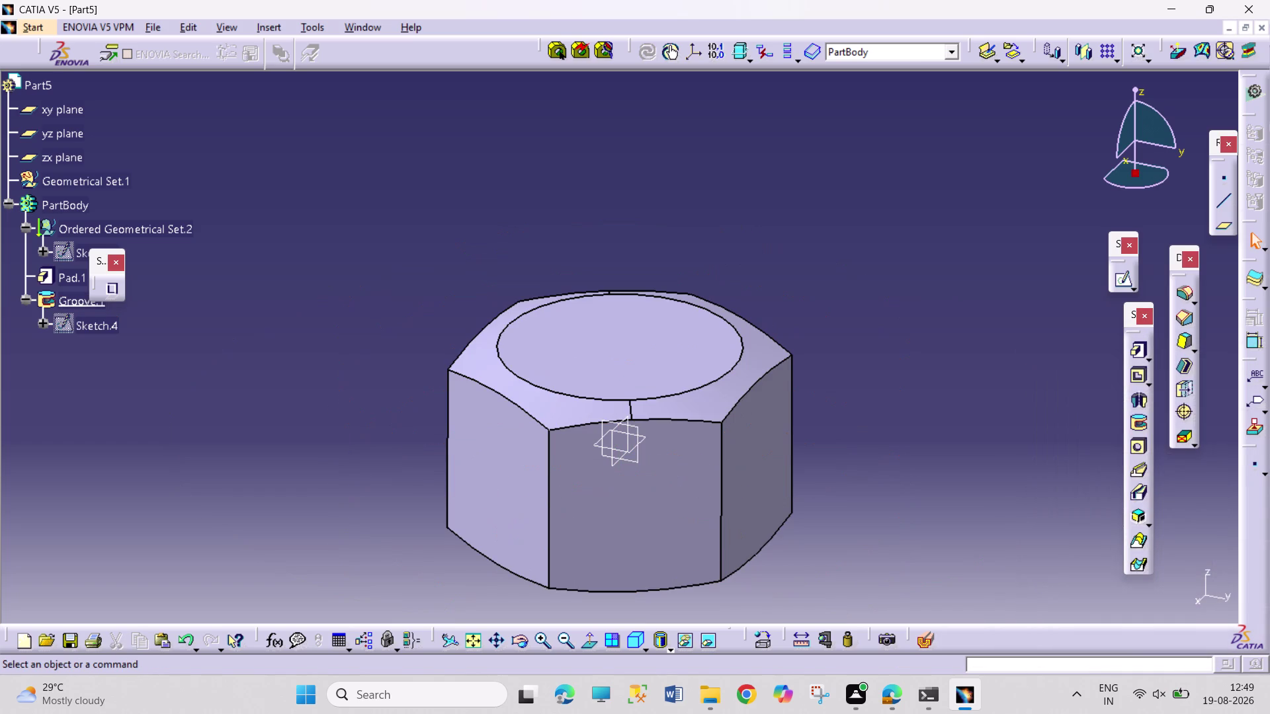
click(524, 648)
drag(844, 557, 668, 515)
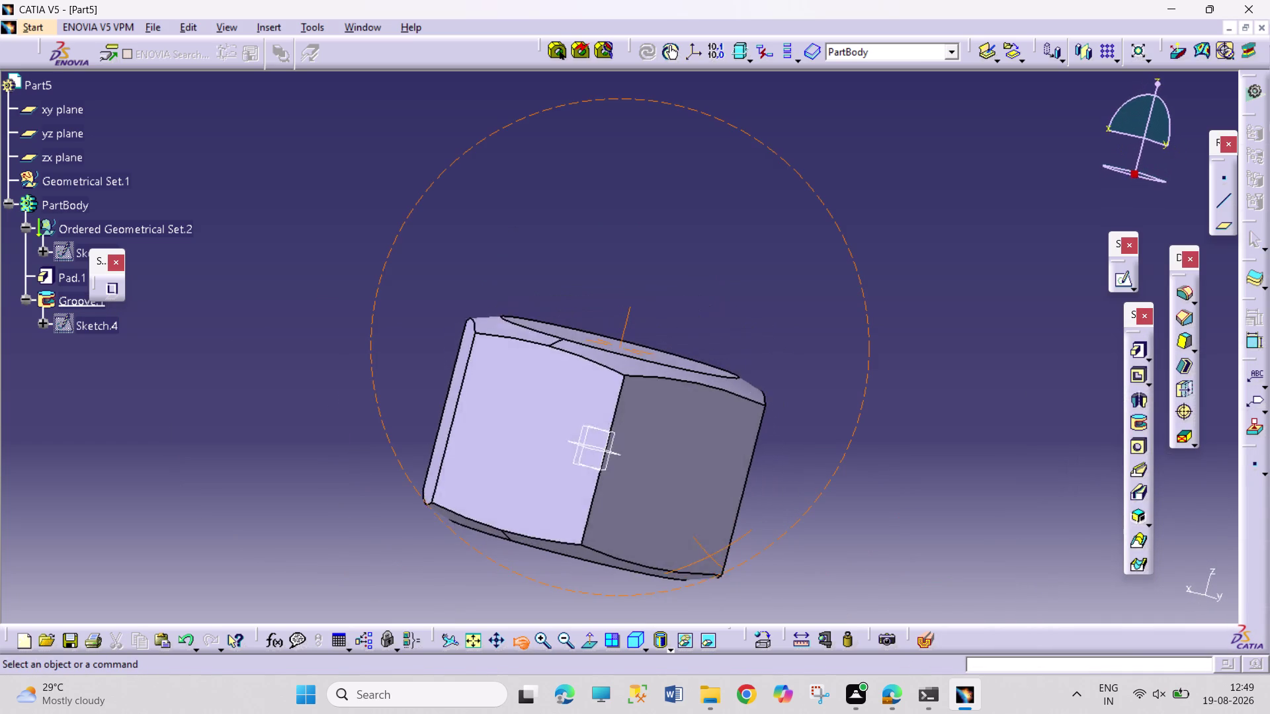
drag(668, 515, 584, 504)
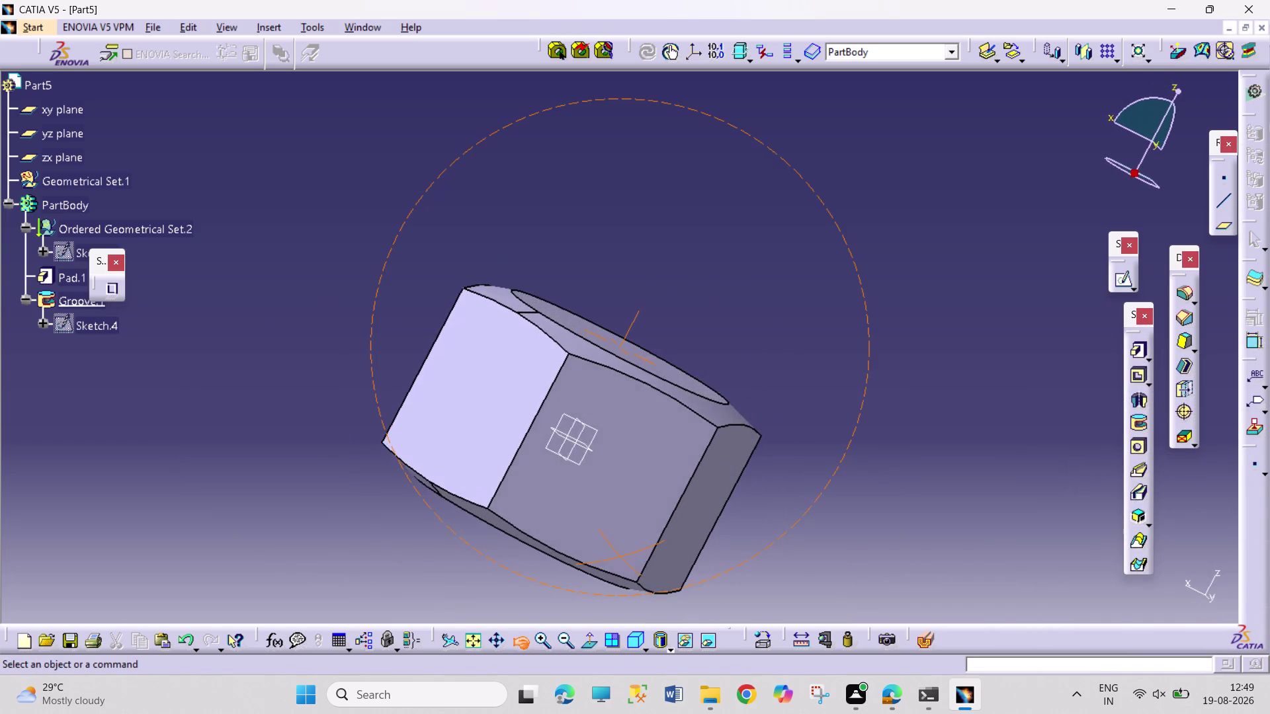
Make the Sketch.4 triangles' vertical sides taller, then compare the updated nut with the PDF.
drag(583, 504, 696, 414)
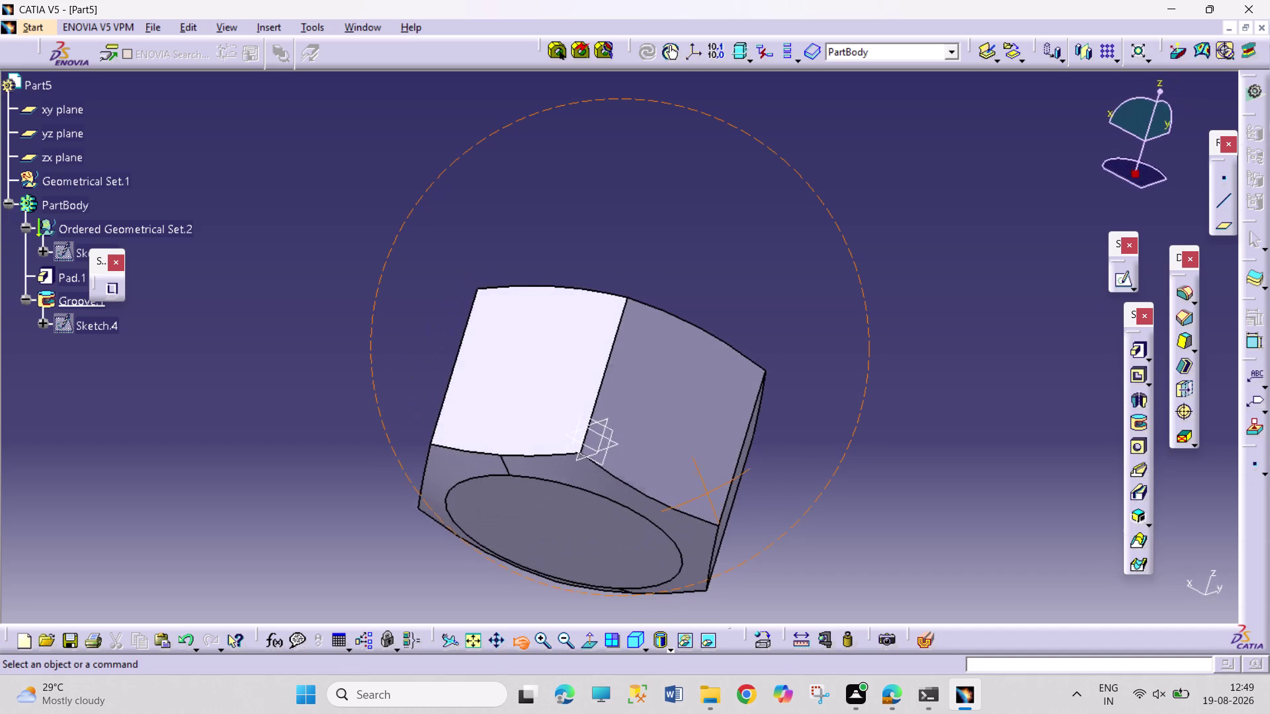
drag(695, 414, 567, 571)
click(74, 320)
click(74, 320)
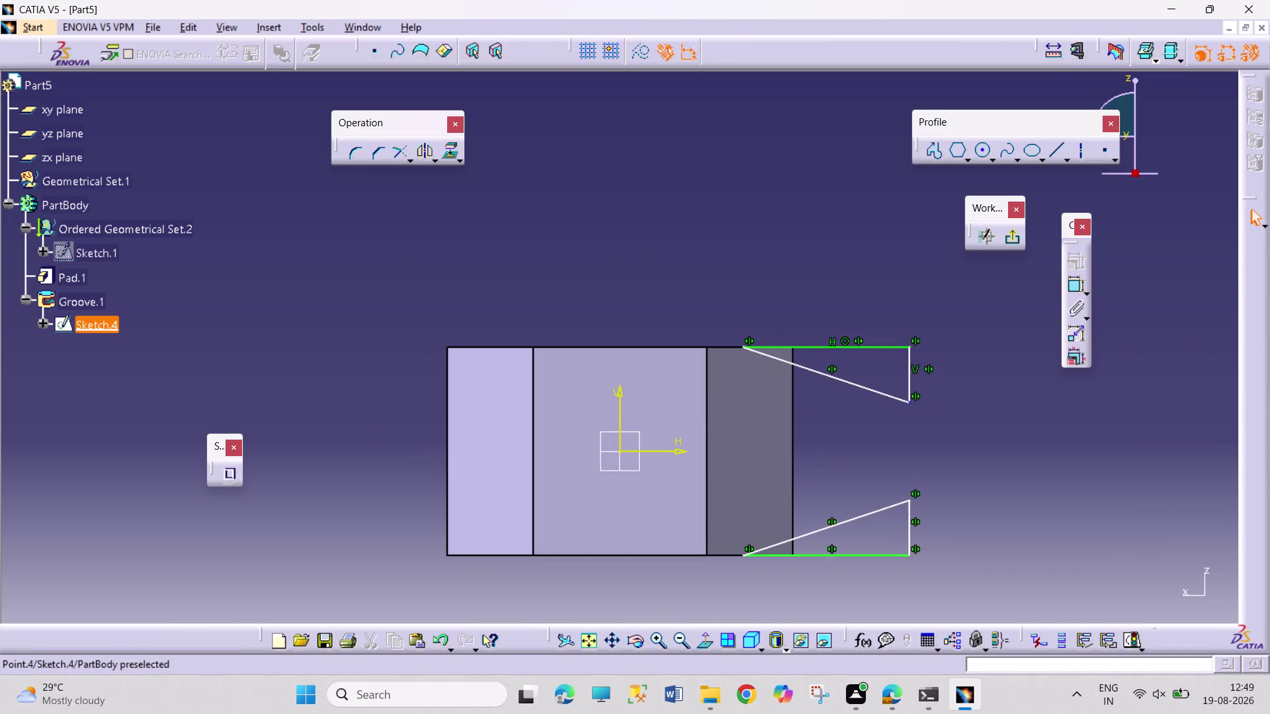
drag(909, 401, 907, 410)
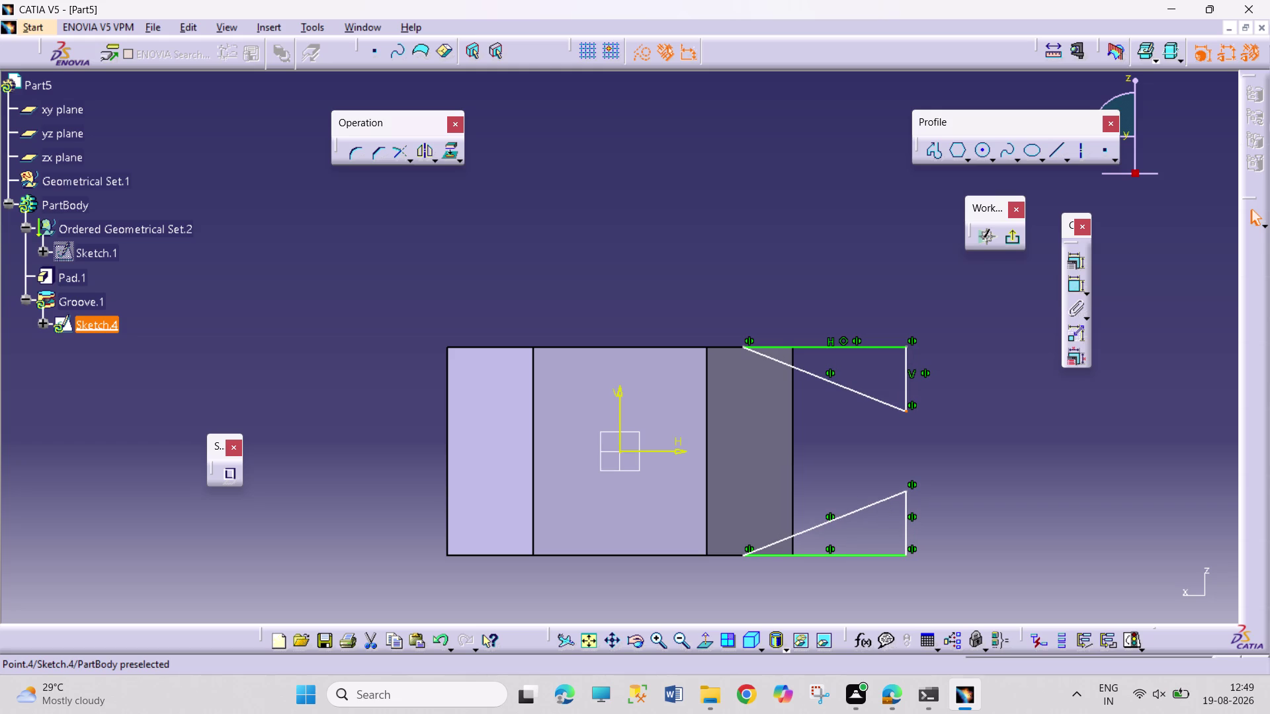
click(1010, 231)
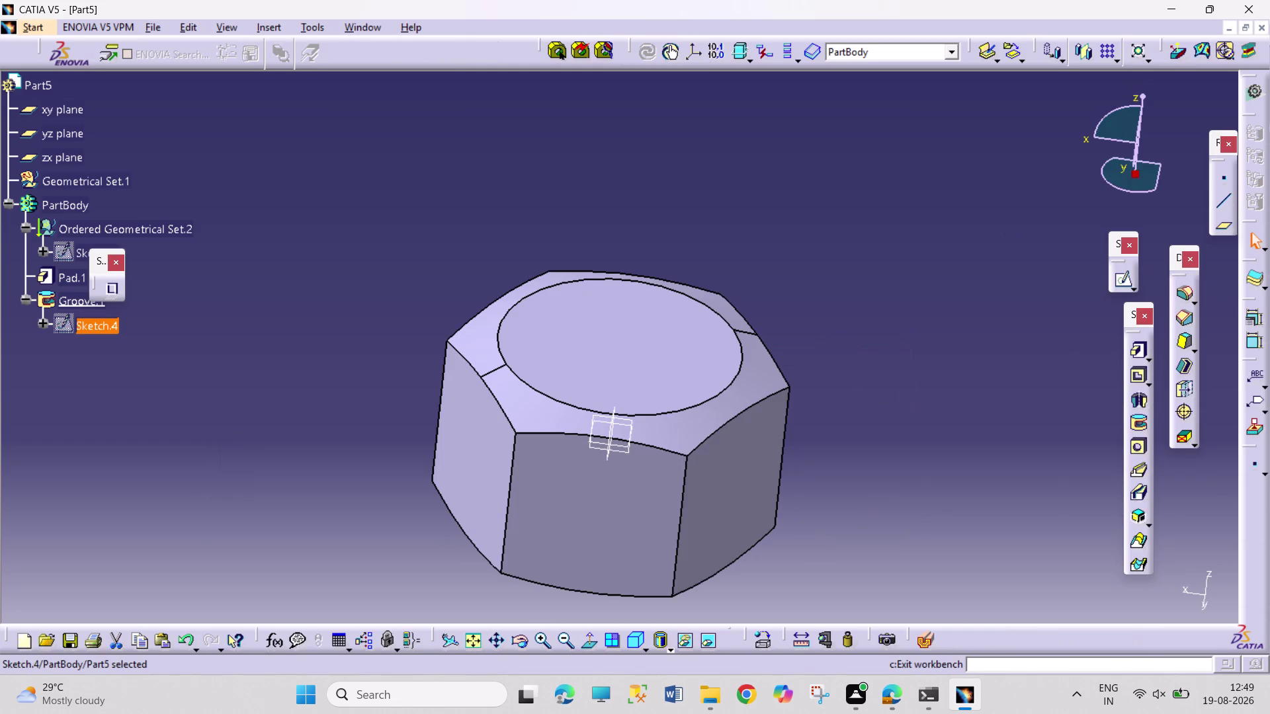
click(873, 320)
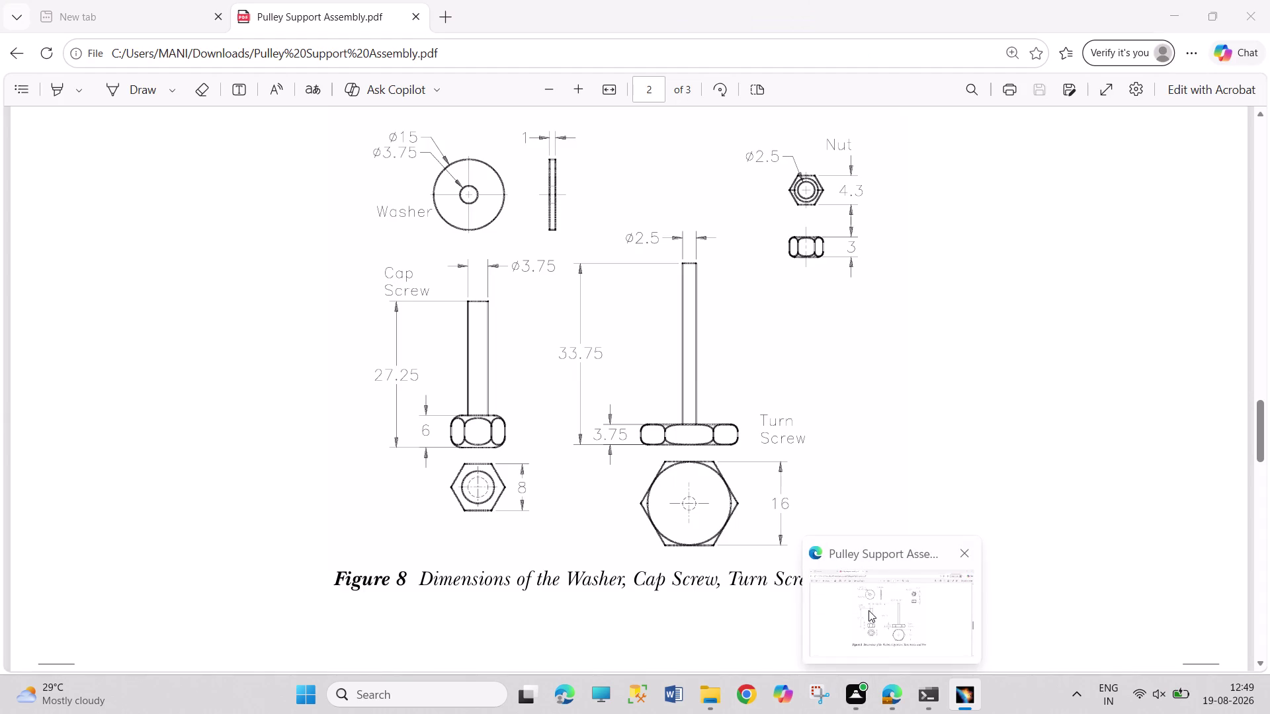
drag(618, 315, 625, 321)
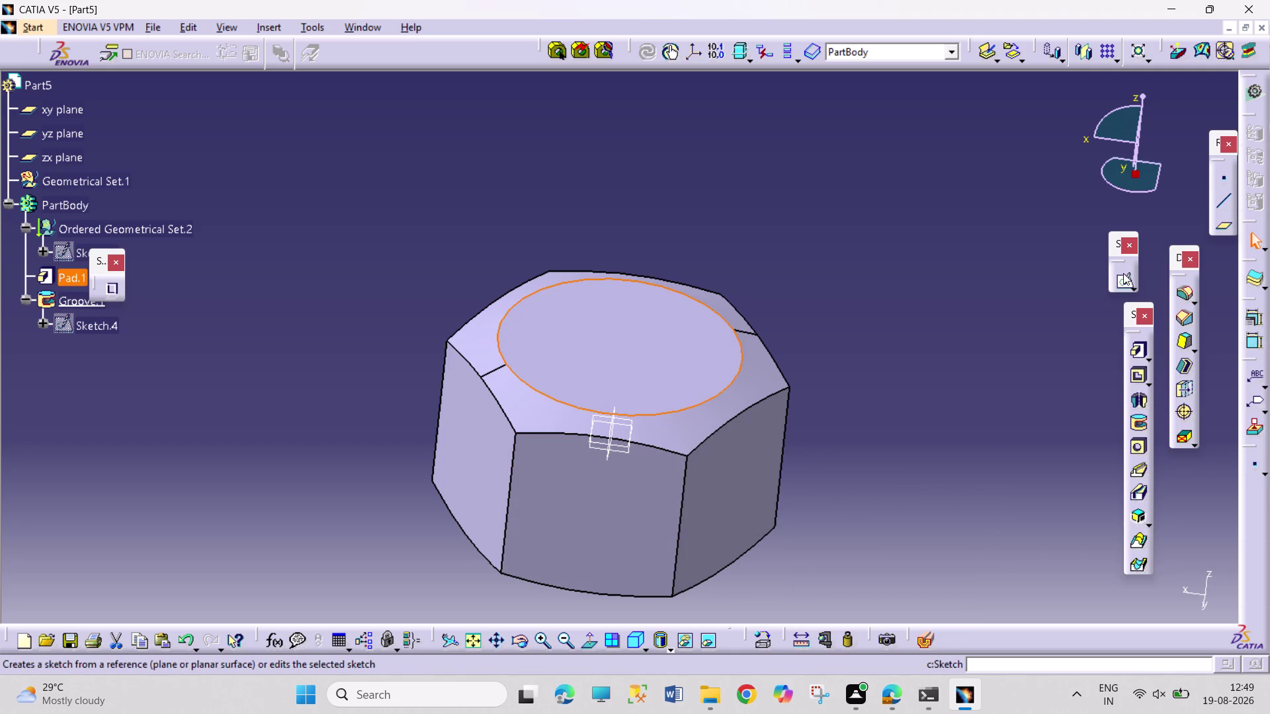
Start a sketch on the nut's top face and draw a circle centred at the origin.
click(1123, 272)
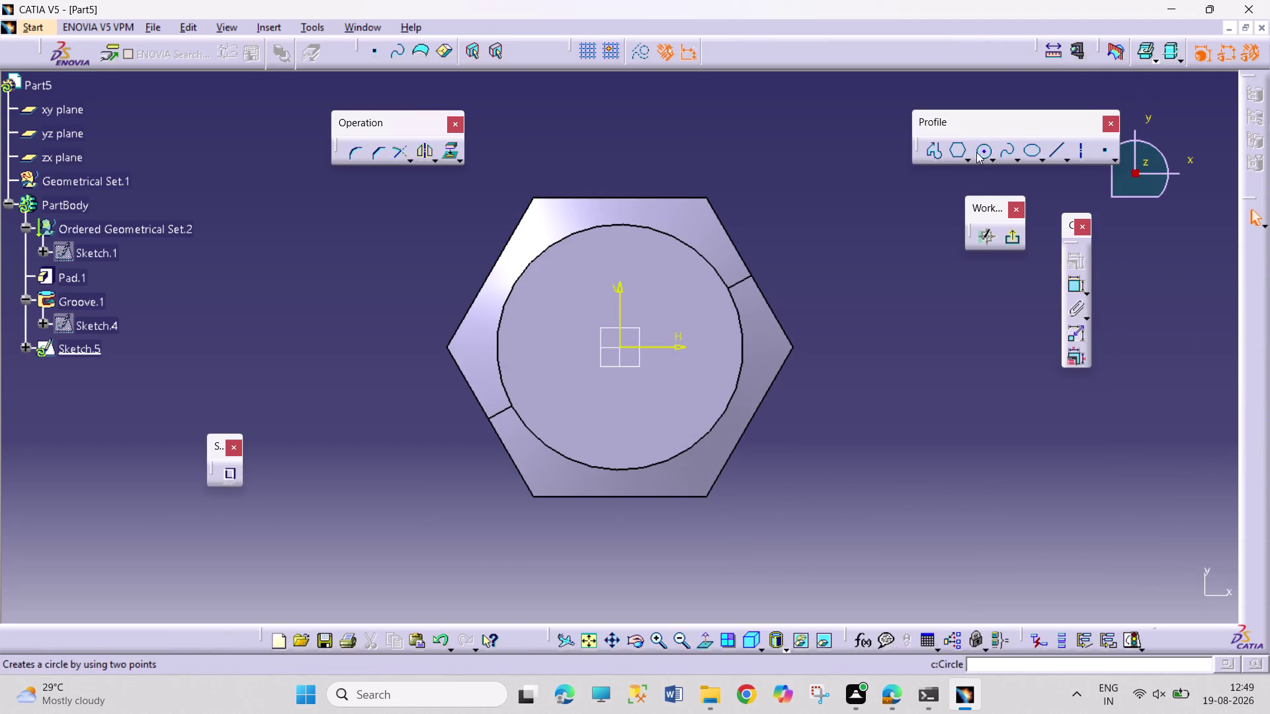
click(980, 153)
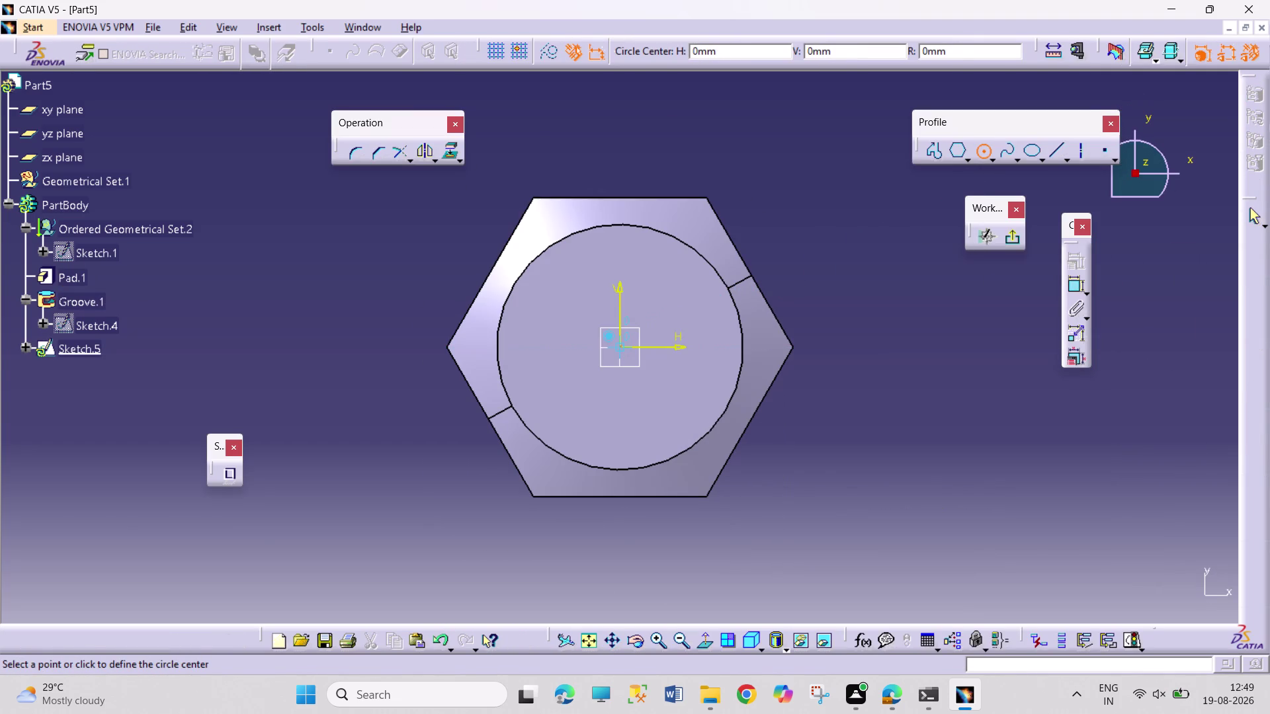
click(618, 348)
click(647, 413)
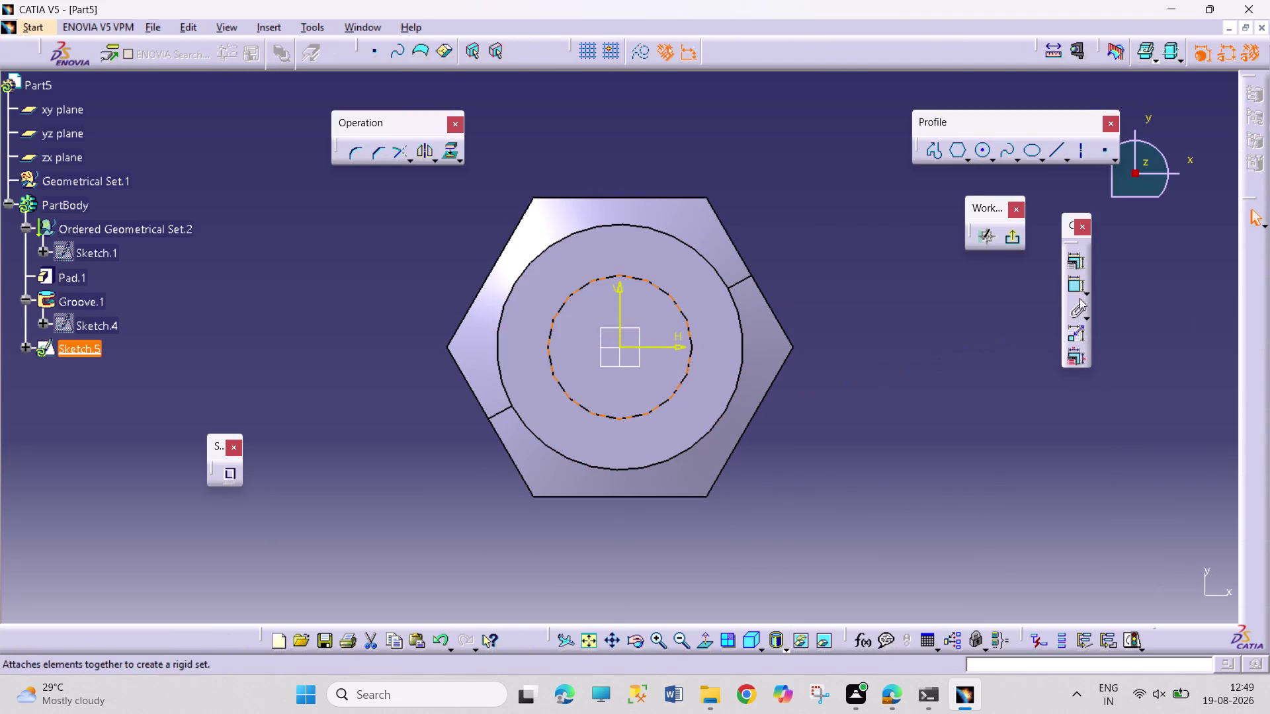
Constrain the circle's diameter to 2.5 mm.
click(1071, 284)
click(816, 340)
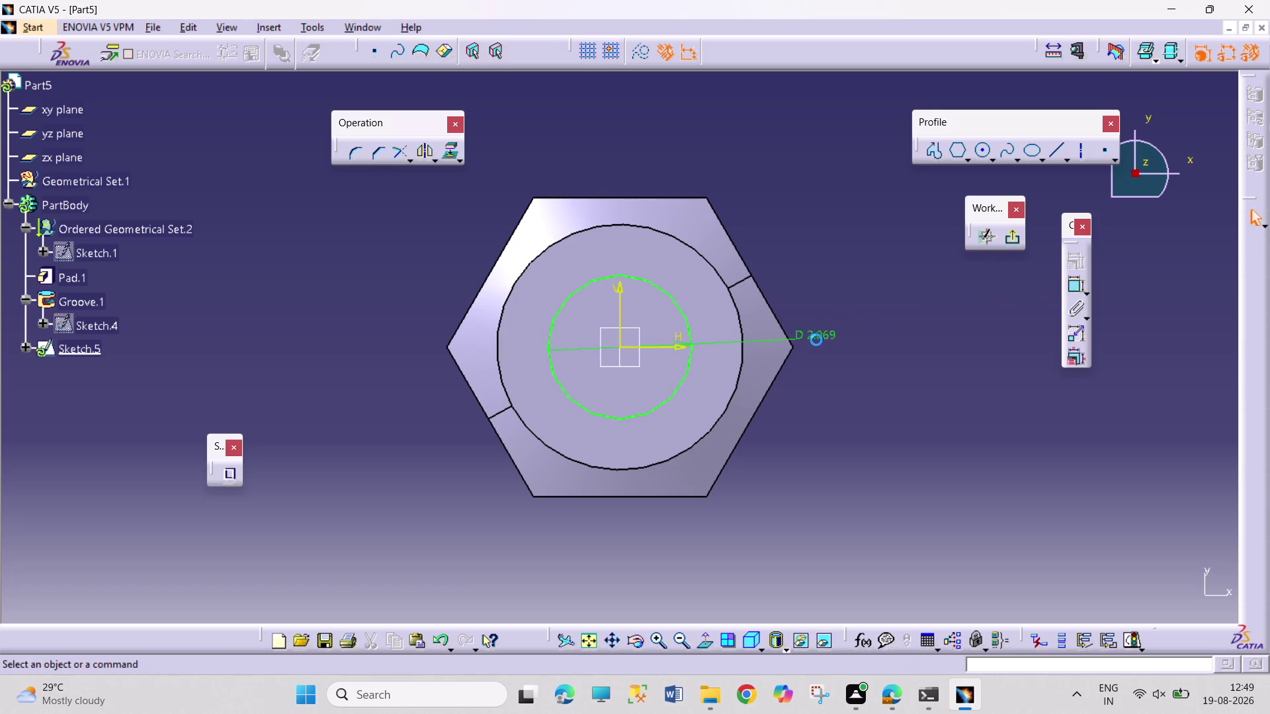
double_click(827, 334)
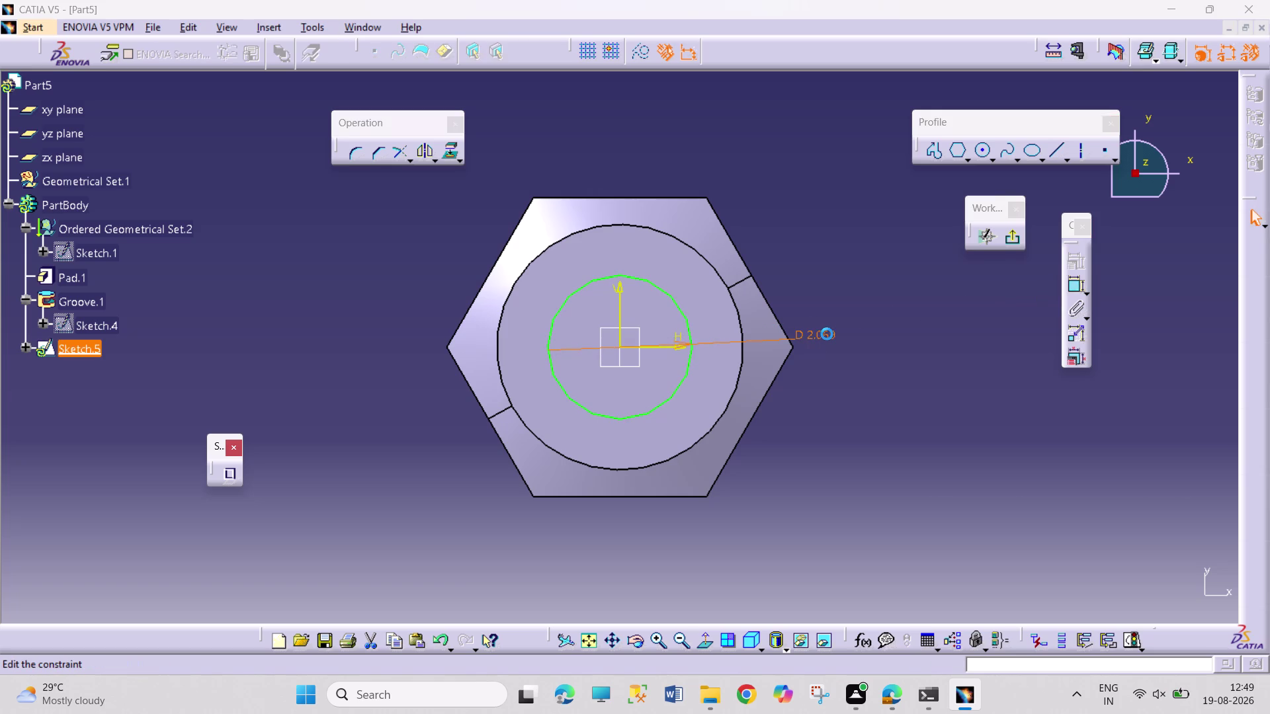
text(2.)
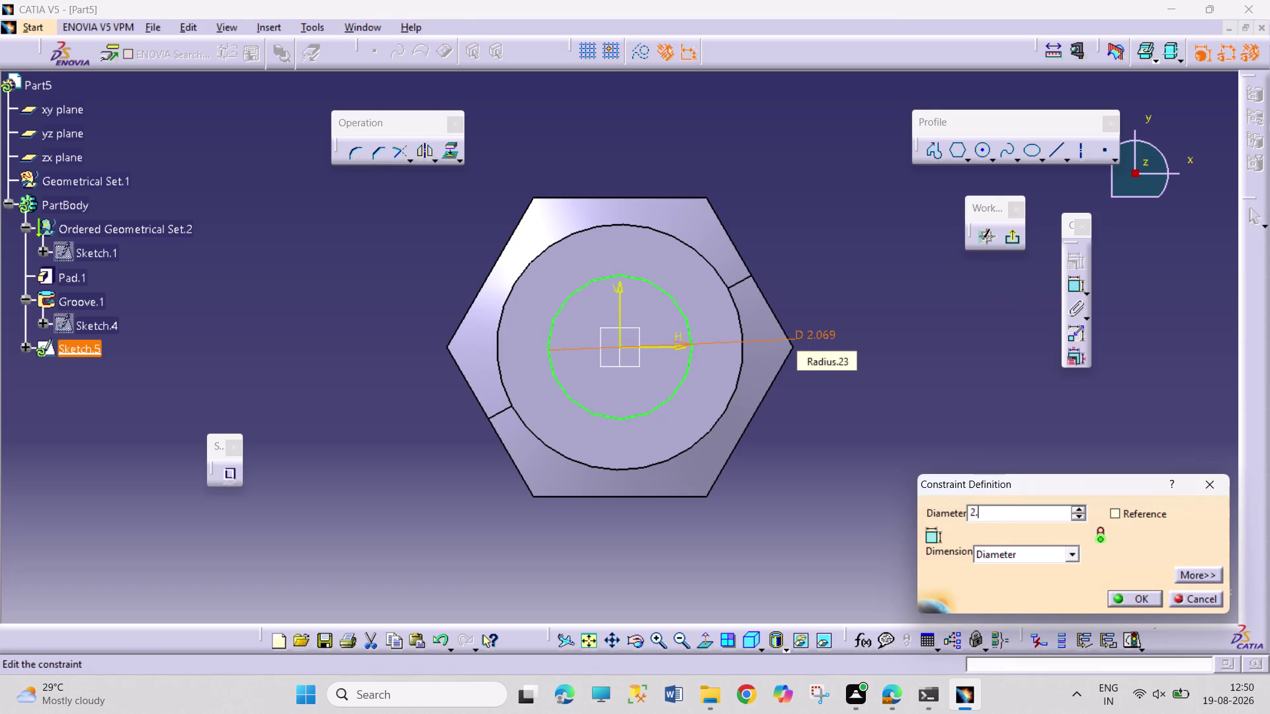
text(5)
key(Return)
click(895, 448)
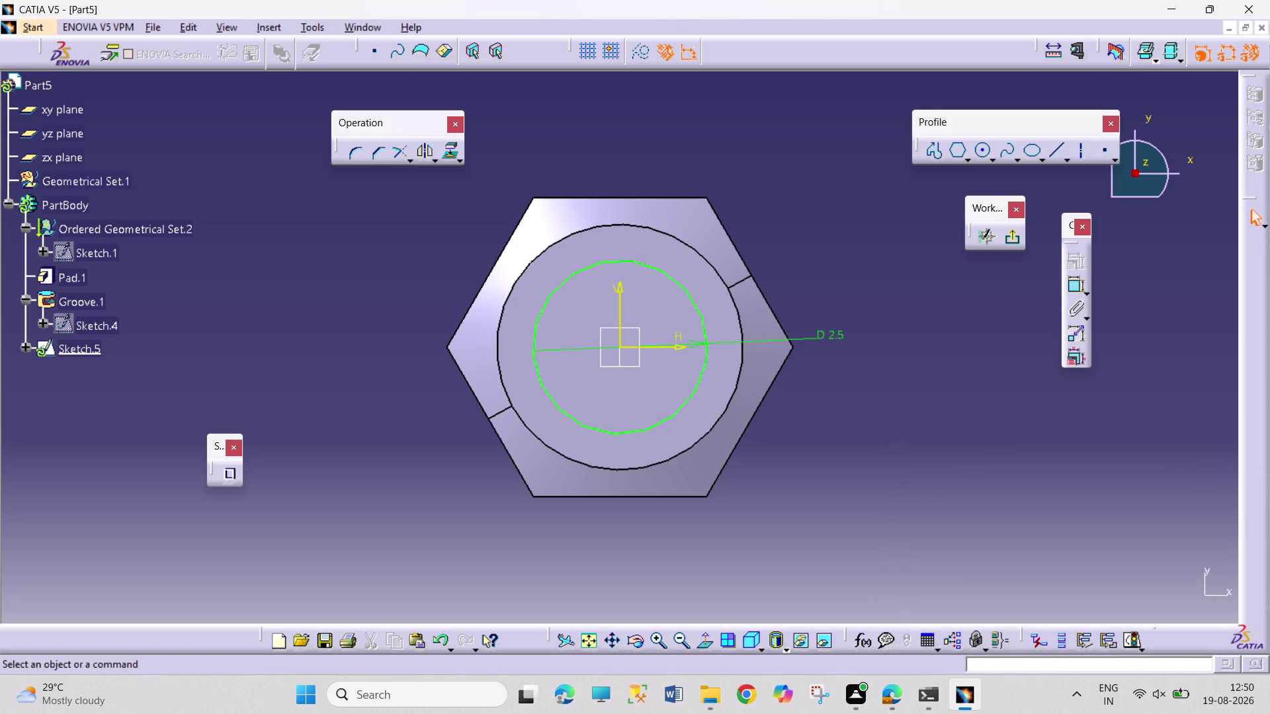
click(316, 29)
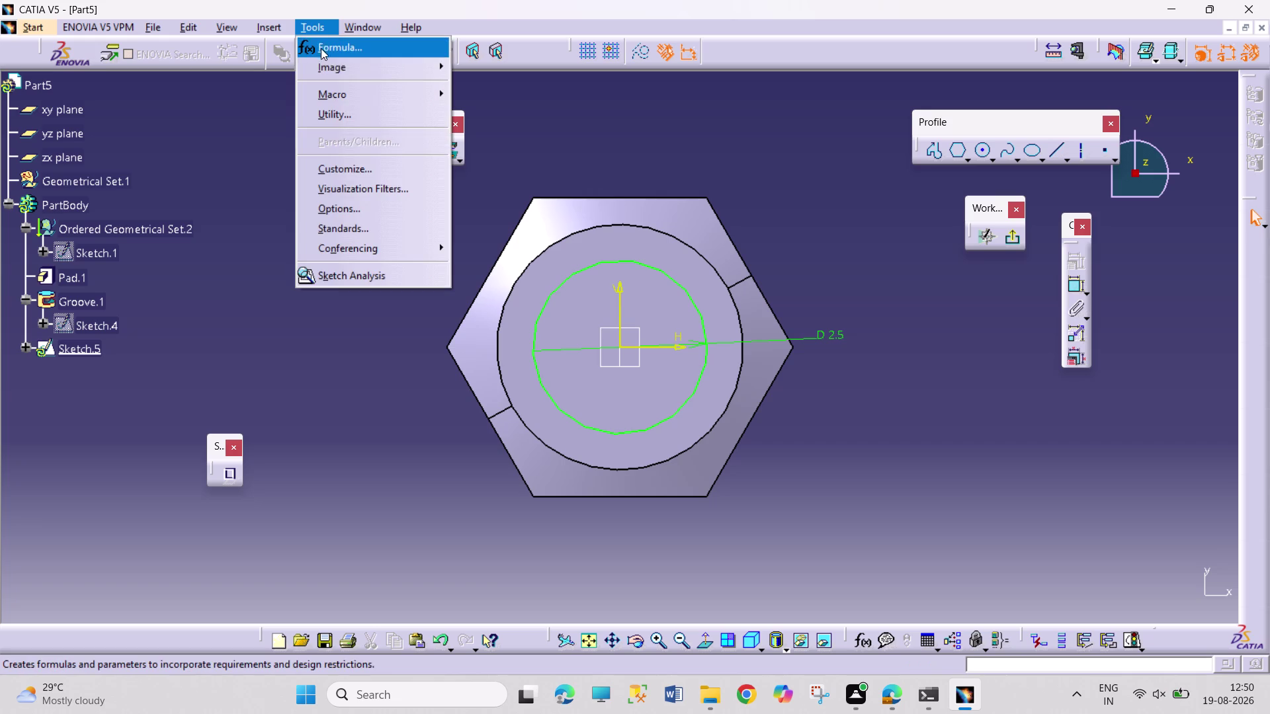
Browse the Customize dialog's Start Menu, Toolbars and User Workbenches pages.
click(315, 172)
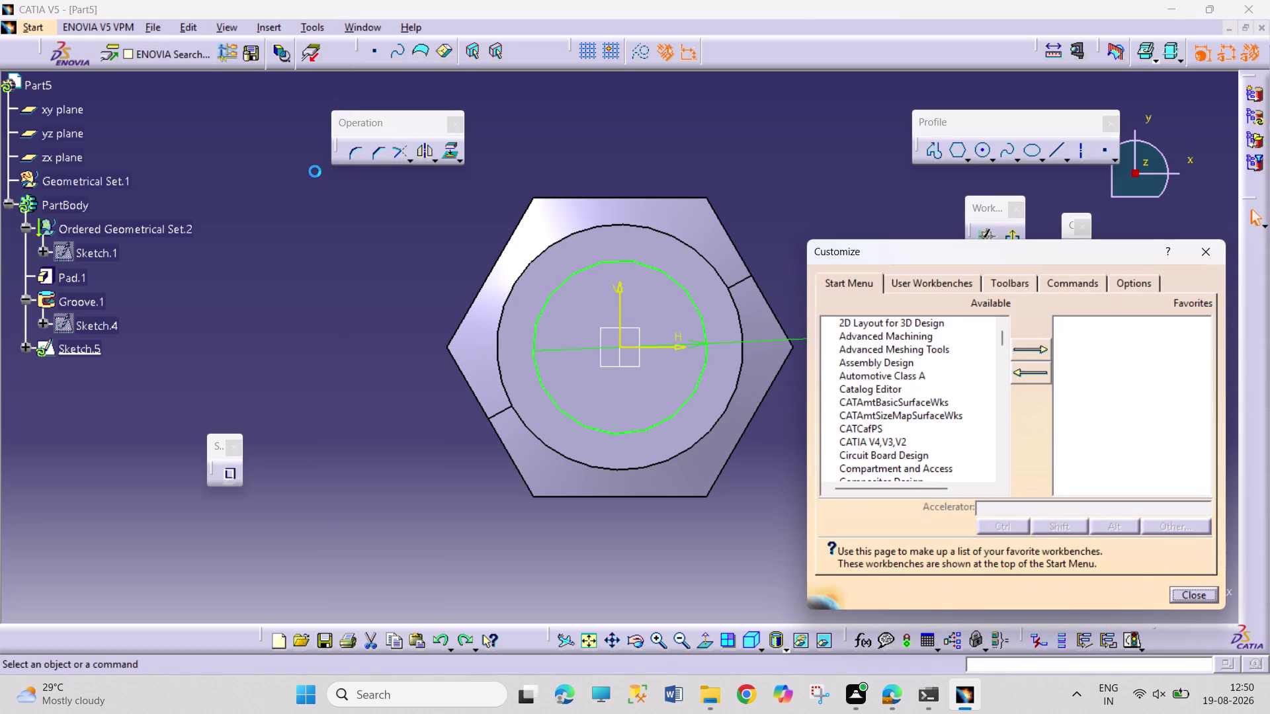
scroll(down, 3)
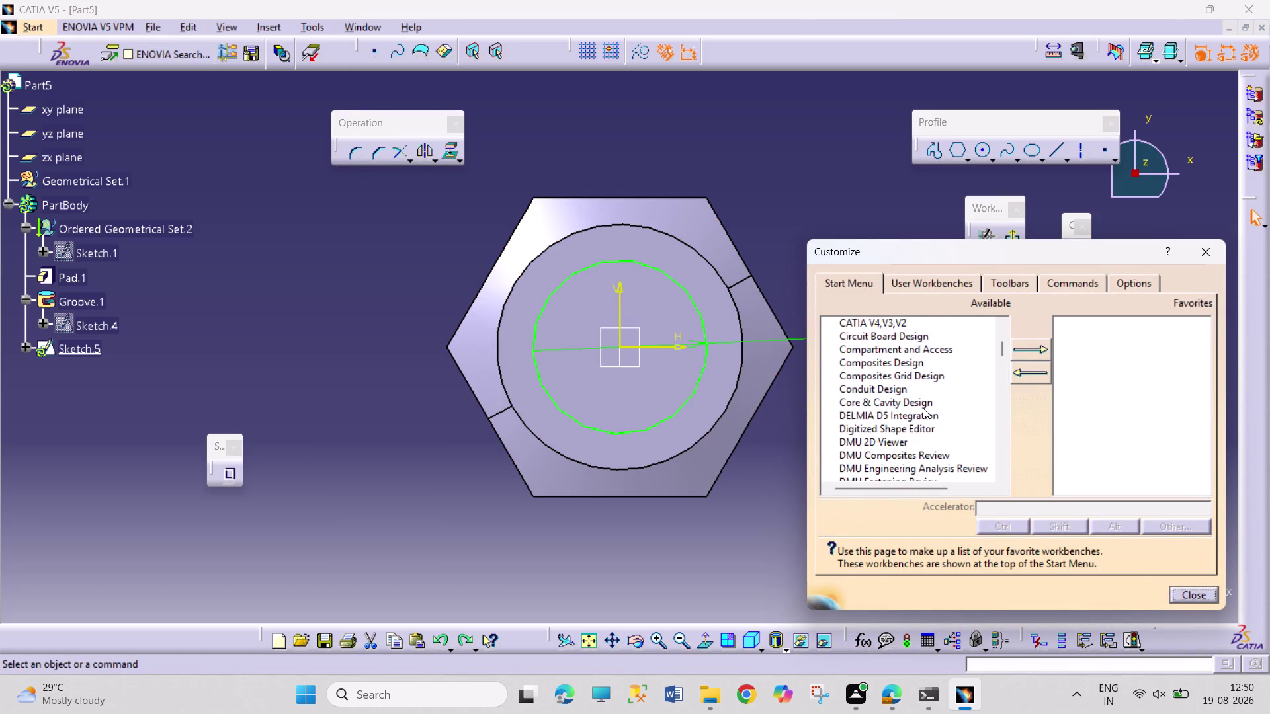
scroll(down, 3)
scroll(up, 3)
click(1005, 285)
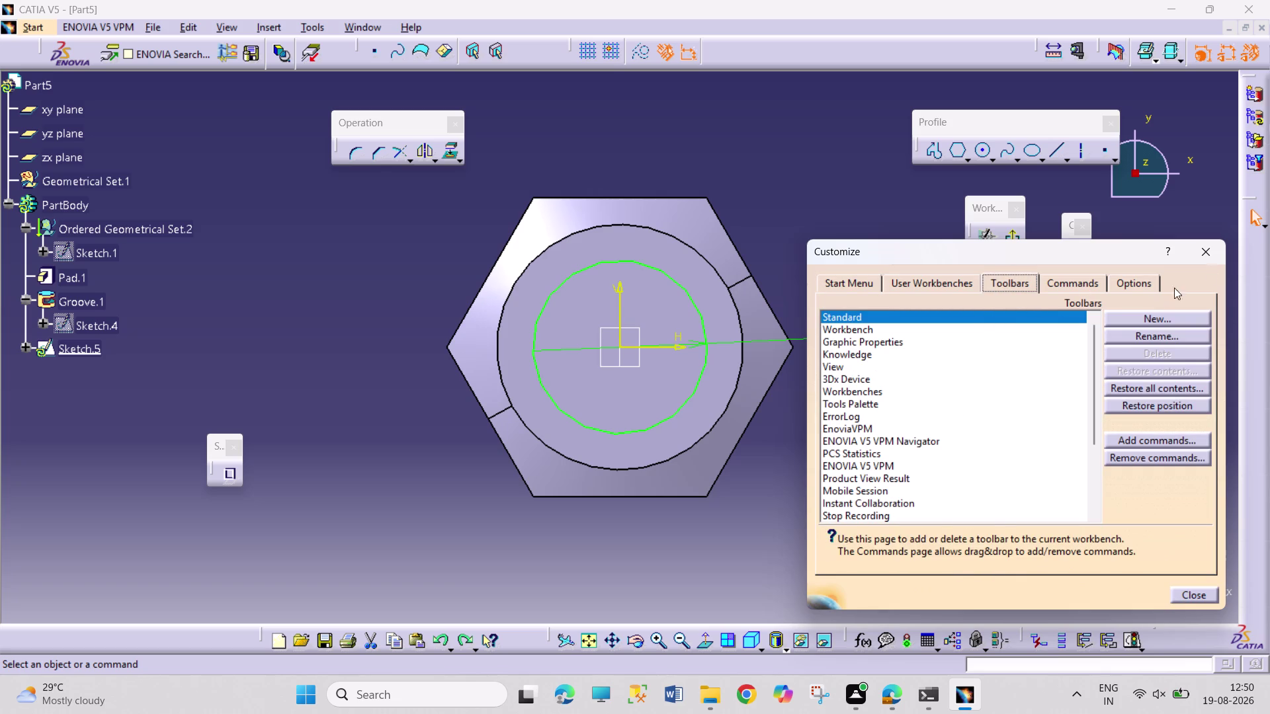
click(923, 283)
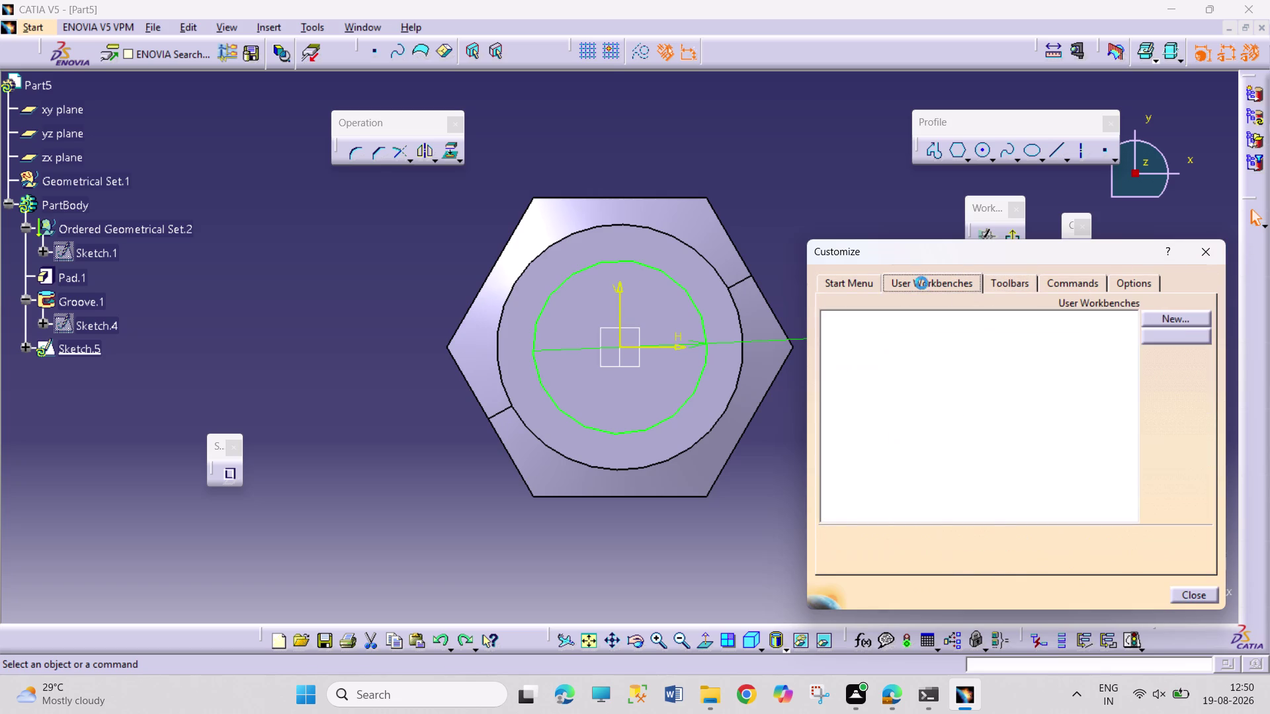
click(872, 284)
click(1196, 255)
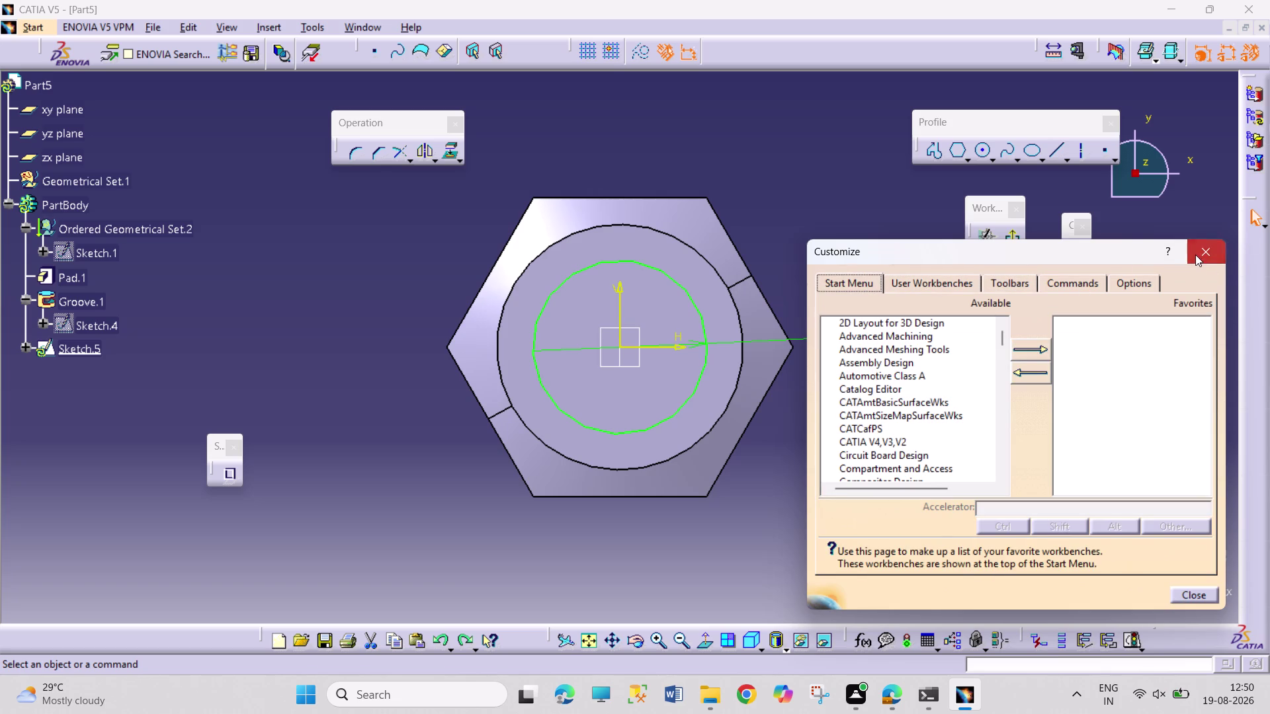
Close Customize and look through the Window, Insert and Tools menus.
click(358, 31)
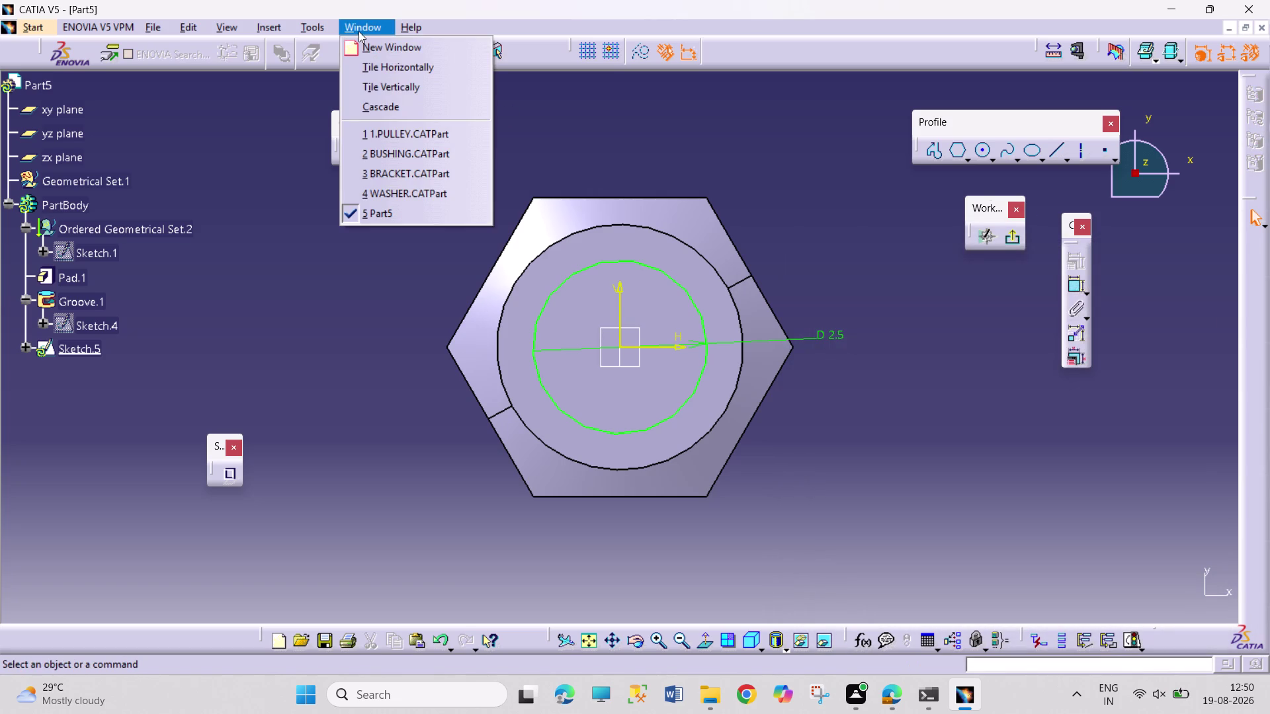
click(301, 121)
click(274, 29)
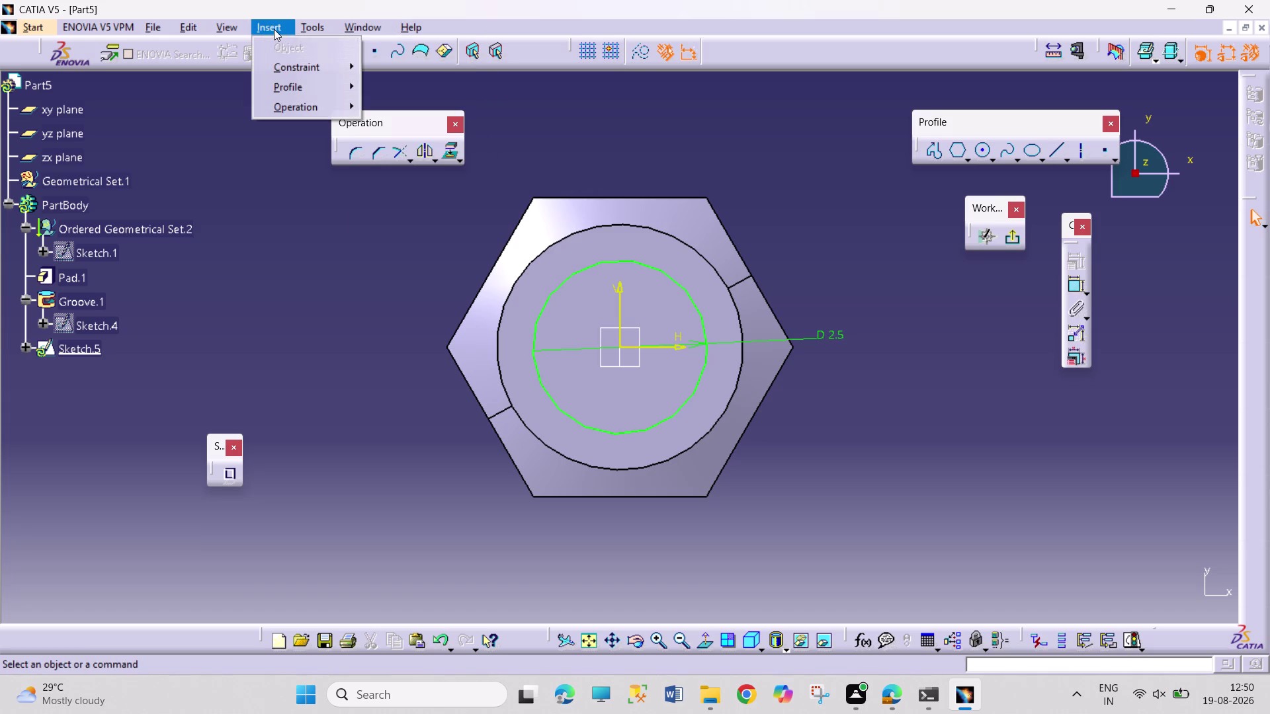
click(270, 162)
click(301, 28)
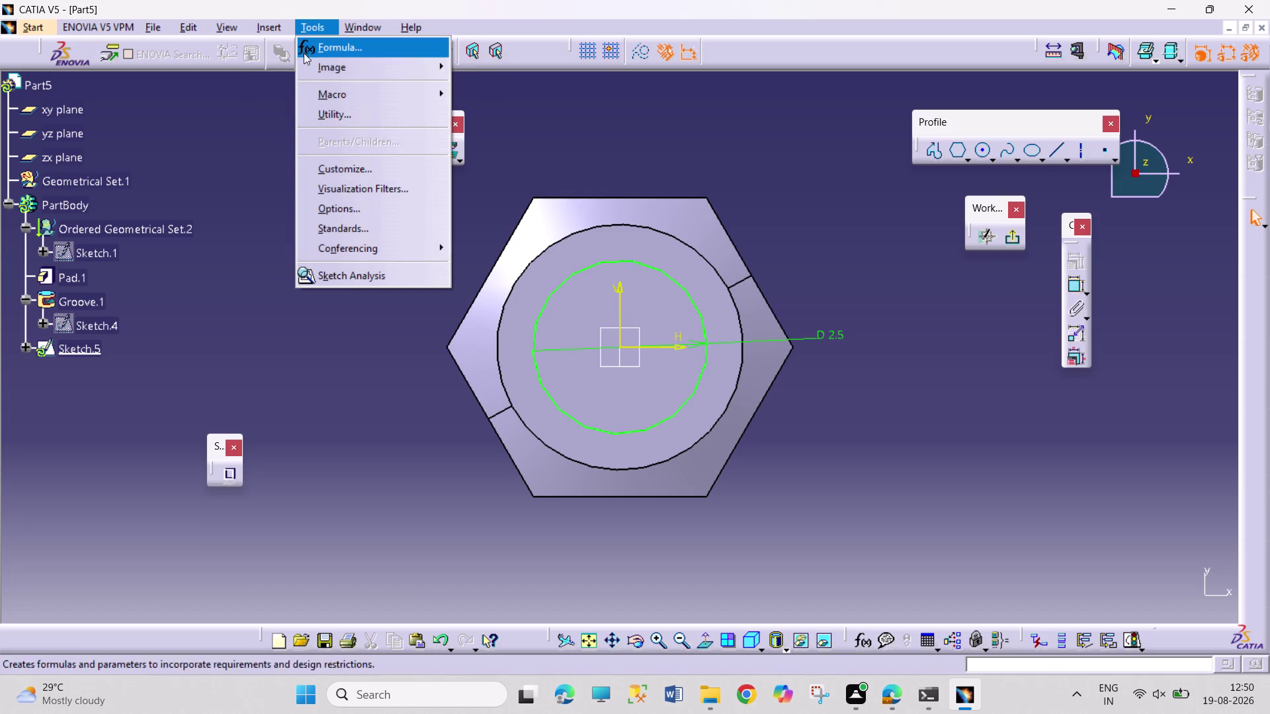
click(368, 213)
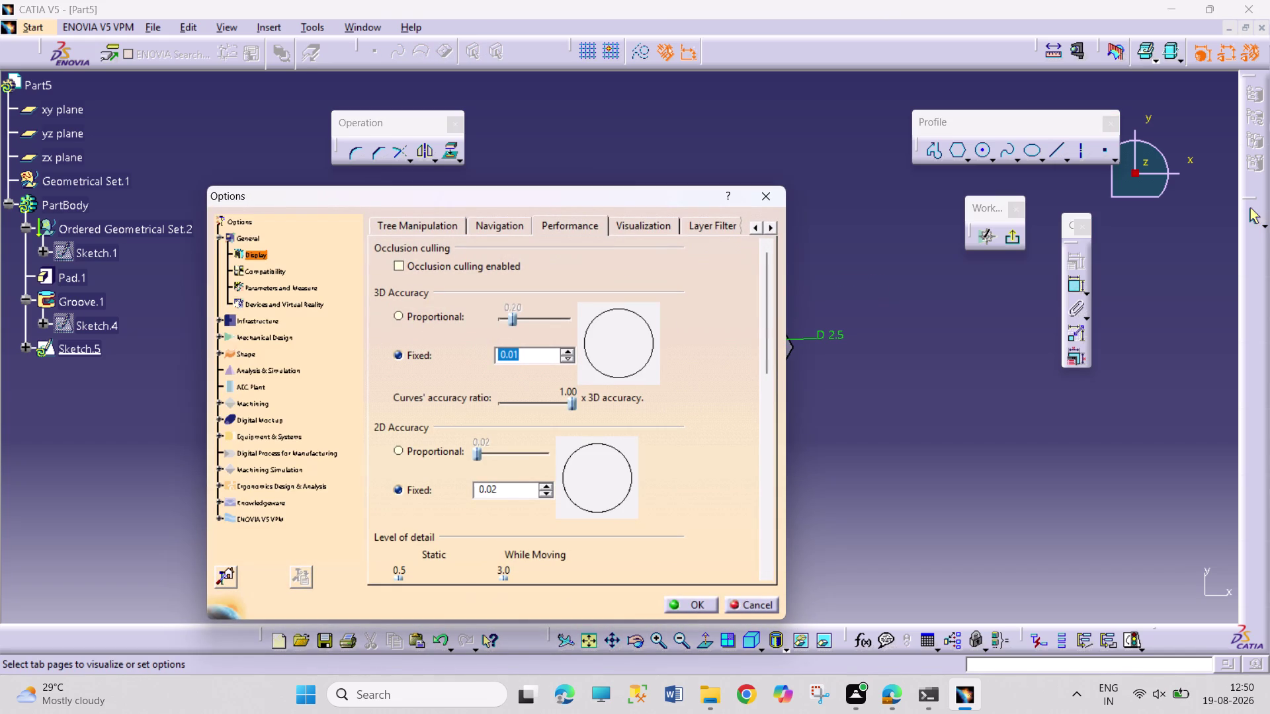
Raise the fixed 2D display accuracy to 0.05 and apply it.
scroll(up, 3)
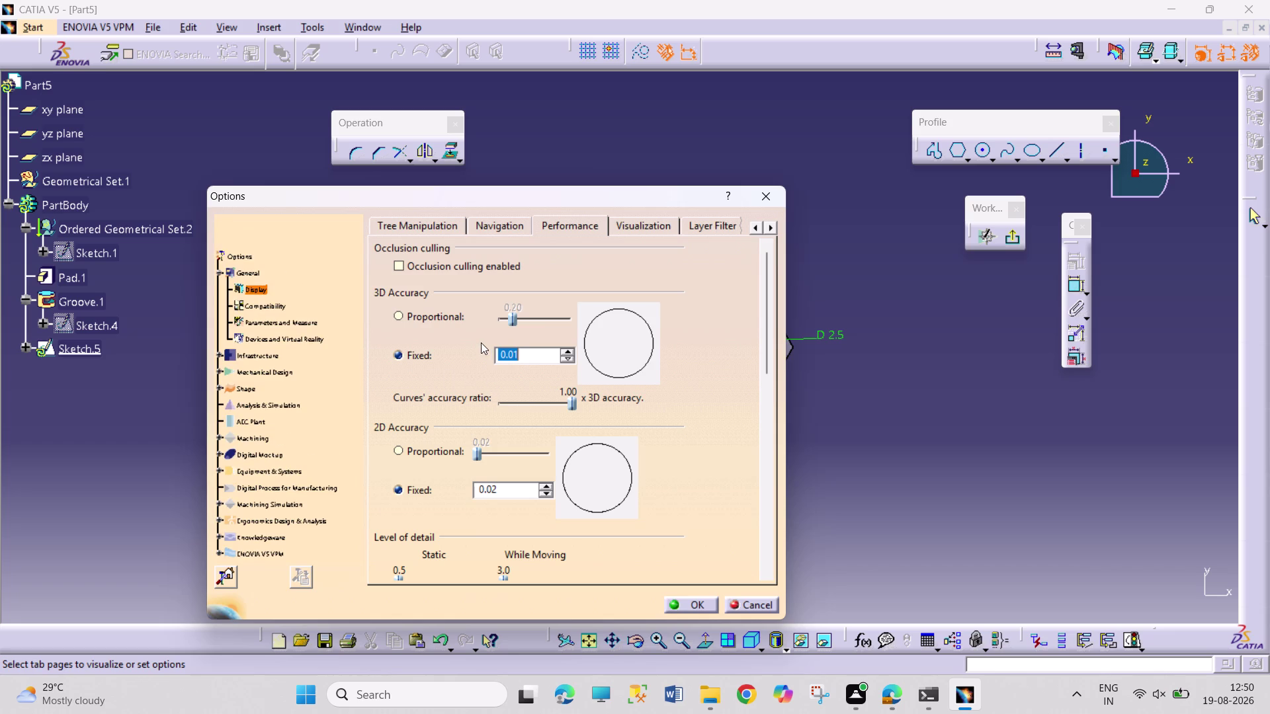
click(492, 456)
click(492, 455)
drag(478, 453, 493, 453)
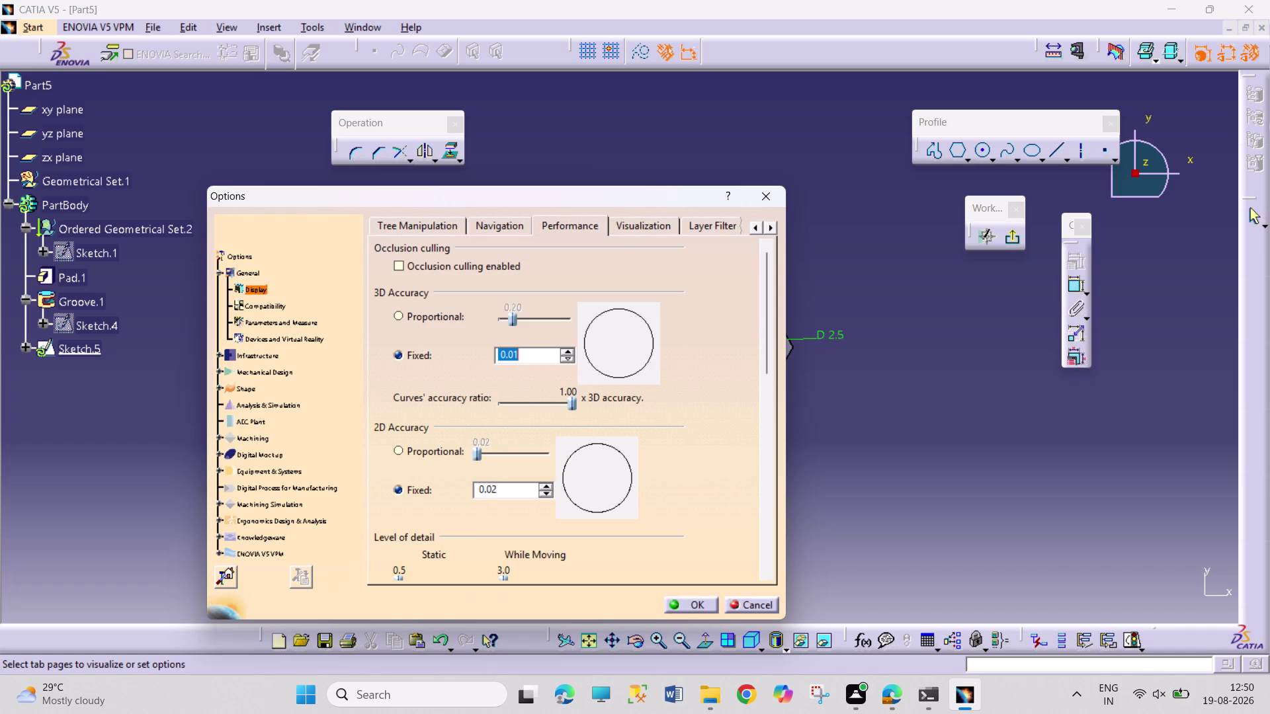
click(506, 487)
triple_click(547, 487)
triple_click(548, 487)
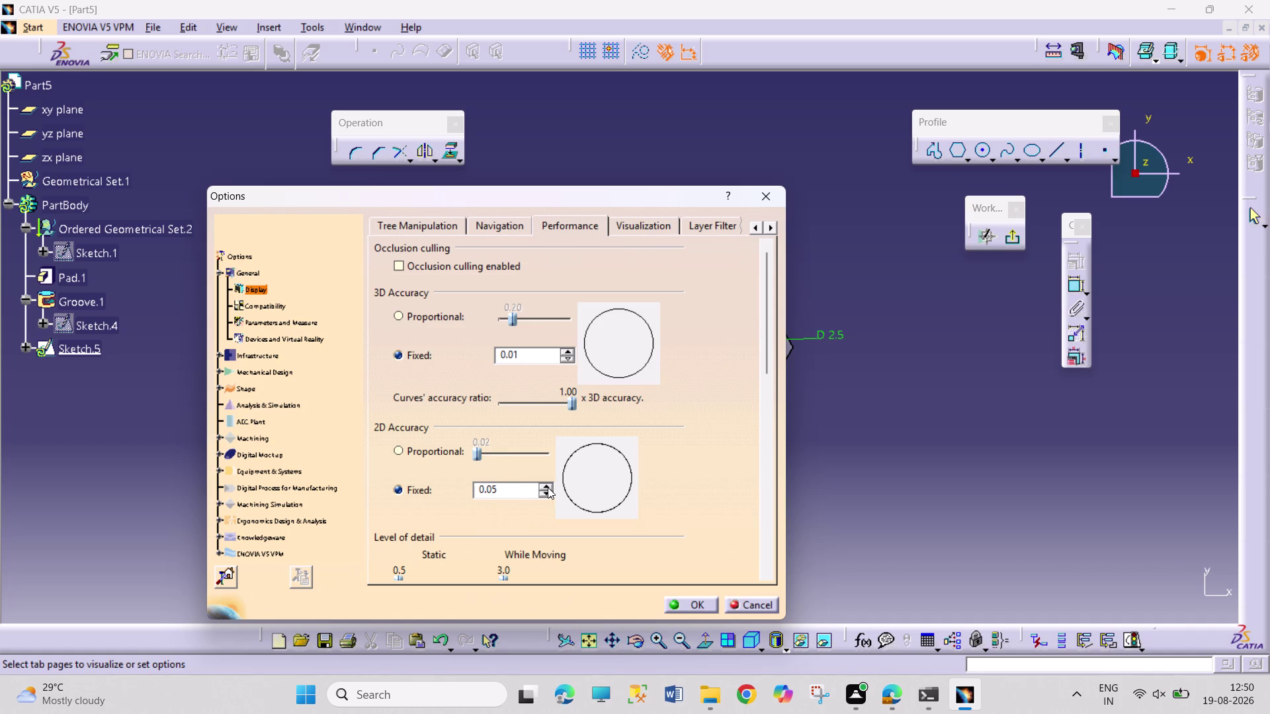
double_click(548, 488)
click(548, 487)
click(701, 602)
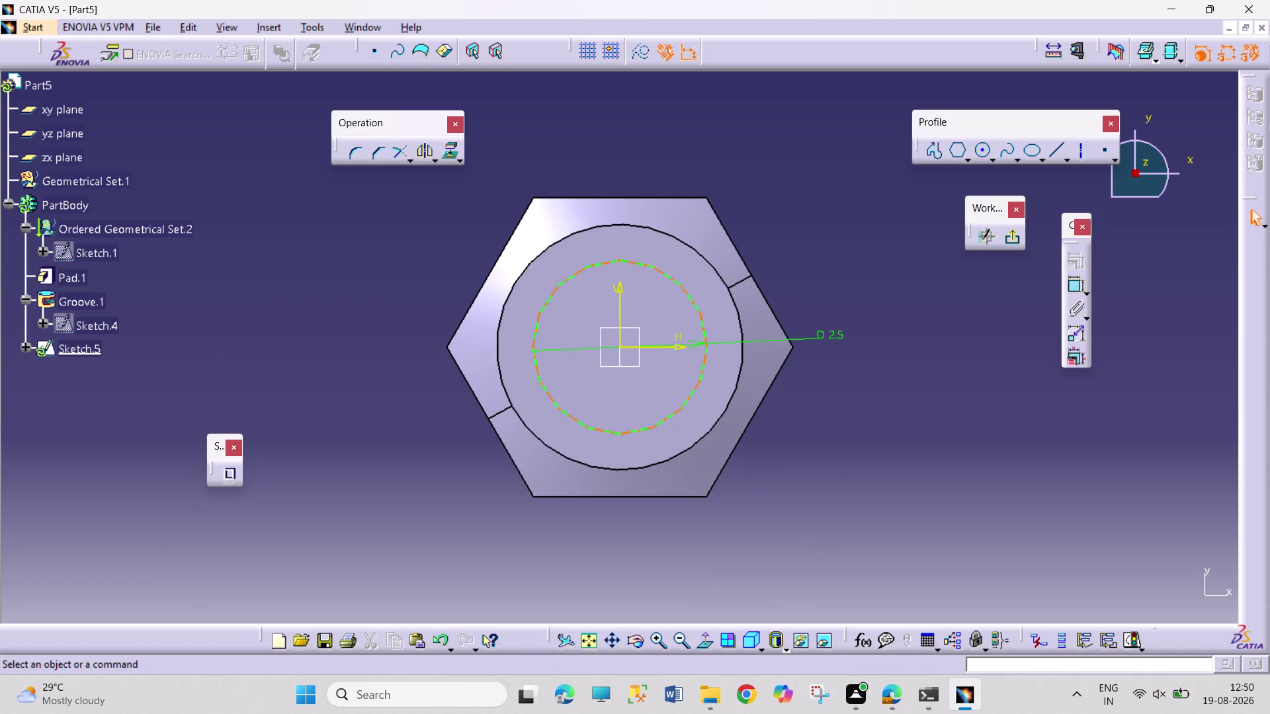
double_click(834, 335)
click(1118, 591)
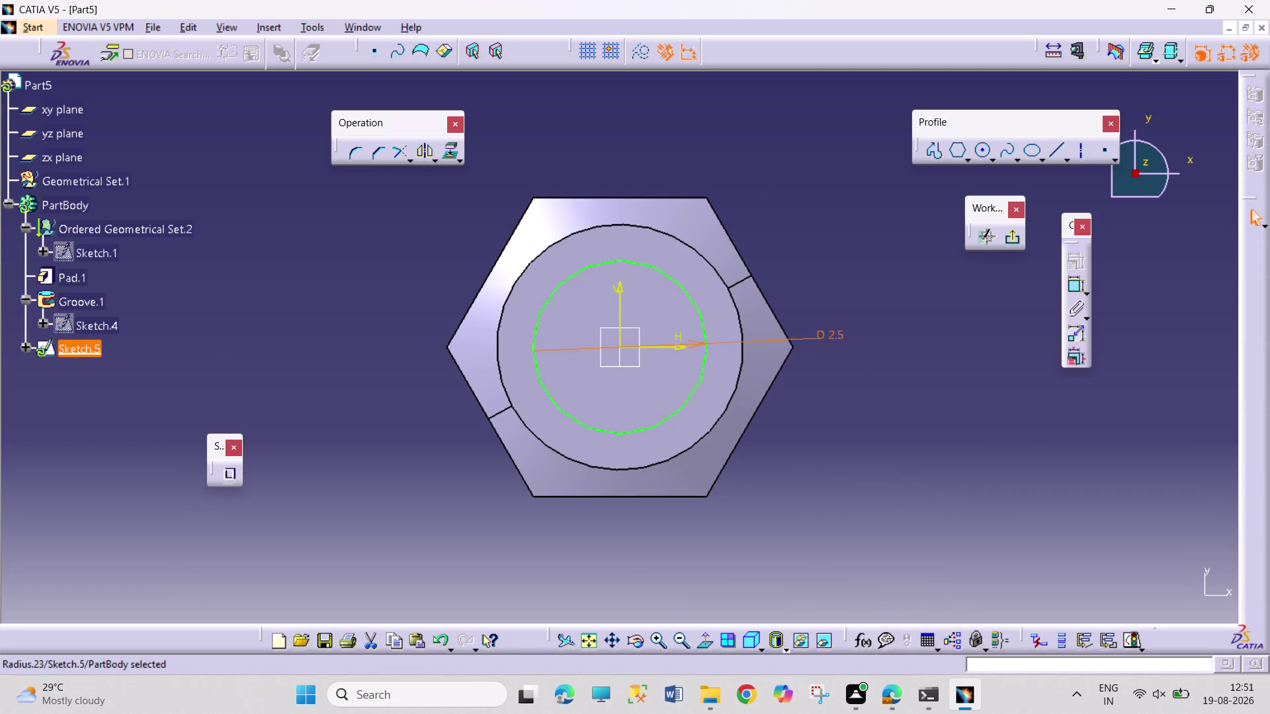
Reopen Options and step the fixed 2D accuracy back down to 0.02.
click(319, 27)
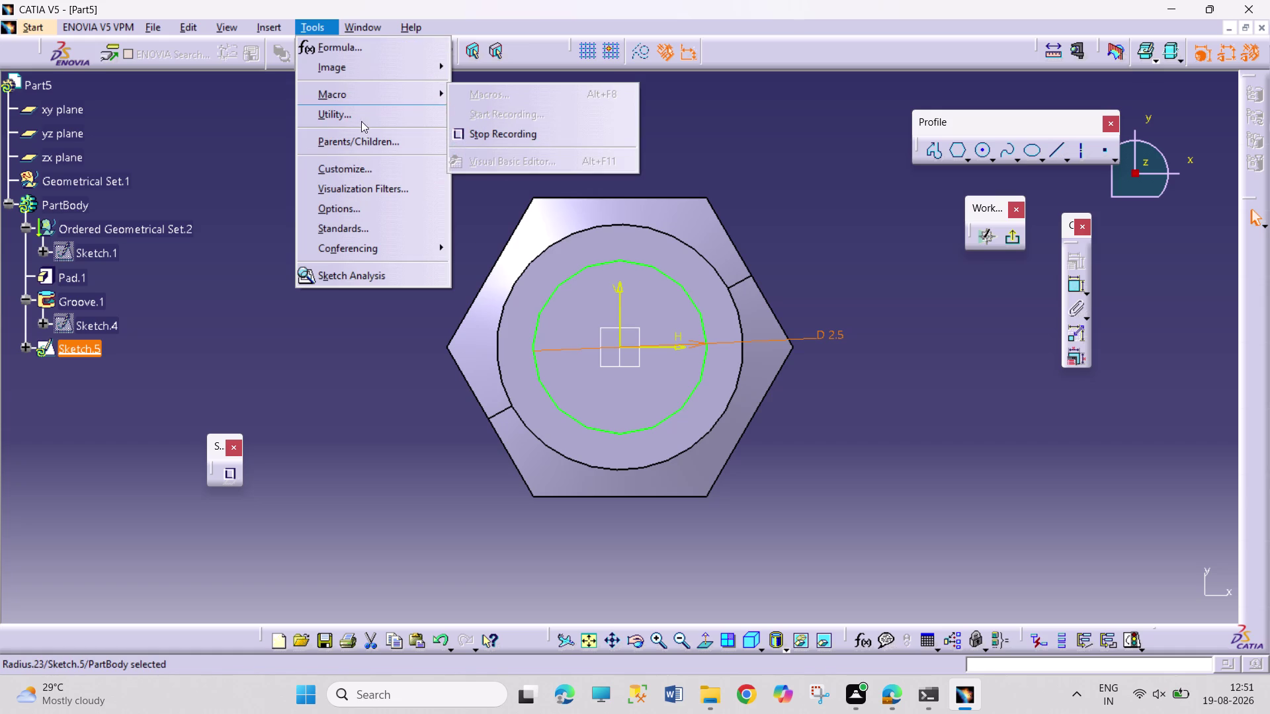
click(385, 207)
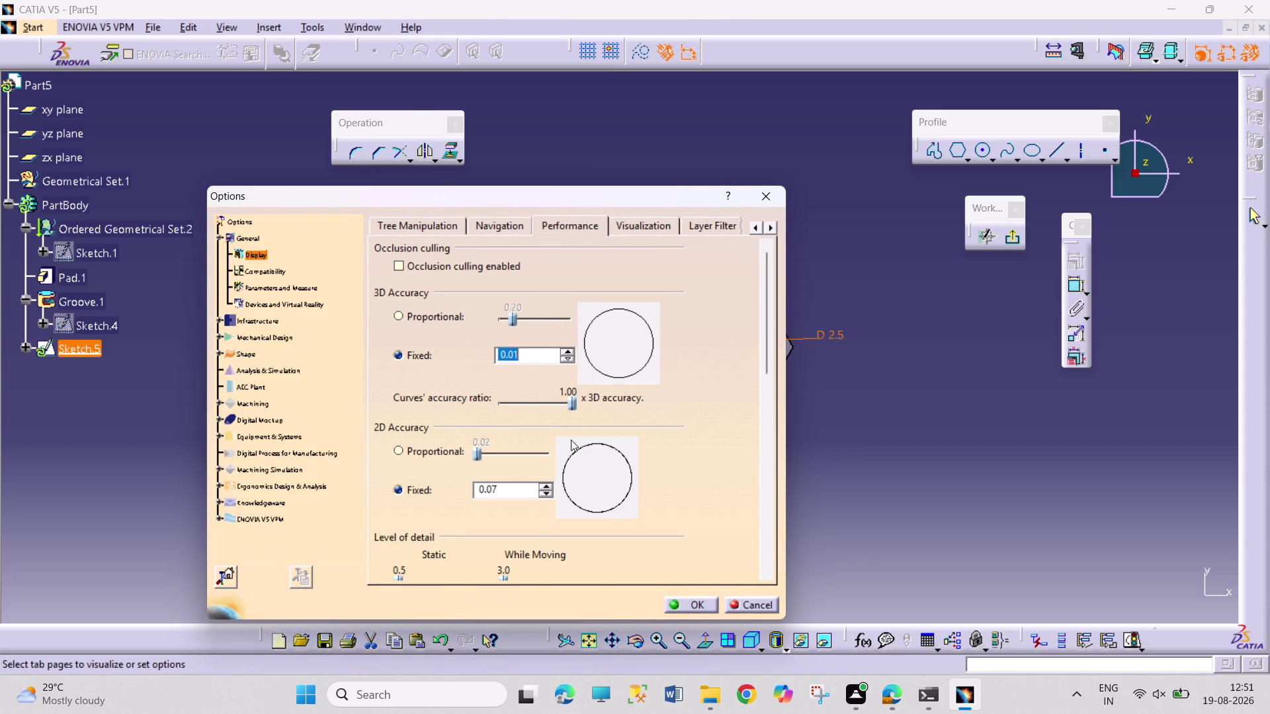
triple_click(546, 492)
triple_click(547, 493)
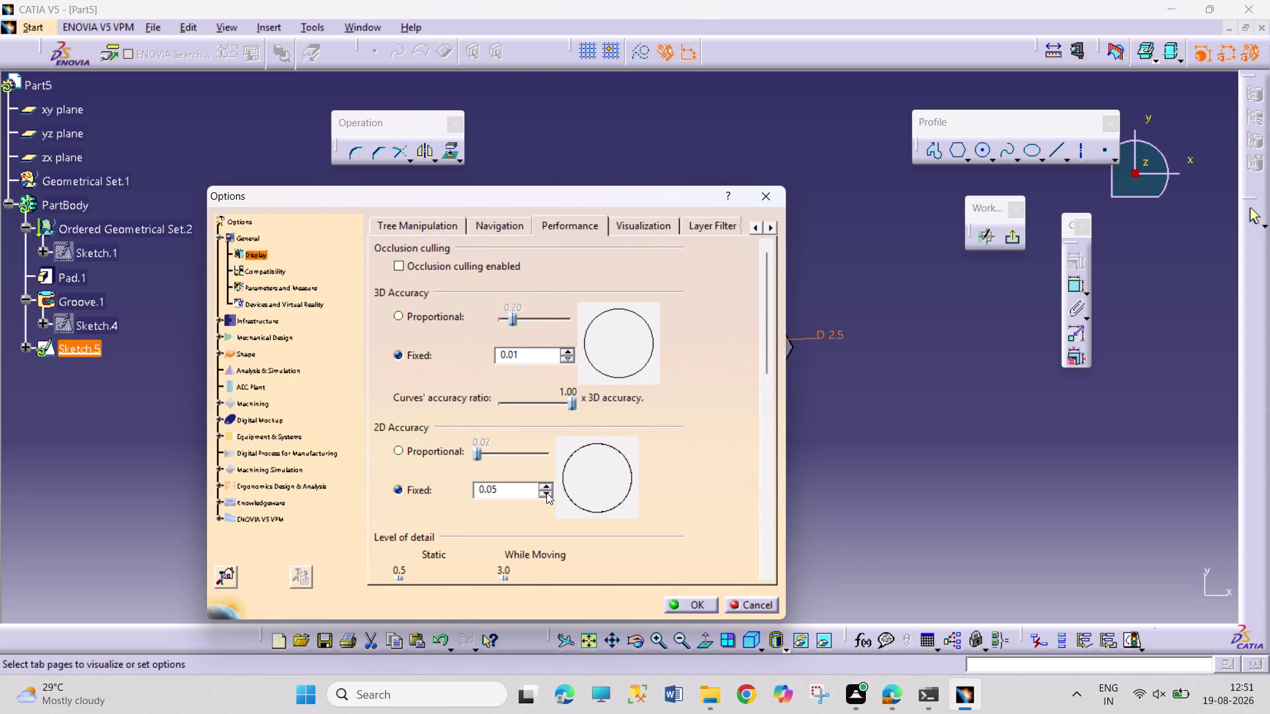
triple_click(546, 492)
click(546, 493)
click(546, 491)
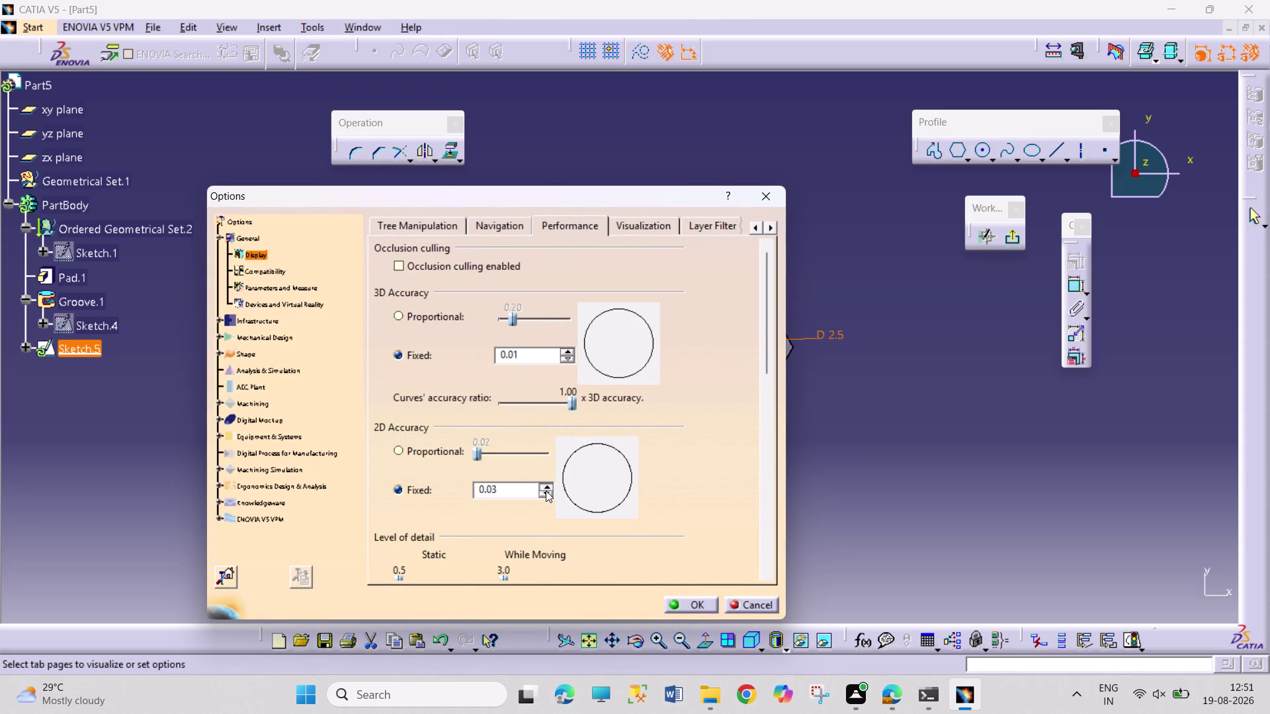
click(546, 491)
click(547, 492)
click(547, 492)
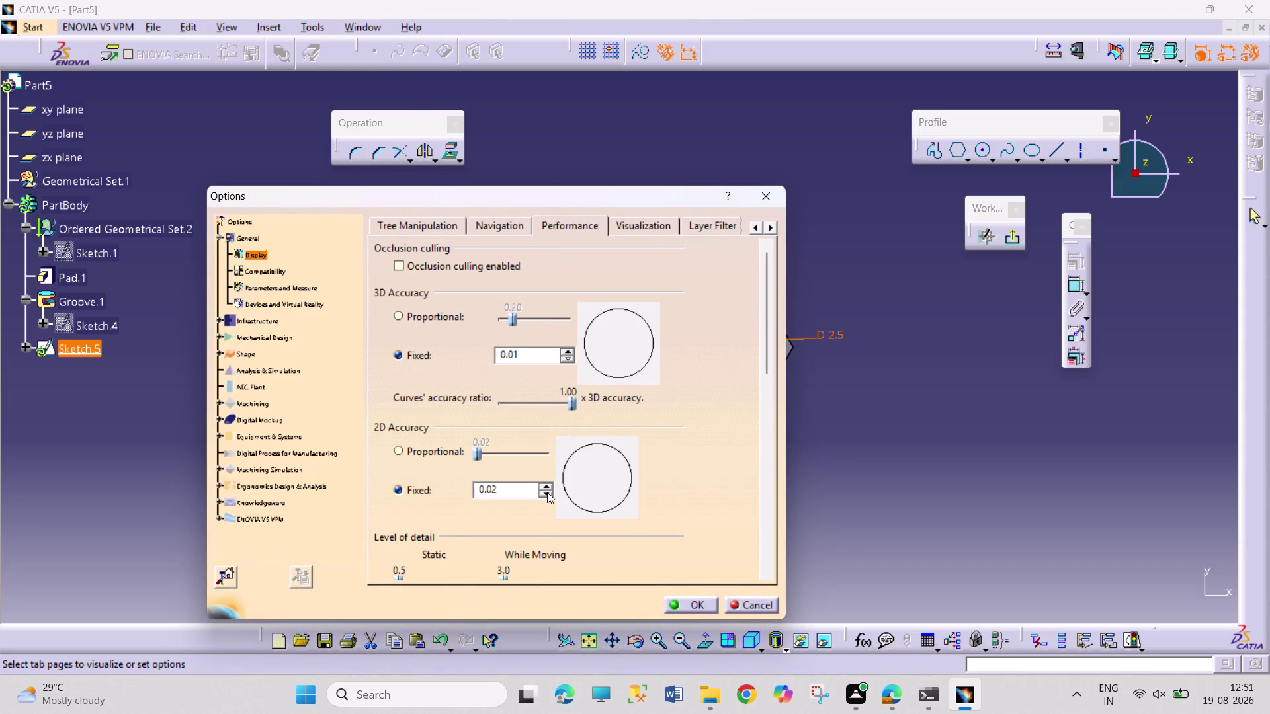
click(547, 492)
click(547, 493)
click(550, 484)
click(678, 604)
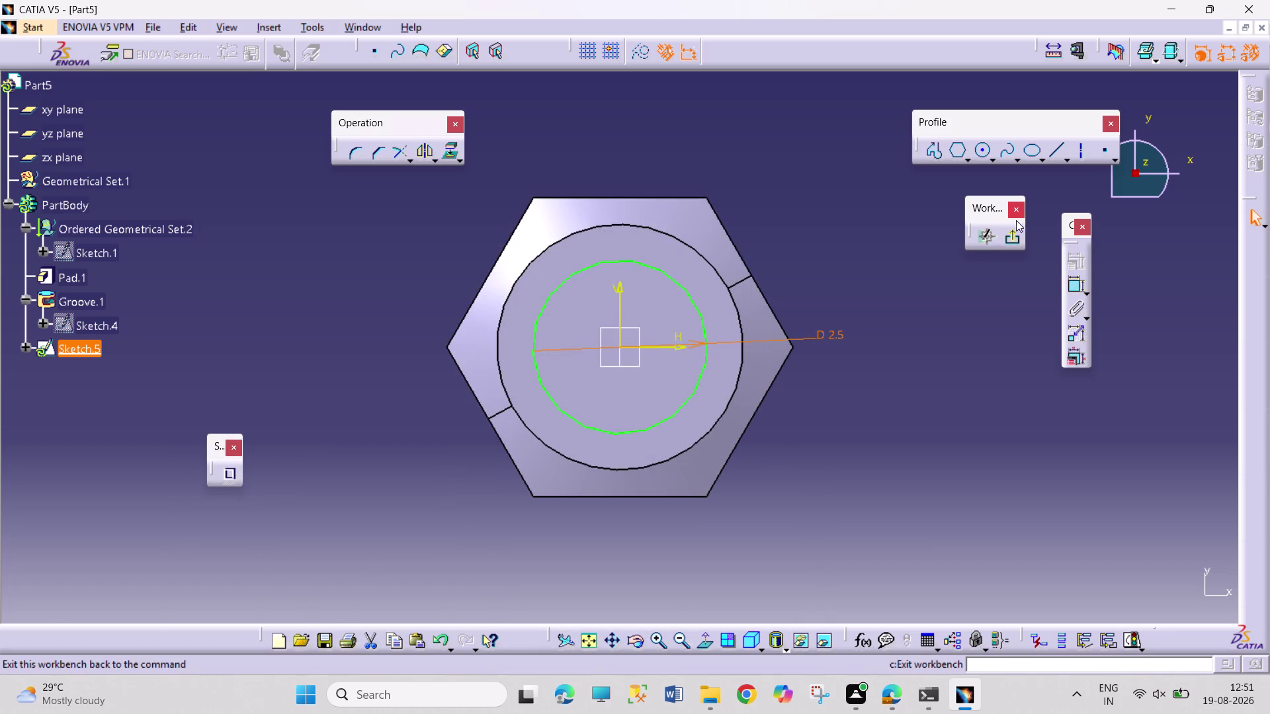
Exit the sketch and pocket Sketch.5's 2.5 mm circle 5.5 mm deep.
click(1018, 232)
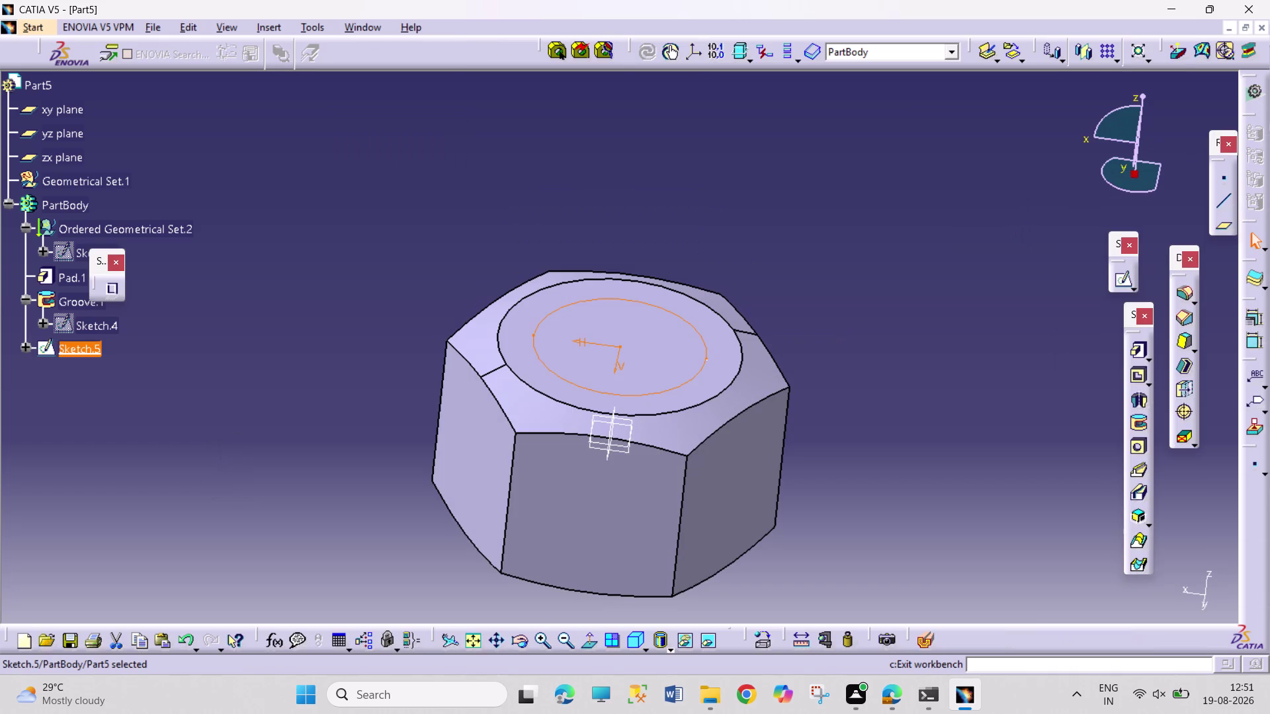
click(1131, 377)
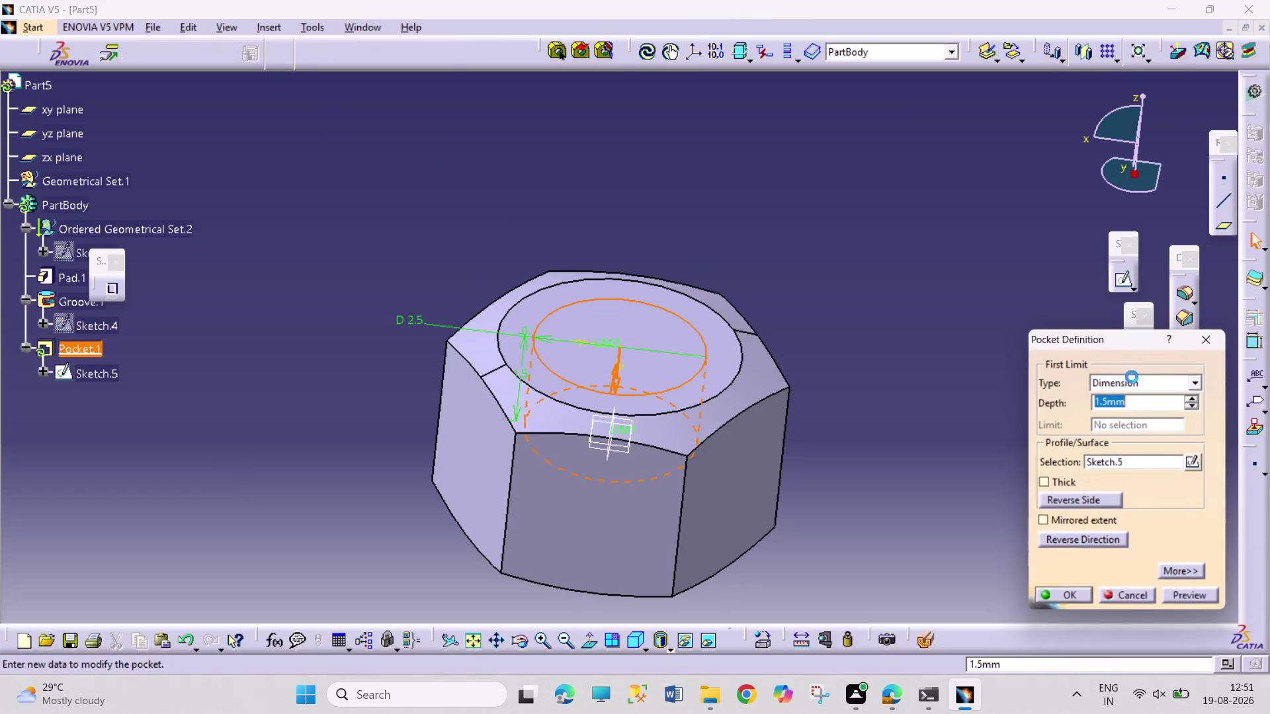
click(1196, 401)
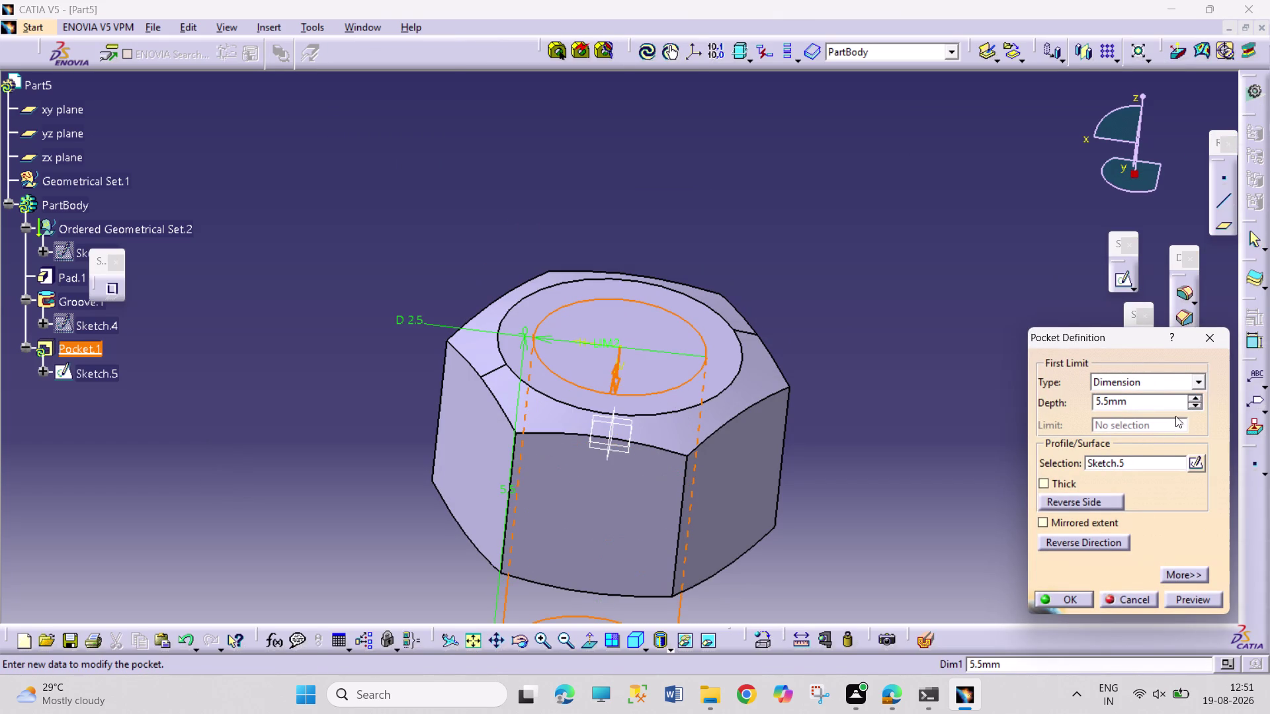
click(1069, 601)
click(1002, 567)
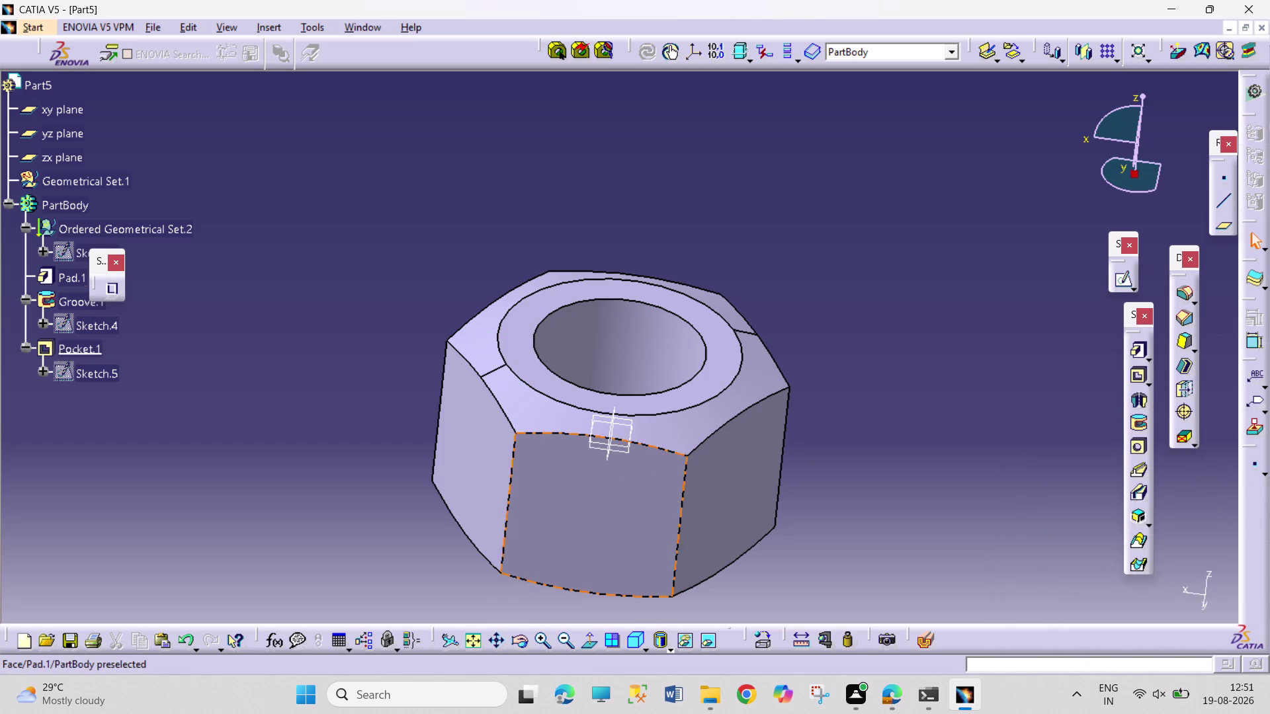
Orbit the nut to view its hole and side faces.
click(526, 641)
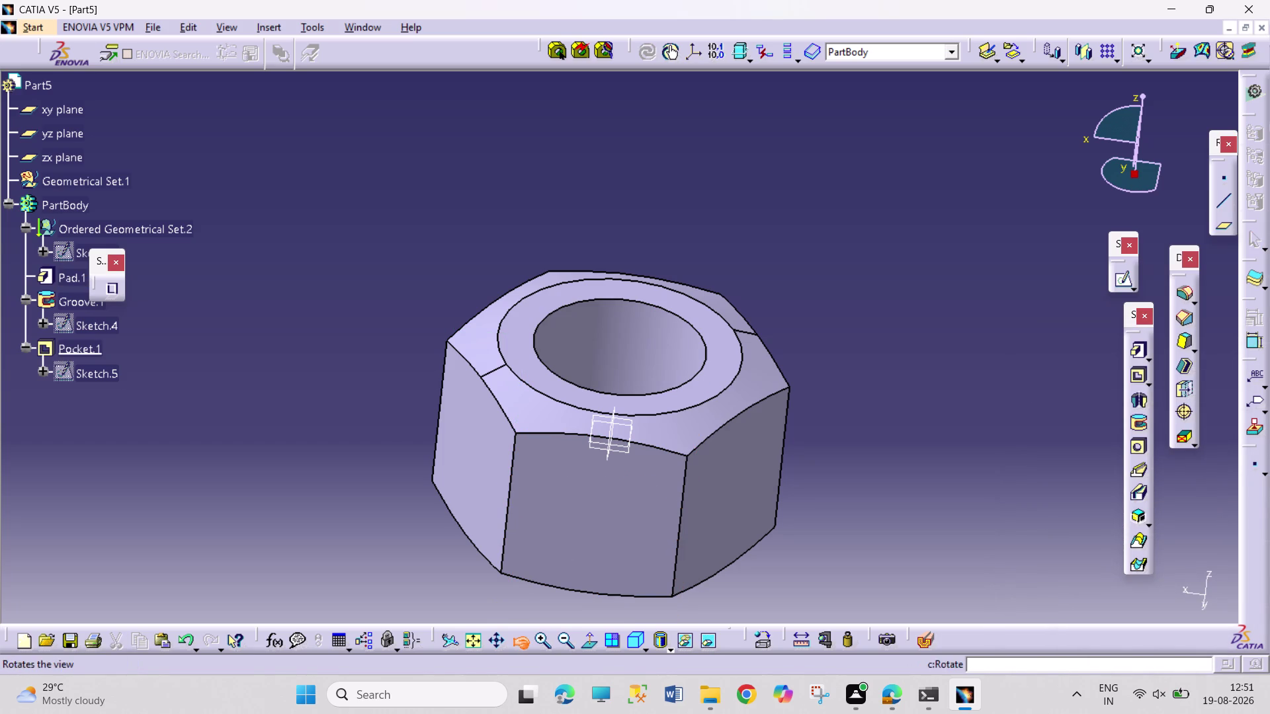
drag(753, 336, 742, 486)
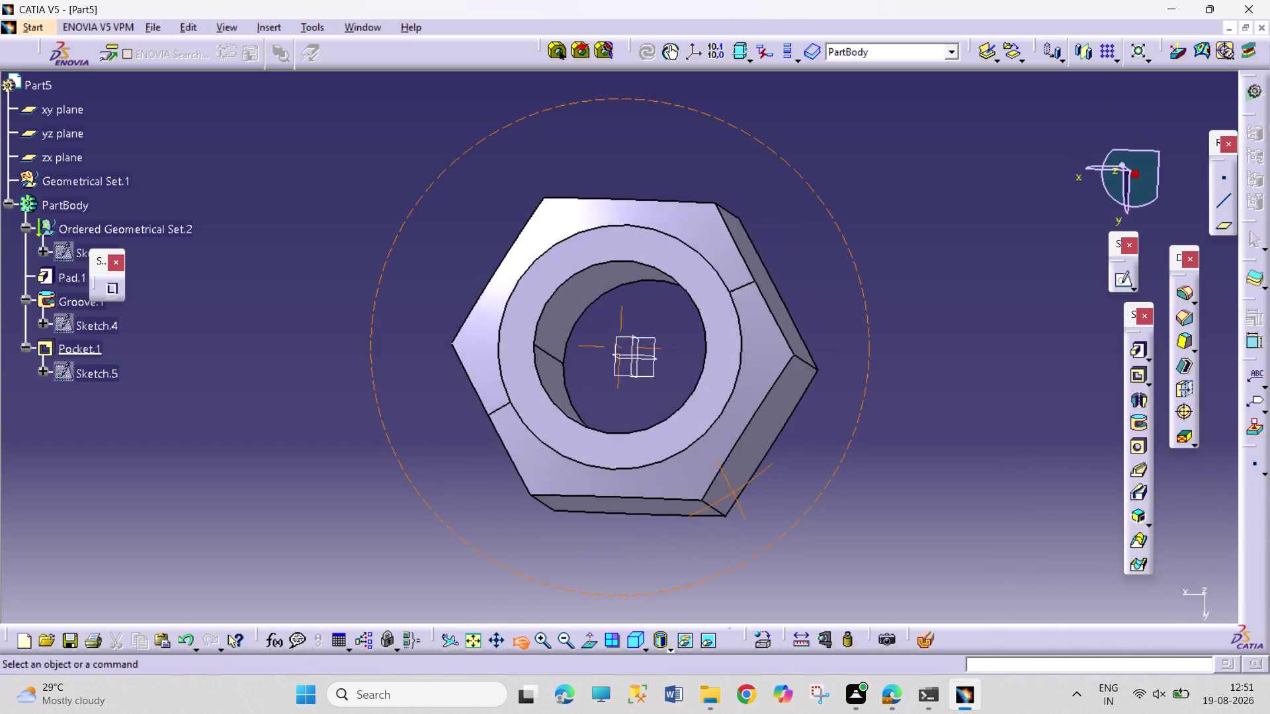
drag(741, 485, 385, 389)
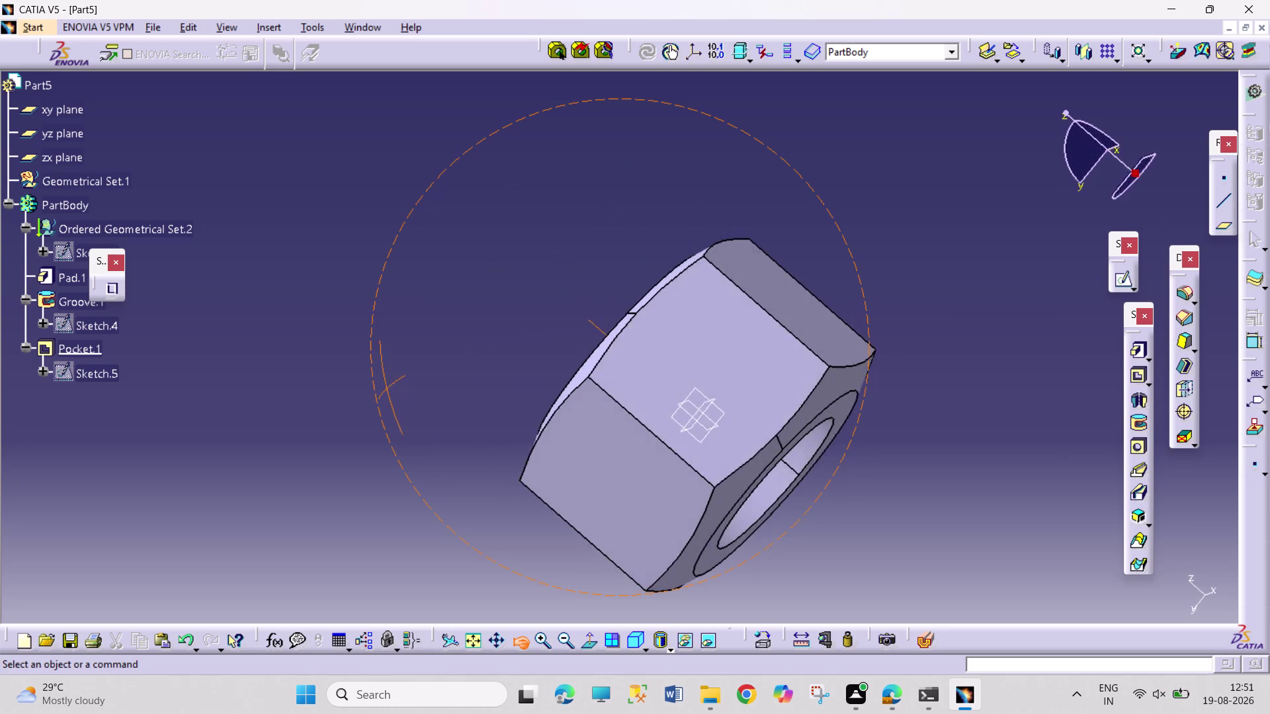
drag(385, 388, 678, 462)
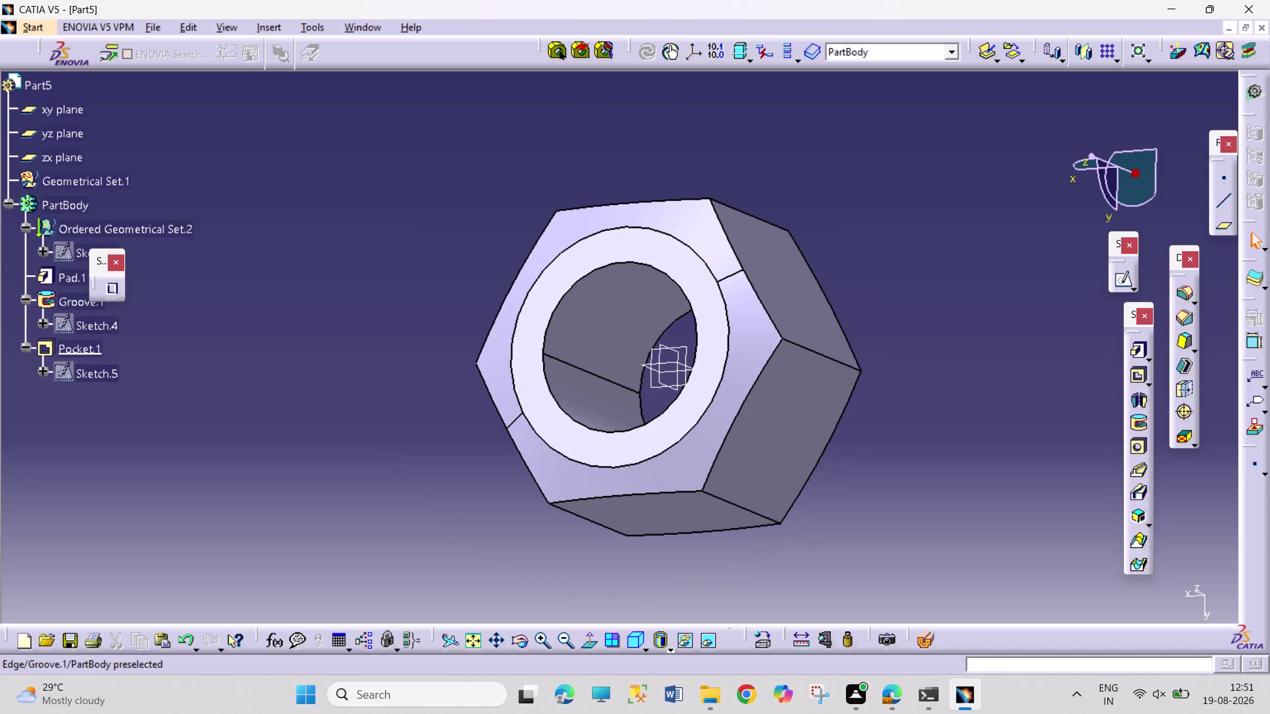
Bring up and dismiss the Groove.1 edge context menu, then start saving with Ctrl+S.
right_drag(644, 493, 642, 496)
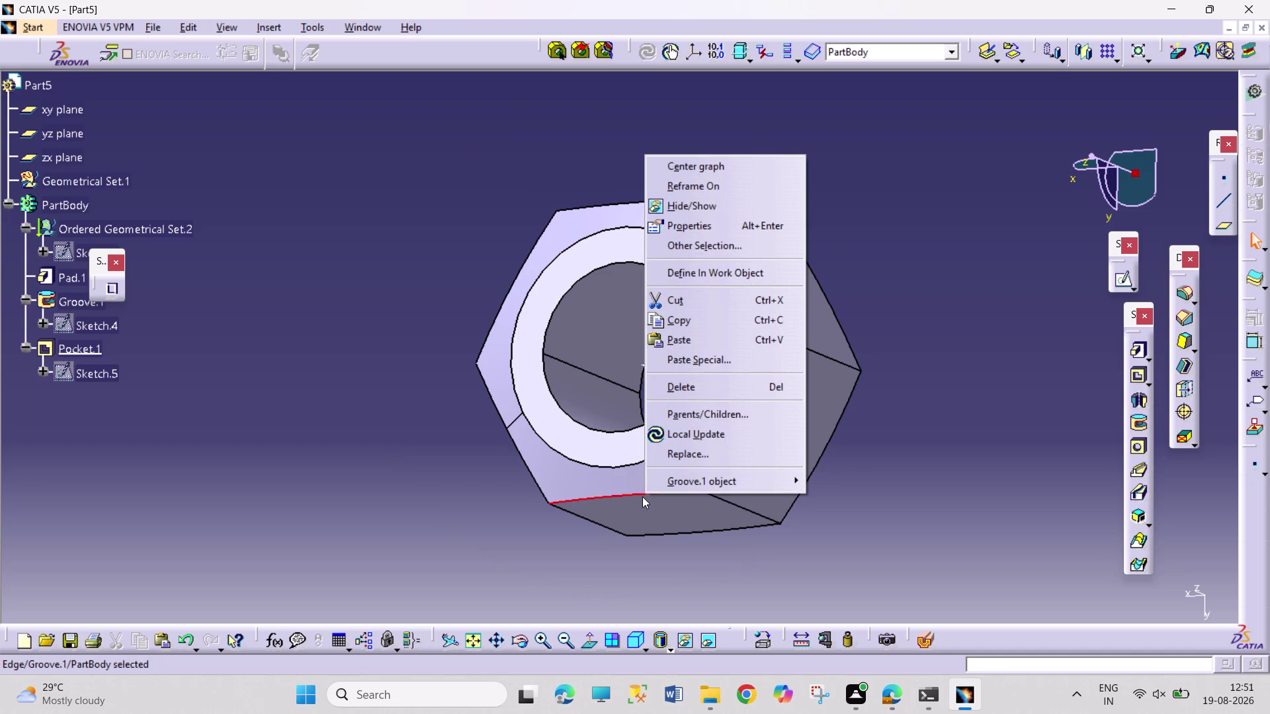
right_drag(642, 497, 619, 494)
click(646, 433)
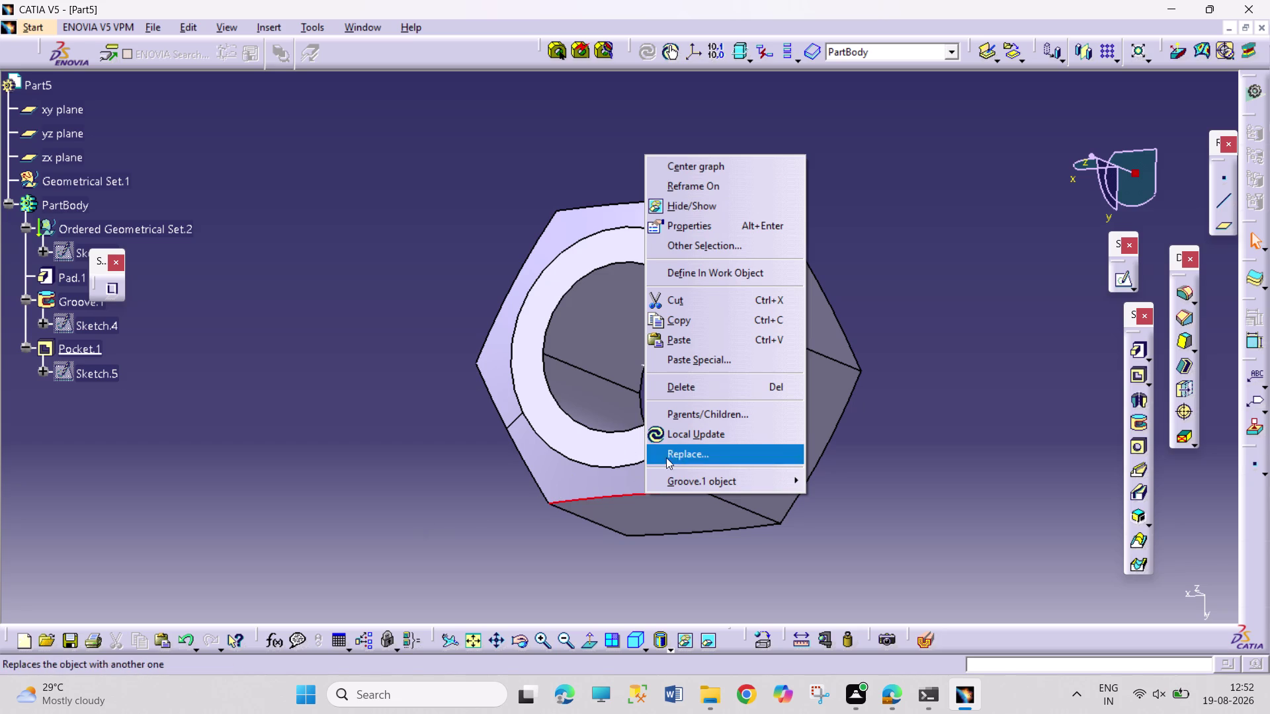
click(691, 442)
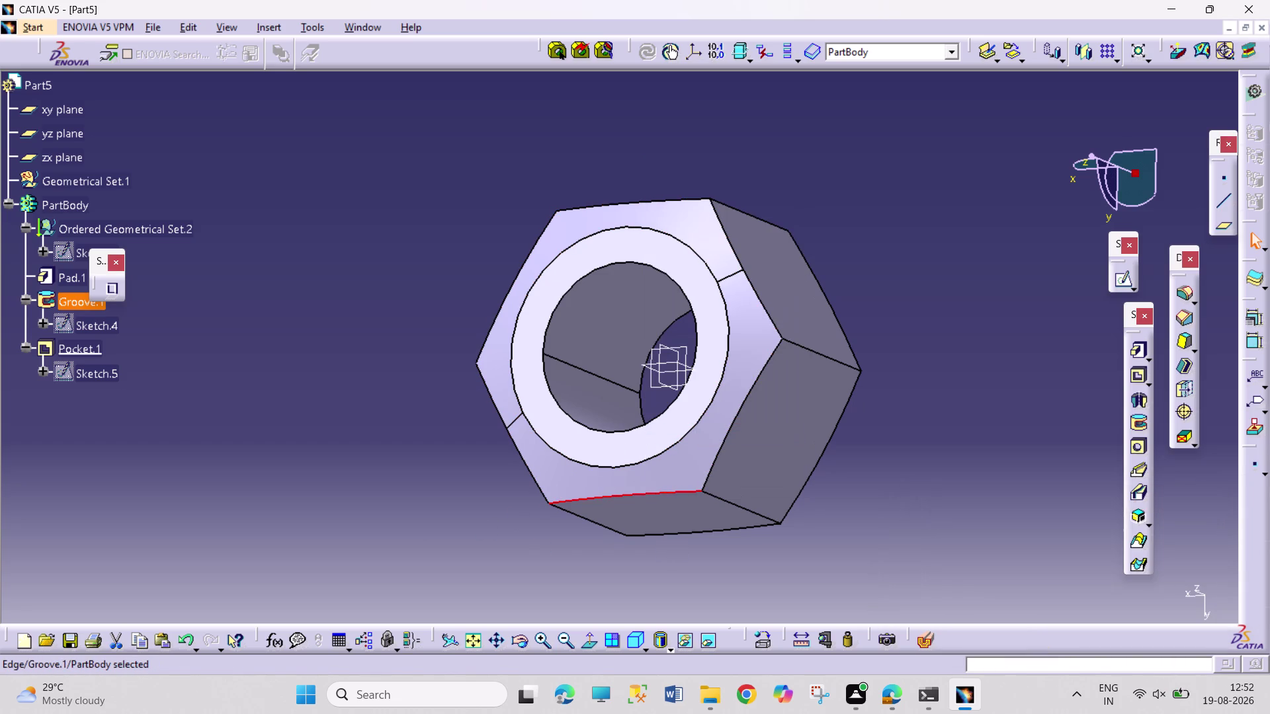
key(ctrl+s)
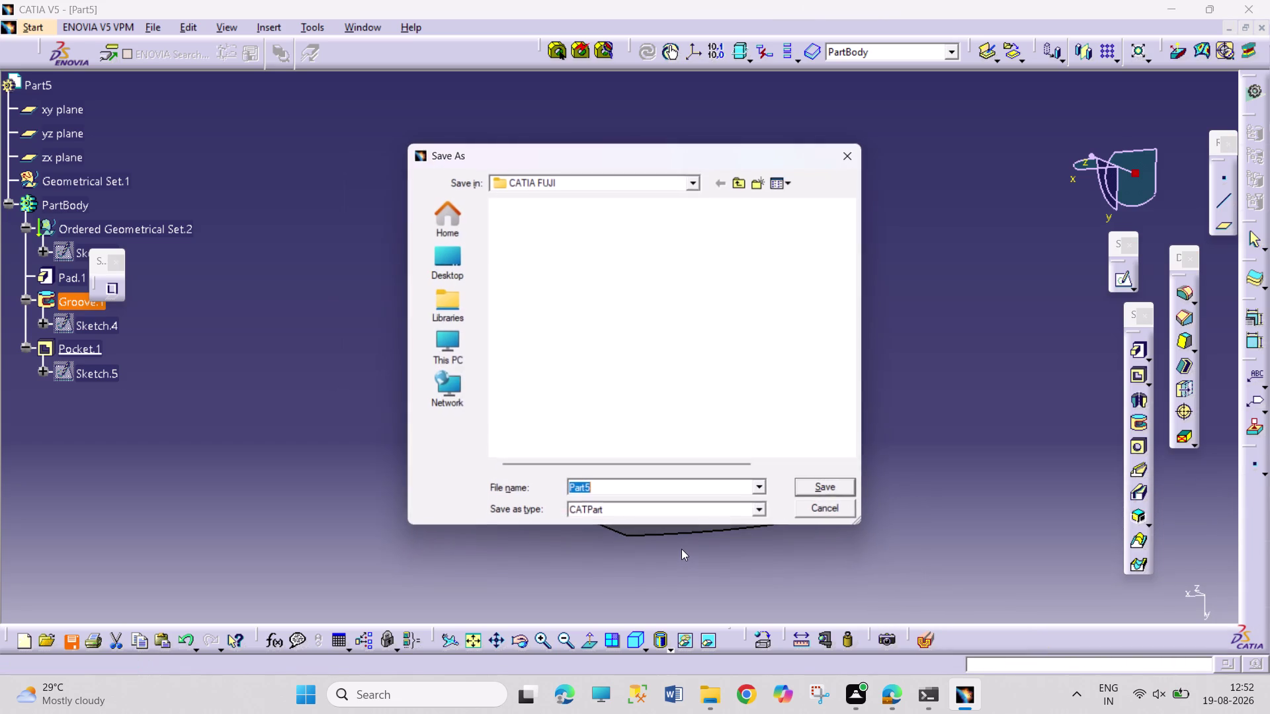
Save Part5 as NUT in the PULLY SUPPORT ASSEMBLY folder.
double_click(694, 227)
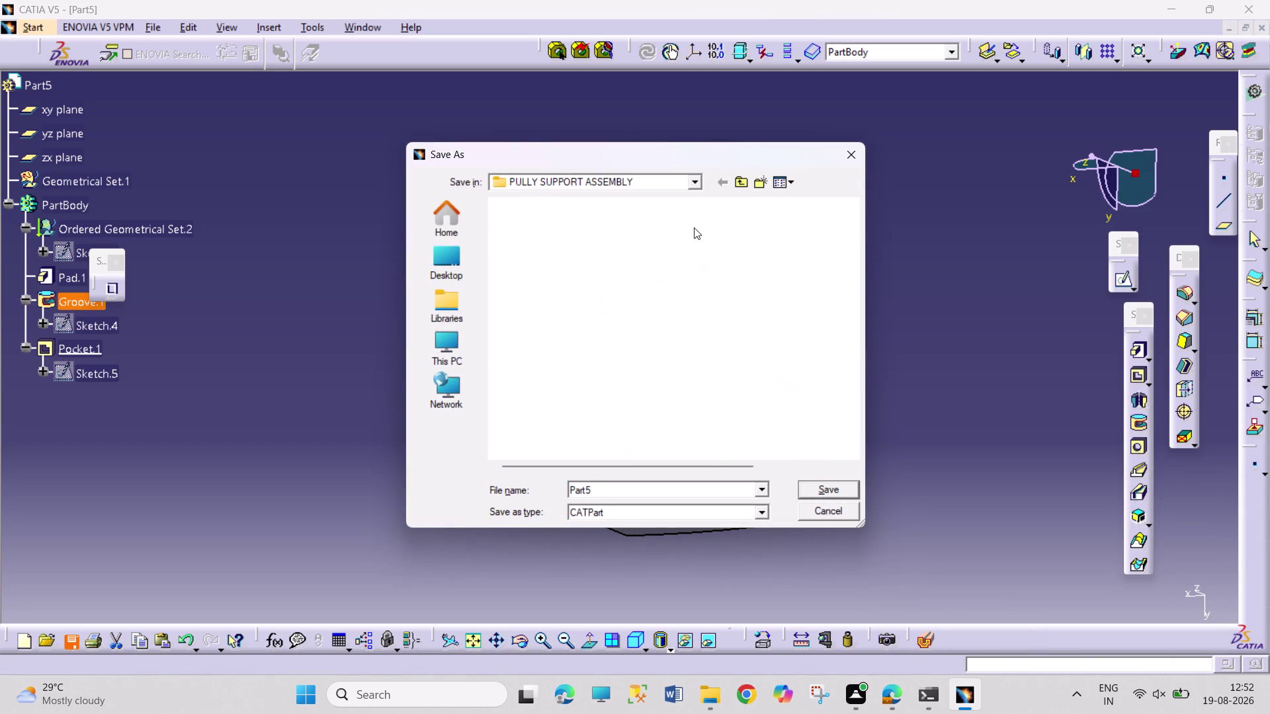
click(636, 484)
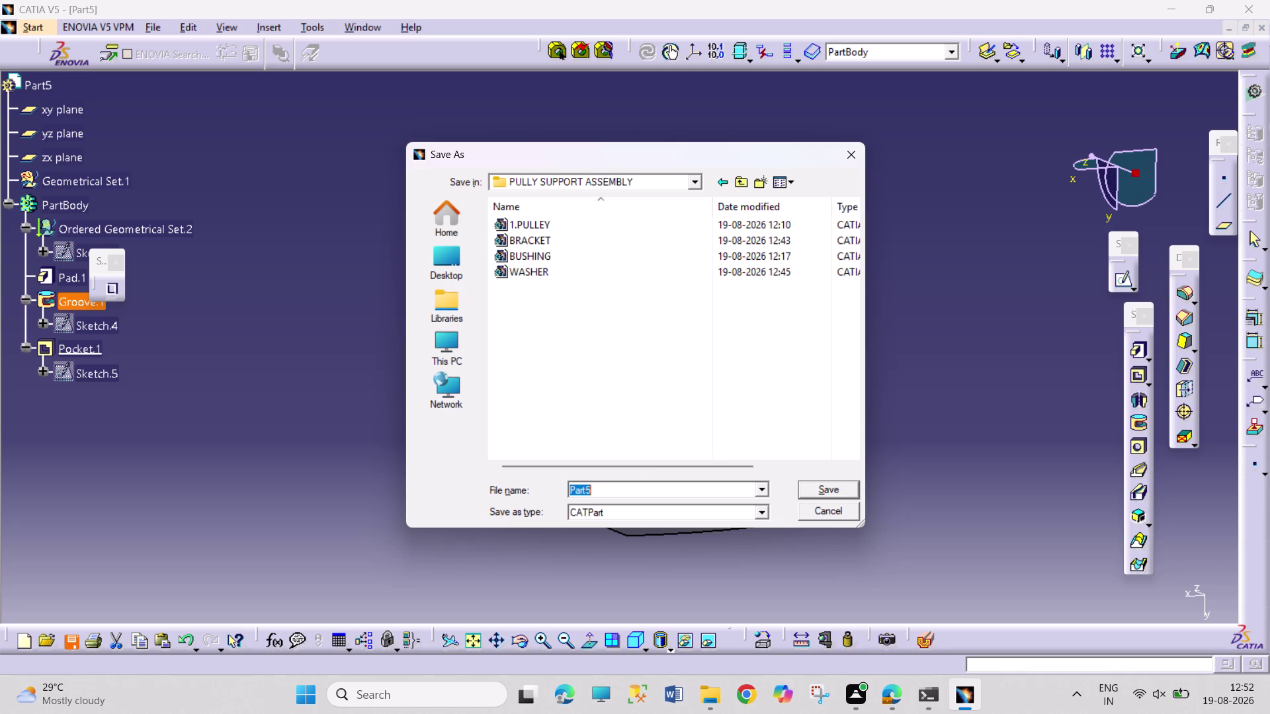
text(N)
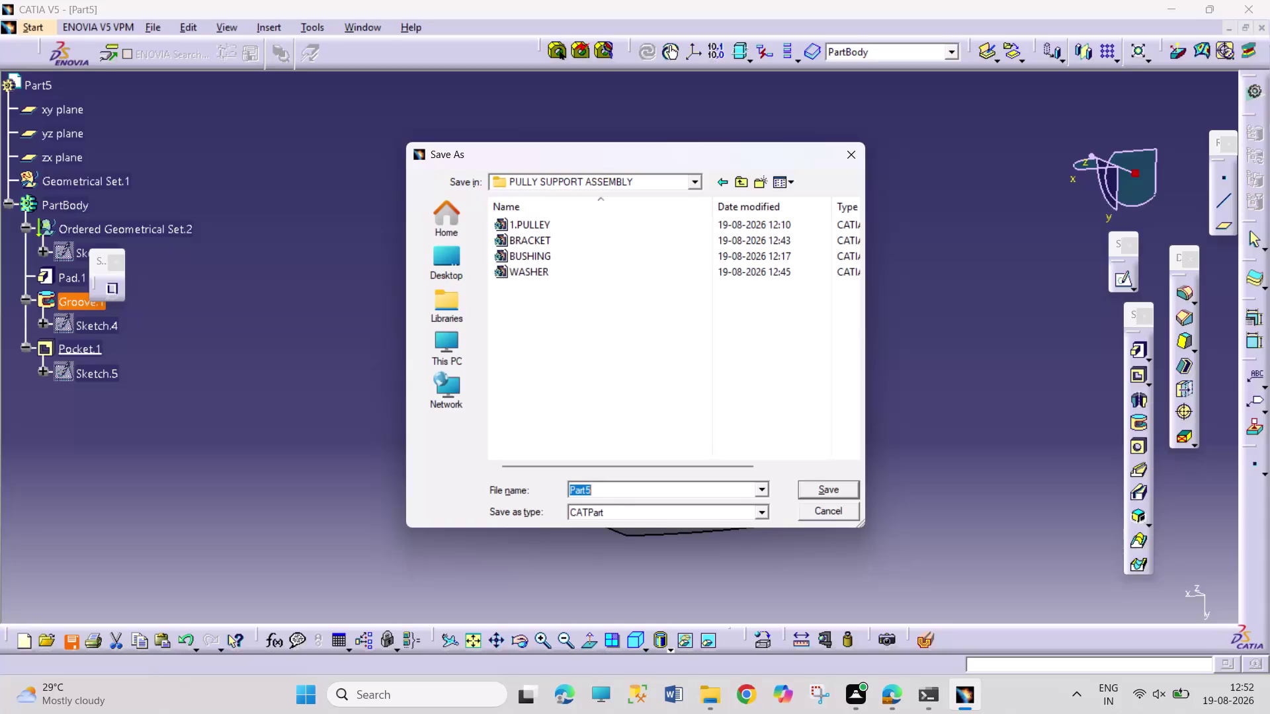
text(UT)
key(Return)
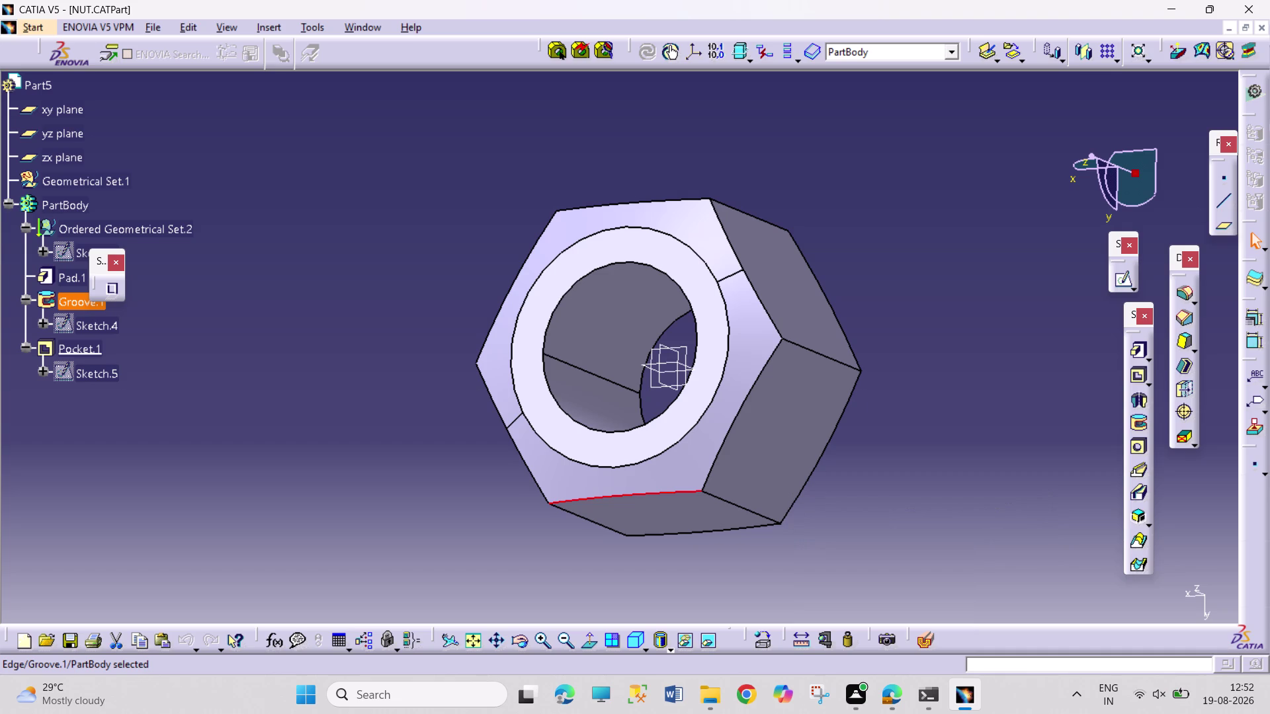
Start a new document with Ctrl+N.
right_drag(1046, 537, 1038, 539)
right_drag(1038, 539, 1038, 534)
key(ctrl+n)
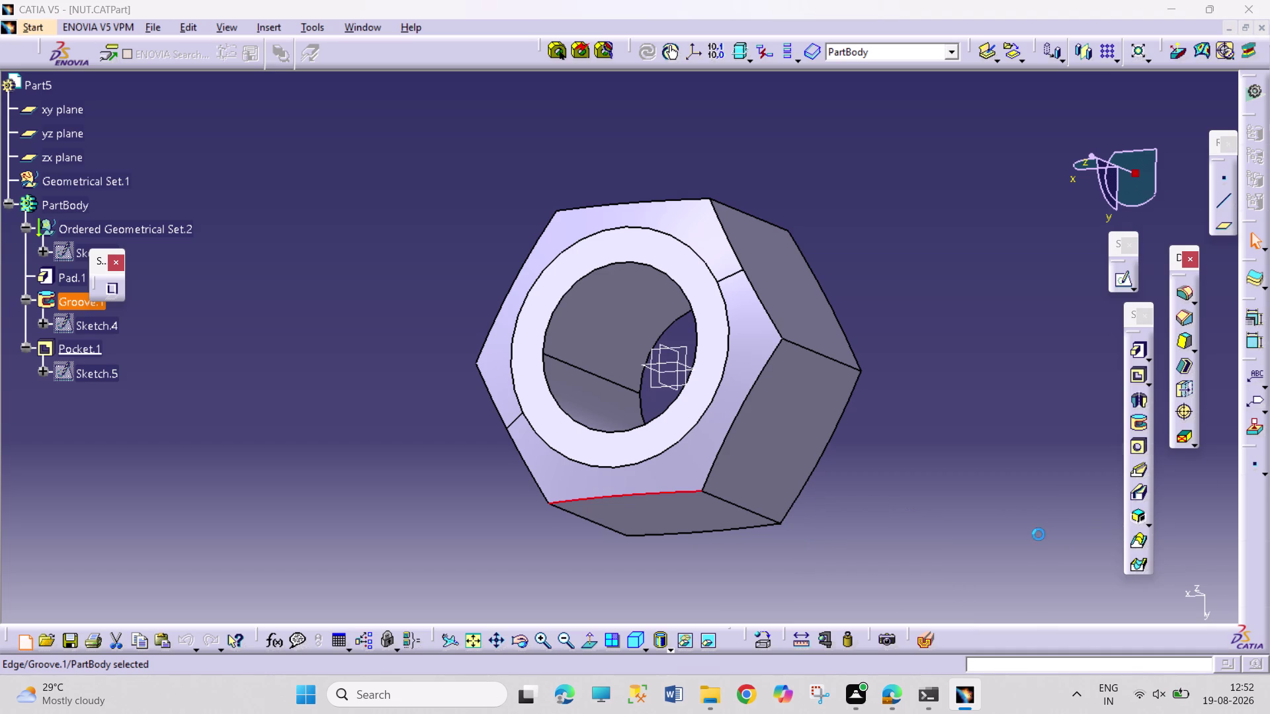
right_drag(1038, 534, 1039, 534)
scroll(down, 3)
Create a new Part document.
scroll(down, 3)
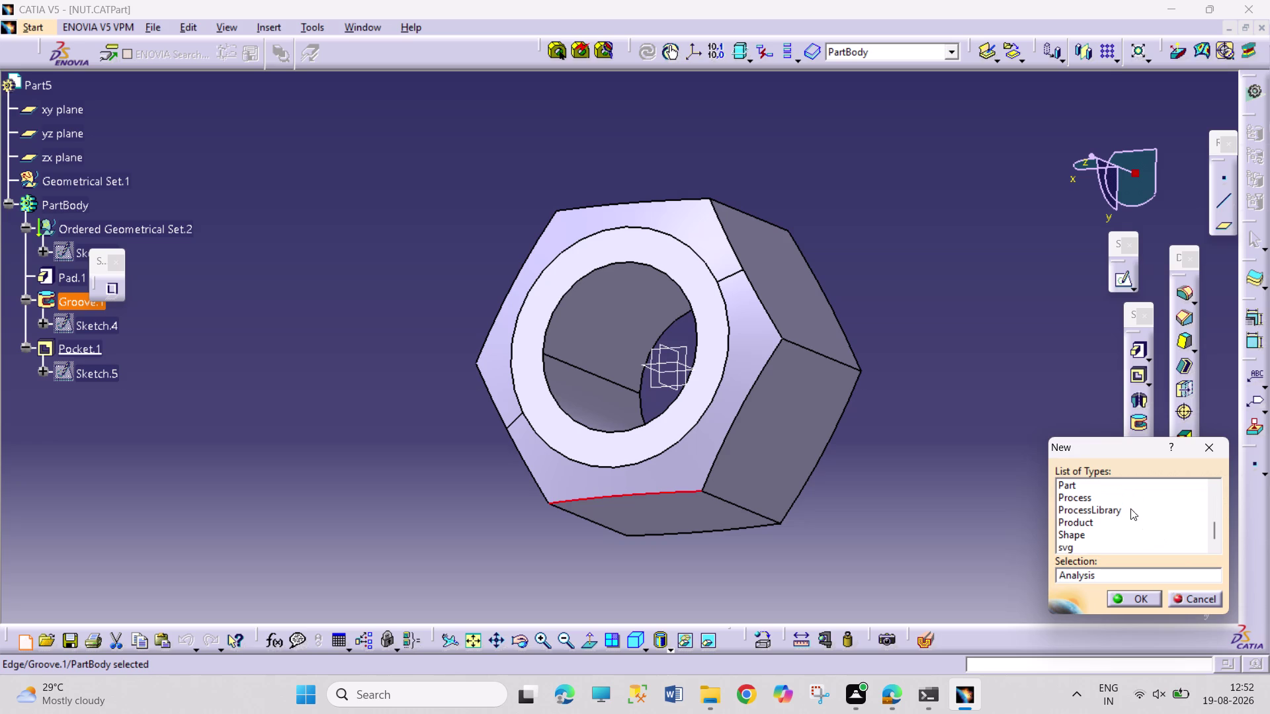
click(1114, 487)
click(1135, 598)
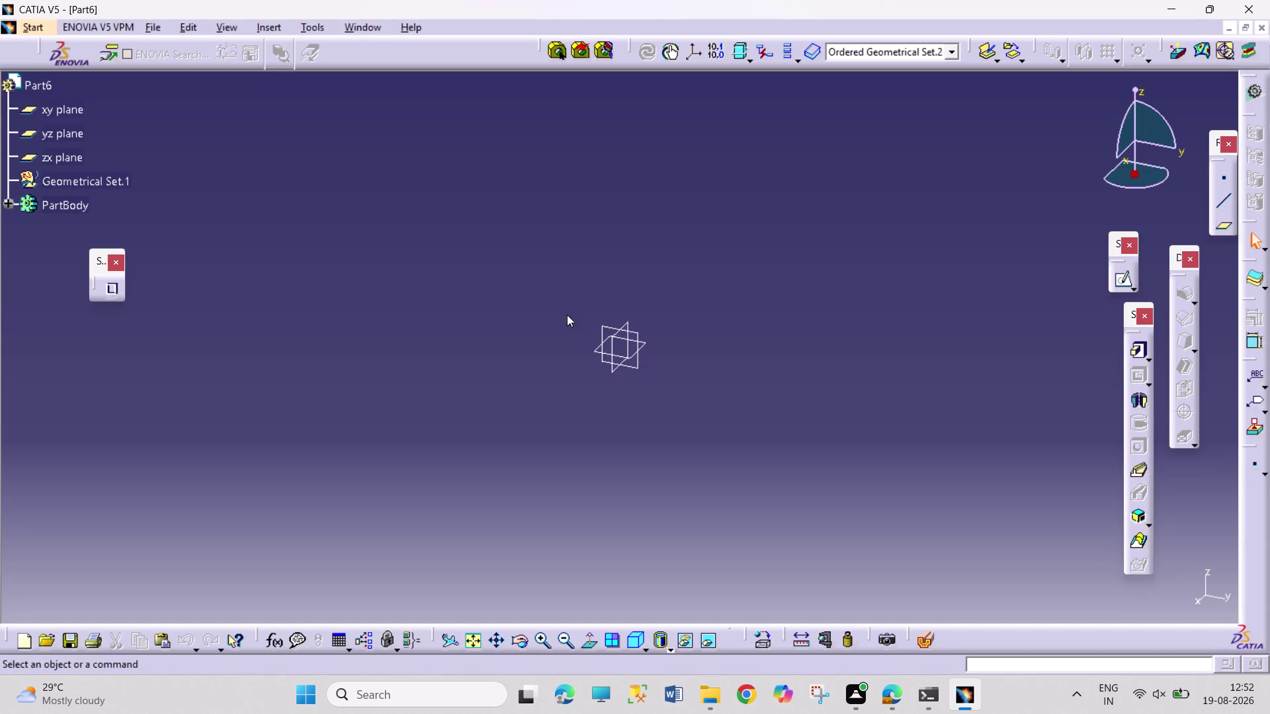
Sketch a hexagon centred on the origin of the xy plane.
click(644, 344)
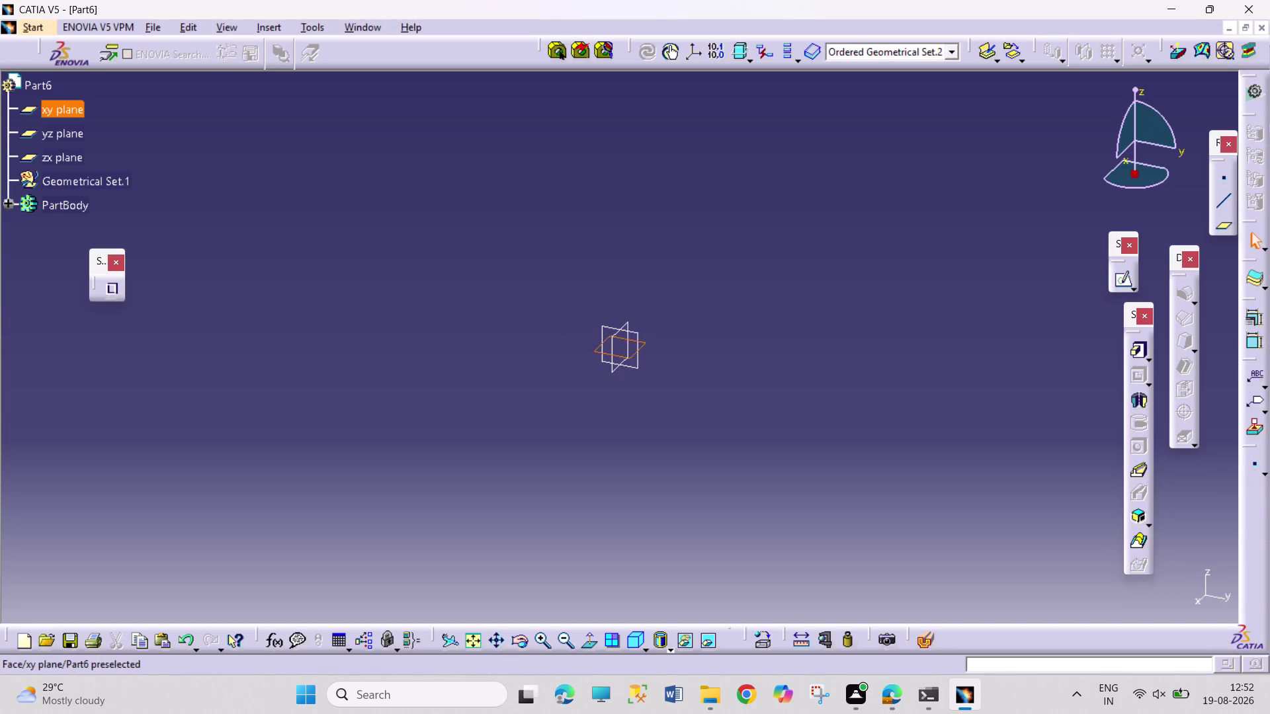
click(1124, 282)
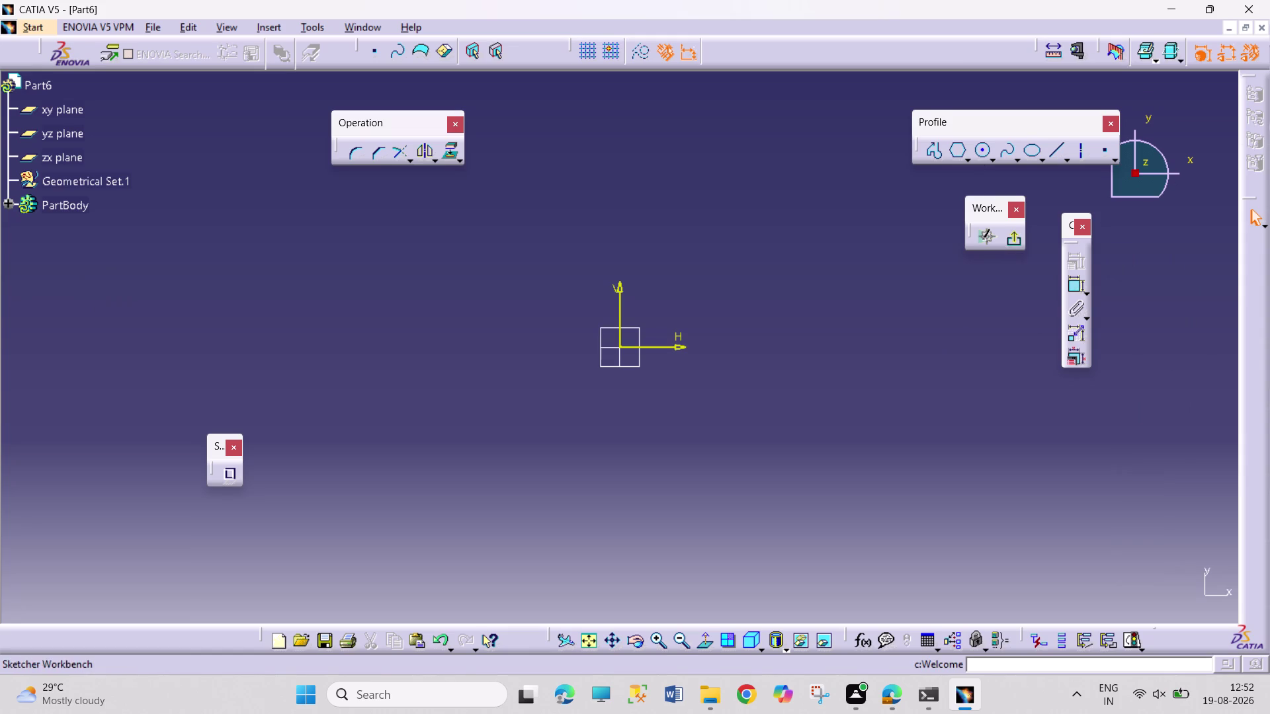
click(958, 152)
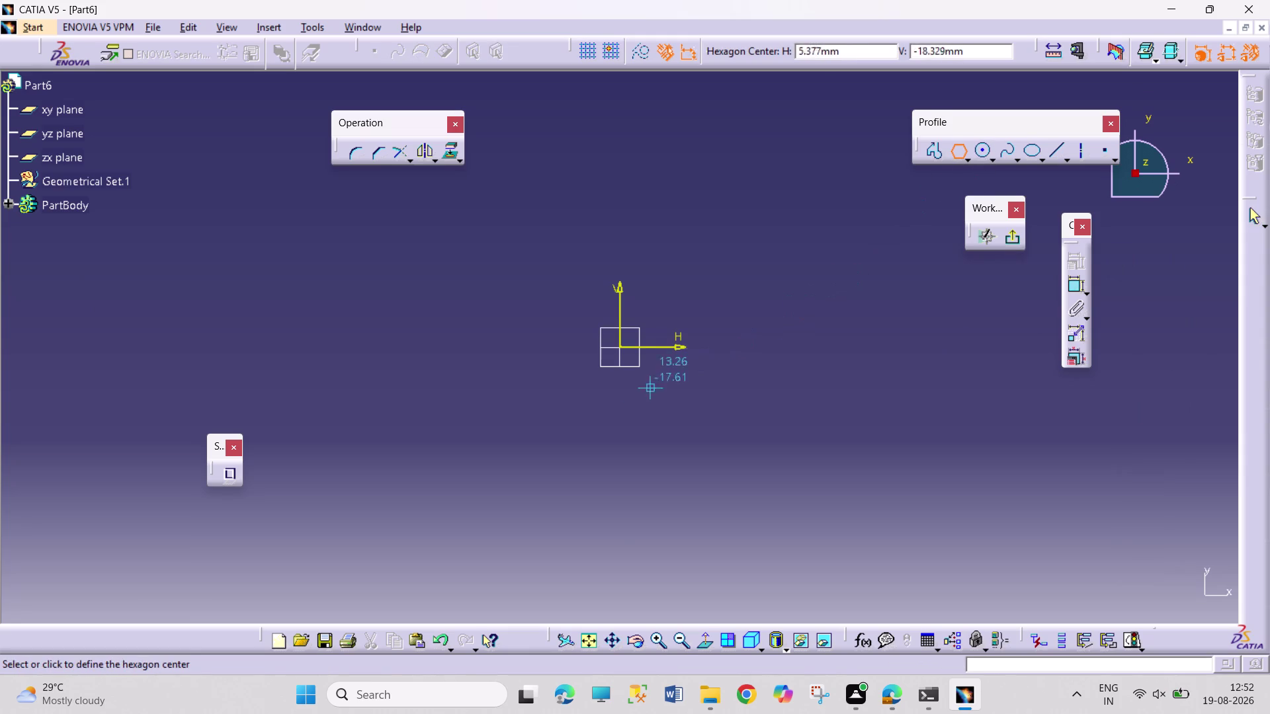
click(620, 346)
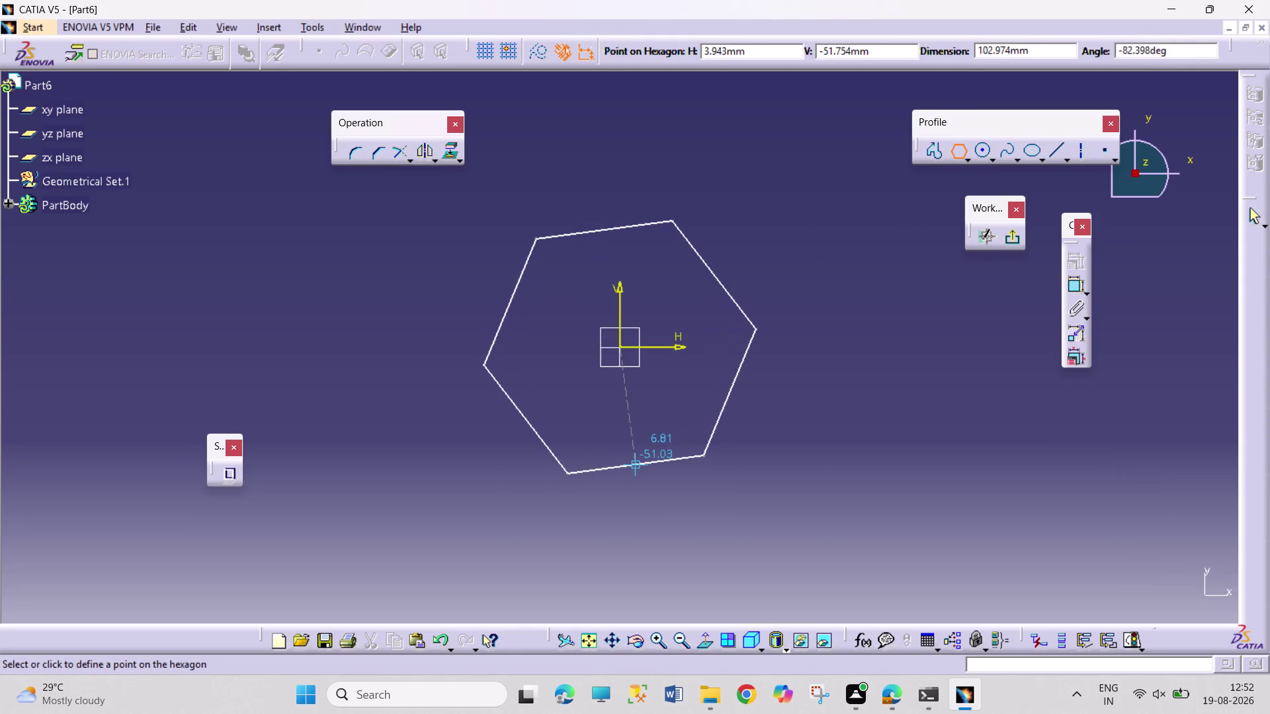
click(618, 471)
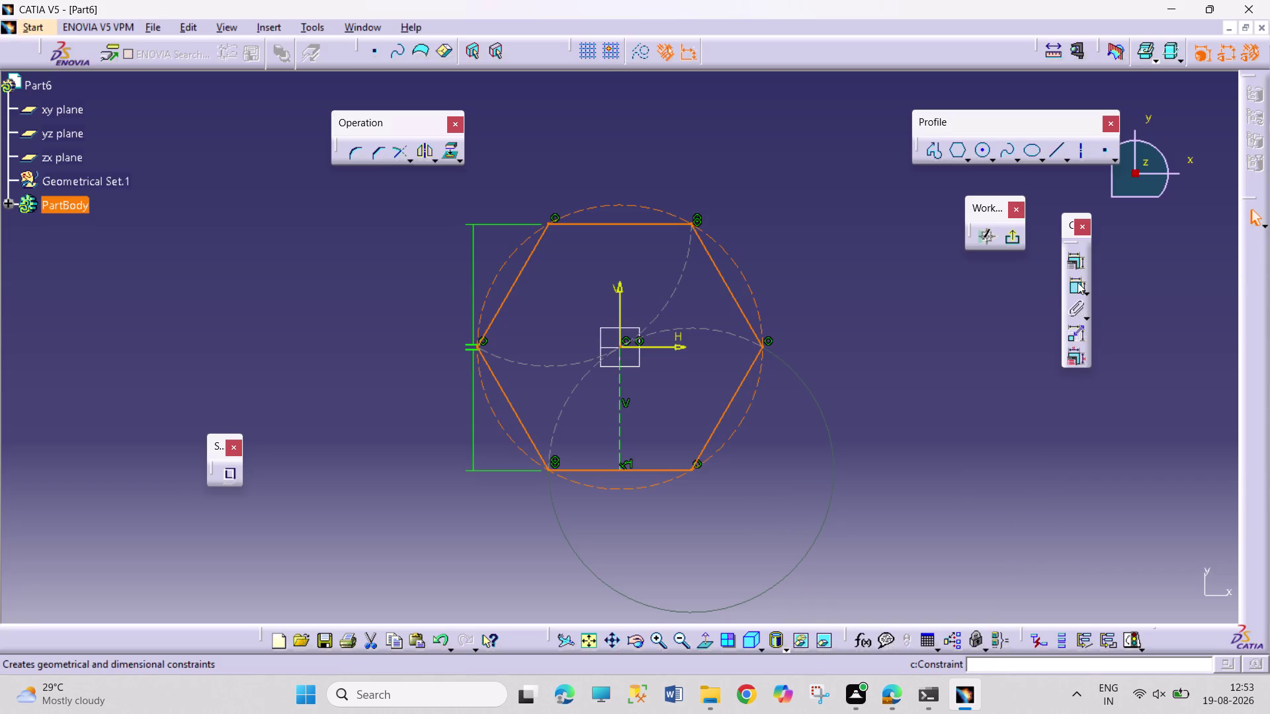
Dimension the hexagon's top-to-bottom edges to 8 mm across flats.
click(1078, 282)
click(655, 471)
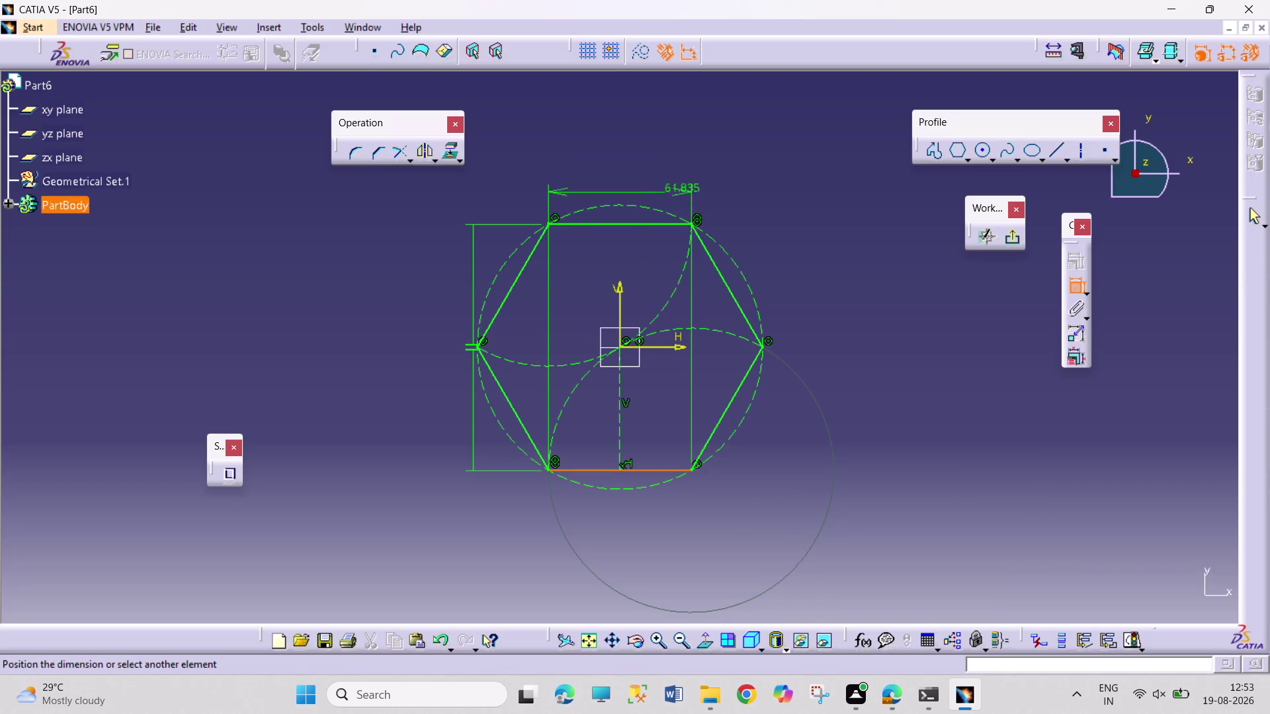
click(662, 227)
click(837, 292)
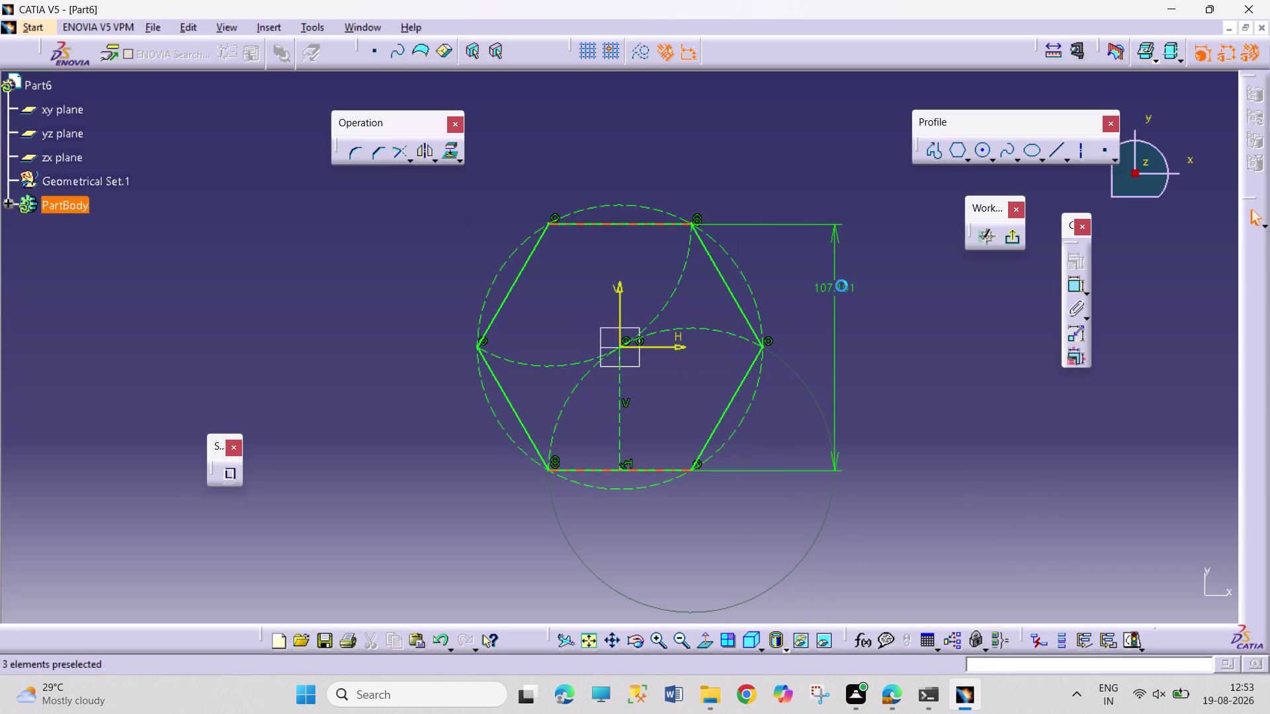
double_click(841, 286)
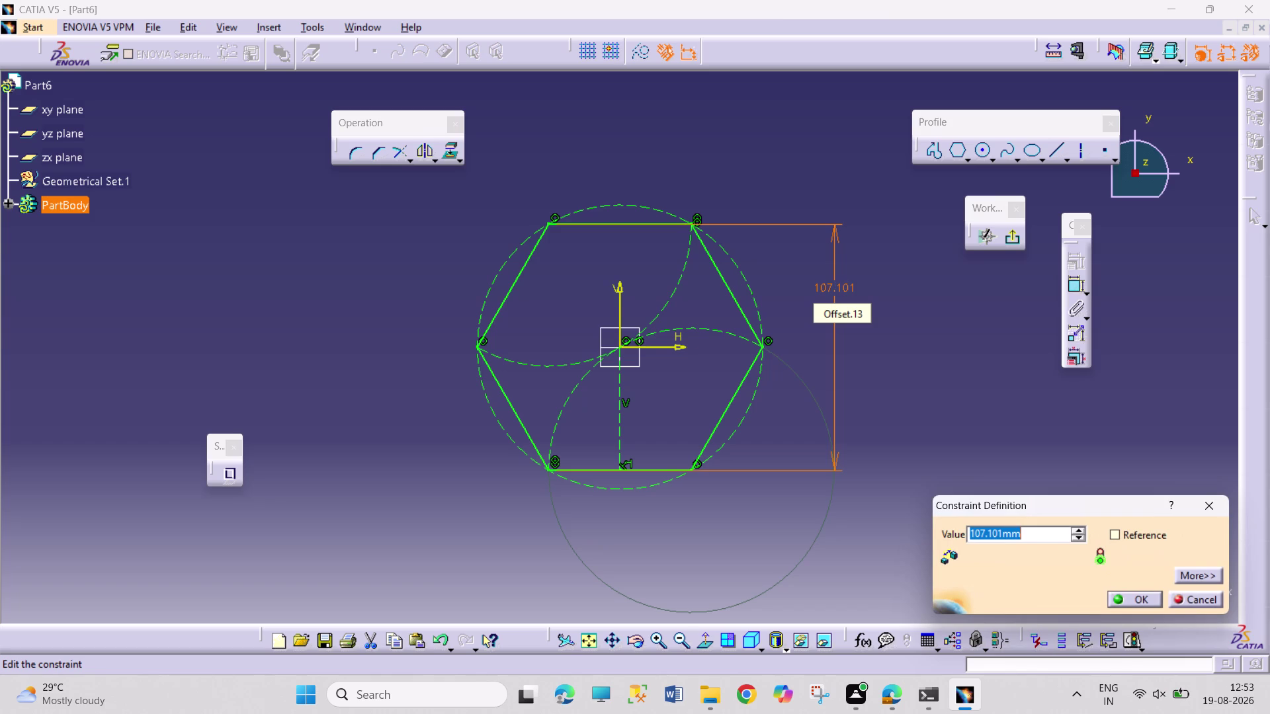
key(8)
key(Return)
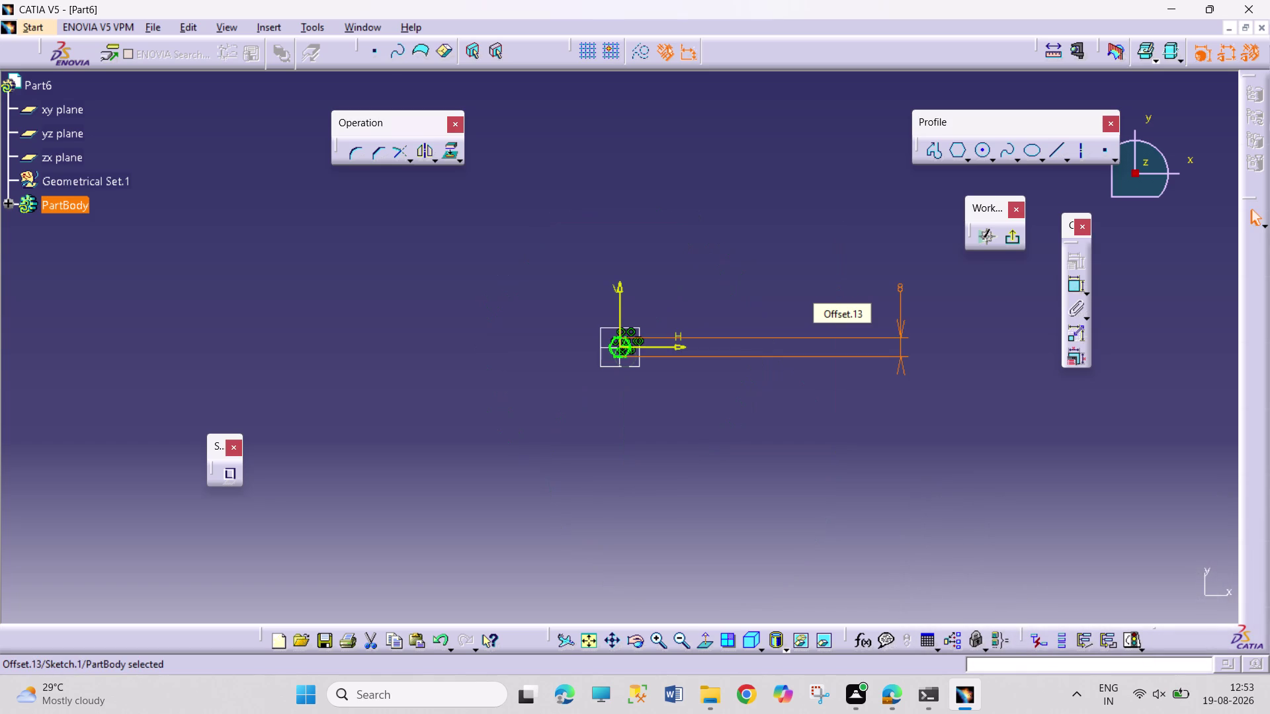
Move the 8 mm dimension closer to the hexagon and exit the sketch.
drag(901, 326, 754, 343)
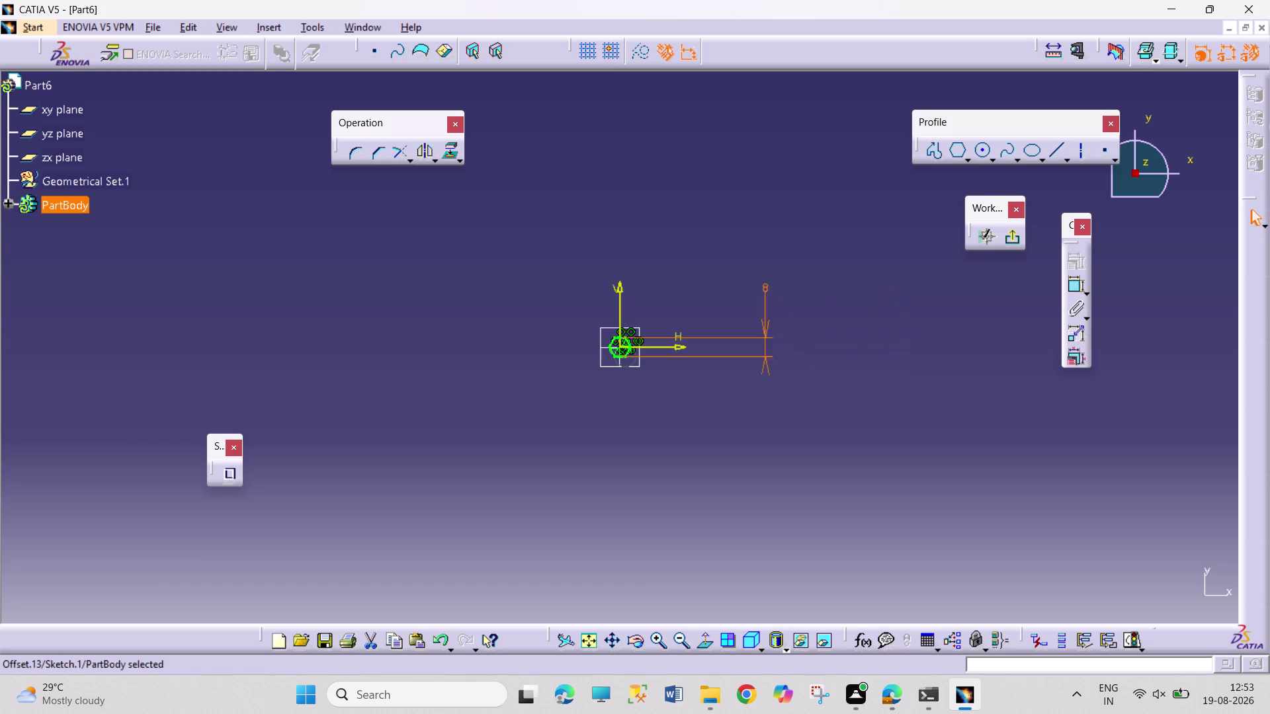
drag(754, 343, 636, 346)
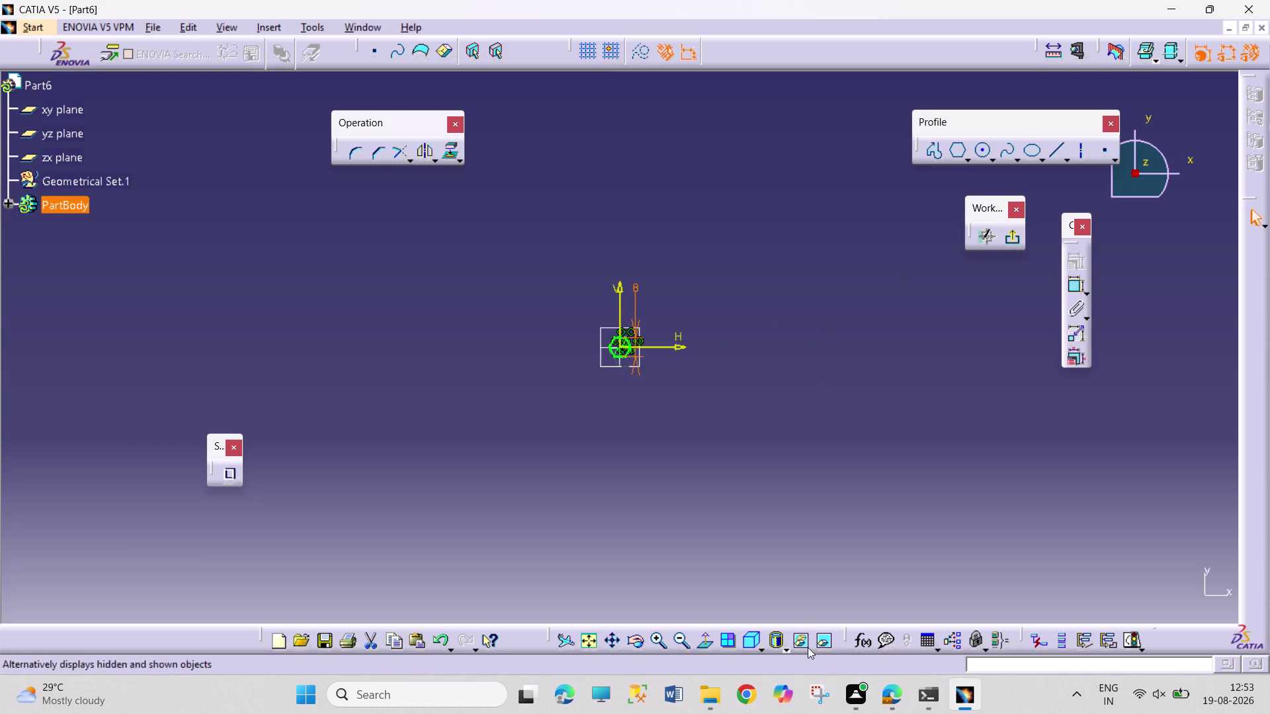
click(1011, 239)
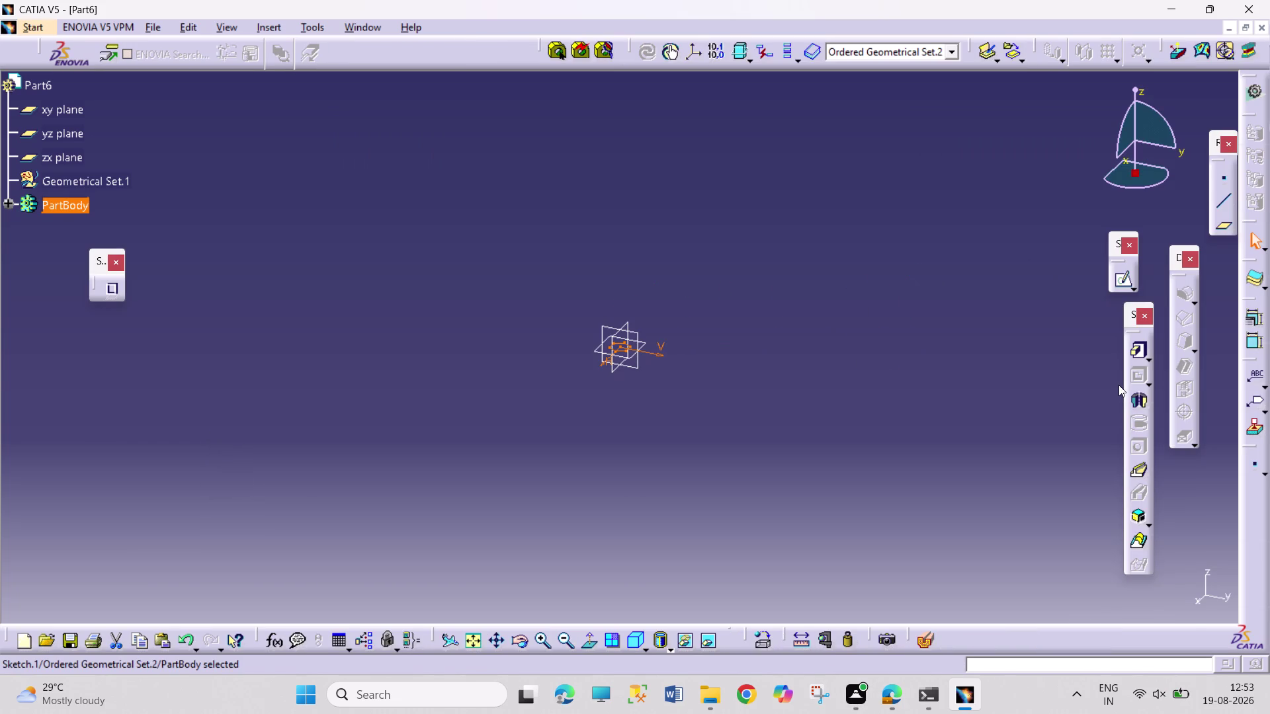
Start a Pad on the hexagon, dismissing the body warning, with Mirrored extent.
click(1130, 344)
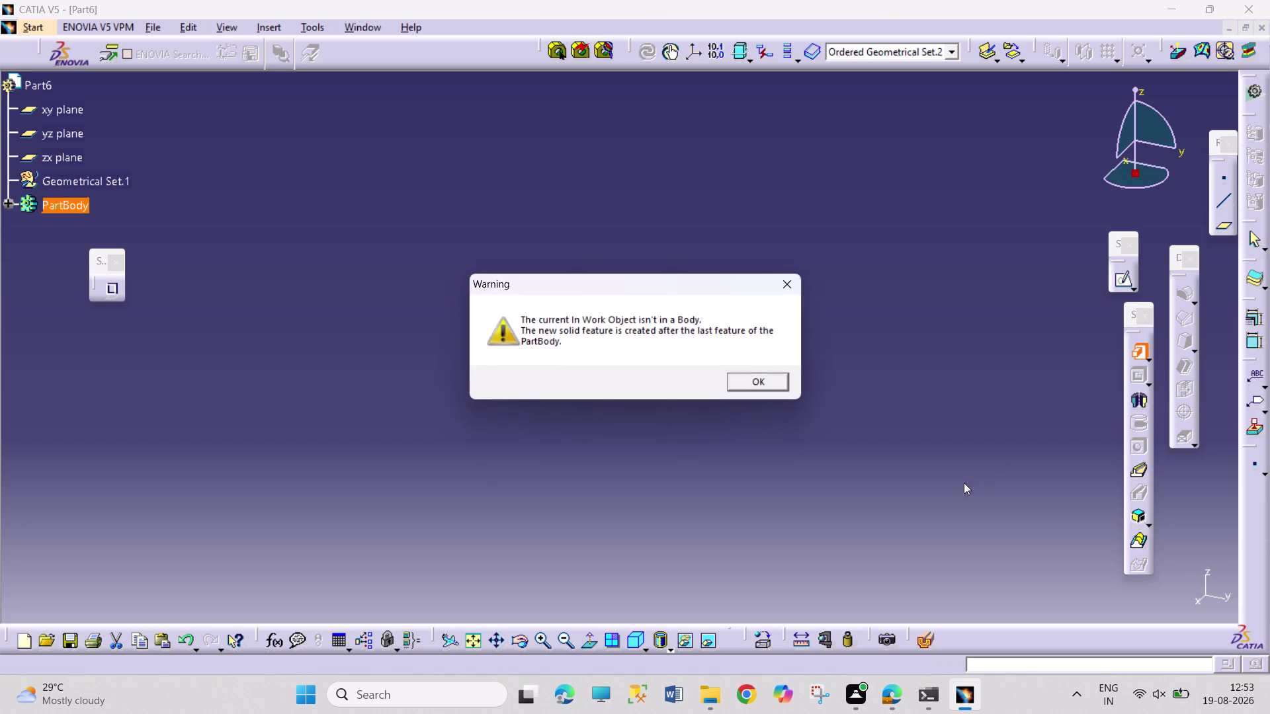
click(766, 379)
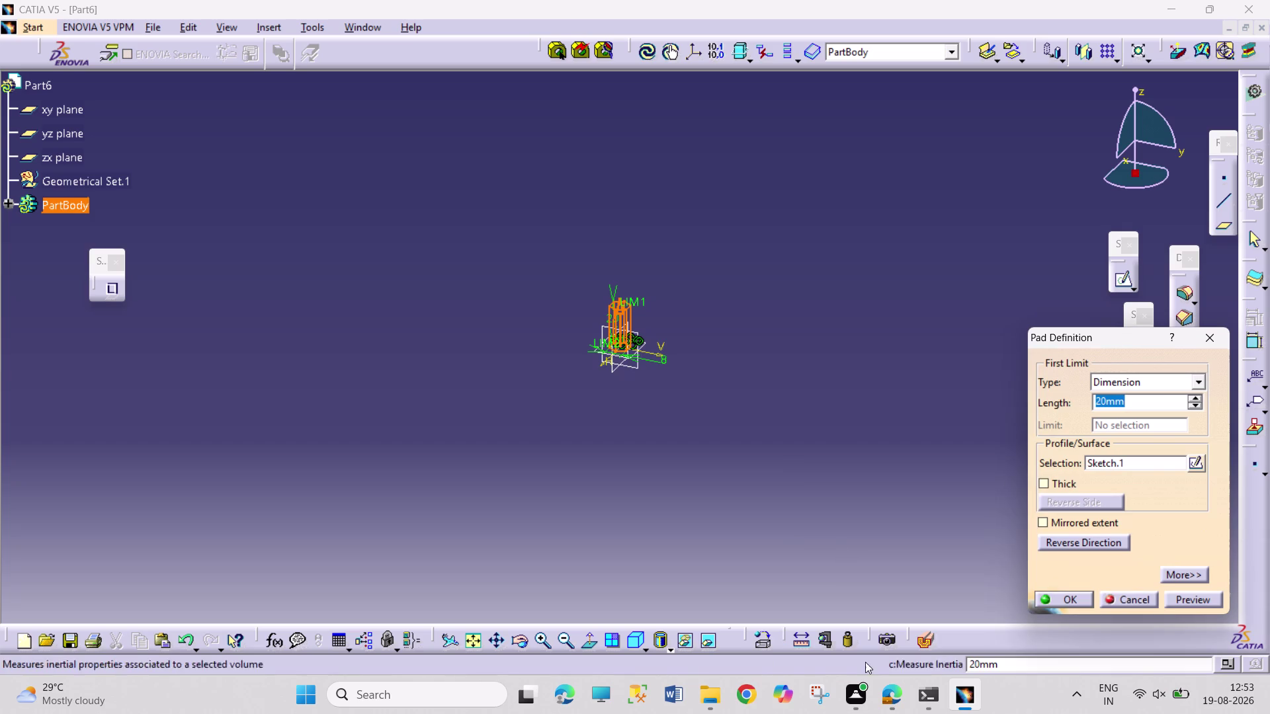
click(1050, 542)
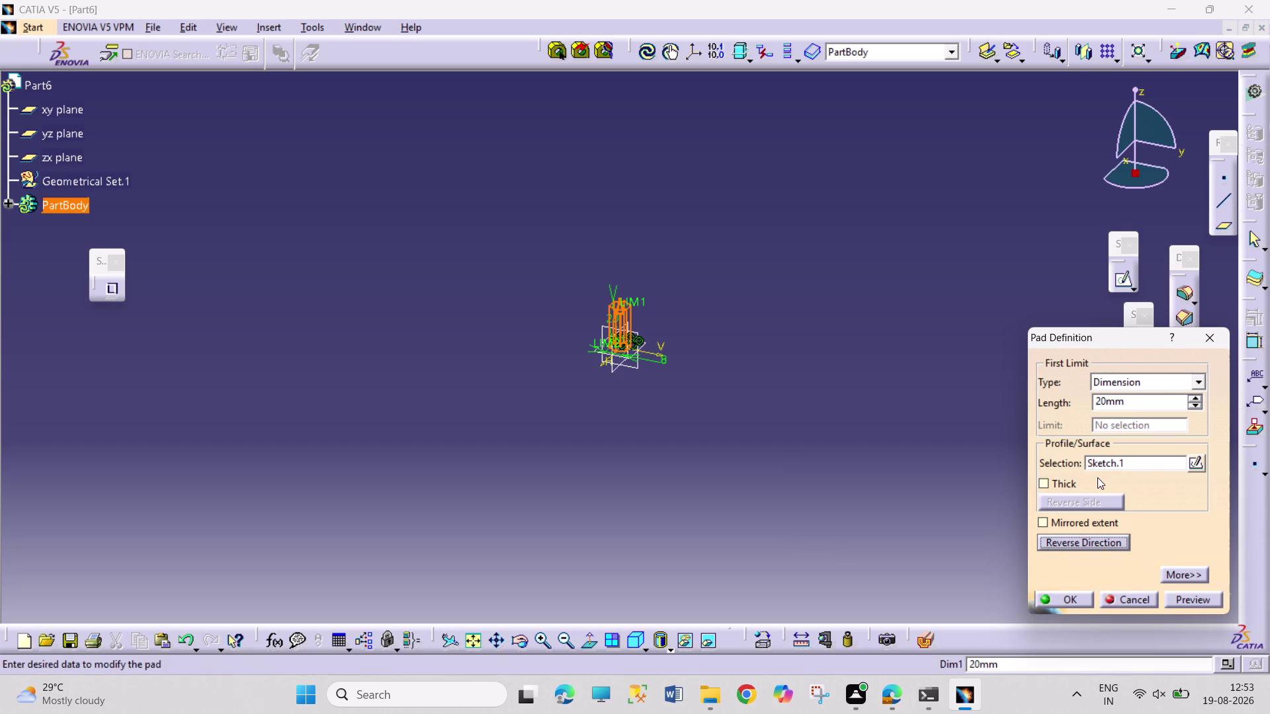
click(1075, 529)
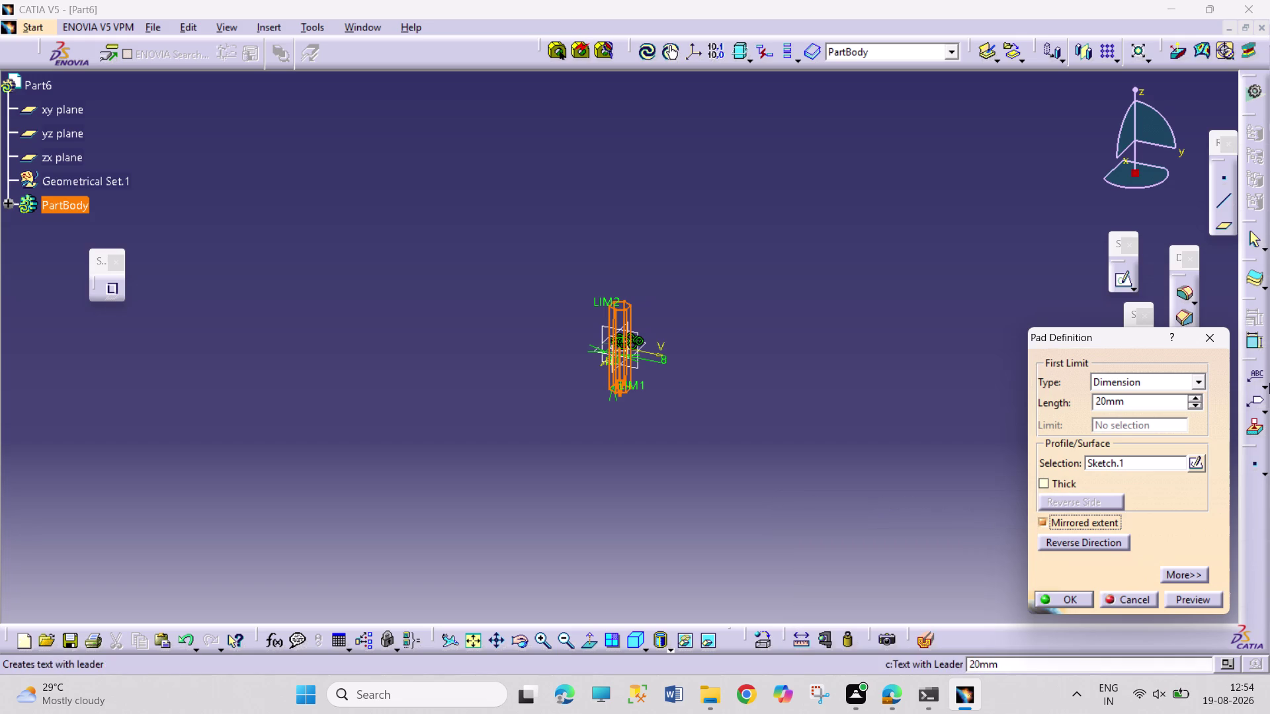
Set the pad length to 6 mm, create it, and fit the prism in view.
double_click(1148, 404)
key(6)
key(Return)
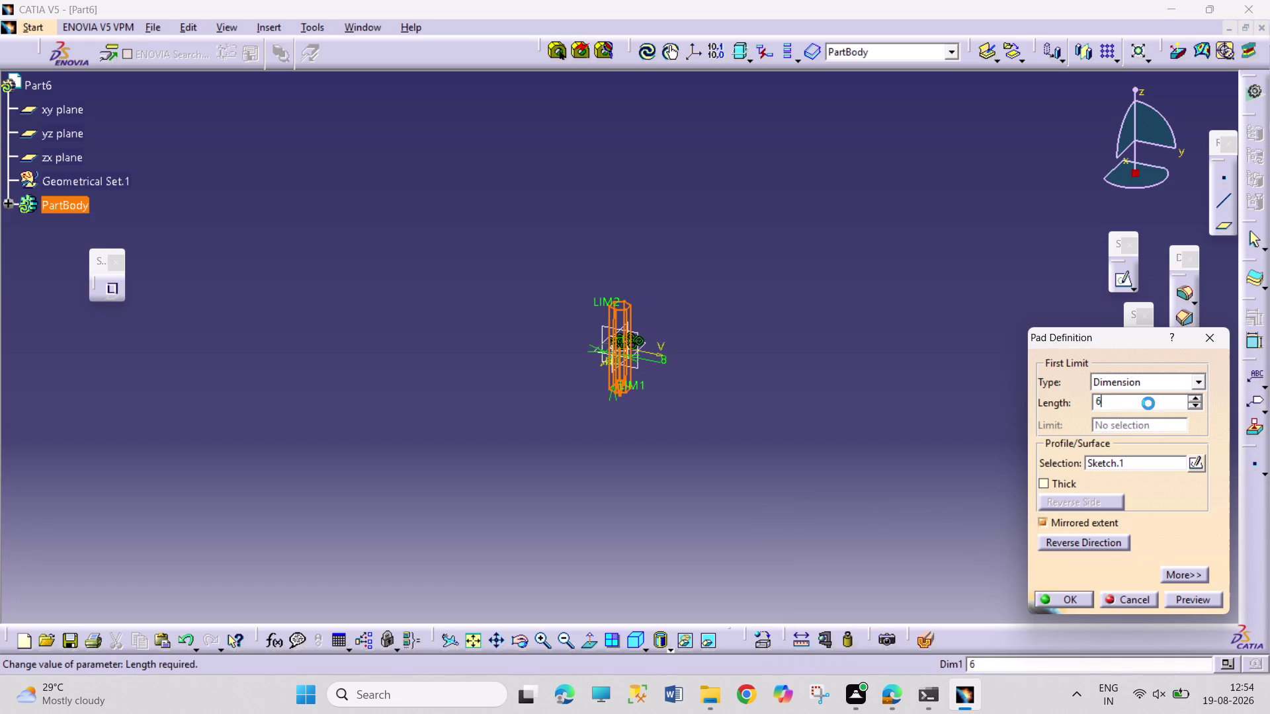
click(475, 638)
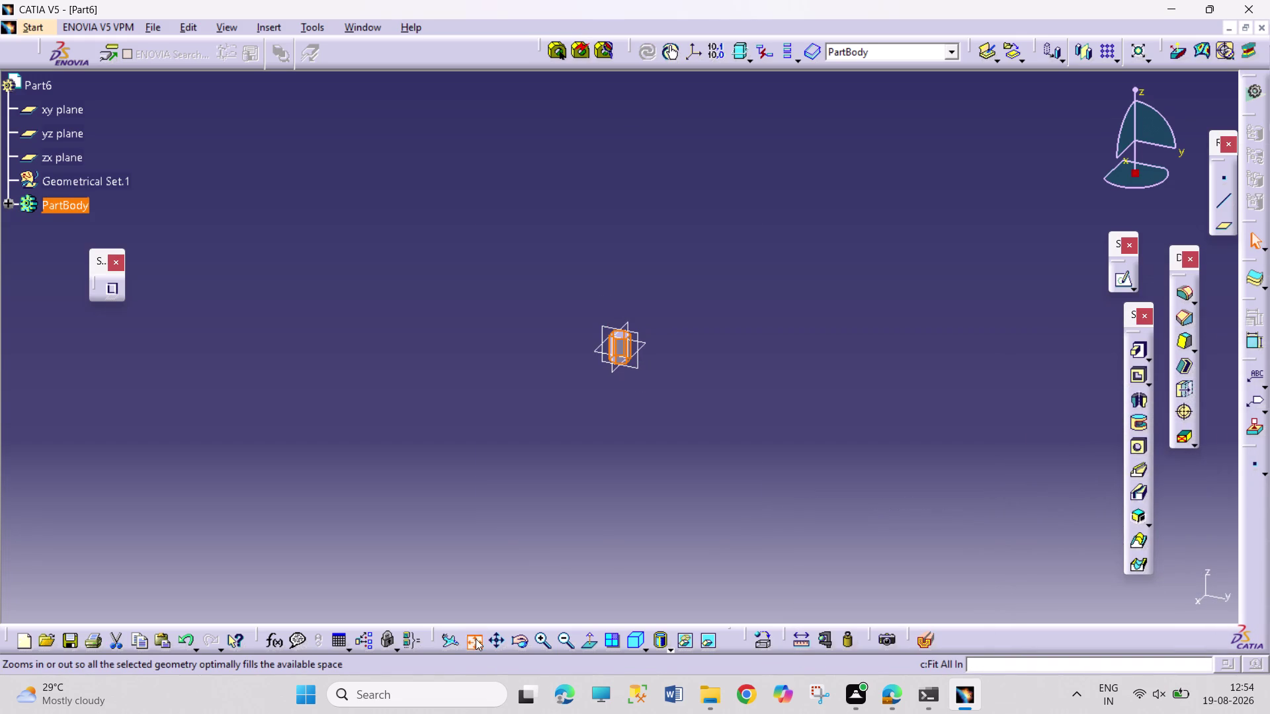
click(842, 569)
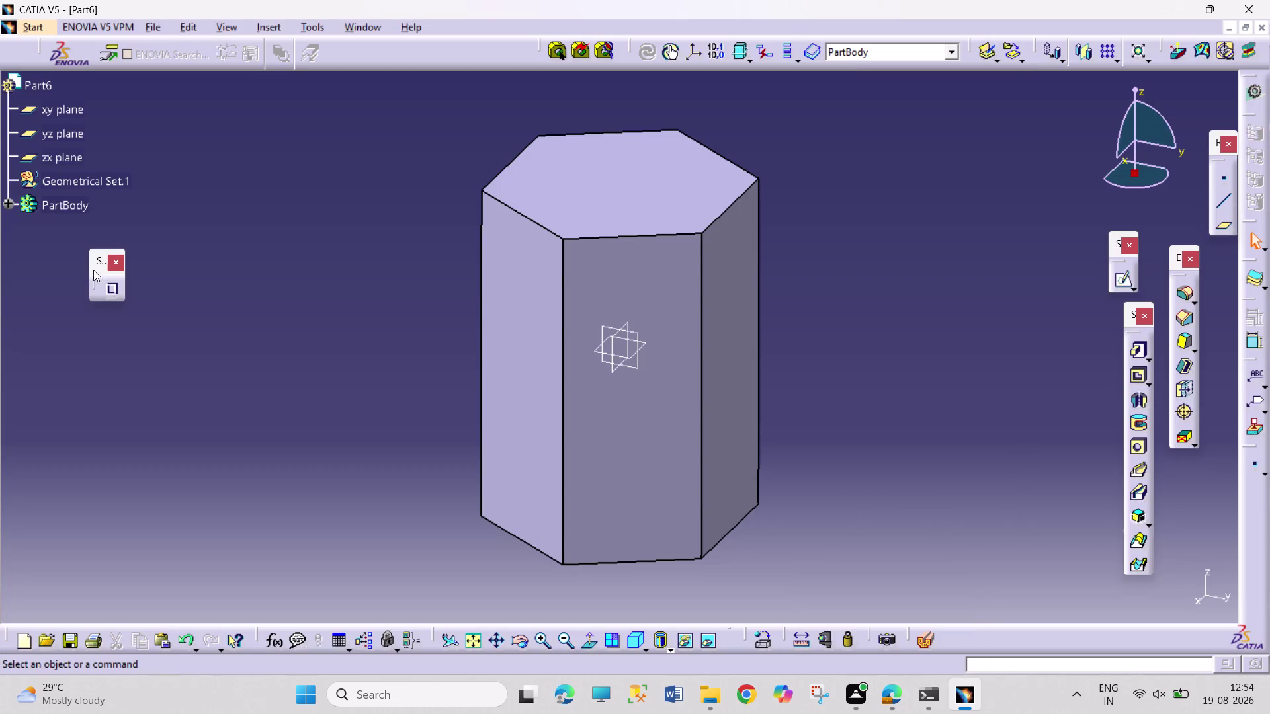
click(613, 370)
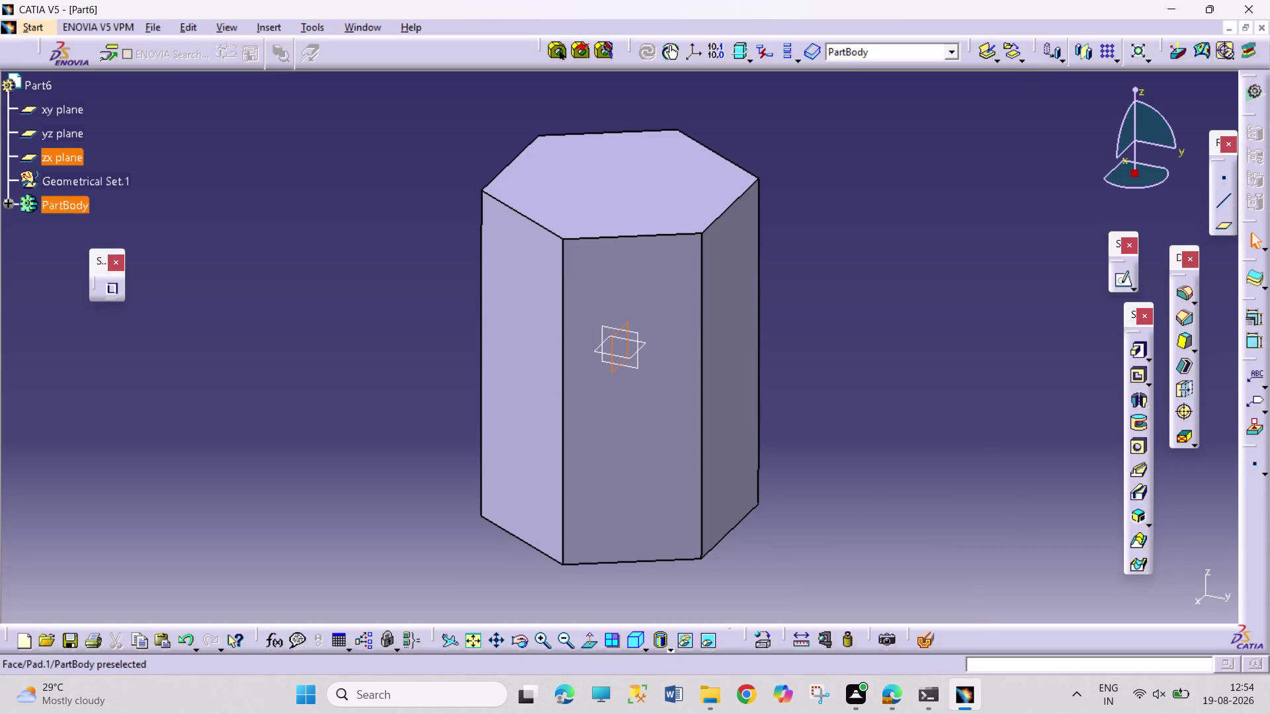
Sketch a triangular profile on the zx plane near the prism's top edge.
click(1121, 286)
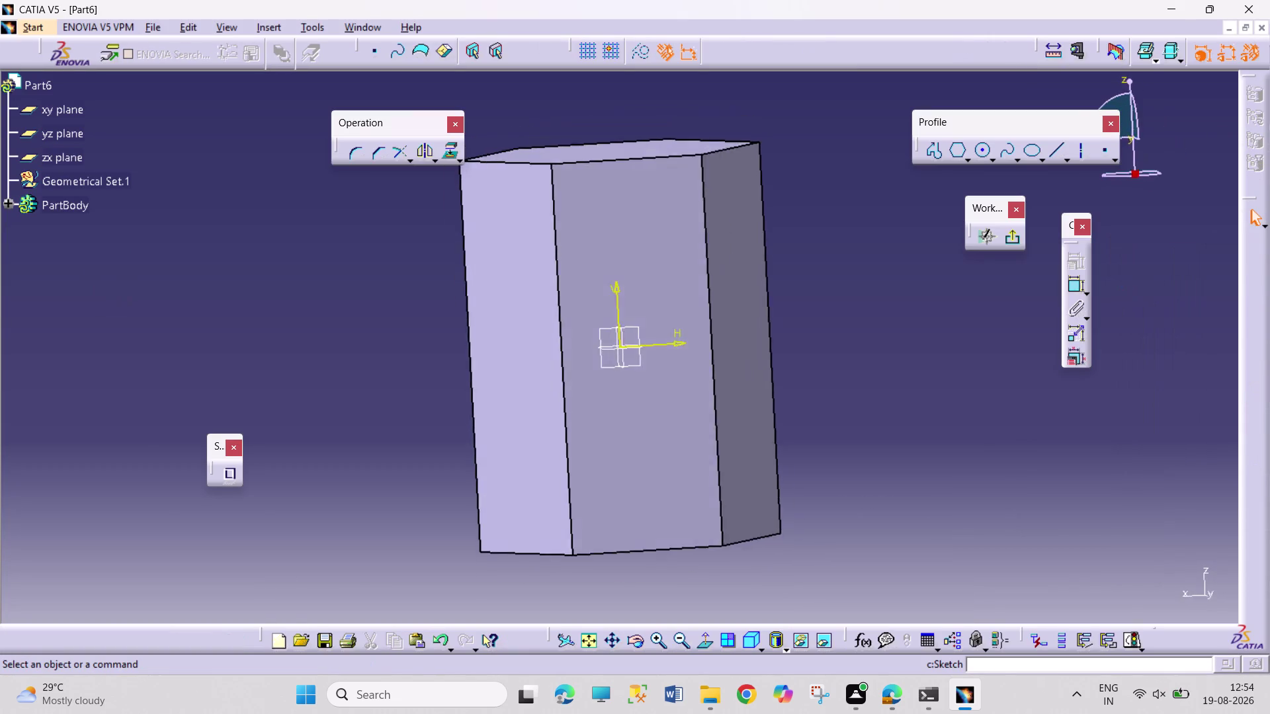
click(931, 155)
click(701, 158)
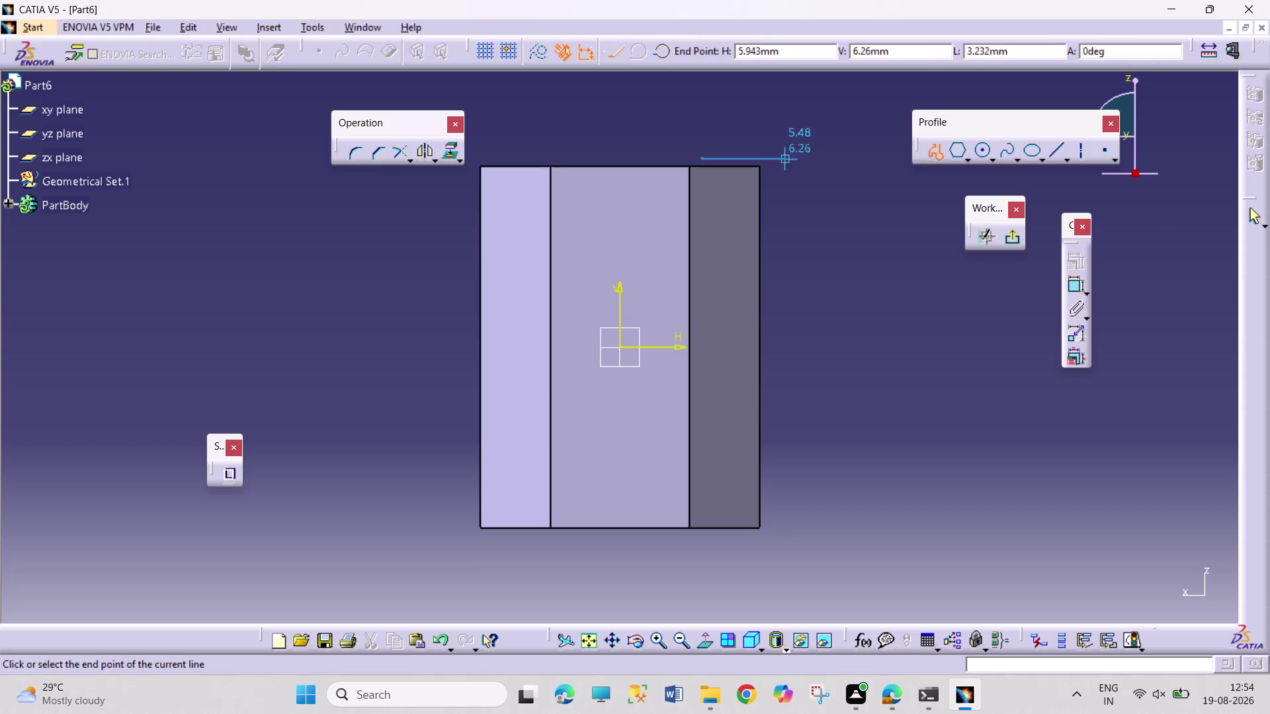
click(852, 160)
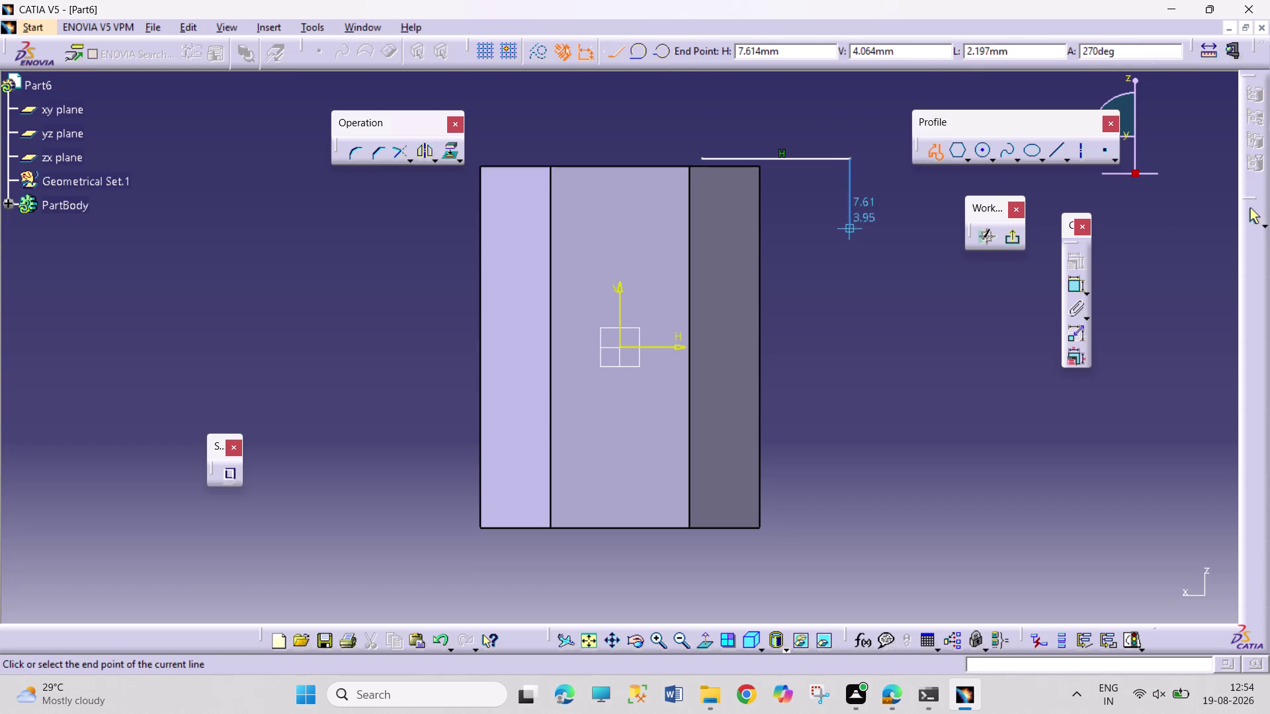
click(849, 220)
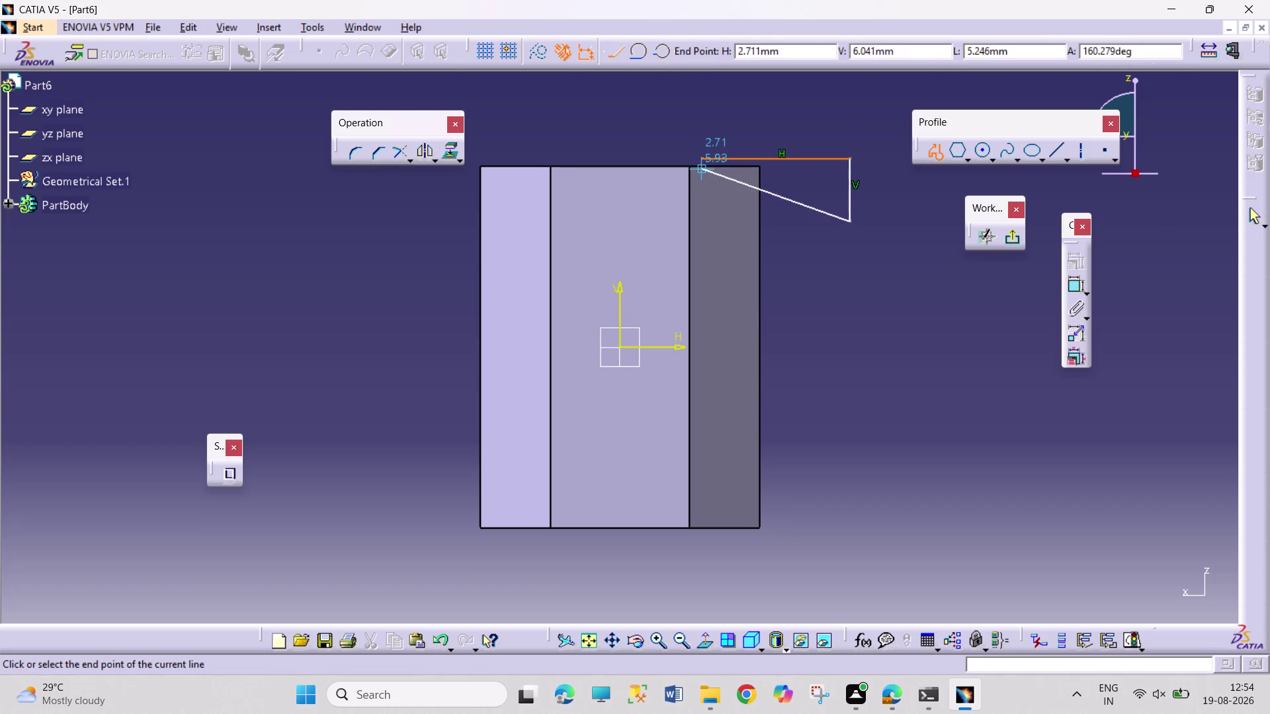
click(697, 163)
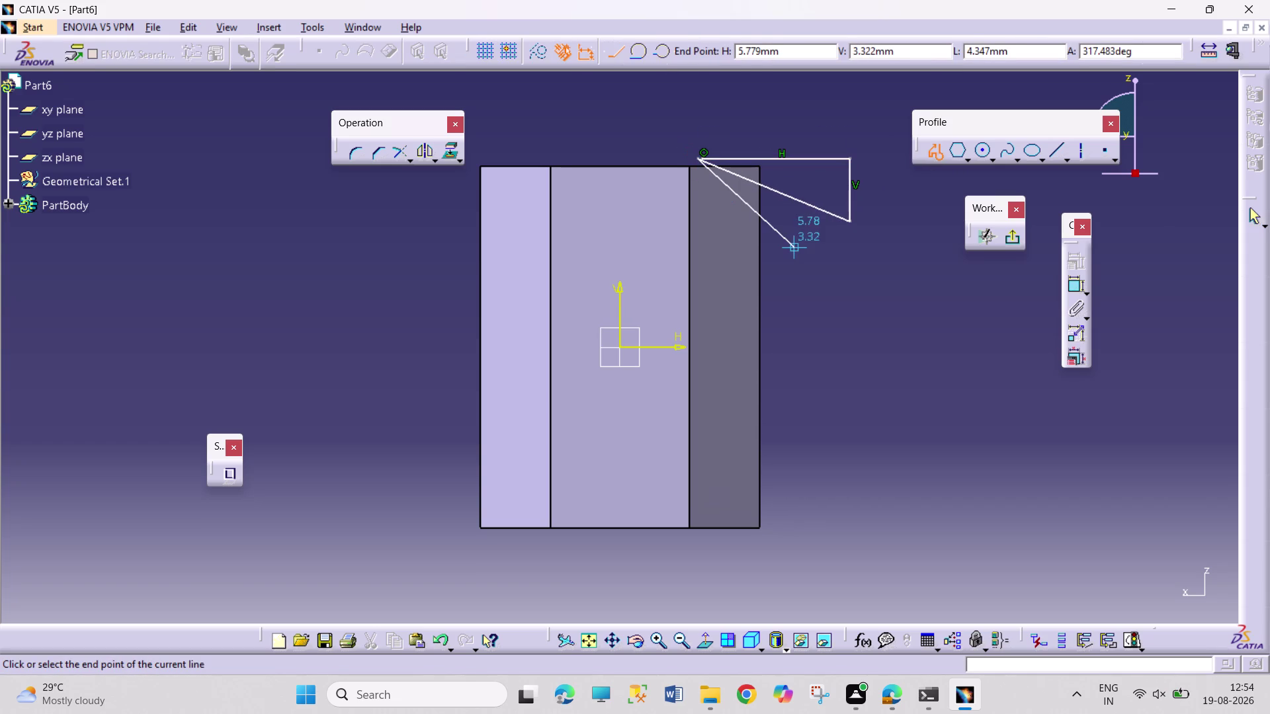
key(Escape)
key(Escape)
key(Escape)
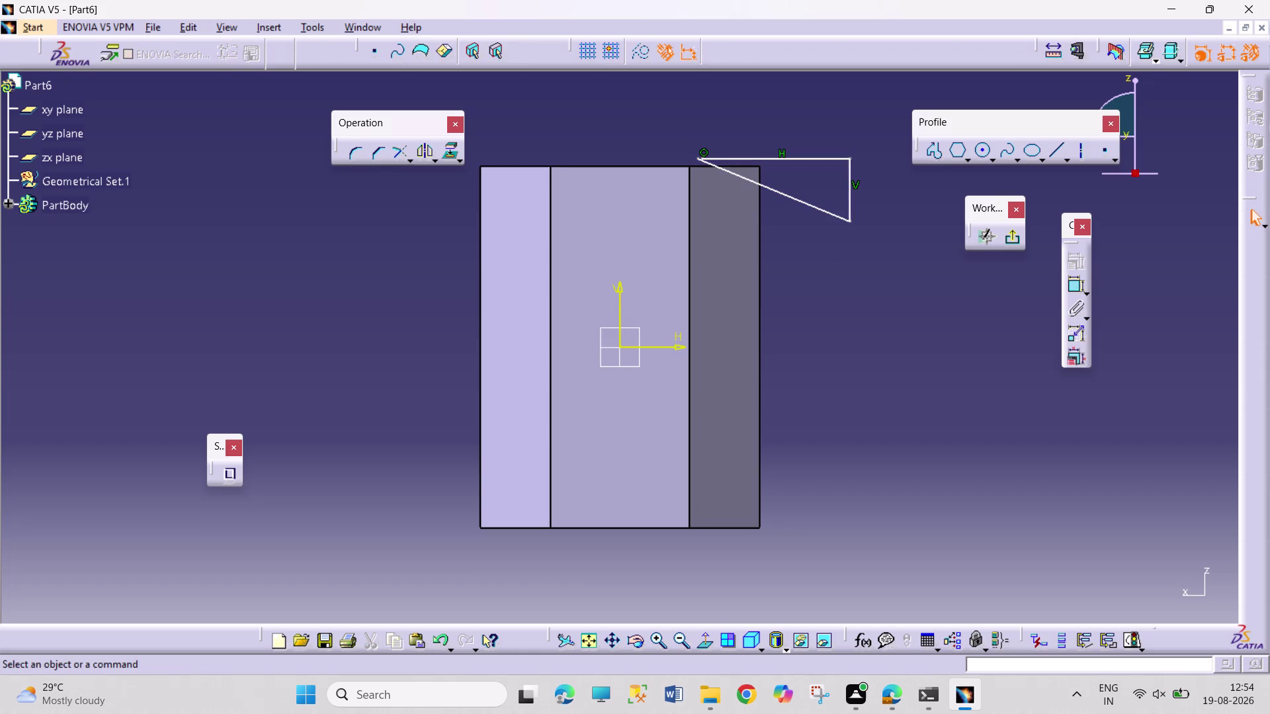
key(Escape)
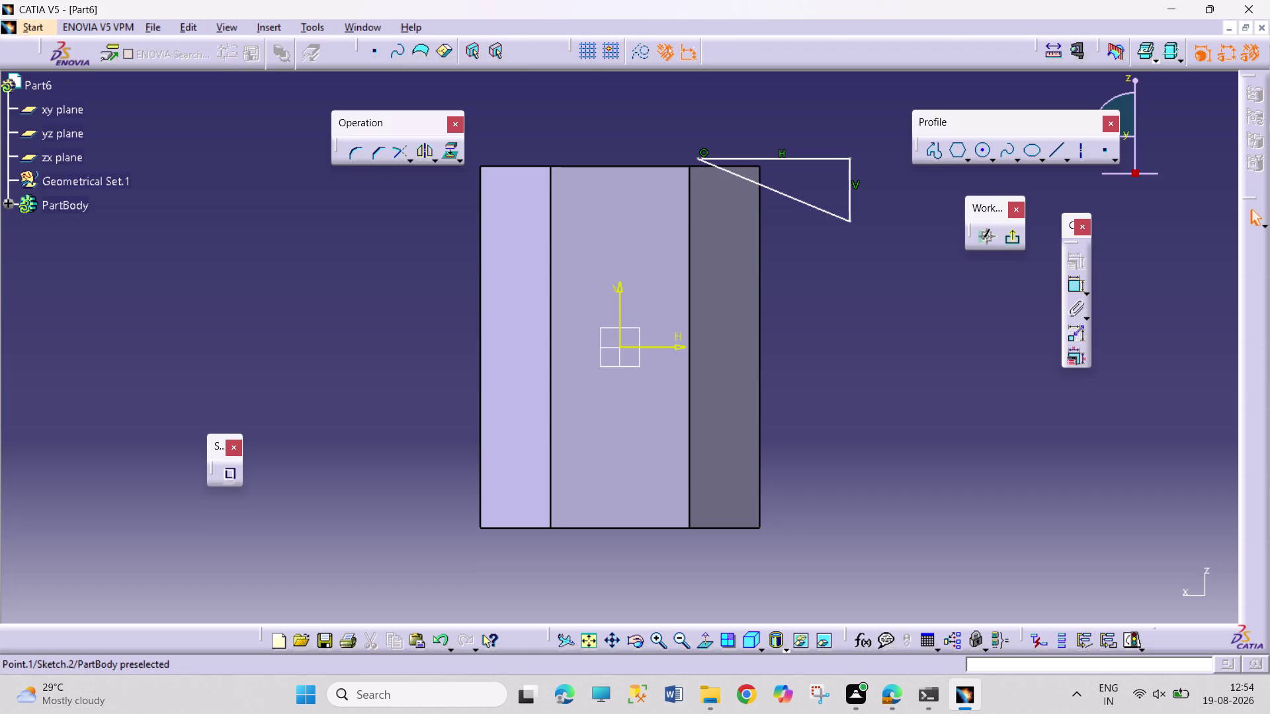
Make the triangle's top corner point coincident with the prism's top edge.
click(704, 157)
click(696, 161)
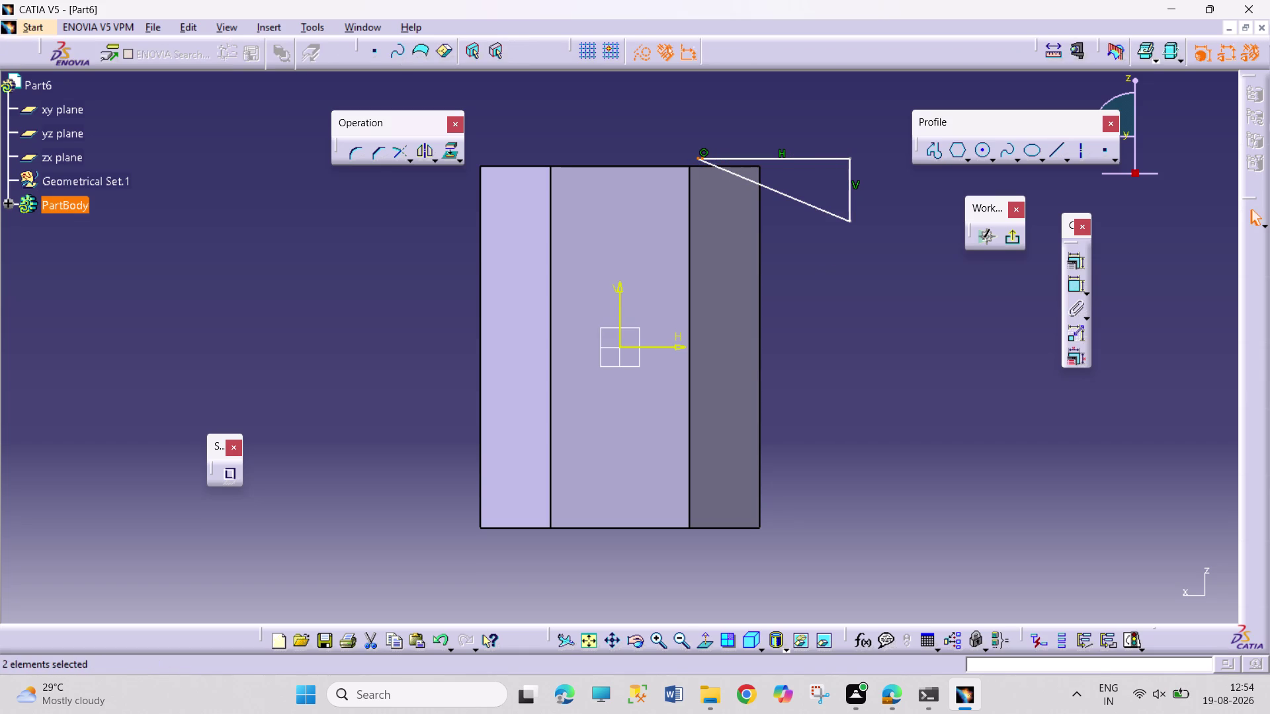
click(1076, 255)
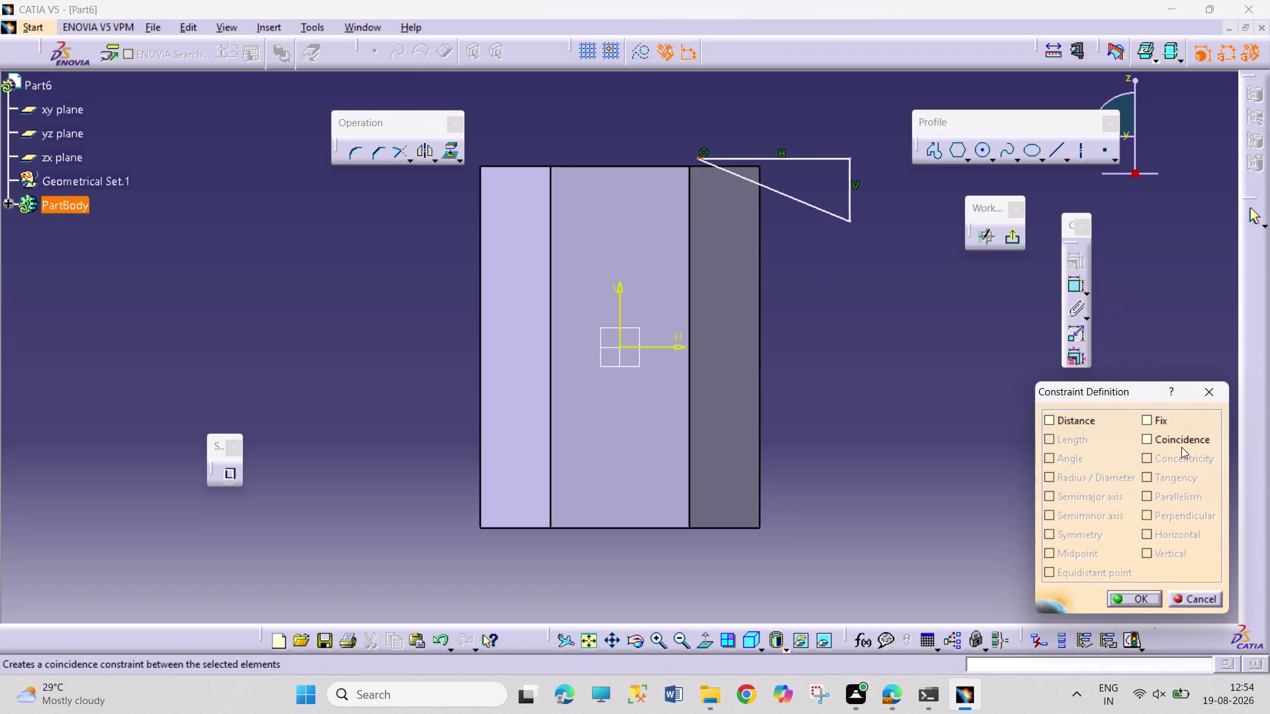
click(1180, 443)
click(1151, 595)
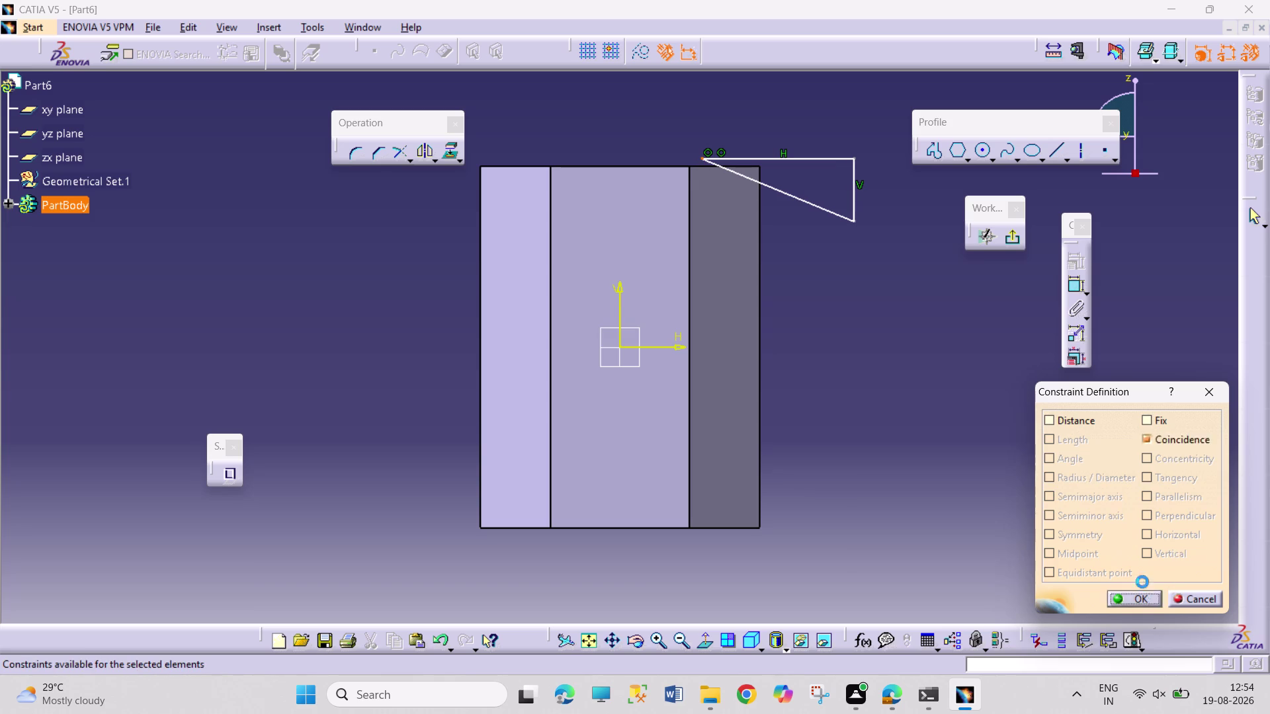
Make the triangle's top line coincident with the prism's top edge.
click(788, 157)
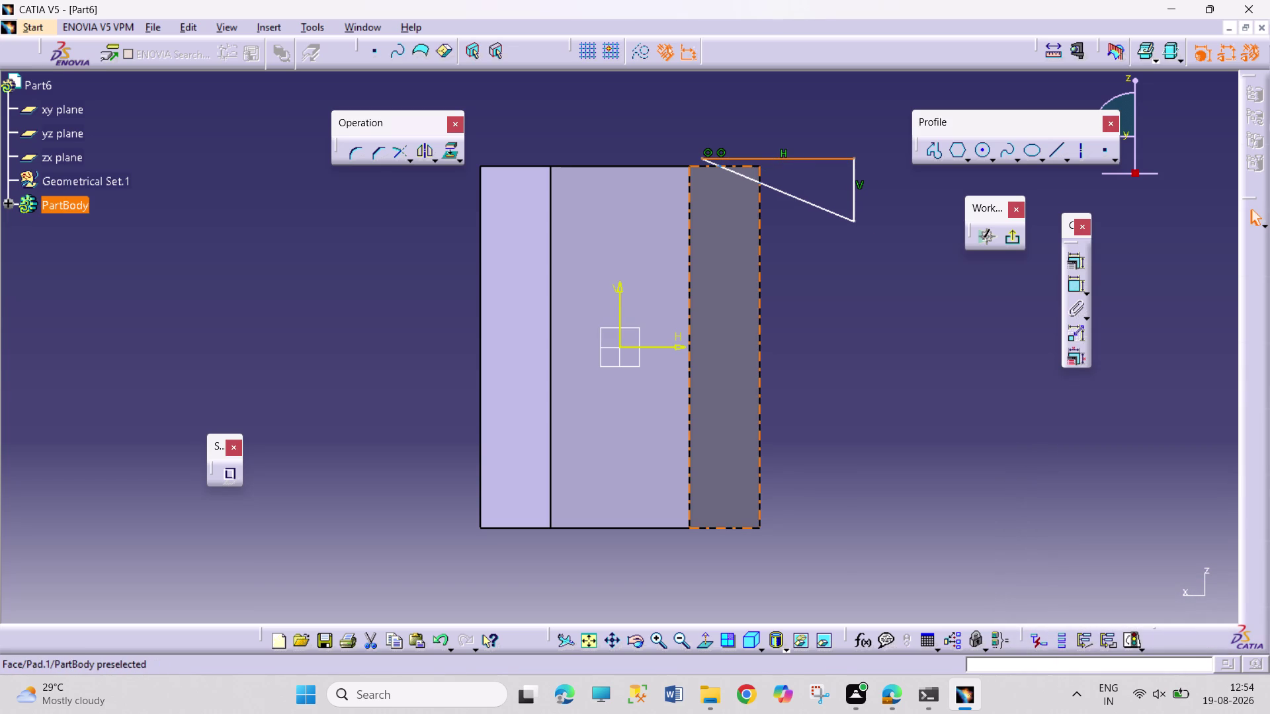
click(746, 169)
click(796, 166)
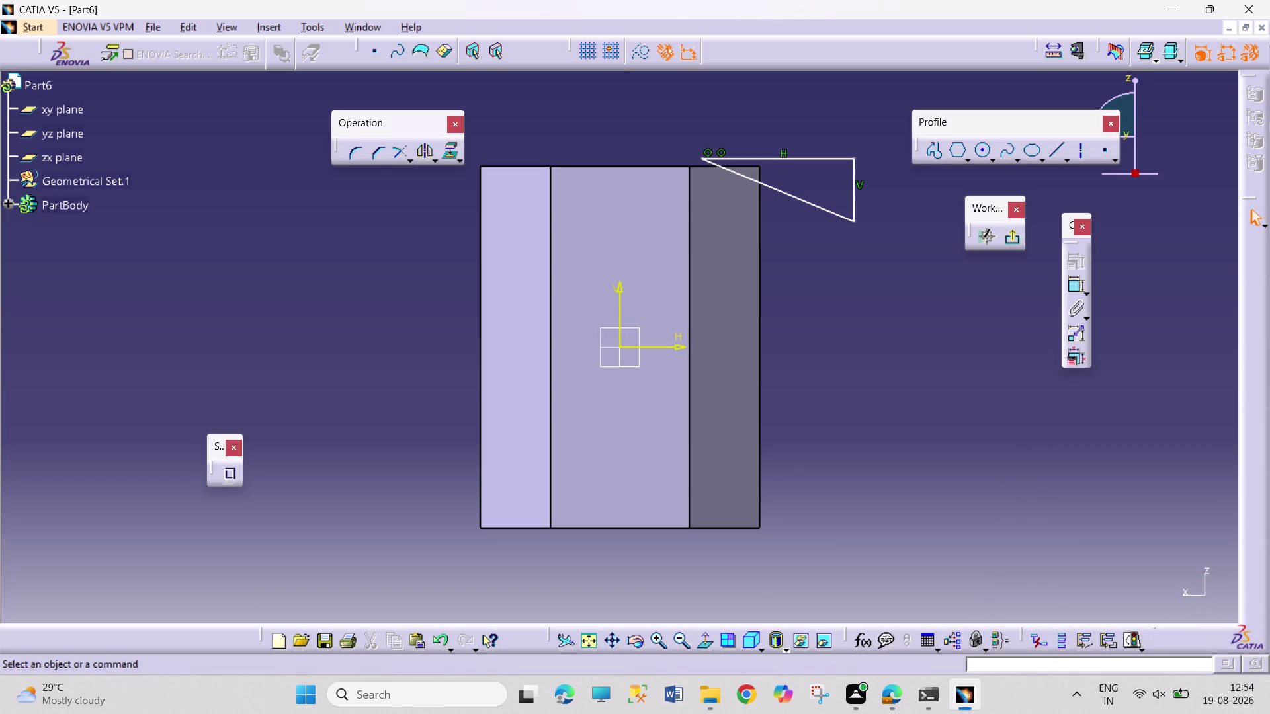
click(742, 167)
click(769, 155)
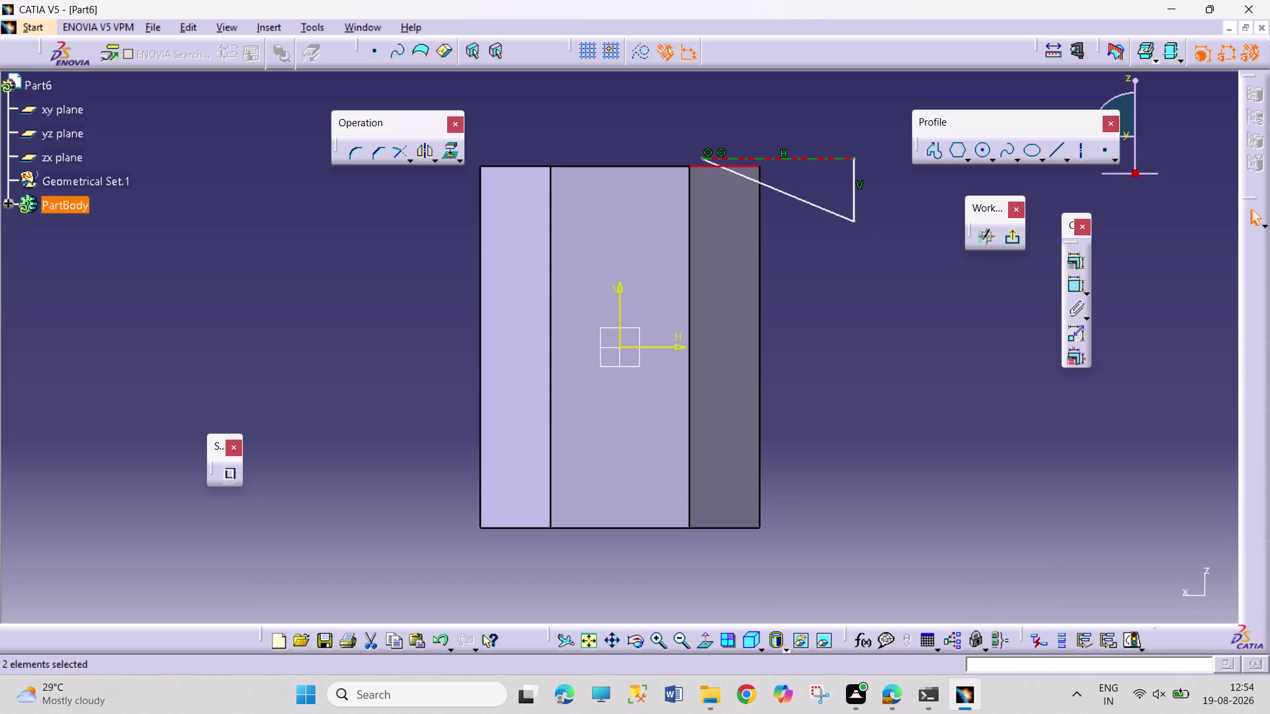
click(1086, 257)
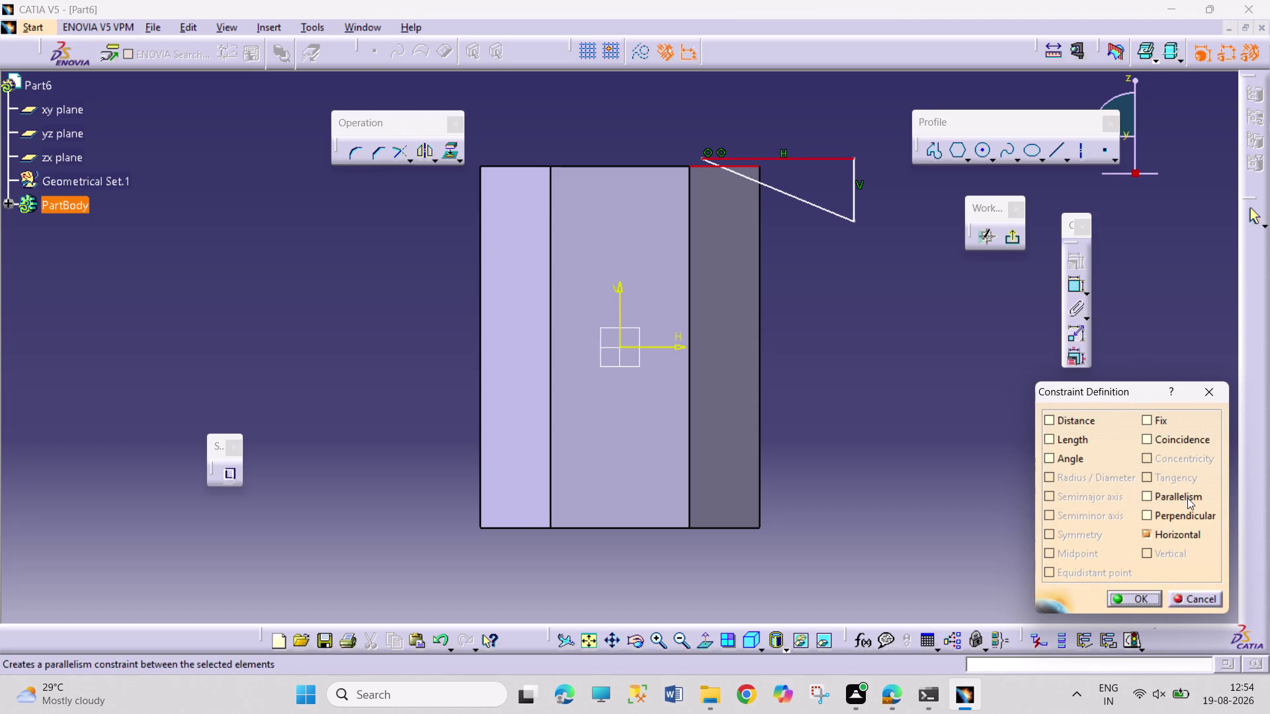
click(1170, 437)
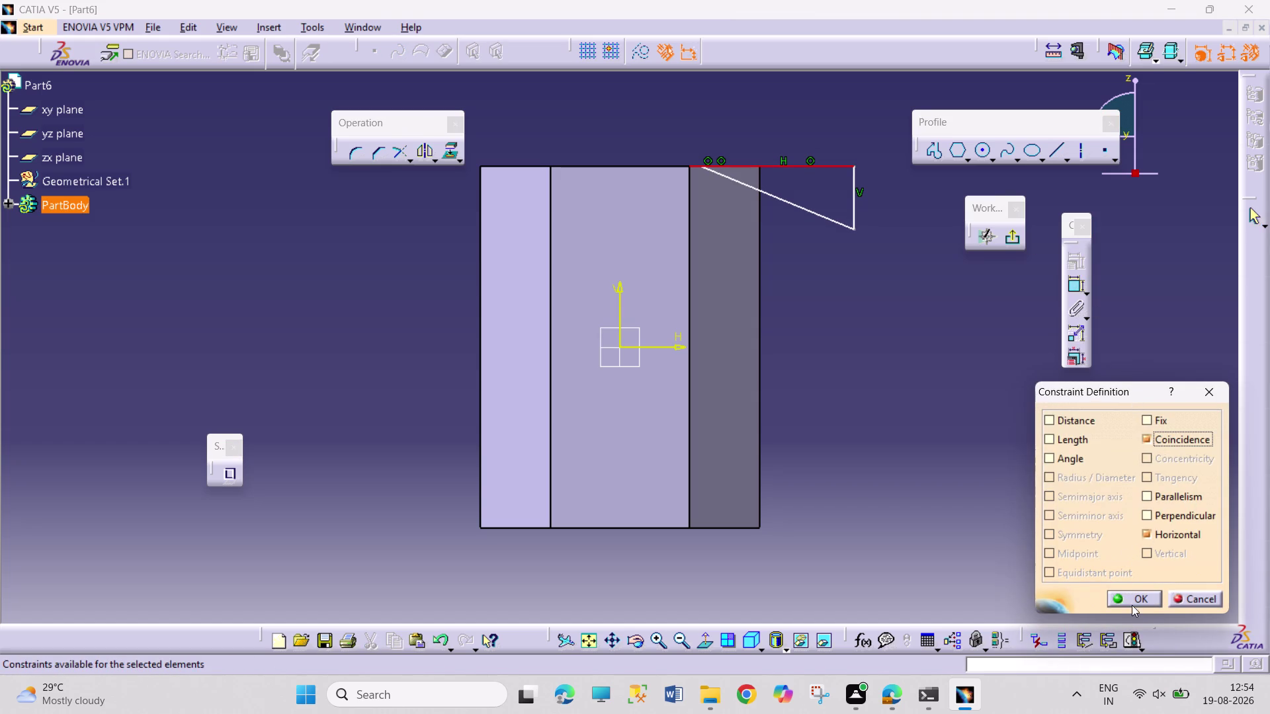
drag(1141, 594, 1138, 587)
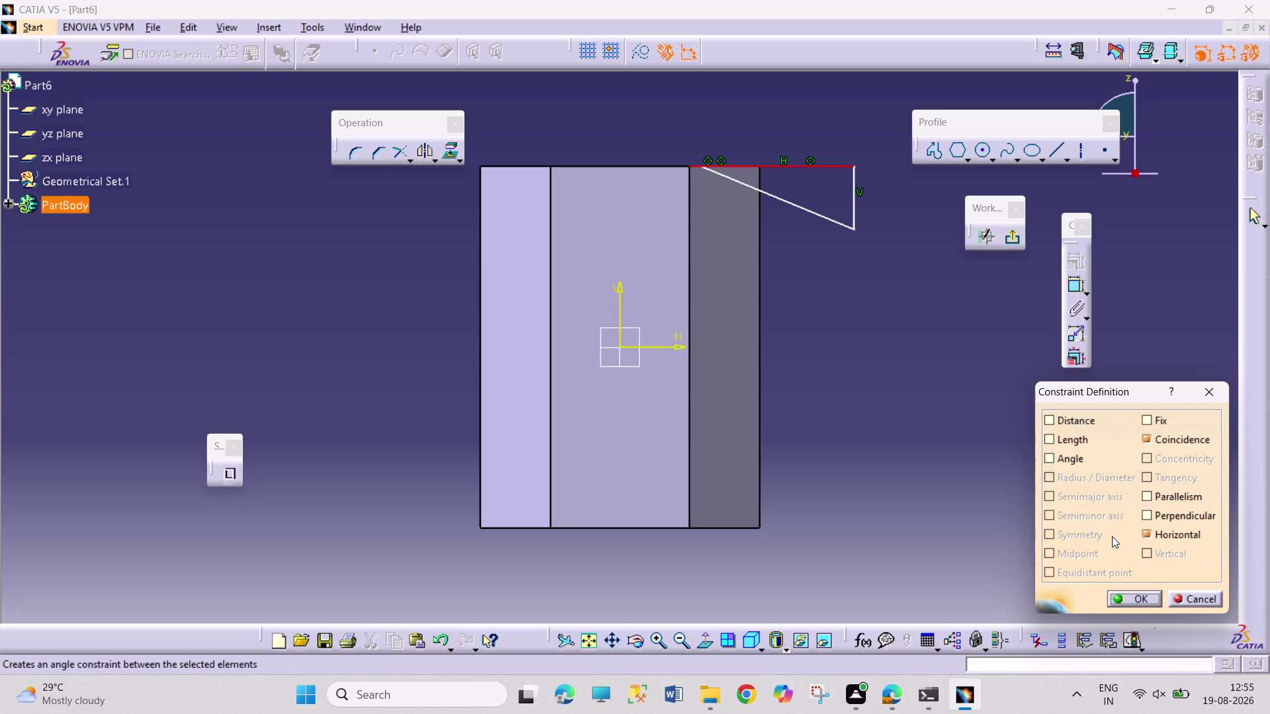
click(1125, 605)
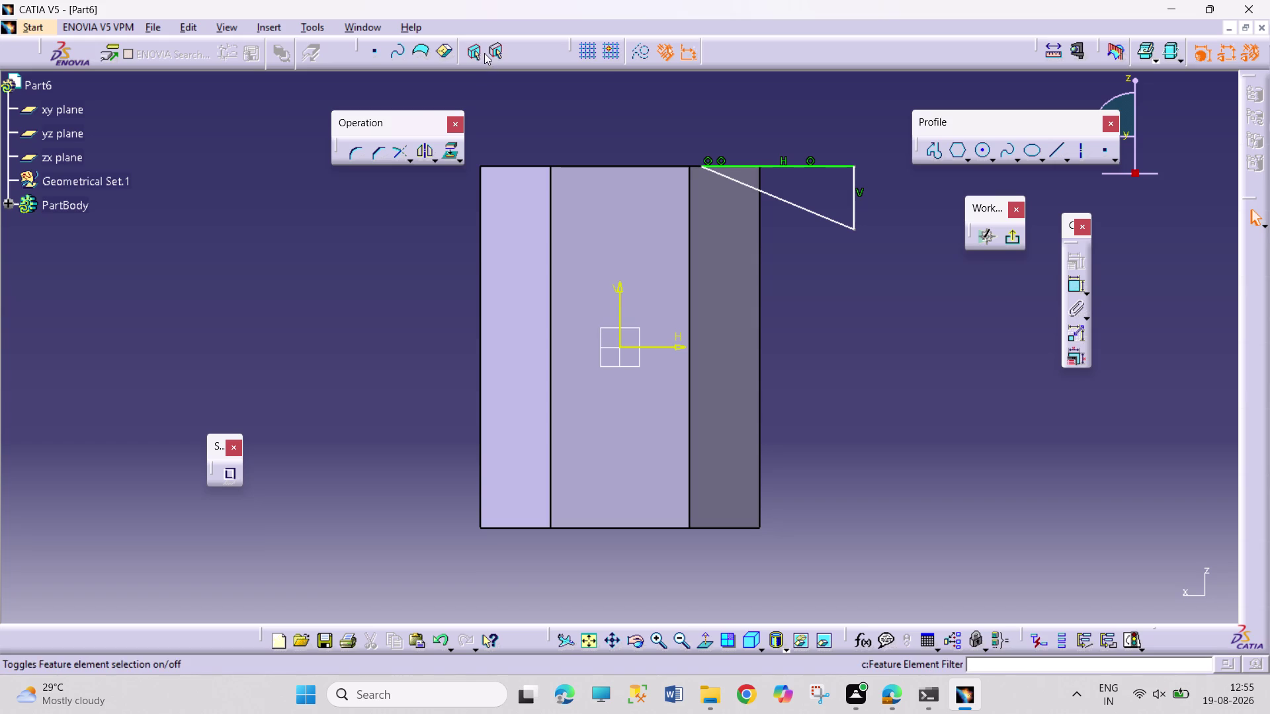
click(430, 148)
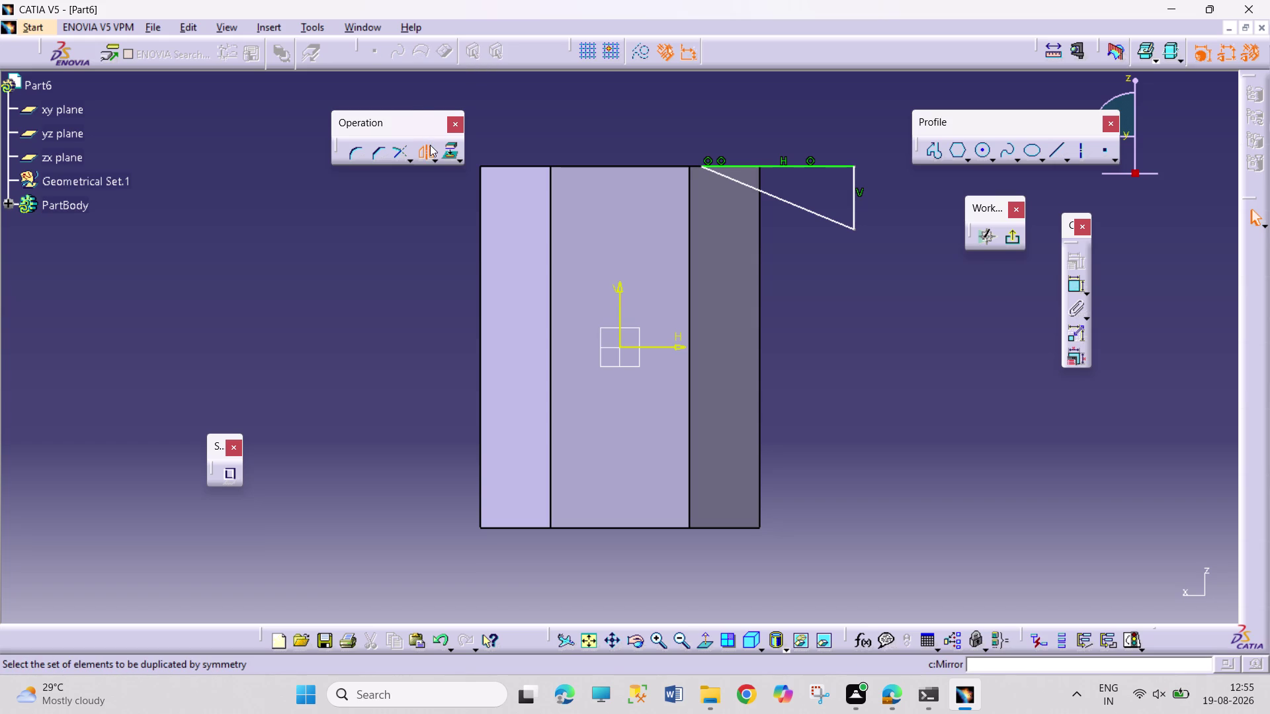
Mirror the triangle across its top line, then undo the misplaced copy.
click(430, 151)
click(430, 151)
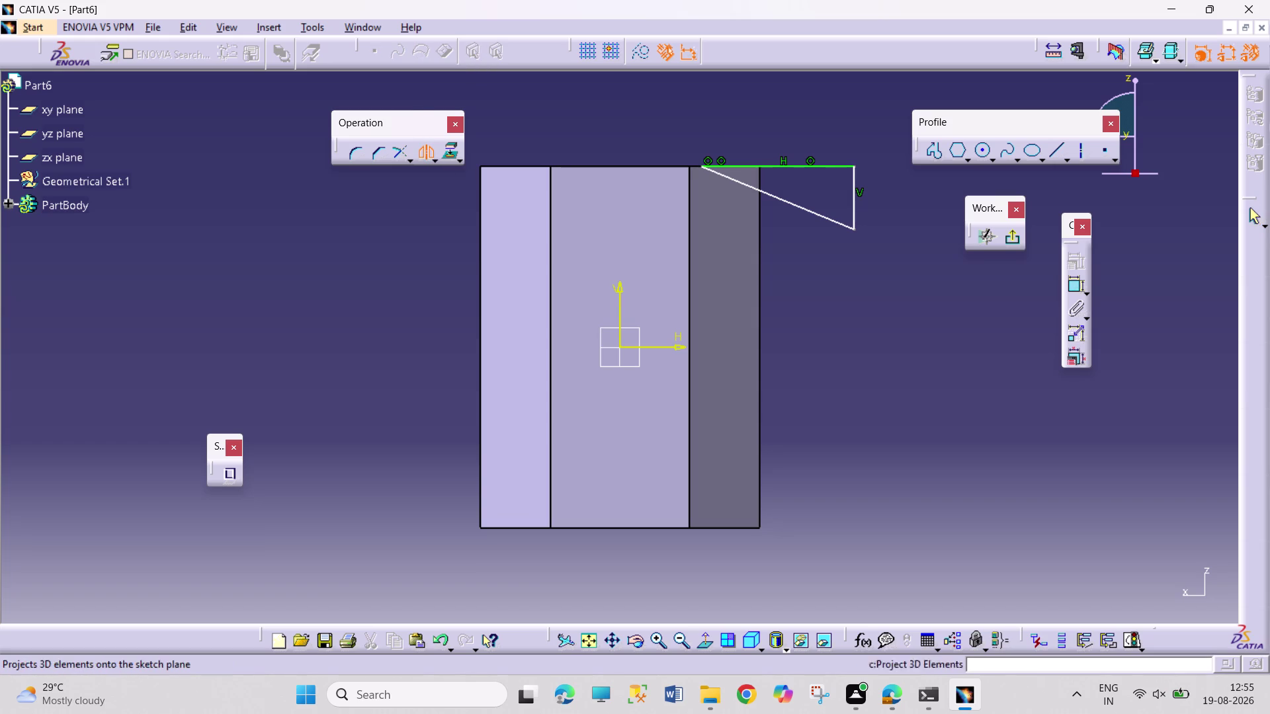
click(833, 221)
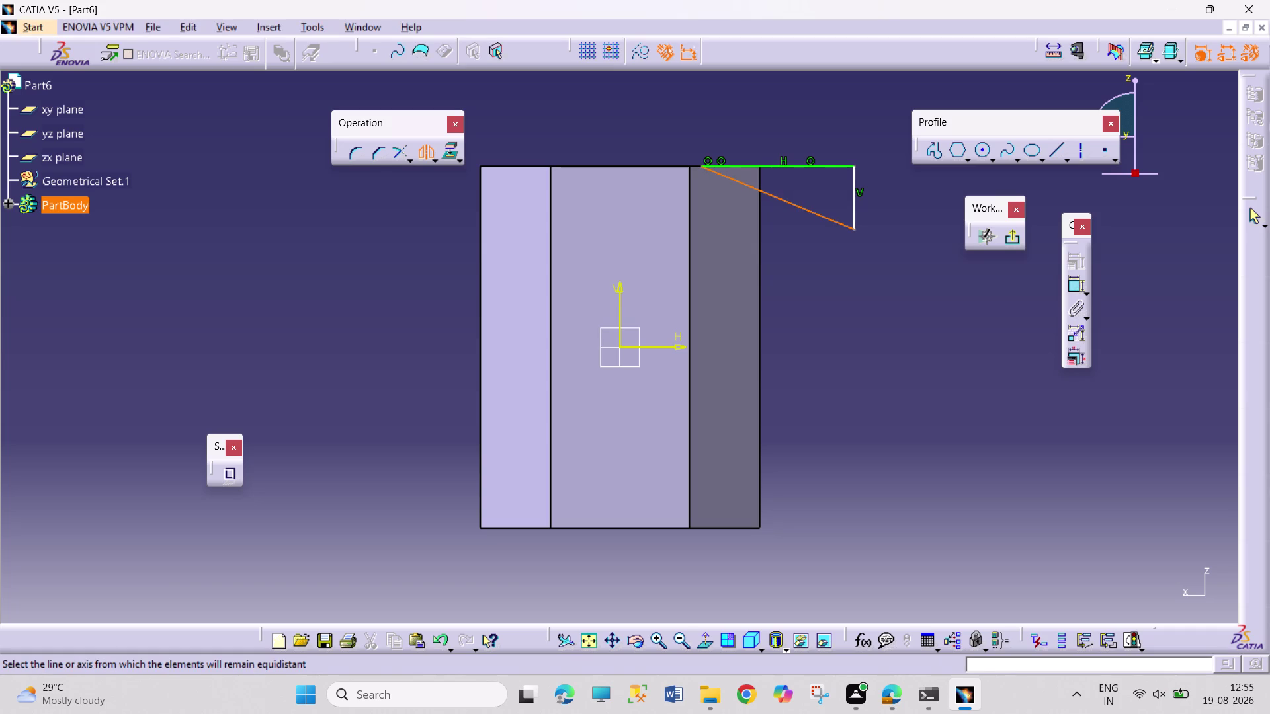
click(824, 167)
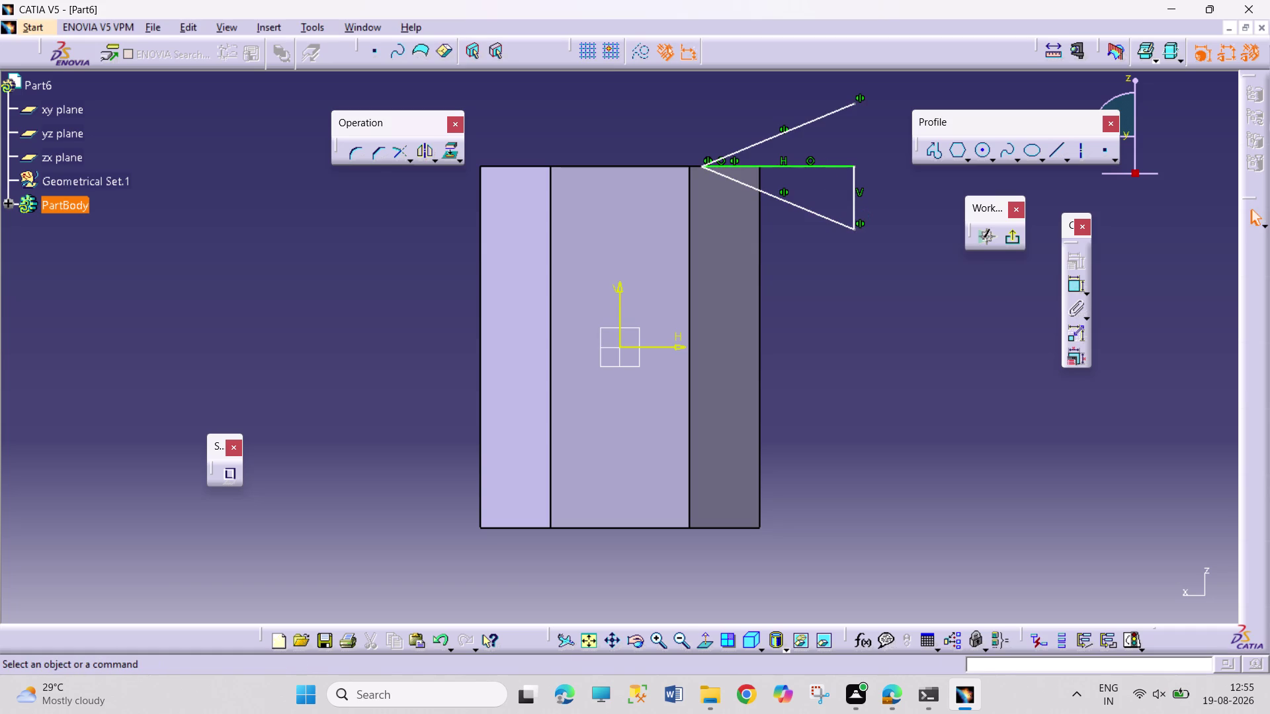
key(ctrl+z)
Mirror the whole triangle about the sketch's H axis and exit the sketch.
click(881, 228)
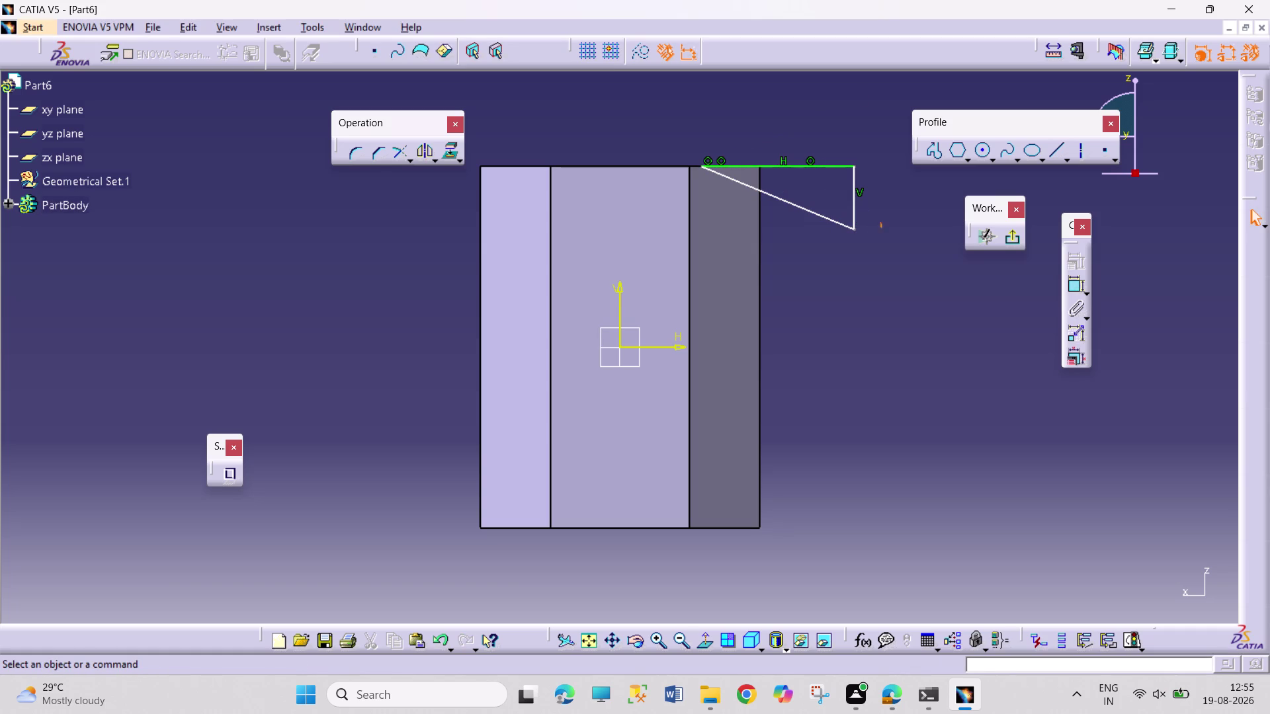
drag(883, 132, 701, 216)
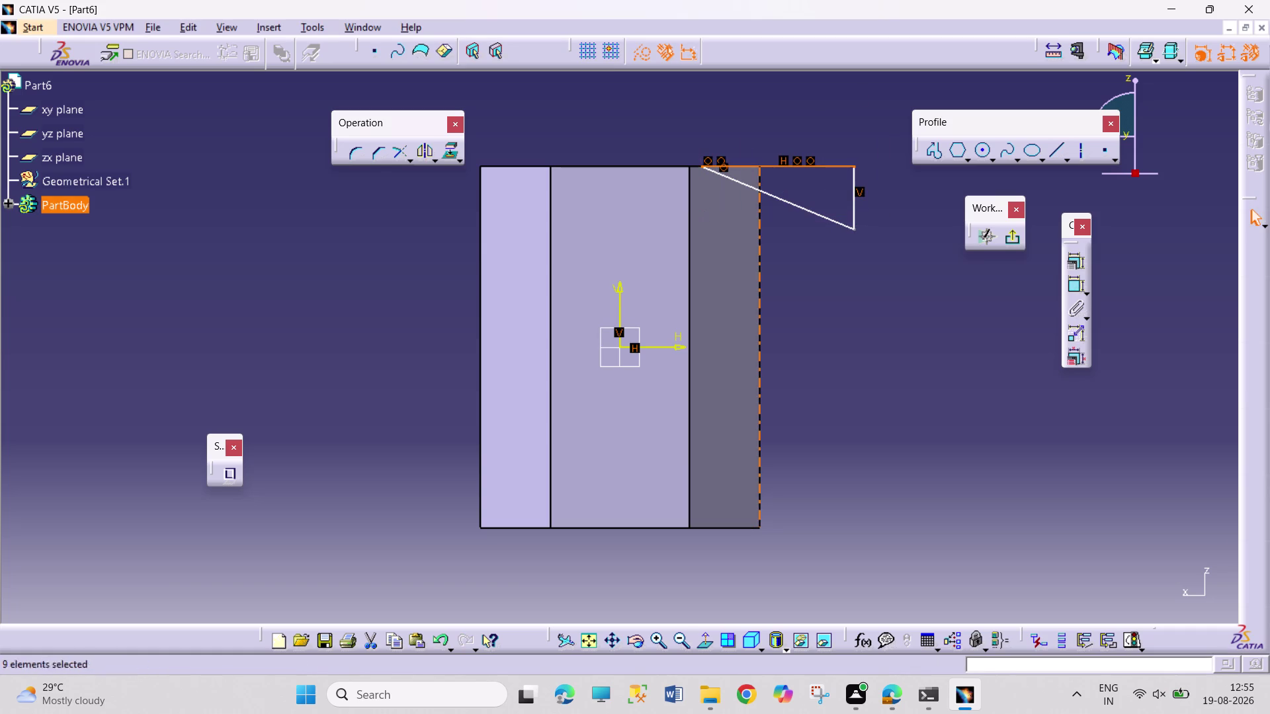
click(820, 285)
drag(889, 158, 683, 237)
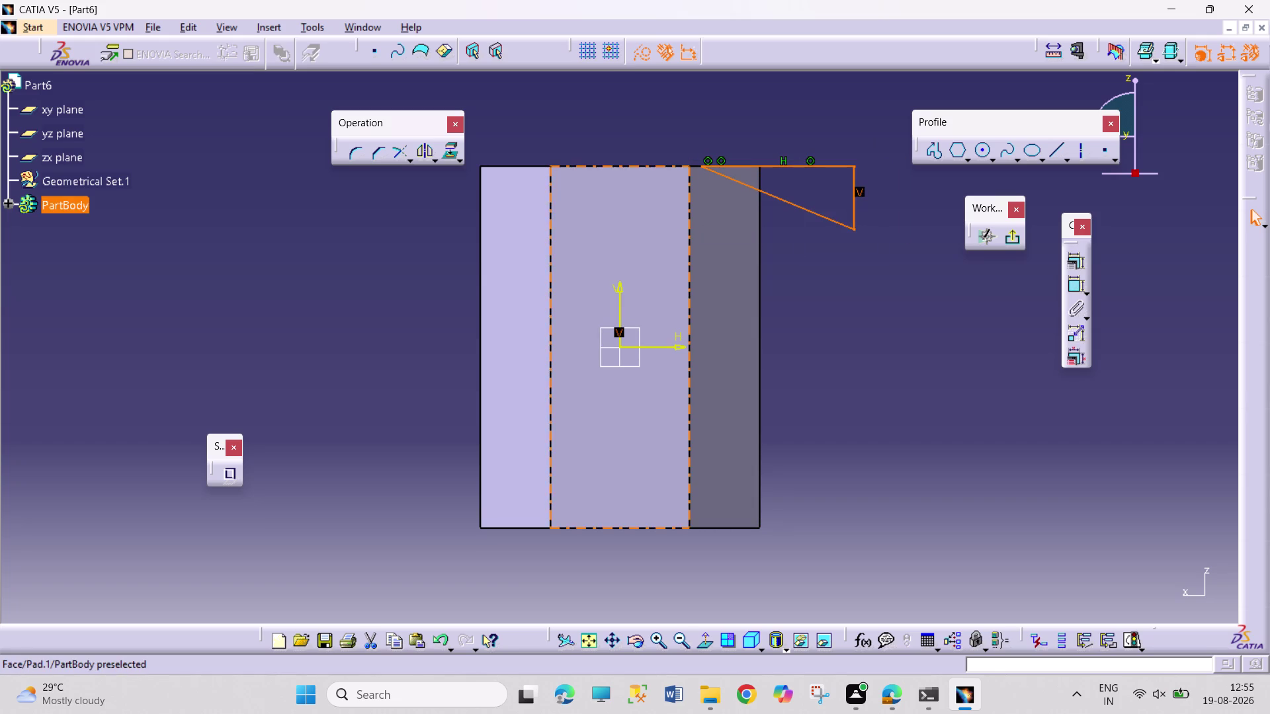
click(429, 145)
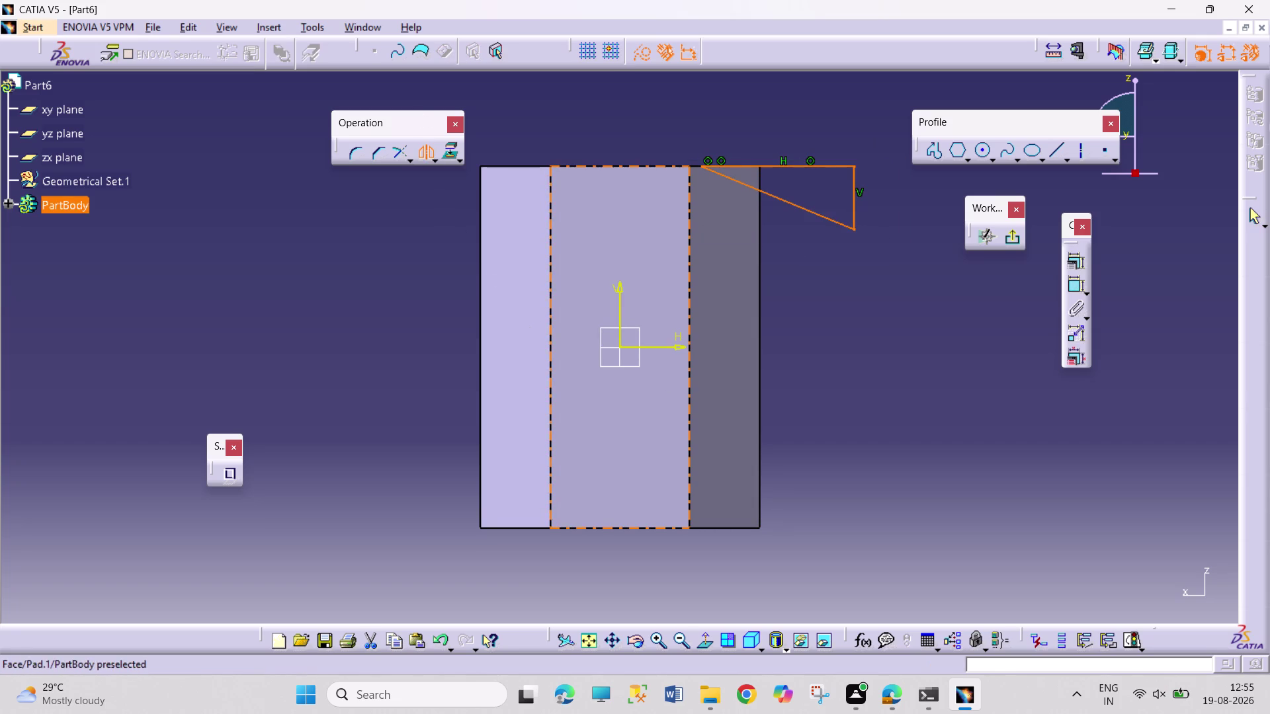
click(670, 346)
click(859, 390)
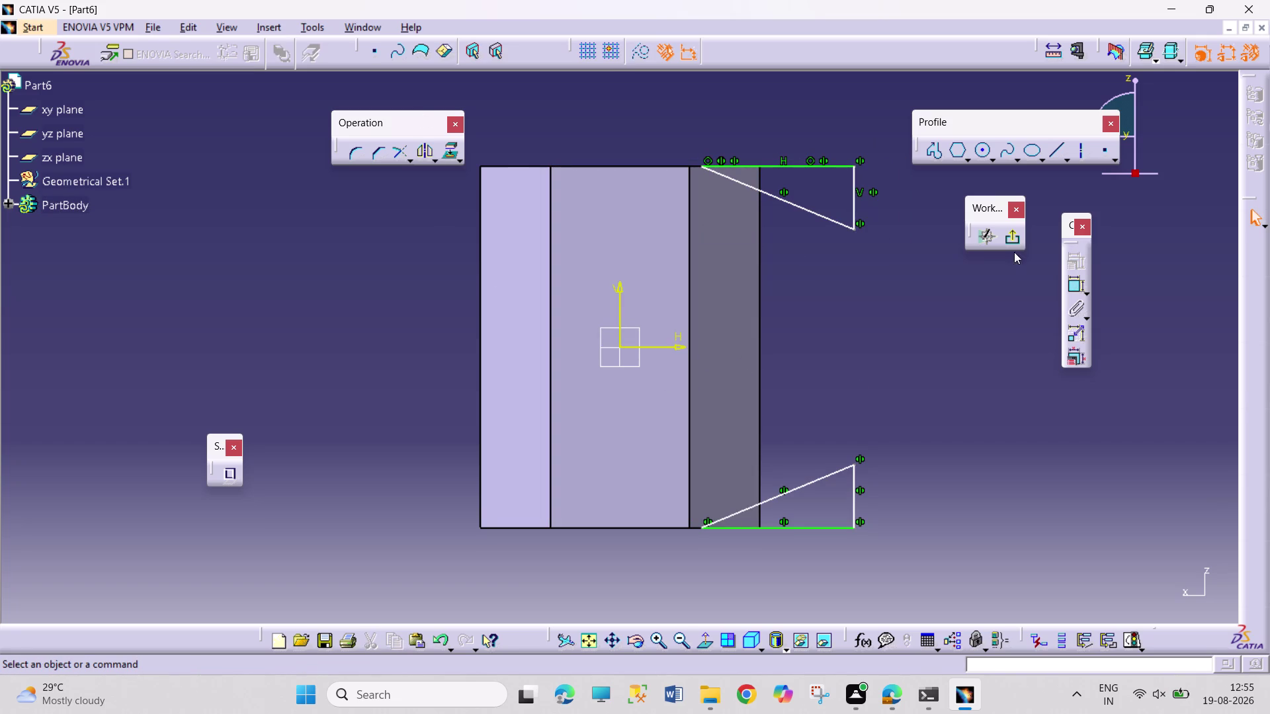
click(1012, 242)
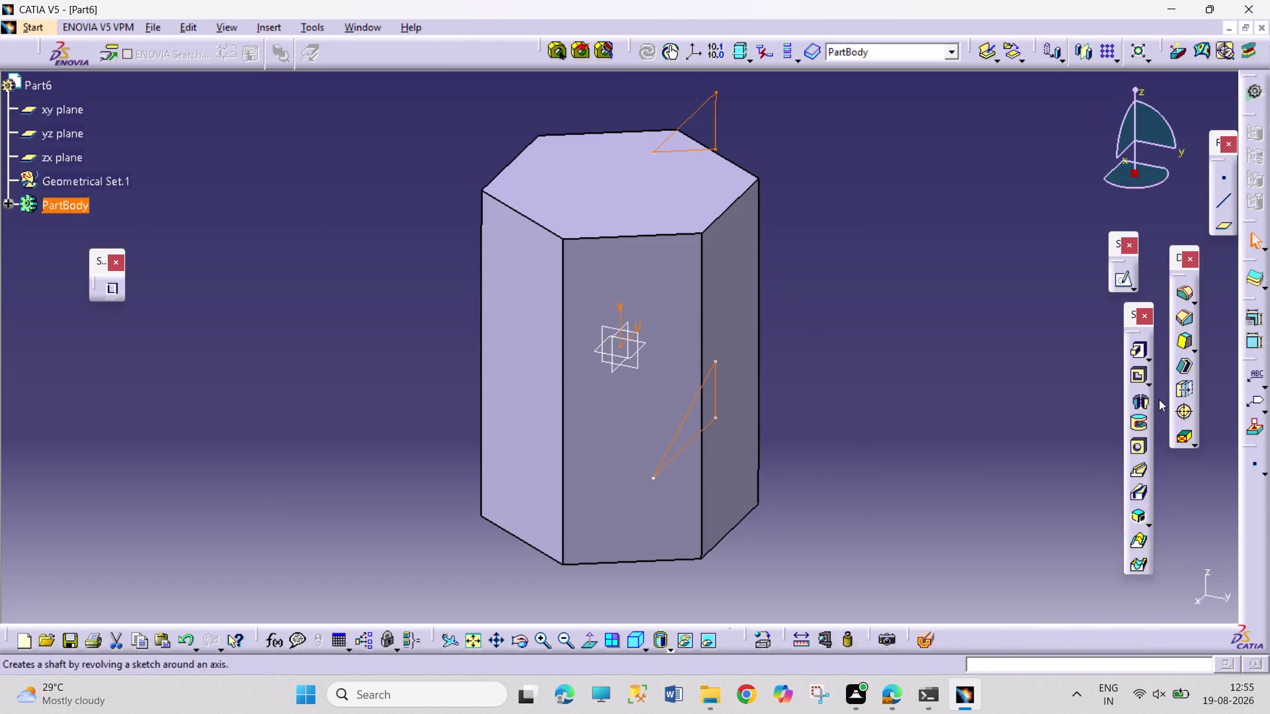
Groove Sketch.2 a full 360° about the VDirection axis to chamfer the head edges.
click(1138, 418)
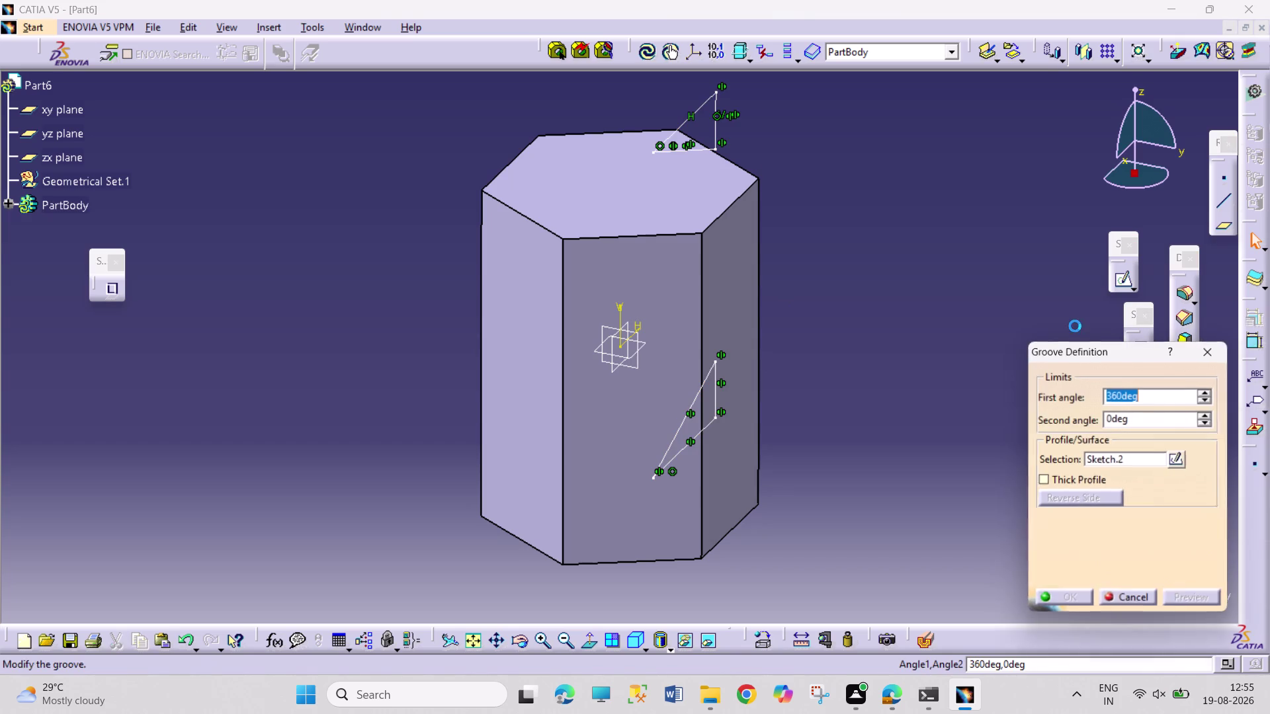
click(620, 311)
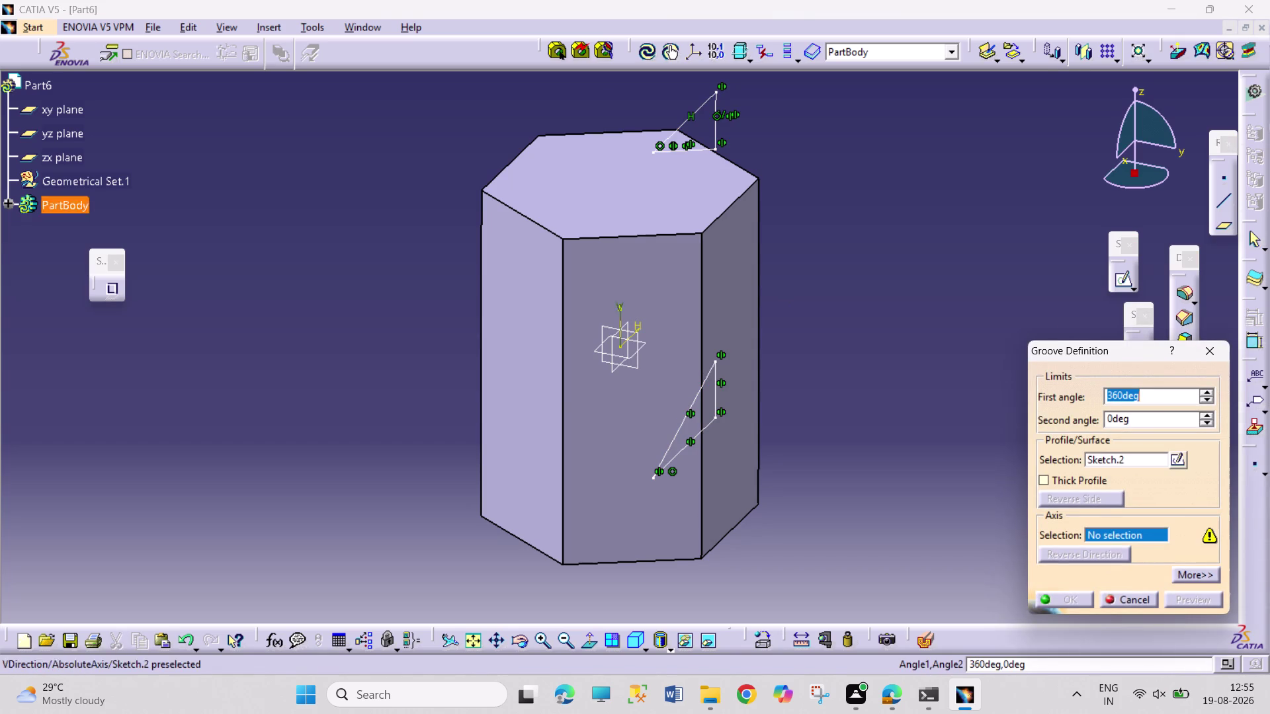
click(1083, 593)
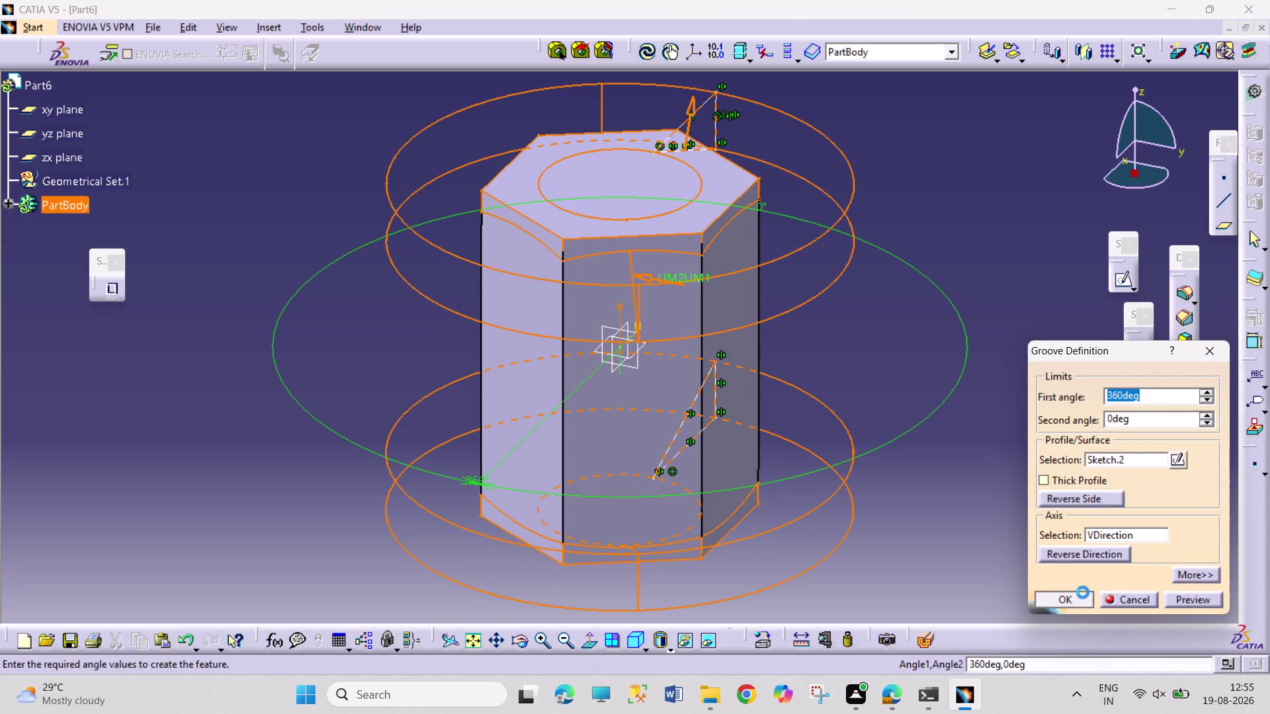
click(977, 517)
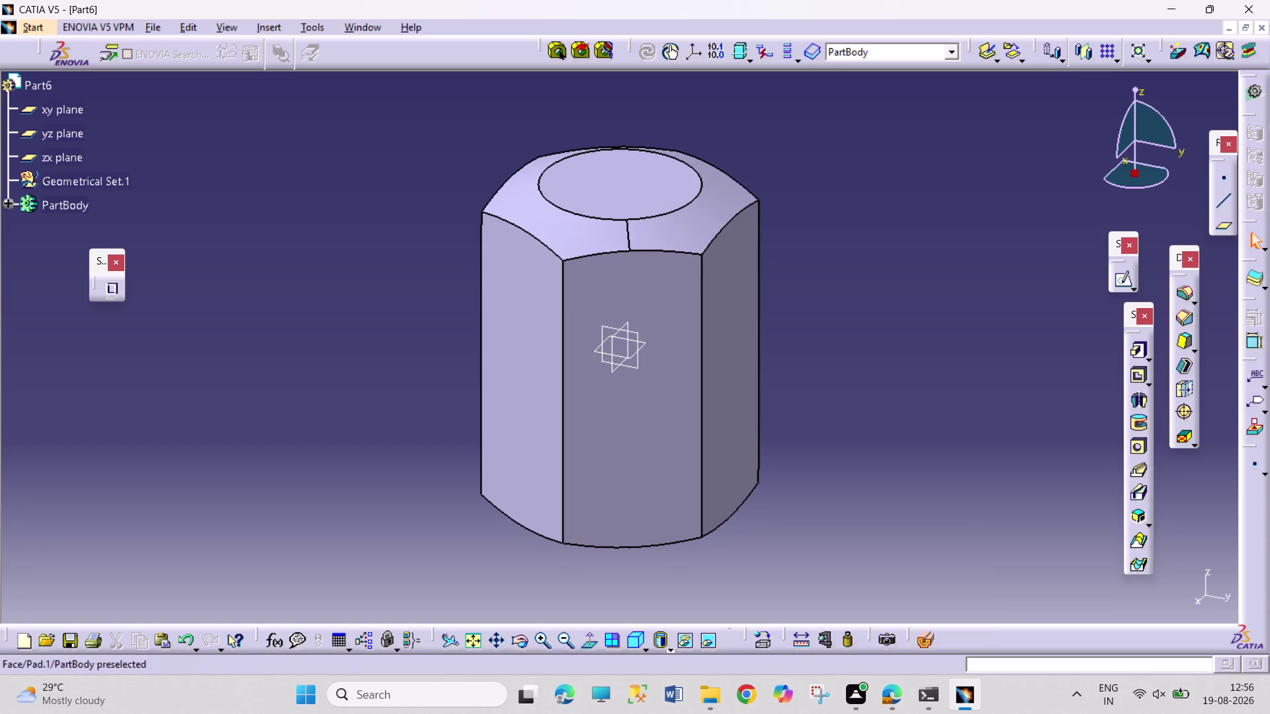
Sketch on the nut's top face and draw a circle centred at the origin.
click(643, 189)
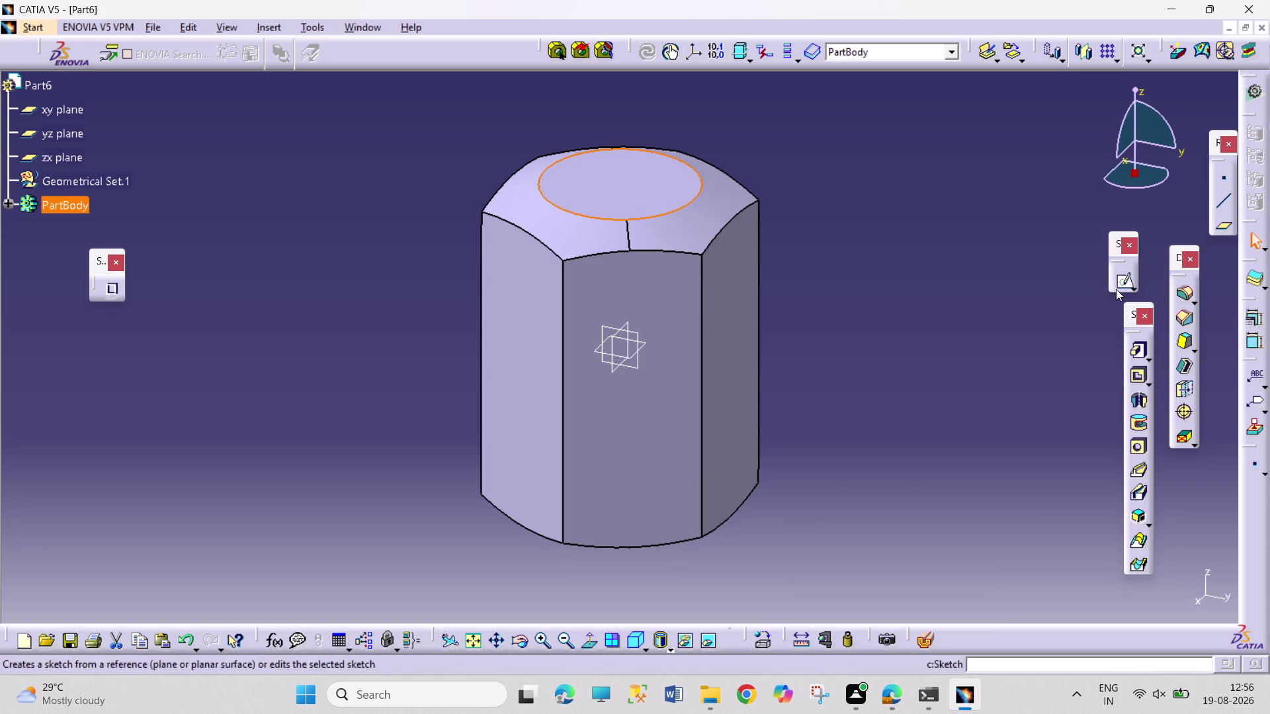
click(1115, 279)
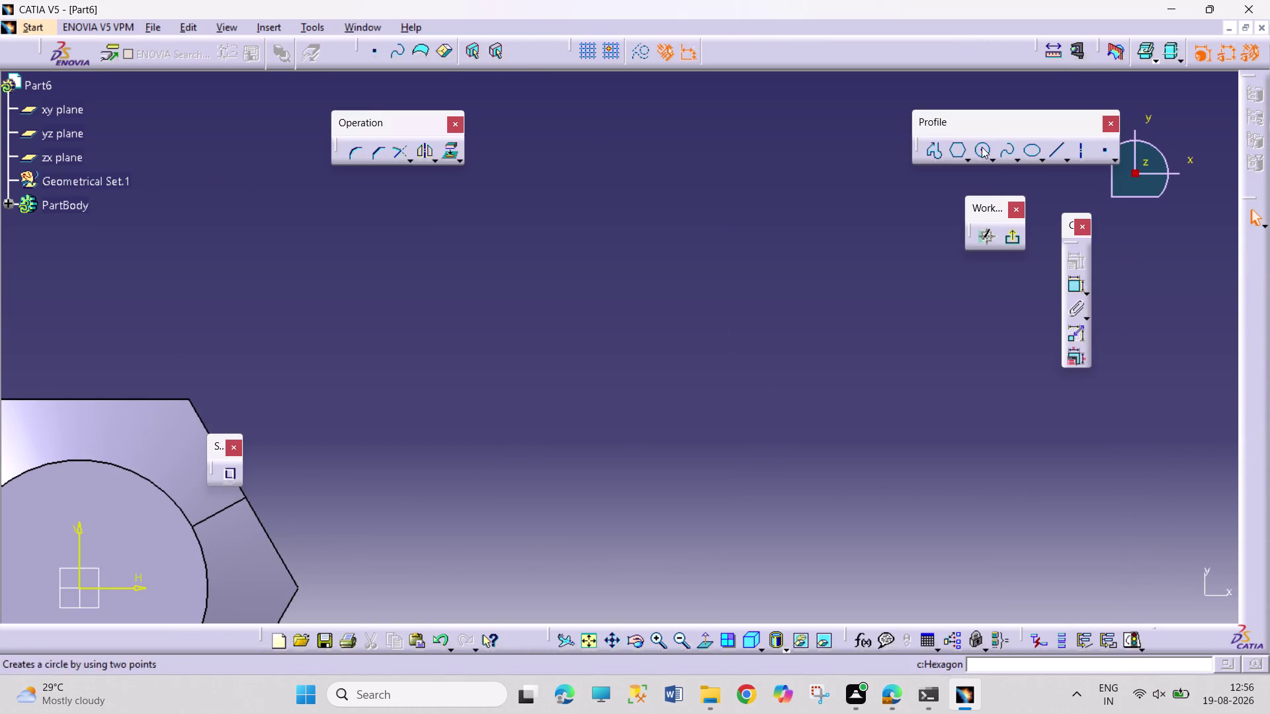
click(981, 147)
click(598, 637)
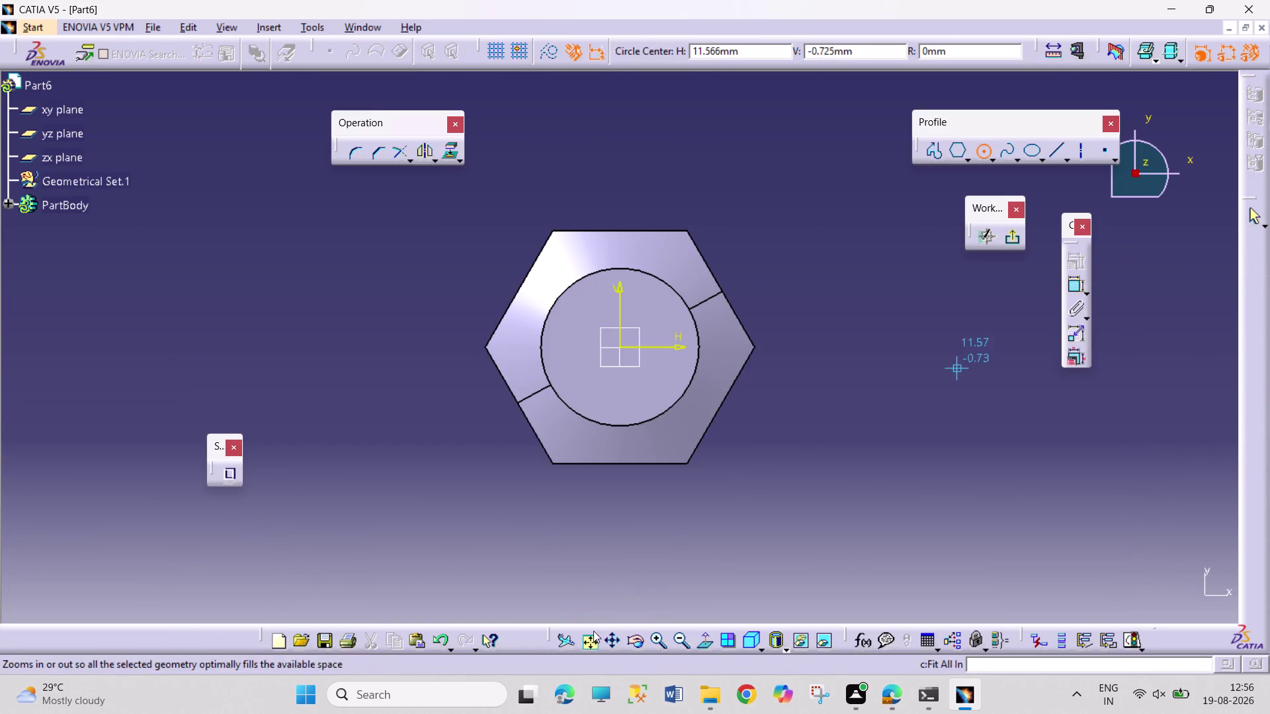
click(622, 348)
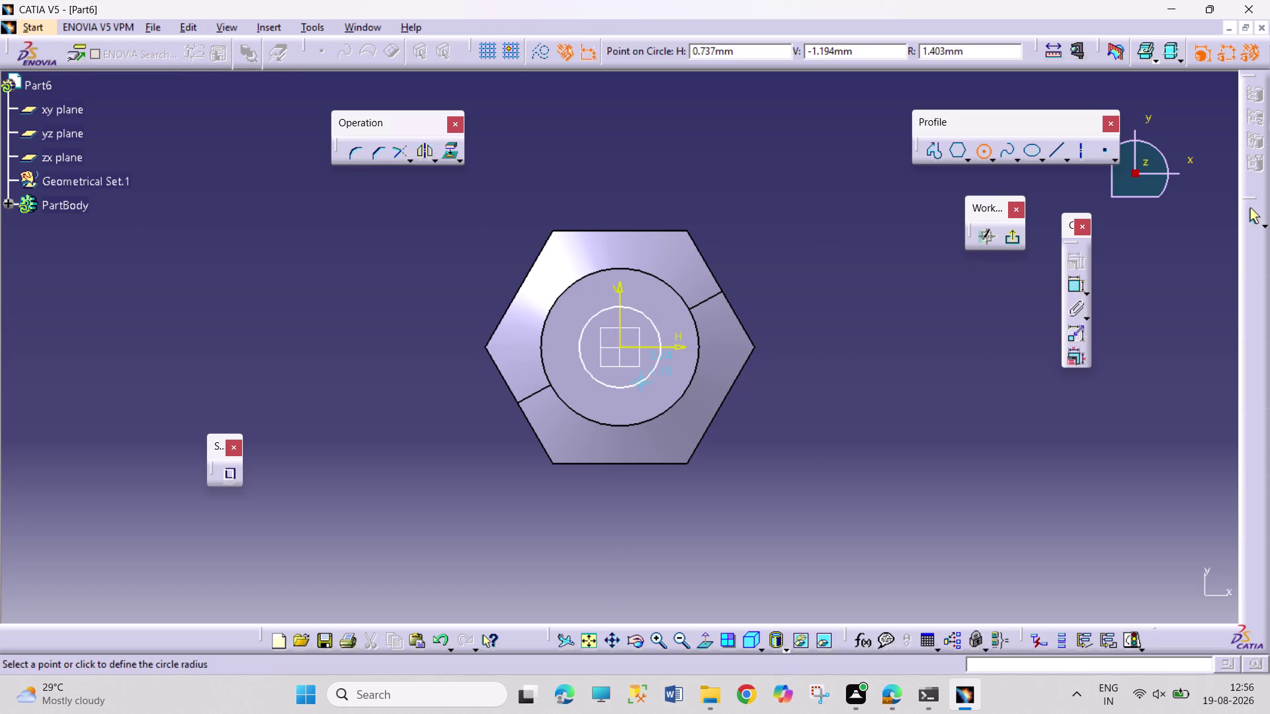
Dimension the circle's diameter to 3.75 mm and exit the sketch.
click(641, 384)
drag(1074, 286, 1027, 291)
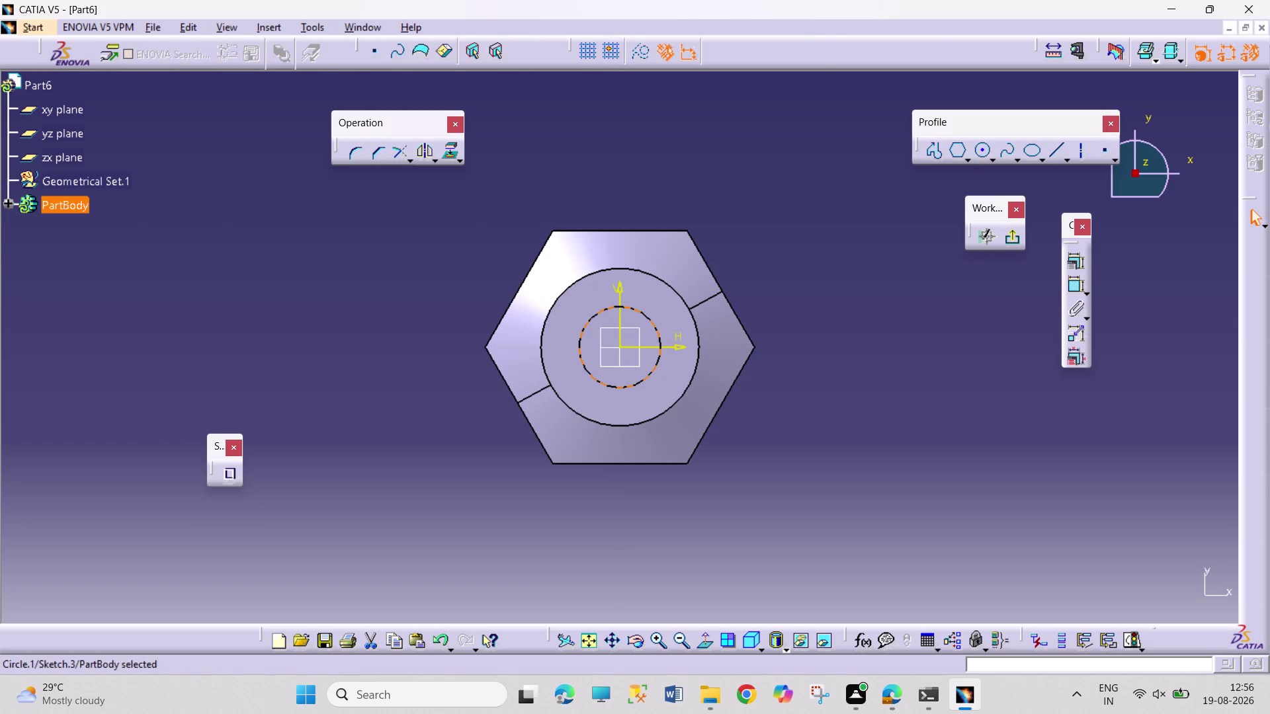
drag(1077, 288, 1064, 288)
click(1068, 286)
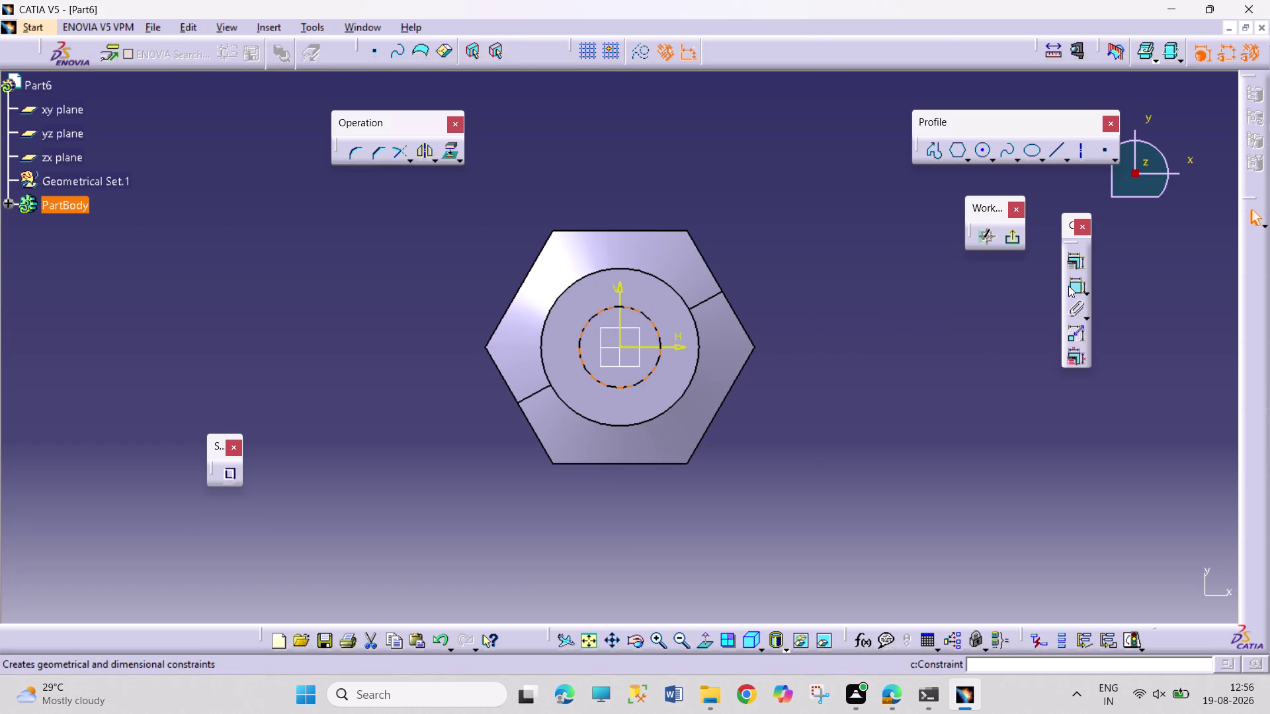
click(824, 247)
double_click(833, 244)
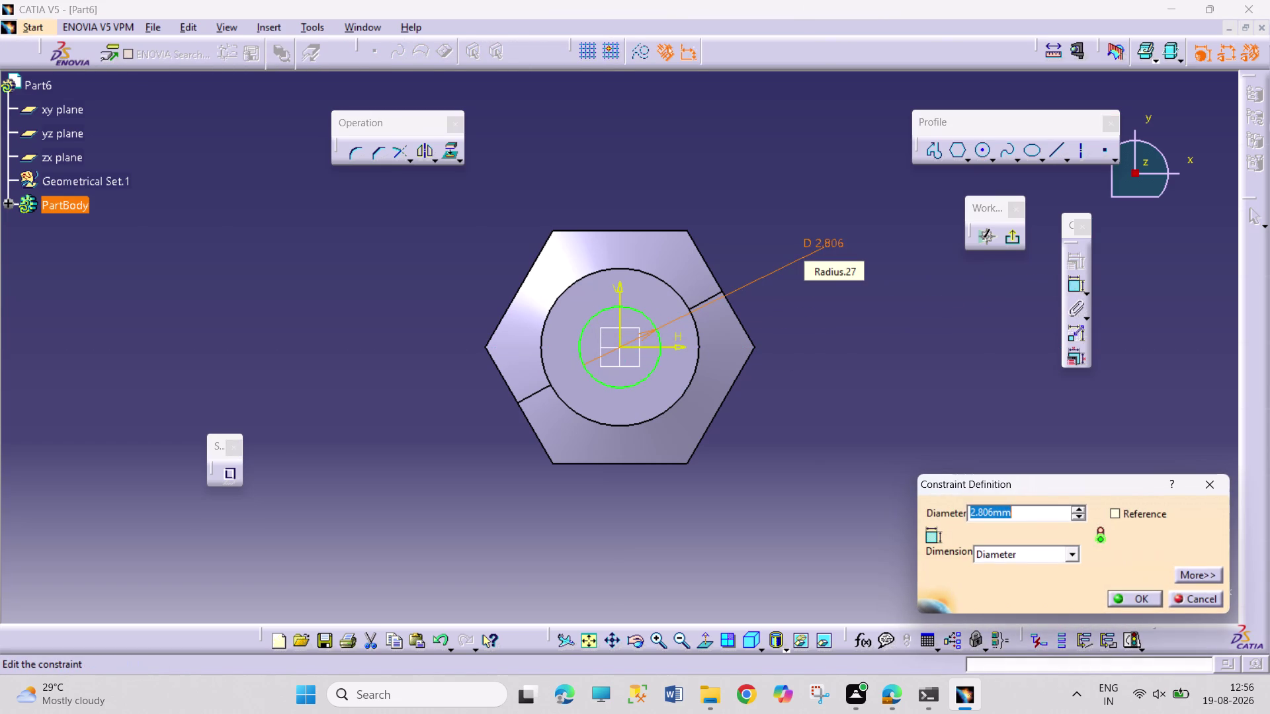
text(3.75)
key(Return)
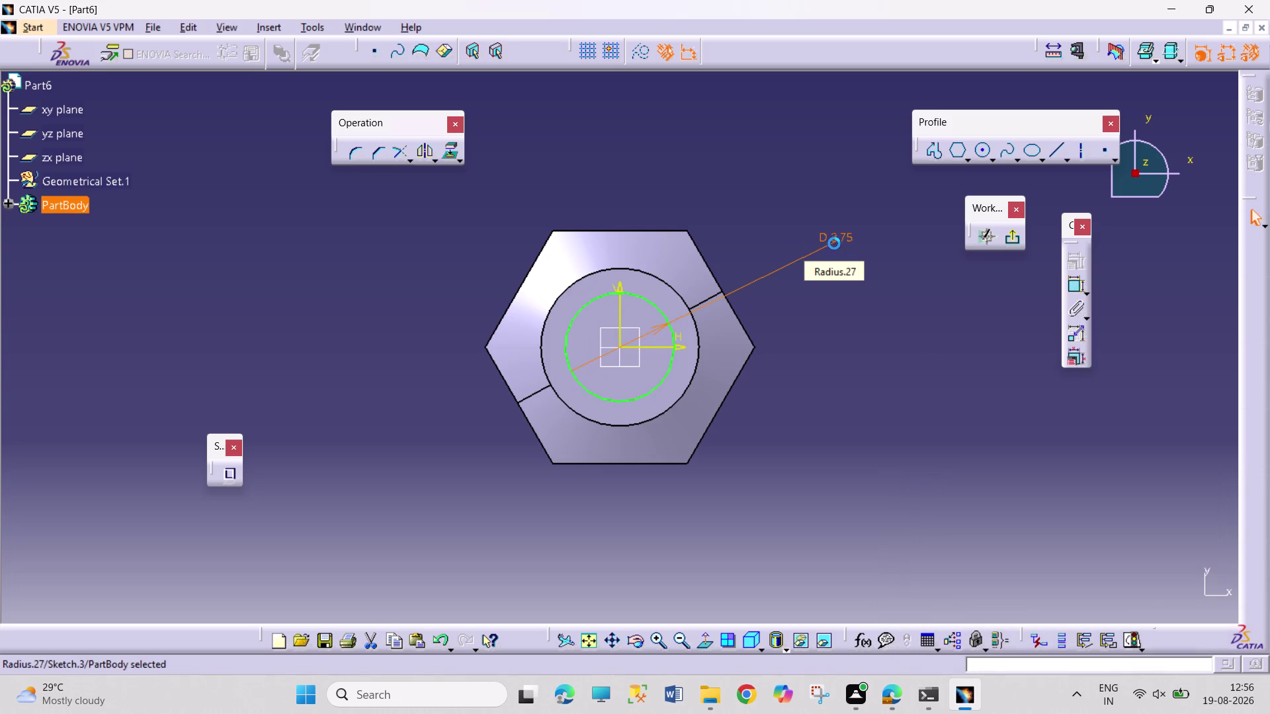
click(1017, 241)
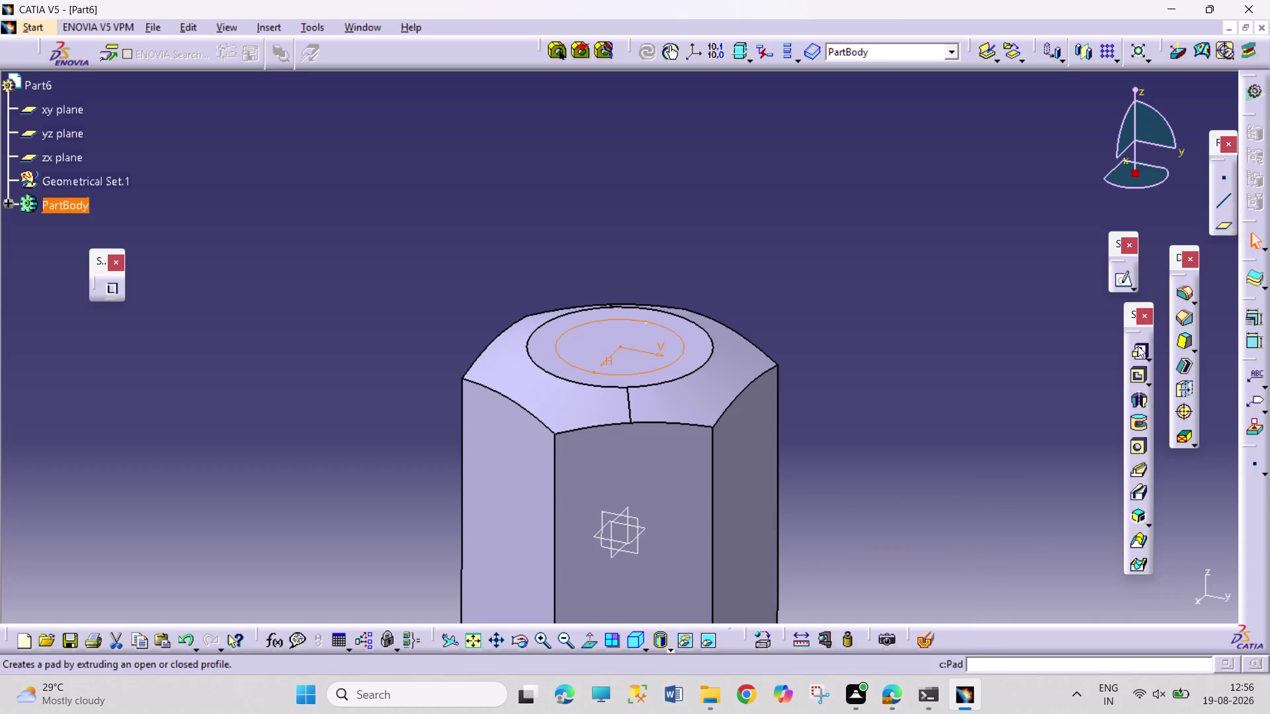
Pad Sketch.3 in the reversed, downward direction with a length of 27.5.
click(1138, 345)
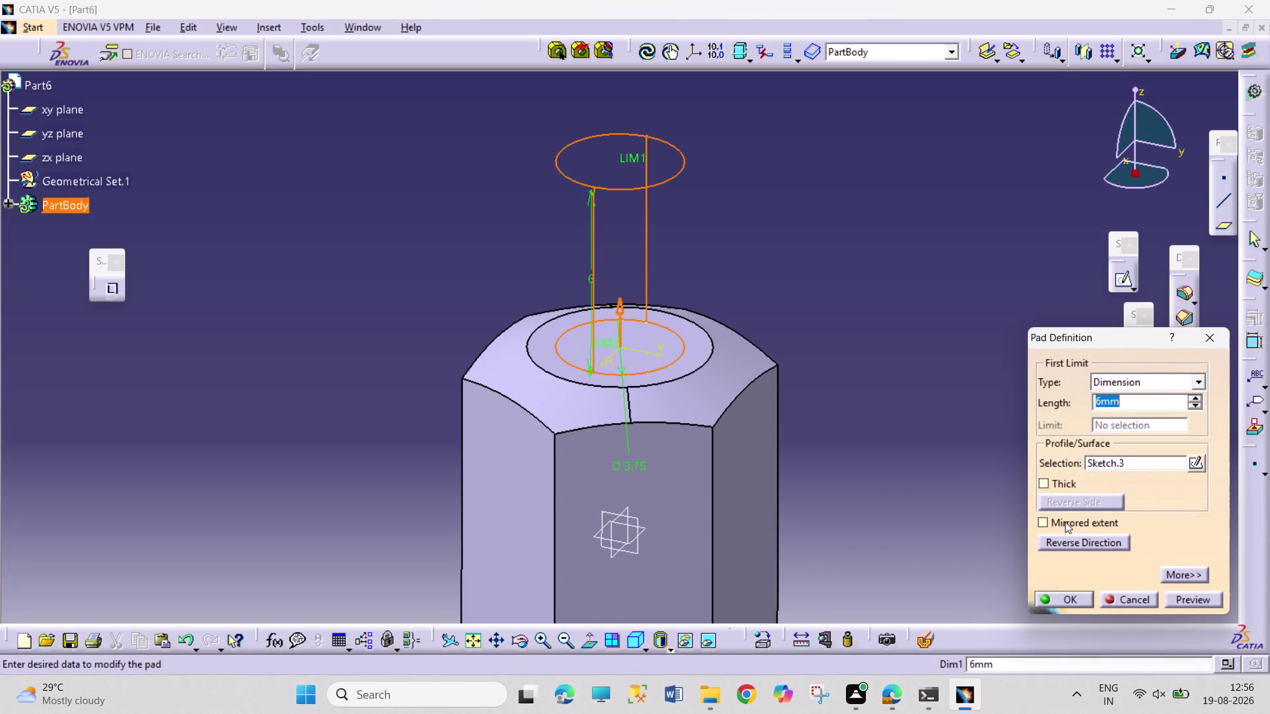
click(1065, 535)
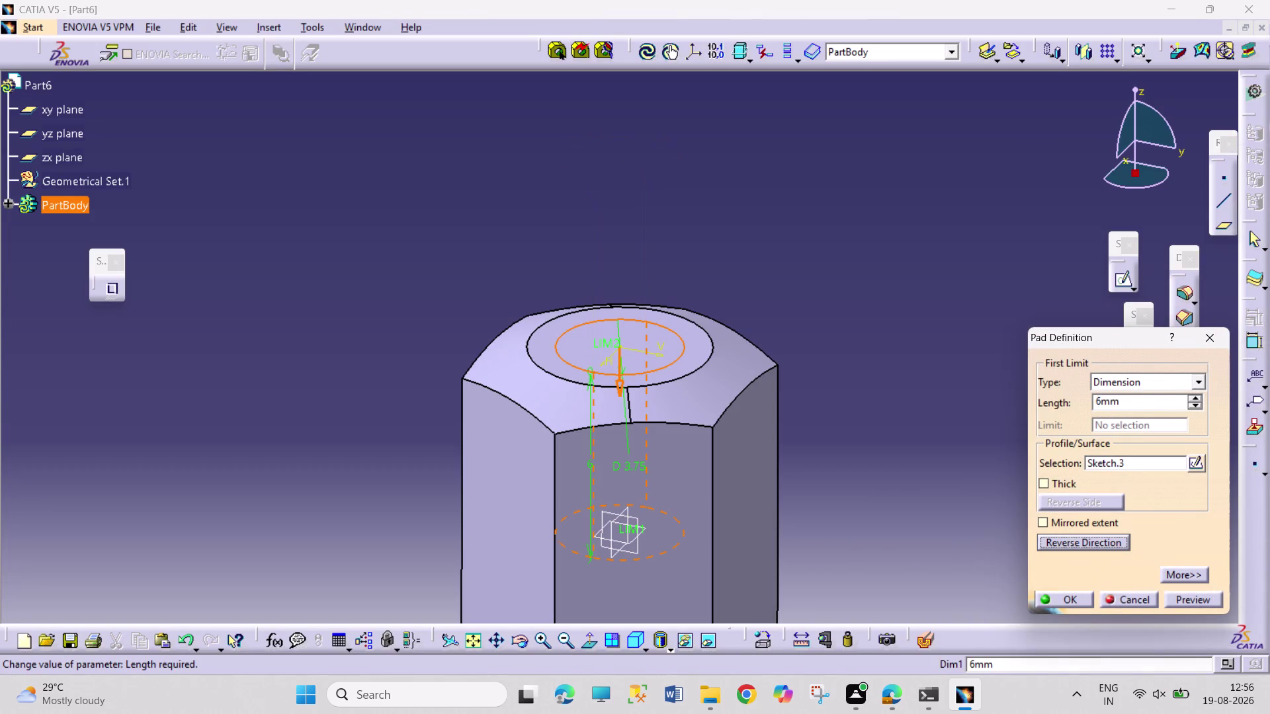
double_click(1122, 405)
text(2)
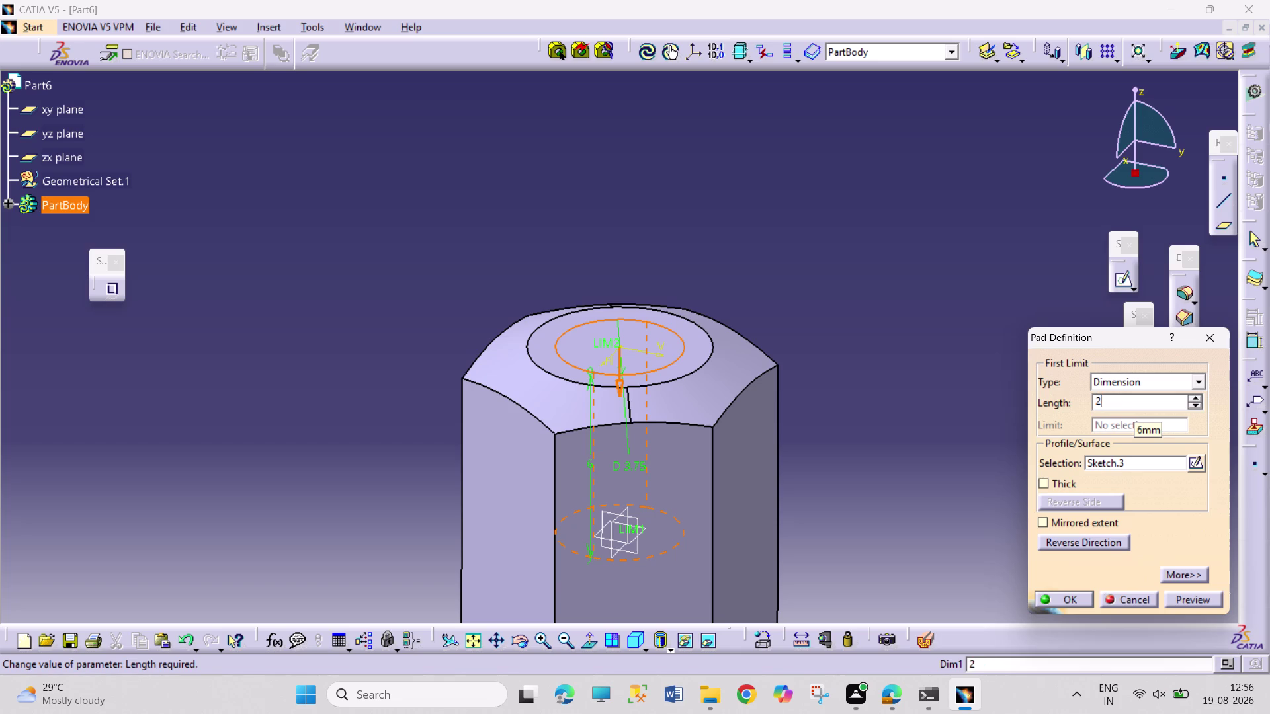
text(7.5)
key(Return)
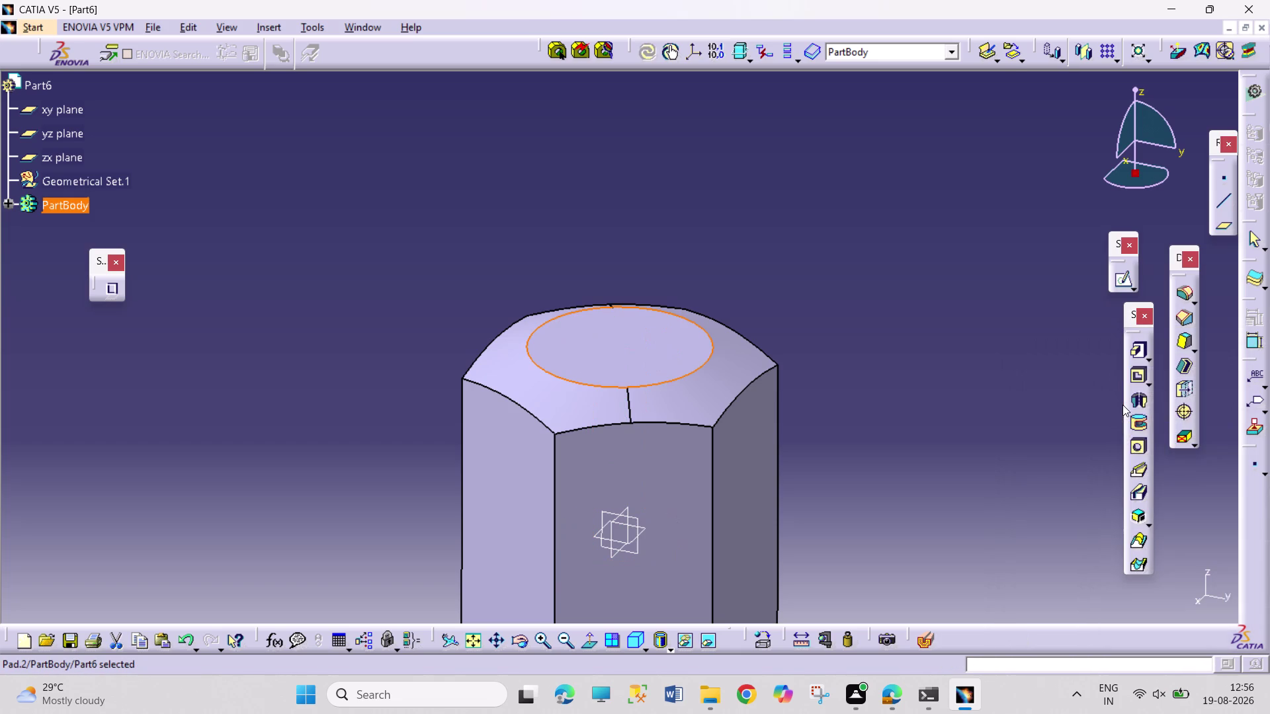
Fit the whole part in view and expand the specification tree.
click(818, 521)
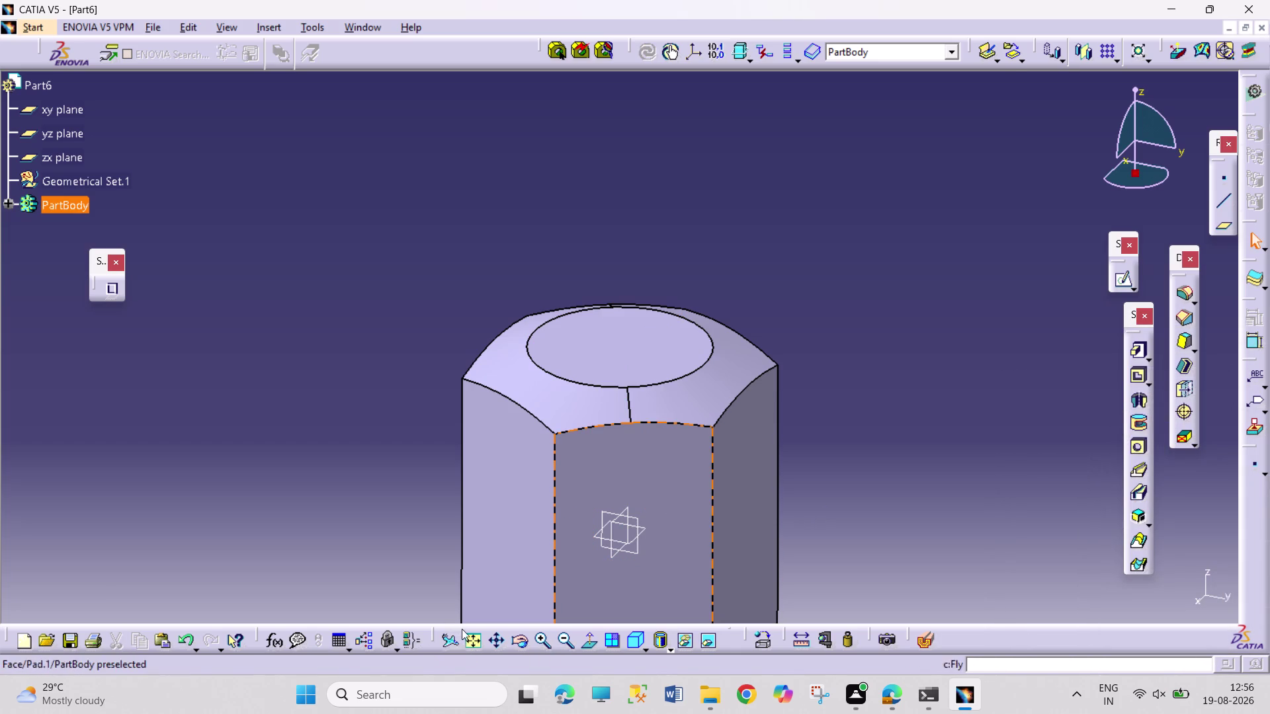
click(477, 635)
click(906, 566)
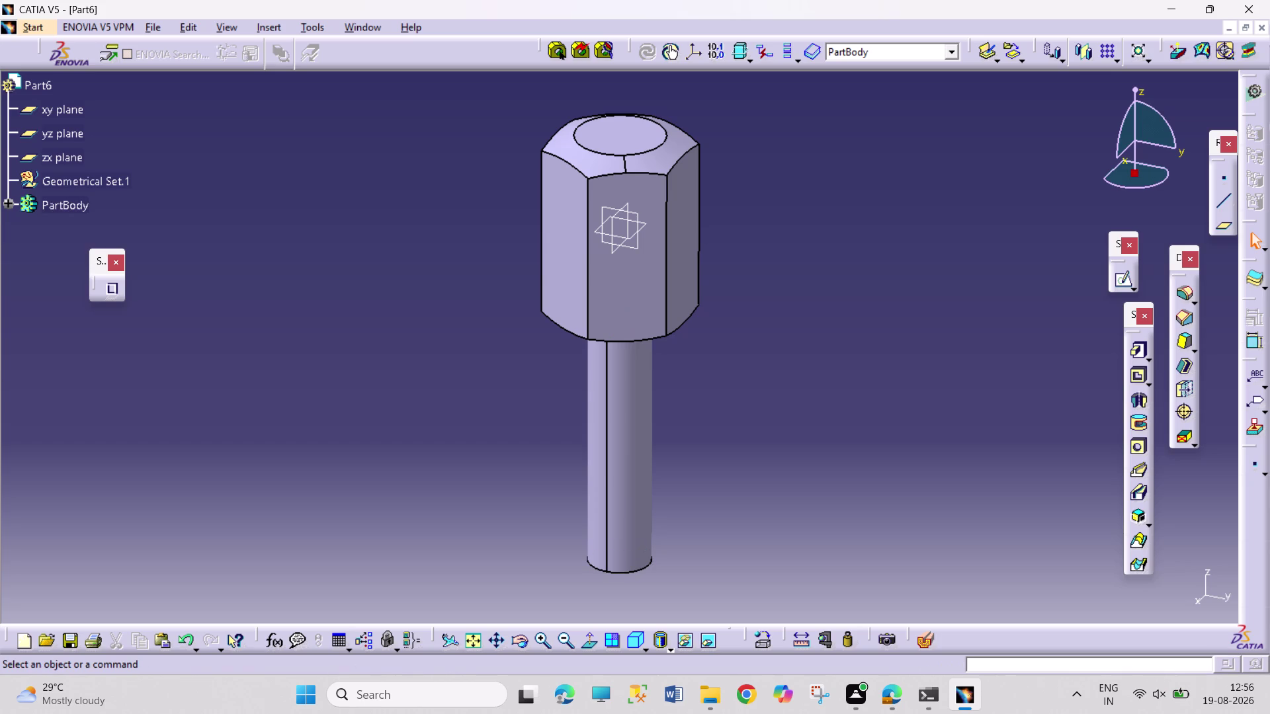
click(13, 199)
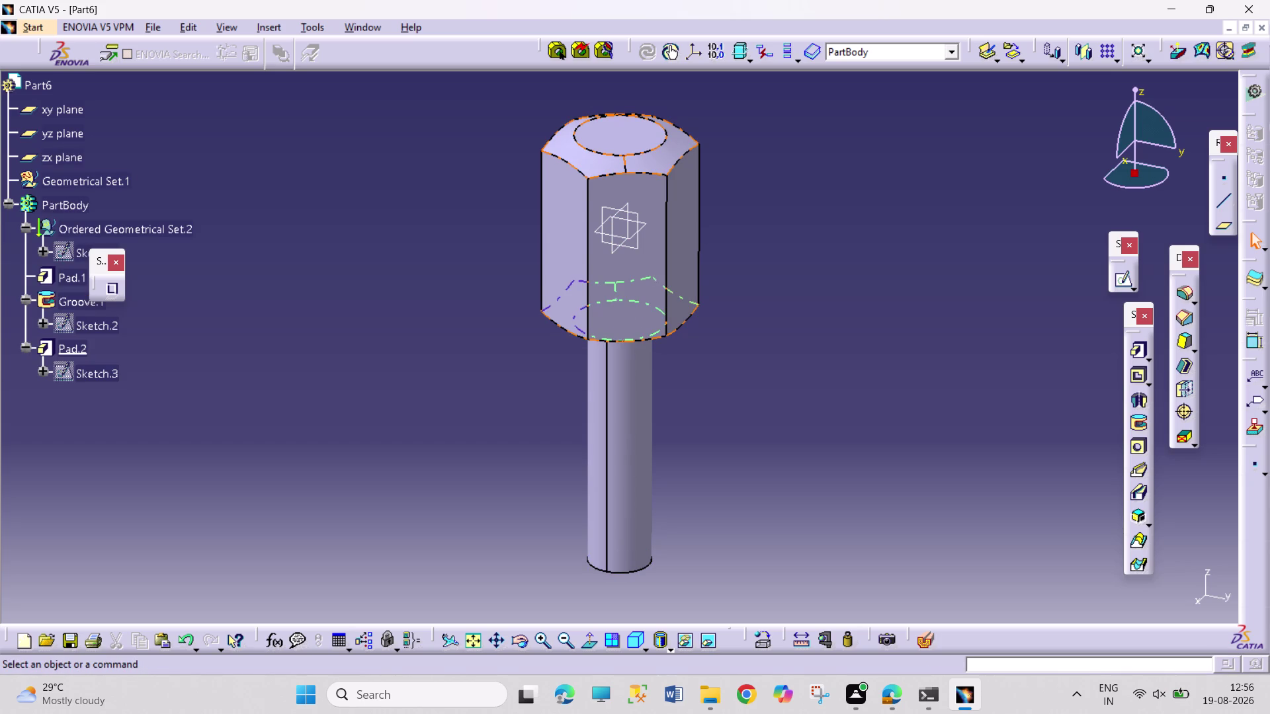
Turn off Mirrored extent on Pad.1 and dismiss the resulting update error.
double_click(65, 277)
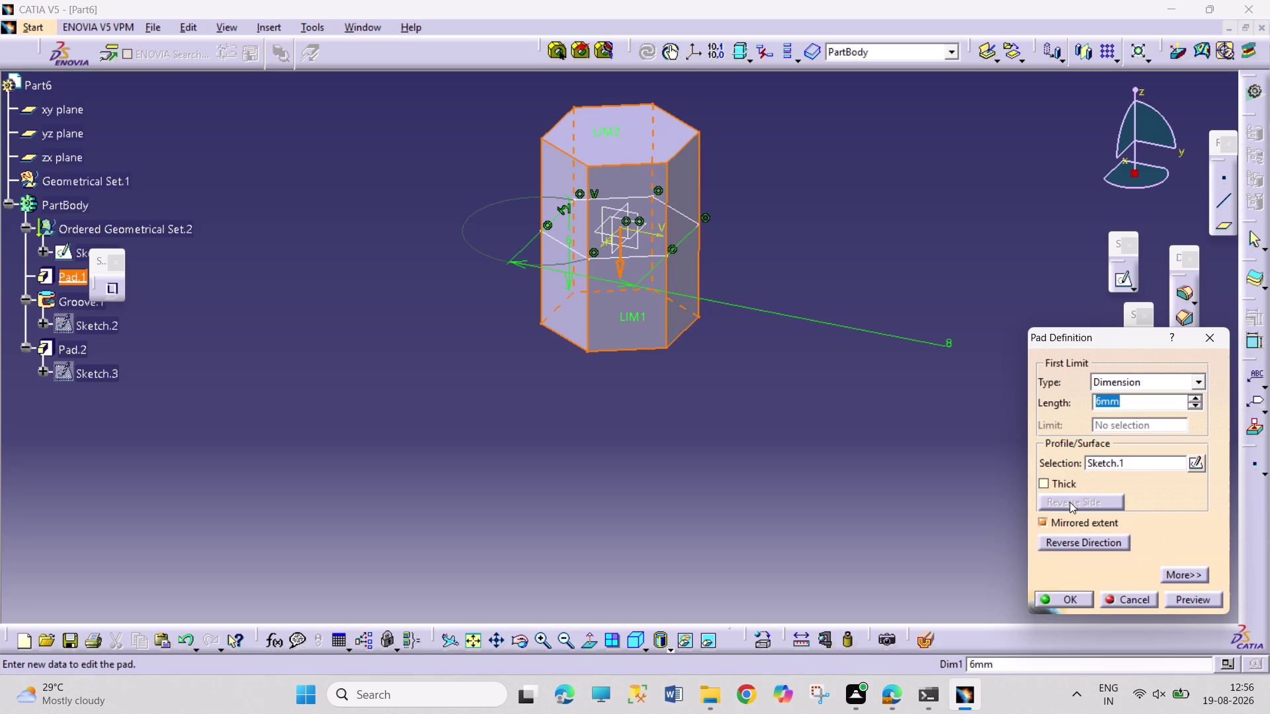
click(1061, 520)
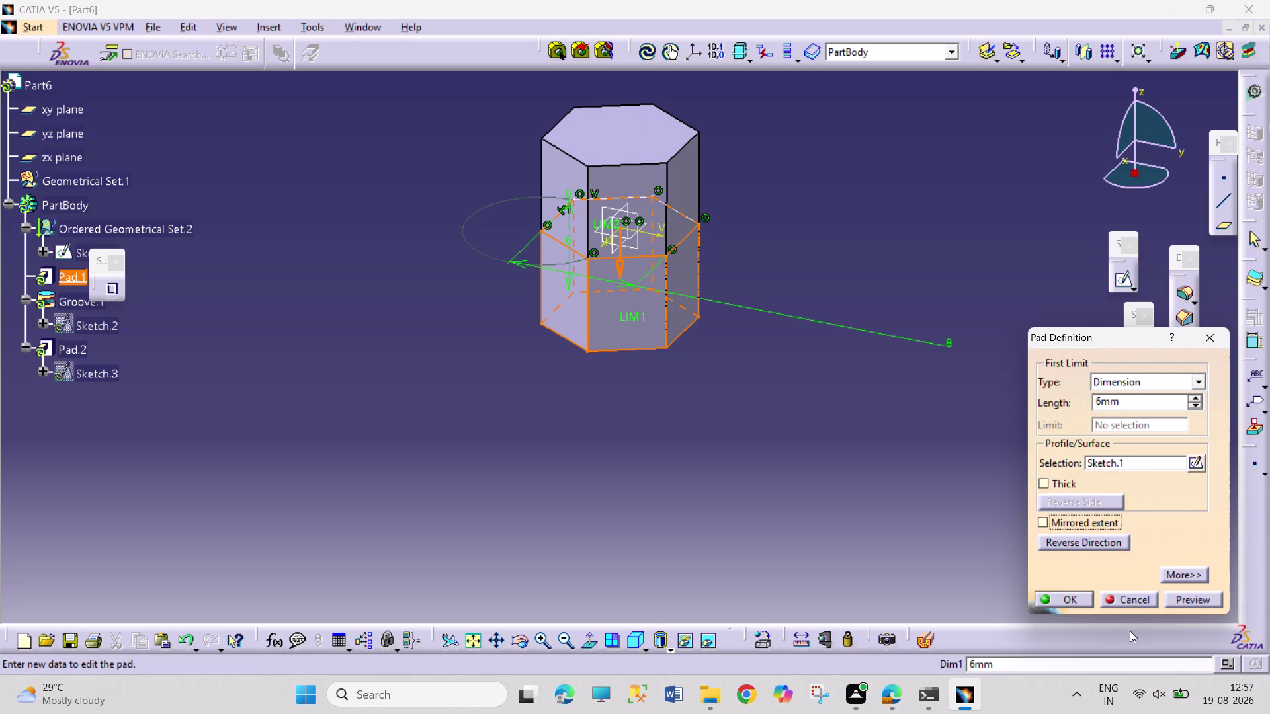
click(1069, 599)
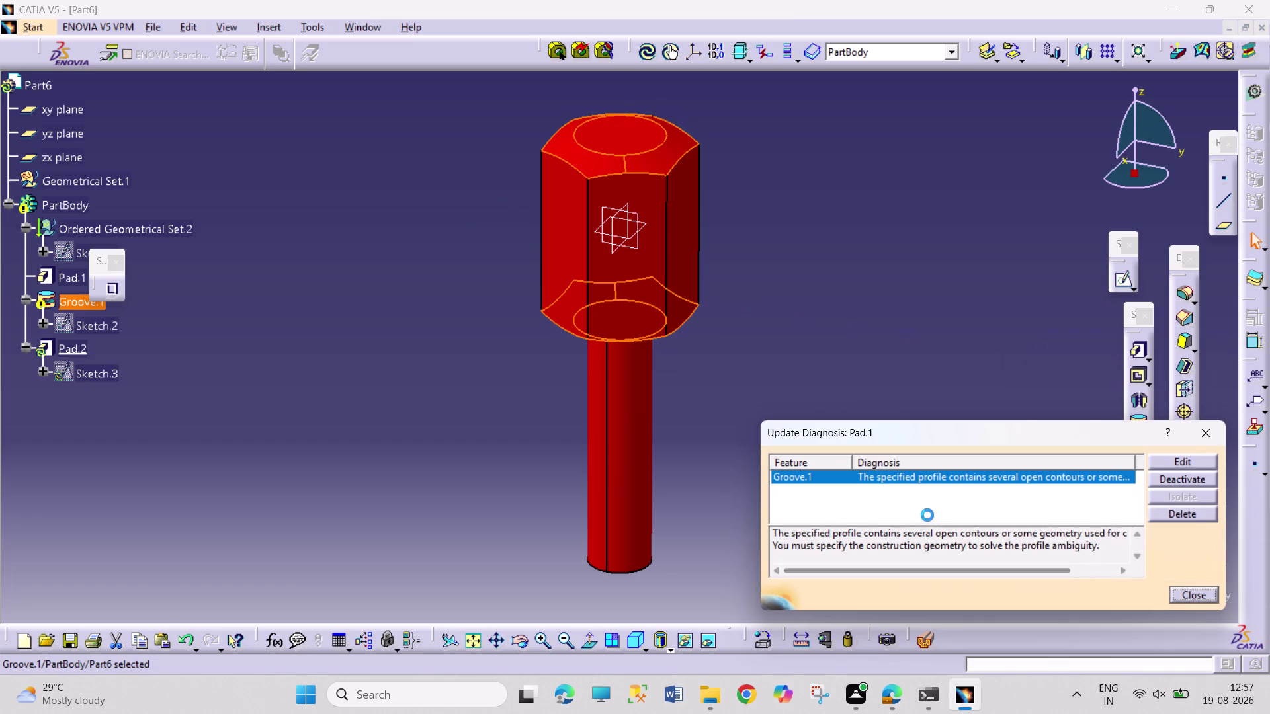
click(1222, 443)
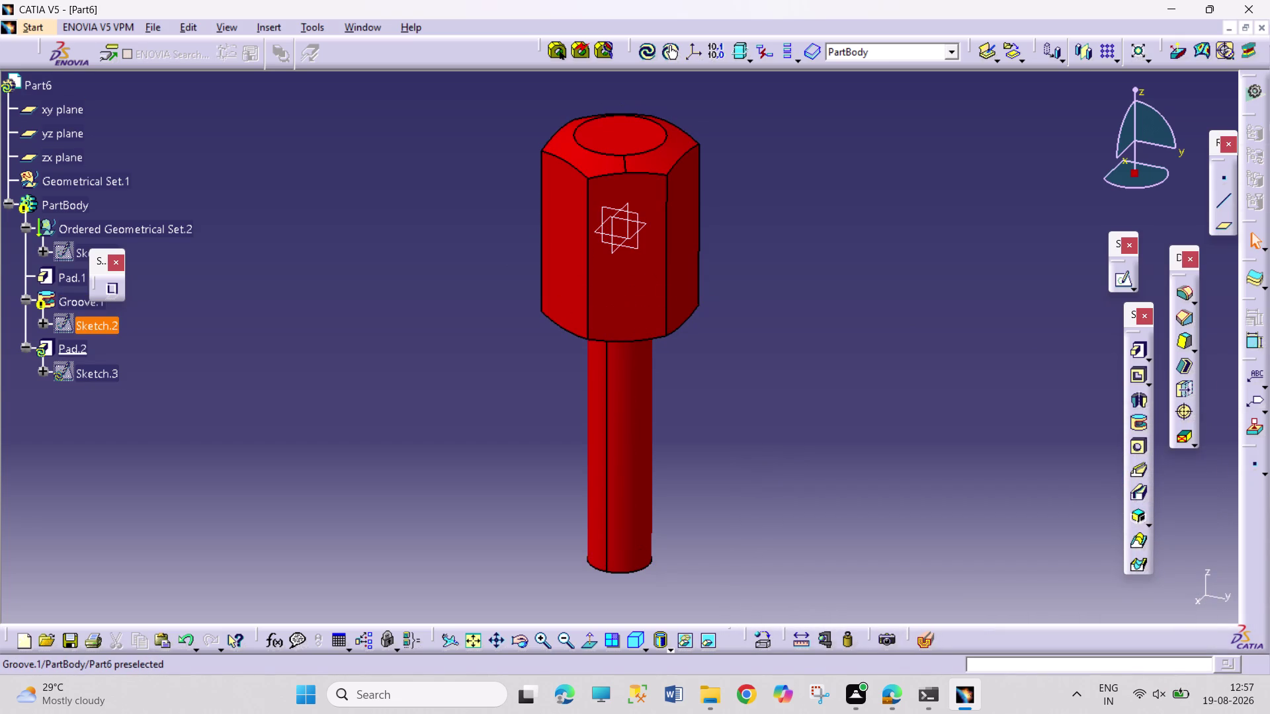
Recheck Pad.1, try editing the failing Groove.1, then cancel and close the error report.
double_click(67, 269)
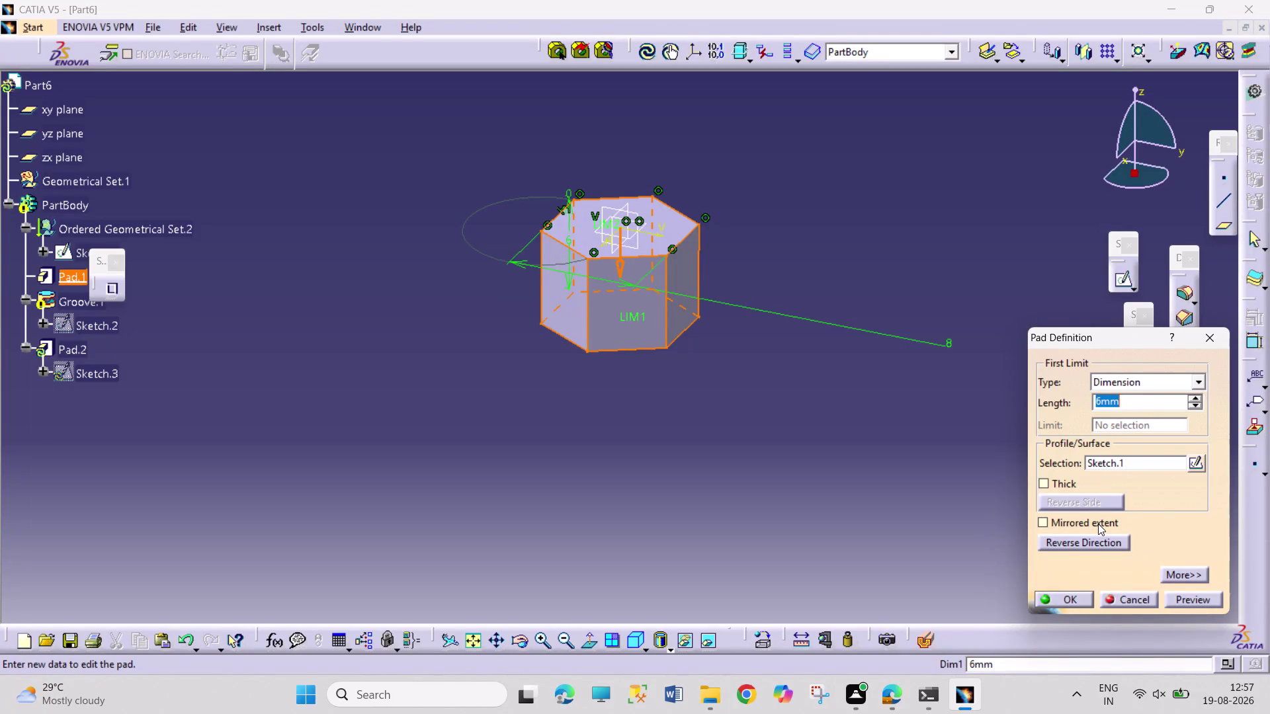
click(1059, 600)
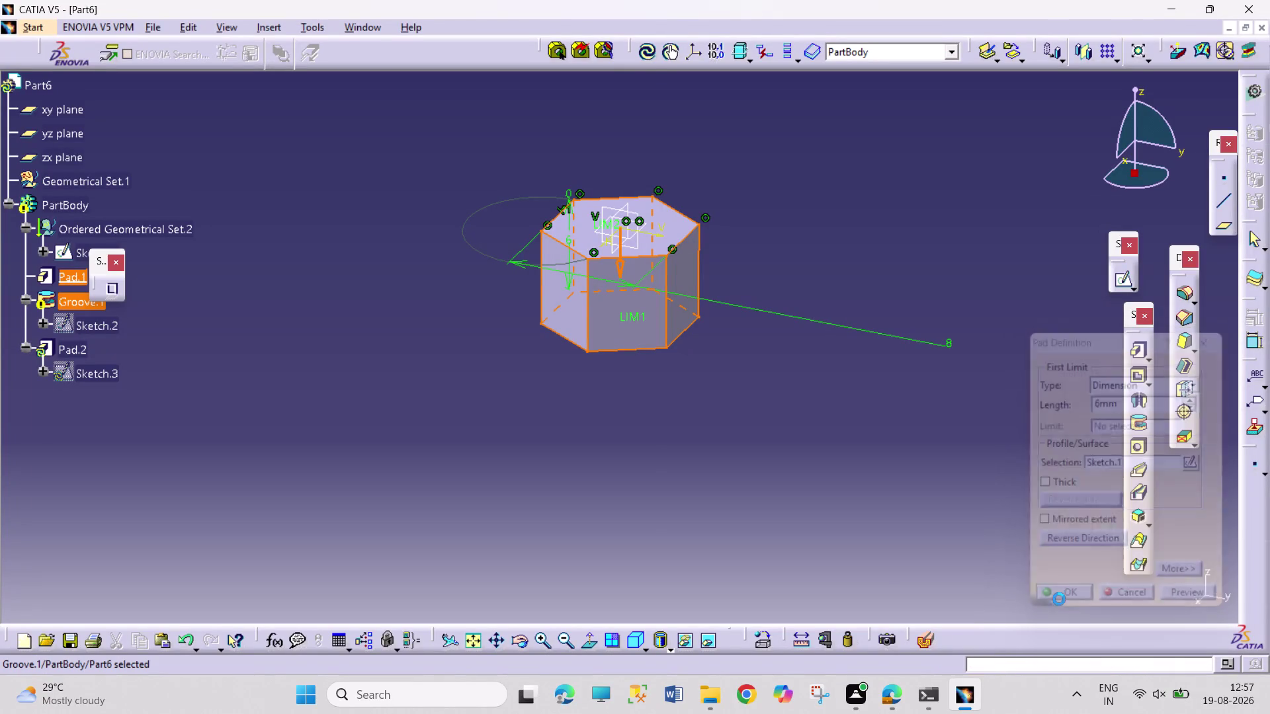
click(1186, 461)
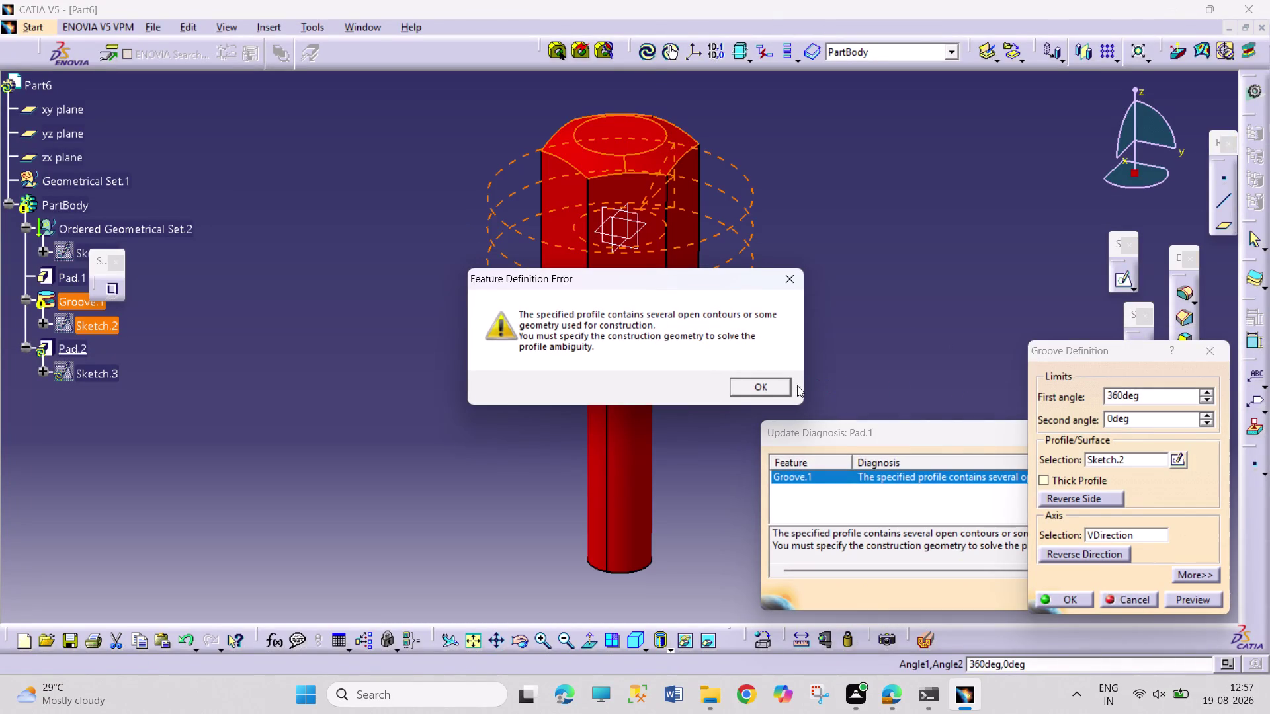
click(776, 380)
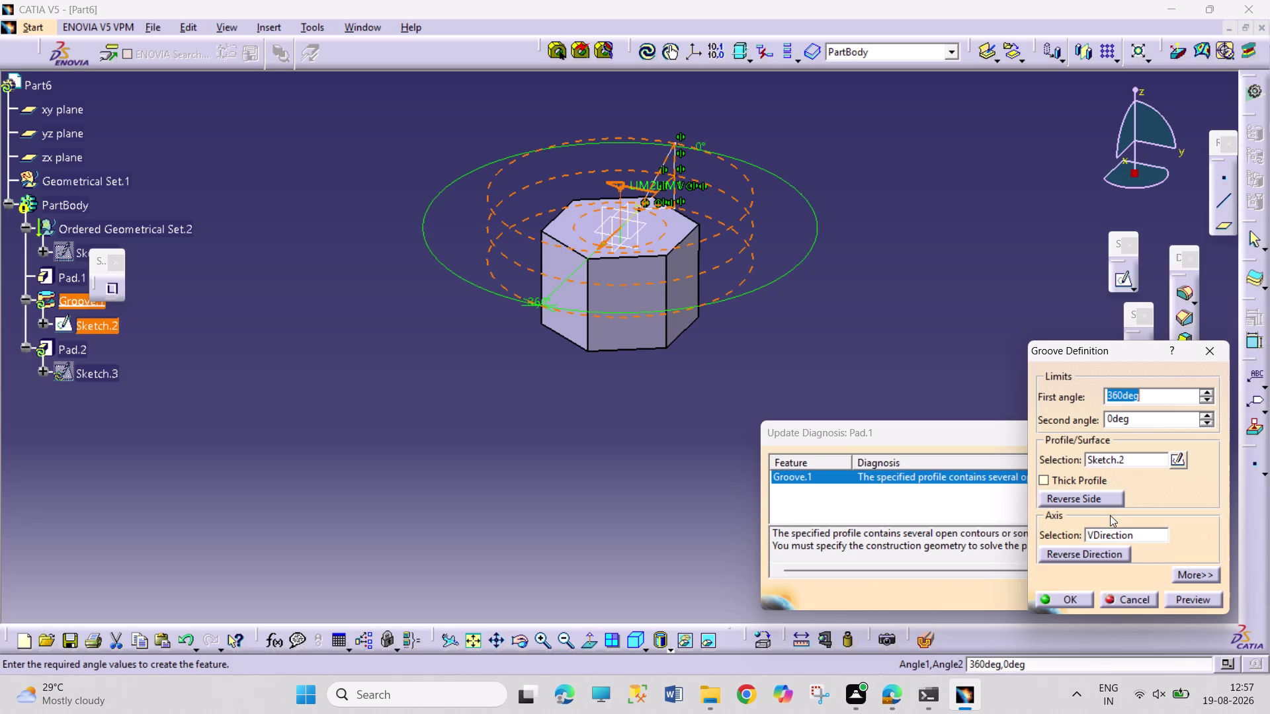
click(1209, 356)
click(985, 349)
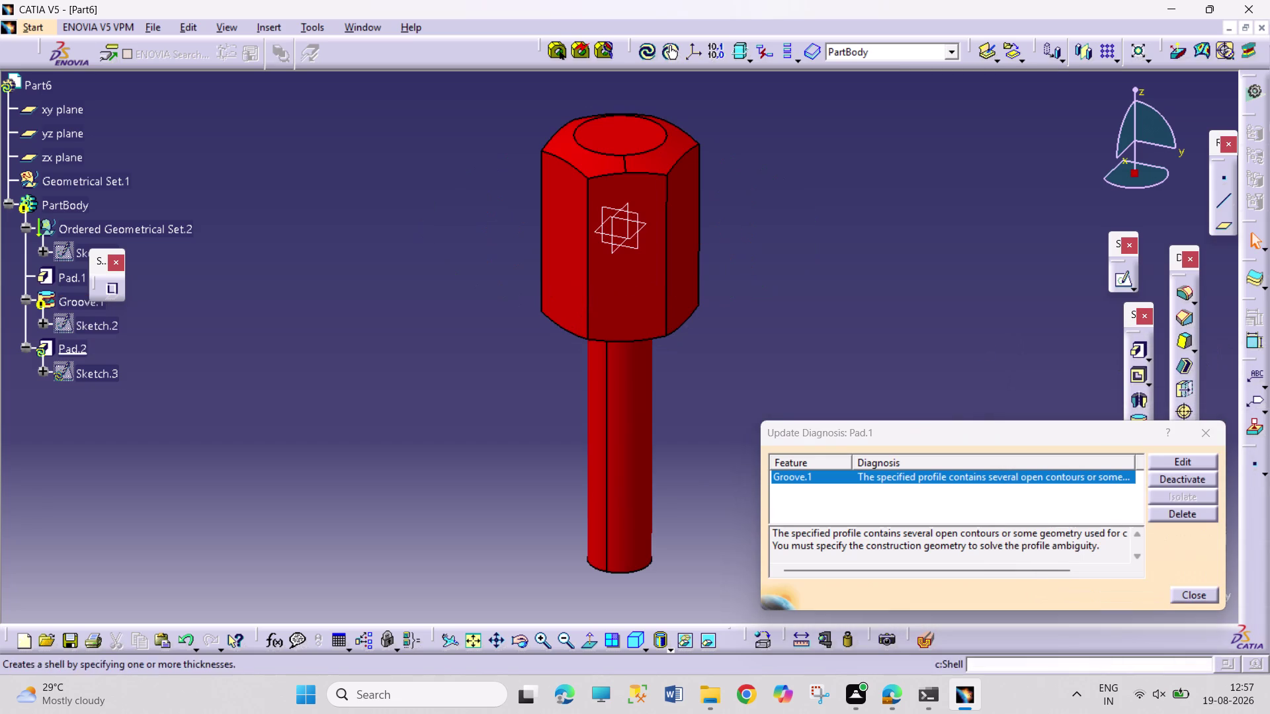
click(1196, 593)
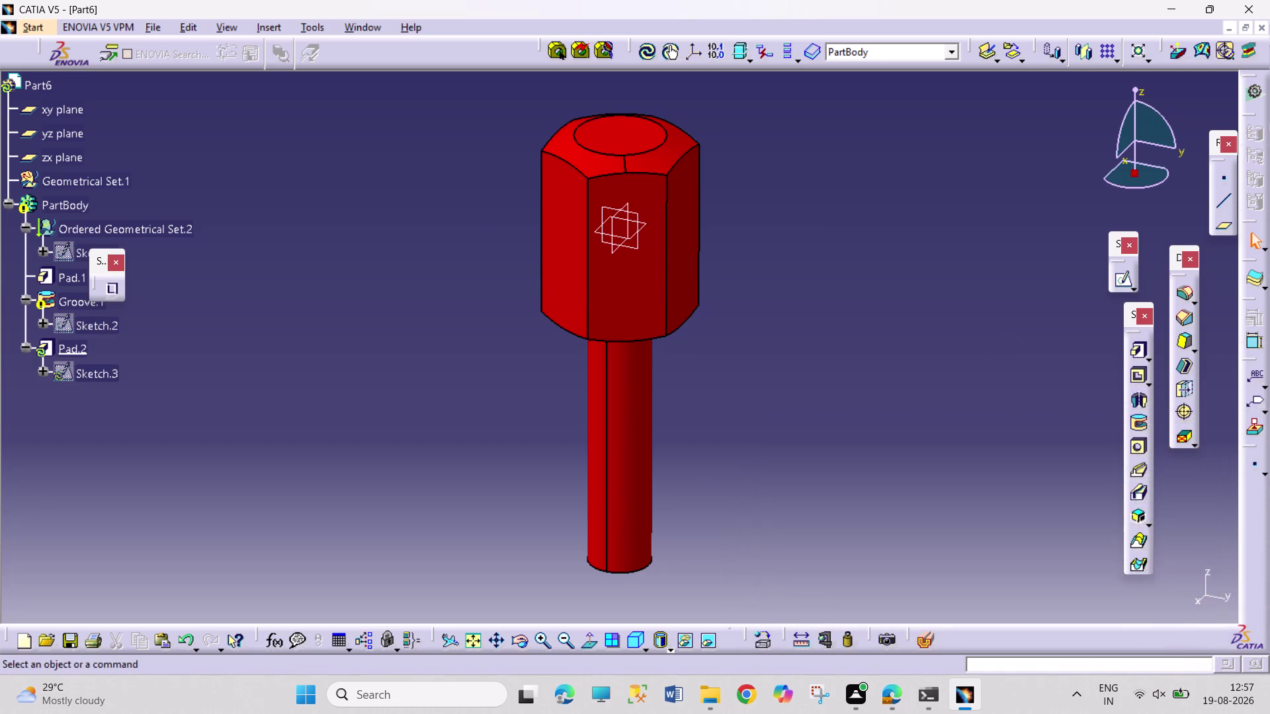
Re-enable Mirrored extent on Pad.1 with a length of 3.
double_click(61, 272)
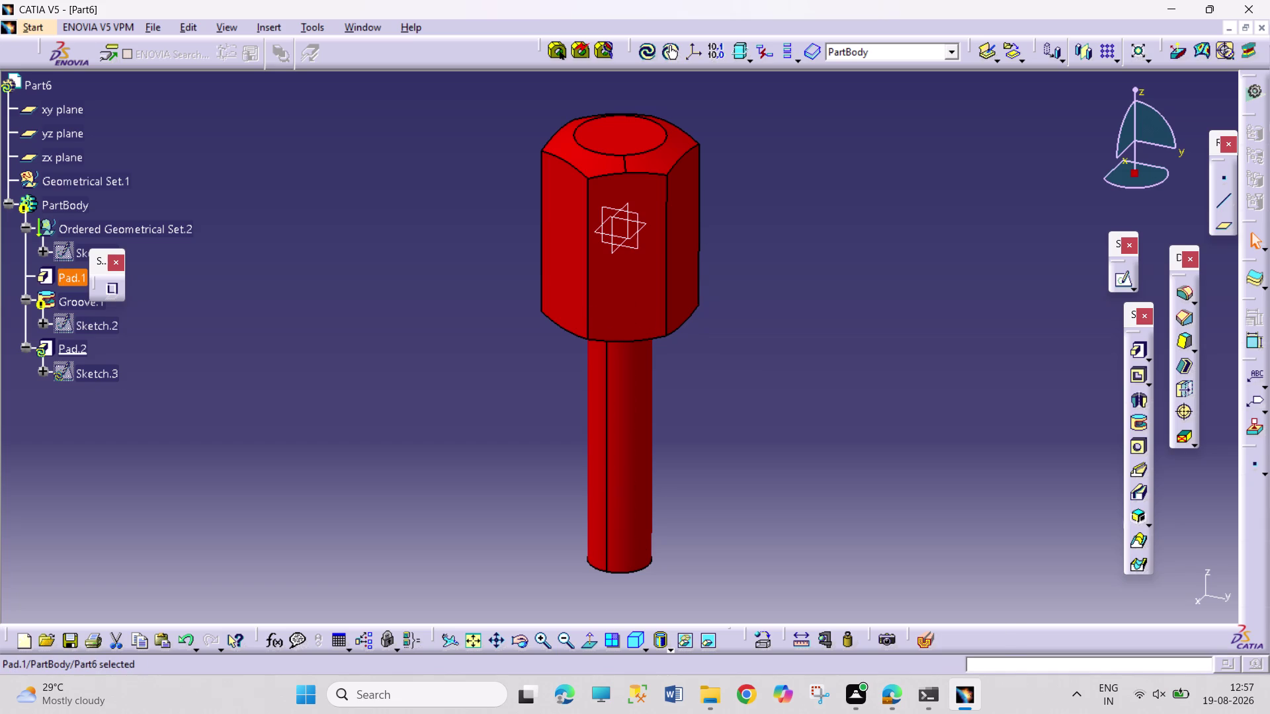
double_click(71, 278)
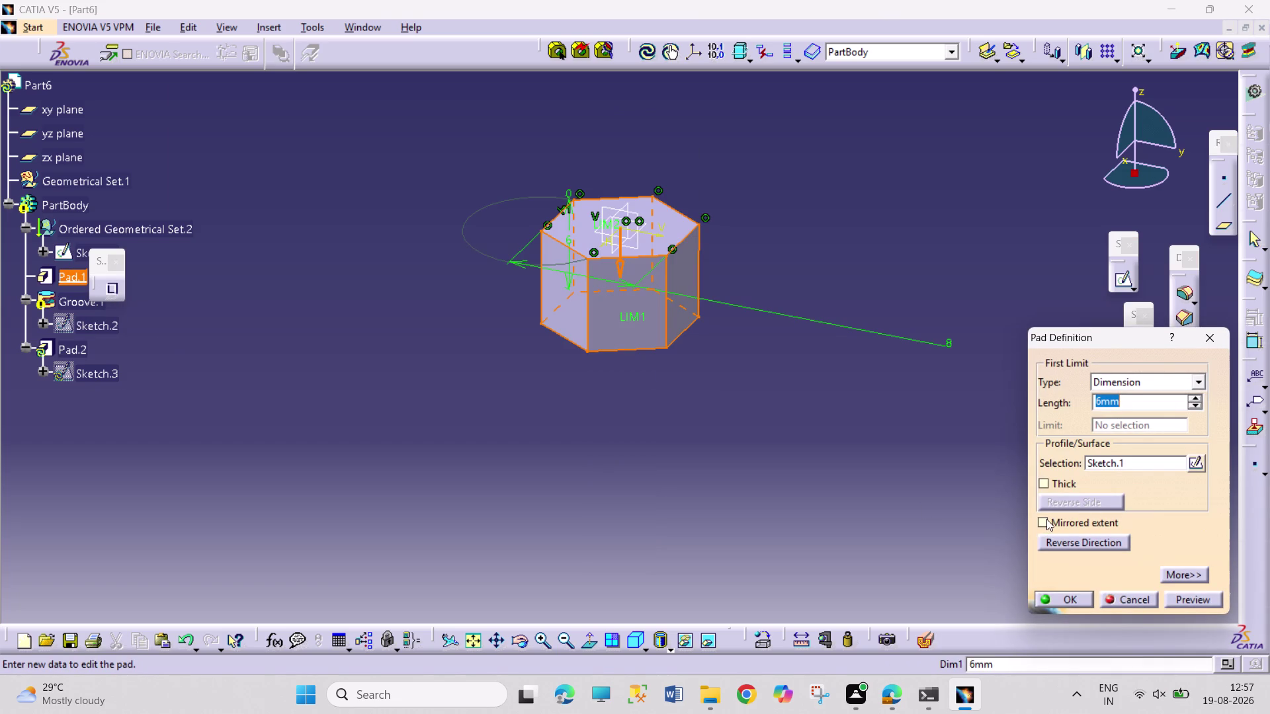
click(1046, 519)
double_click(1141, 398)
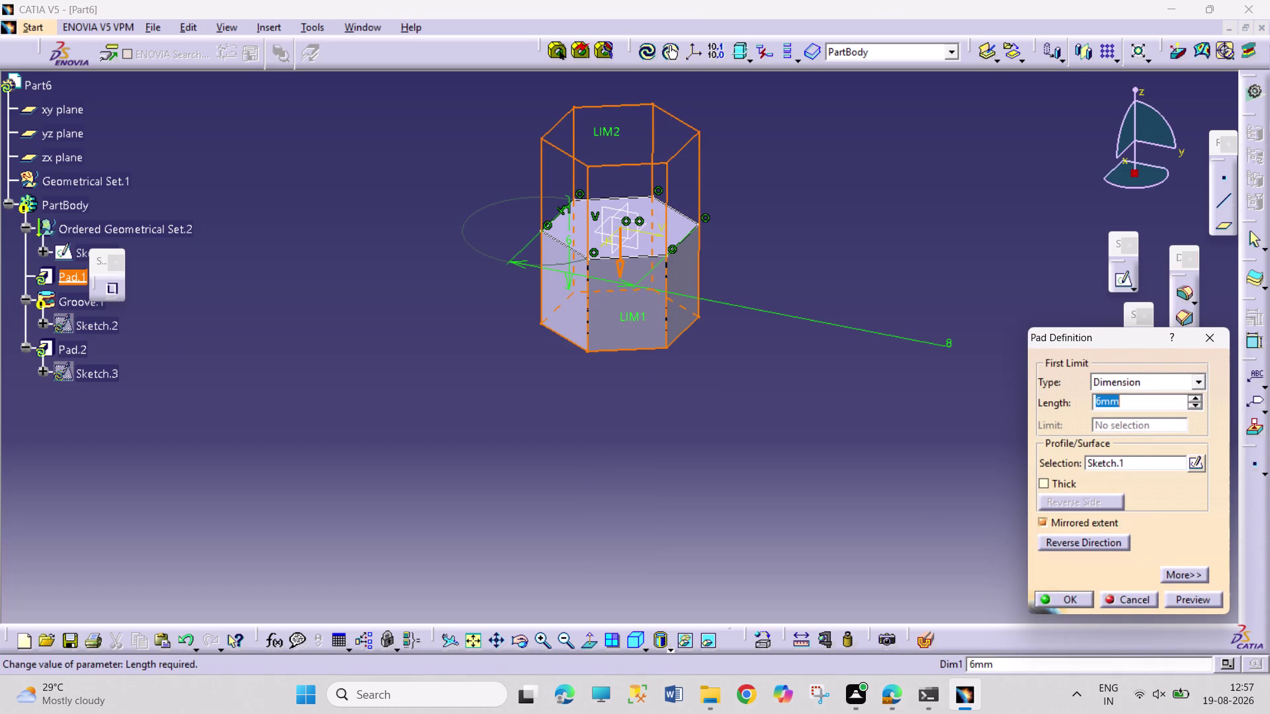
key(3)
key(Return)
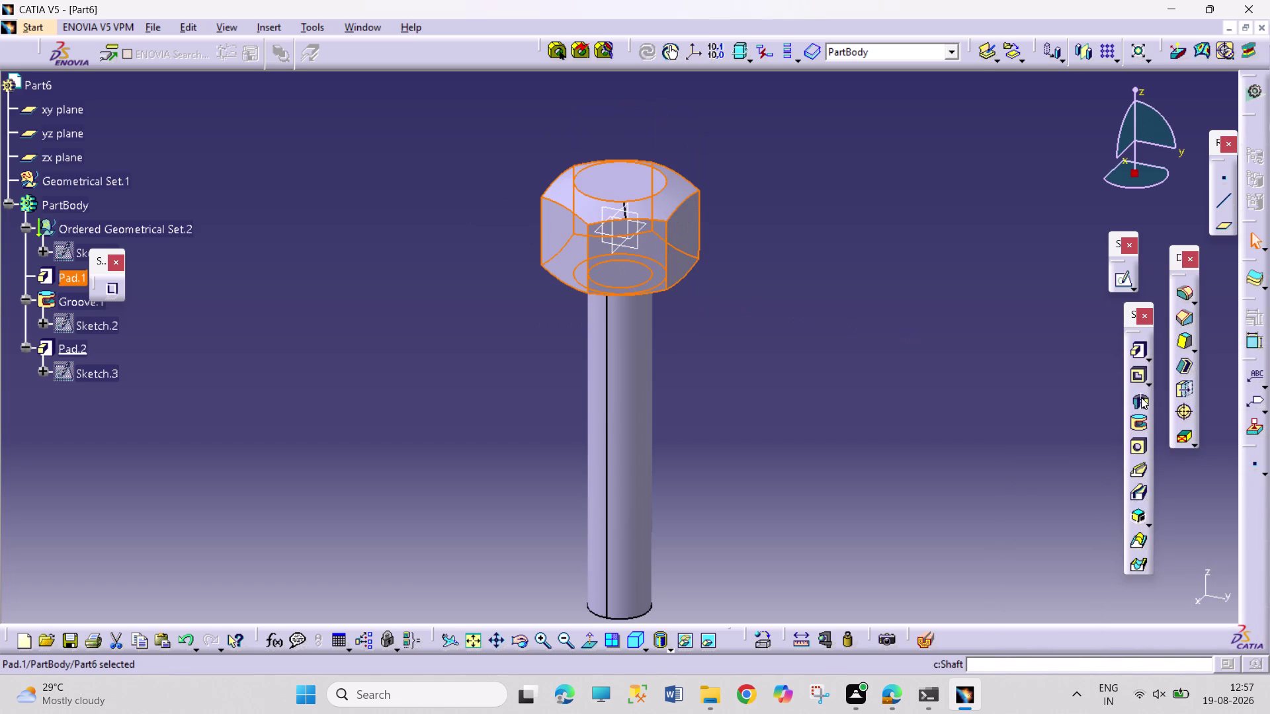
Clear the selection and orbit the cap screw to inspect it at an angle.
click(824, 414)
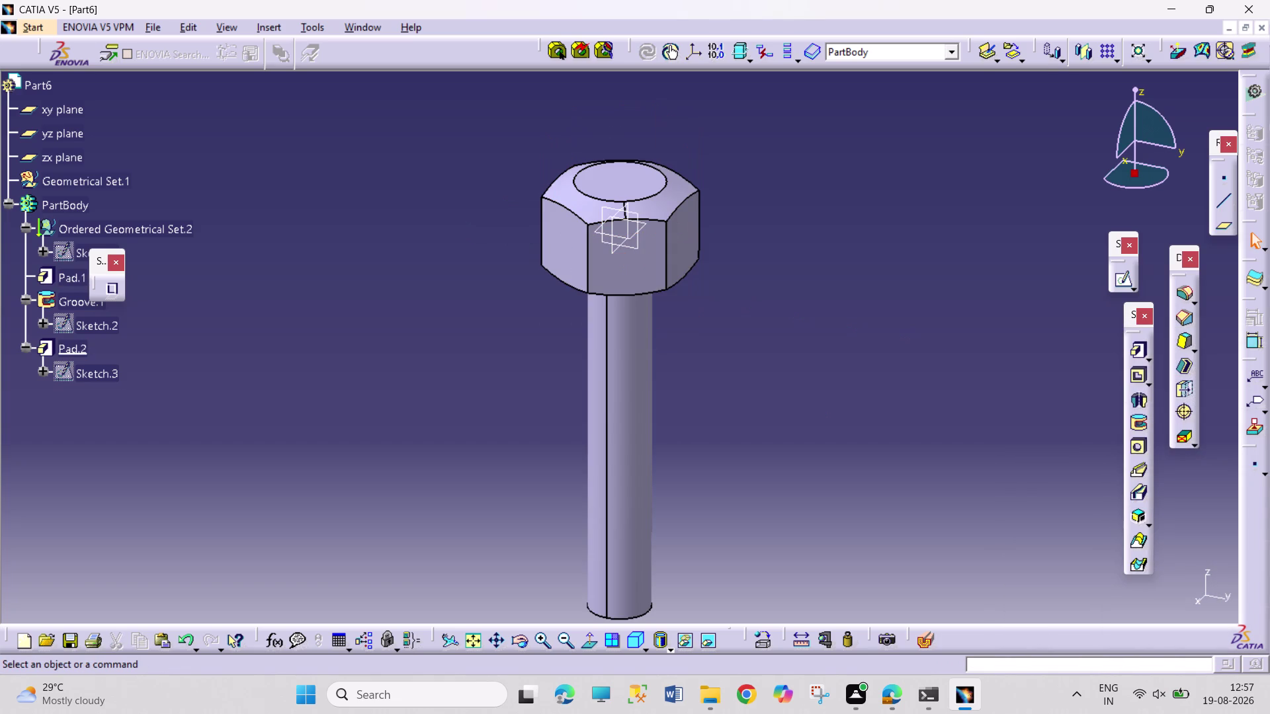
click(528, 642)
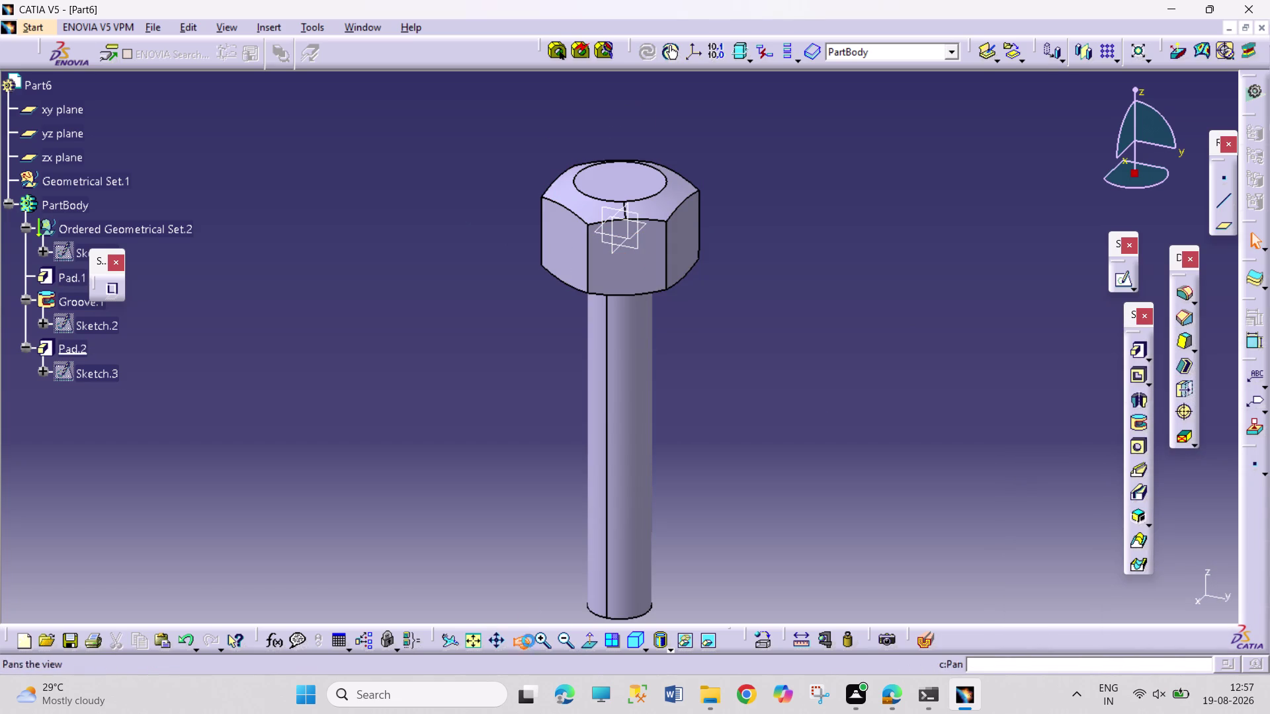
drag(533, 569, 763, 402)
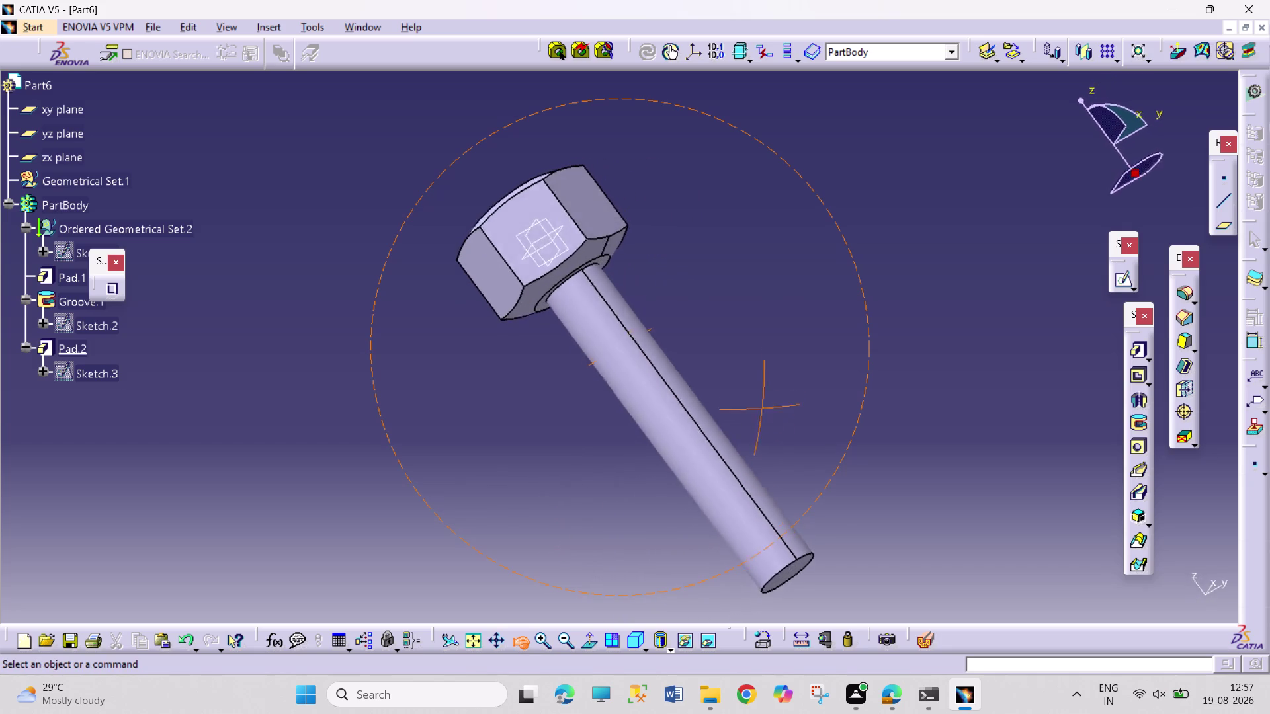
drag(763, 403, 758, 350)
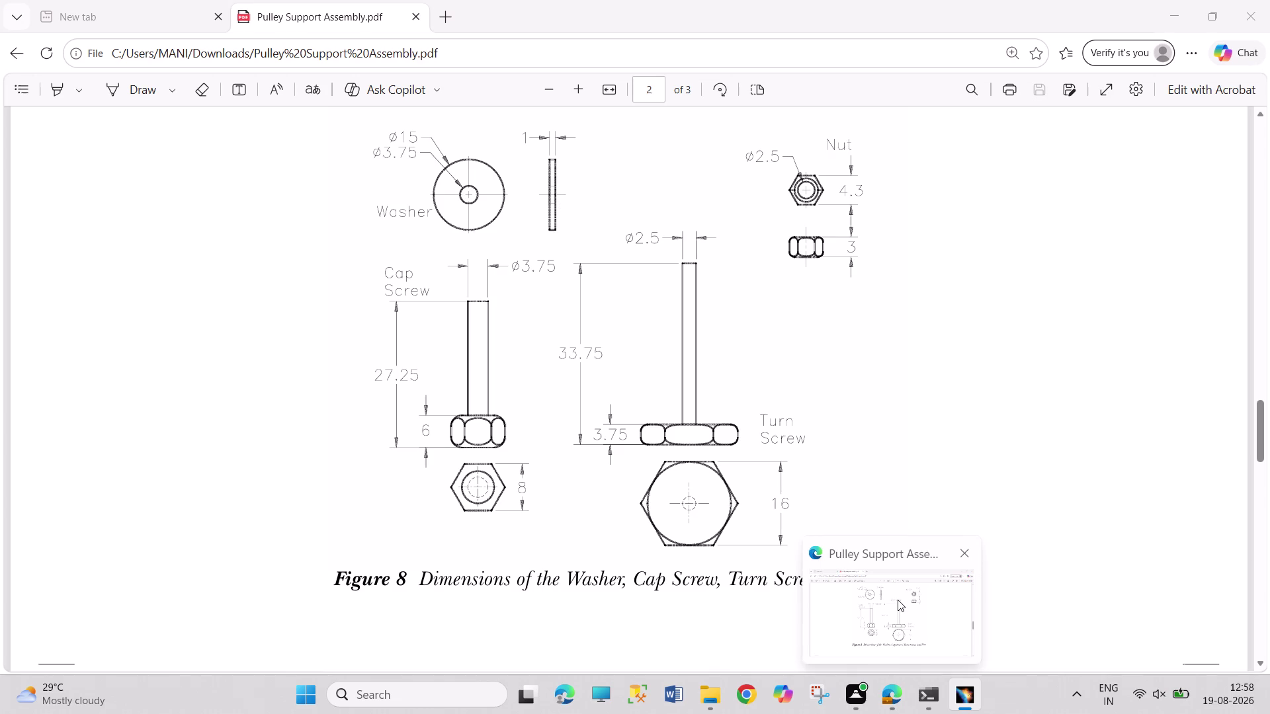
Bring up the Save As dialog for the cap screw part with Ctrl+S.
key(ctrl+s)
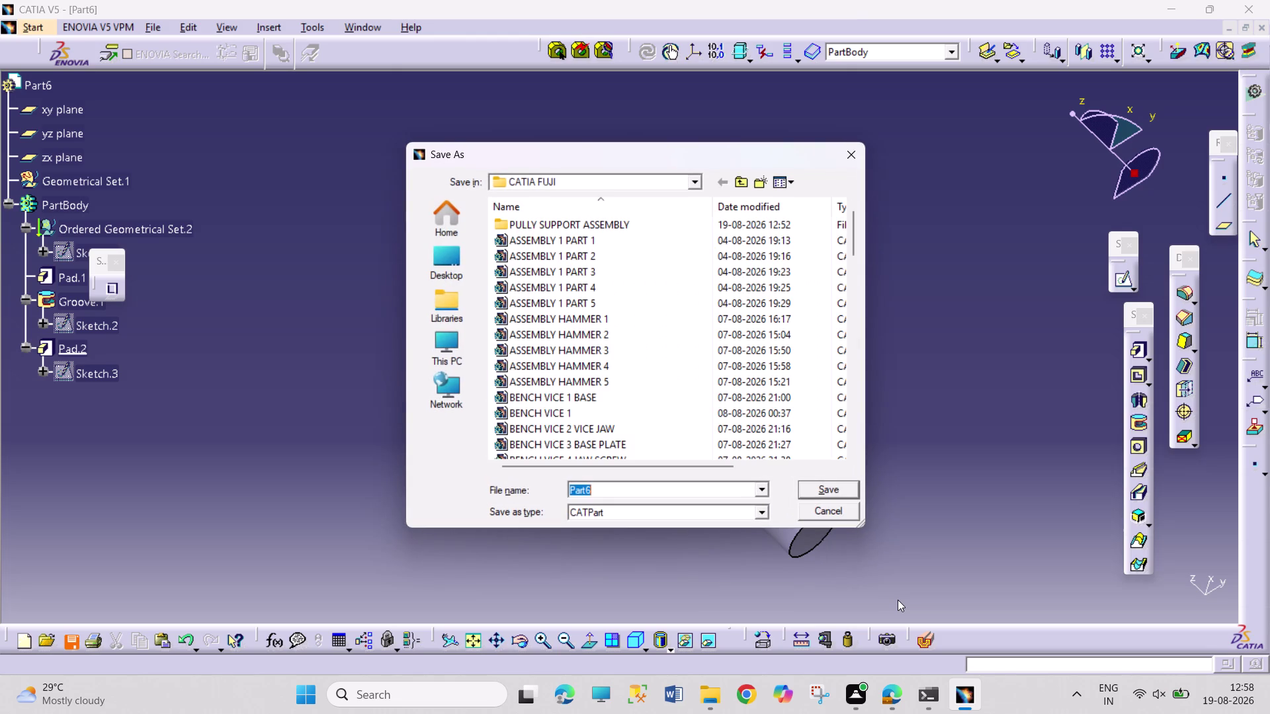
Save Part6 as 'CAP SCREW.CATPart' inside the PULLY SUPPORT ASSEMBLY folder.
double_click(652, 220)
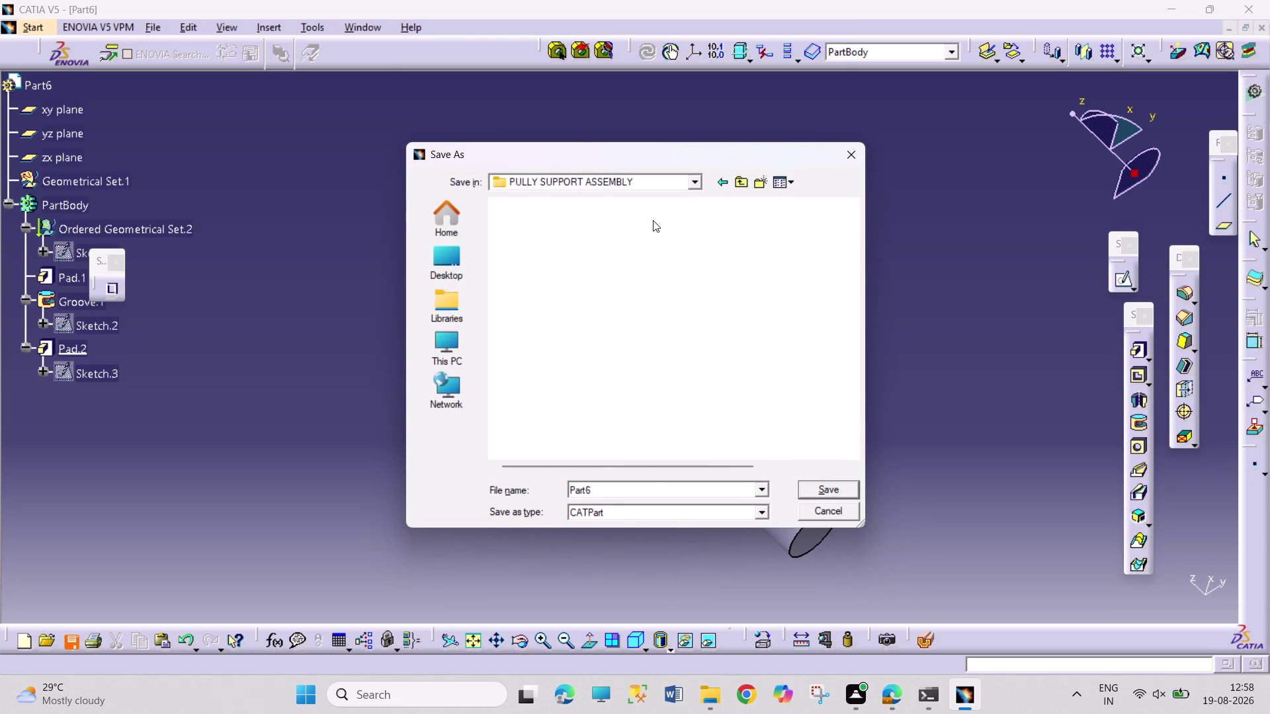
double_click(654, 485)
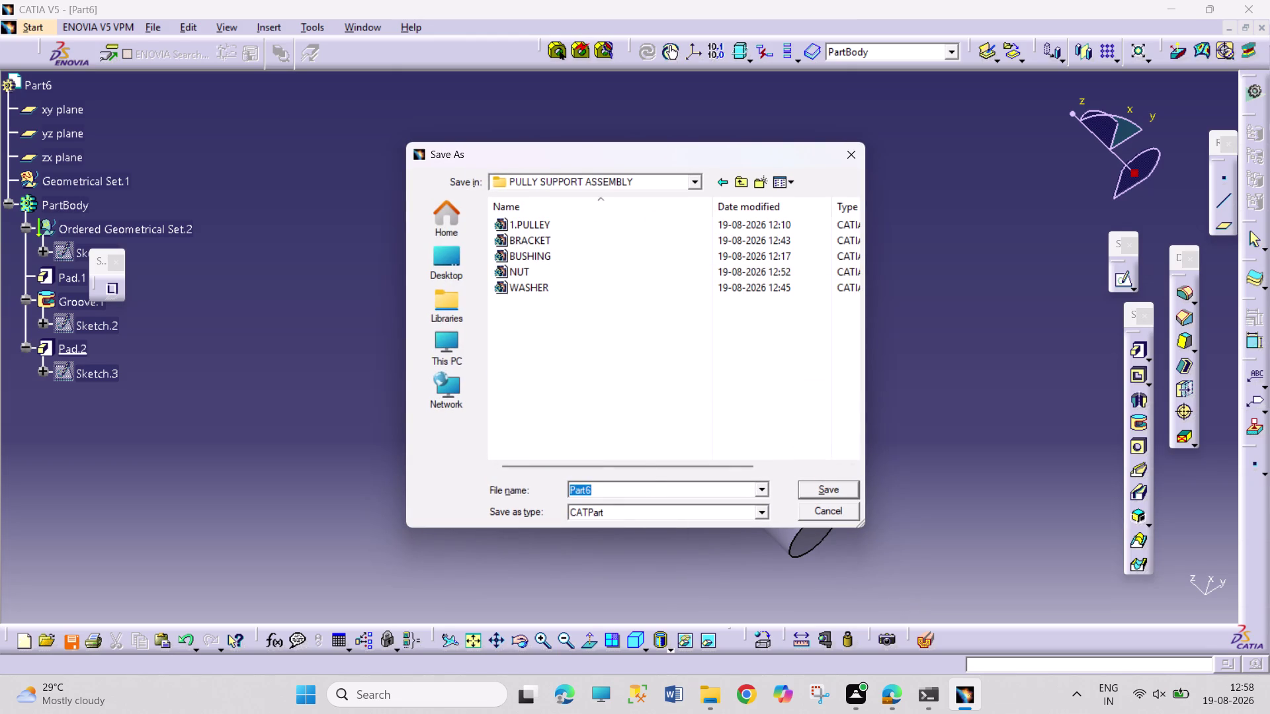
text(CA)
text(P)
key(space)
text(SCRE)
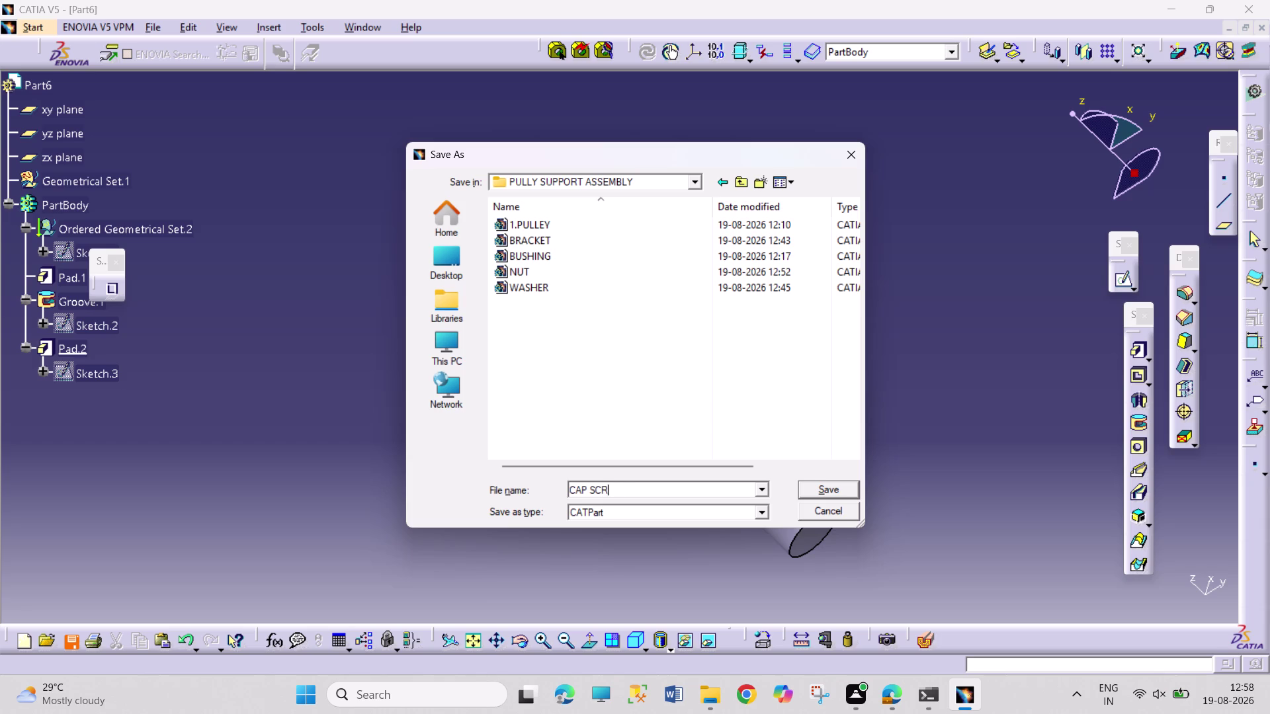
text(W)
key(Return)
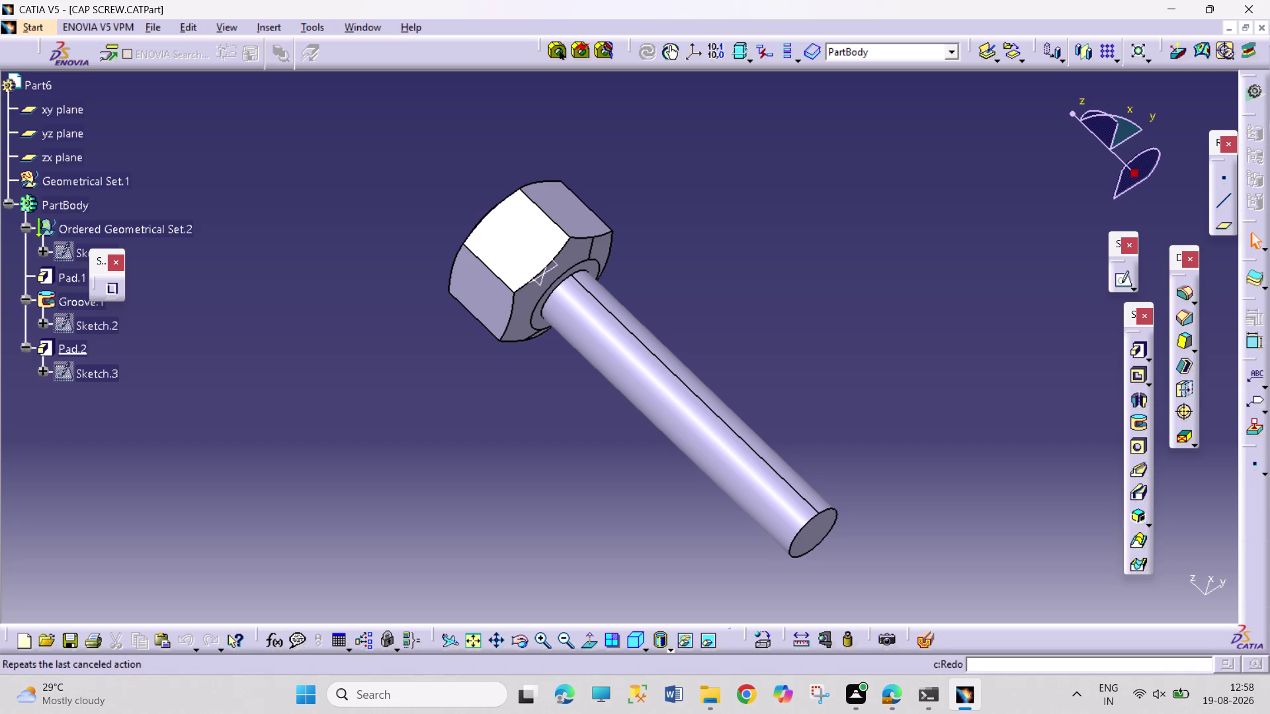
right_click(266, 601)
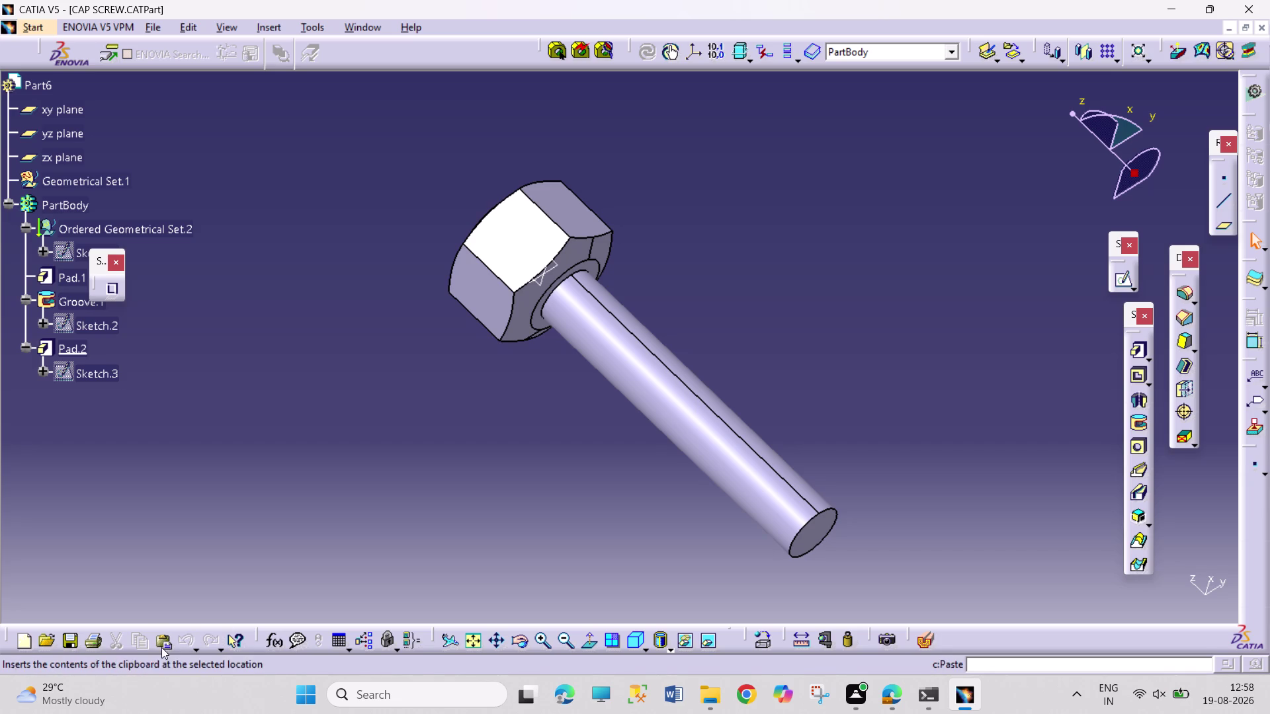
right_click(200, 635)
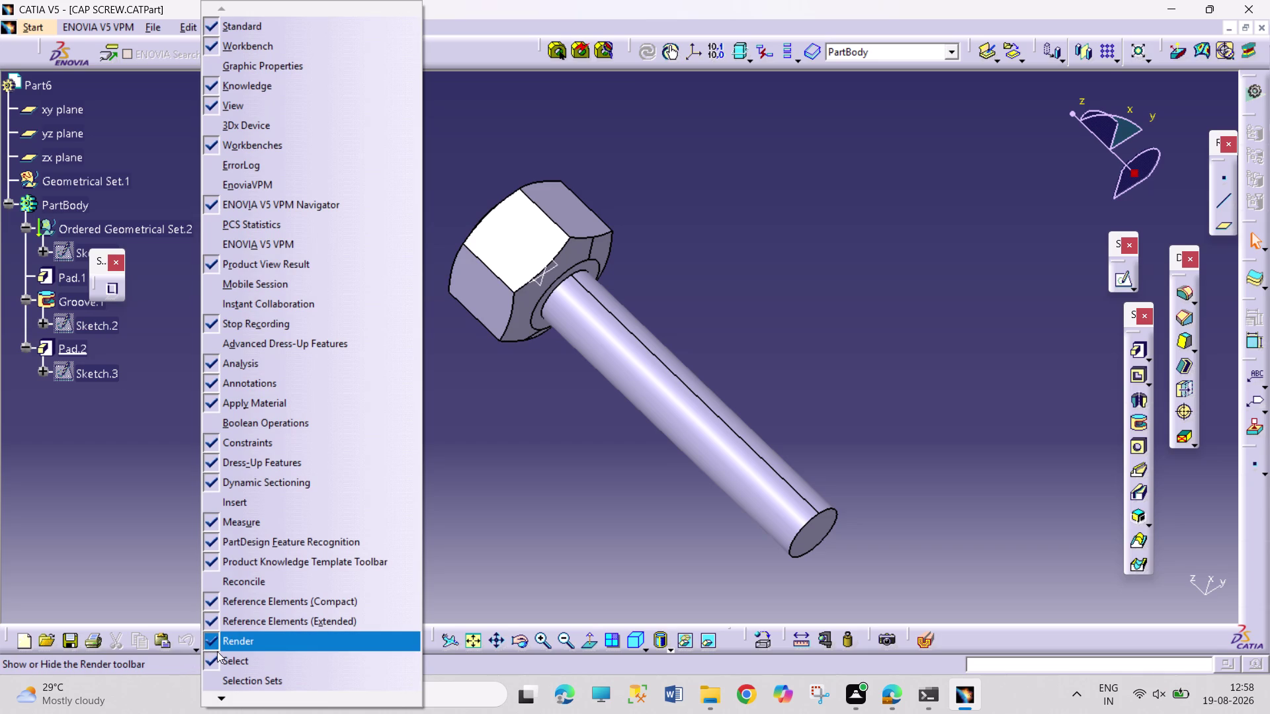
right_click(217, 651)
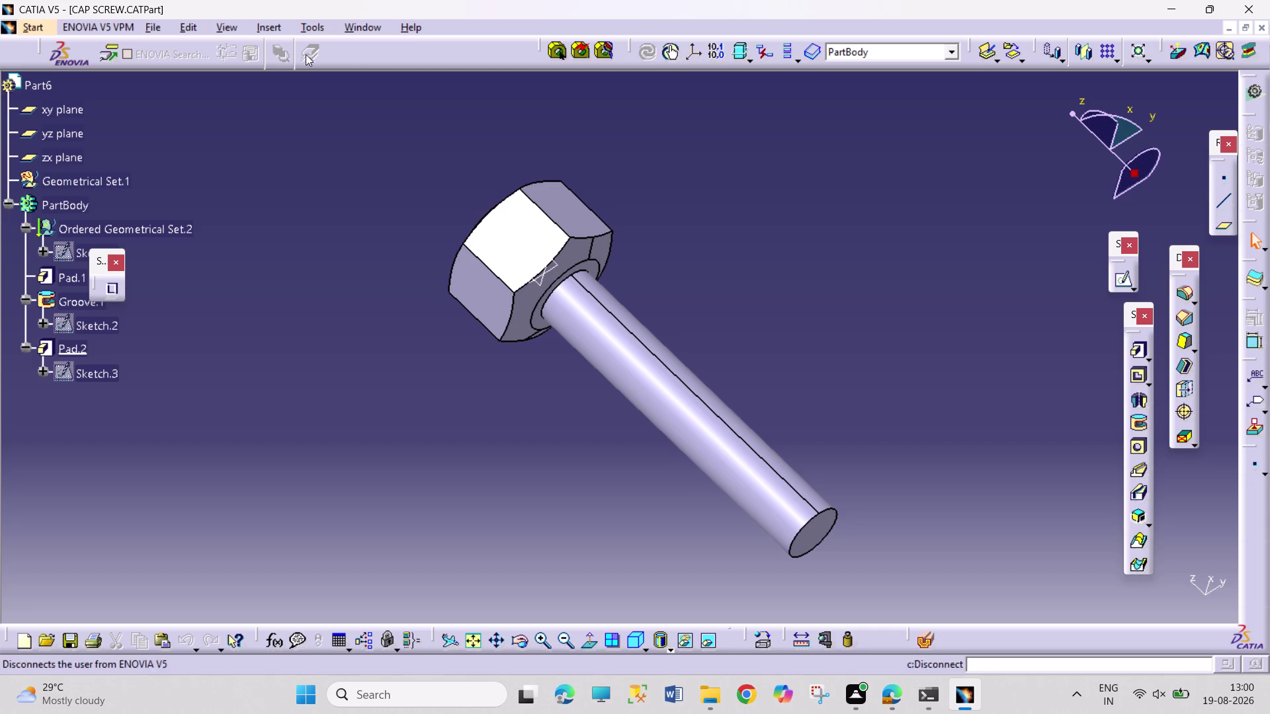
click(47, 28)
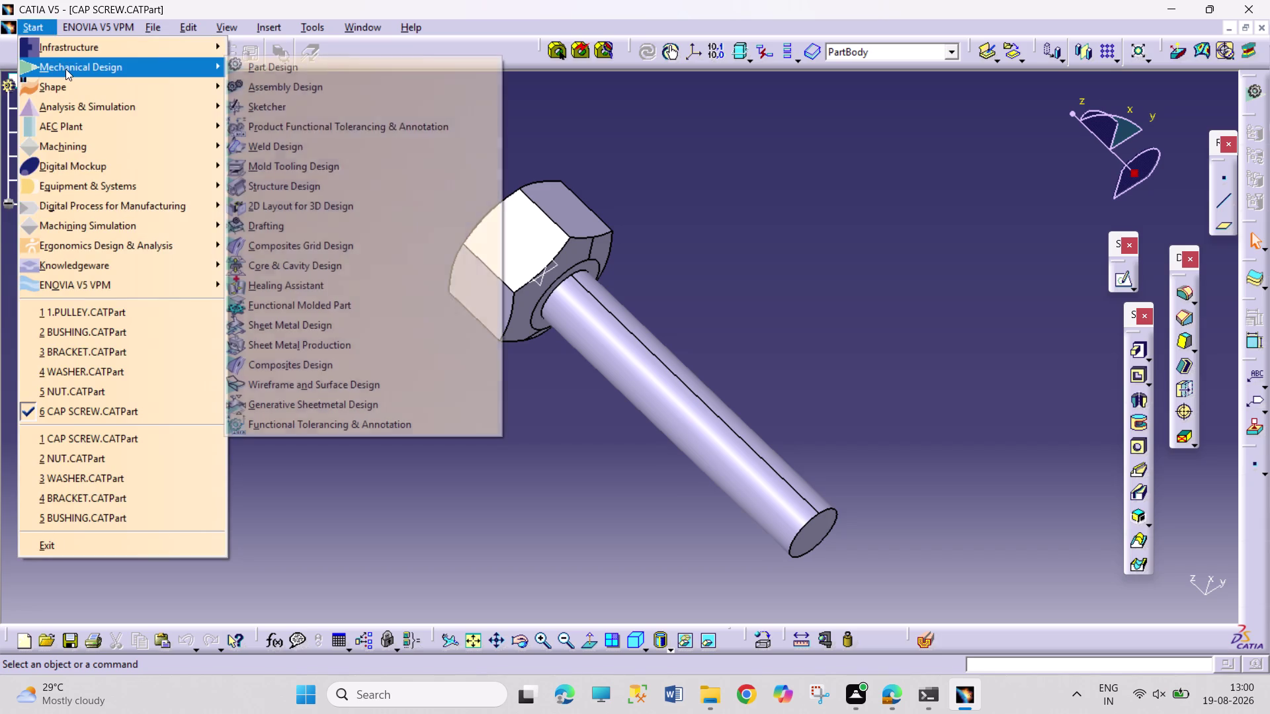
Create a new Part Design part, Part7, then bring up the assembly drawing PDF.
click(65, 68)
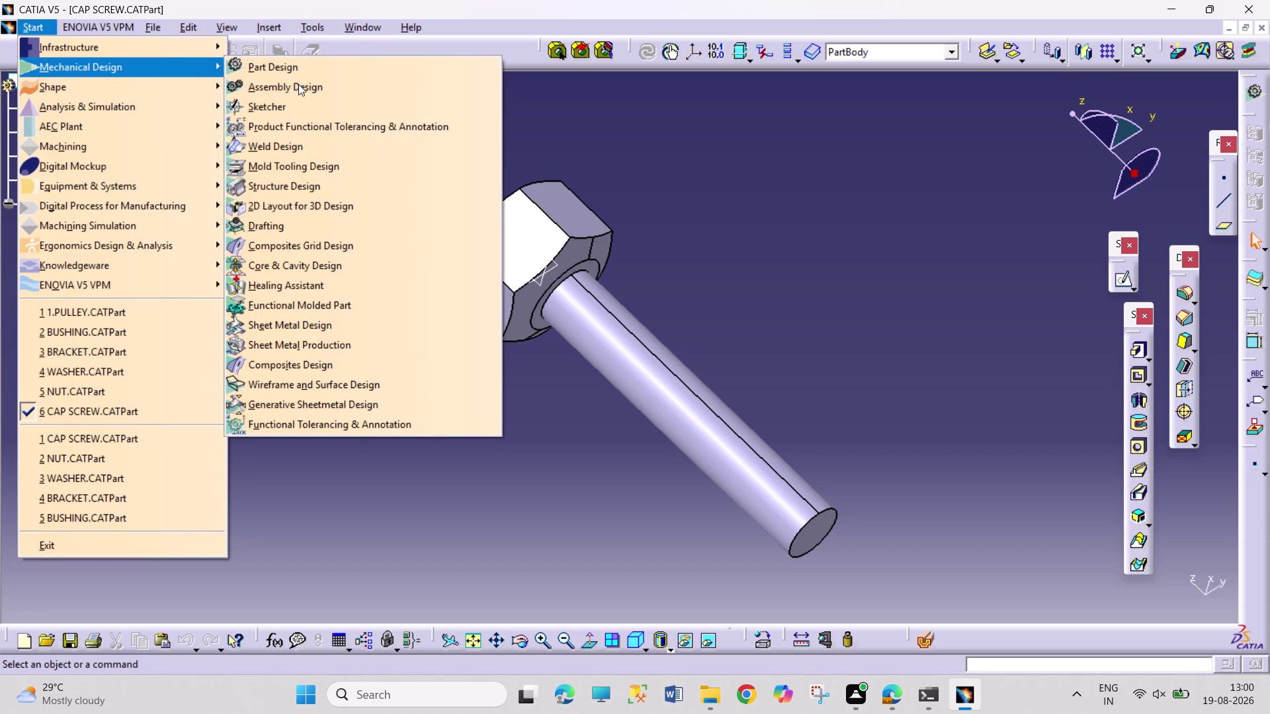
click(312, 69)
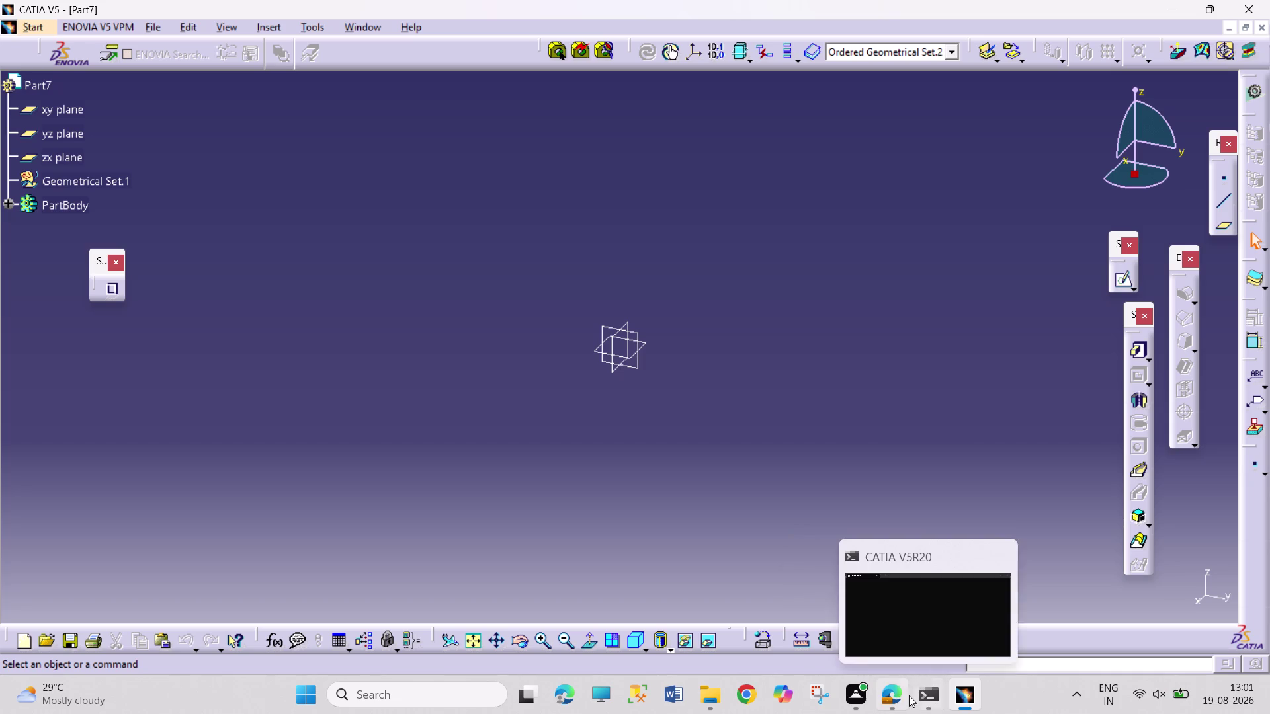
click(884, 698)
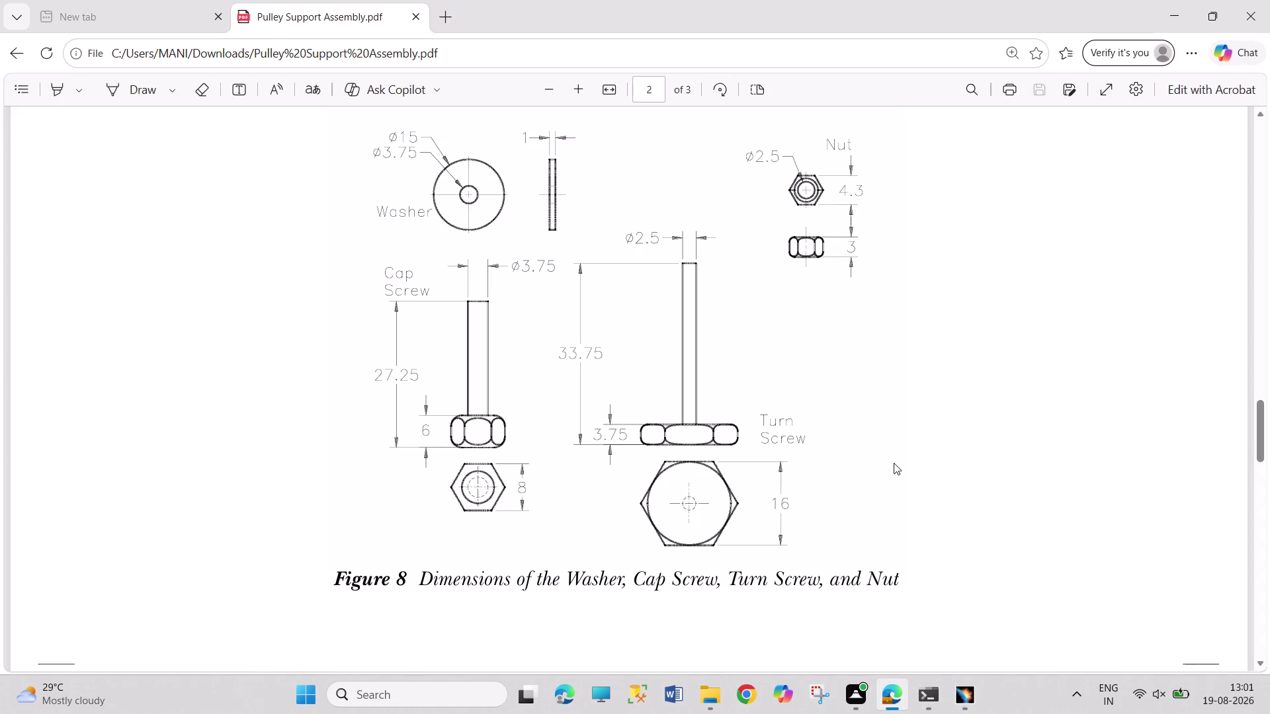
Return to CATIA and pick Part7's xy plane as the sketch support.
click(958, 707)
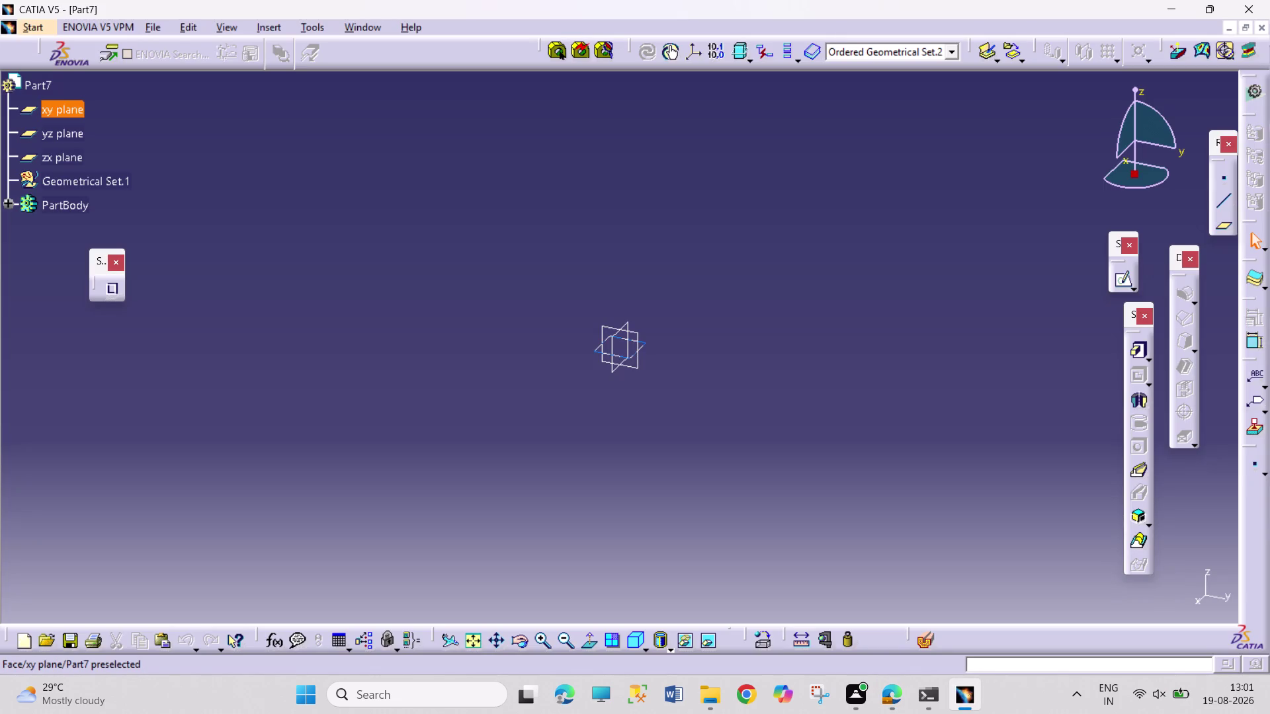
click(642, 342)
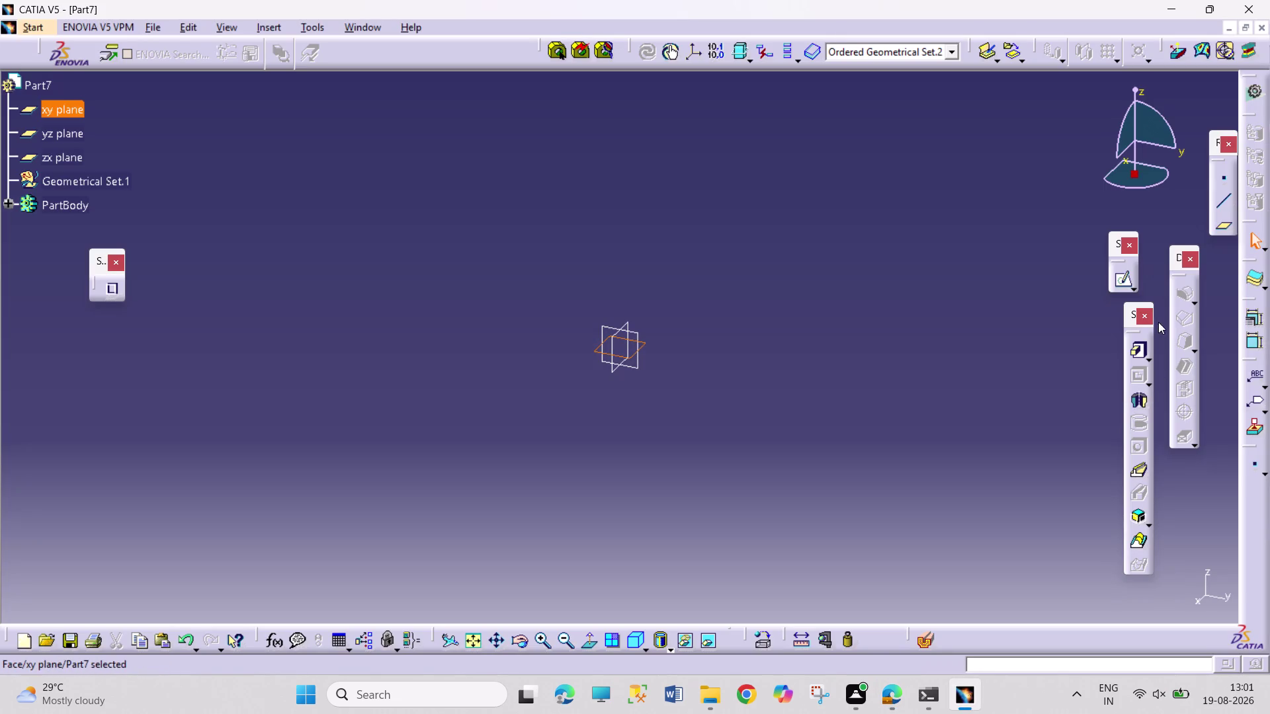
Start a sketch on the xy plane and draw a hexagon centred at the origin.
click(1124, 277)
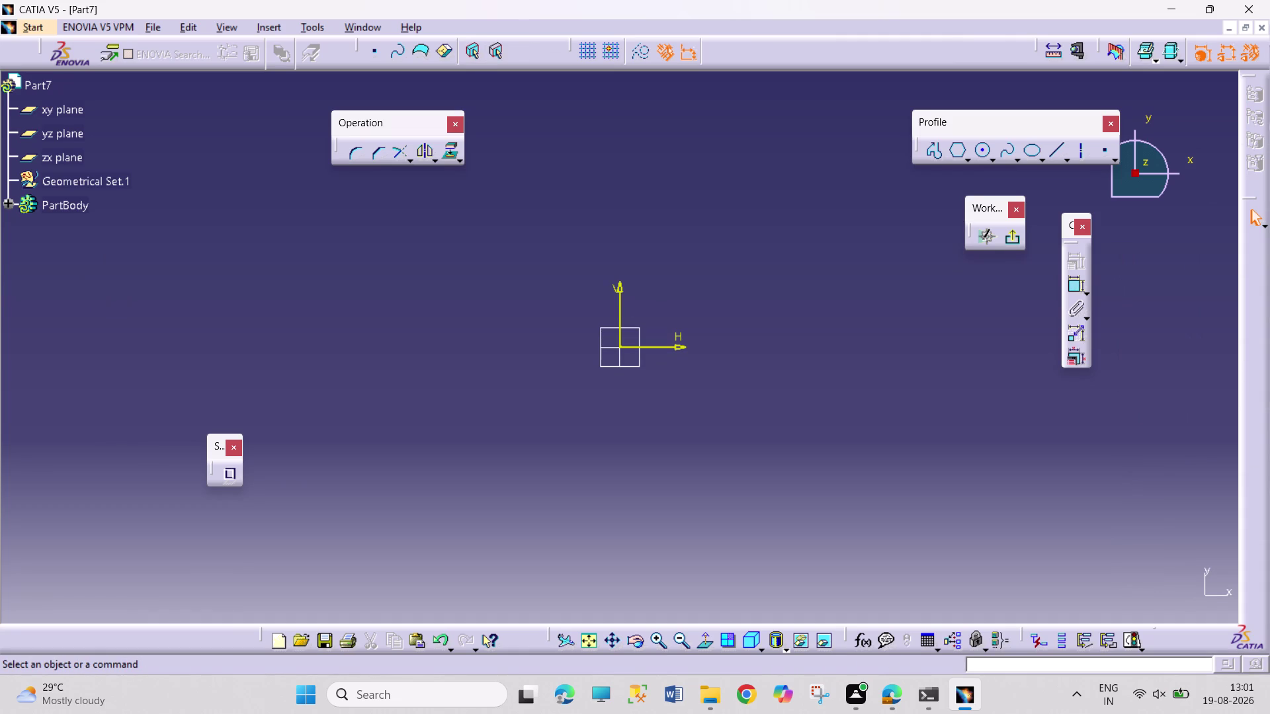
click(958, 149)
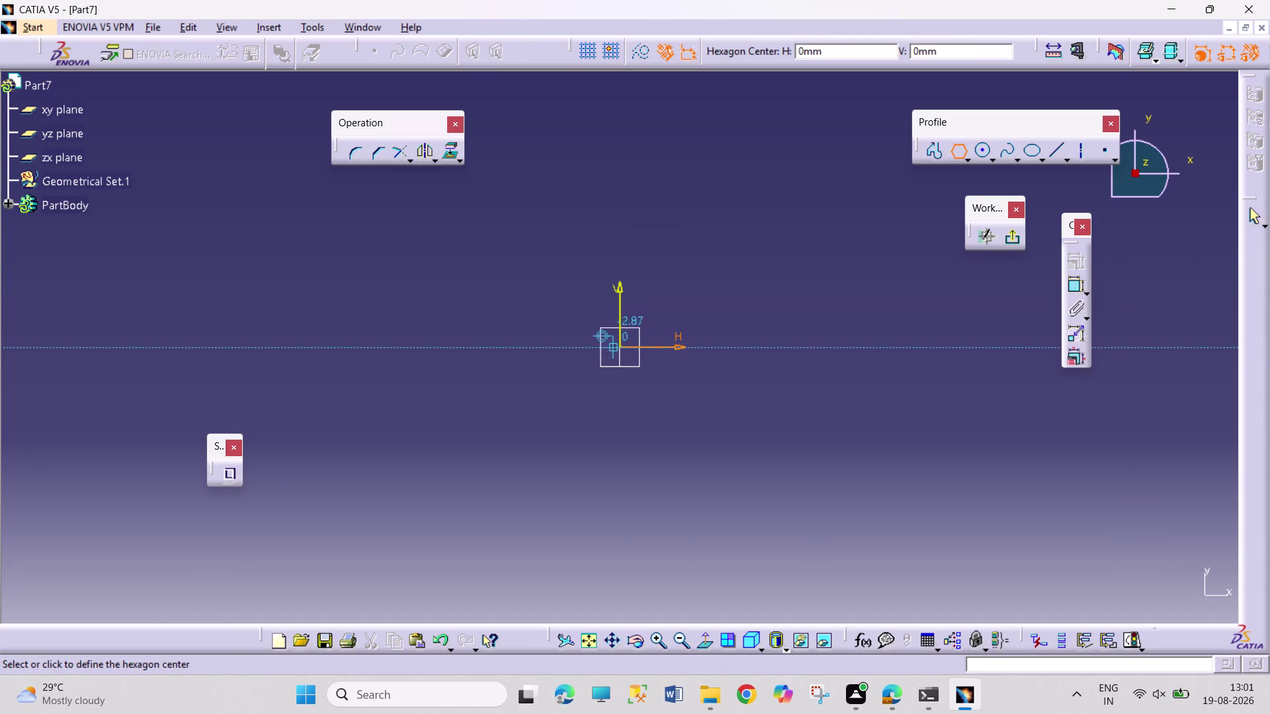
click(625, 345)
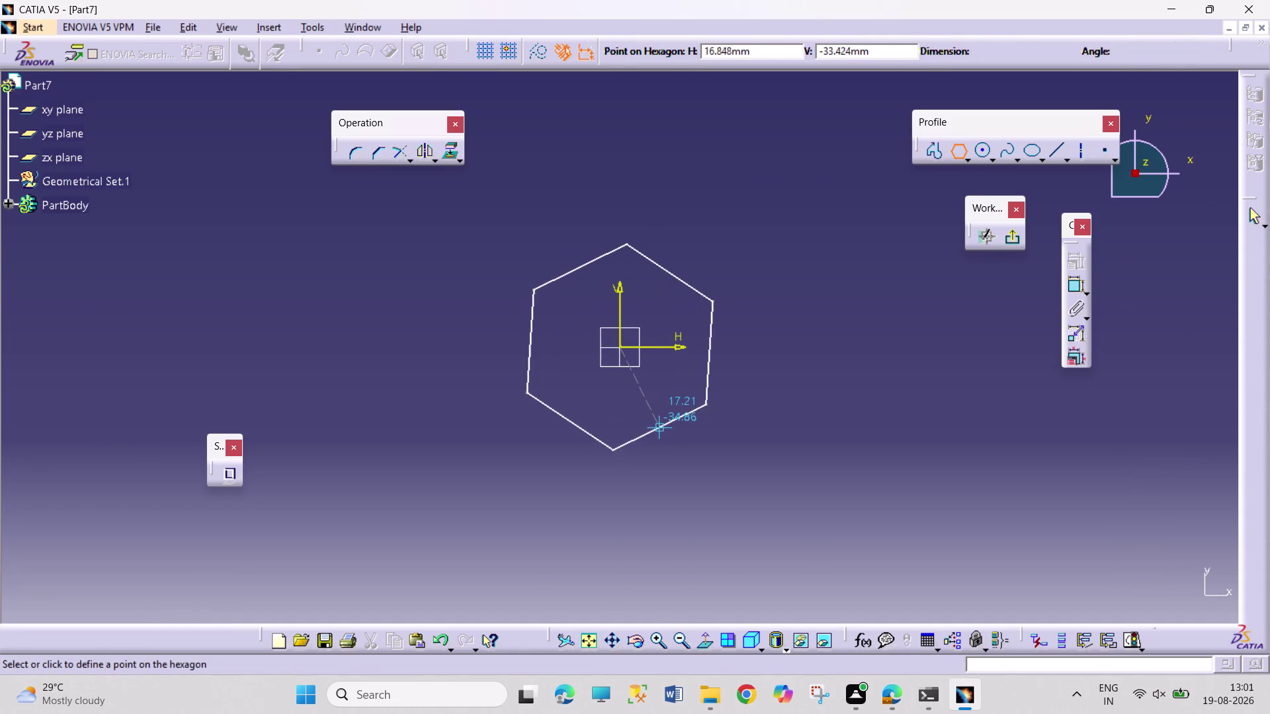
click(618, 433)
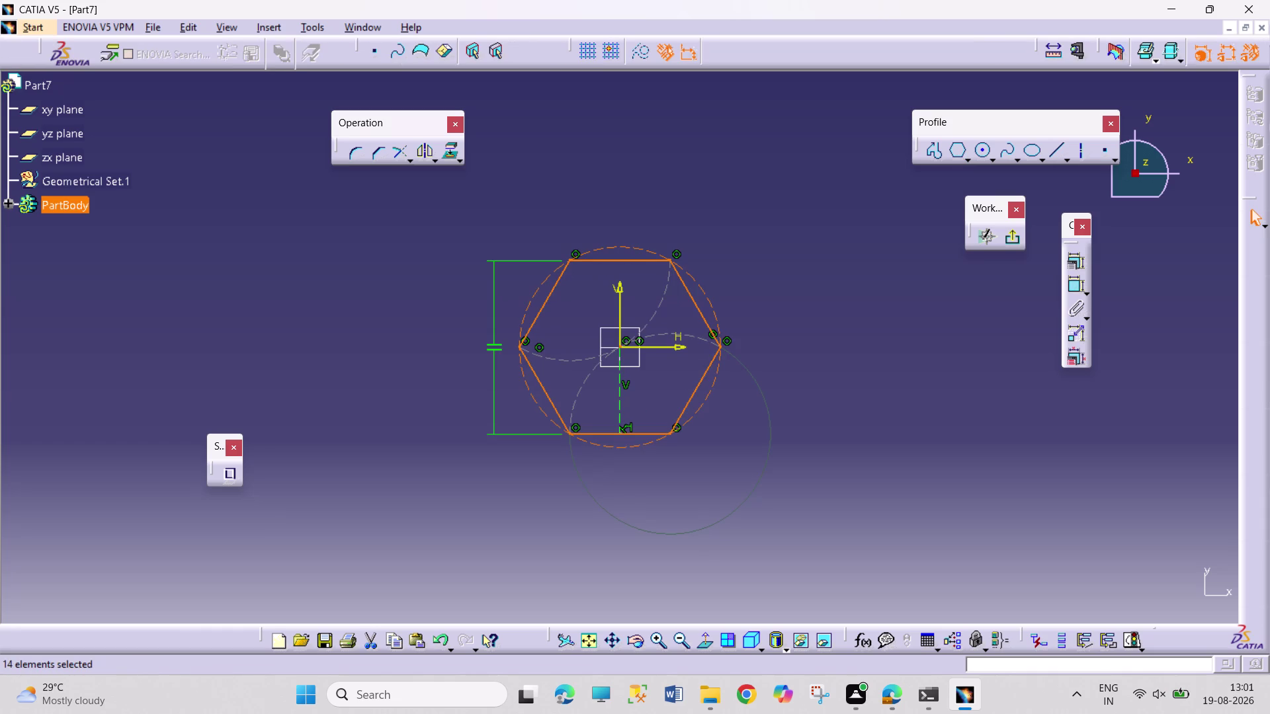
Dimension the hexagon's opposite edges to 16 mm across flats.
click(1081, 287)
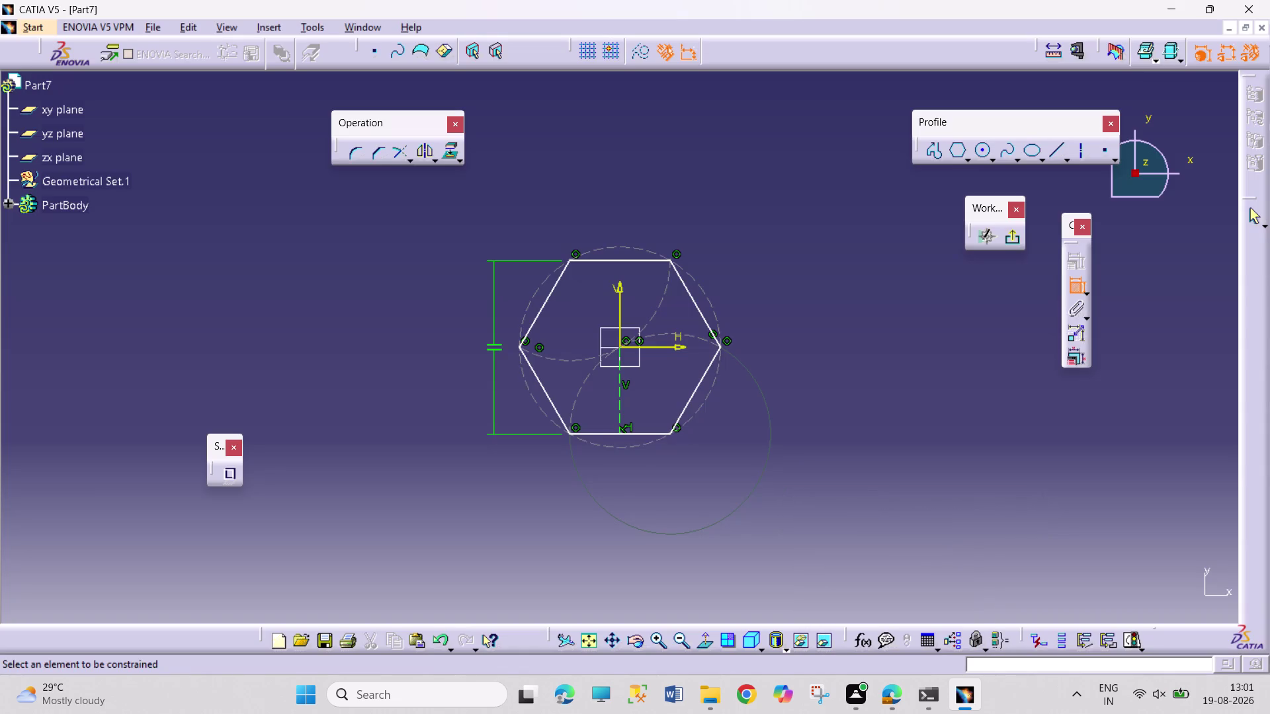
click(659, 437)
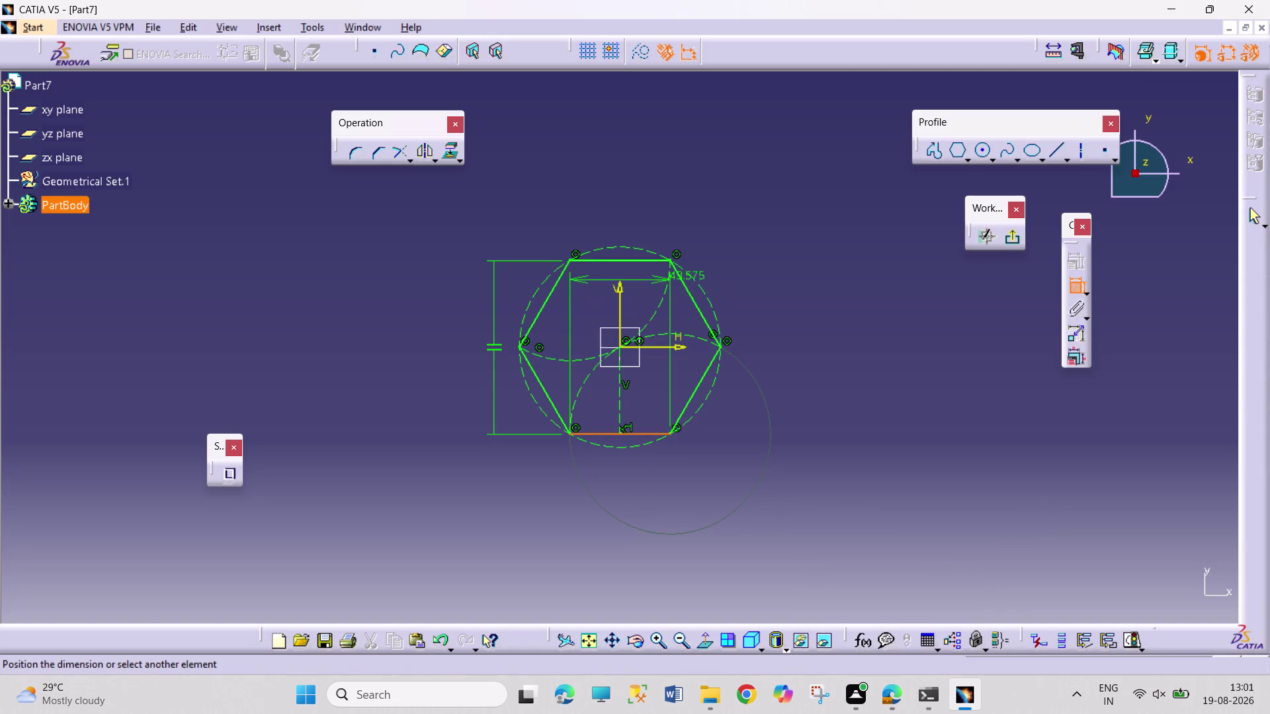
click(662, 263)
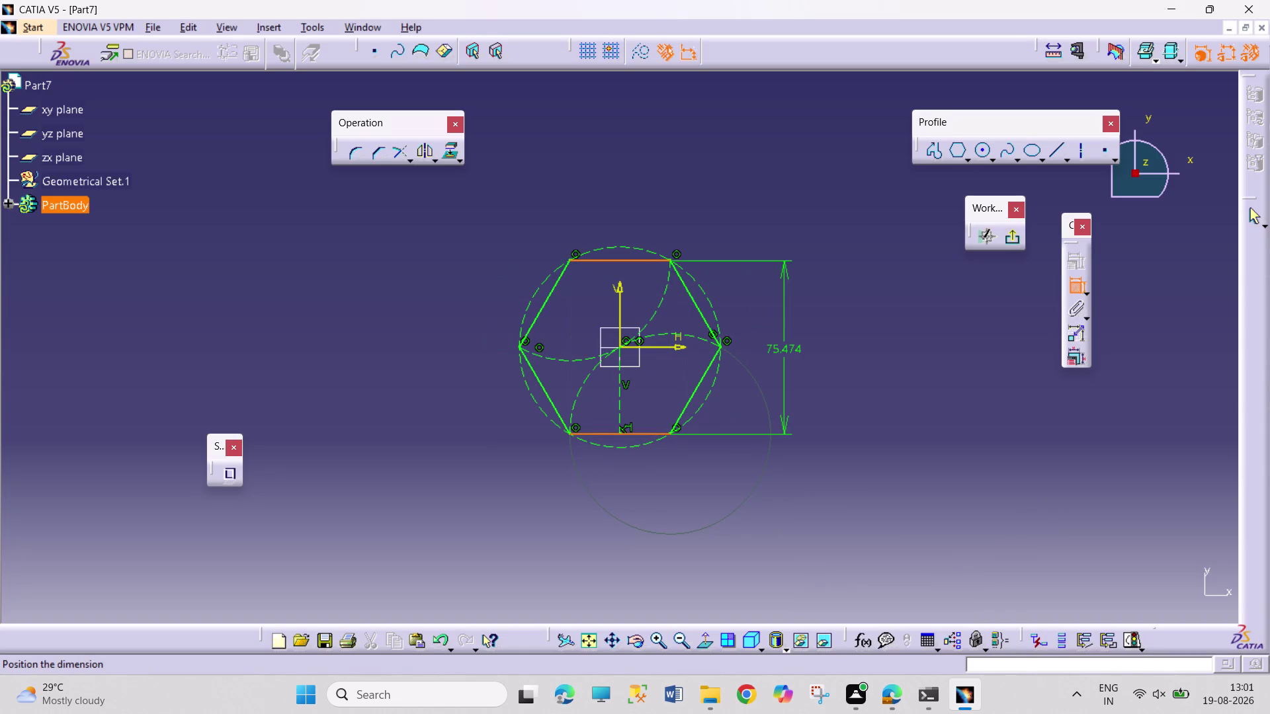
click(788, 356)
double_click(793, 343)
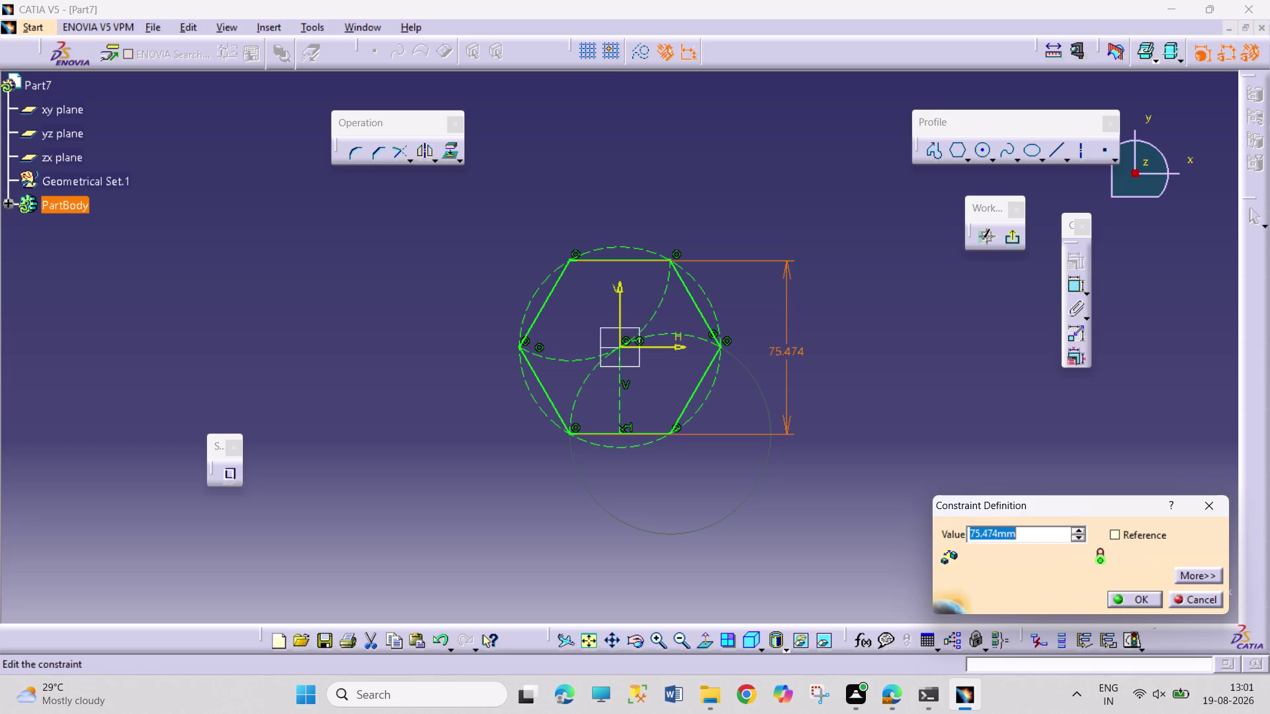
text(16)
key(Return)
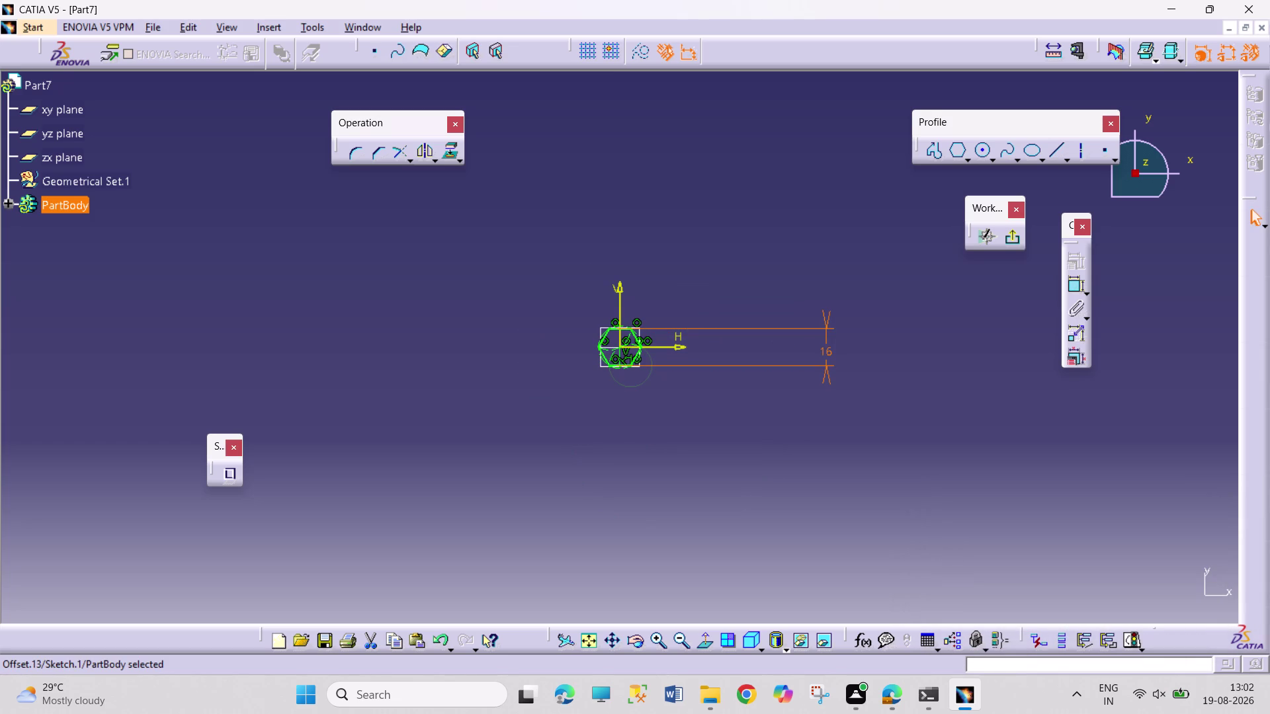
drag(827, 353, 687, 355)
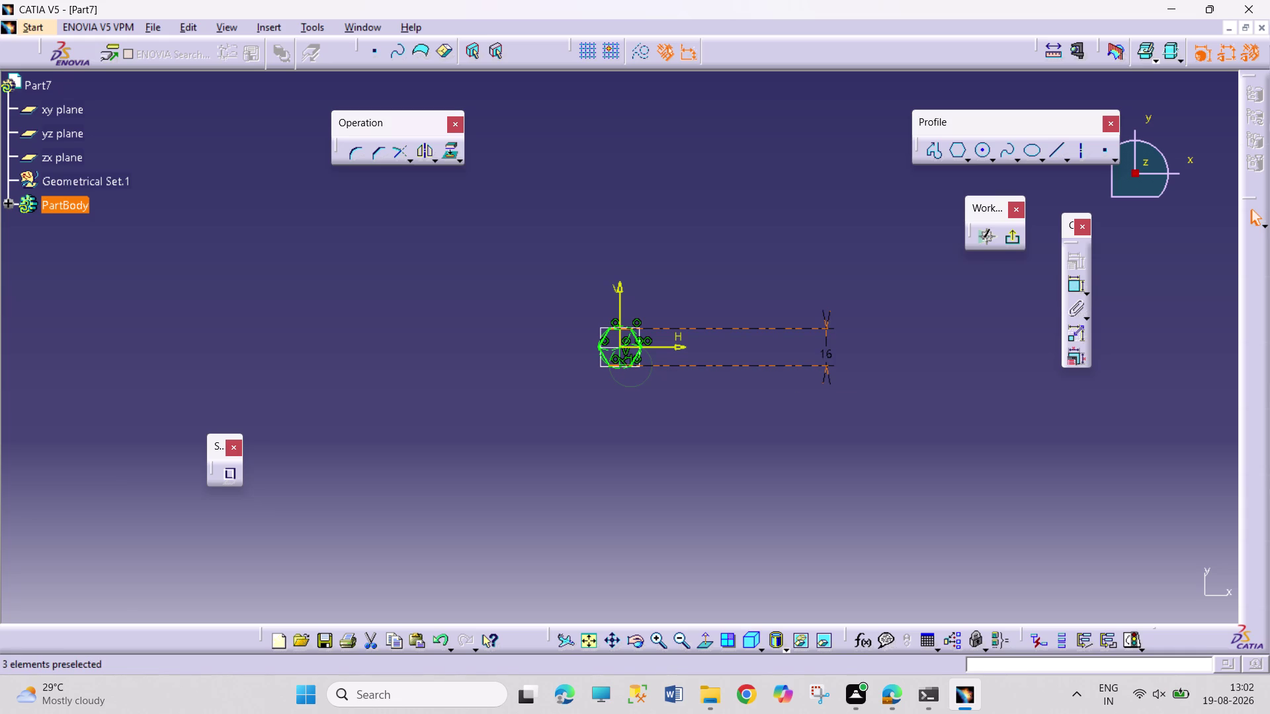
Move the 16 dimension closer to the hexagon and exit Sketch.1 to the 3D view.
drag(826, 319, 810, 318)
click(809, 318)
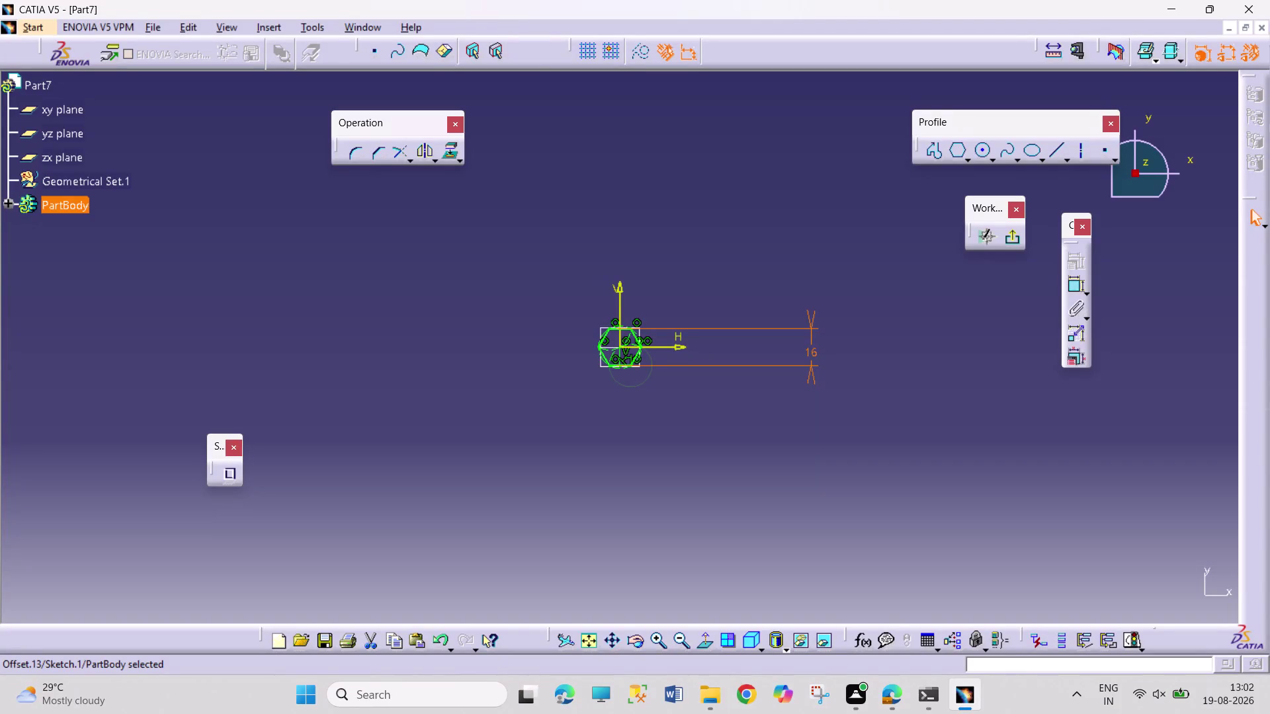
click(1014, 244)
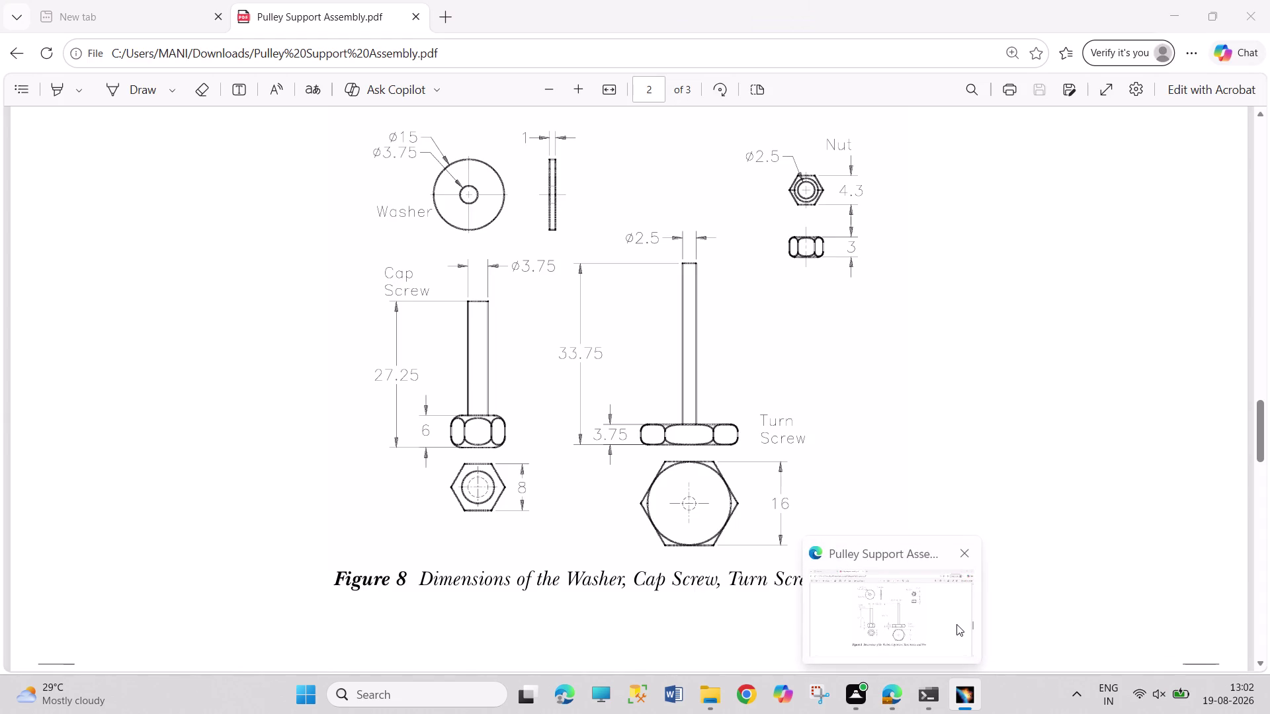
scroll(up, 3)
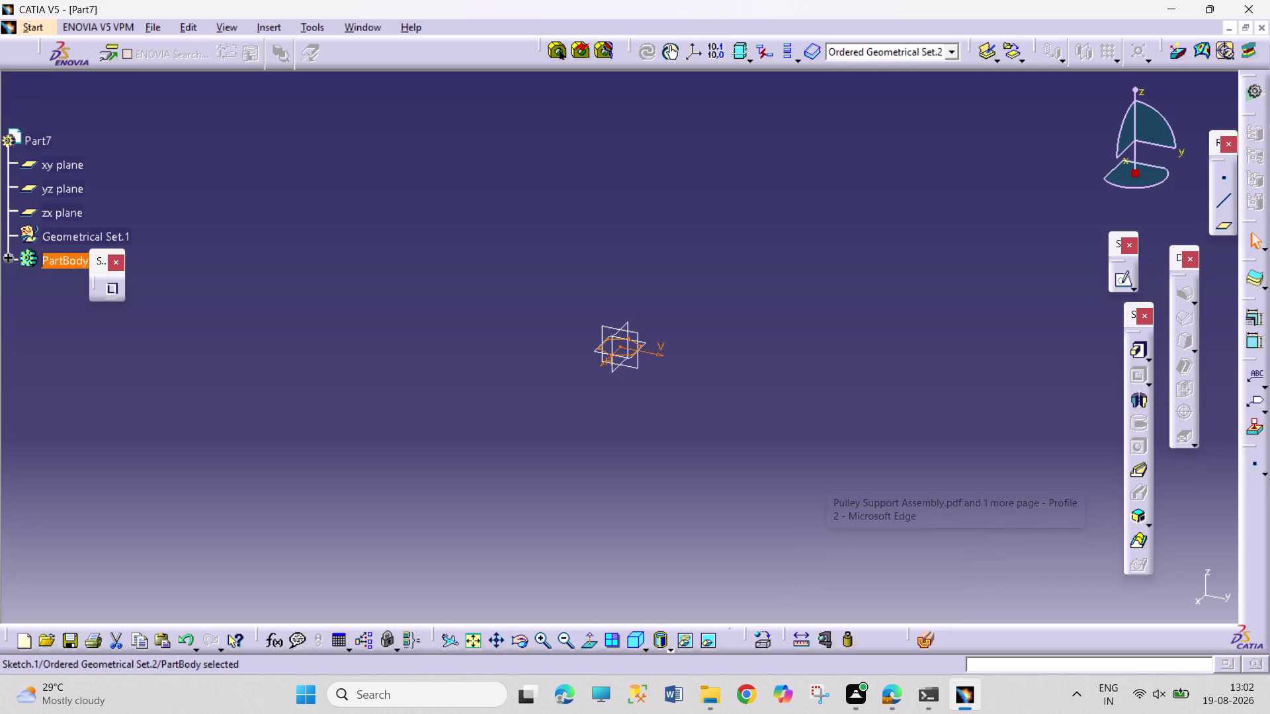
Pad the hexagon sketch 3.75 mm, fit the part in view, and select the zx plane.
click(1137, 354)
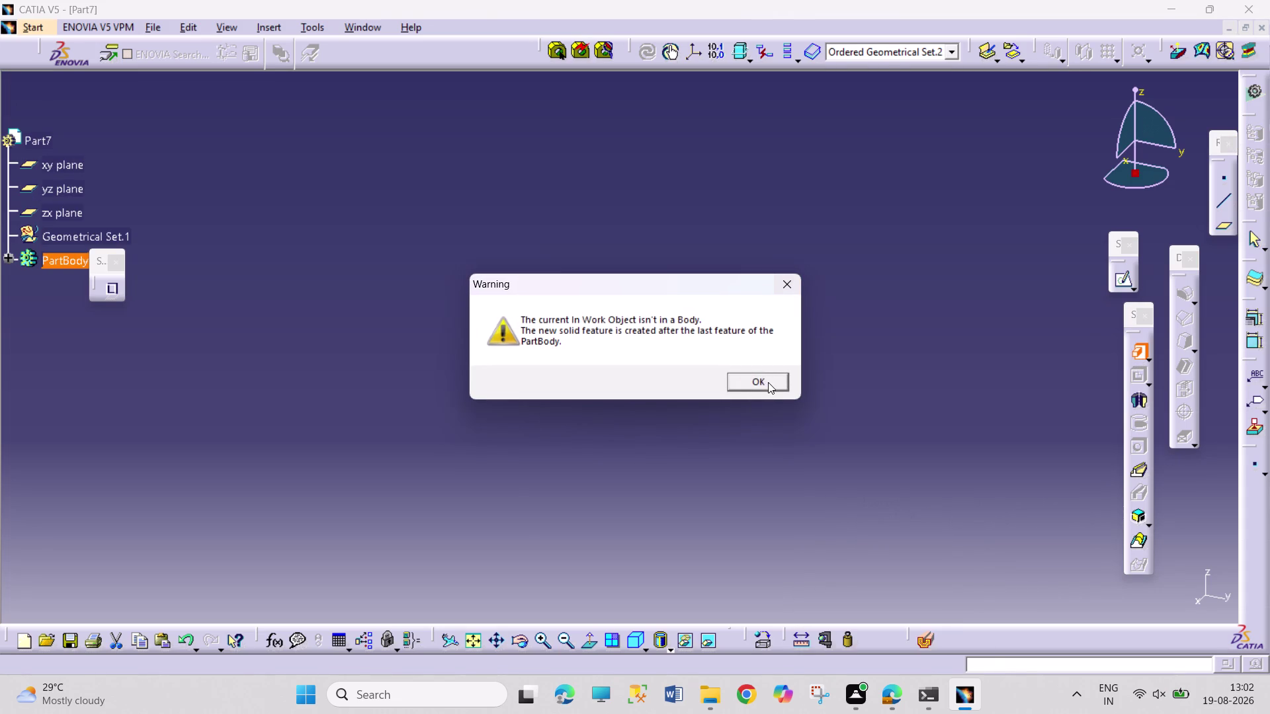
click(771, 383)
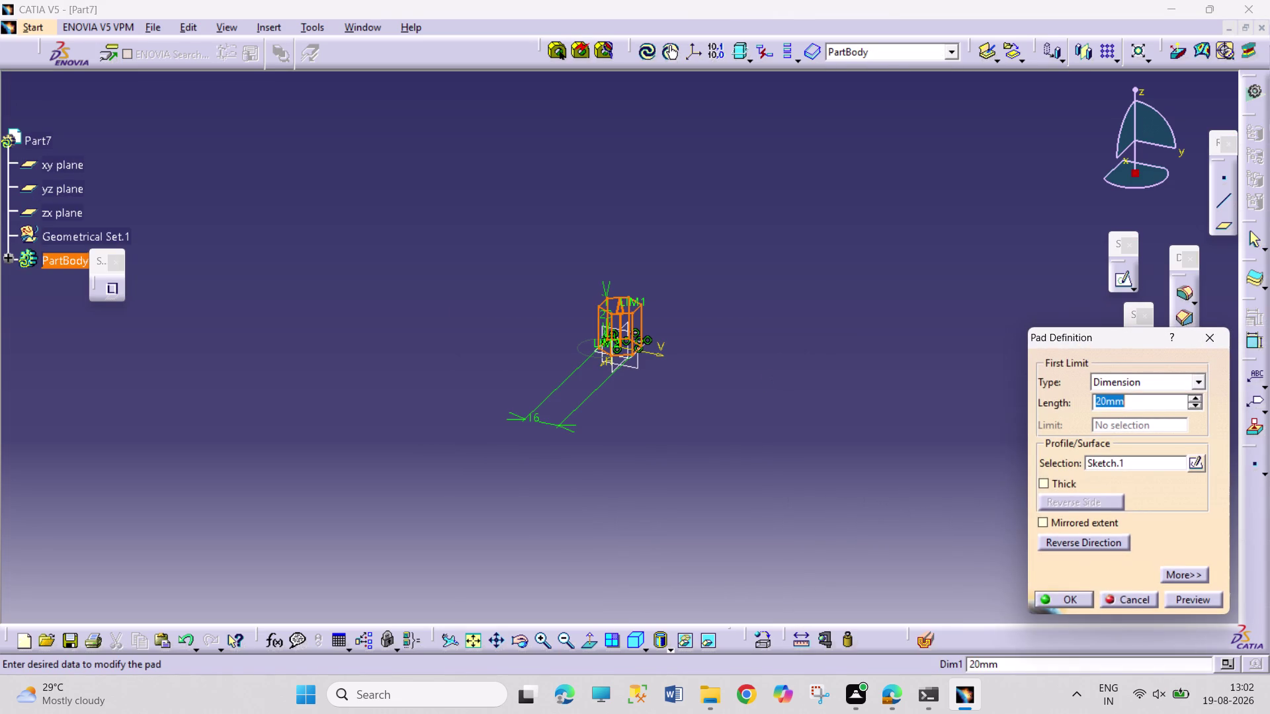
text(3.)
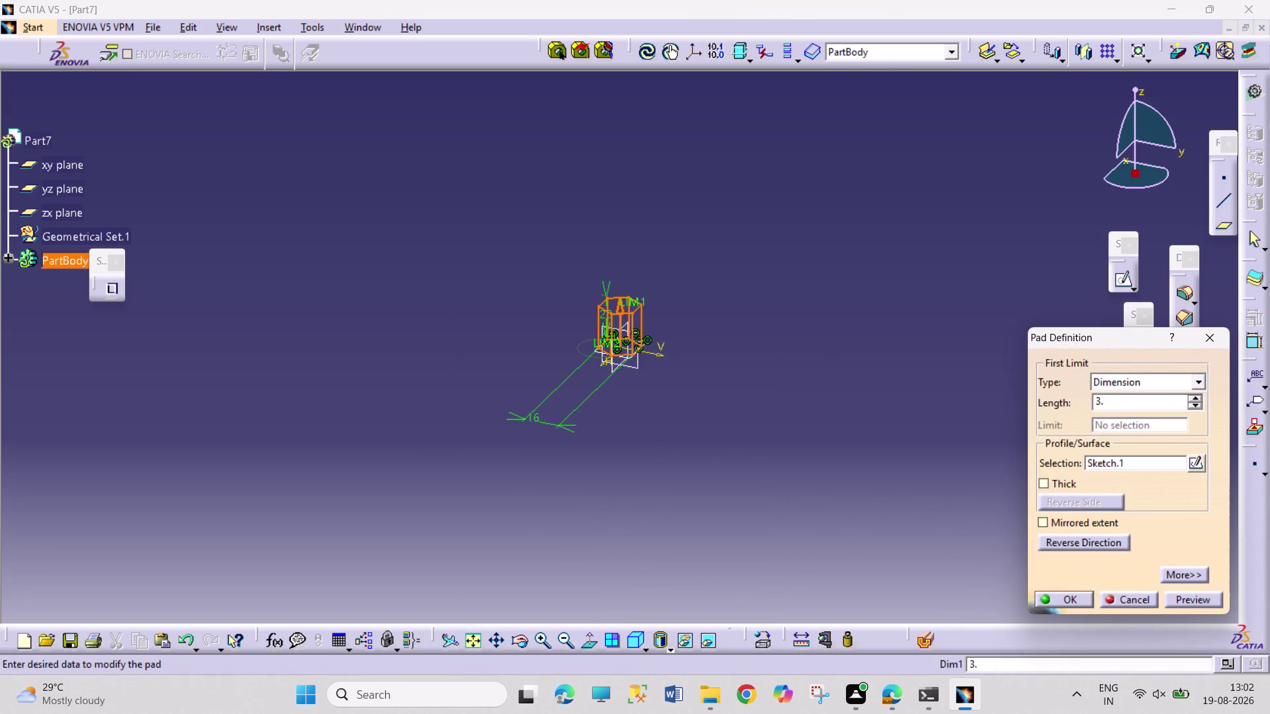
text(75)
key(Return)
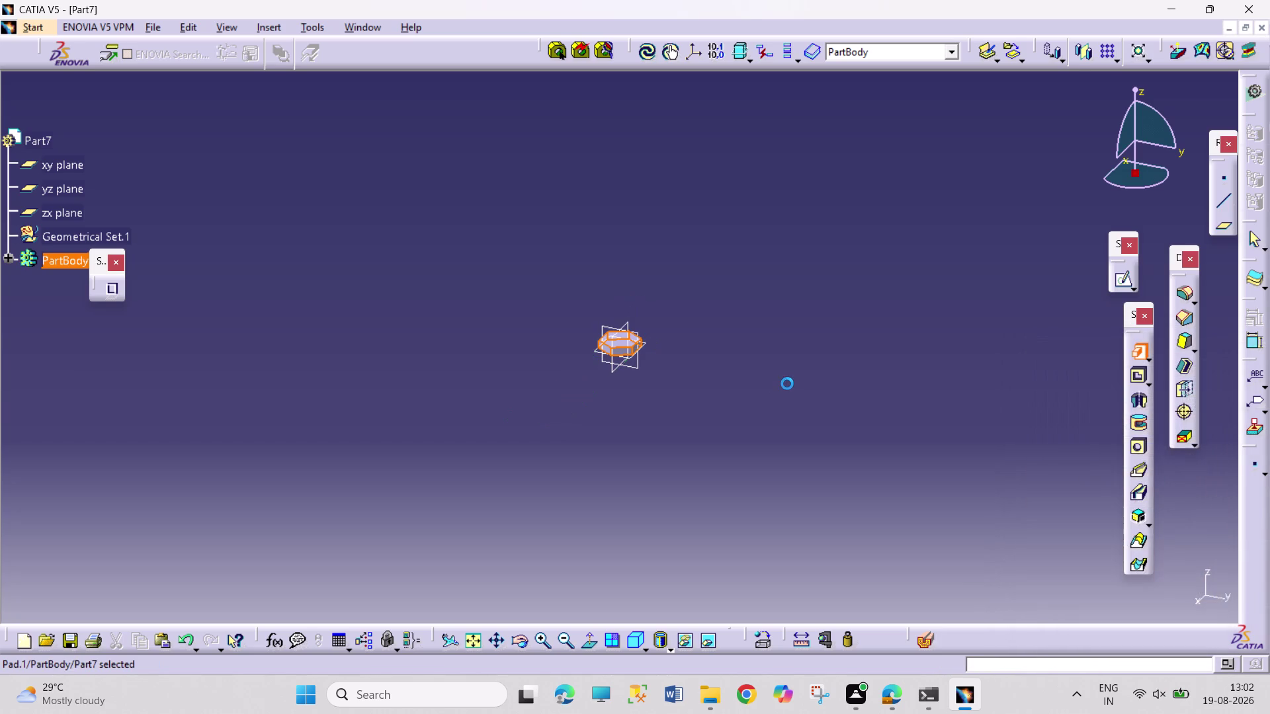
click(473, 643)
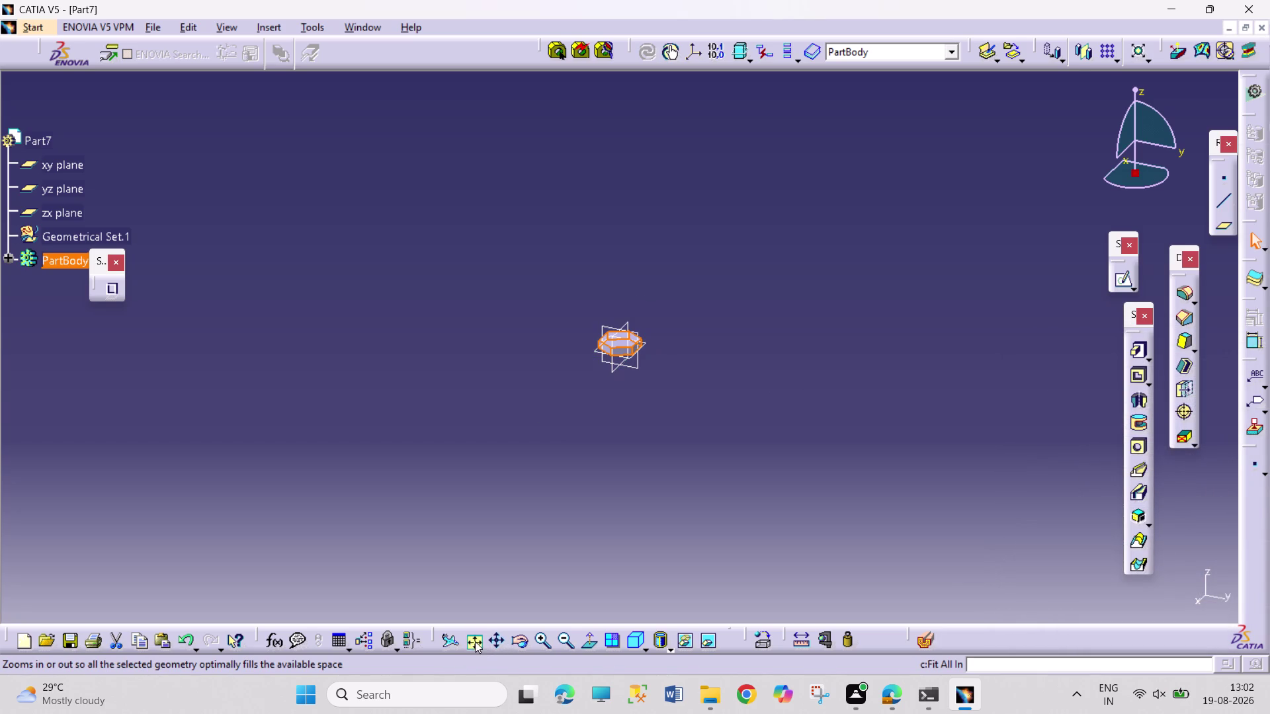
click(720, 544)
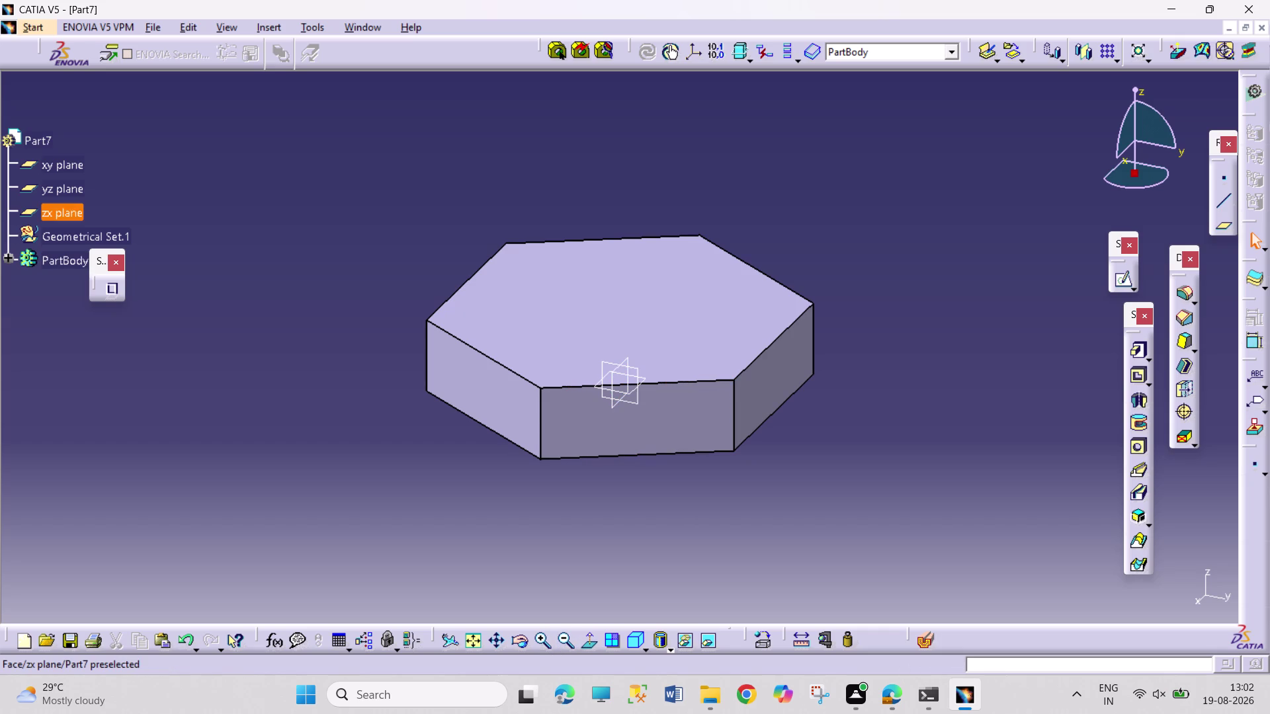
click(615, 407)
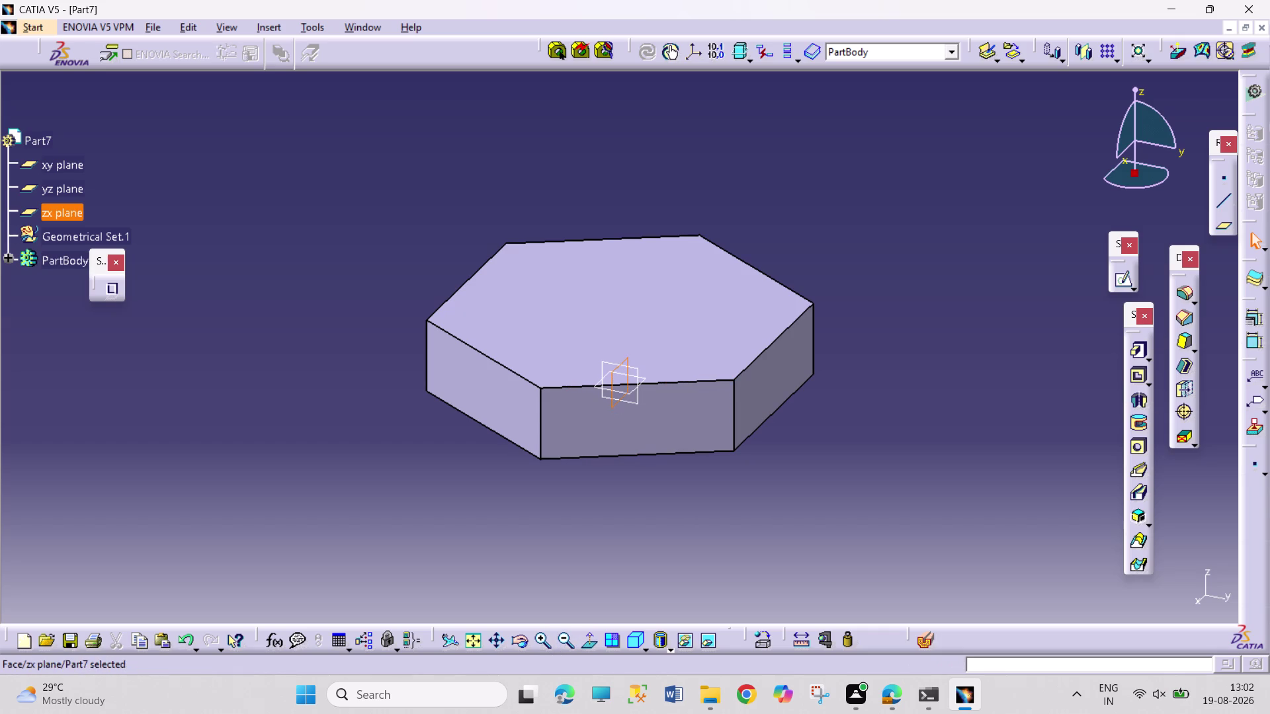
Sketch a closed profile triangle at the nut's right side, then select its corner and the nut edge.
click(1116, 282)
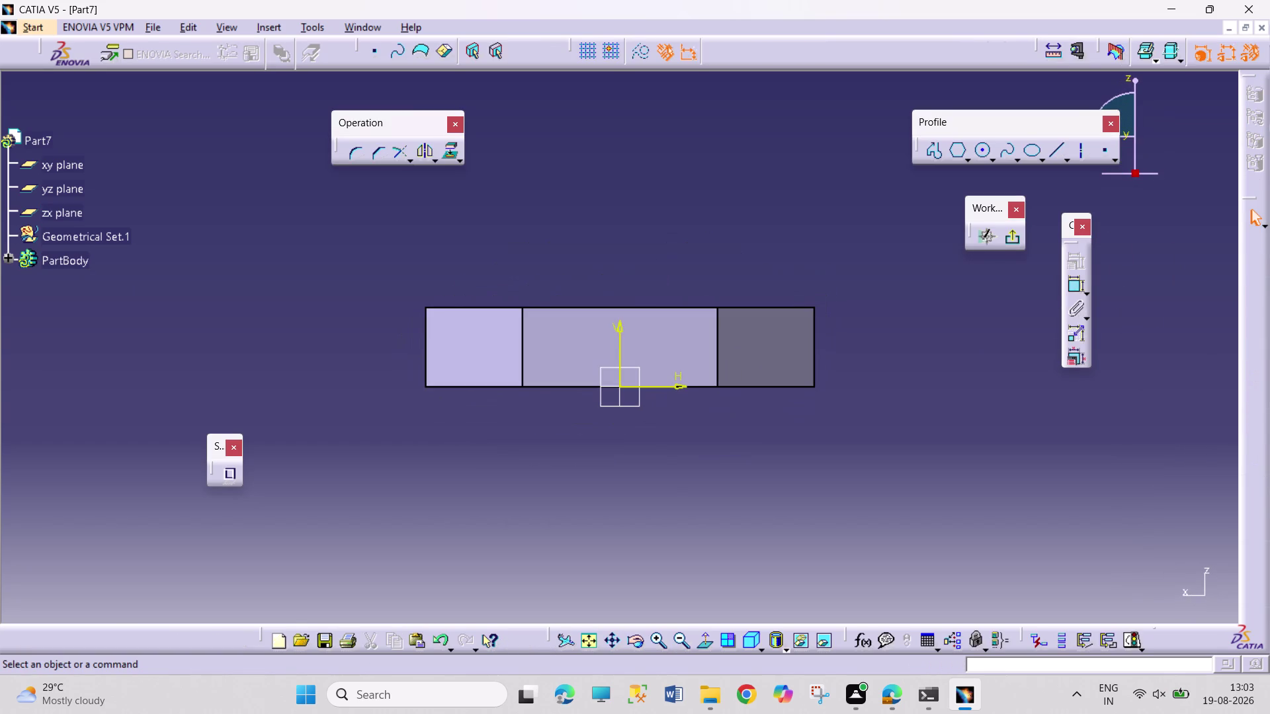
click(932, 149)
click(748, 325)
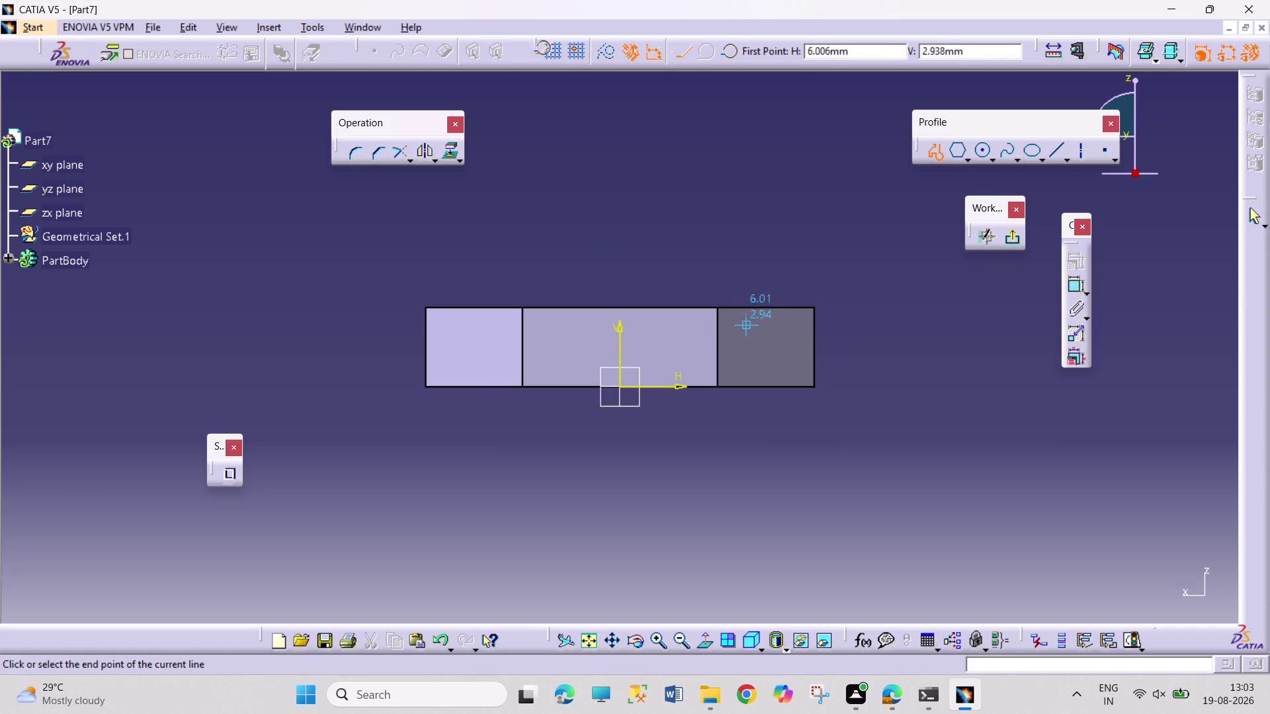
click(913, 328)
click(911, 362)
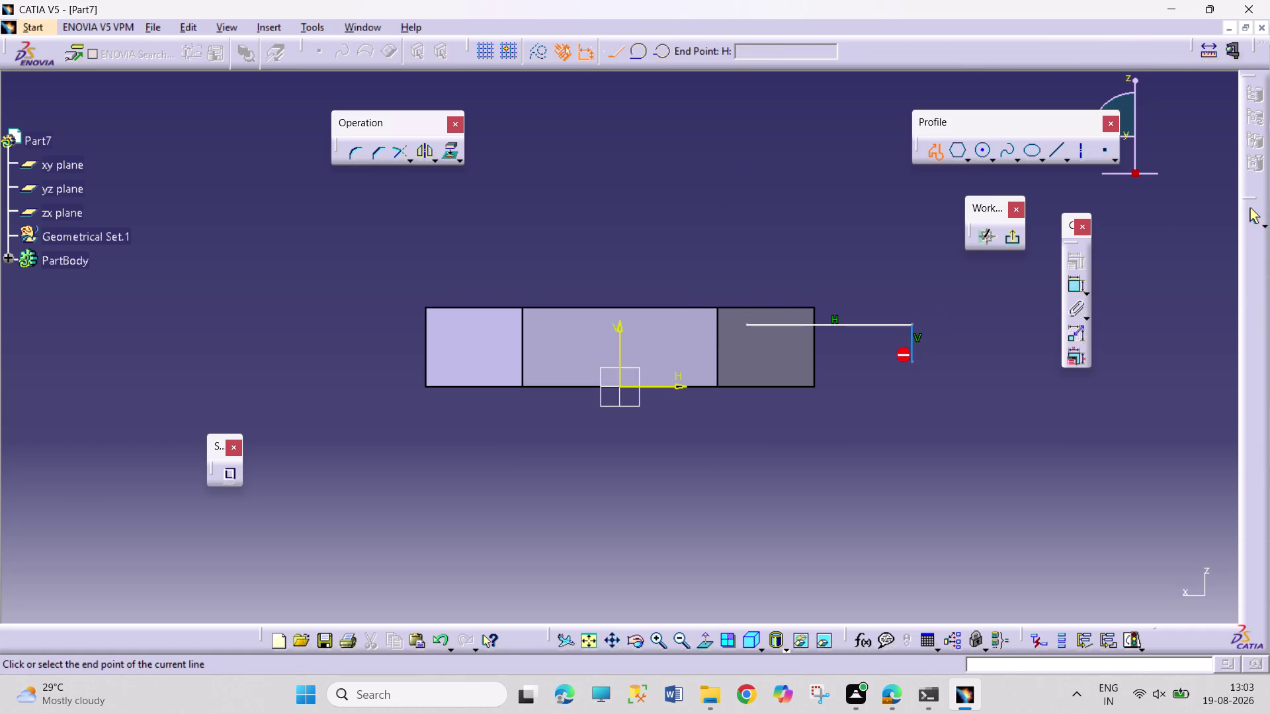
click(754, 326)
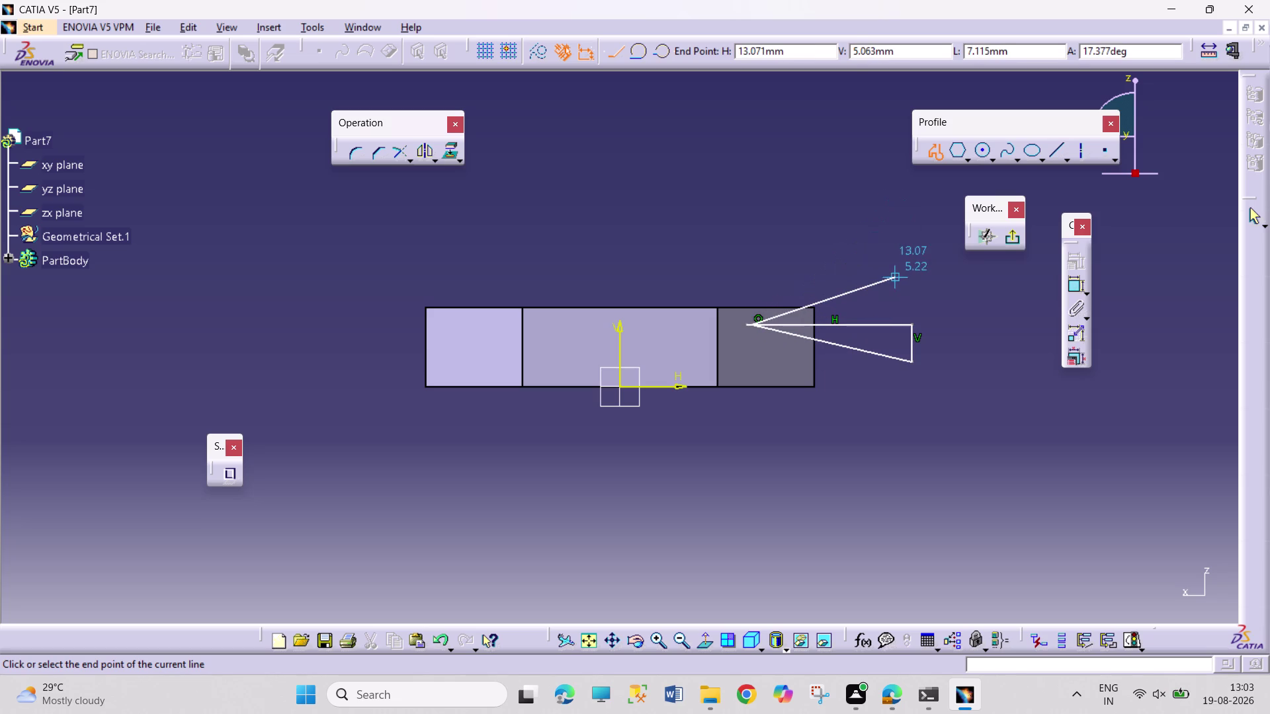
key(Escape)
key(Escape)
key(Escape)
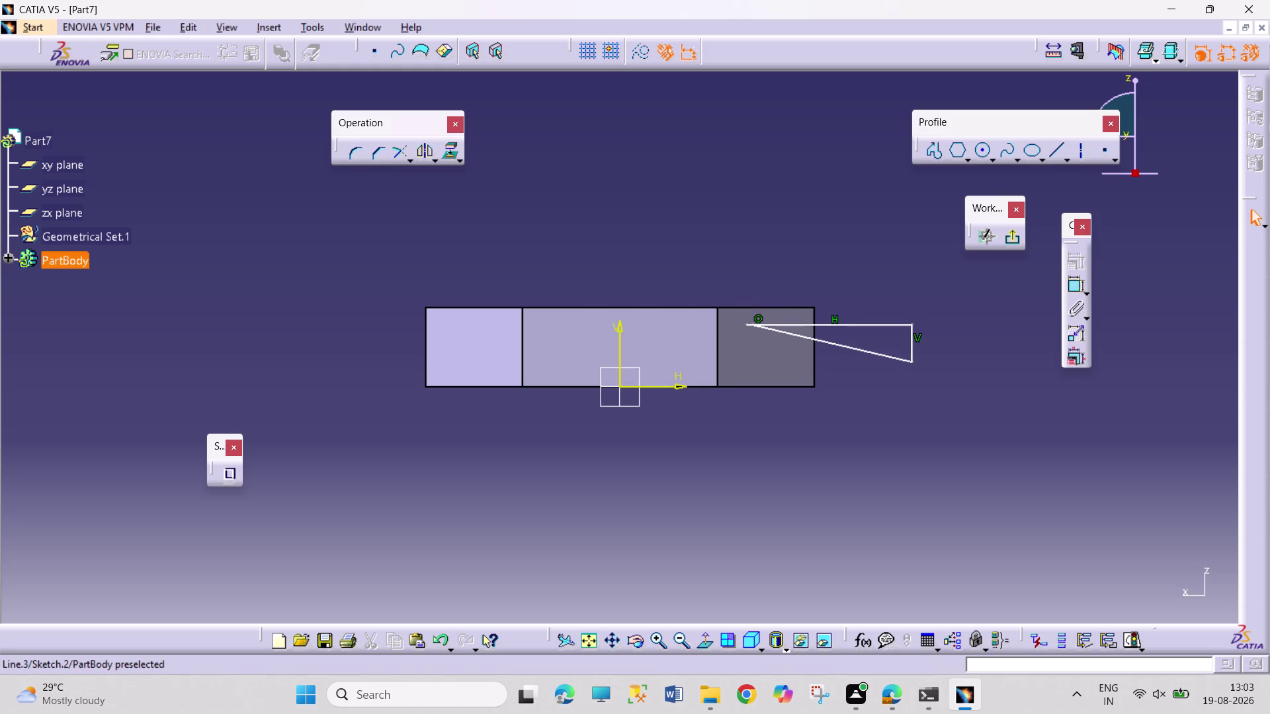
click(755, 324)
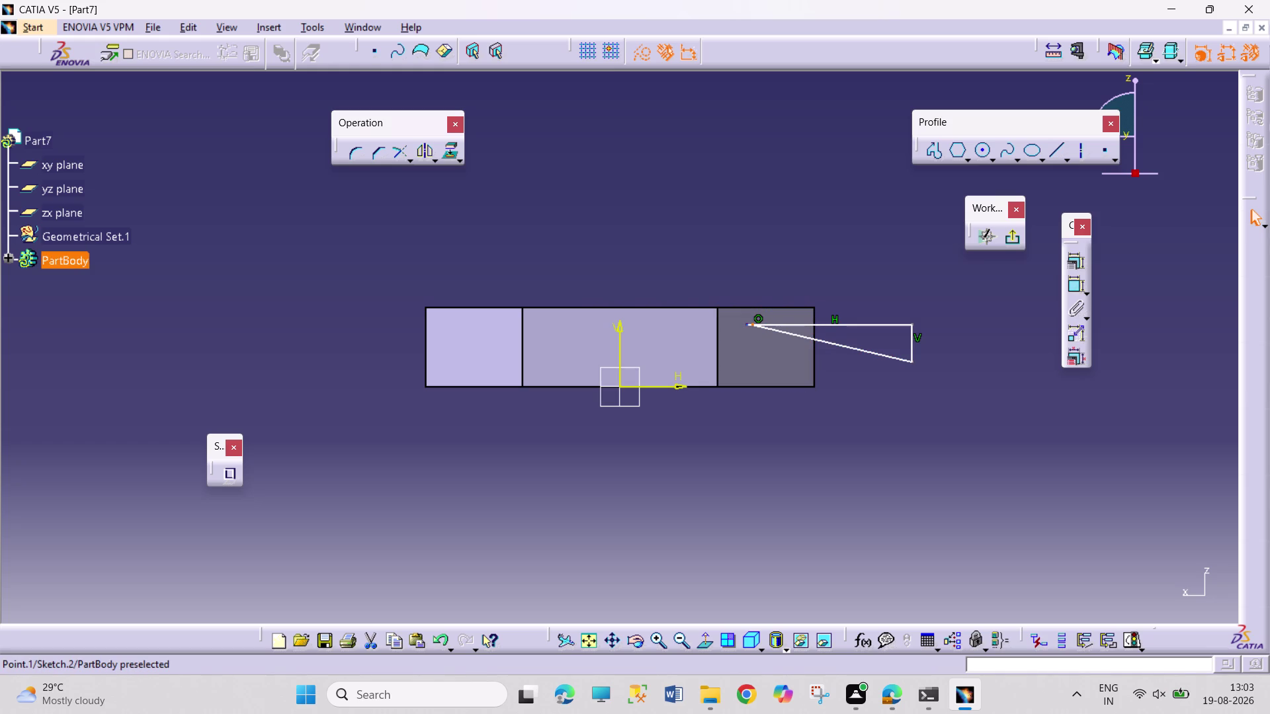
click(748, 324)
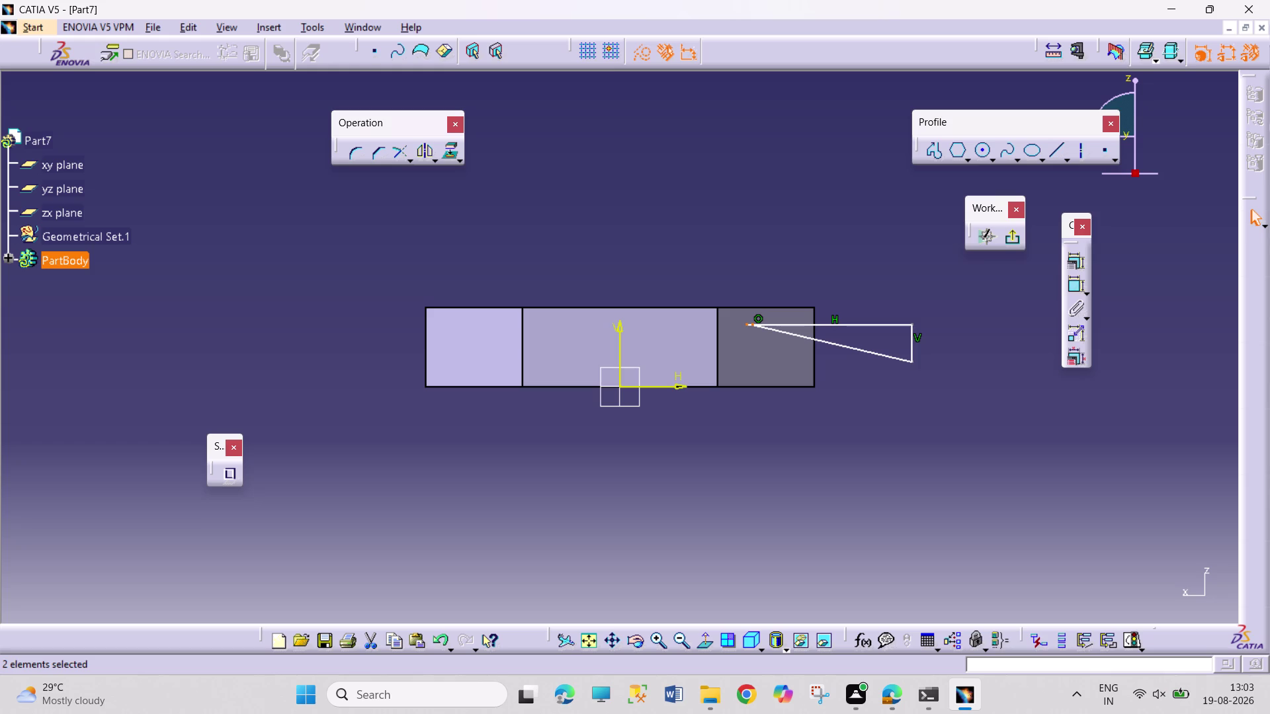
Make the triangle's corner point and top side coincident with the nut's top edge.
click(1070, 271)
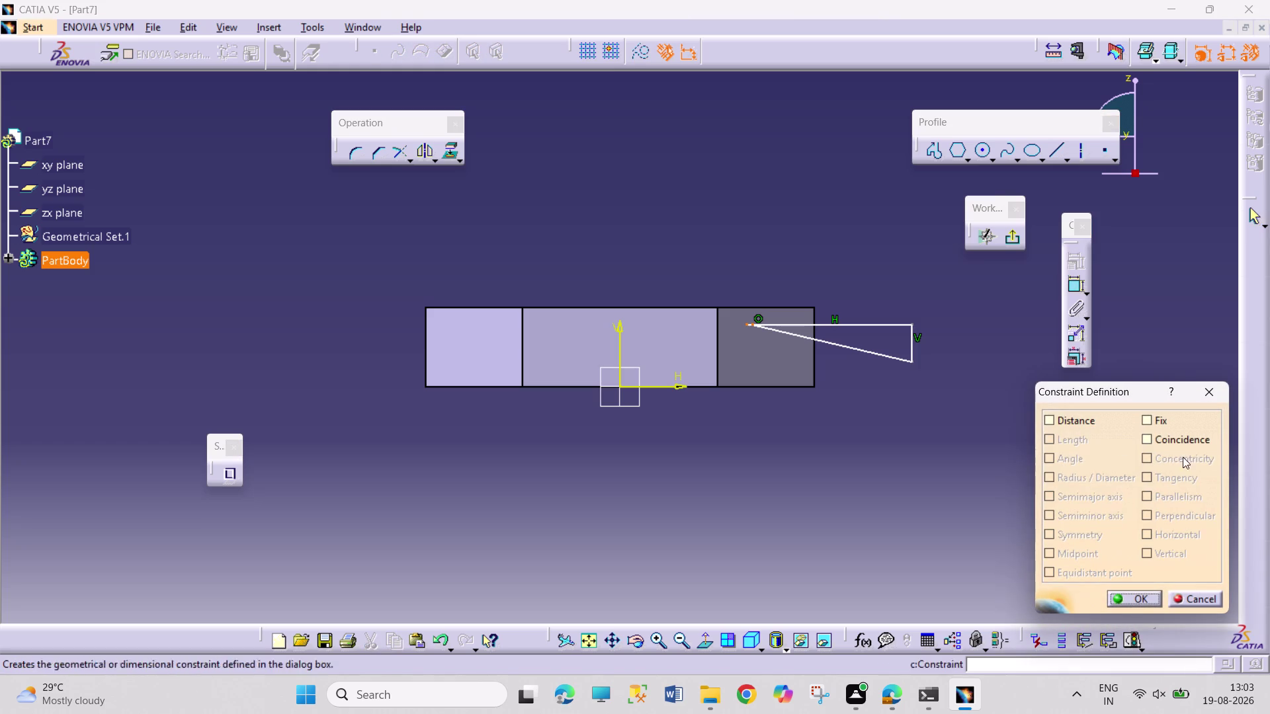
click(1176, 435)
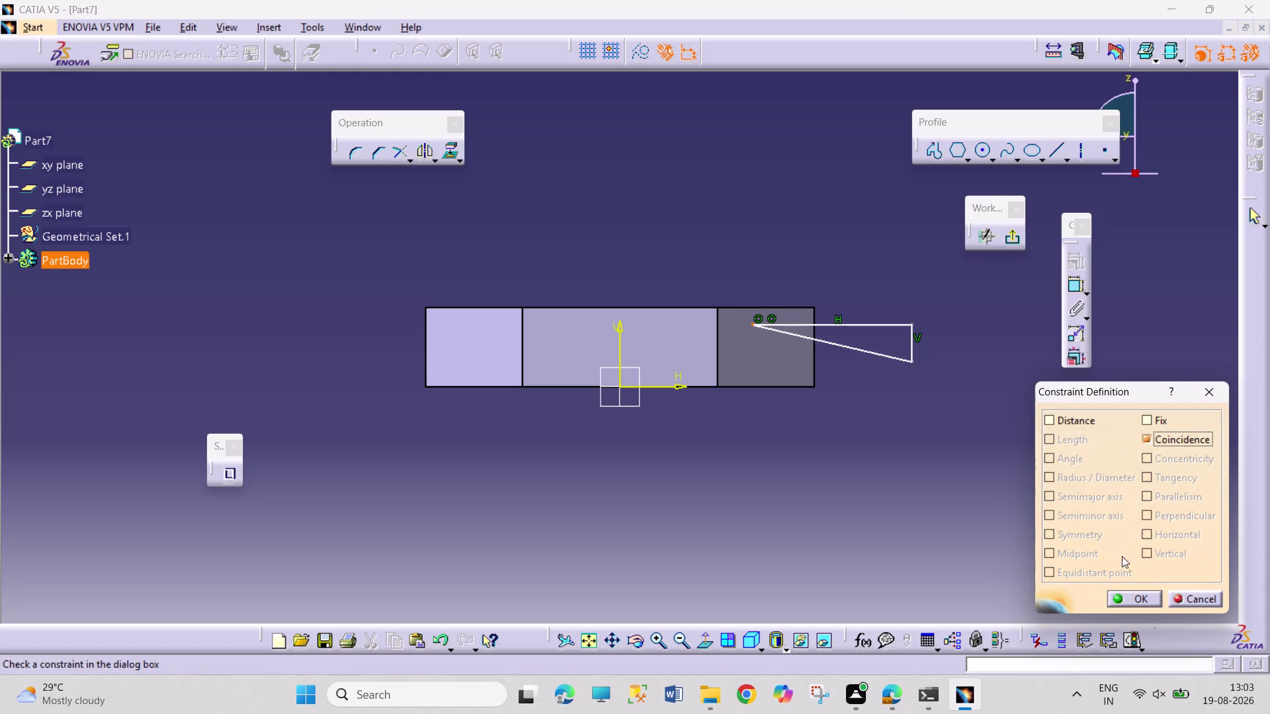
click(1125, 593)
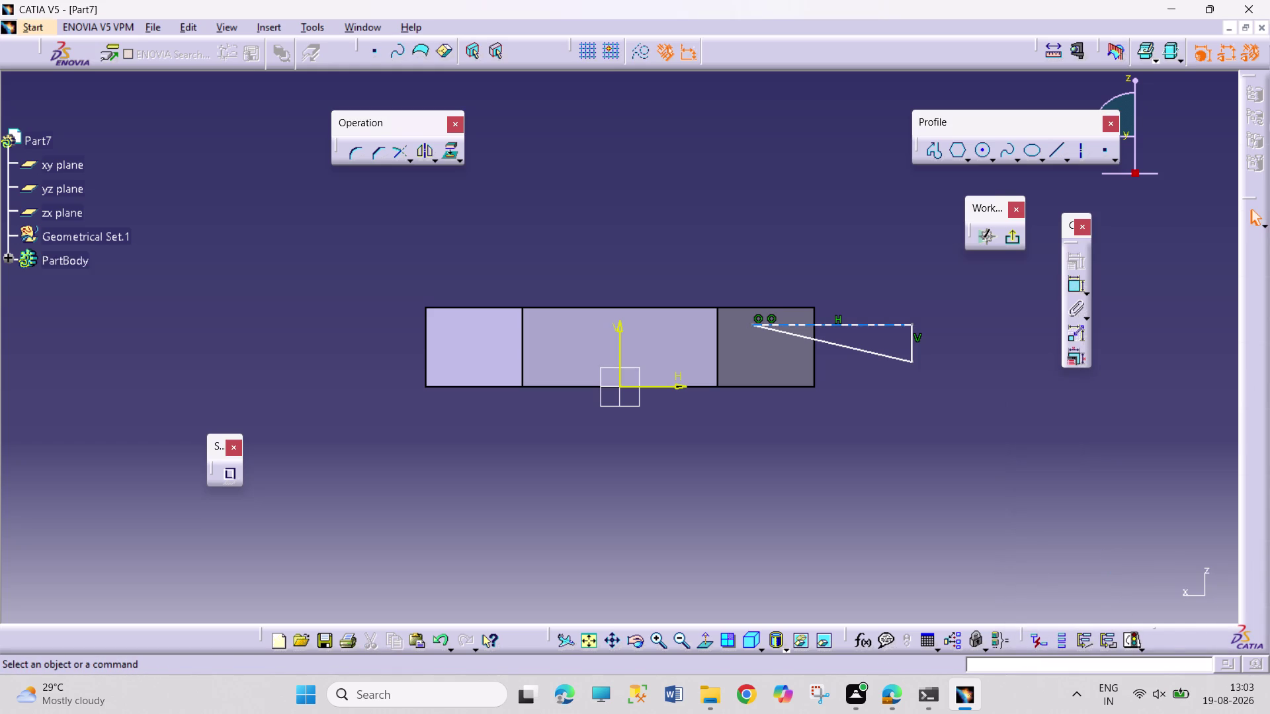
click(821, 328)
click(807, 305)
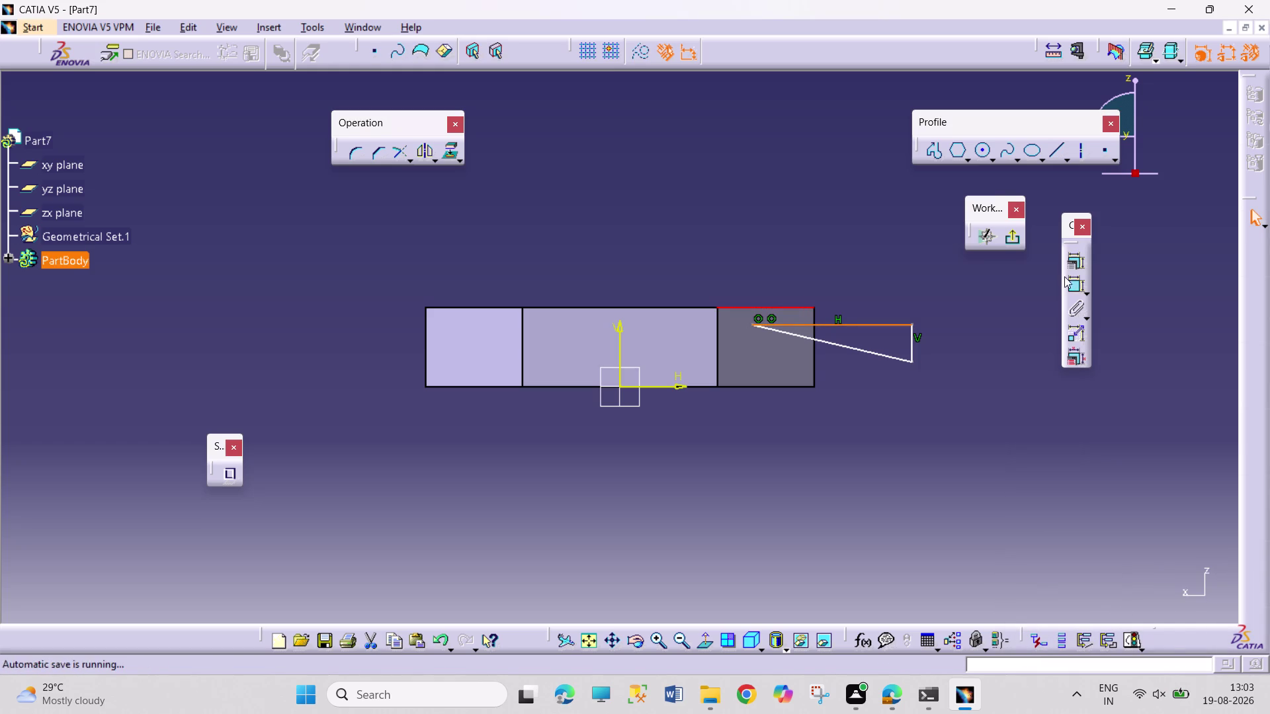
click(1077, 263)
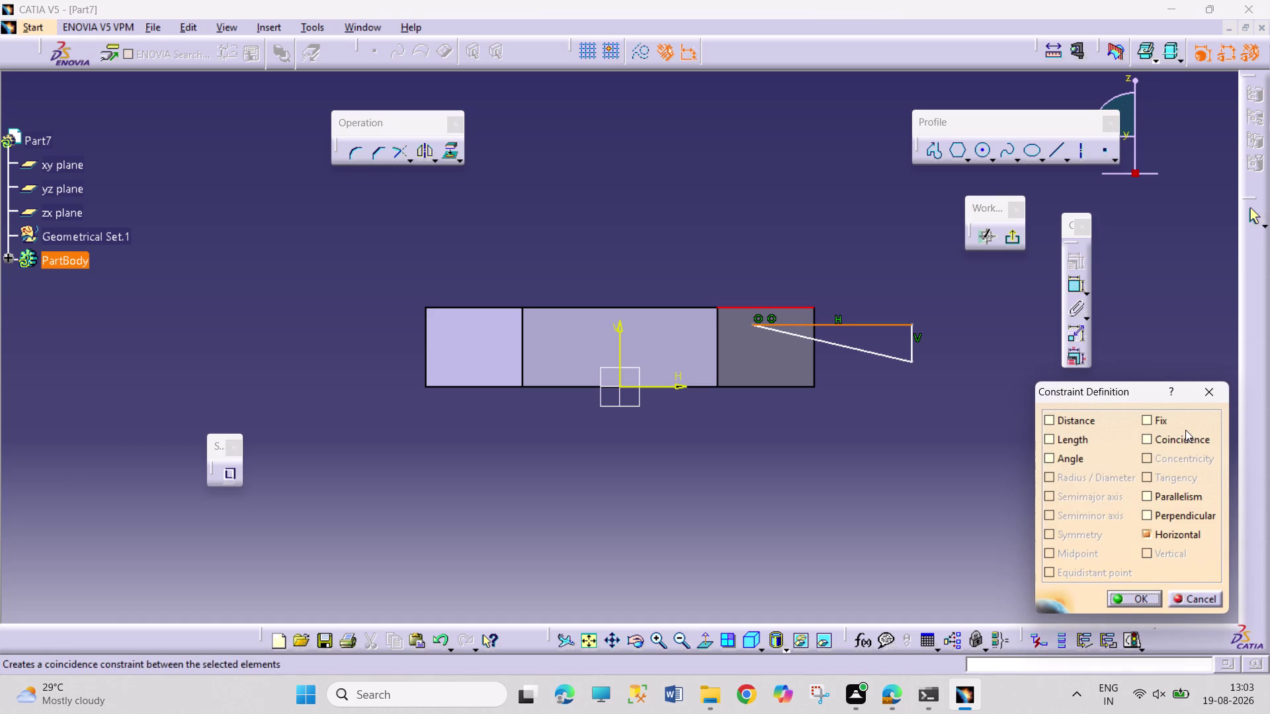
click(1185, 442)
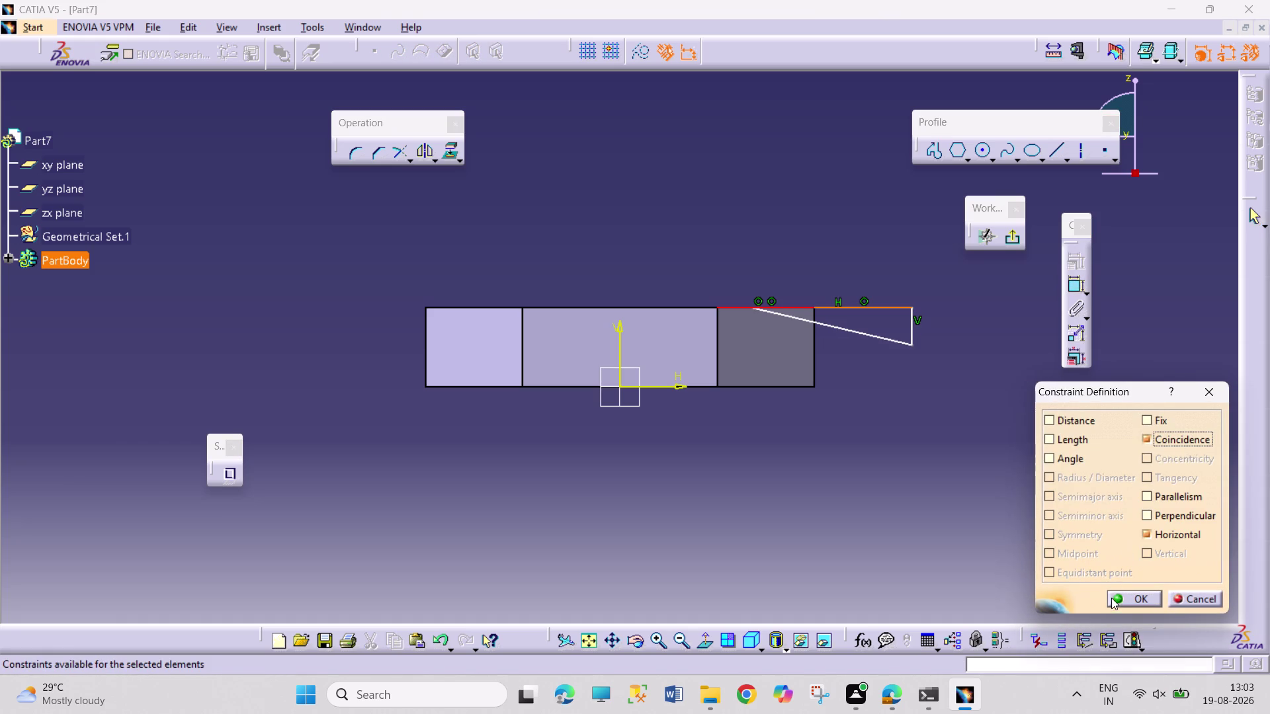
click(1111, 597)
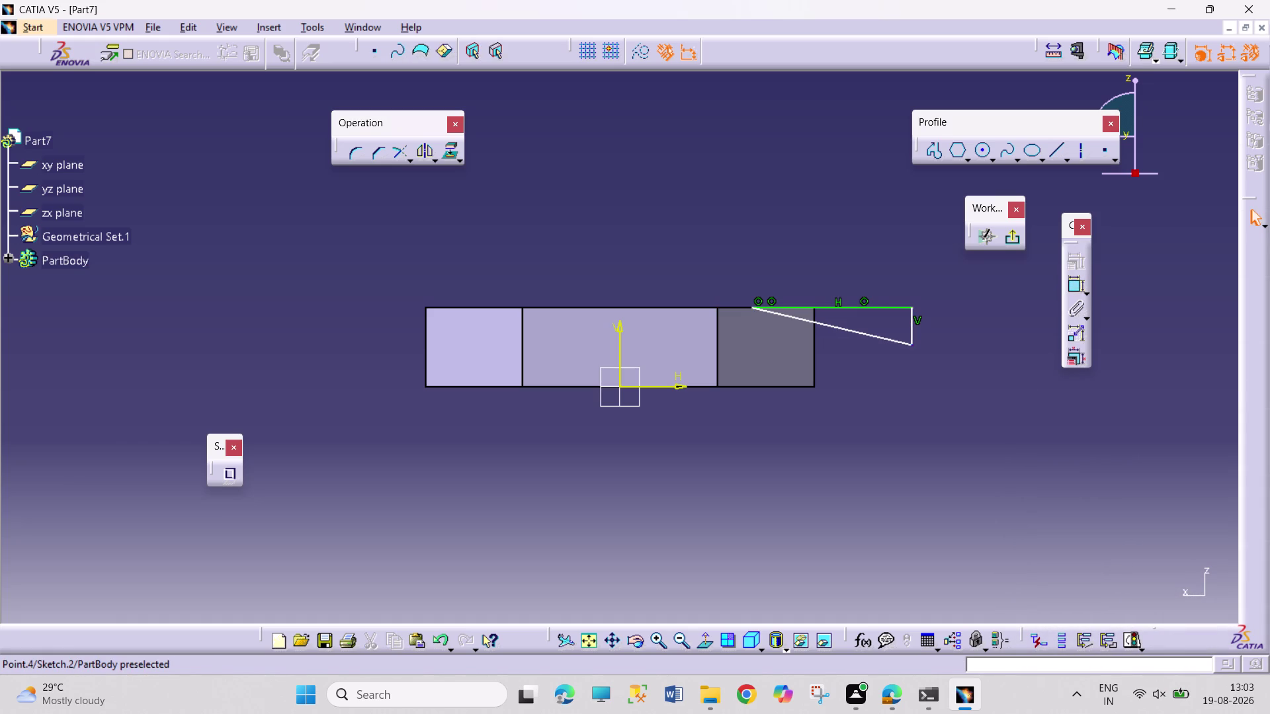
Box-select the whole triangular profile after a few partial selections.
drag(961, 274, 884, 359)
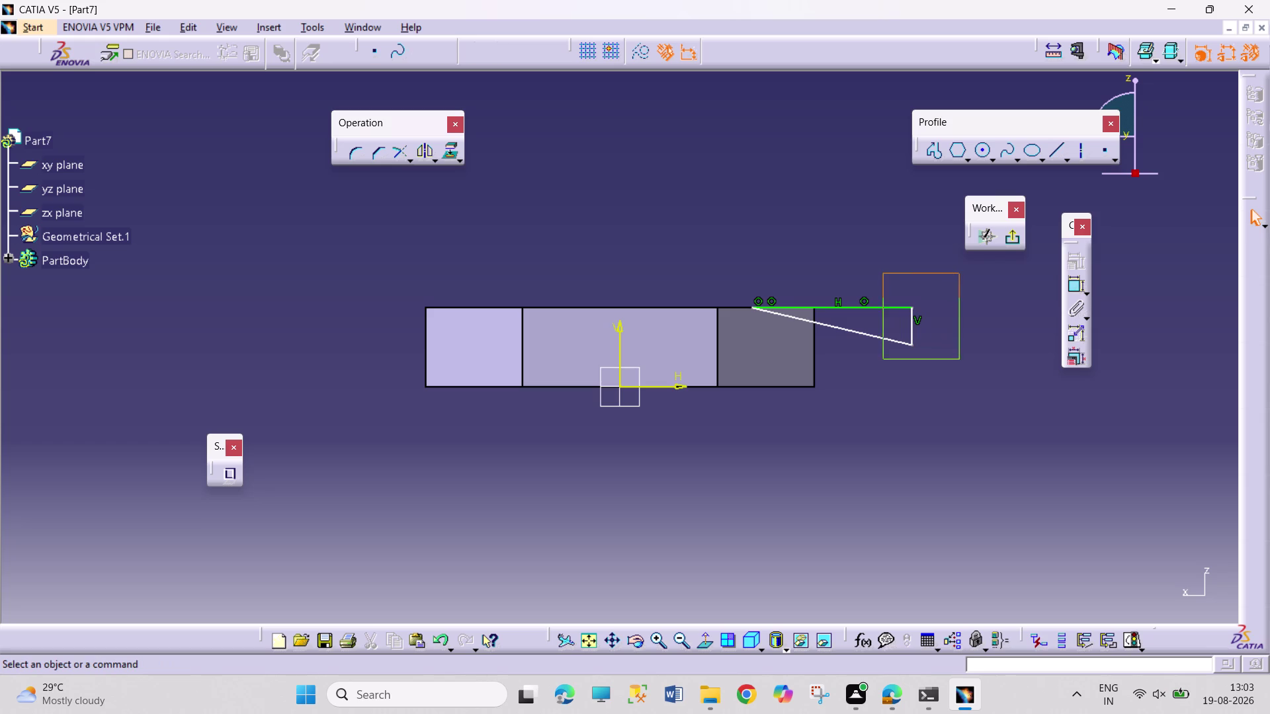
drag(883, 358, 800, 354)
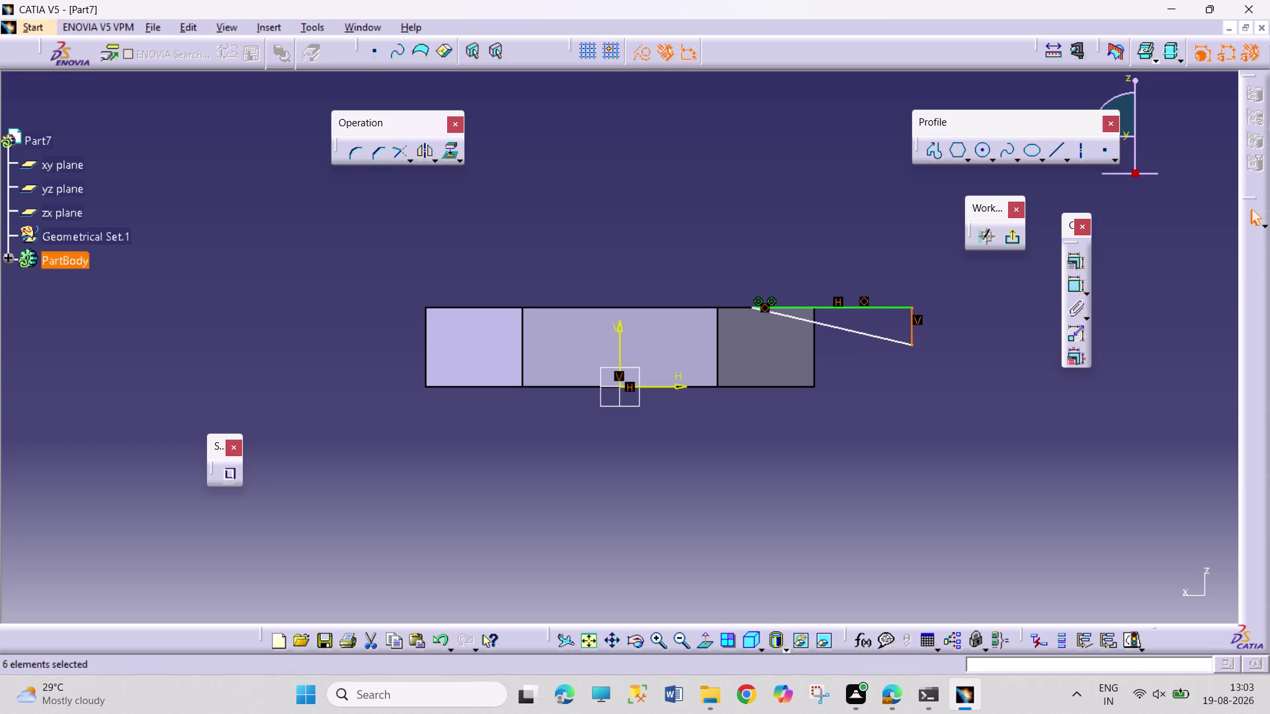
click(910, 252)
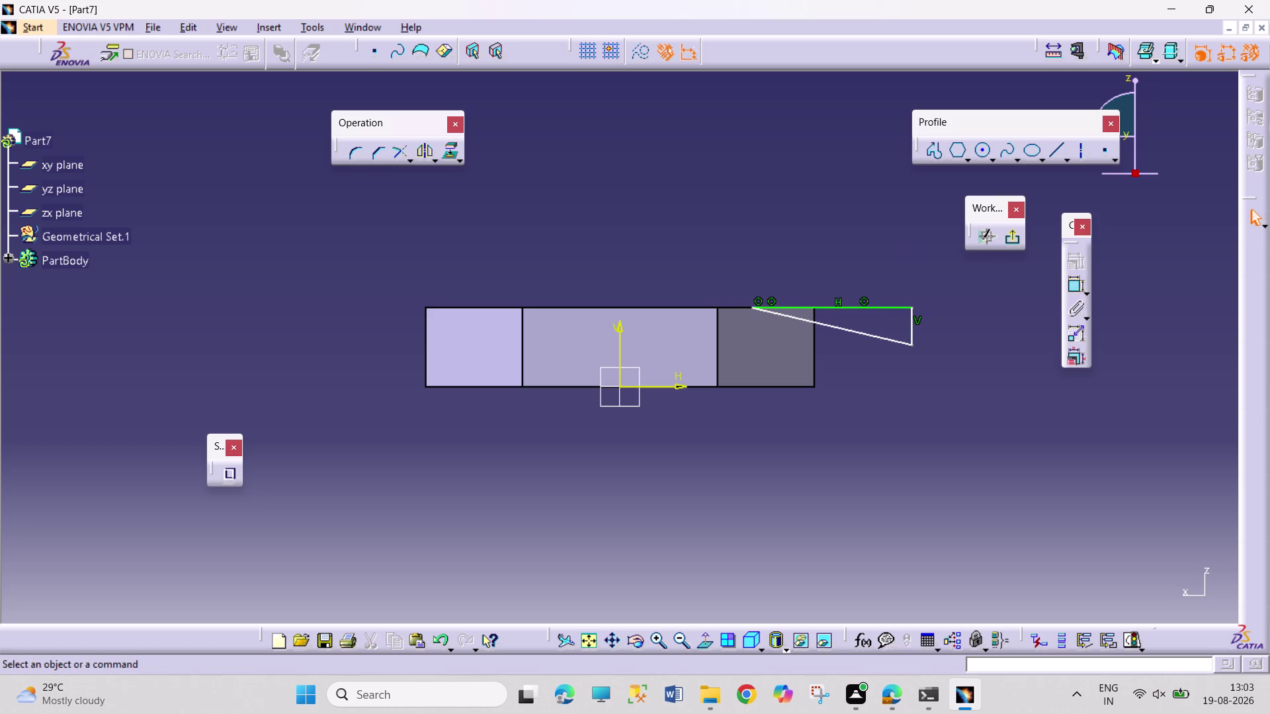
drag(915, 281, 842, 356)
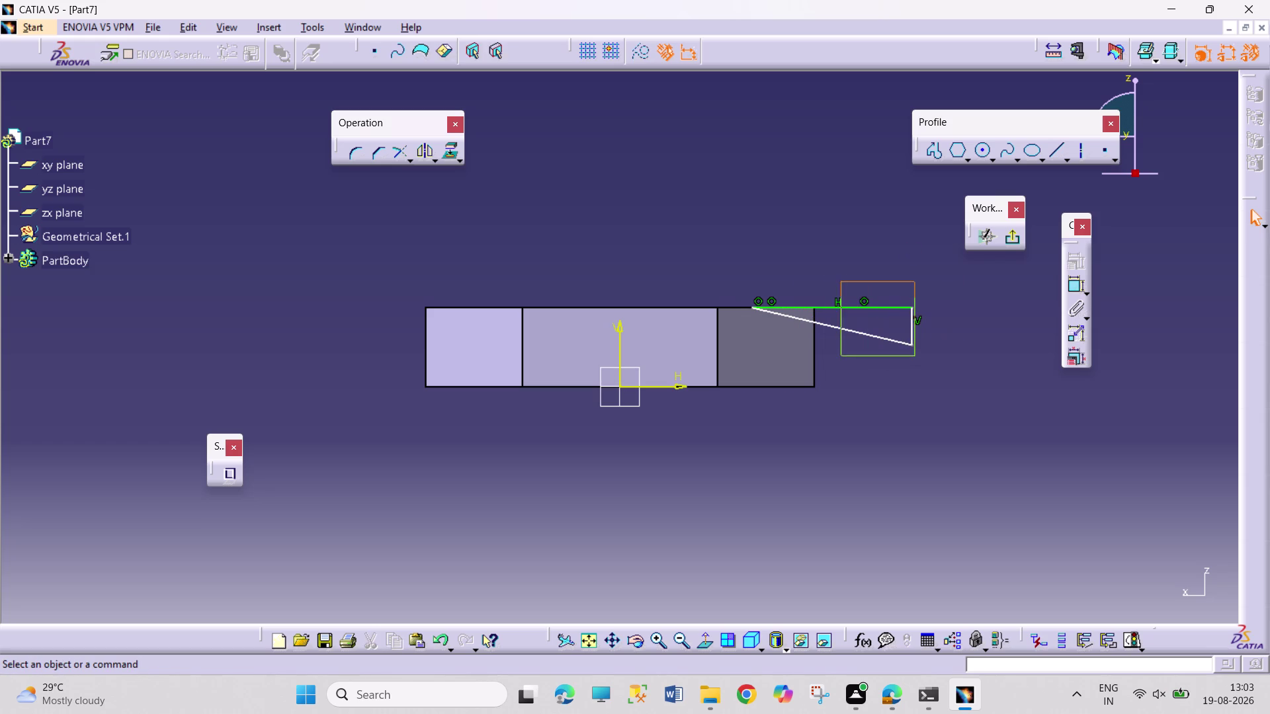
drag(843, 355, 804, 366)
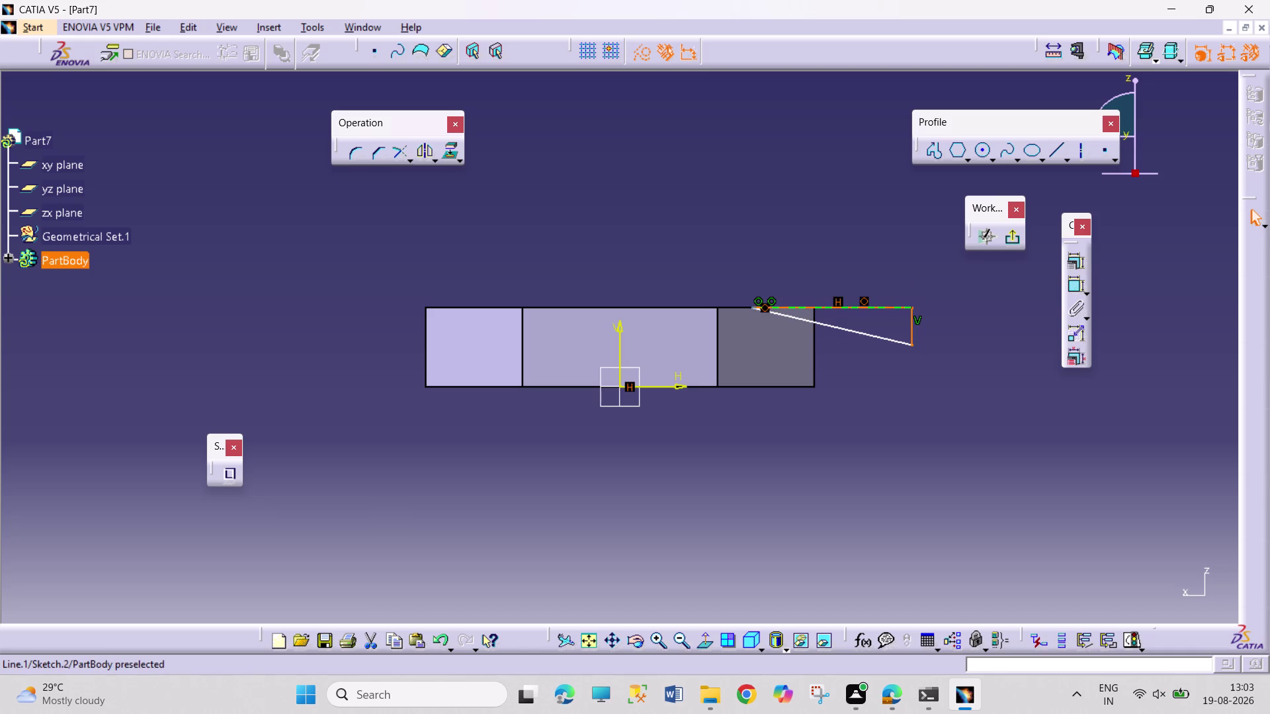
click(850, 269)
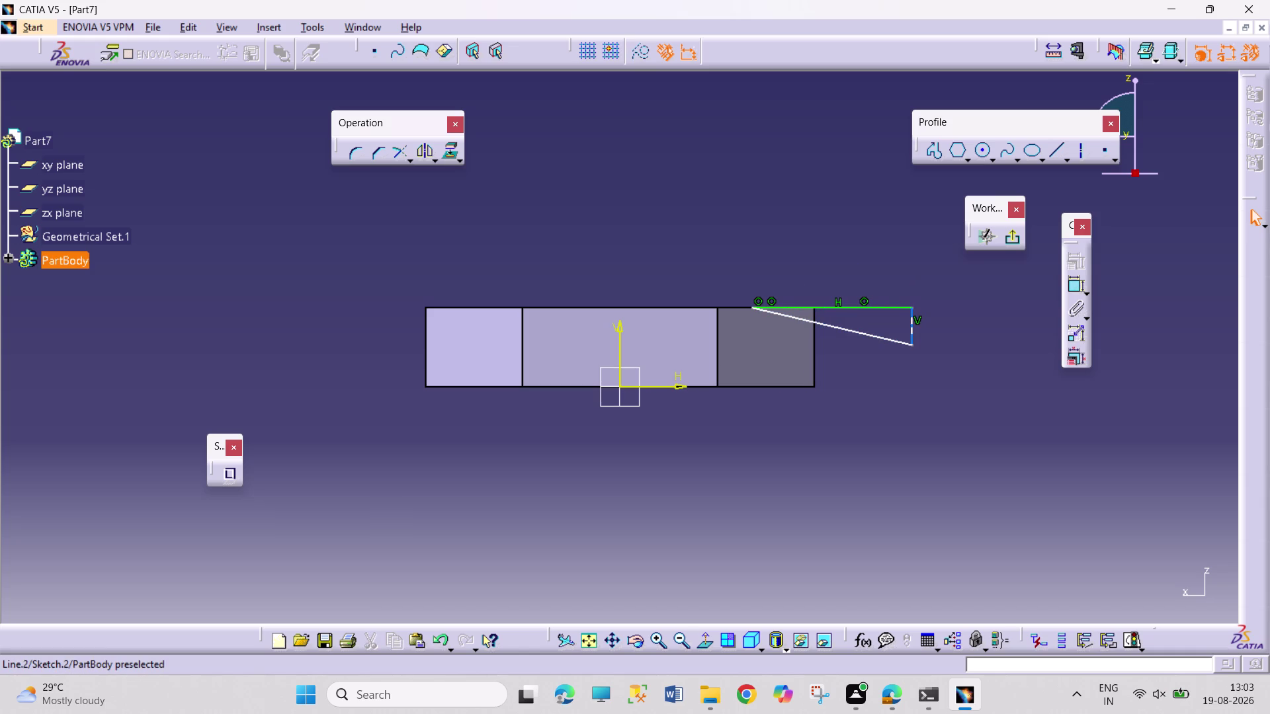
click(915, 324)
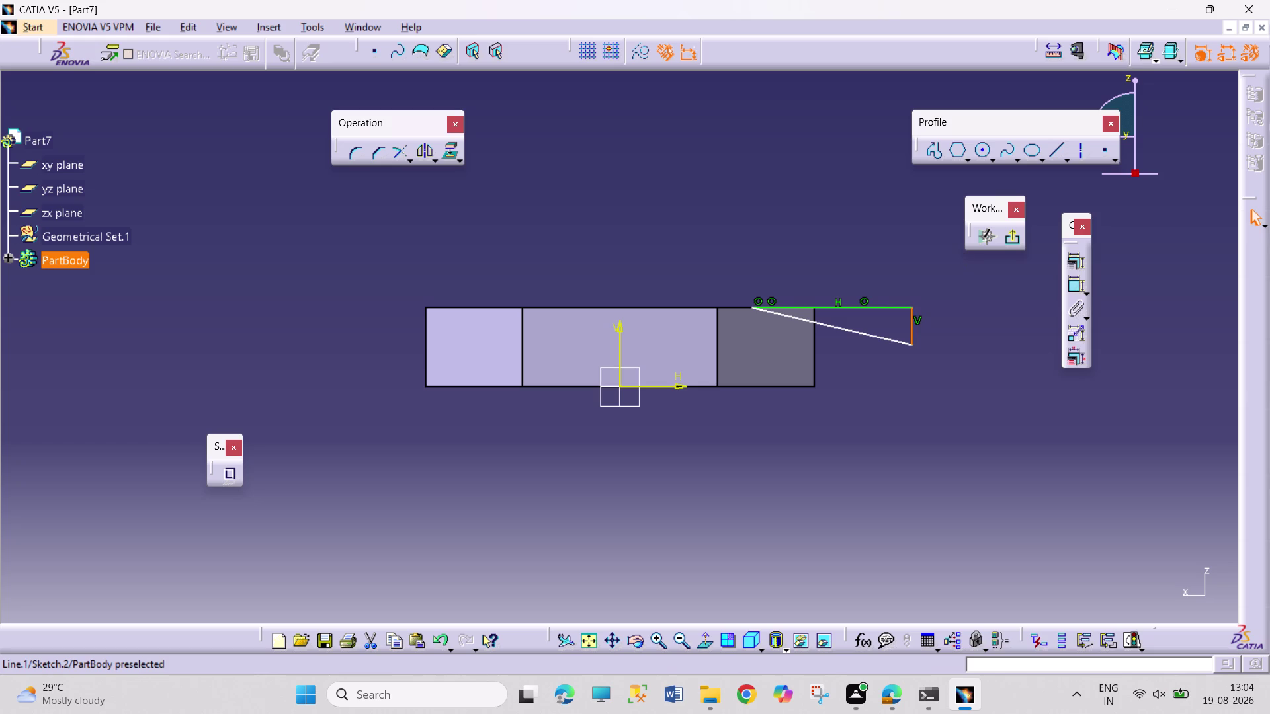
drag(951, 268, 786, 349)
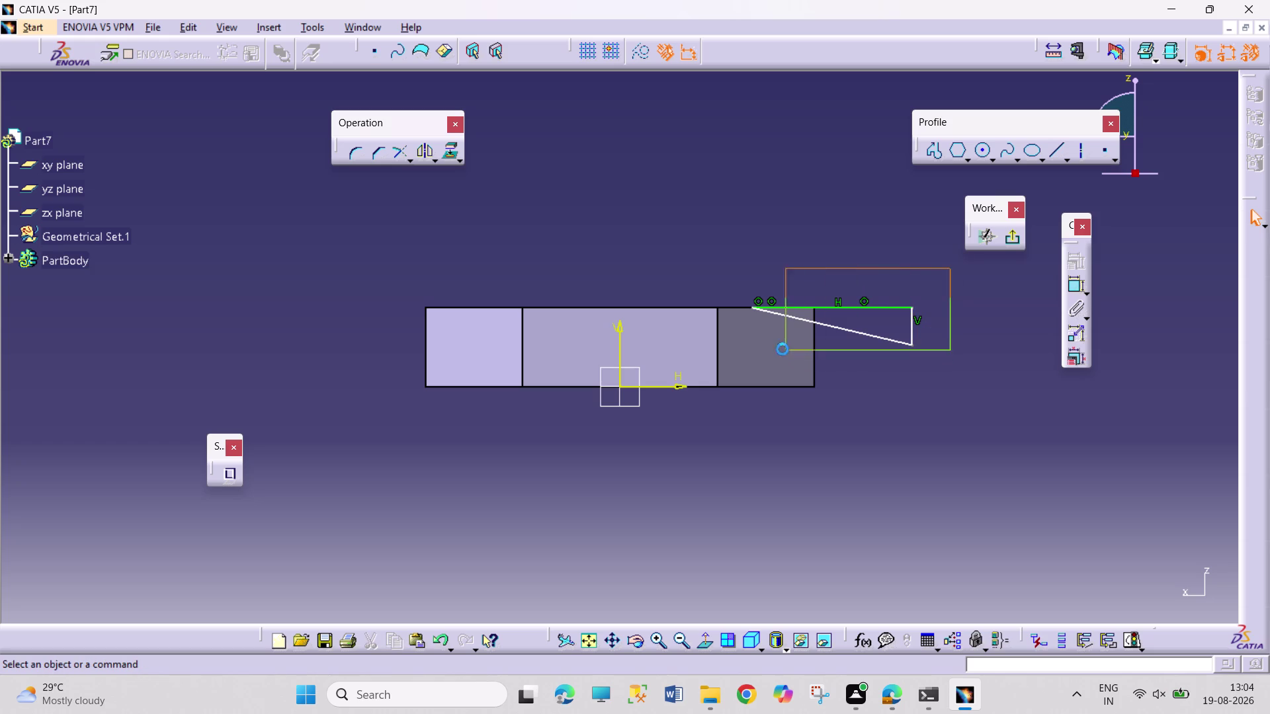
drag(785, 350, 734, 354)
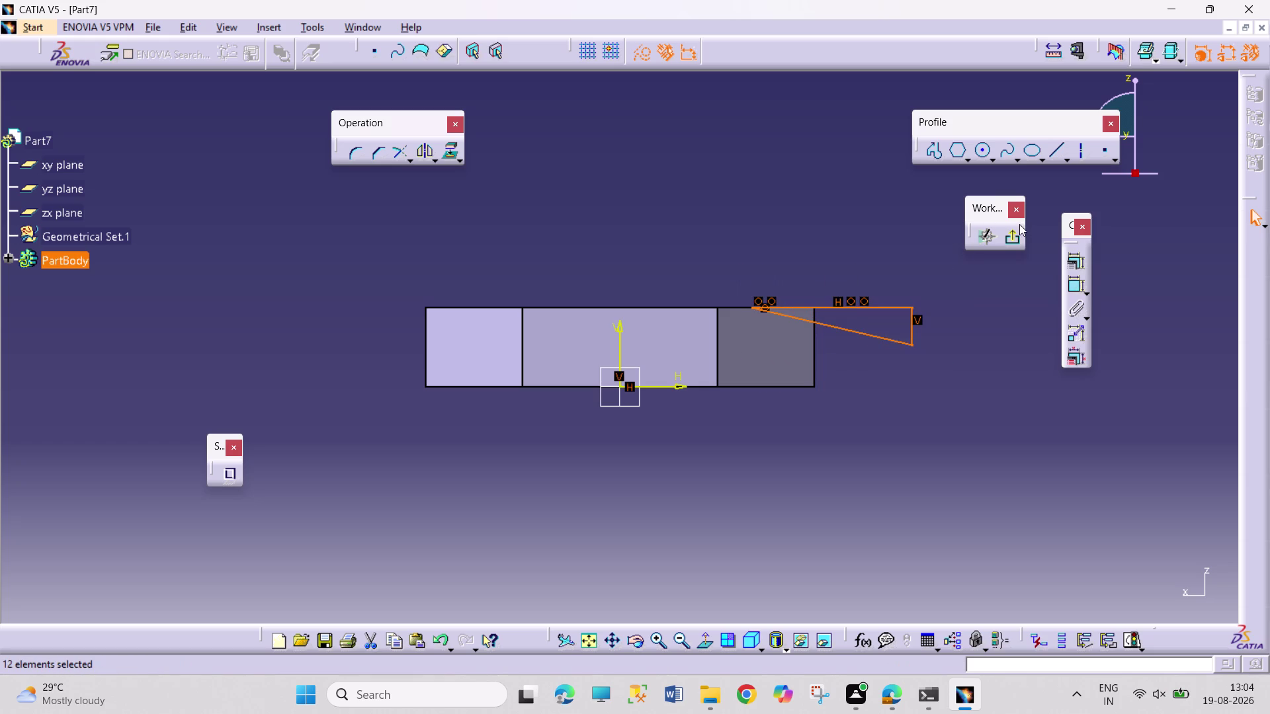
Start the Mirror tool on the selected triangle and pick a mirror line.
click(431, 151)
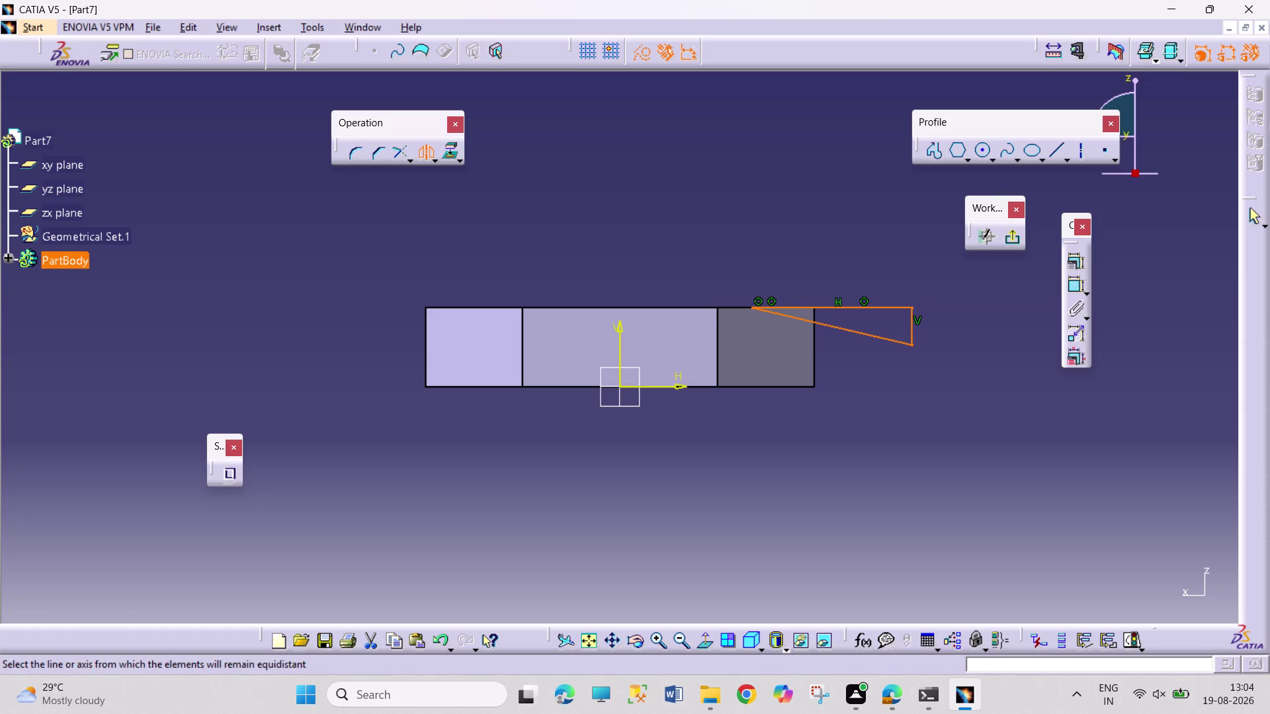
click(420, 156)
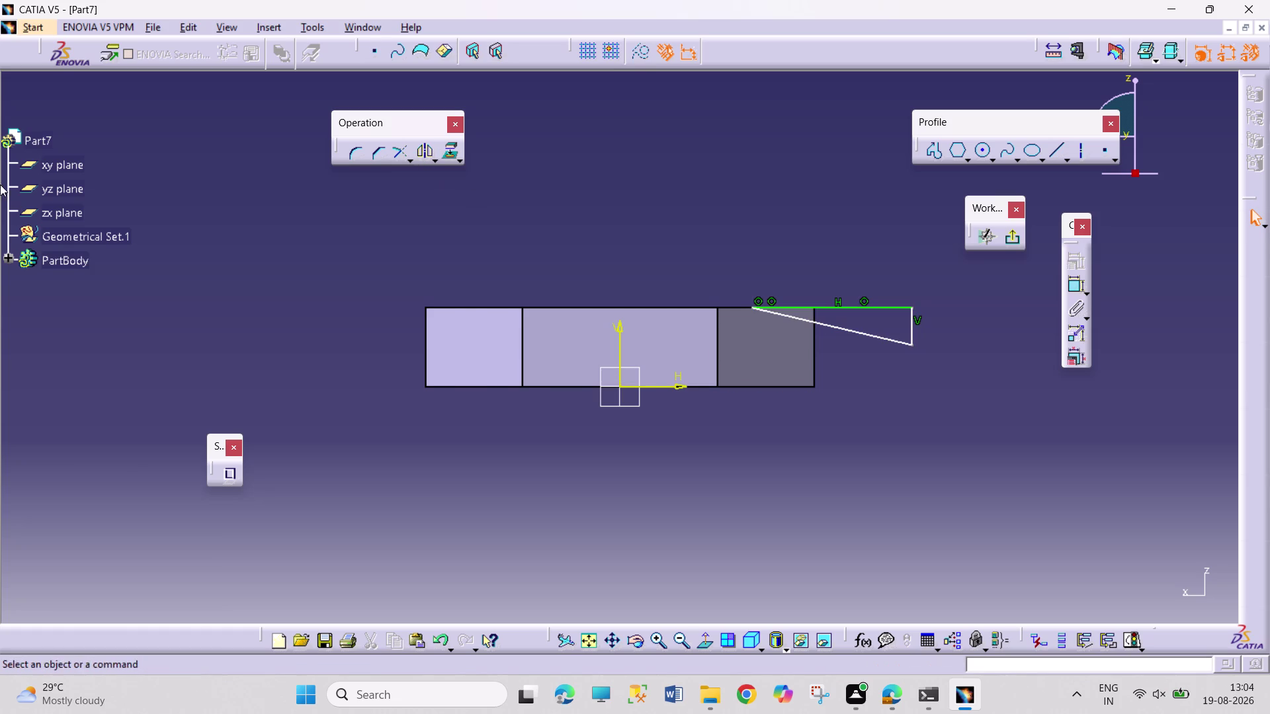
click(7, 258)
Reopen Pad.1, enable Mirrored extent, and change its length to 3.75/2 mm.
double_click(65, 332)
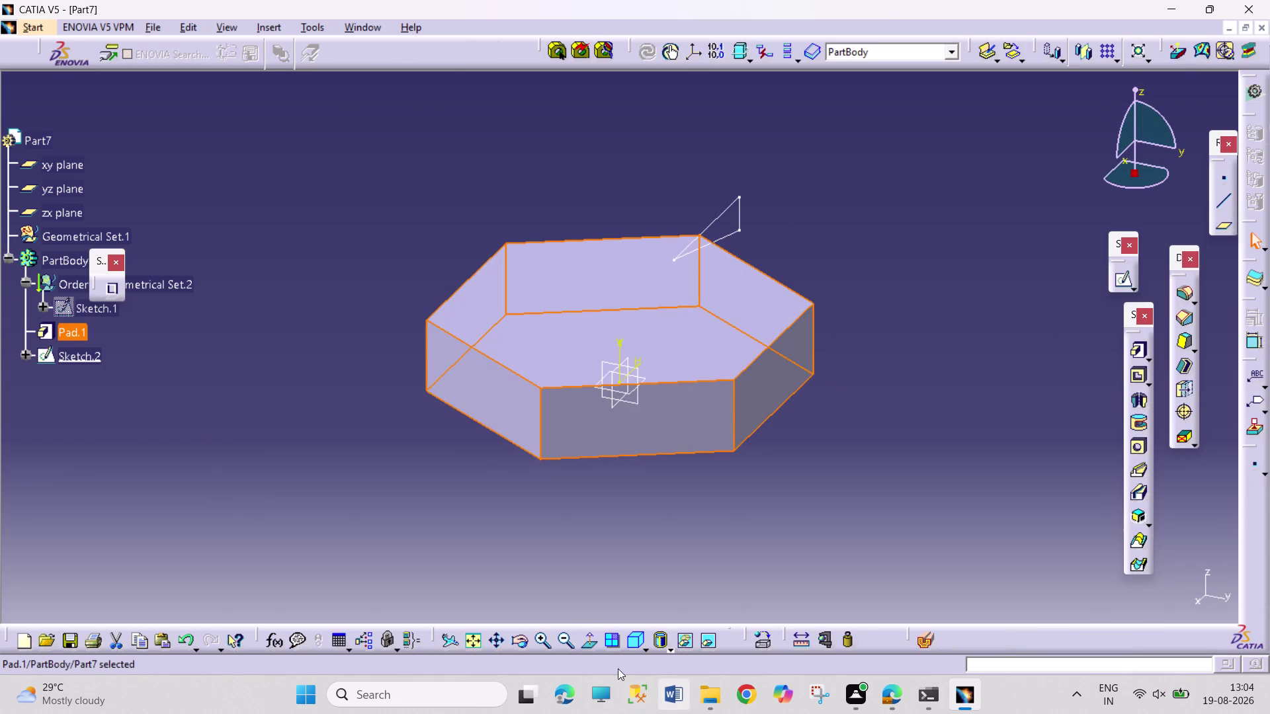
double_click(65, 326)
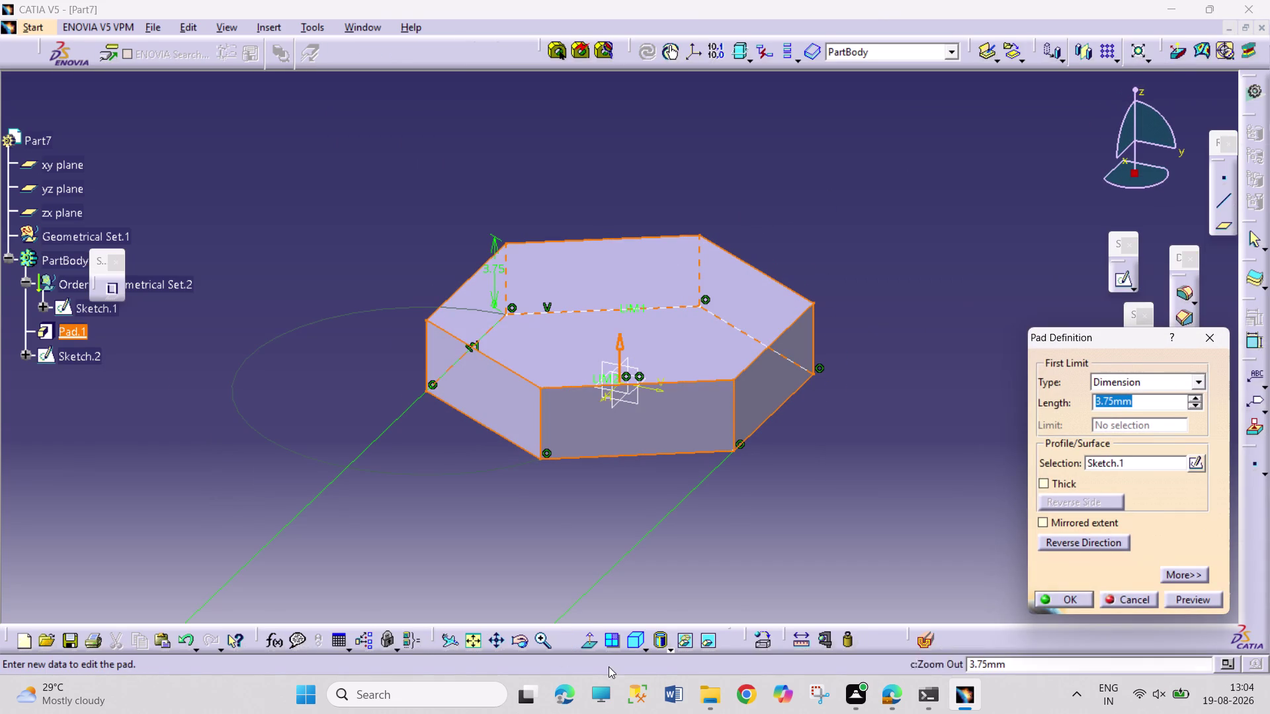
click(1076, 521)
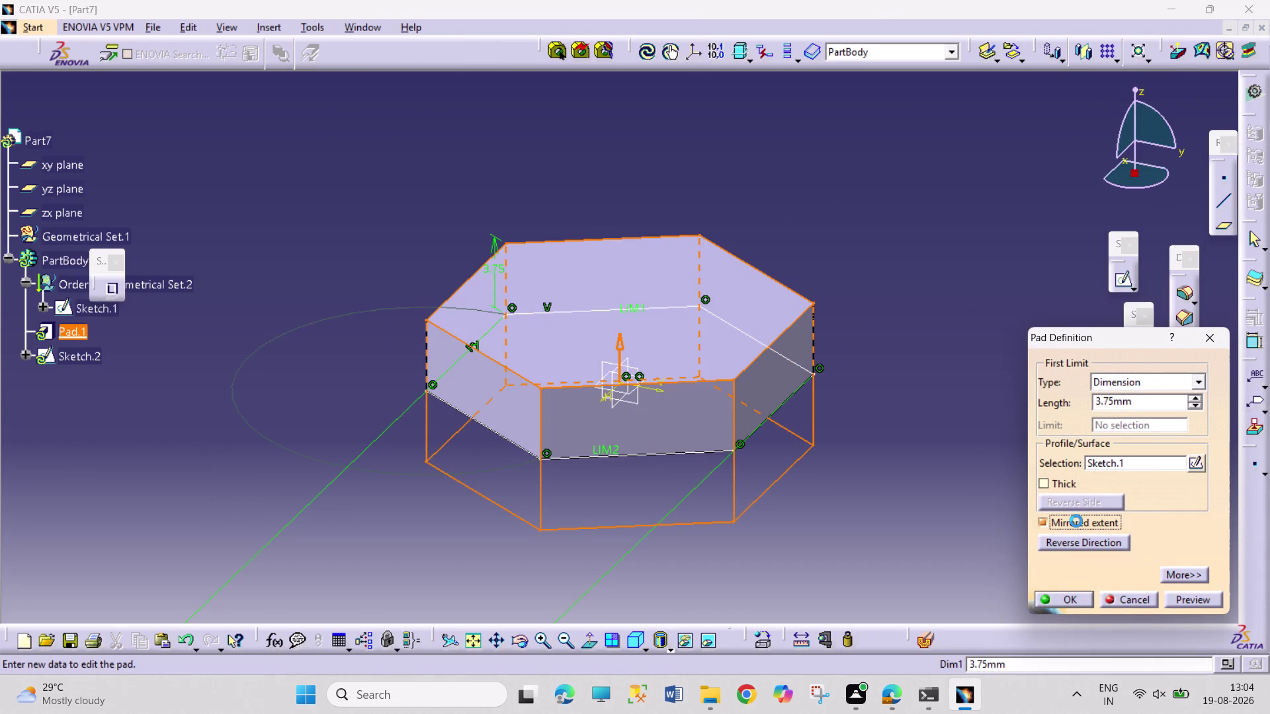
double_click(1144, 402)
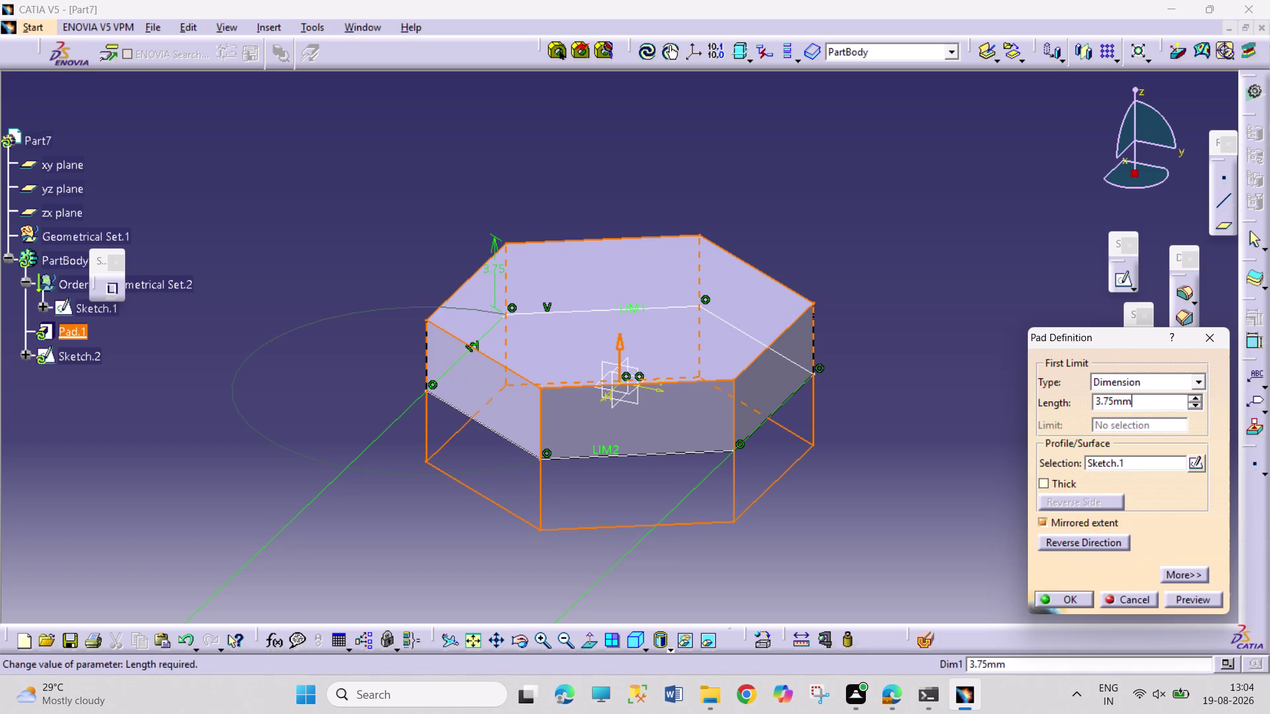
click(1145, 403)
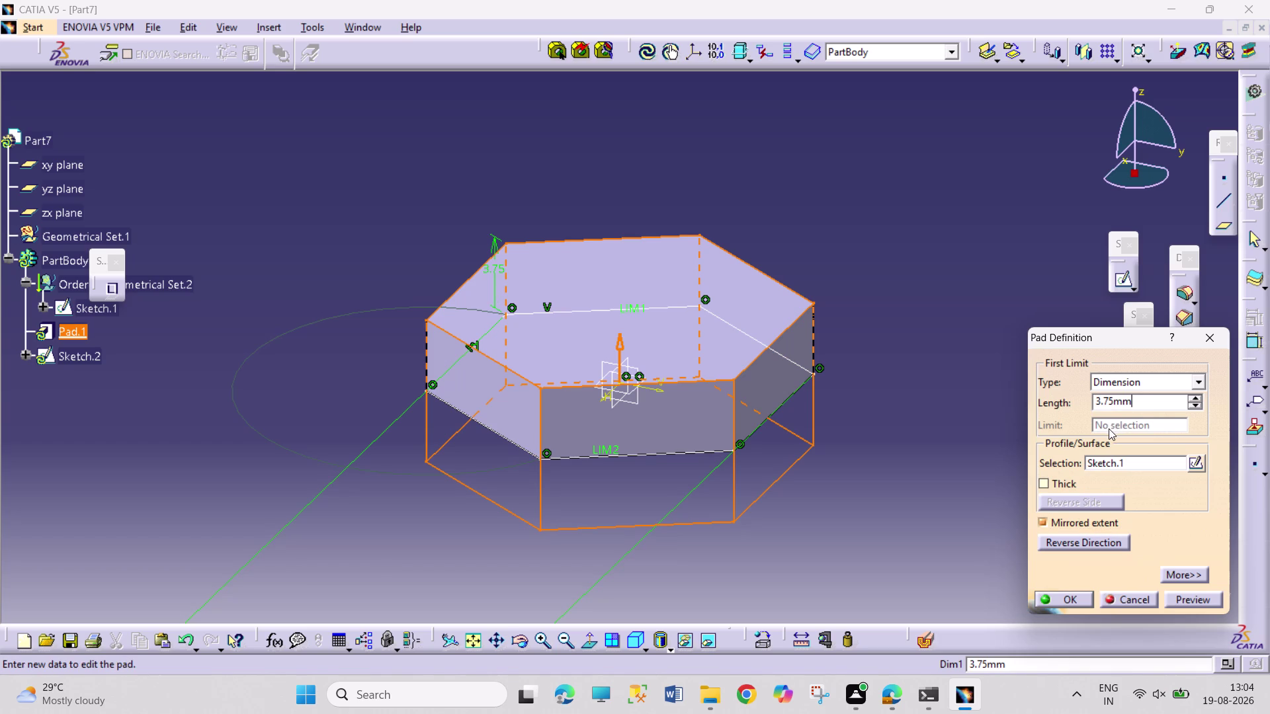
key(BackSpace)
key(BackSpace)
text(/2)
key(period)
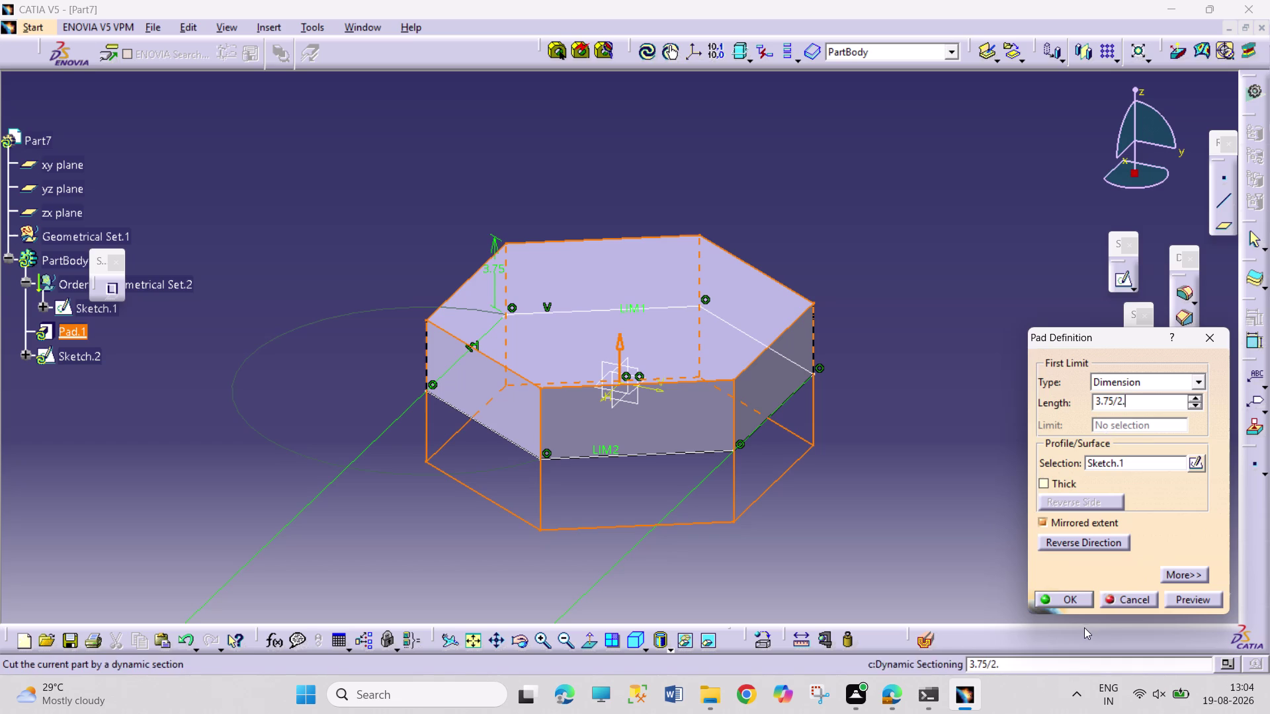
key(BackSpace)
key(Return)
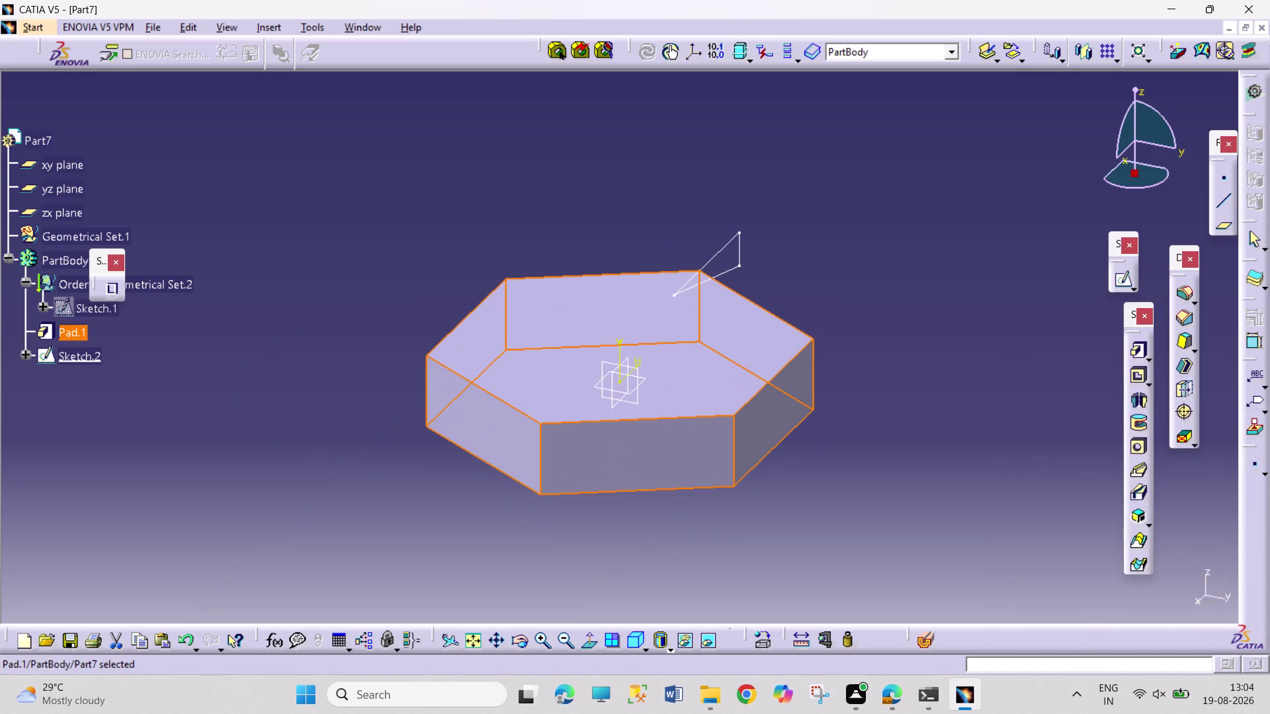
click(955, 507)
Edit Sketch.2, select the triangle, and try mirroring it about the horizontal axis.
double_click(739, 251)
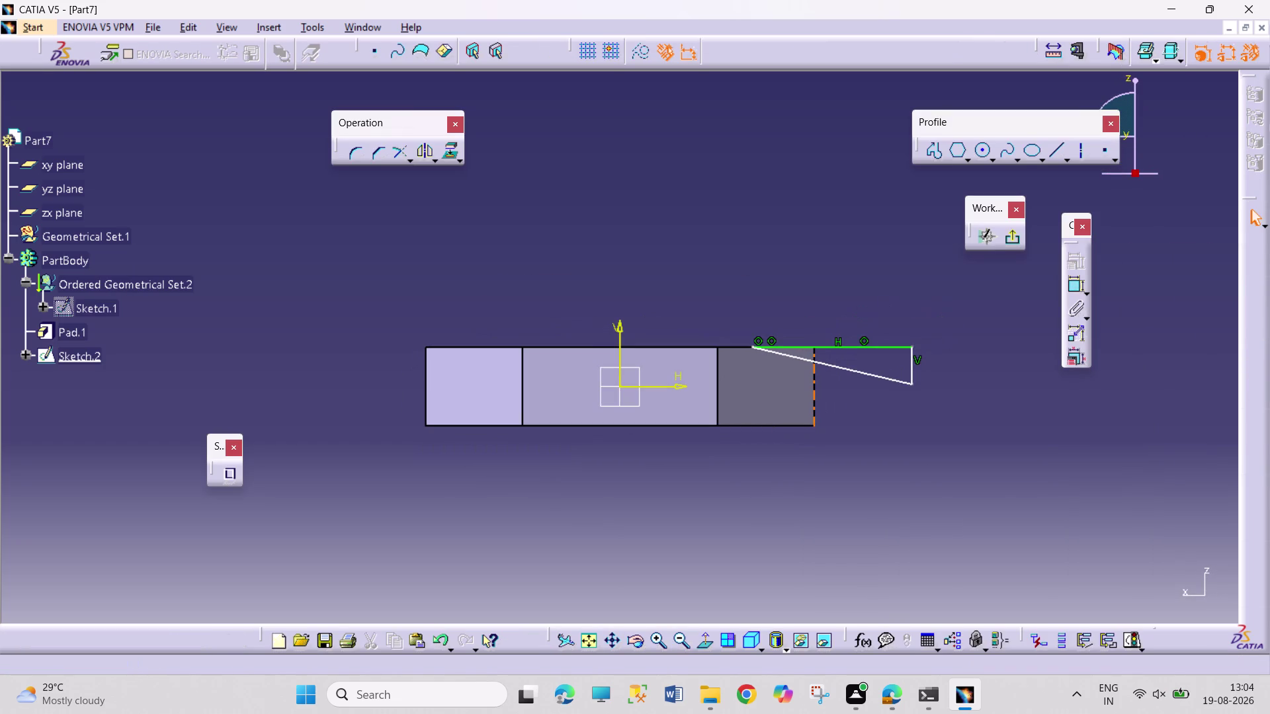
drag(944, 302, 706, 392)
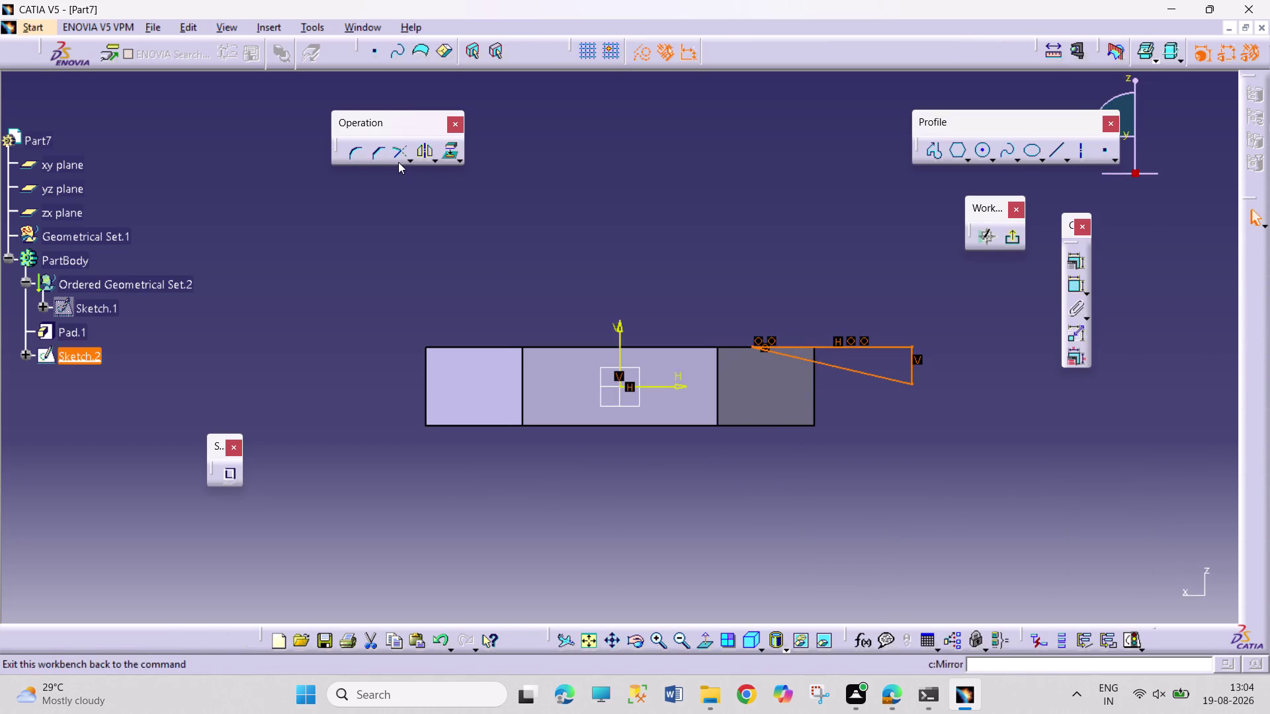
click(420, 152)
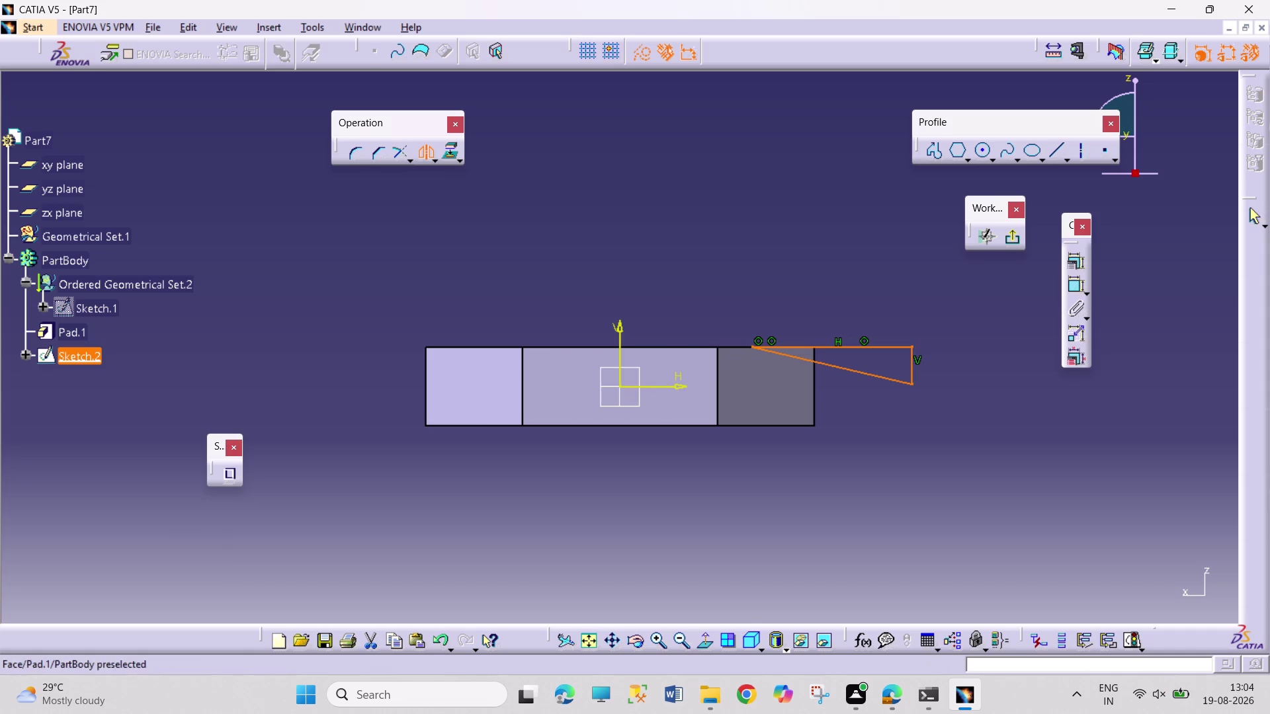
click(671, 383)
click(674, 390)
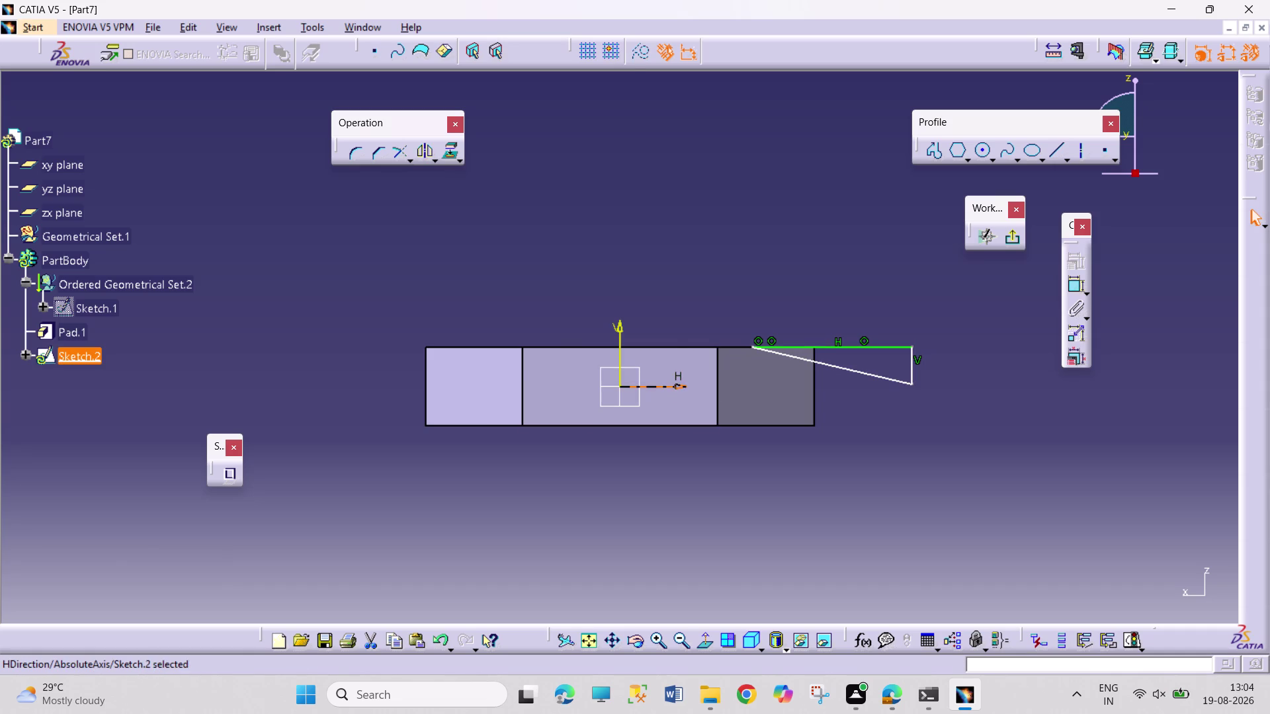
drag(960, 303, 961, 374)
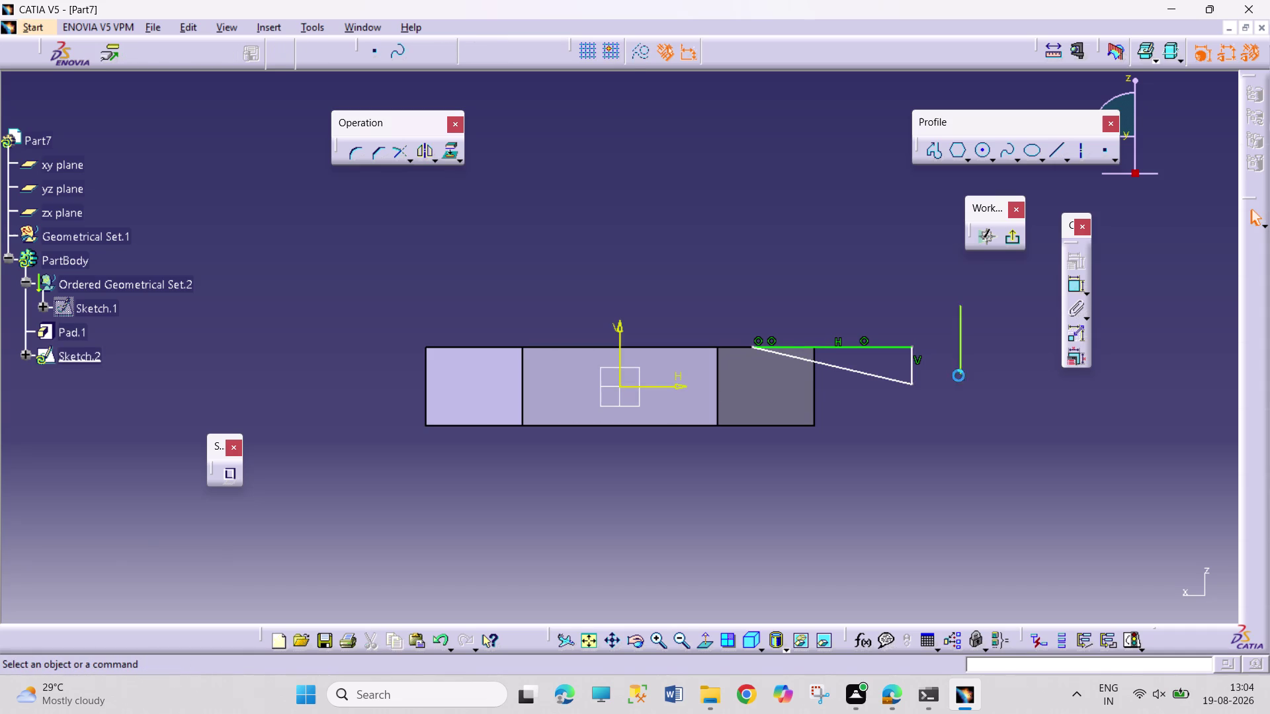
drag(960, 374, 730, 389)
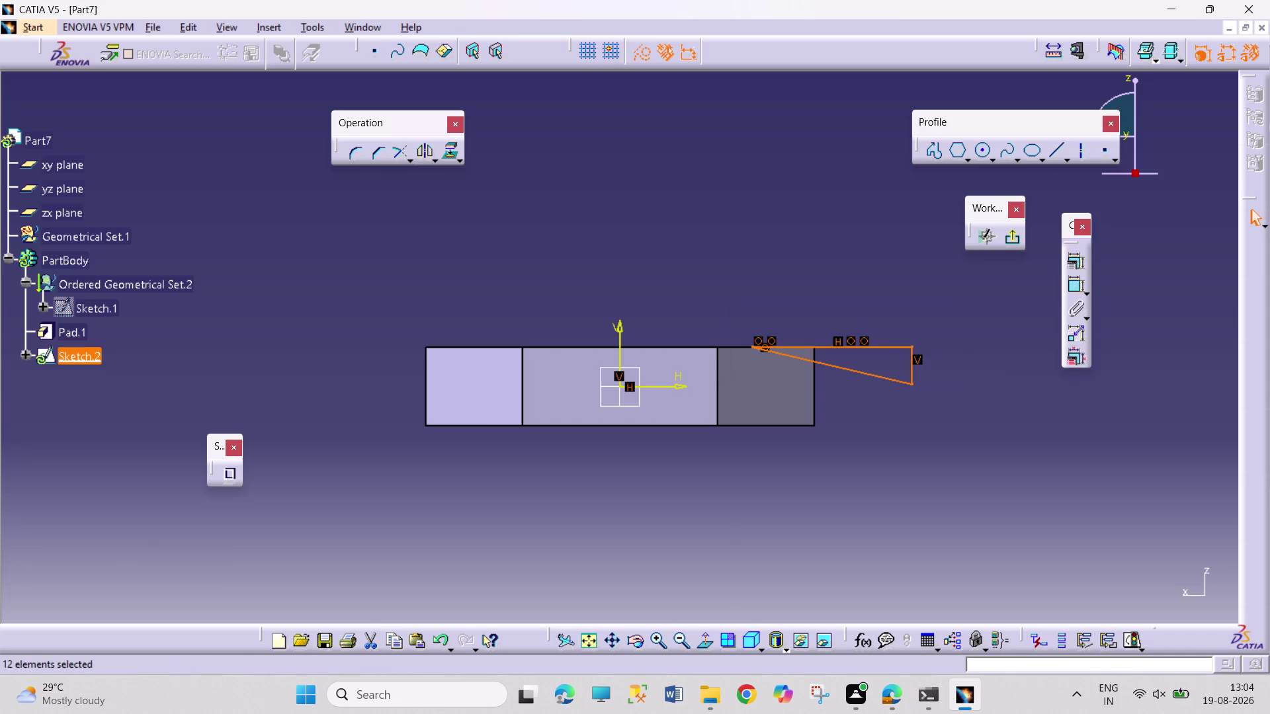
Mirror the triangle about the H axis to the nut's lower edge and exit the sketch.
click(427, 154)
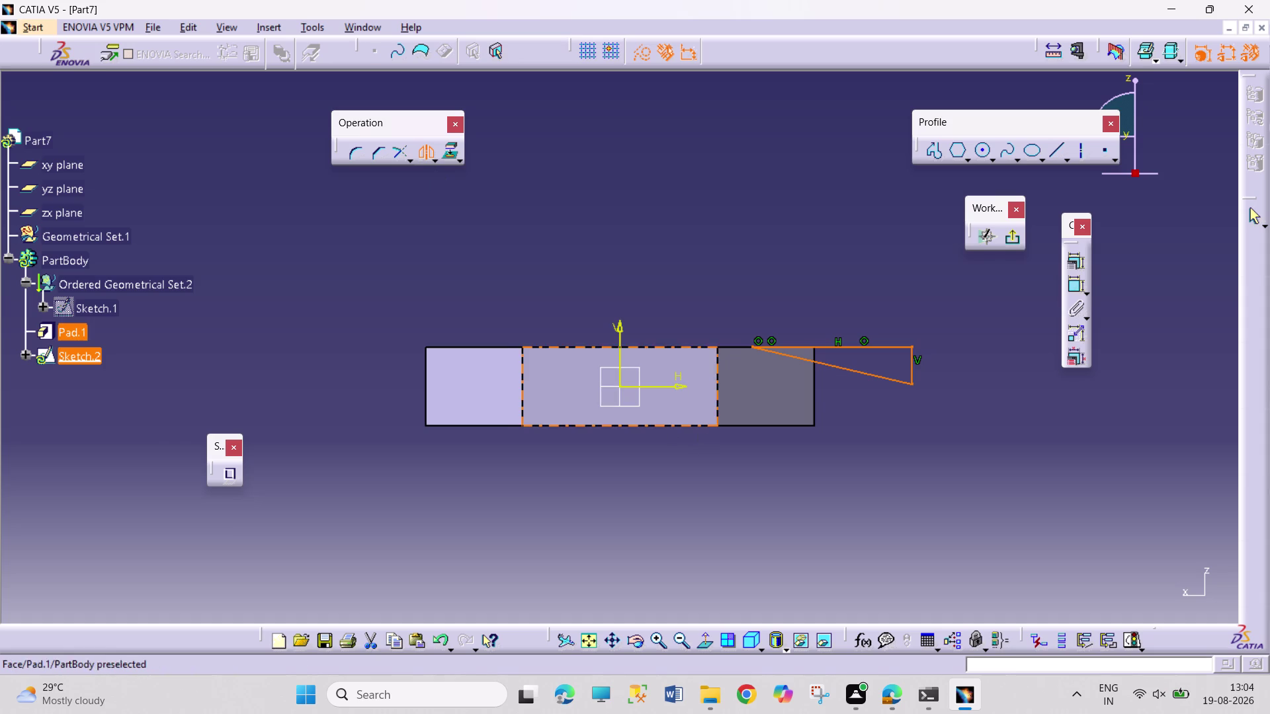
click(678, 388)
click(1055, 475)
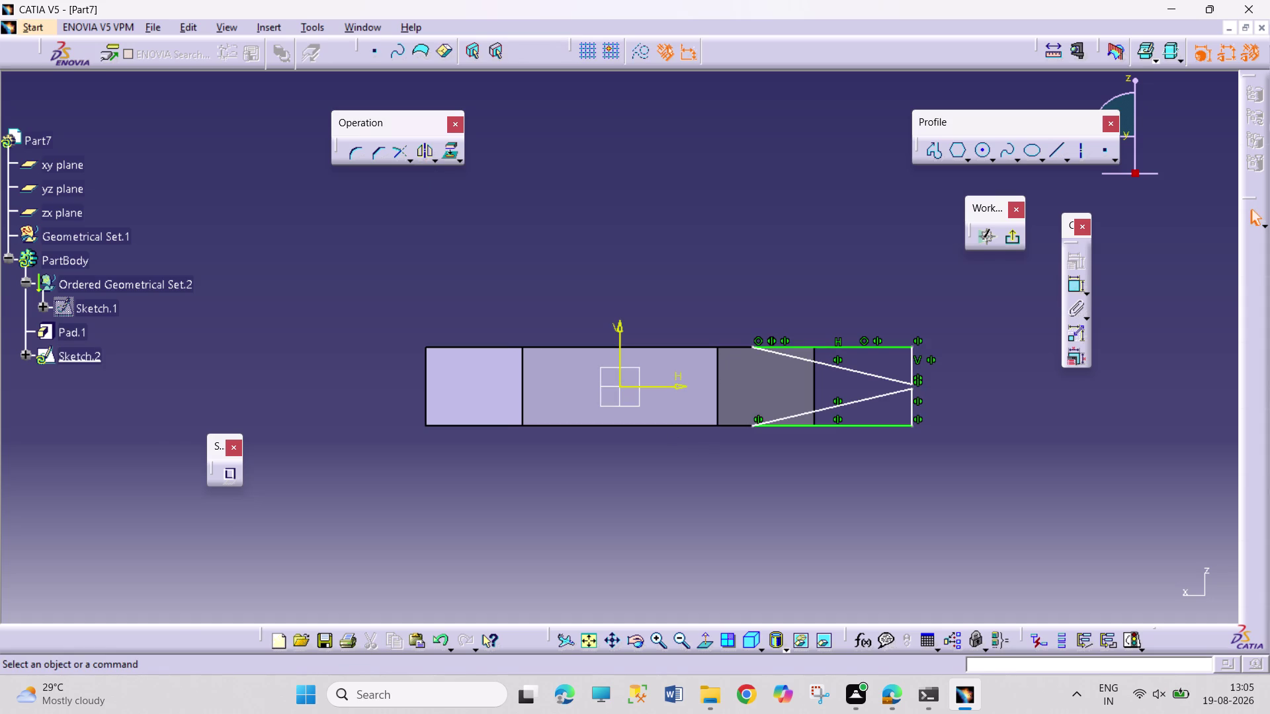
click(1015, 241)
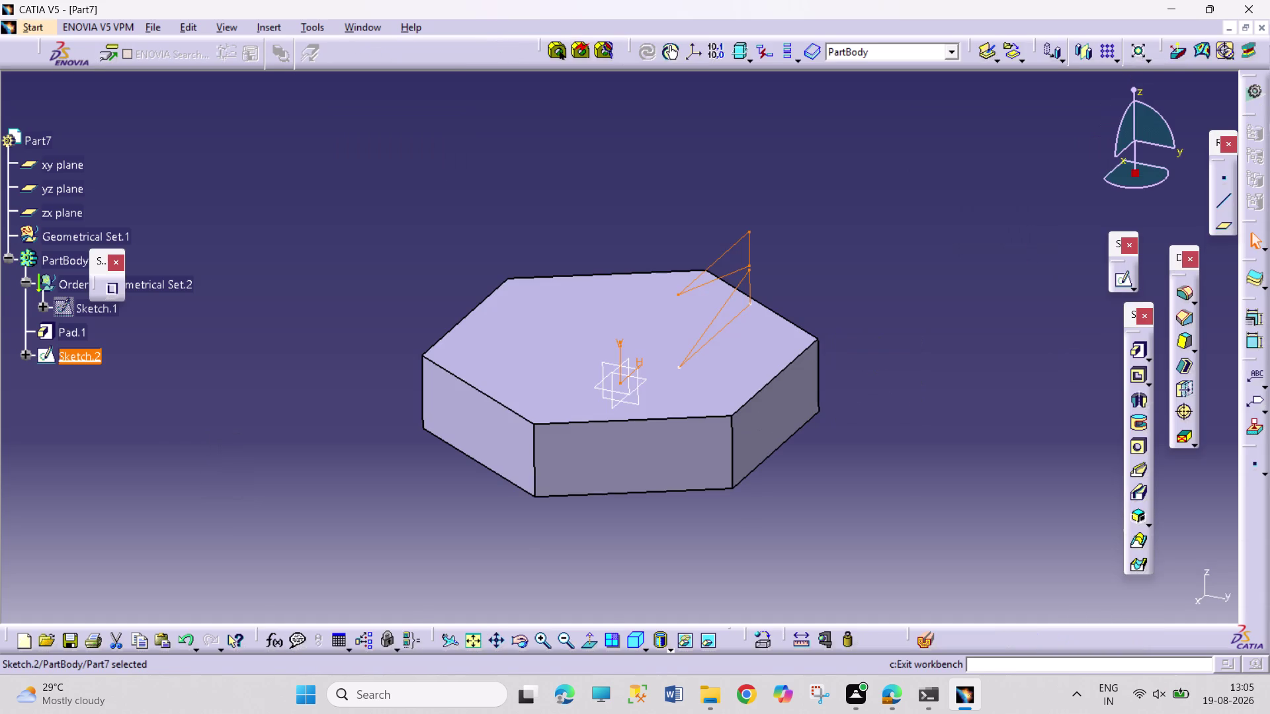
Undo the accidental Shaft made from Sketch.2 and start a Groove instead.
click(1132, 398)
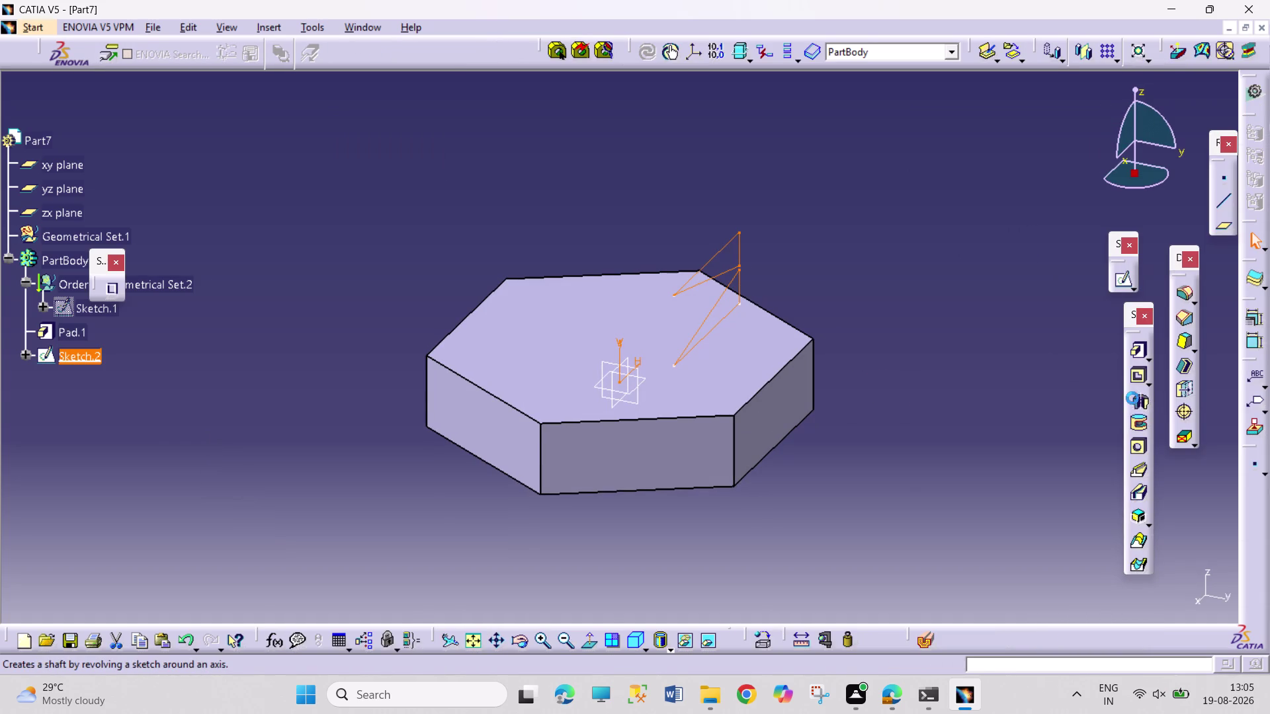
click(620, 357)
click(1077, 603)
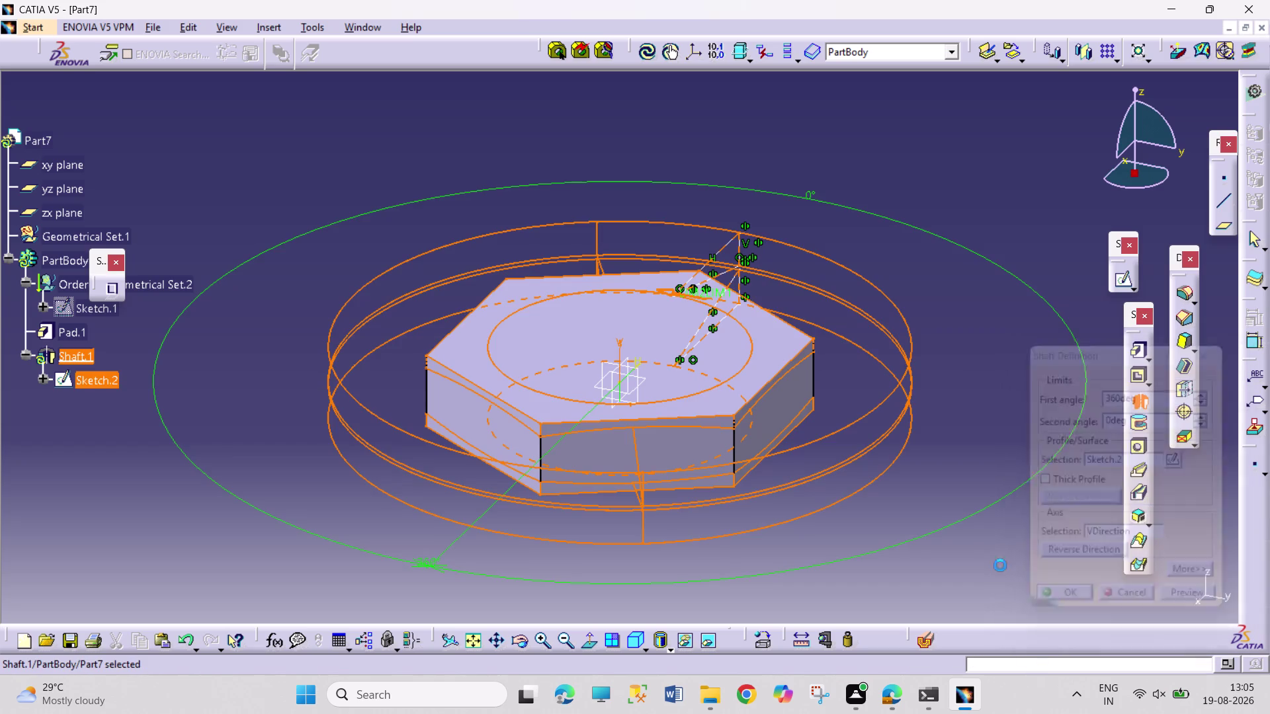
click(921, 543)
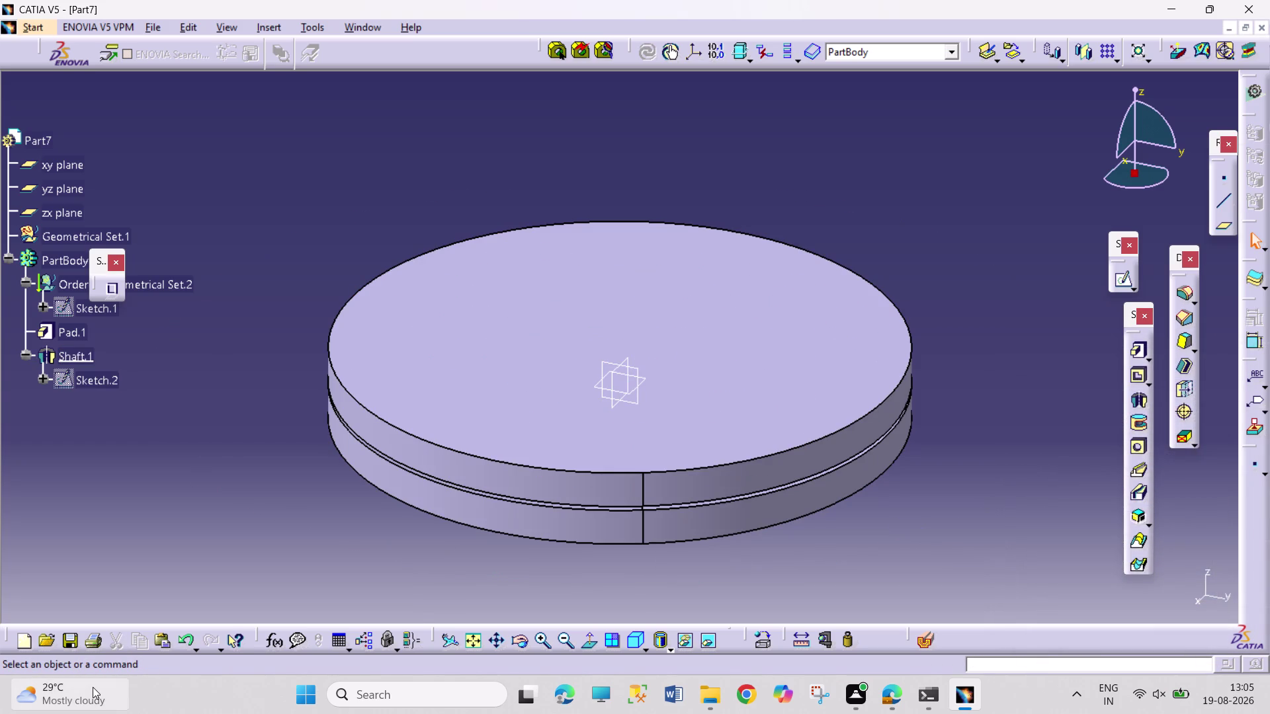
key(ctrl+z)
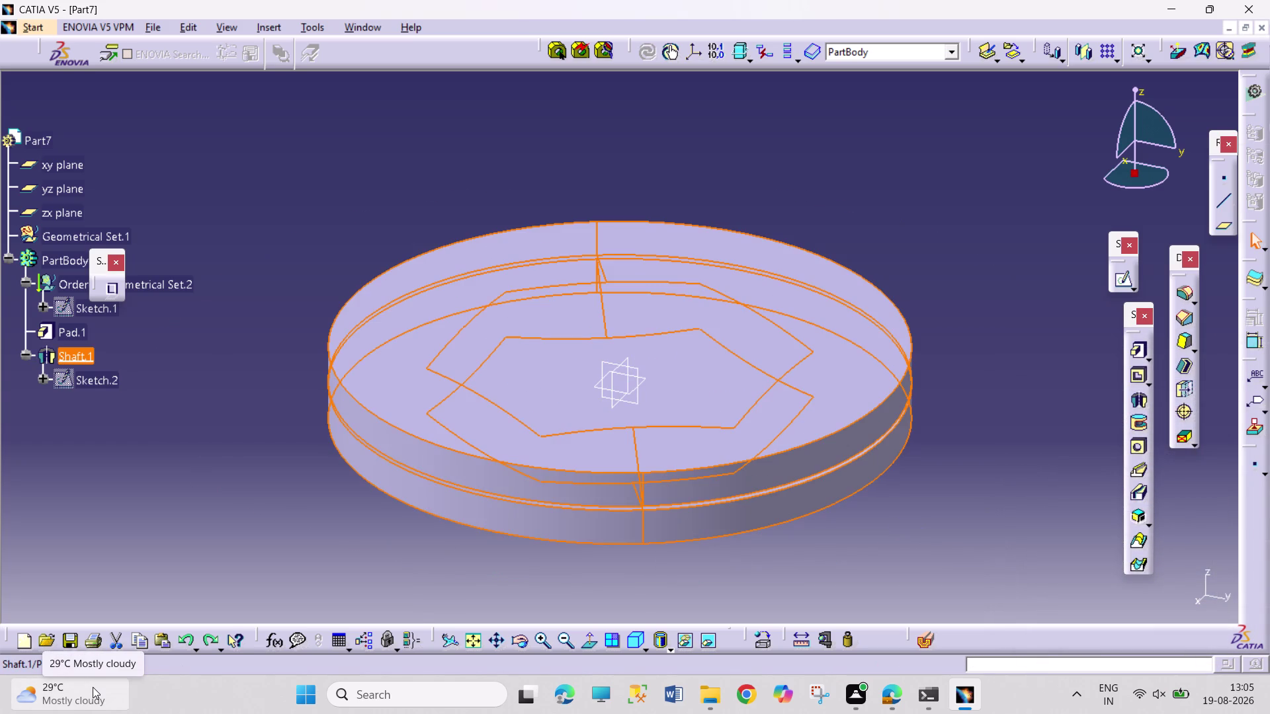
click(383, 584)
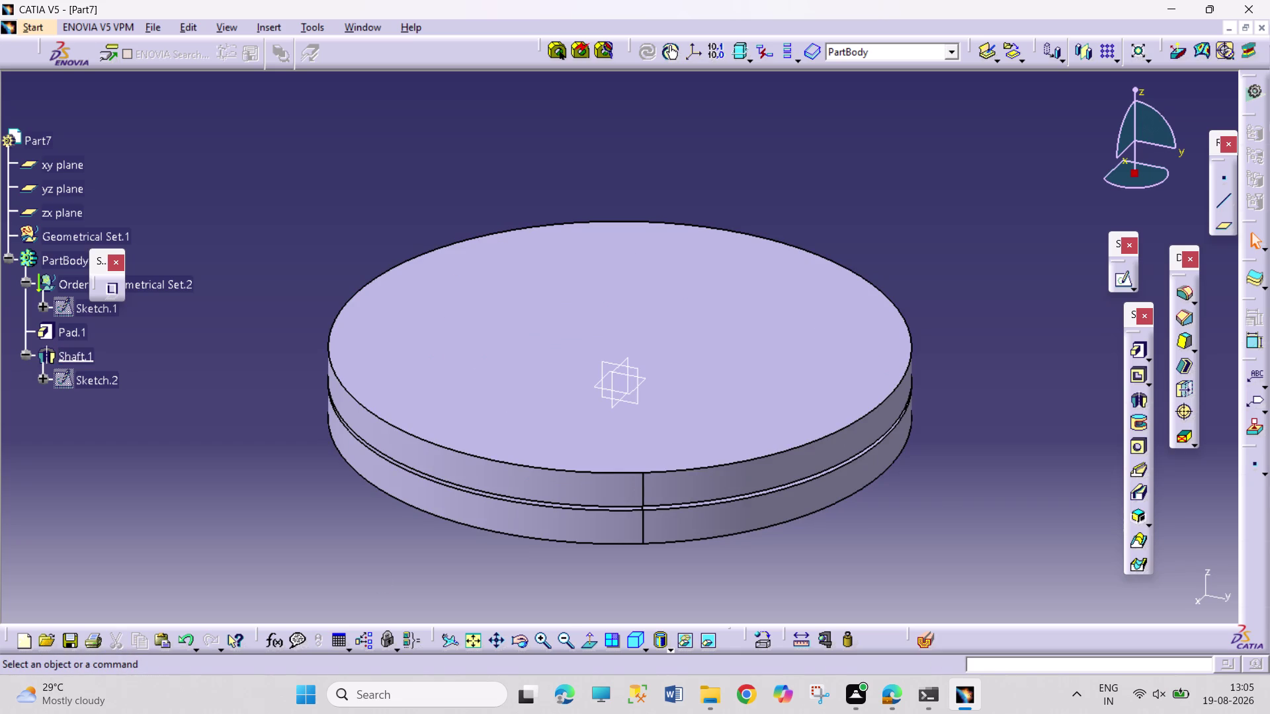
key(ctrl+z)
key(ctrl+z)
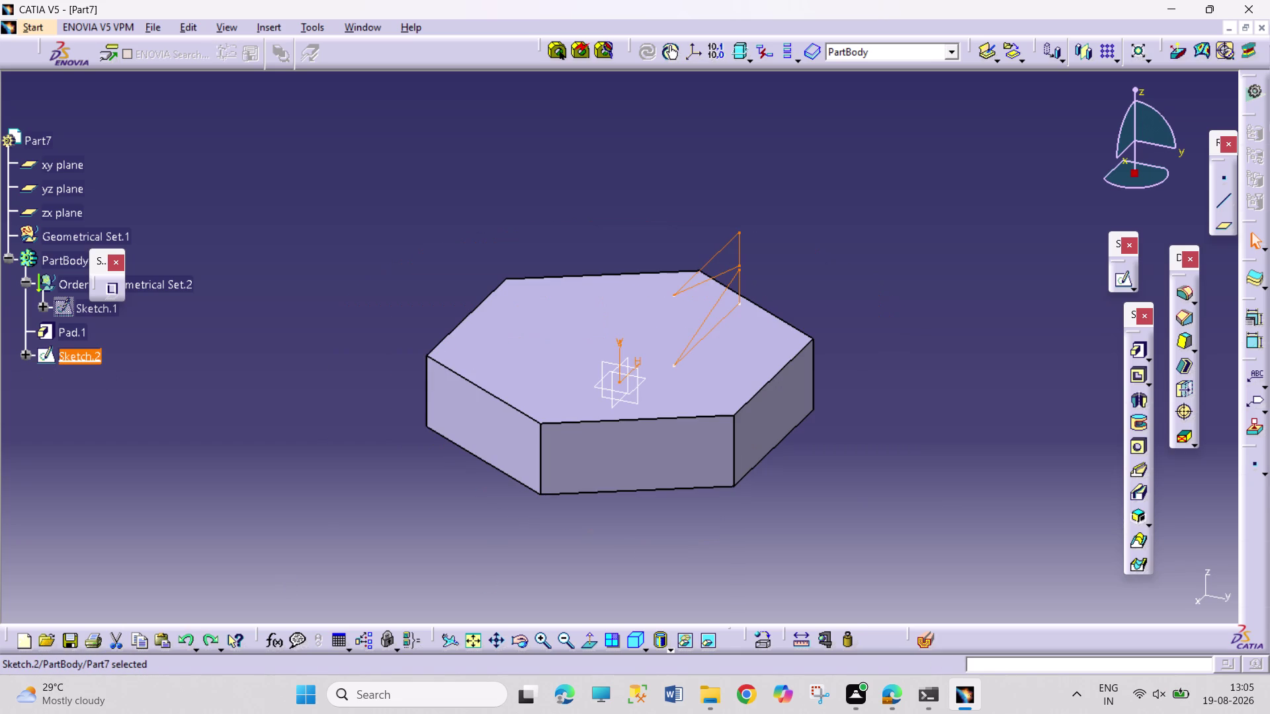
click(1142, 424)
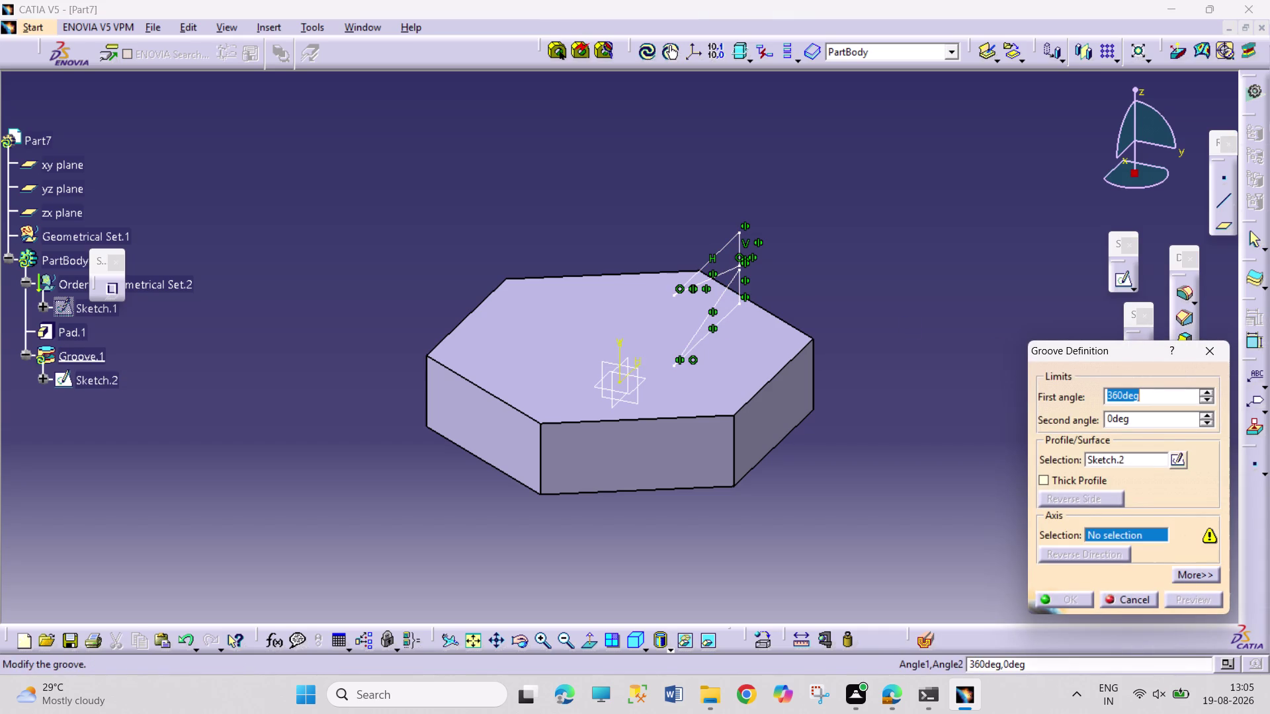
Create Groove.1 about the vertical direction, then rotate to view the nut's underside.
click(621, 351)
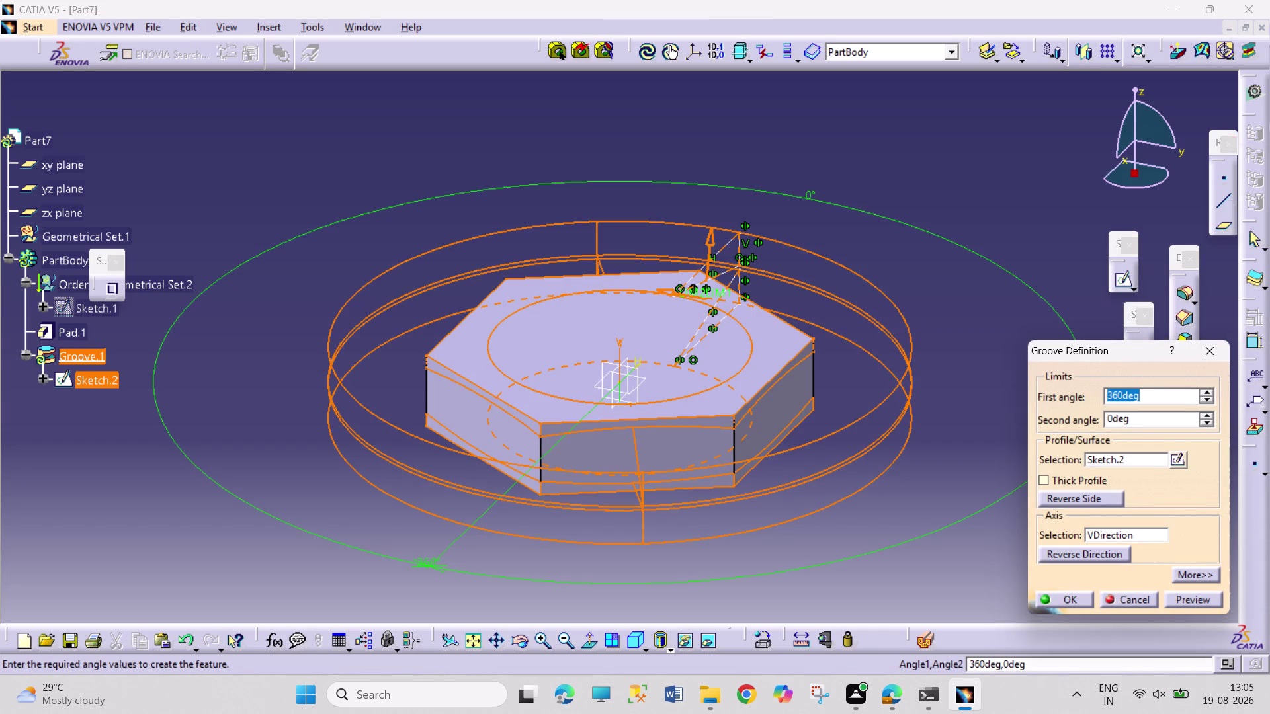
click(1080, 595)
click(930, 509)
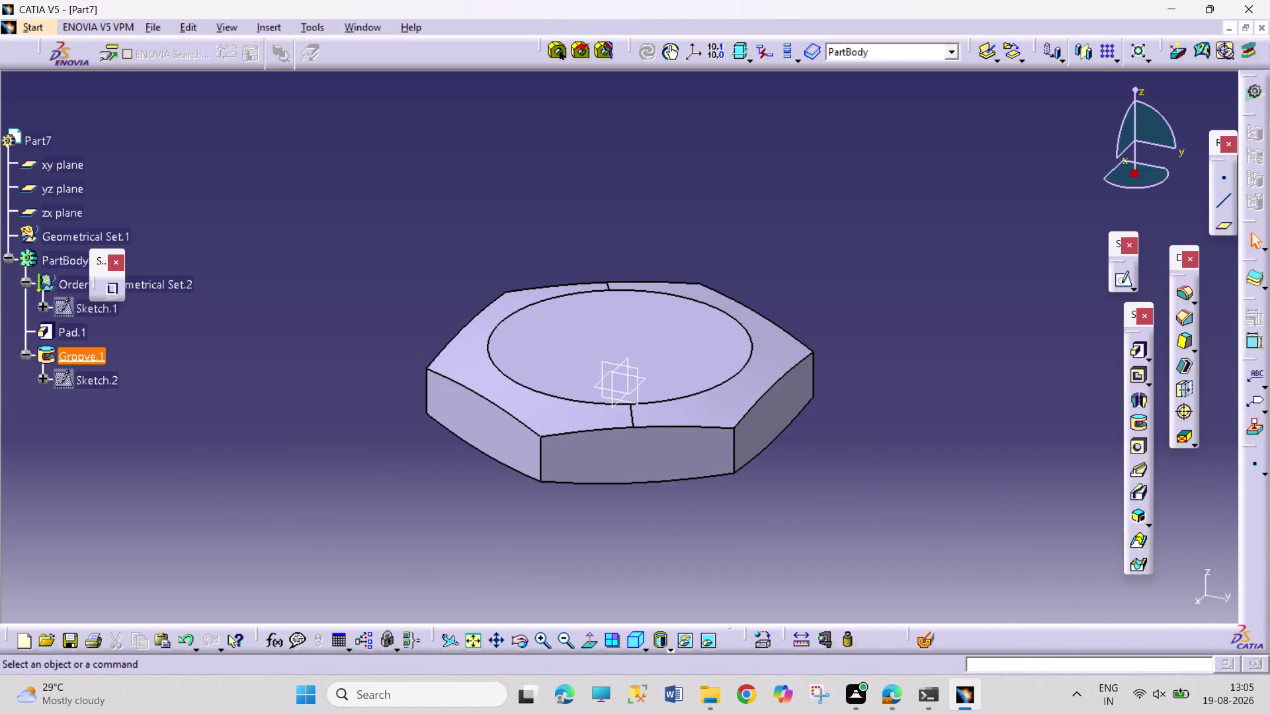
click(518, 638)
drag(664, 576, 672, 539)
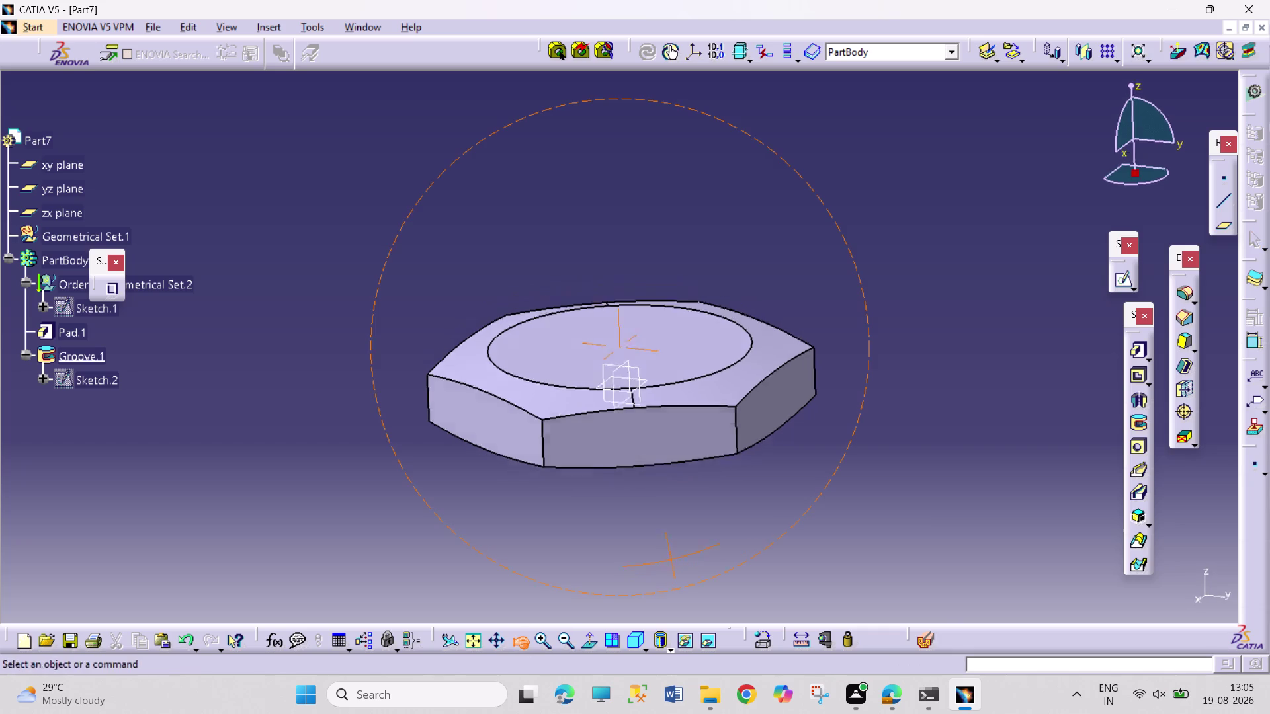
drag(672, 538, 703, 349)
Start a sketch on the nut's bottom face and draw a circle at the origin.
click(709, 392)
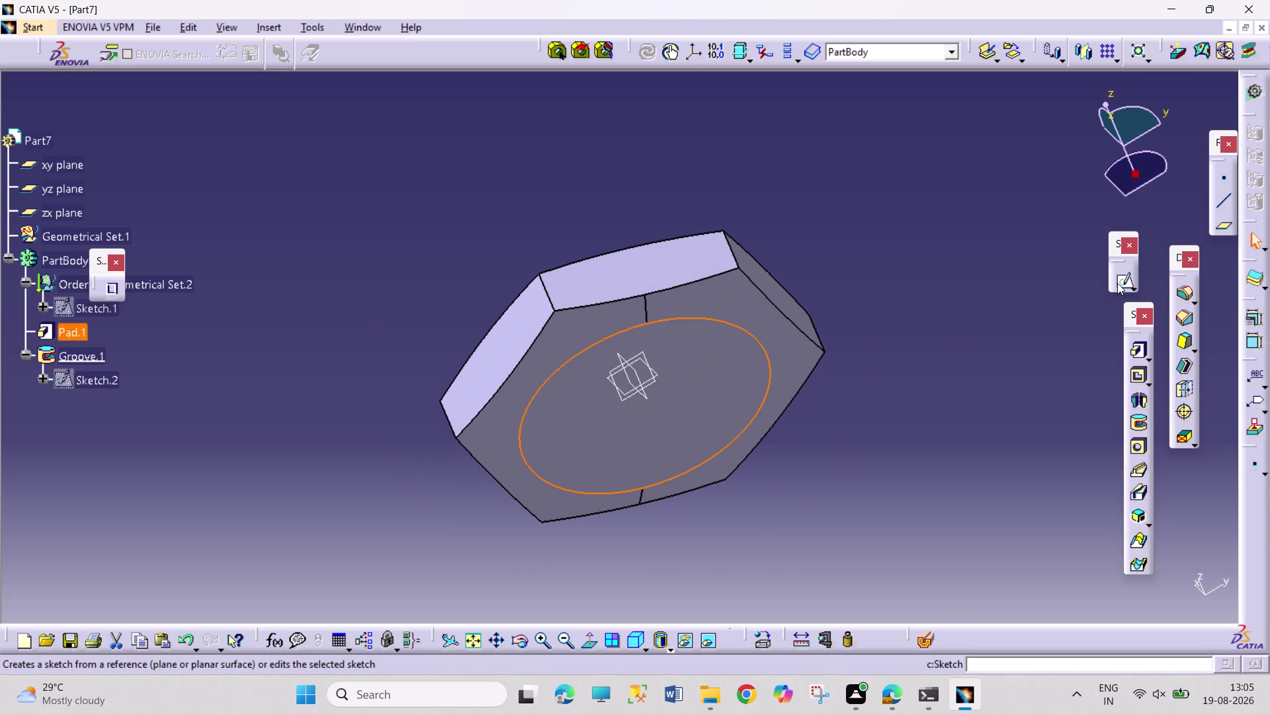
drag(1117, 283, 1105, 295)
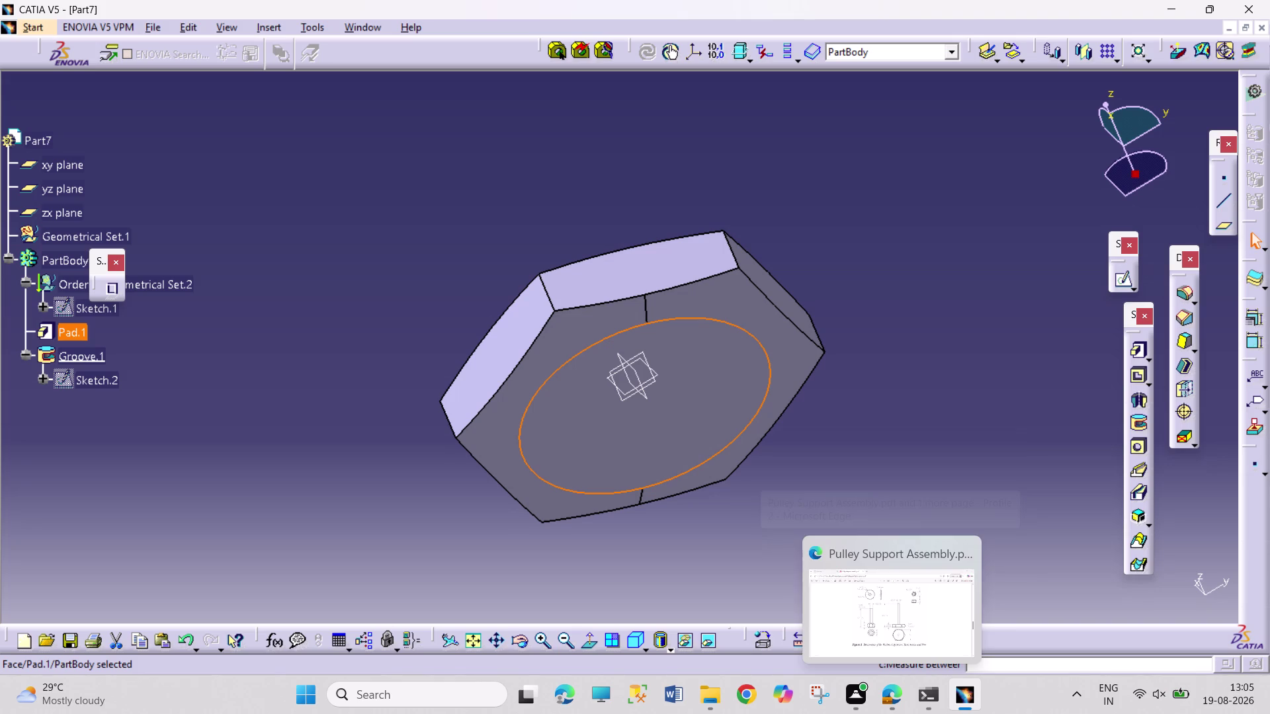
click(1120, 284)
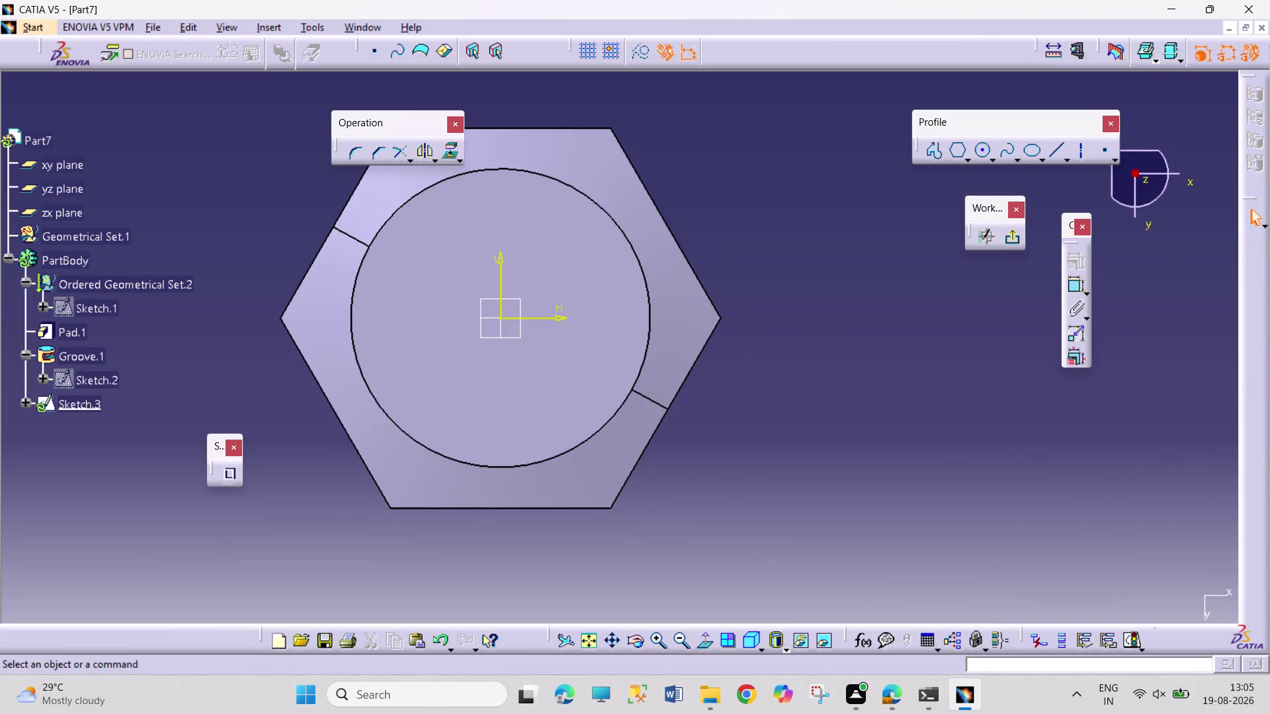
click(975, 157)
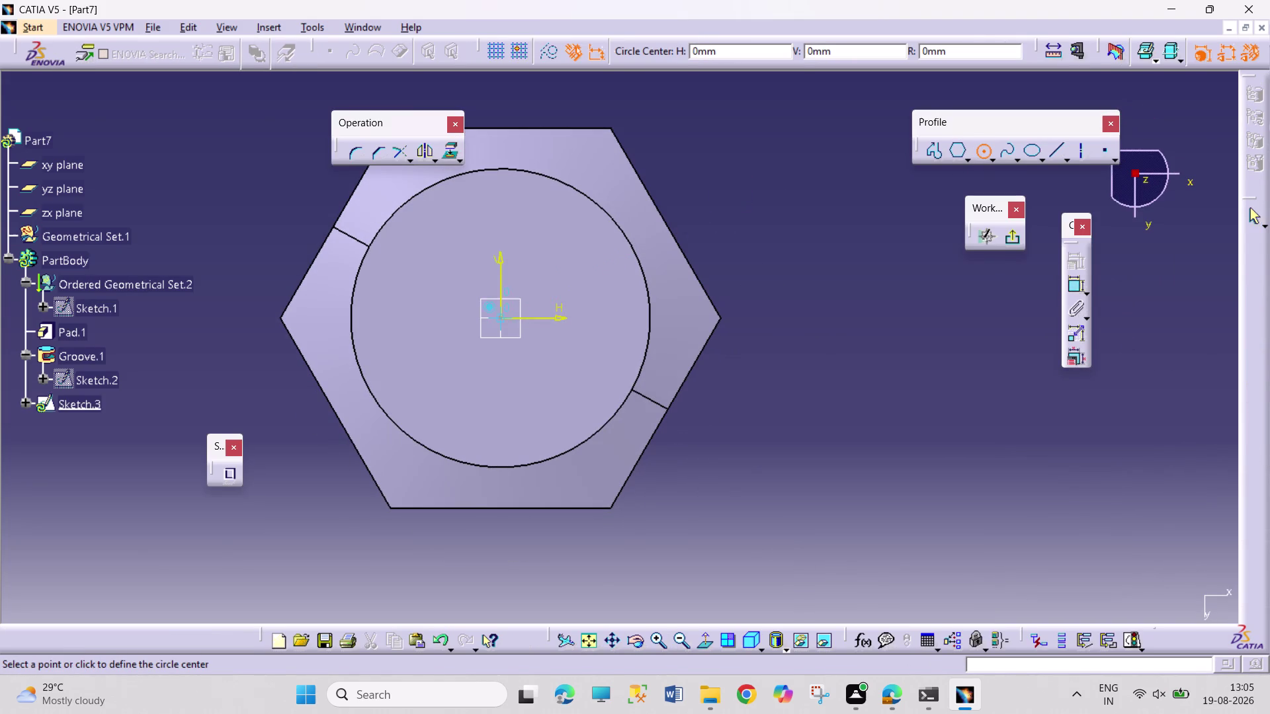
click(500, 319)
click(549, 394)
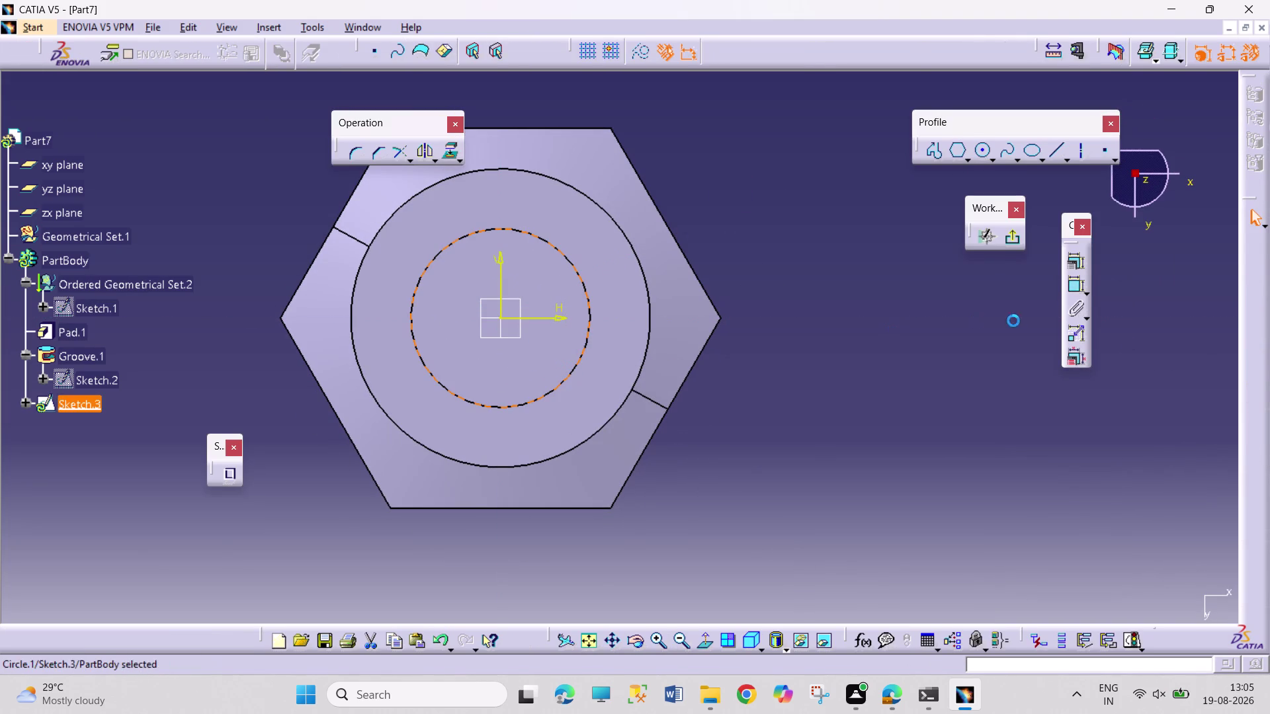
Set the circle's diameter to 2.5 mm and exit the sketch.
click(1076, 291)
click(797, 230)
double_click(806, 228)
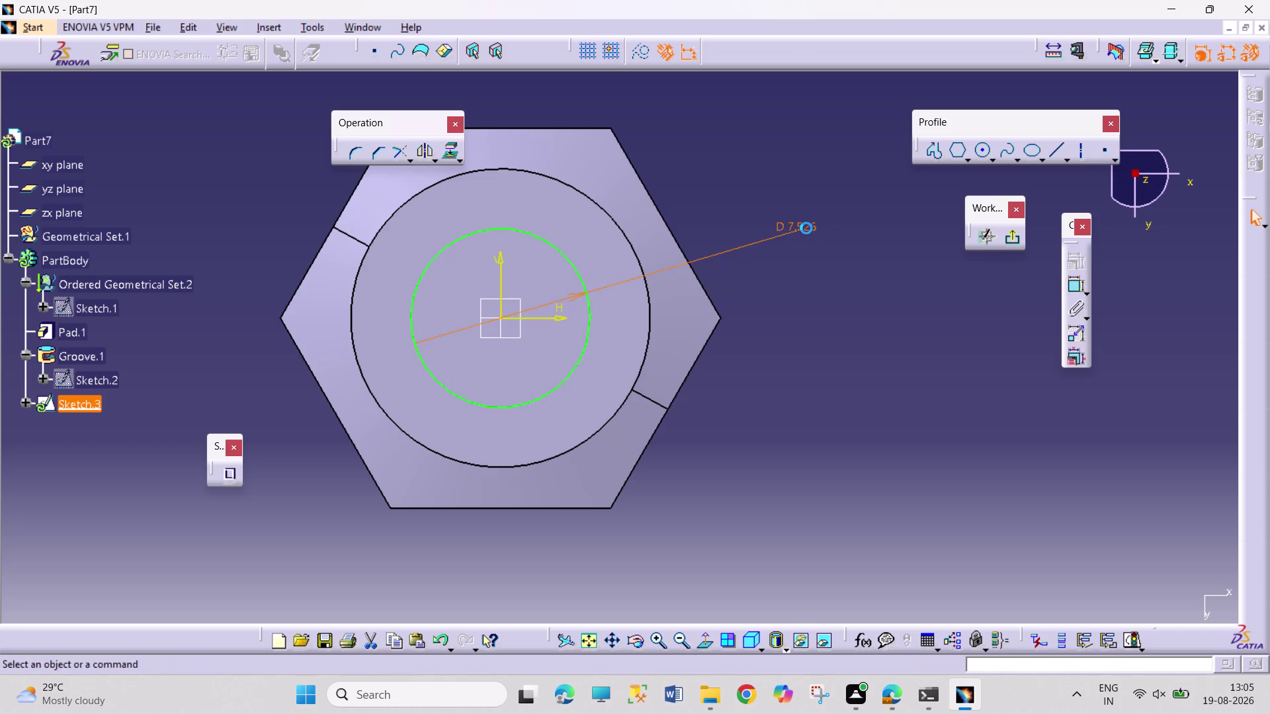
text(2.)
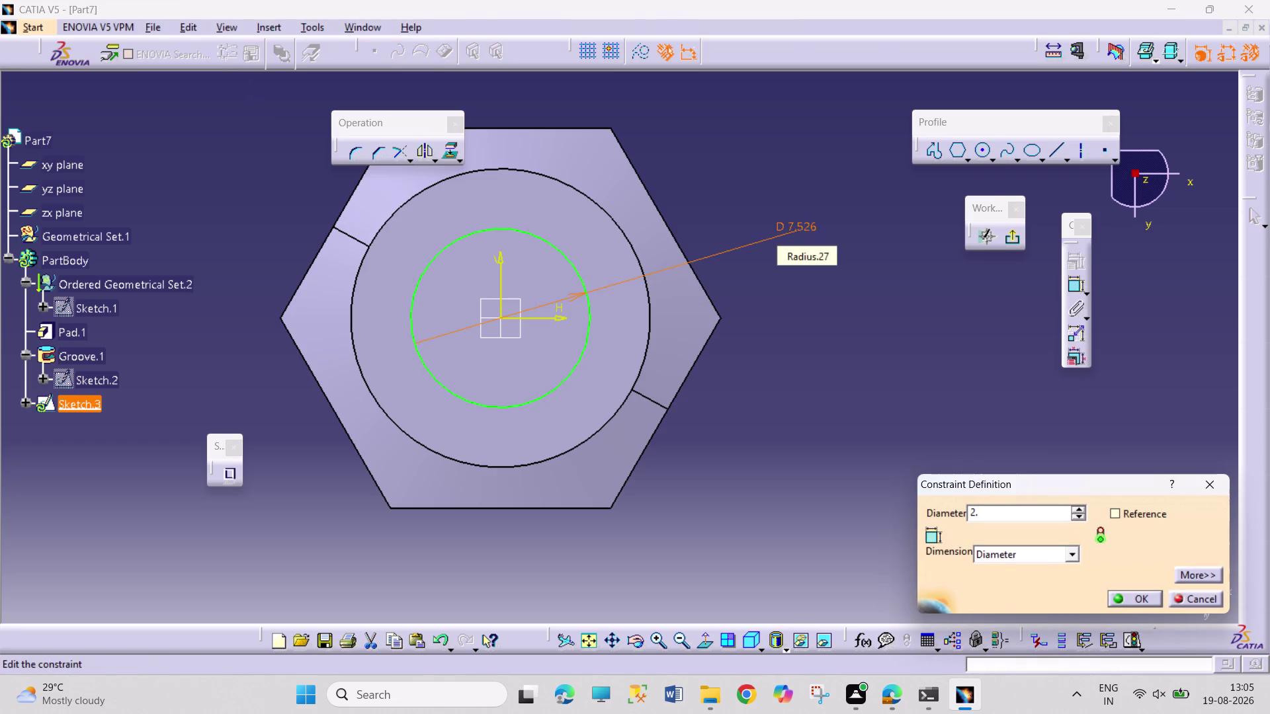
key(5)
key(Return)
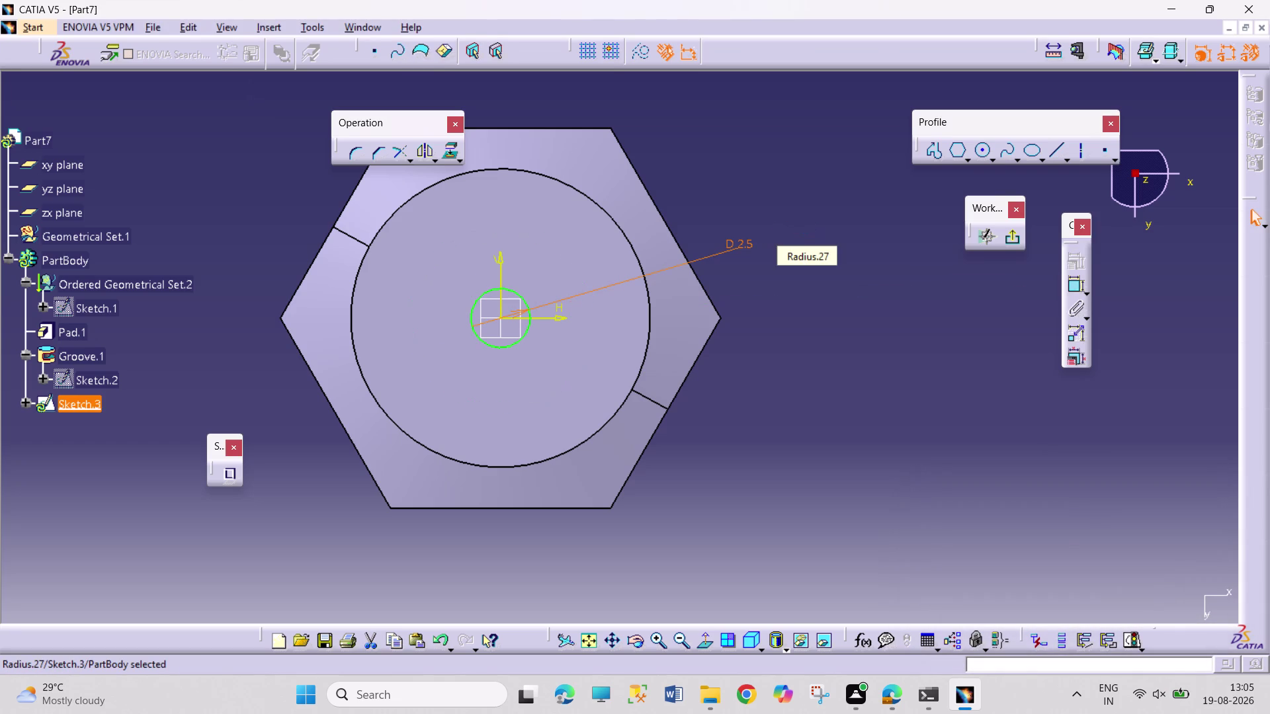
click(1017, 244)
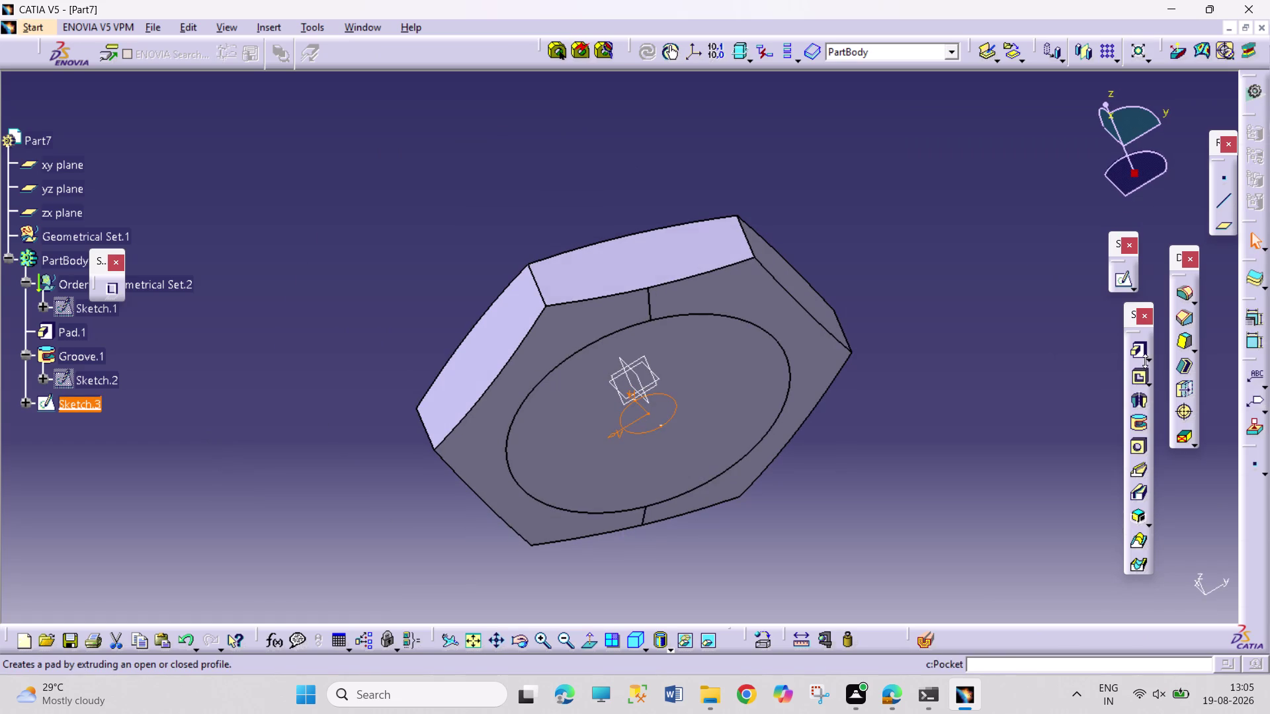
Change Pad.2's length to 33.75 mm to extrude Sketch.3's circle into a shank.
click(1139, 357)
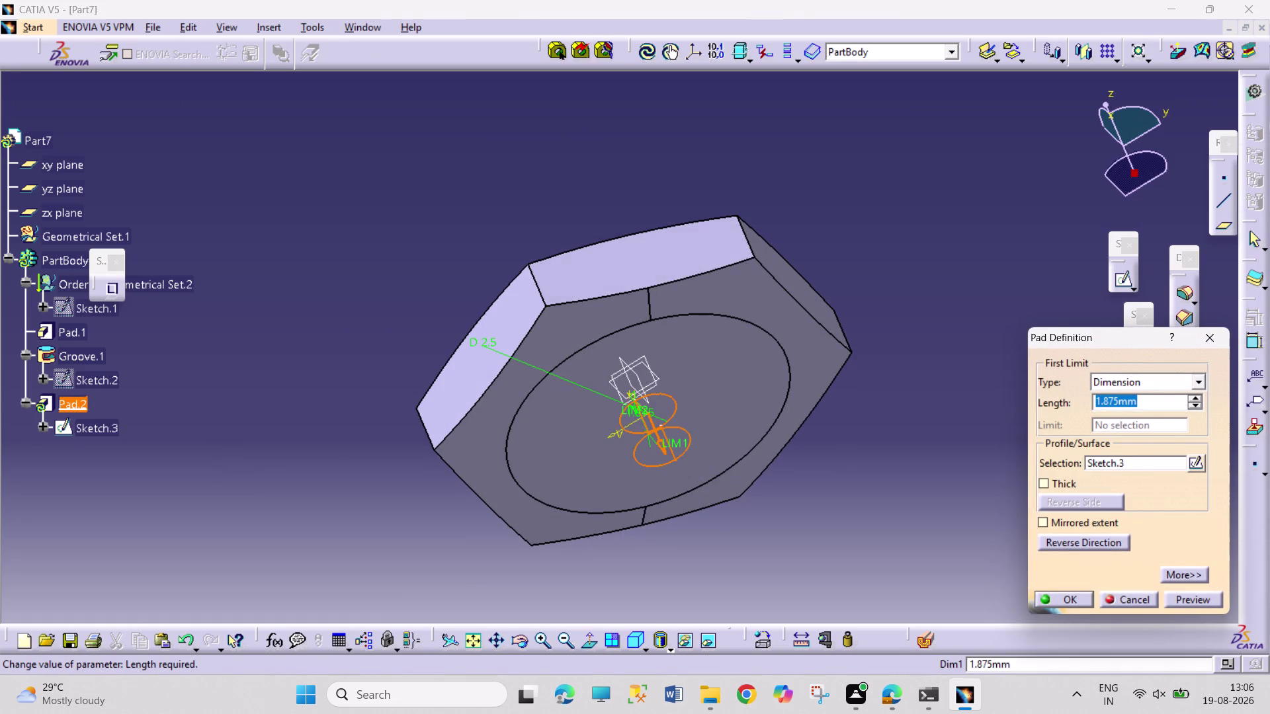
text(33.)
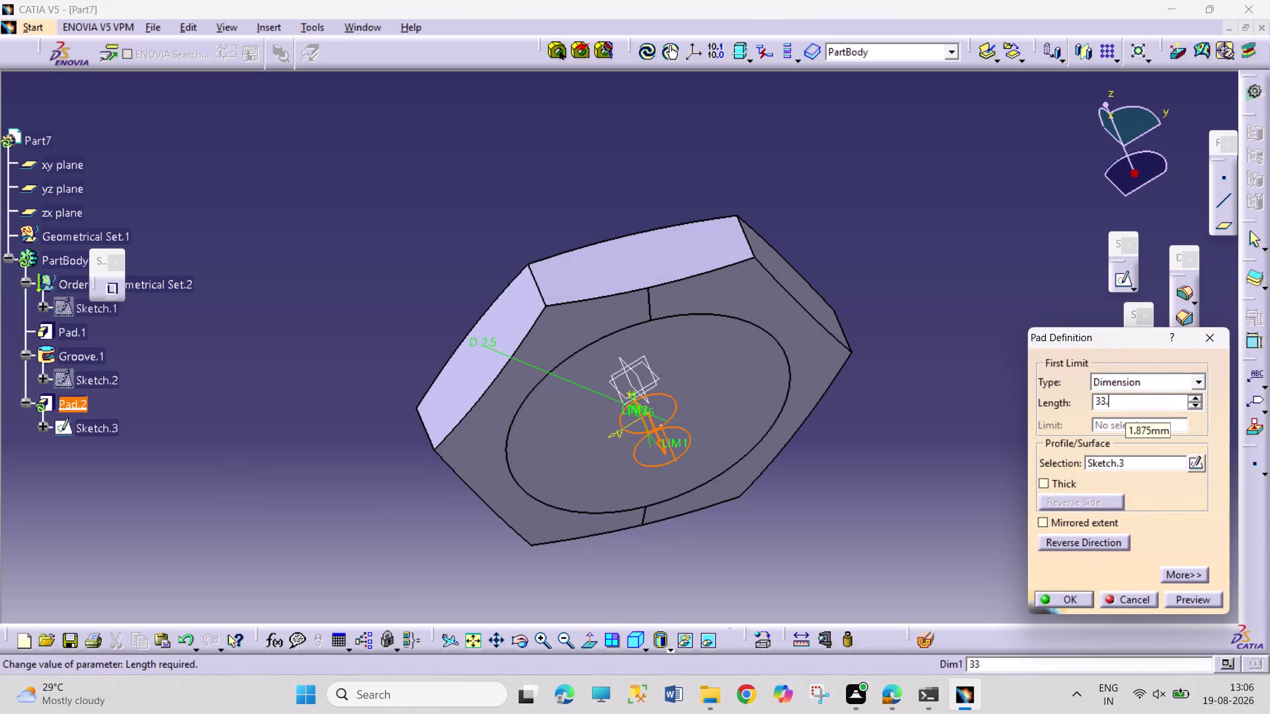
text(75)
key(Return)
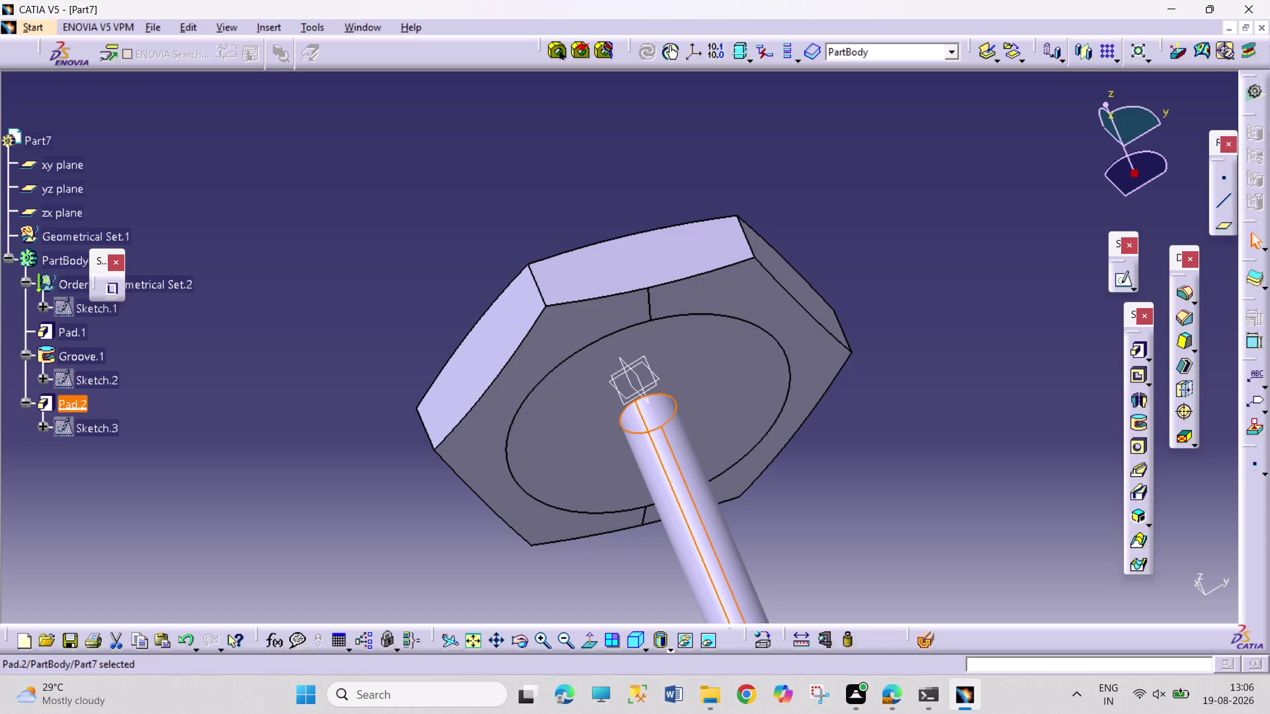
click(883, 702)
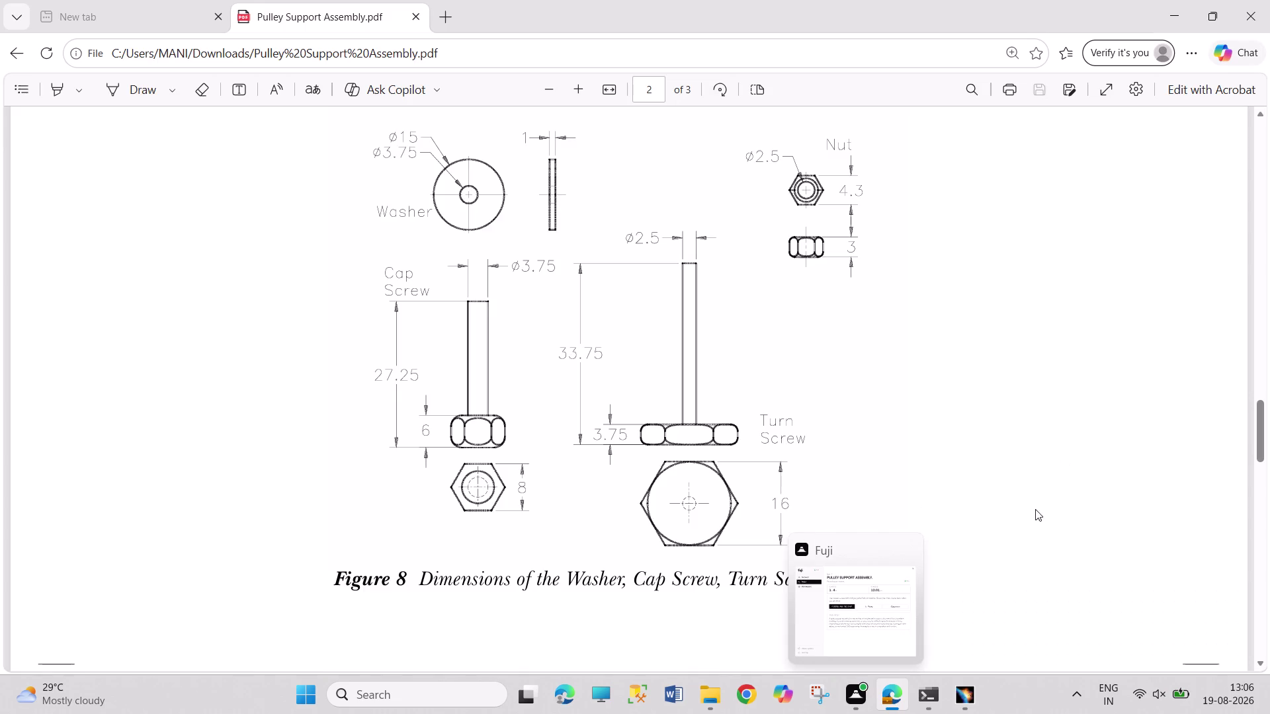
Return from the Turn Screw drawing to Part7 in CATIA and bring up the File commands.
click(953, 692)
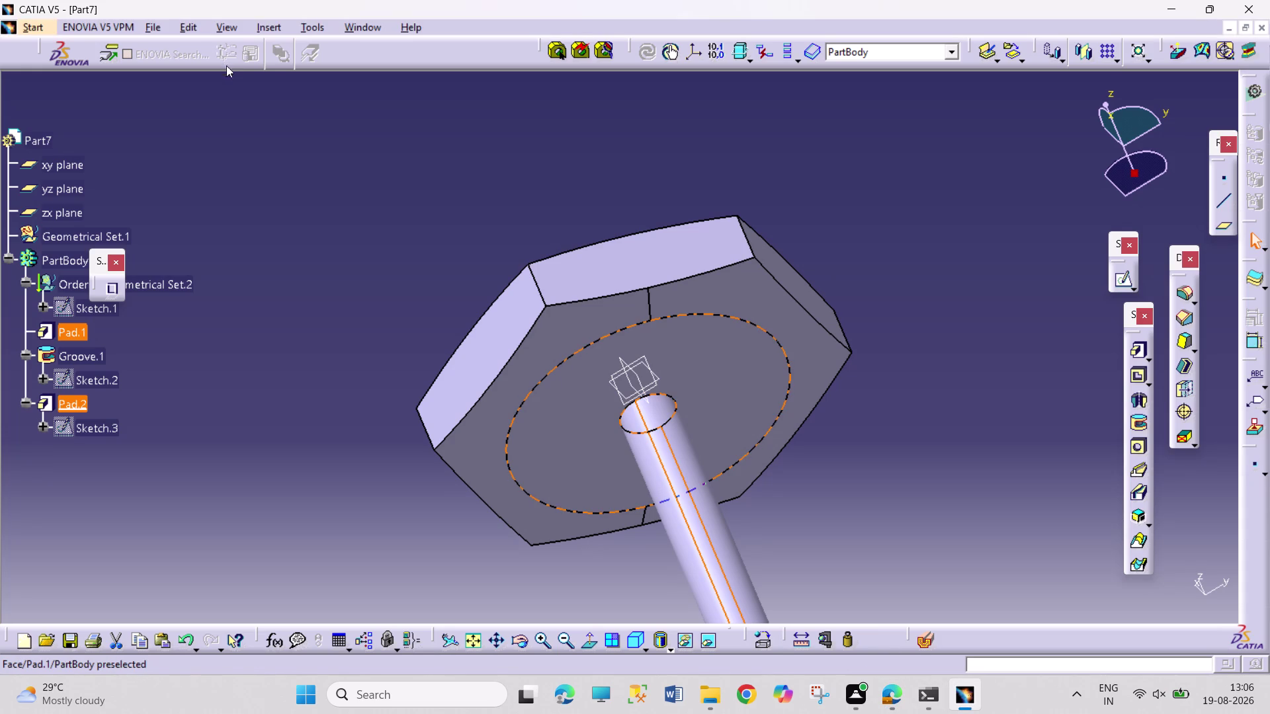
click(154, 32)
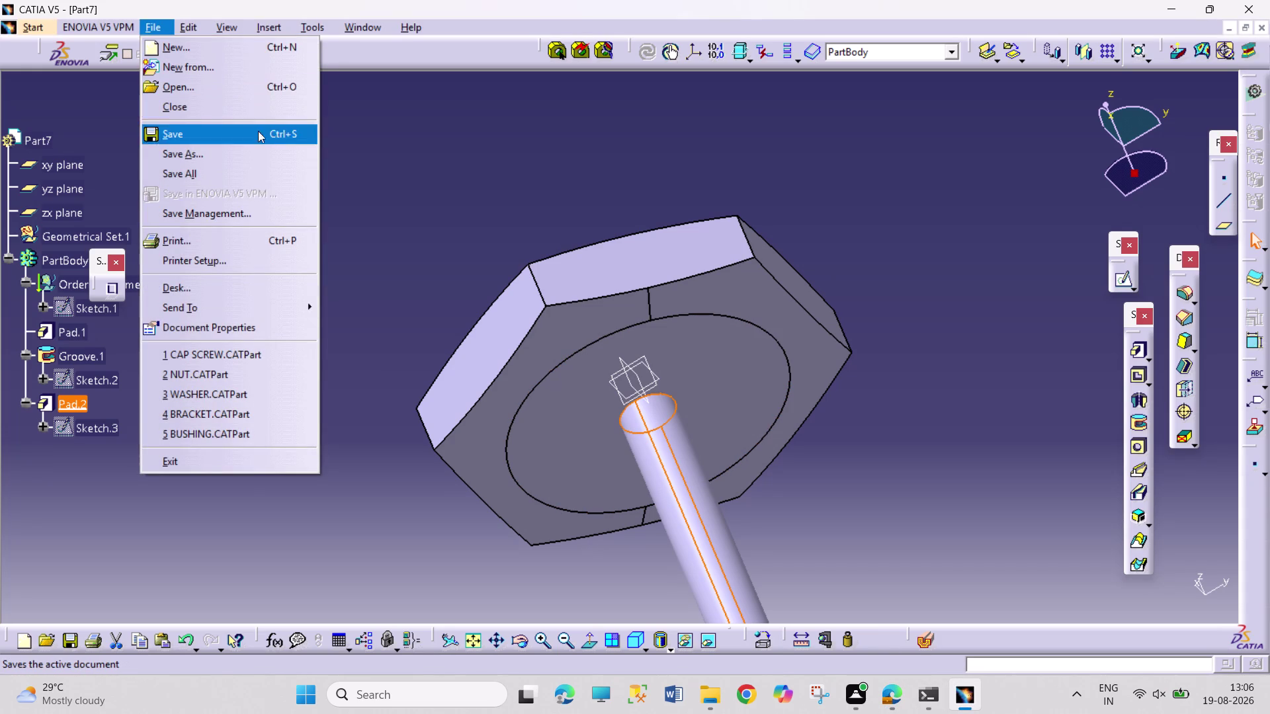
Save Part7 as TURN SCREW.CATPart in the PULLY SUPPORT ASSEMBLY folder.
click(259, 156)
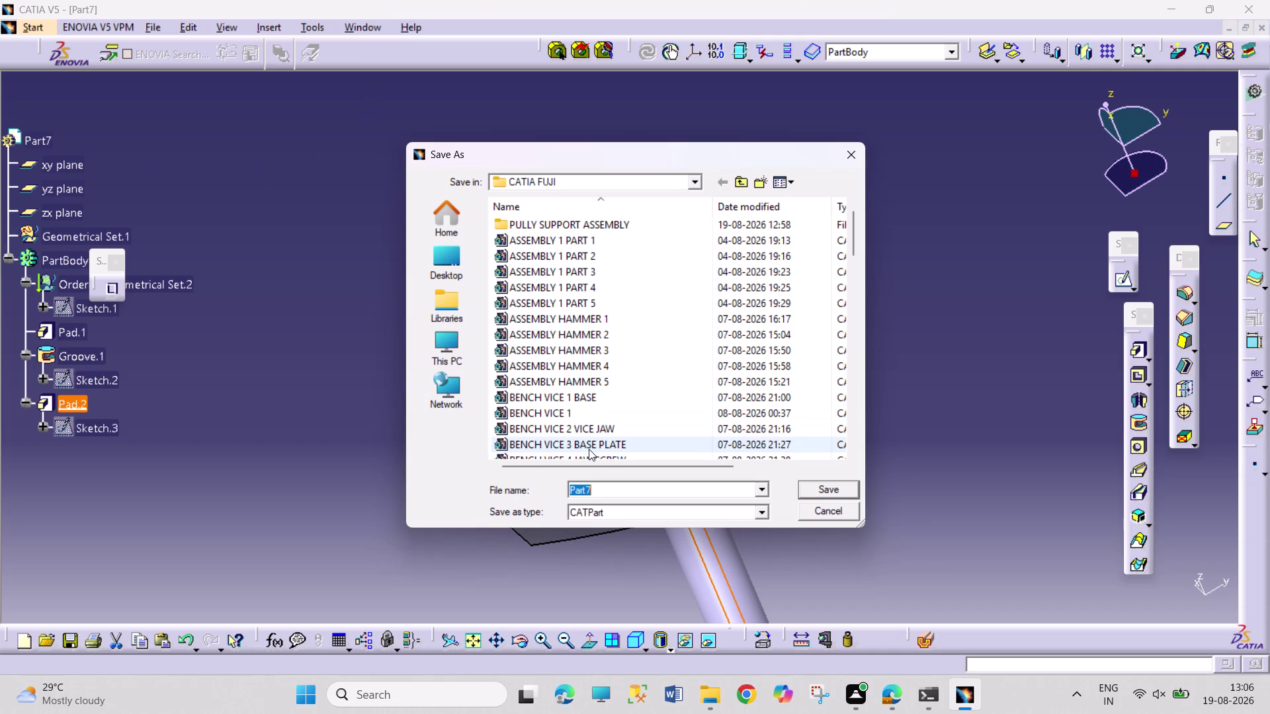
double_click(677, 230)
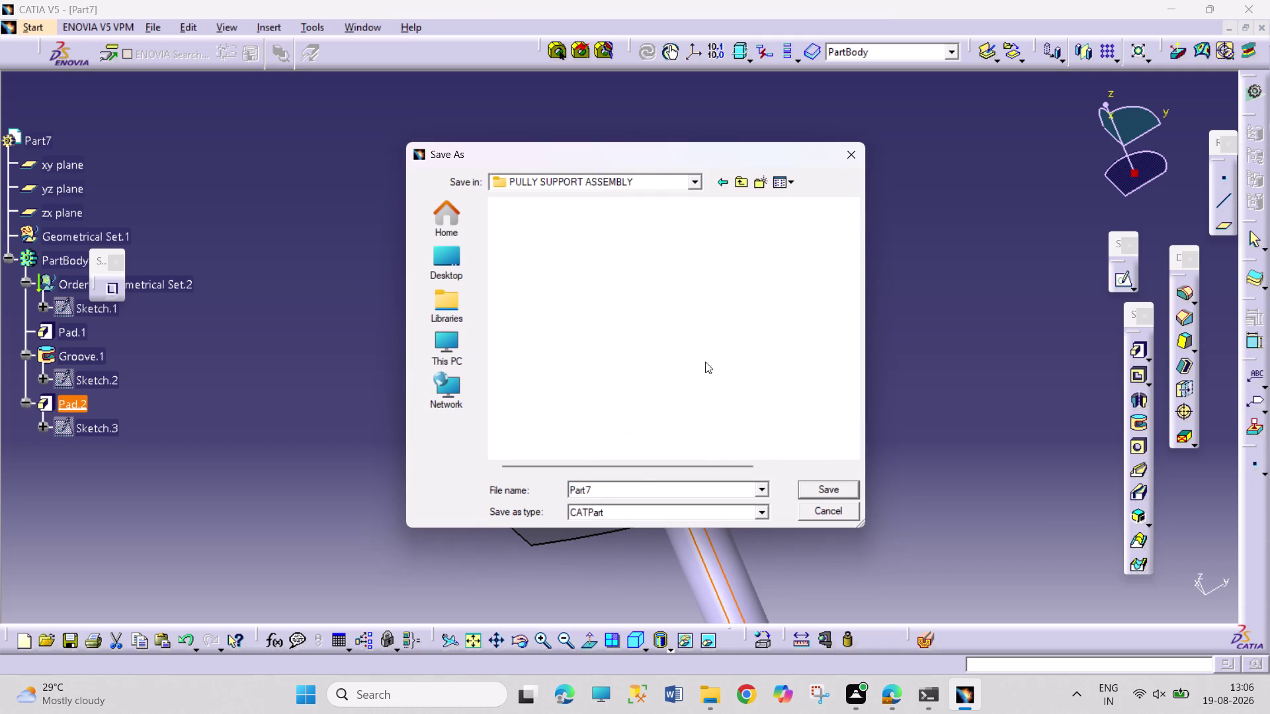
double_click(635, 487)
double_click(640, 490)
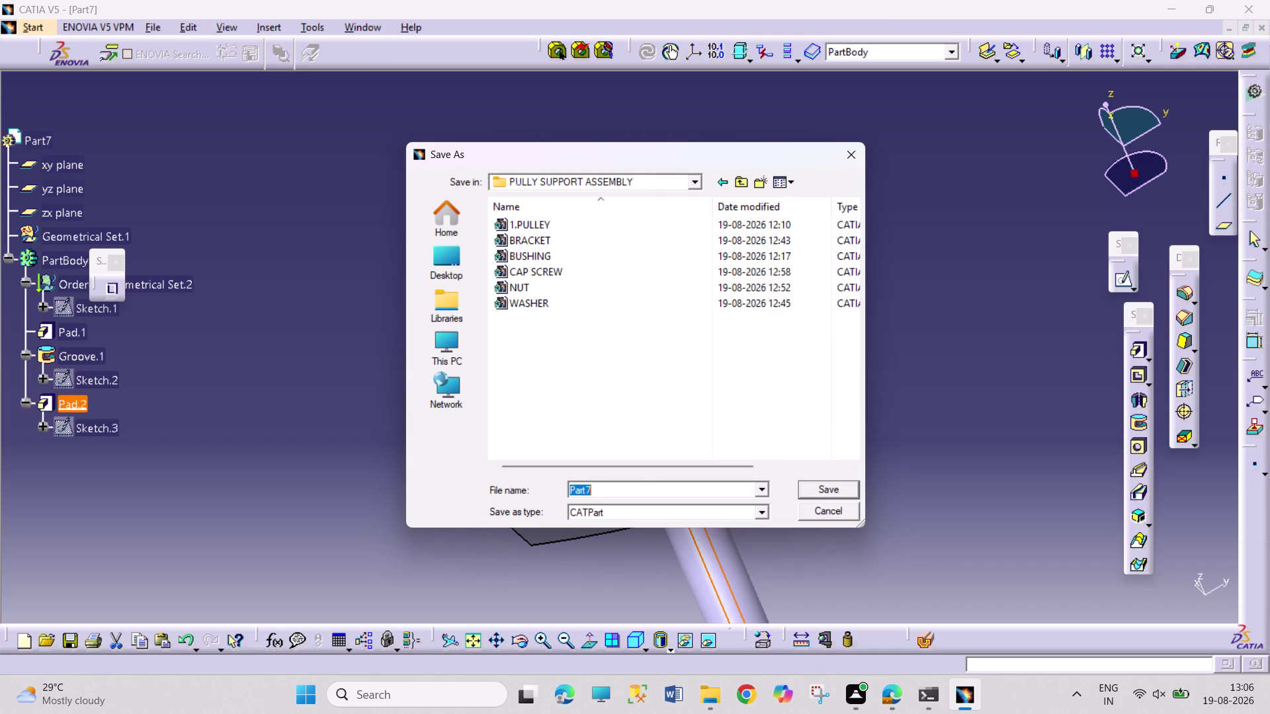
text(TUR)
text(N)
key(space)
text(SC)
text(REW)
key(Return)
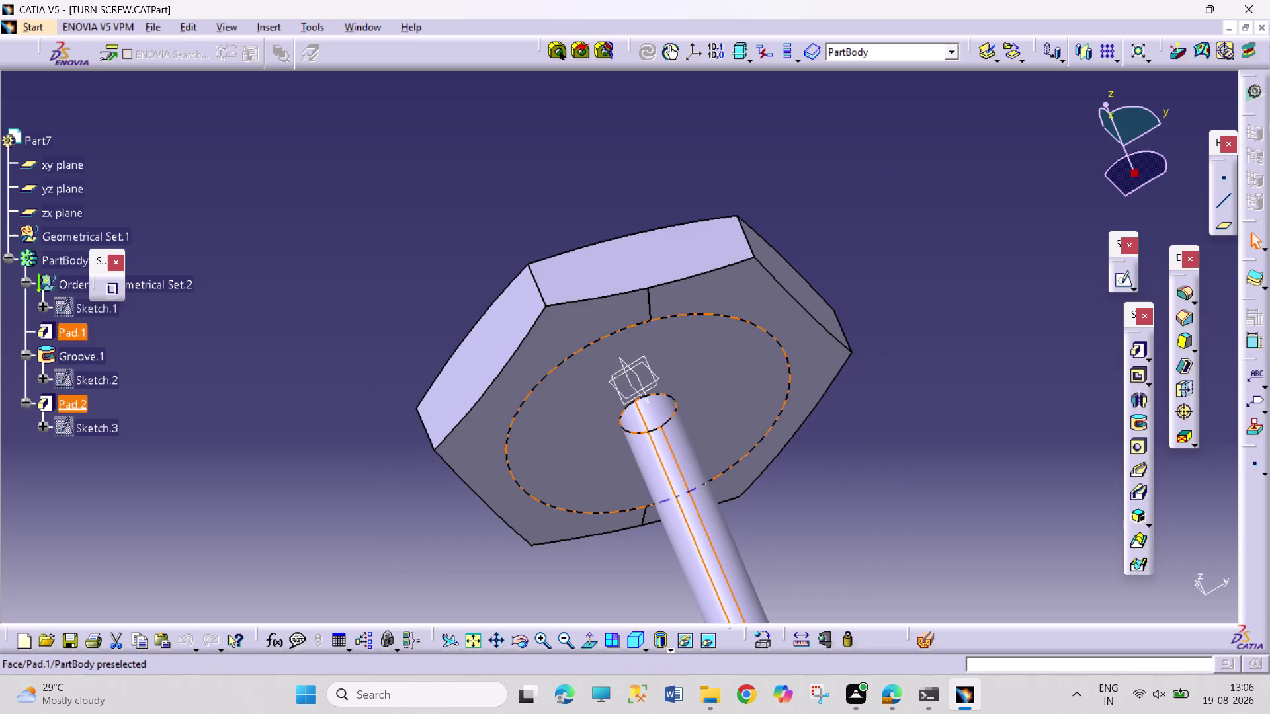
click(49, 26)
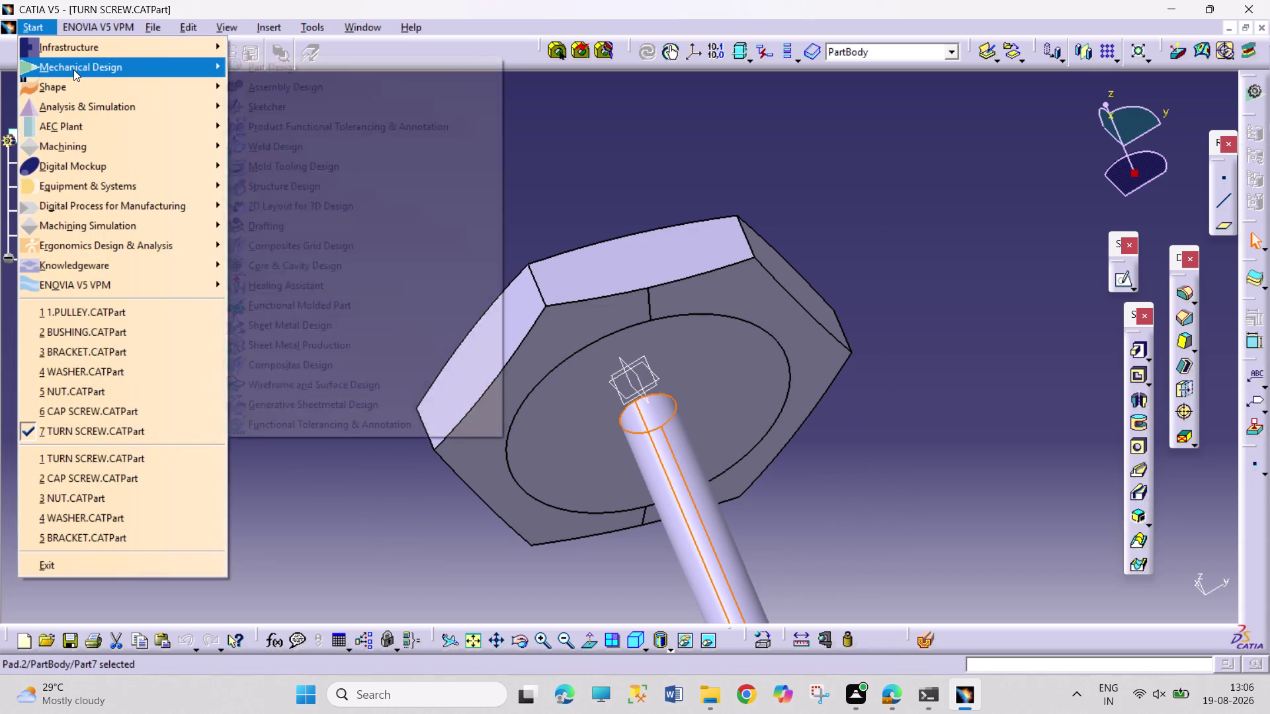
Create a new Product1 document in the Assembly Design workbench.
click(73, 70)
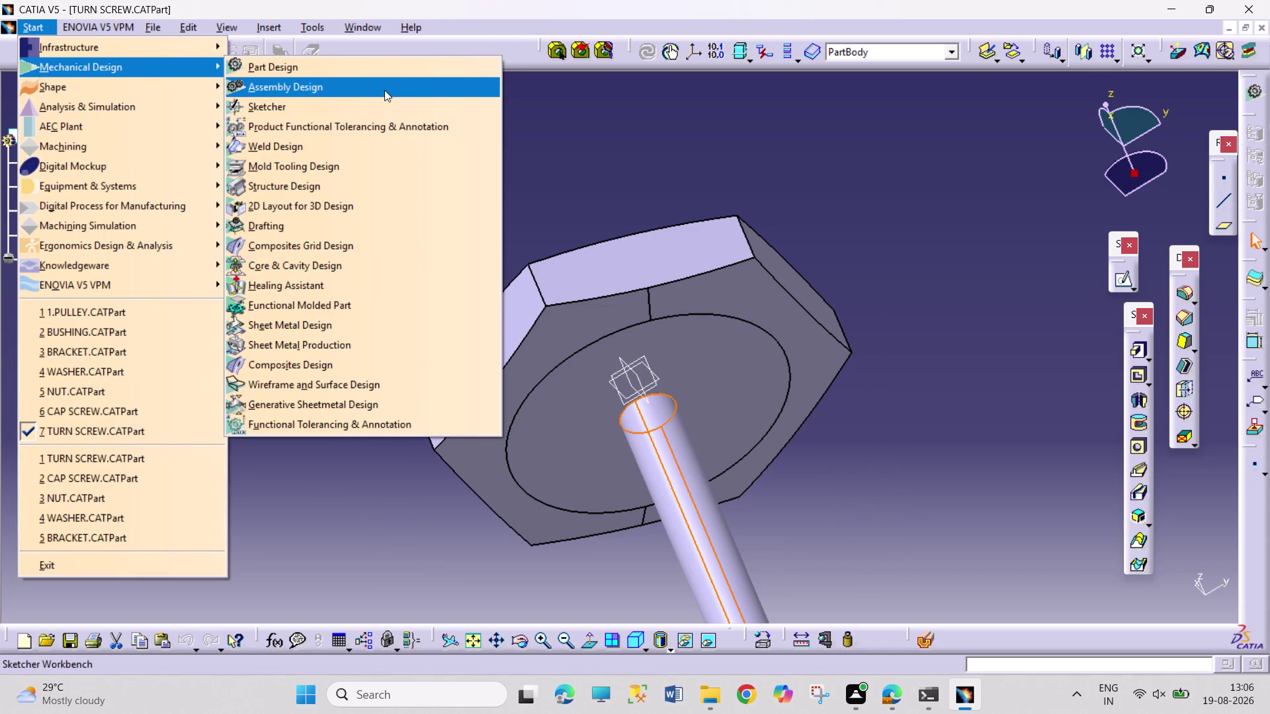
click(384, 90)
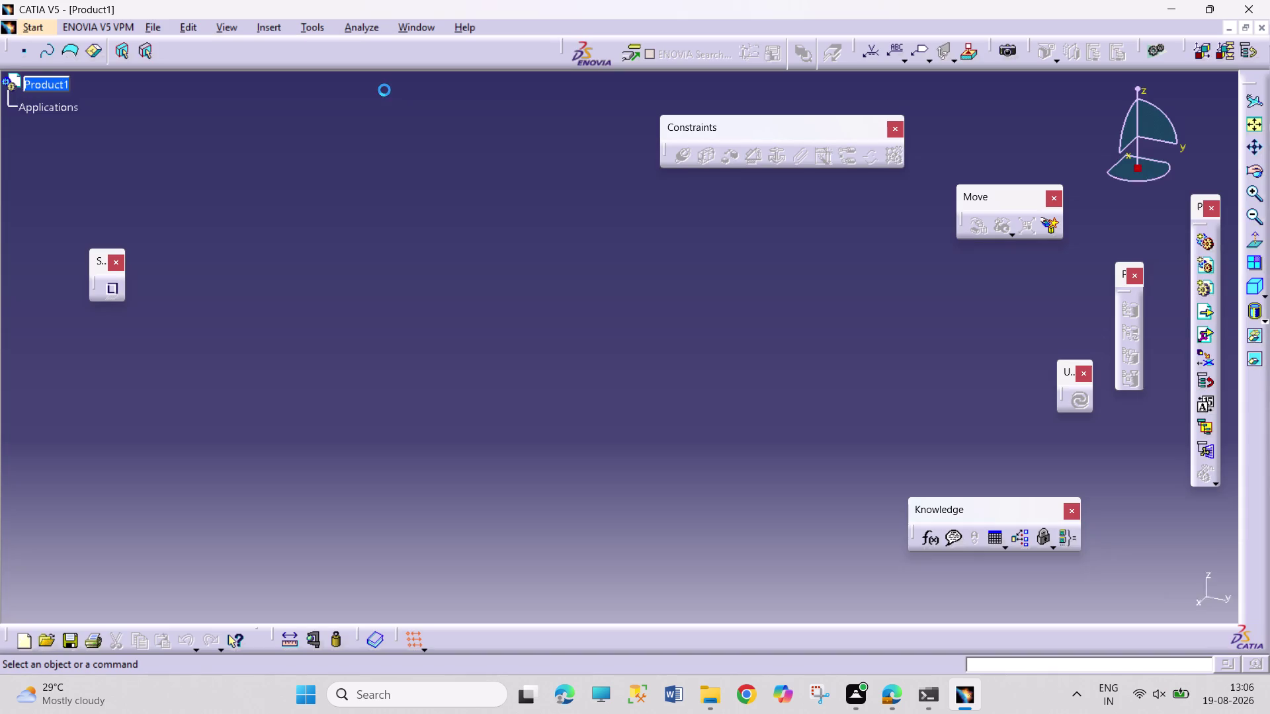
drag(173, 159, 453, 293)
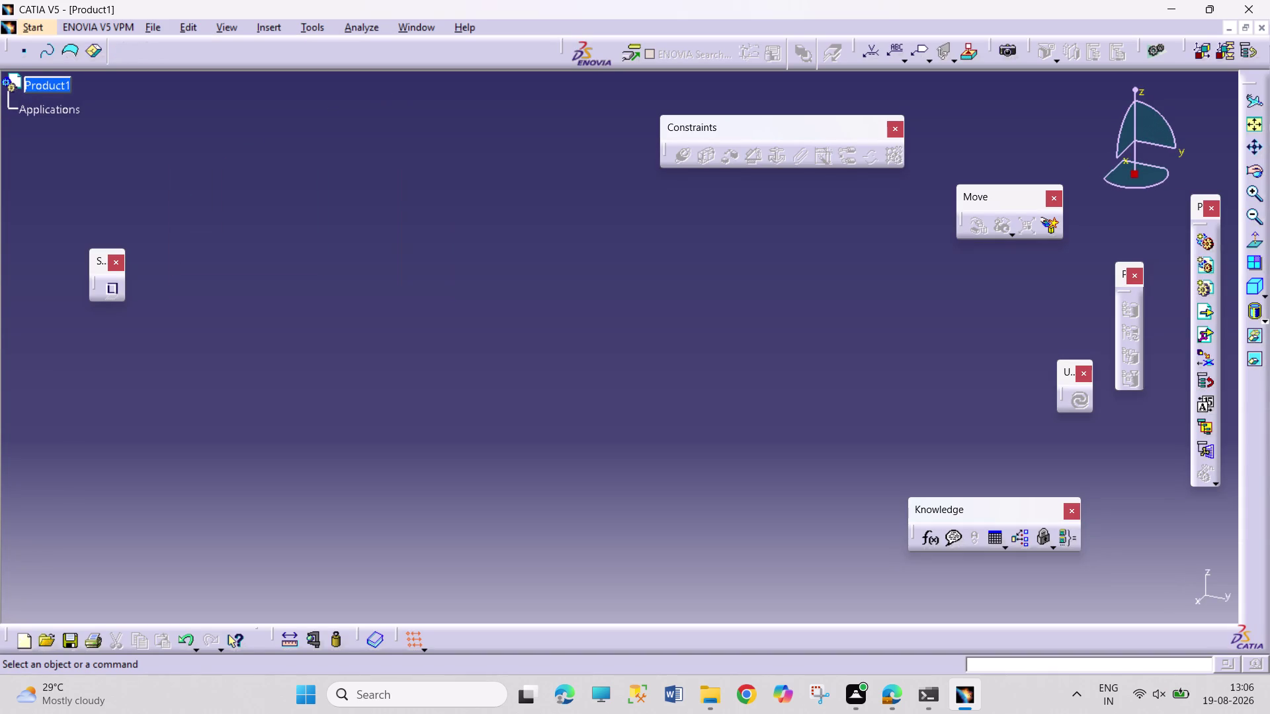
drag(99, 174, 436, 323)
drag(26, 179, 501, 320)
drag(8, 168, 436, 369)
drag(172, 140, 541, 344)
drag(164, 124, 690, 536)
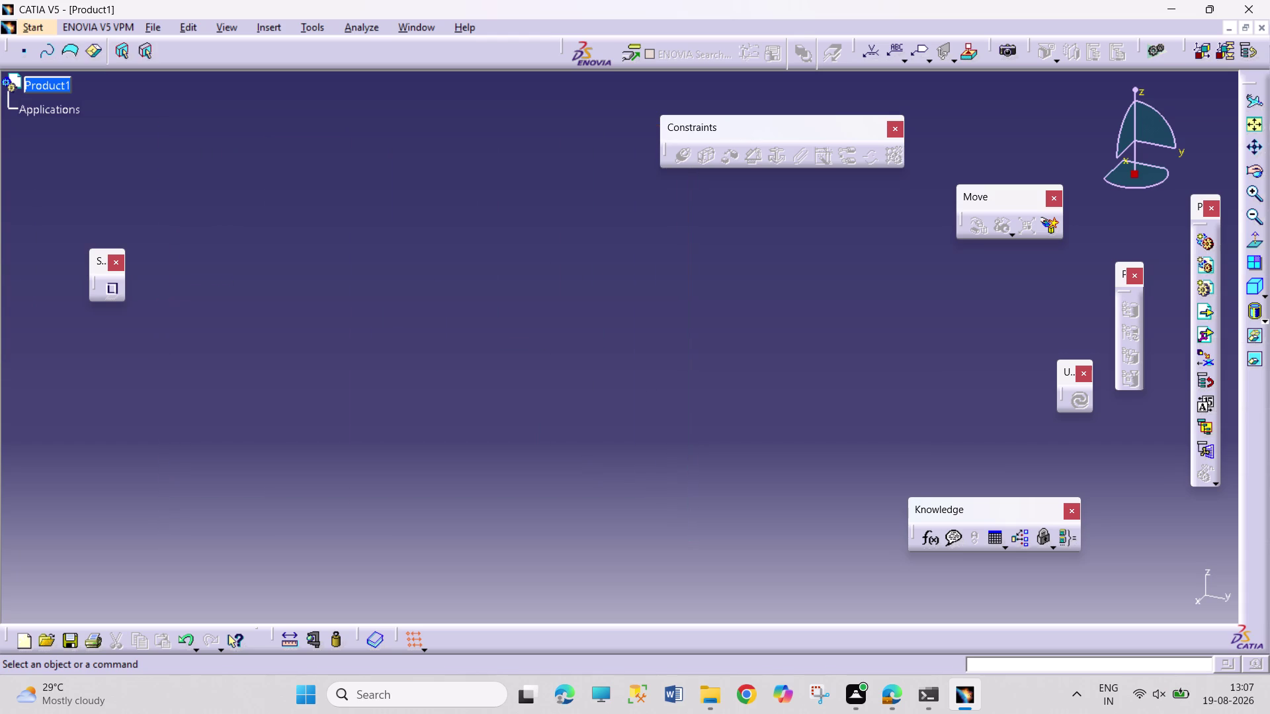
right_click(60, 80)
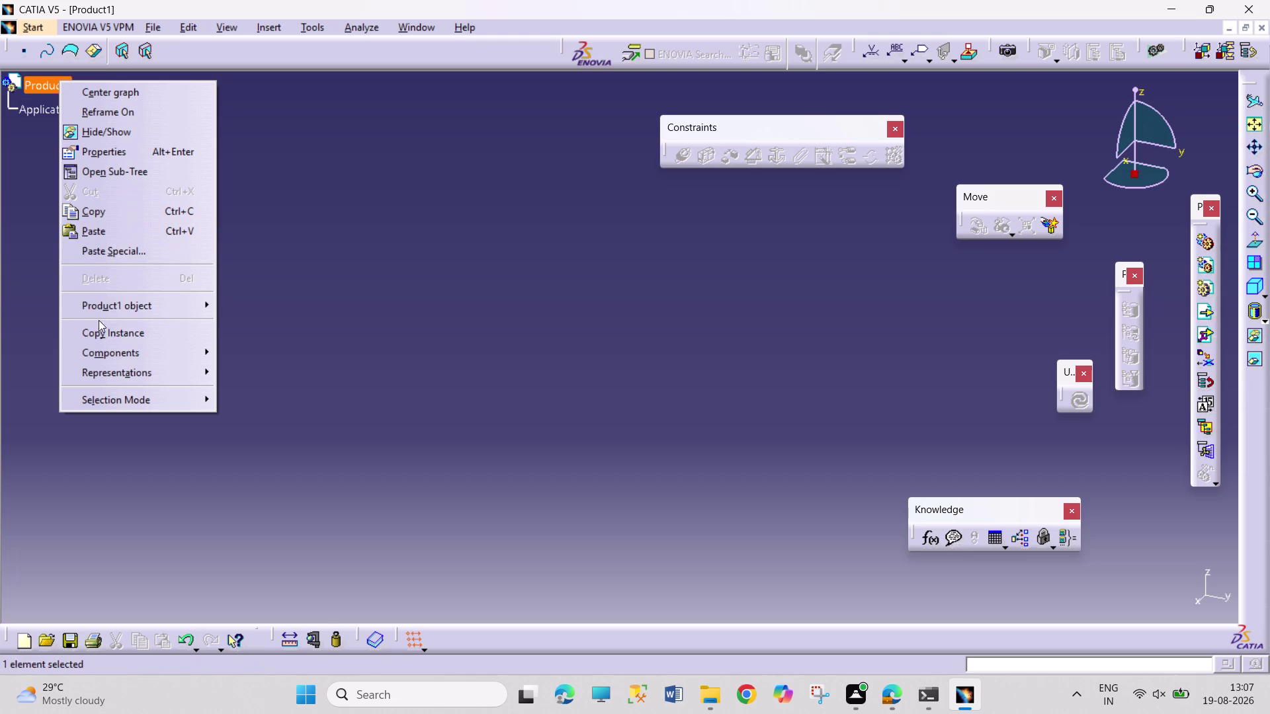
Insert BRACKET from the PULLY SUPPORT ASSEMBLY folder into Product1 as an existing component.
click(140, 359)
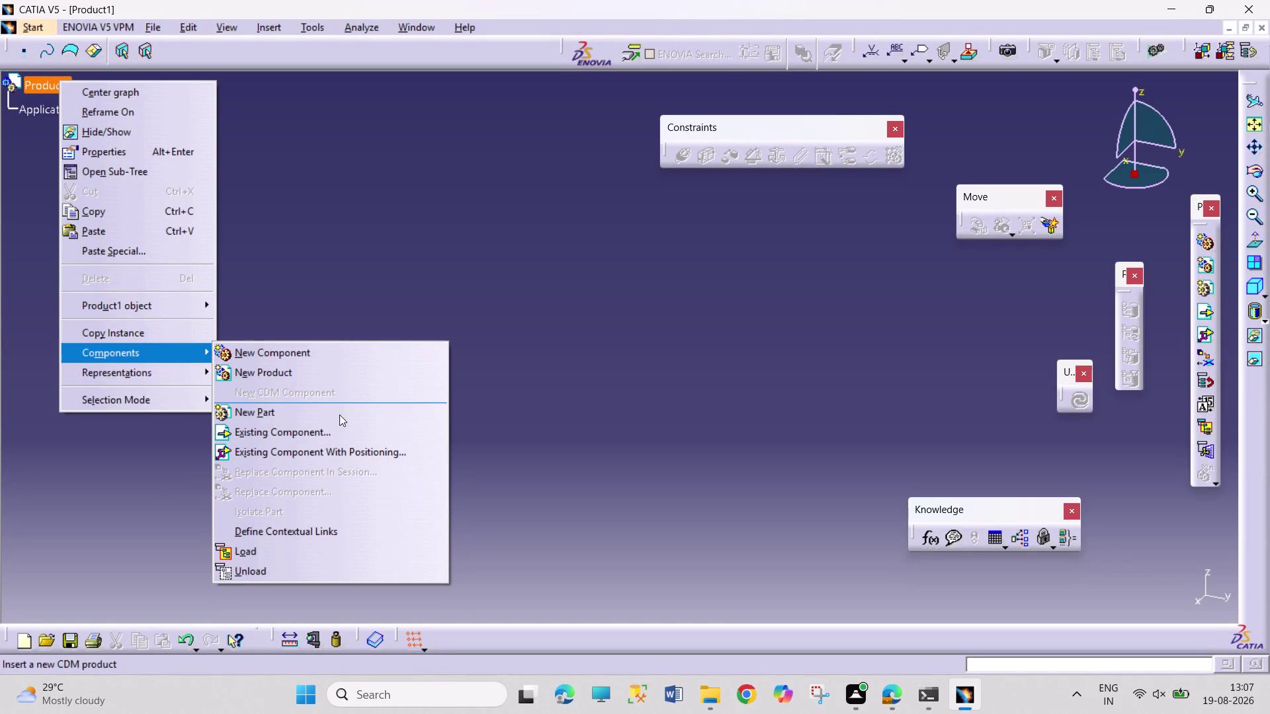
click(350, 429)
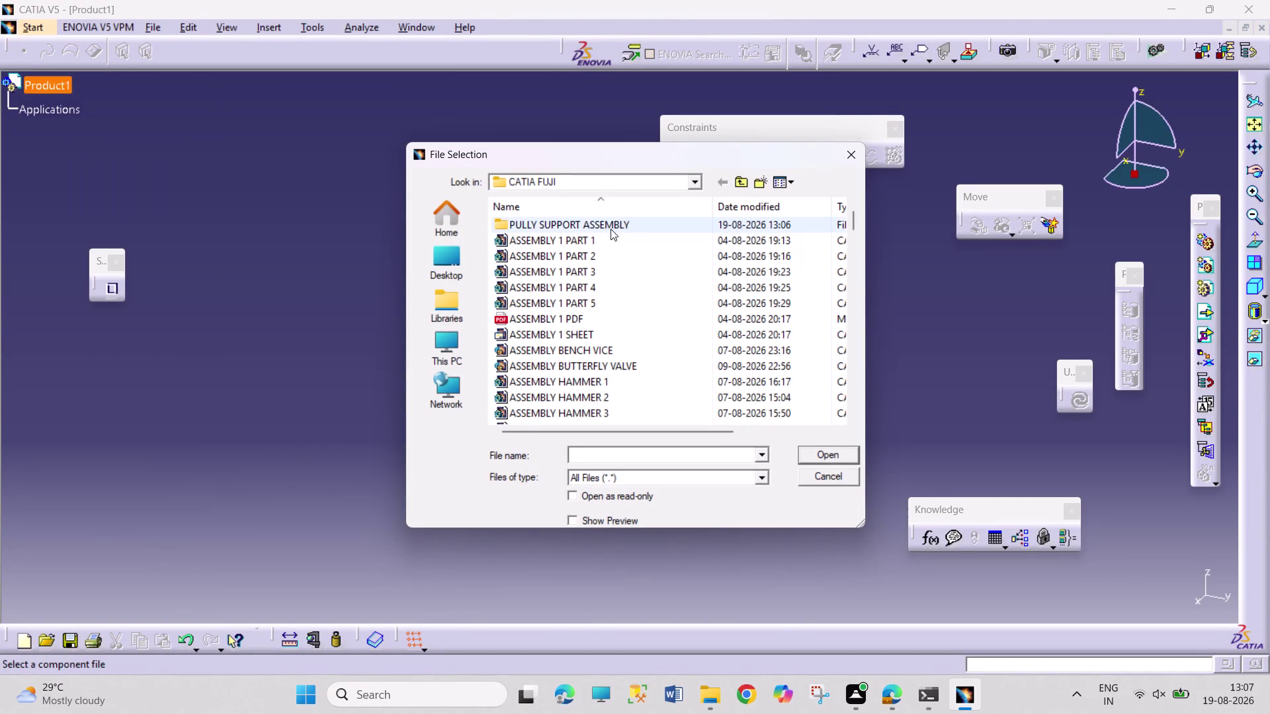
double_click(643, 222)
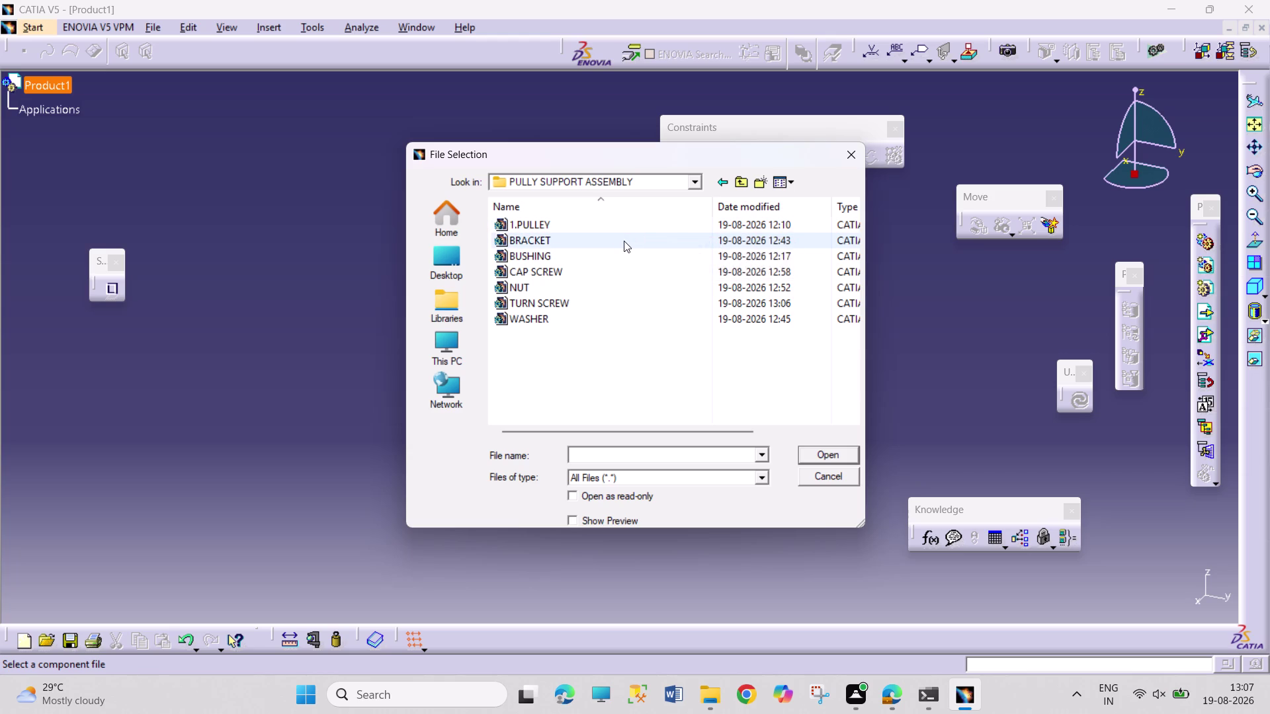
click(575, 518)
click(585, 241)
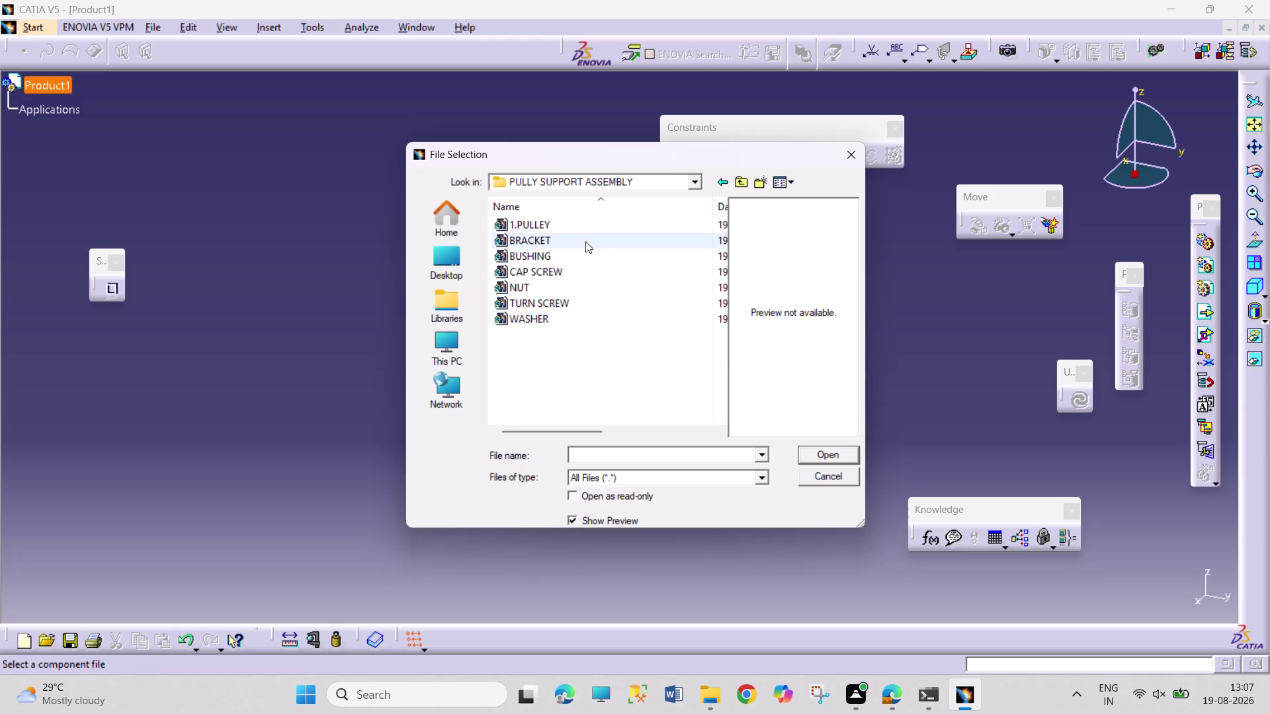
click(831, 457)
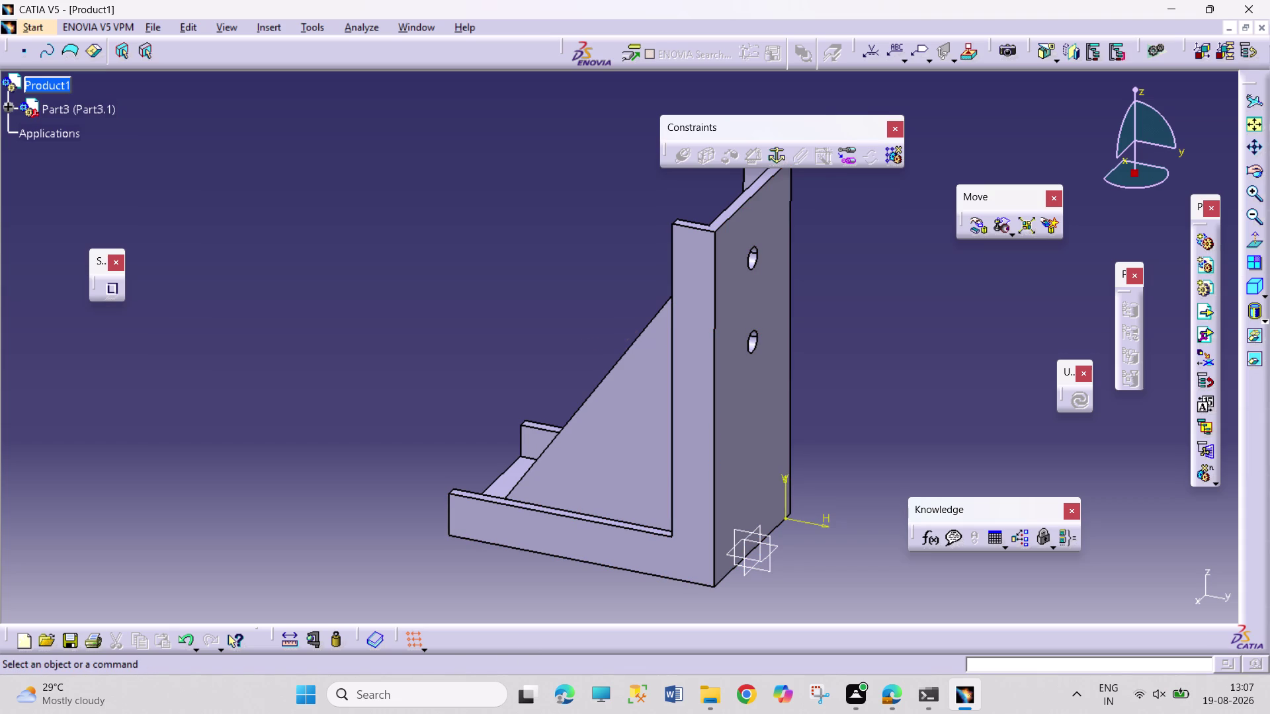
middle_drag(742, 589, 807, 562)
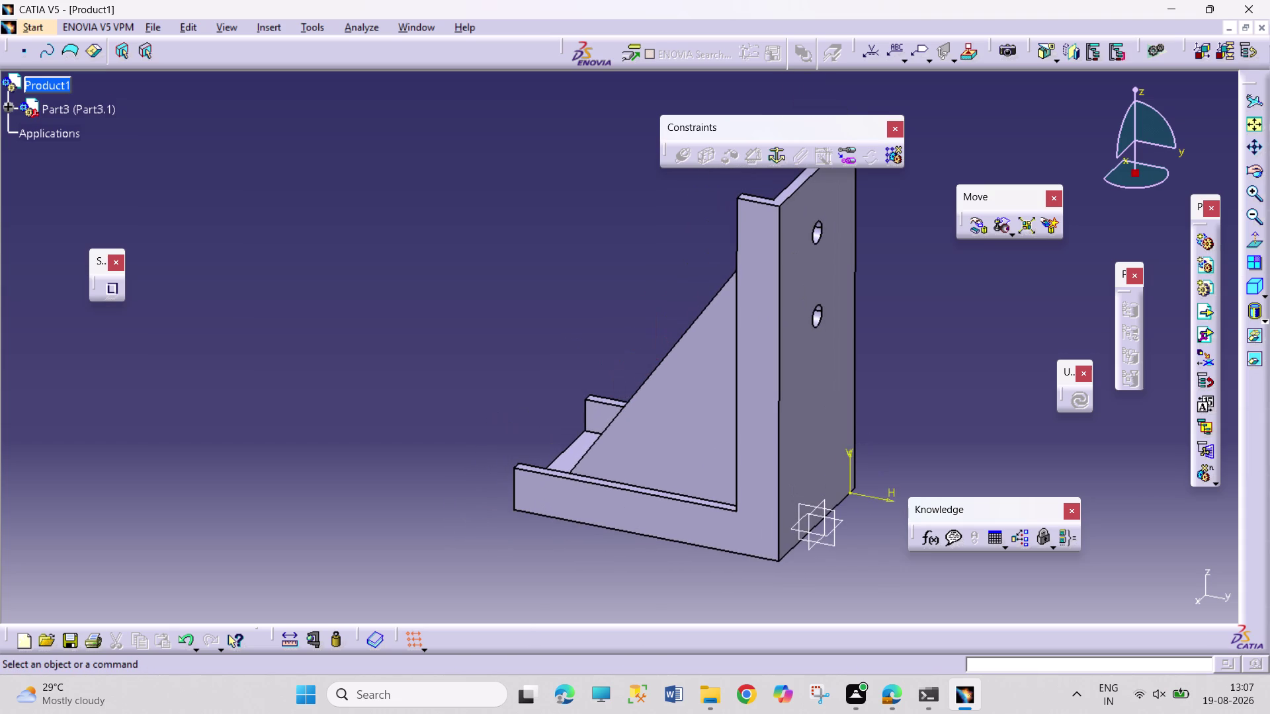
Freely rotate the bracket with the Manipulation tool until its two-hole plate faces forward.
scroll(up, 3)
click(977, 228)
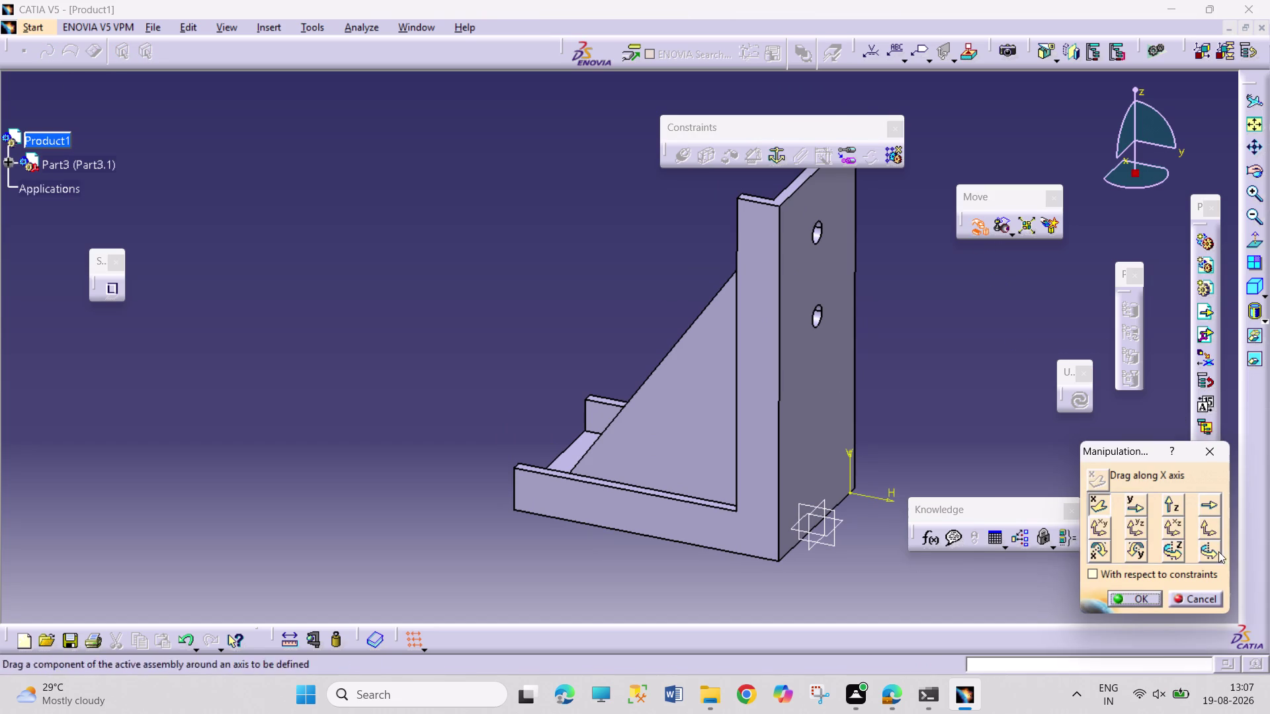
click(1210, 547)
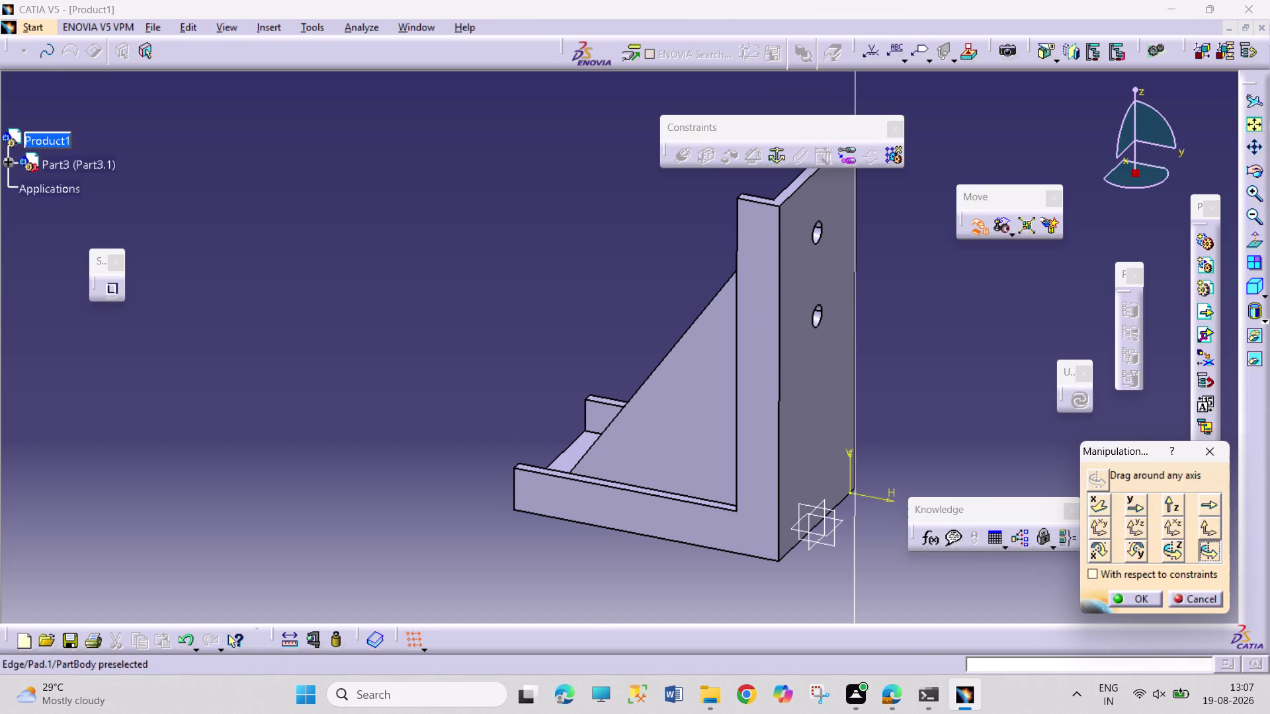
click(779, 382)
drag(779, 383, 868, 375)
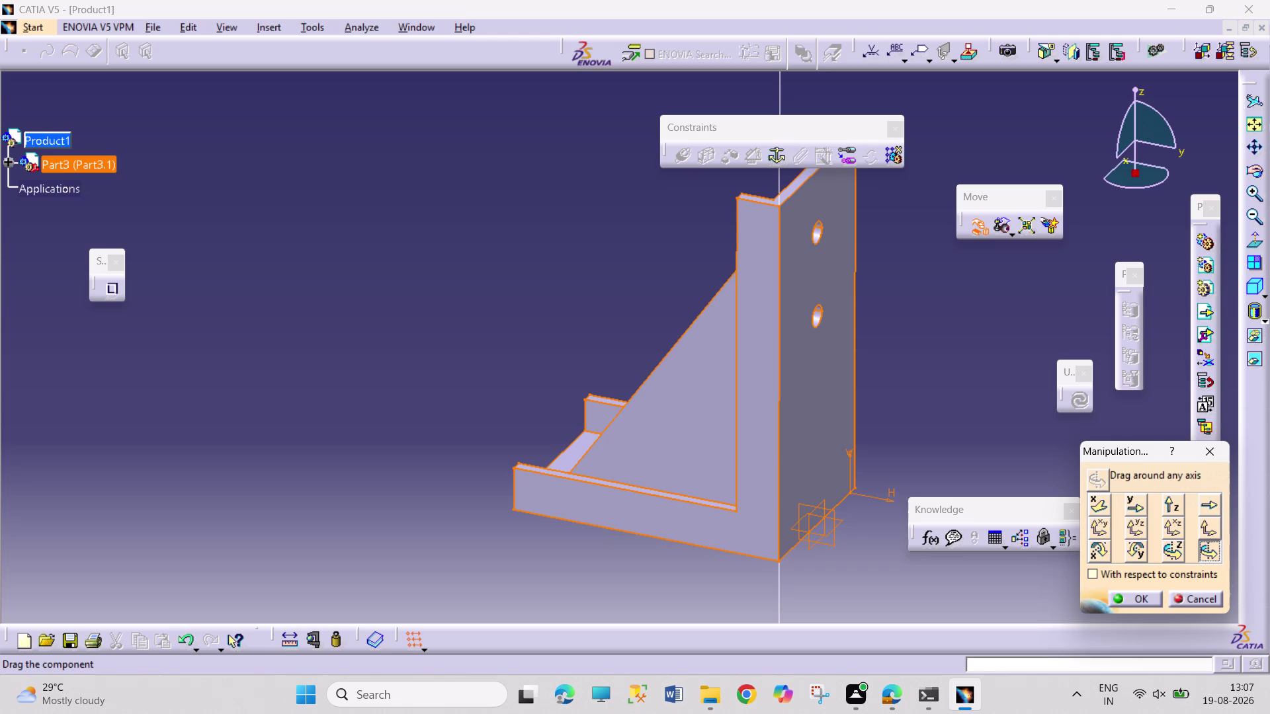
drag(867, 375, 869, 371)
drag(855, 353, 677, 430)
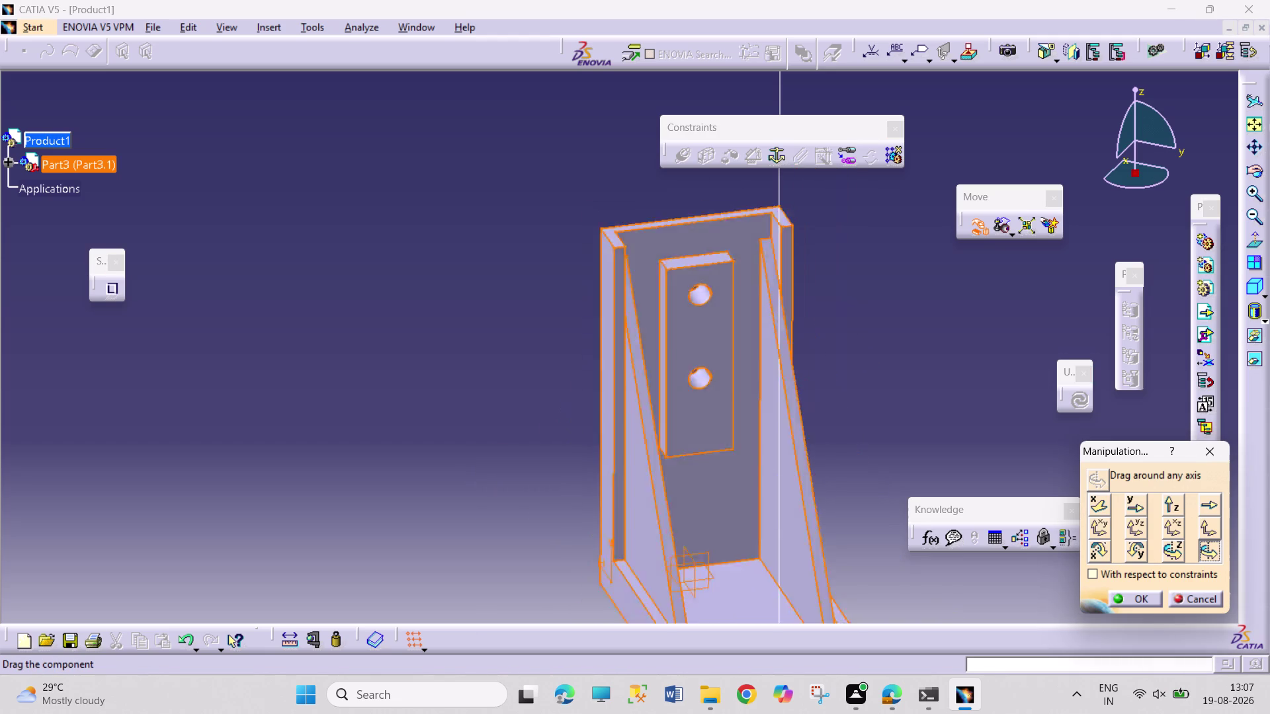
drag(678, 430, 664, 418)
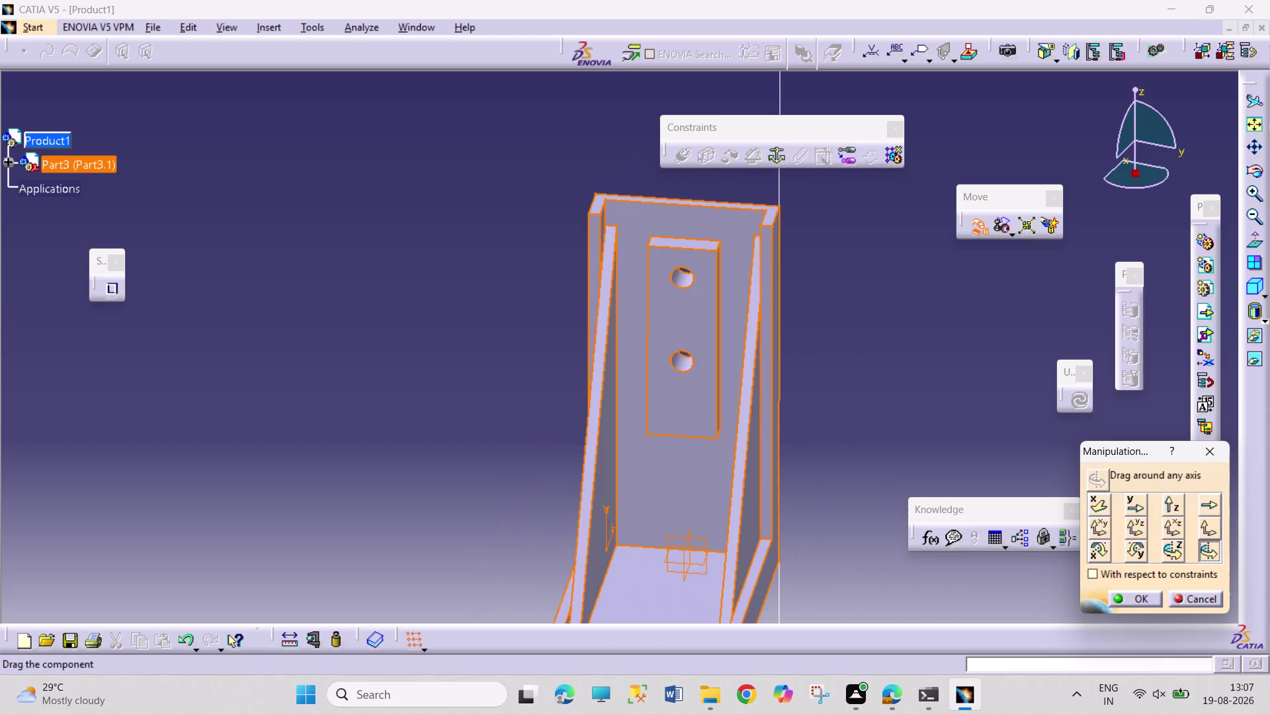
drag(663, 418, 653, 396)
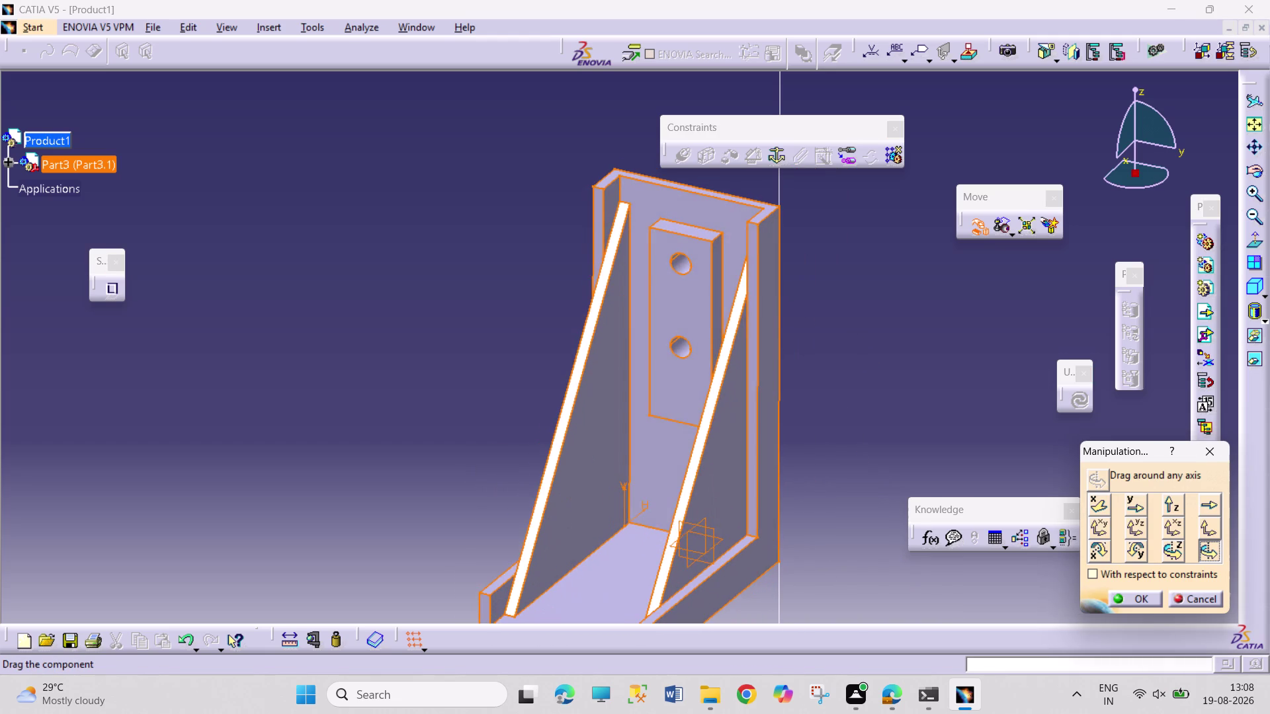
drag(653, 396, 652, 388)
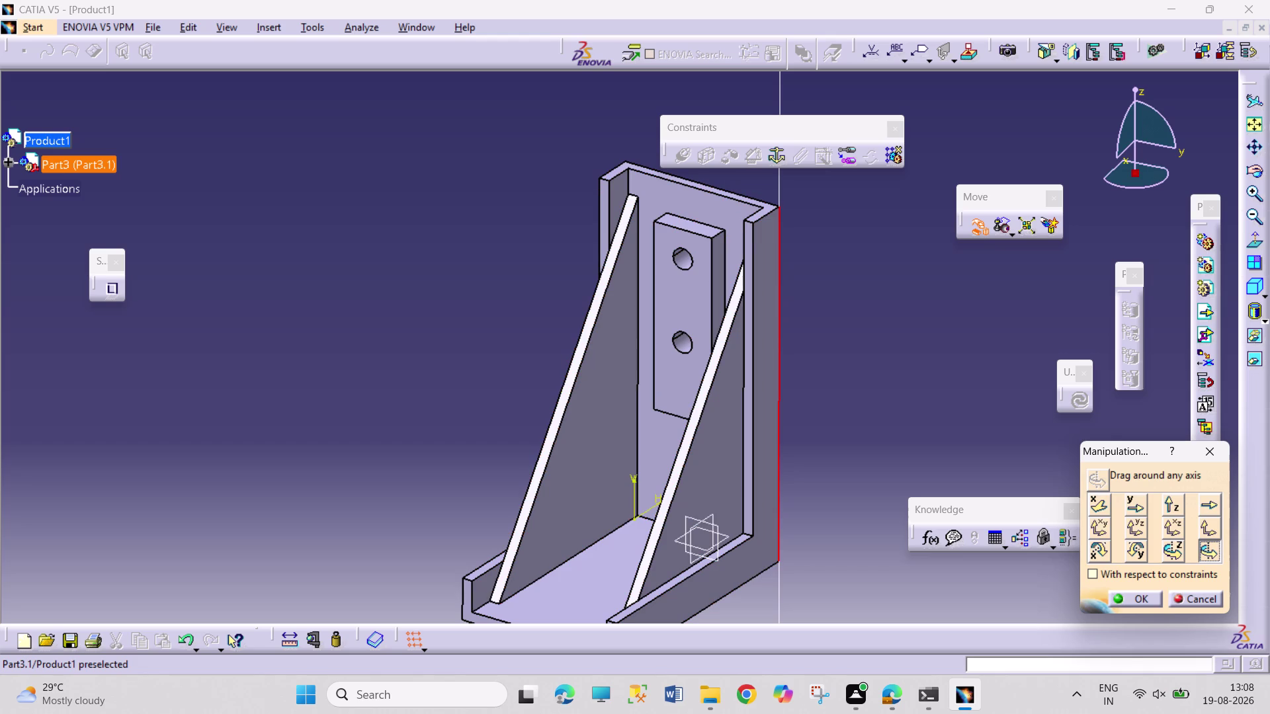
click(1109, 573)
click(1133, 600)
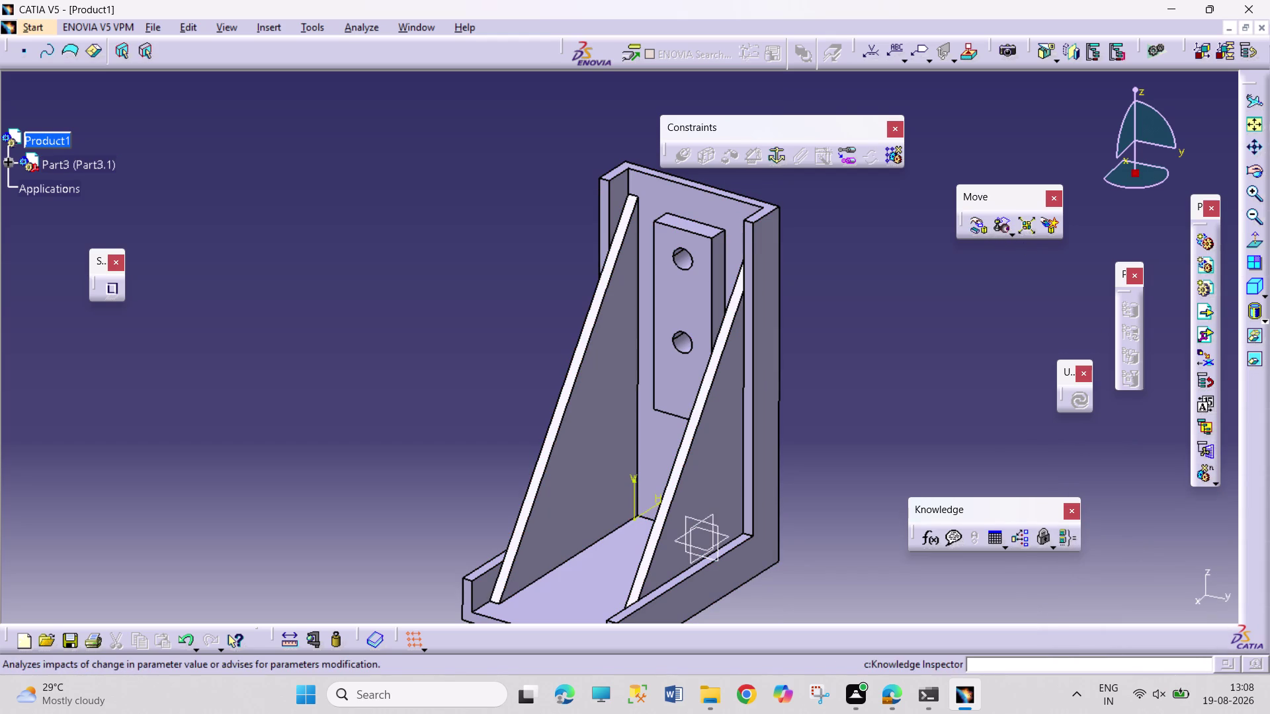
click(771, 156)
click(738, 241)
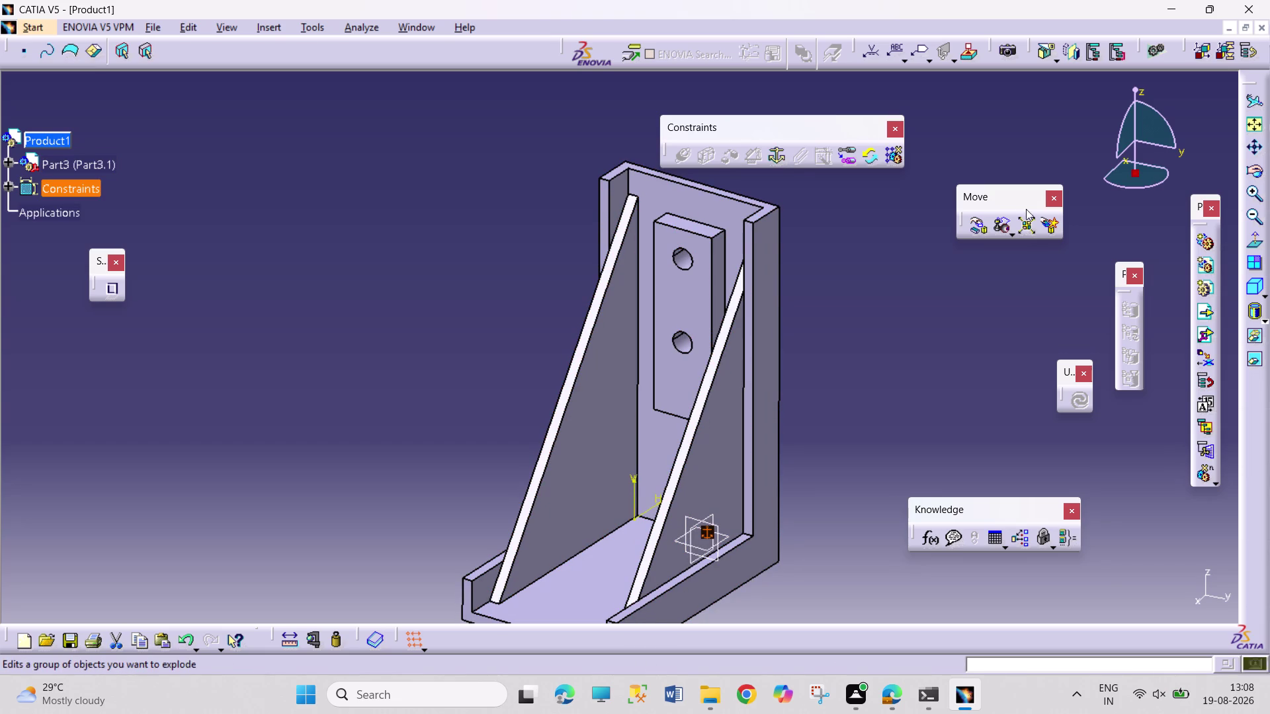
click(1259, 123)
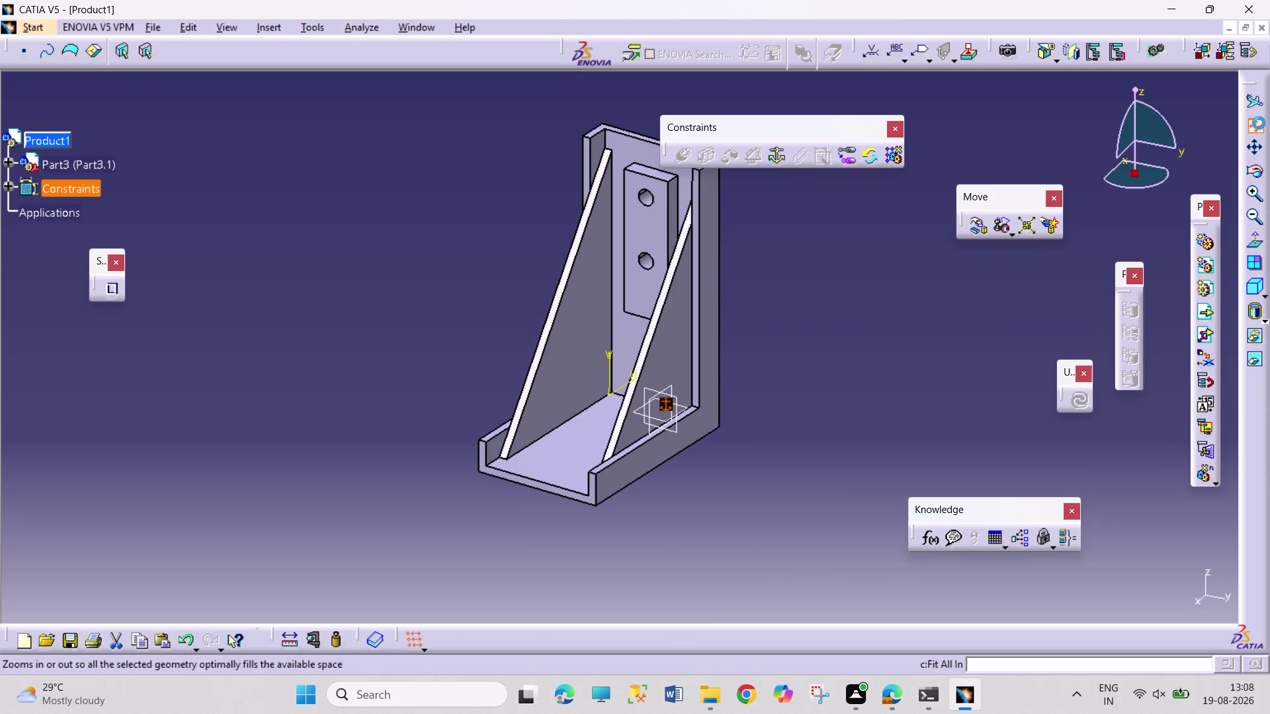
click(823, 339)
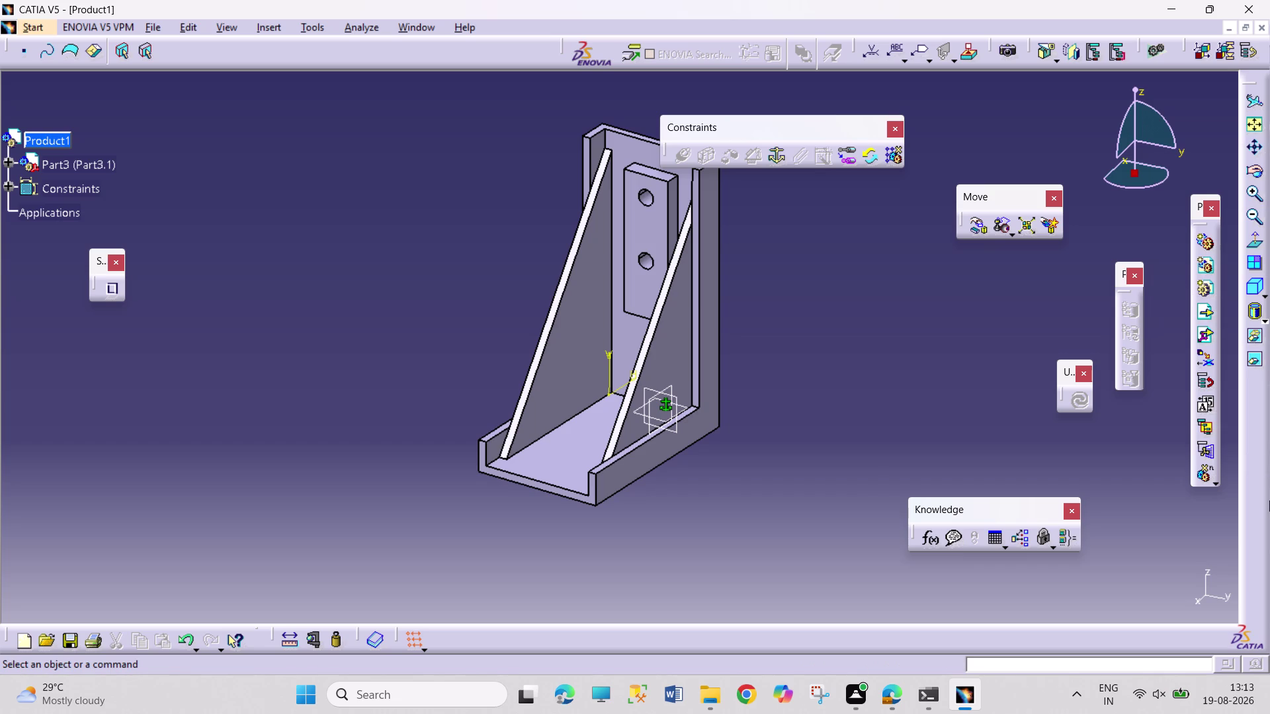
Bring up Product1's context options with the fixed bracket as its only component.
right_click(1227, 482)
scroll(down, 3)
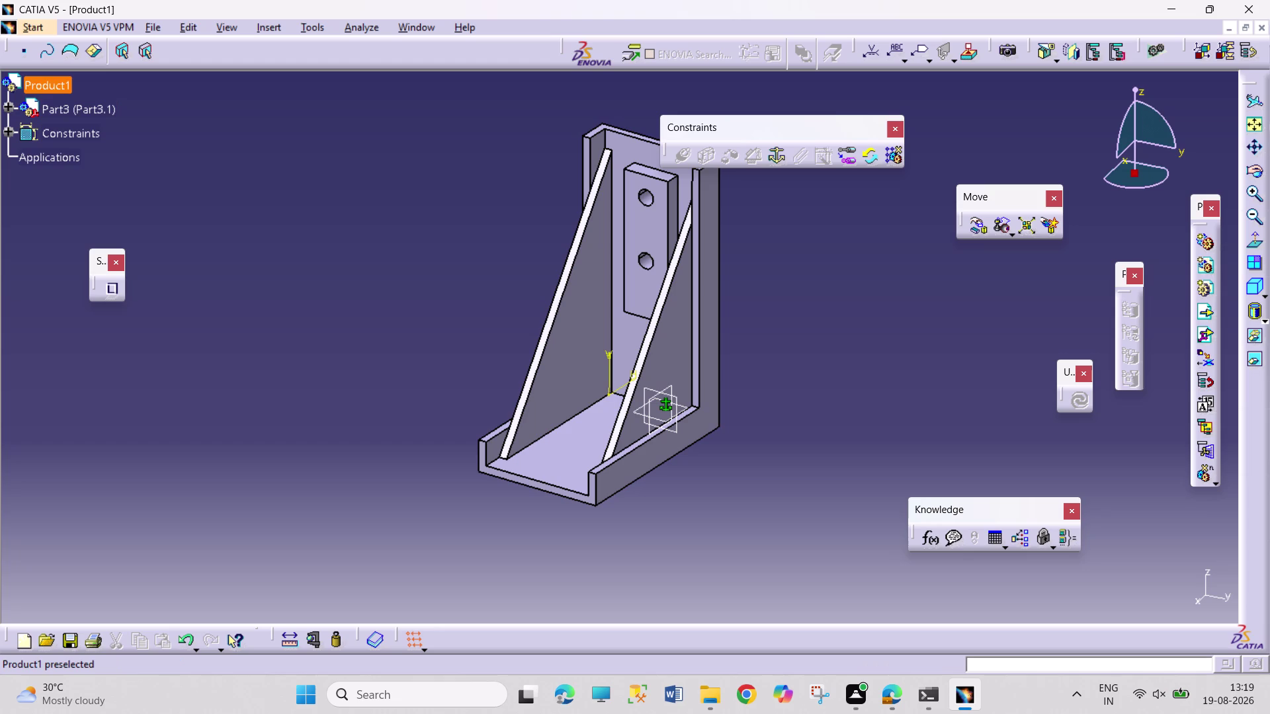
right_click(41, 83)
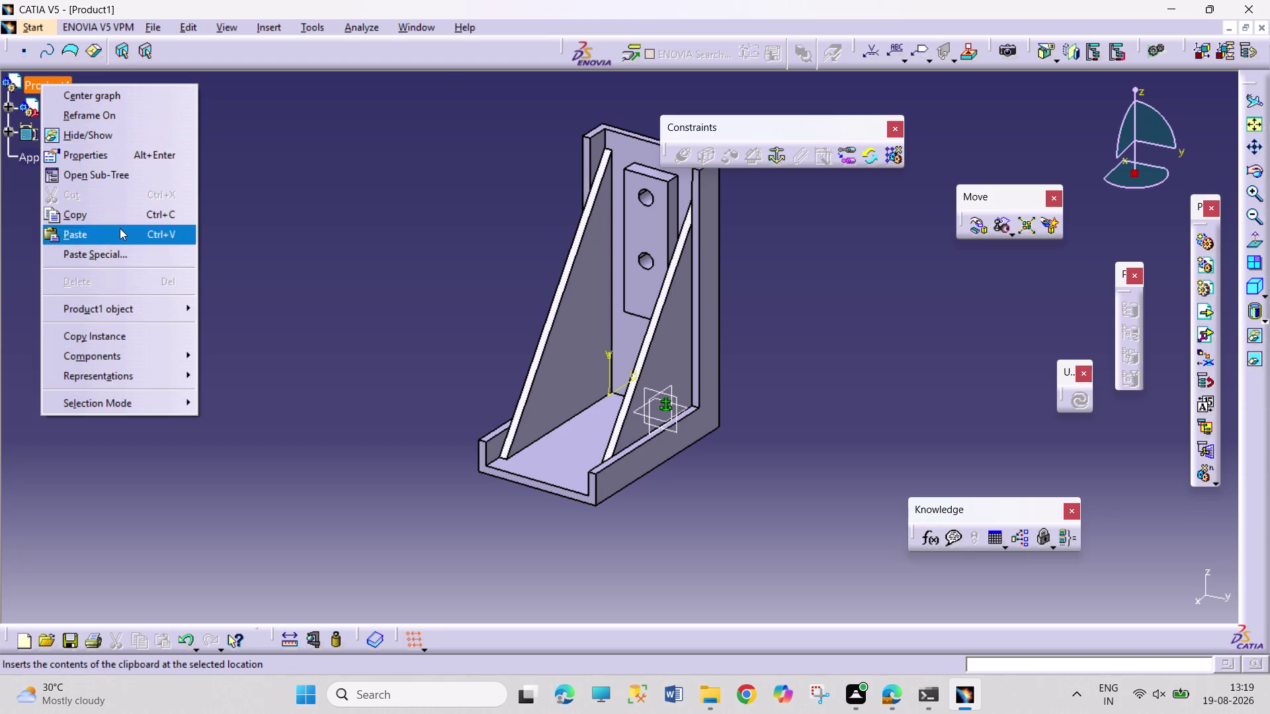
Choose Components > Existing Component from Product1's context menu.
click(129, 349)
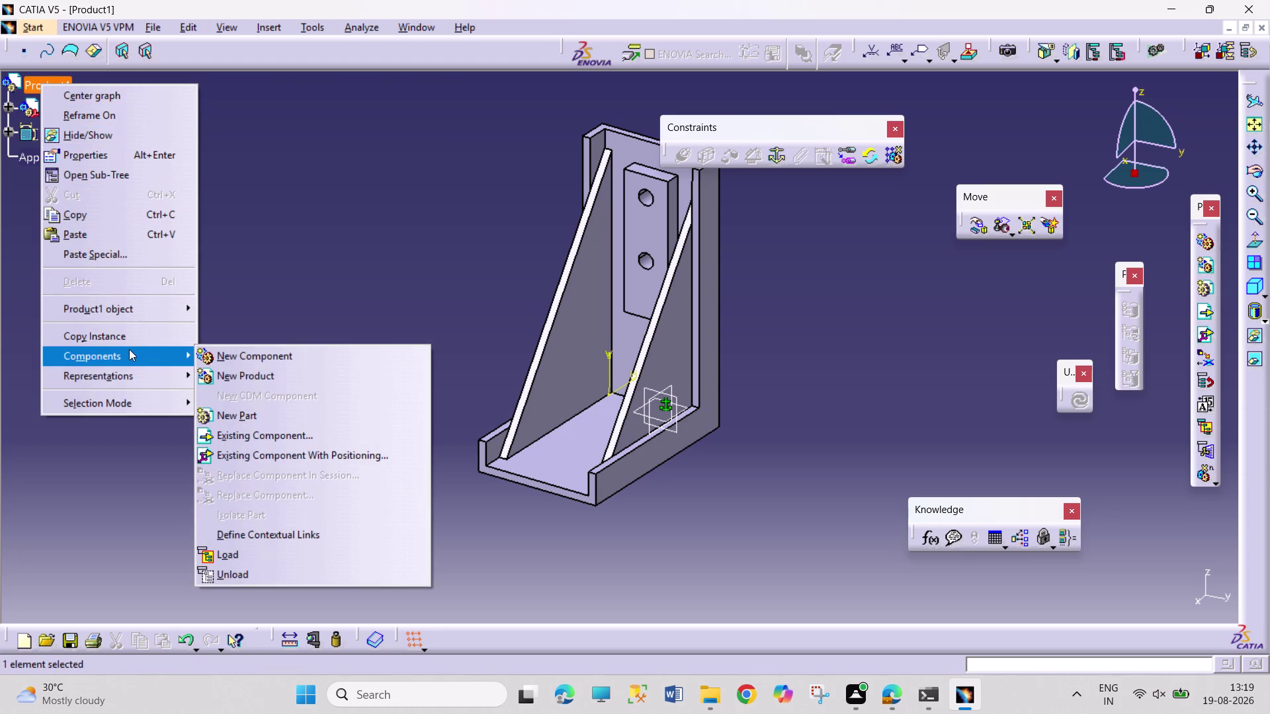
click(174, 351)
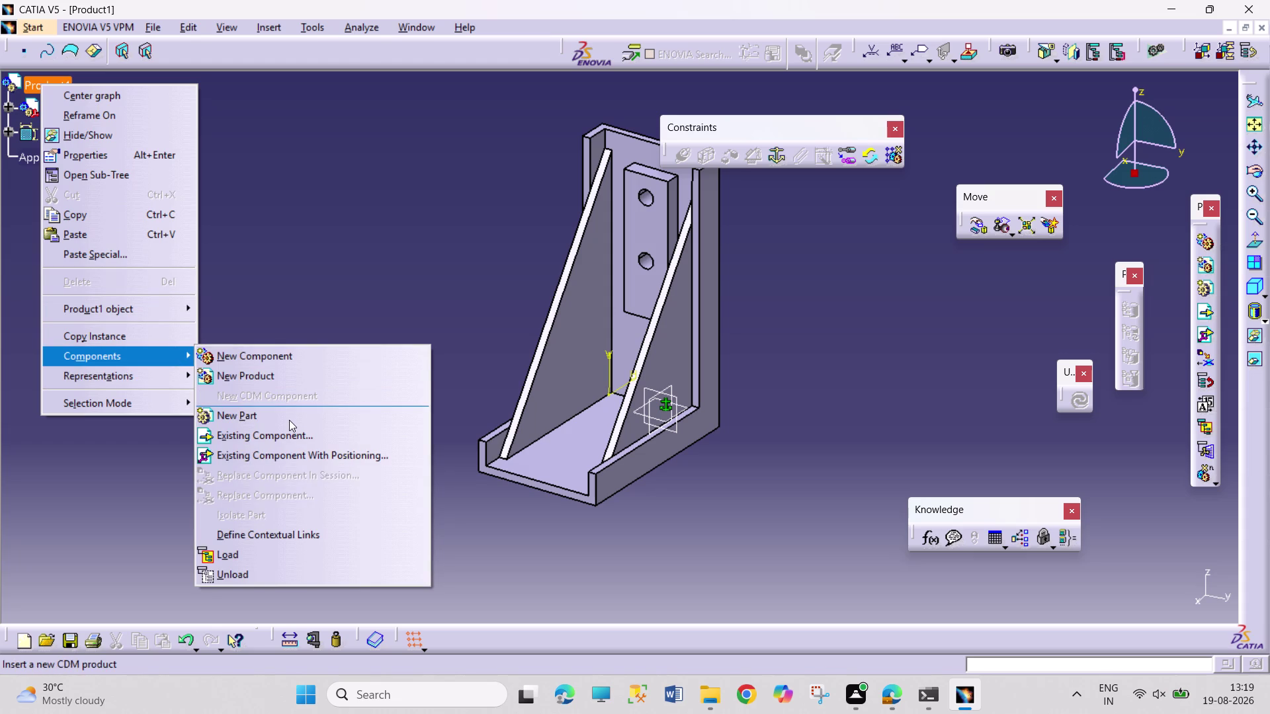
click(316, 433)
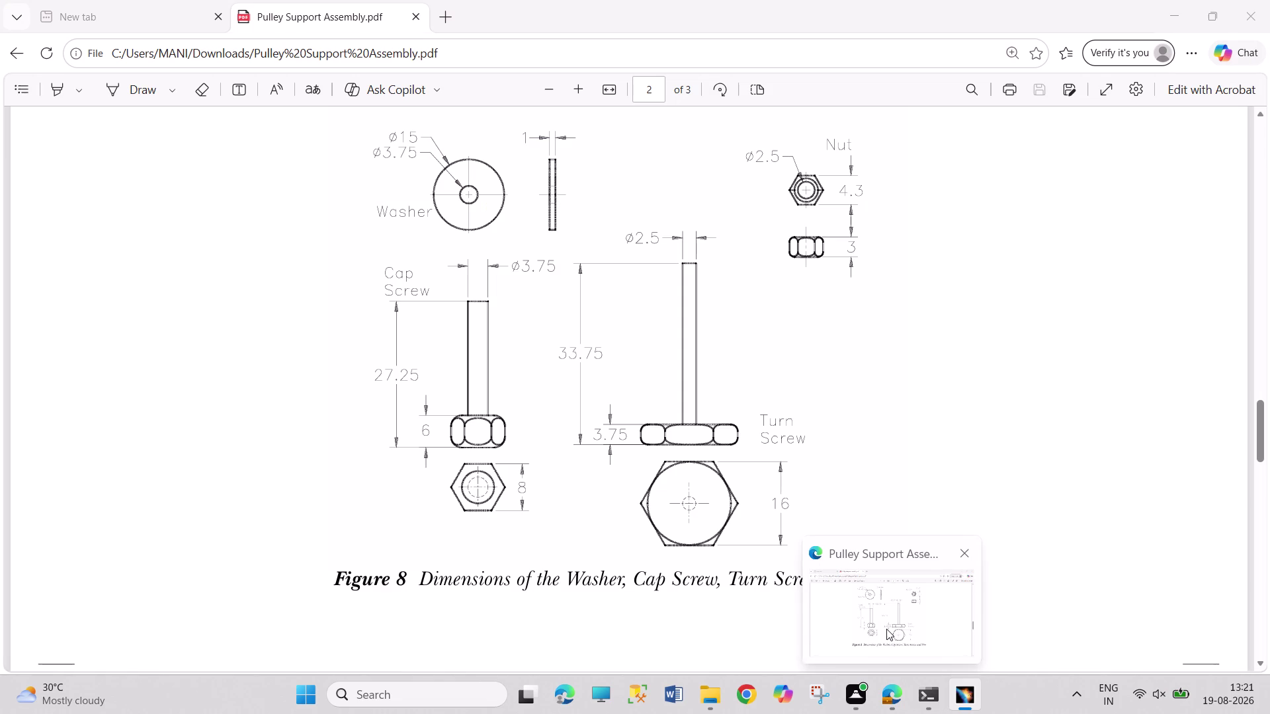
Check the Pulley Support exploded view (Figure 2) in the PDF, then return to CATIA.
click(886, 629)
scroll(up, 3)
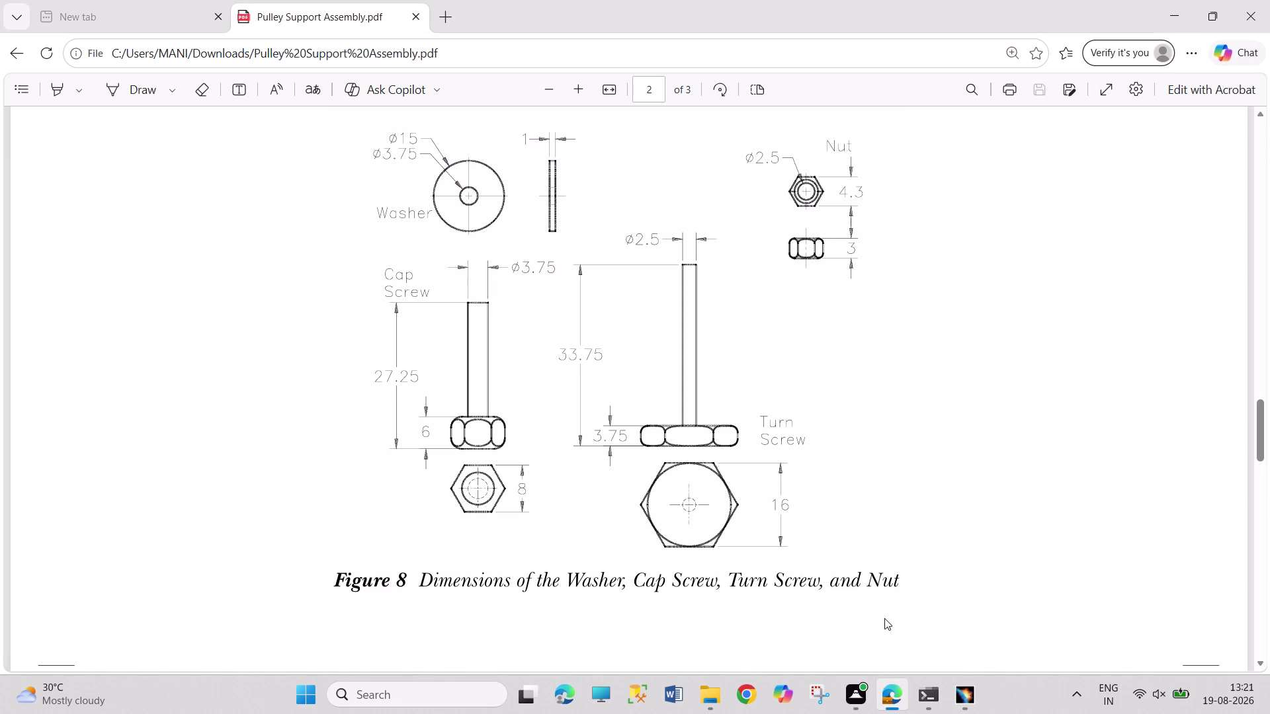
scroll(up, 3)
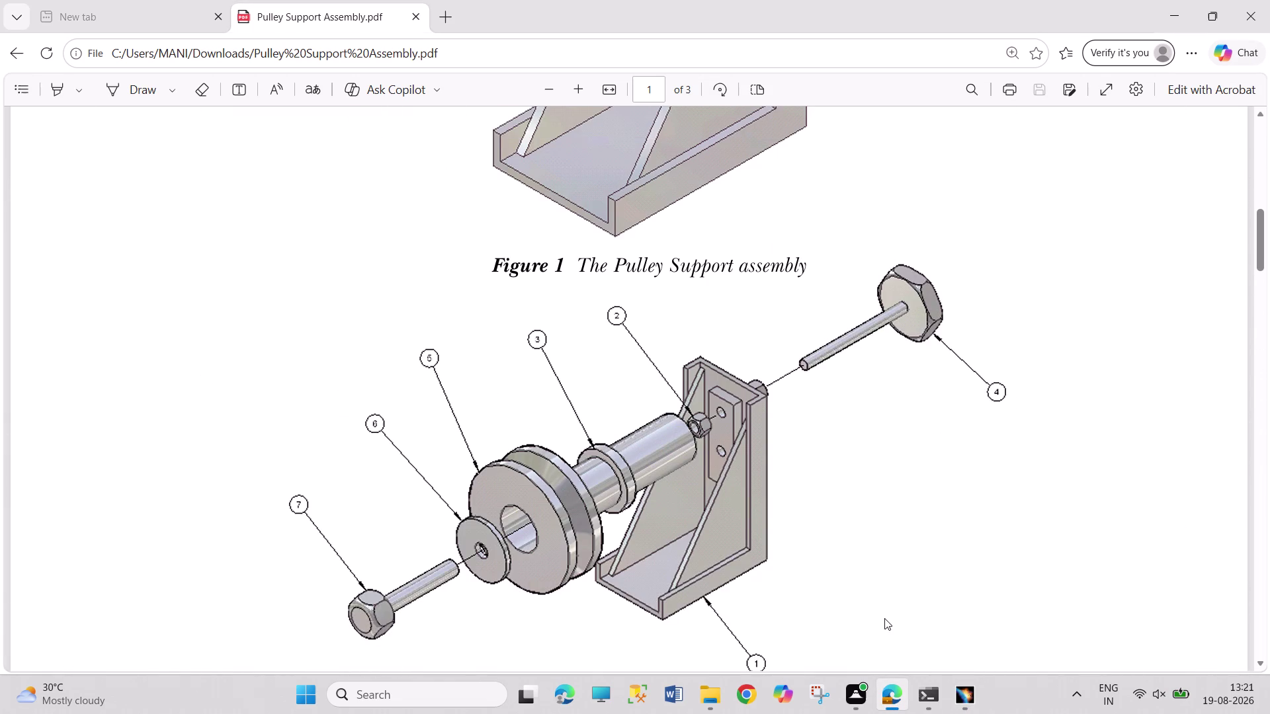
scroll(down, 3)
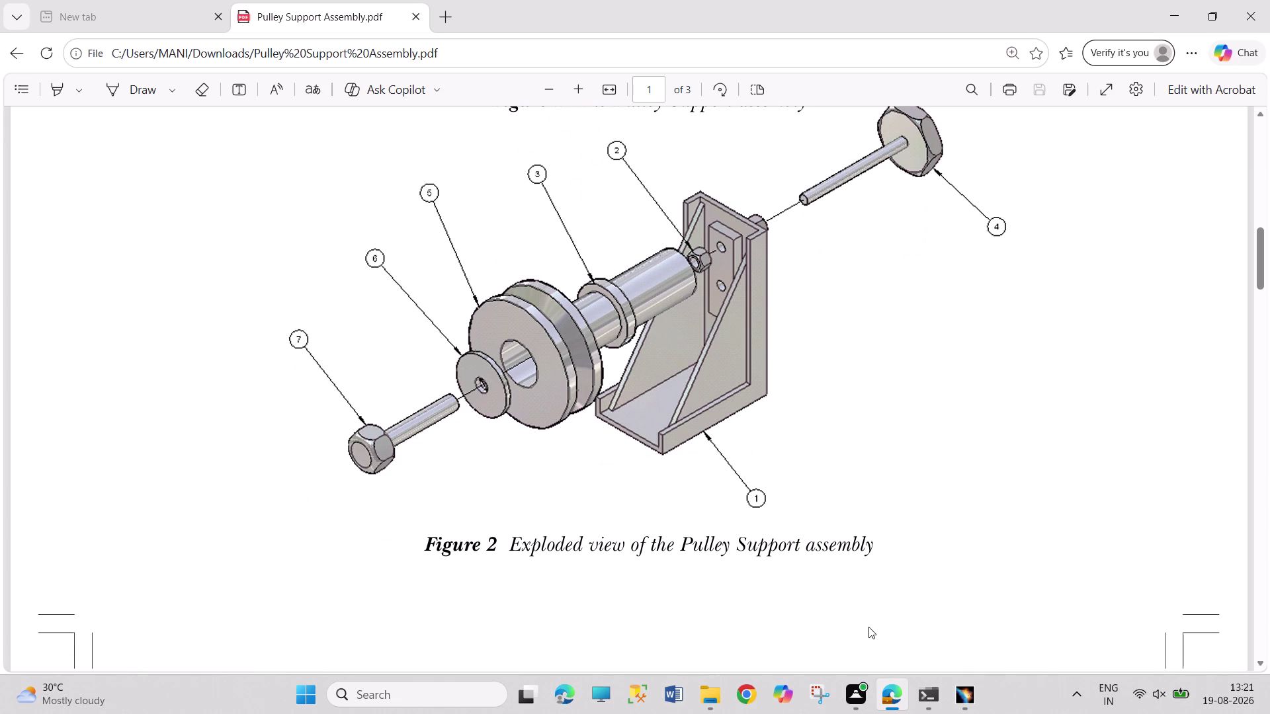
click(964, 683)
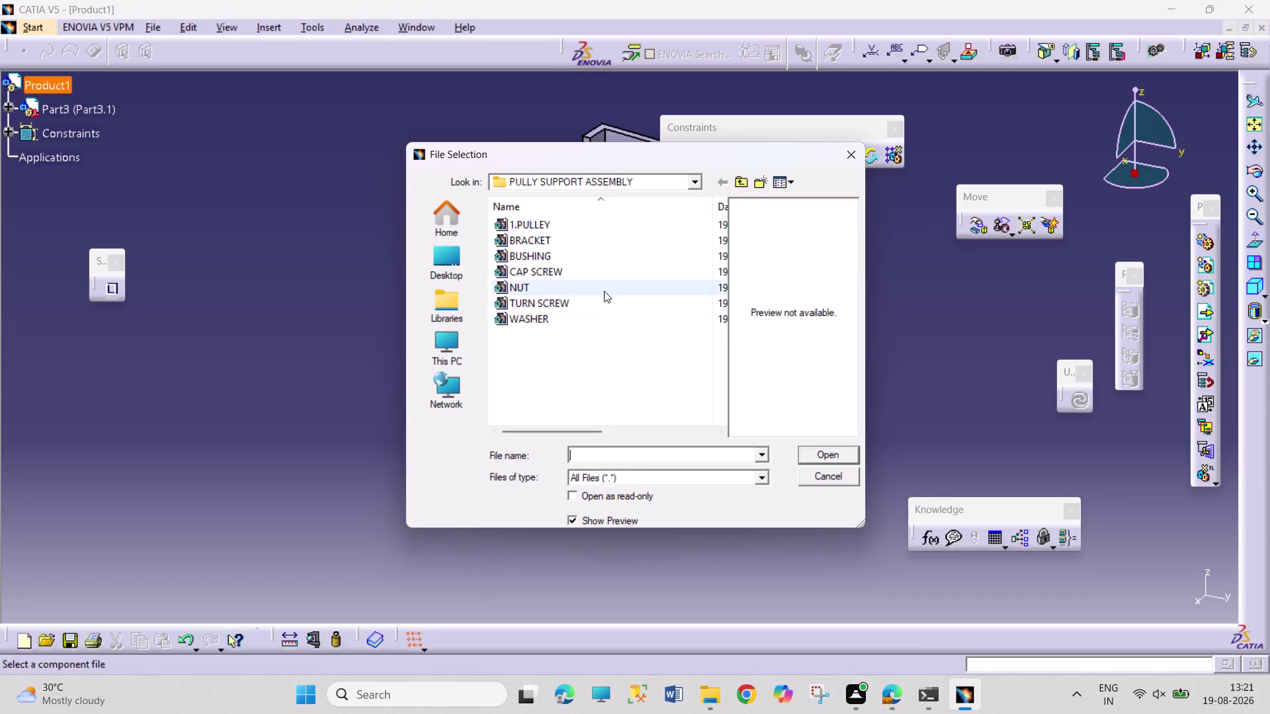
Open the NUT file so it joins Product1 as Part5.
click(600, 287)
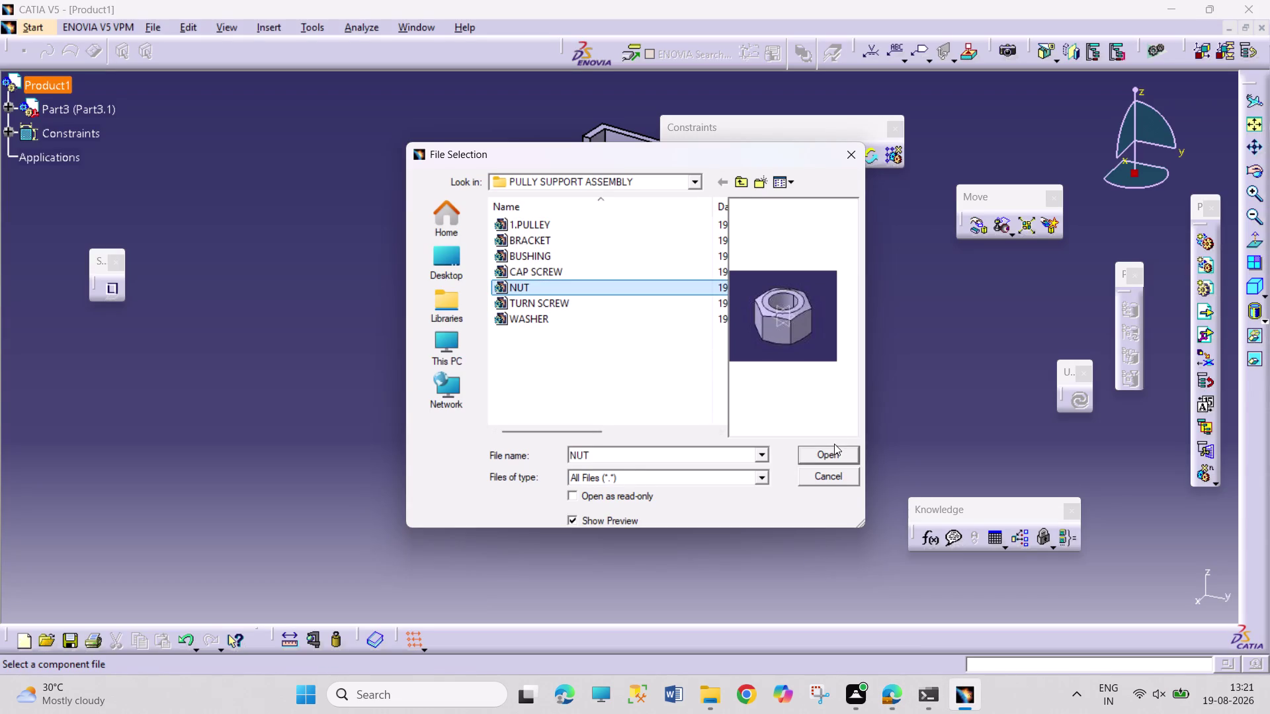
click(831, 450)
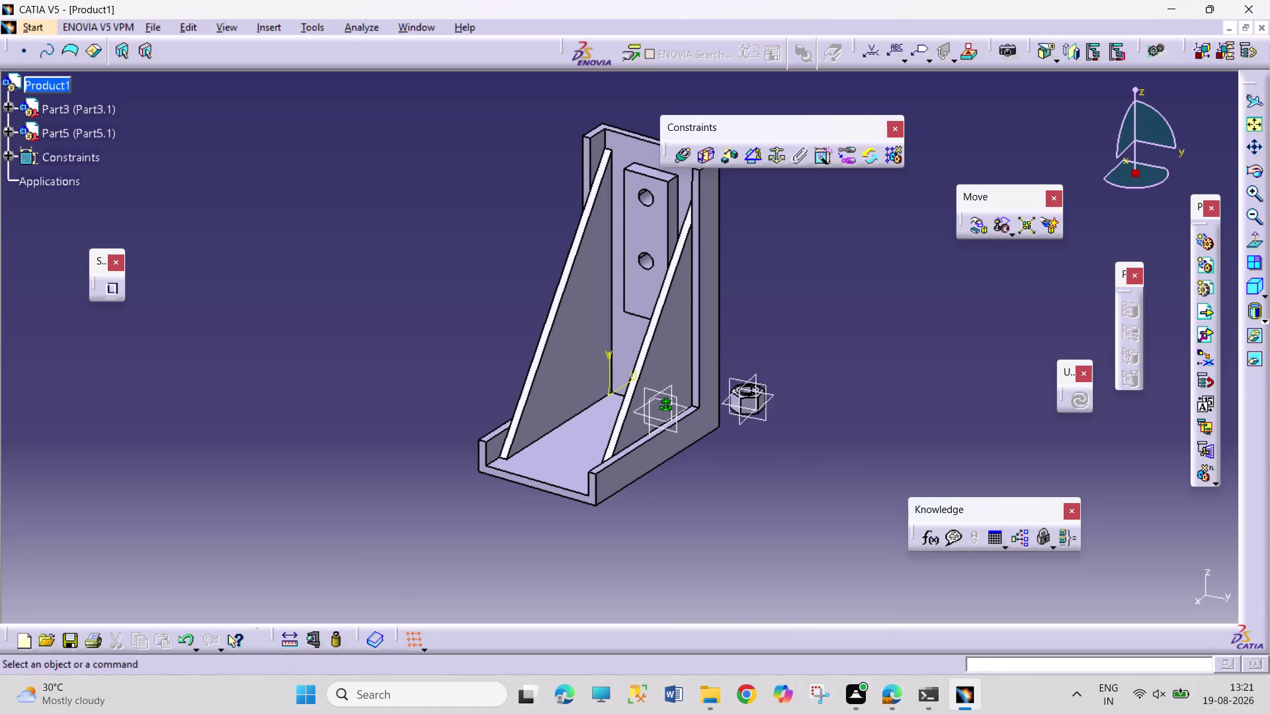
click(857, 449)
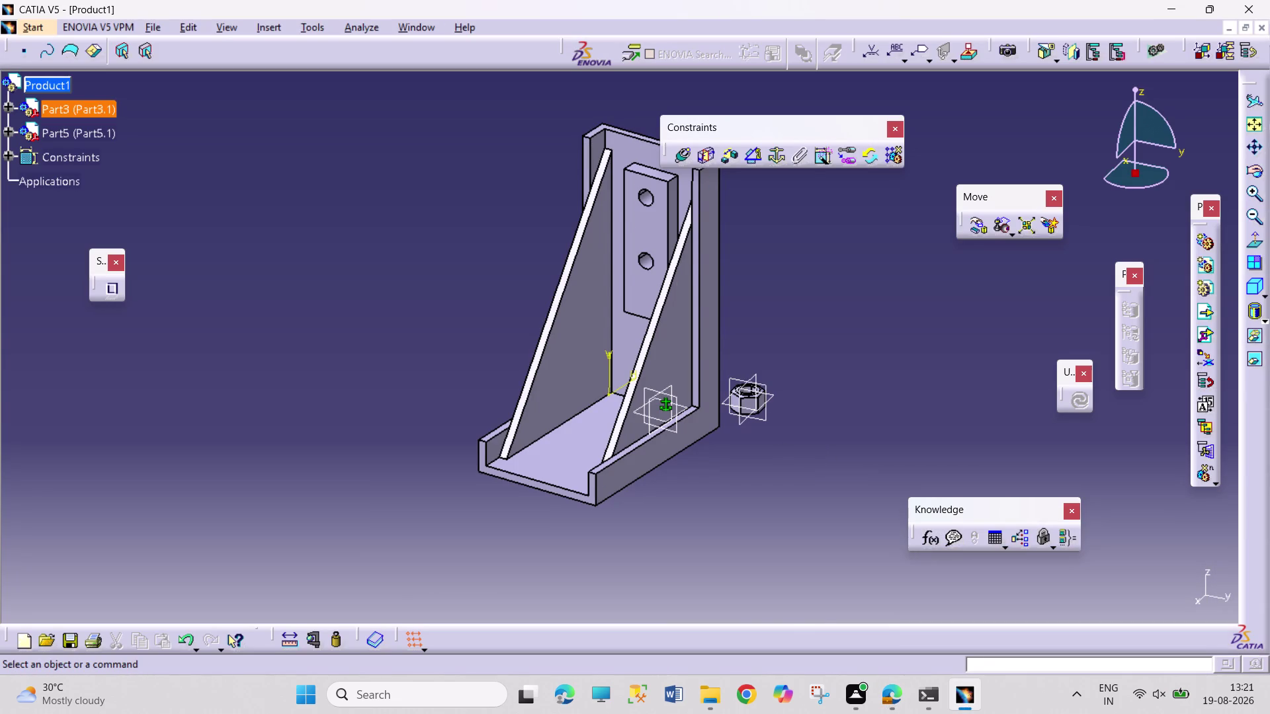
Make the nut's axis coincident with a bracket hole axis and update the assembly.
click(682, 156)
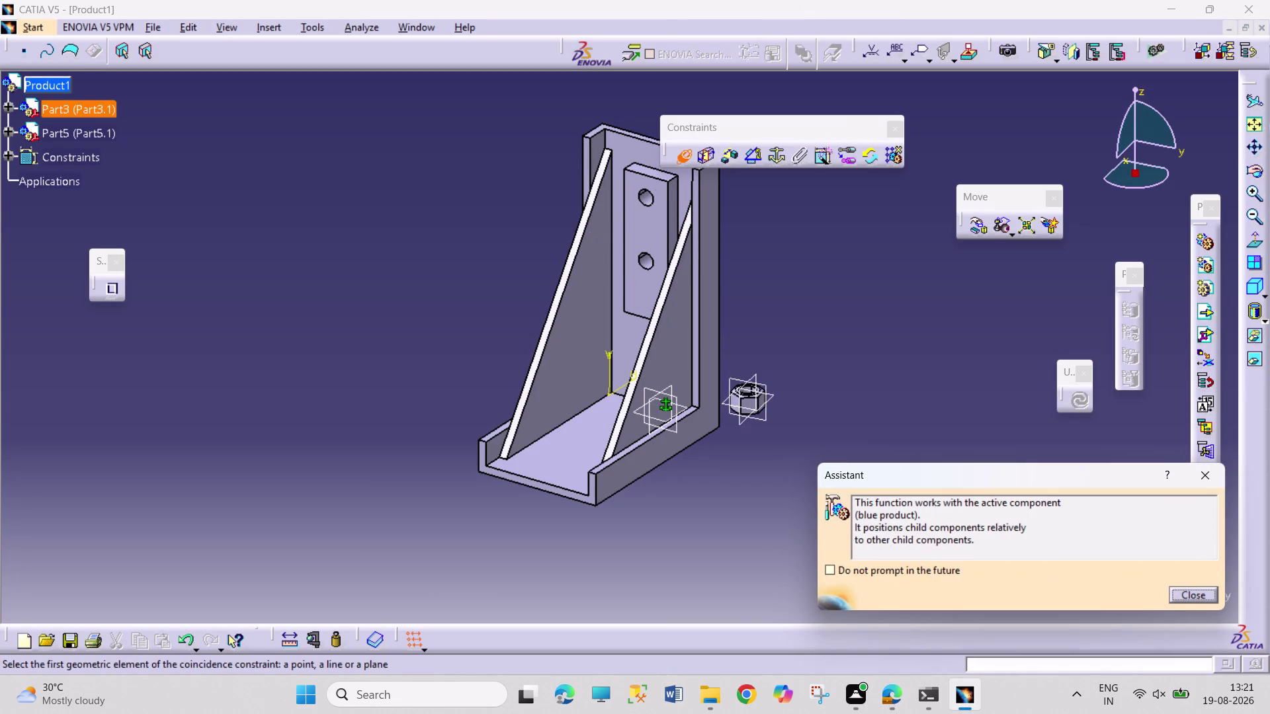
click(650, 200)
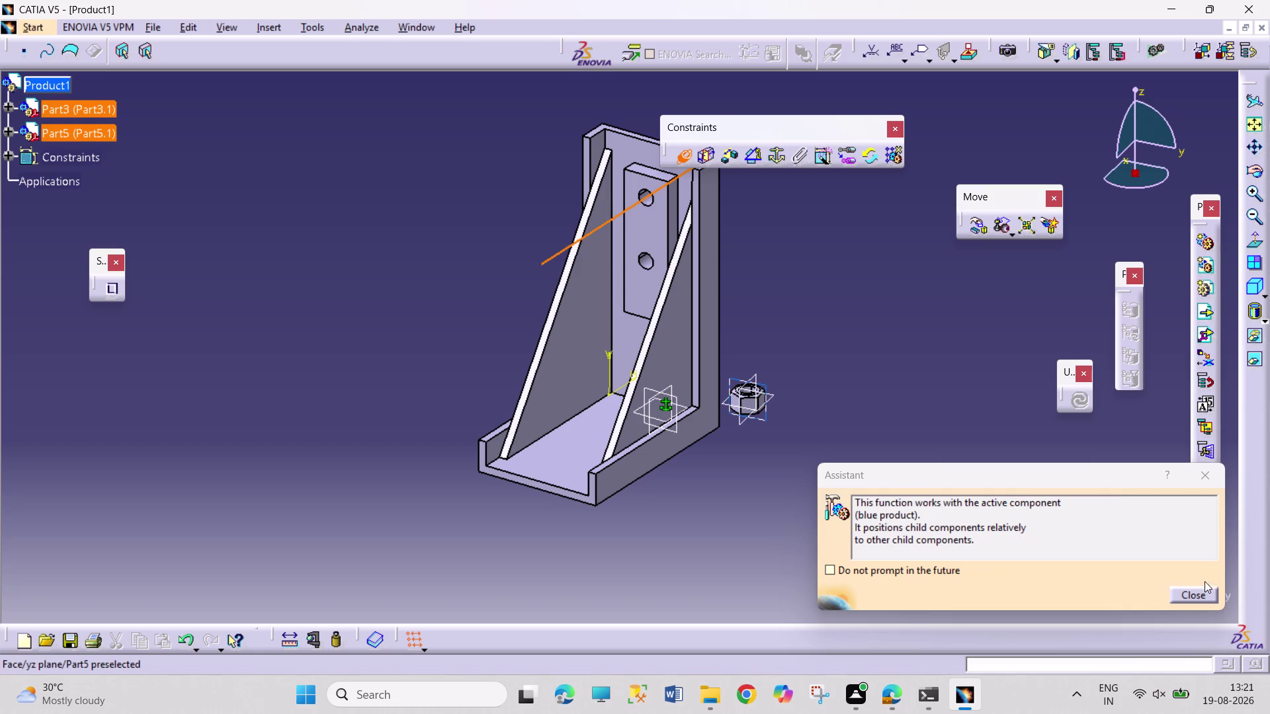
click(1195, 594)
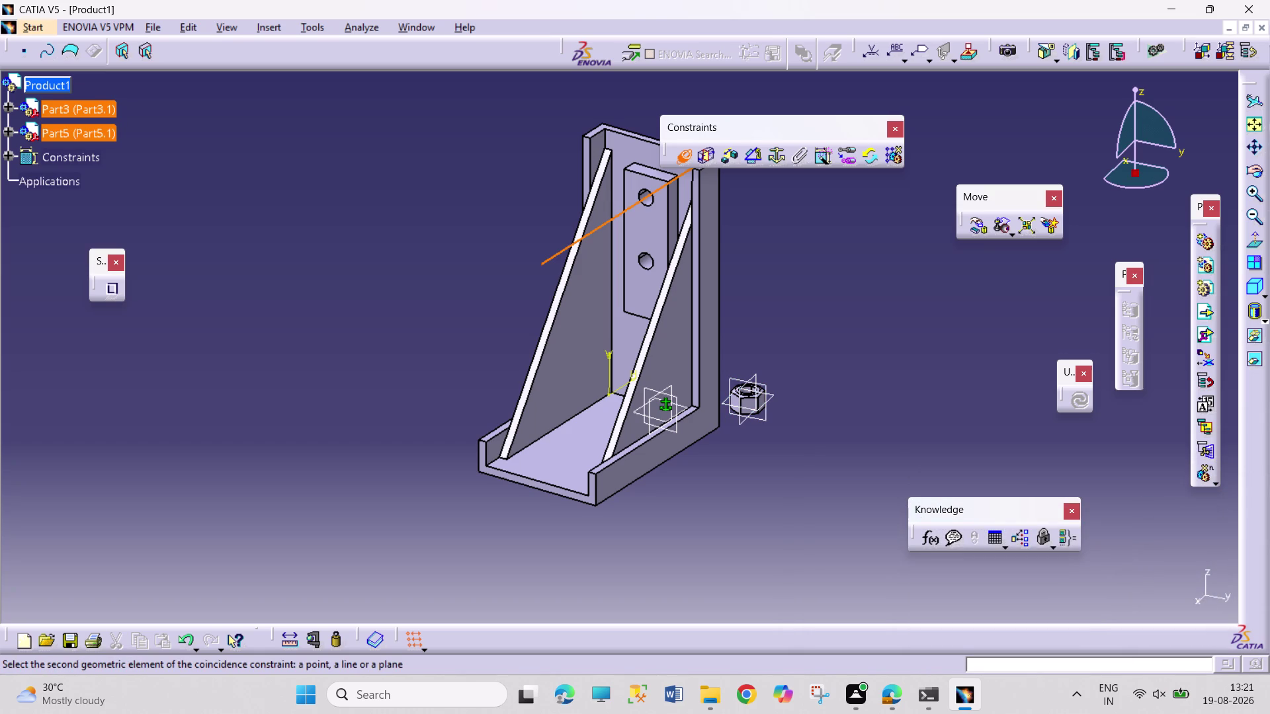
click(763, 400)
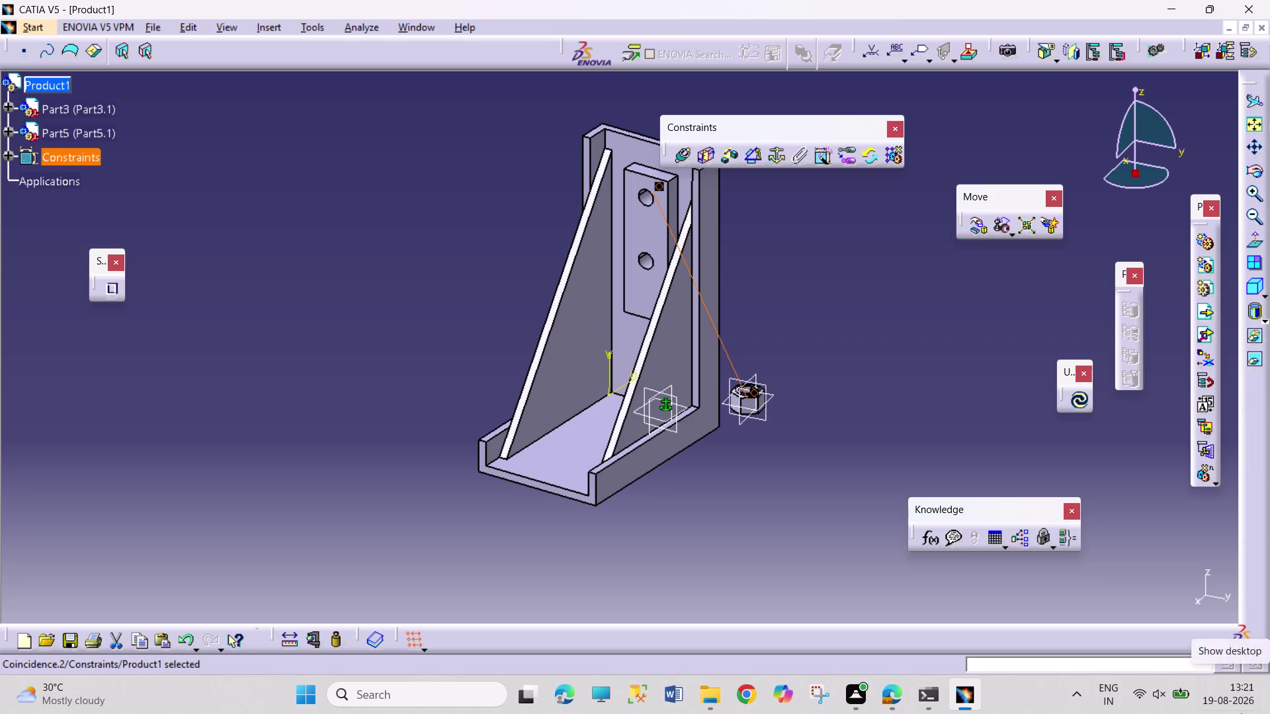
click(1084, 402)
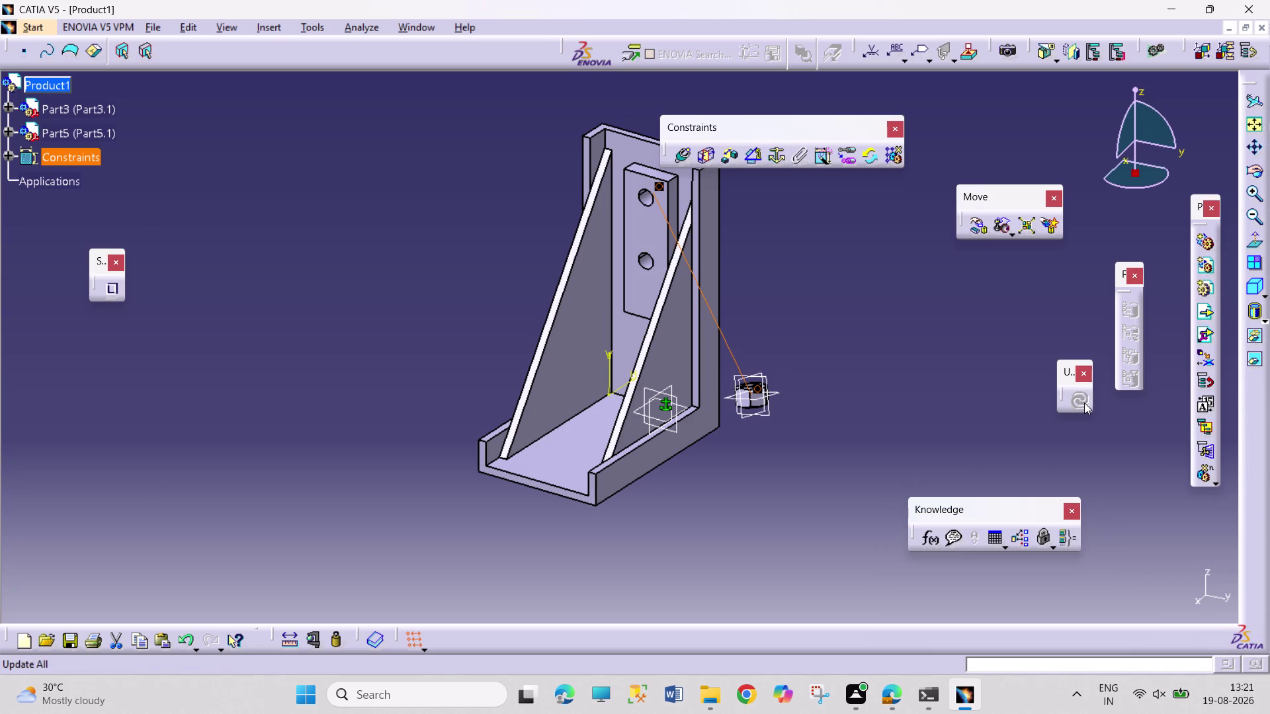
Undo the new coincidence constraint and the assembly update.
key(ctrl+z)
key(ctrl+z)
click(943, 403)
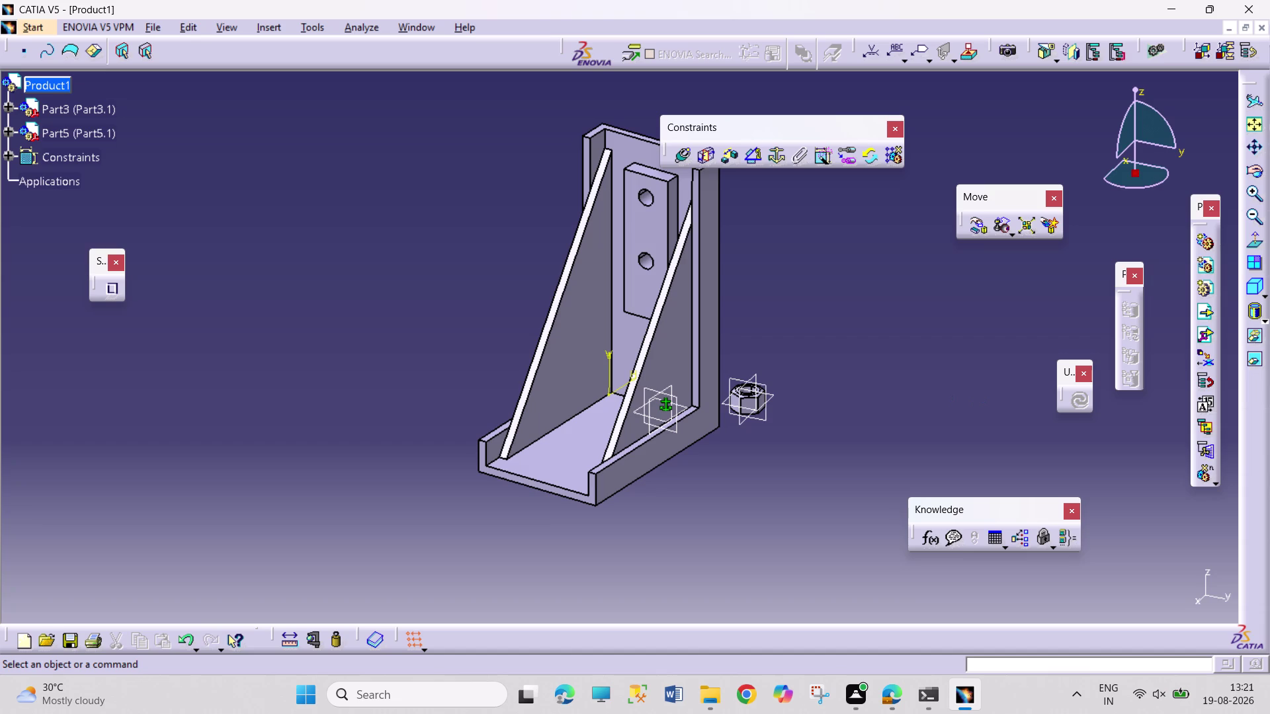
Recreate the bracket-hole-to-nut axis coincidence with the view zoomed in on the nut.
click(684, 165)
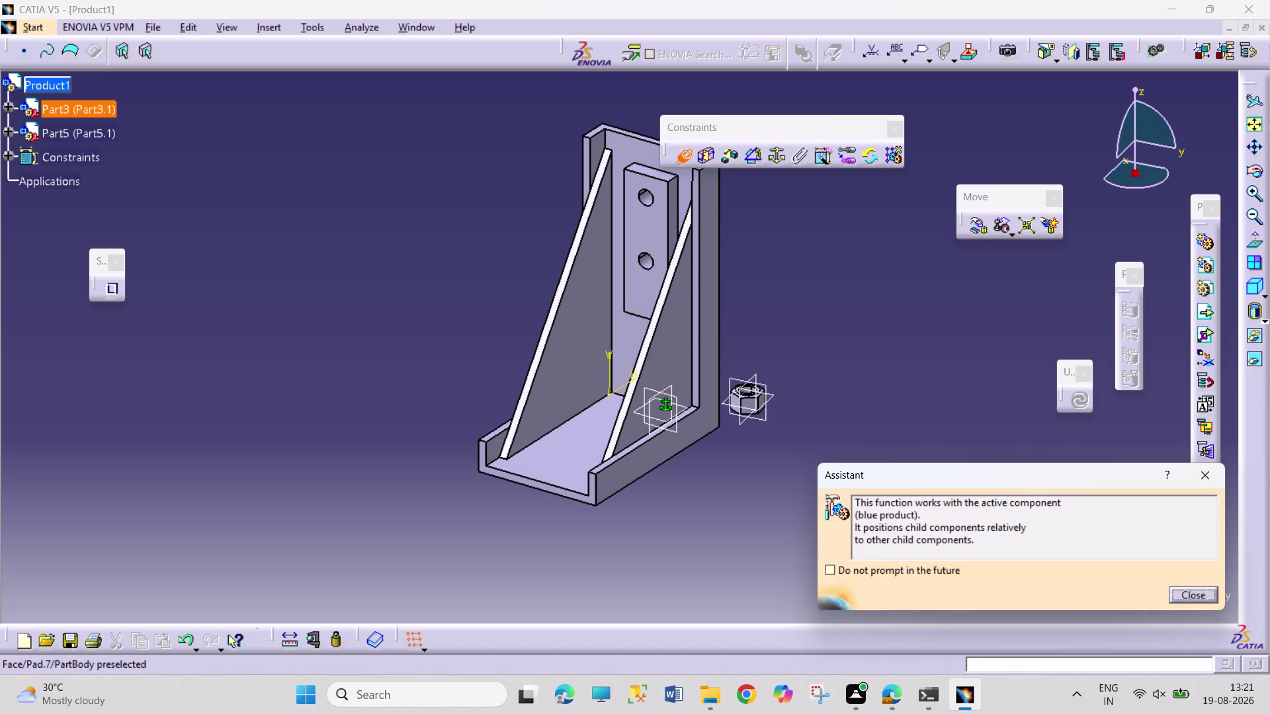
click(647, 197)
middle_drag(758, 462, 775, 374)
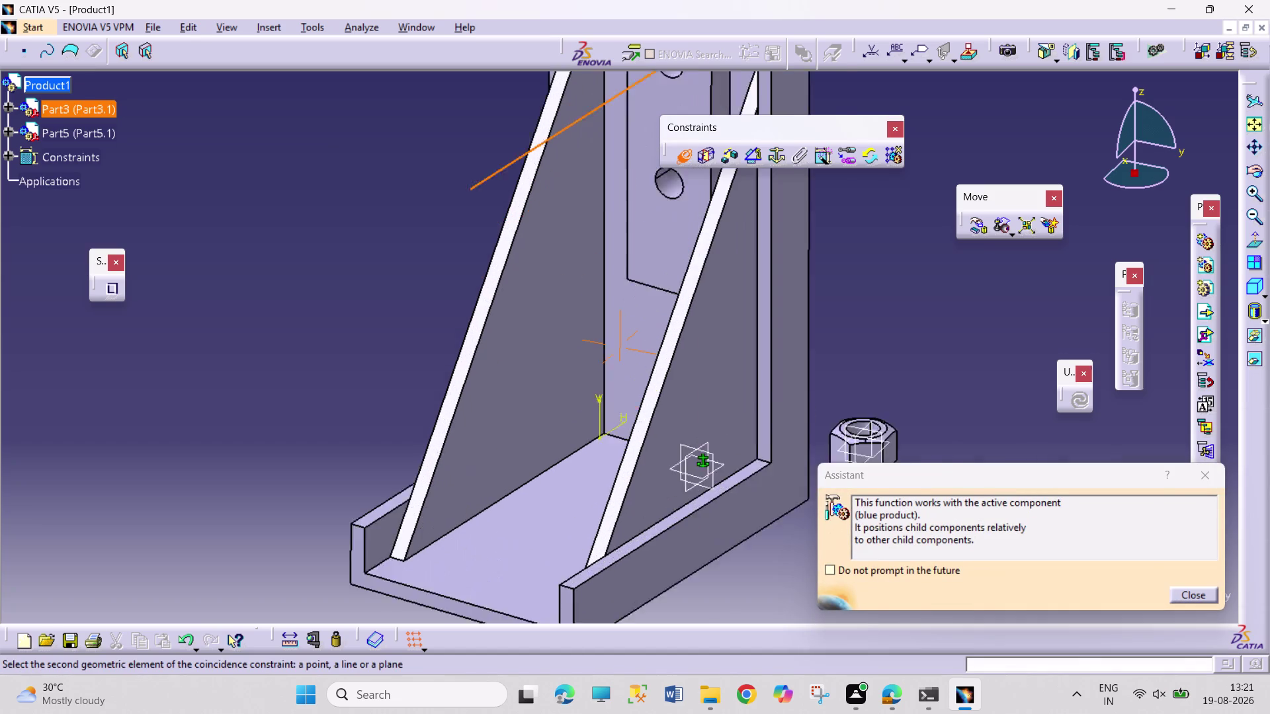
middle_drag(775, 373, 779, 365)
middle_drag(773, 371, 525, 254)
click(678, 323)
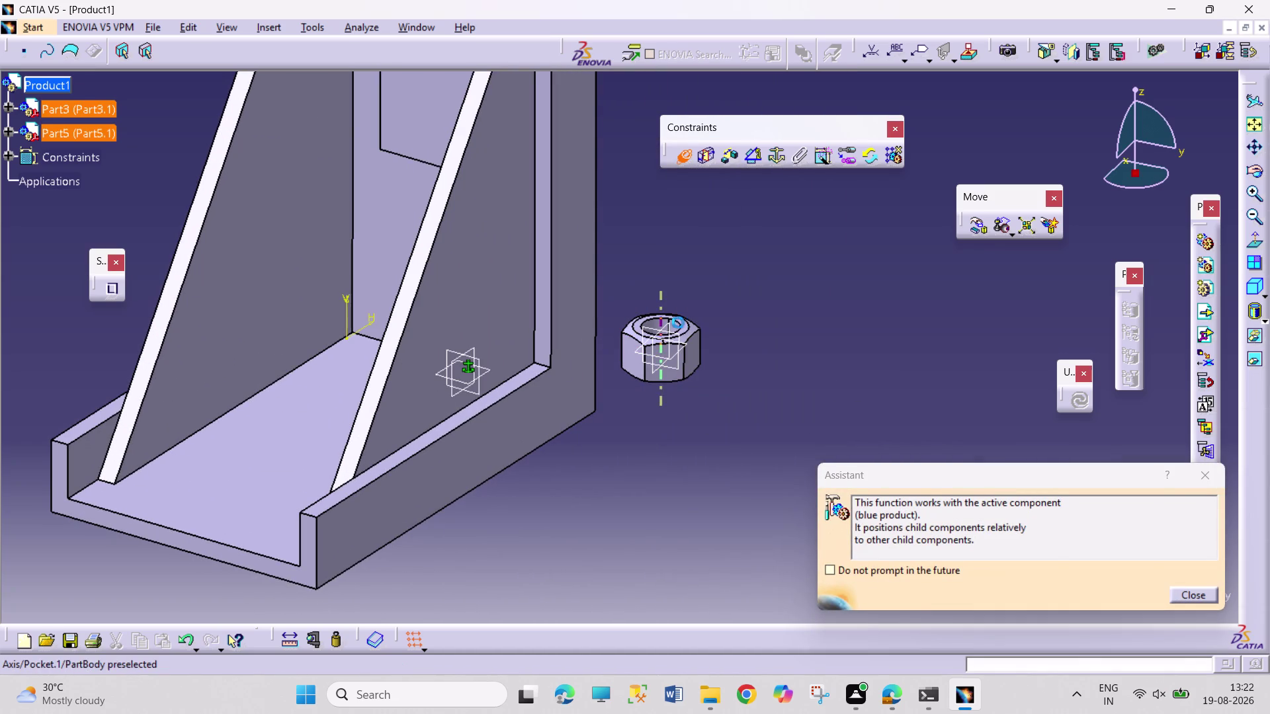
click(1081, 397)
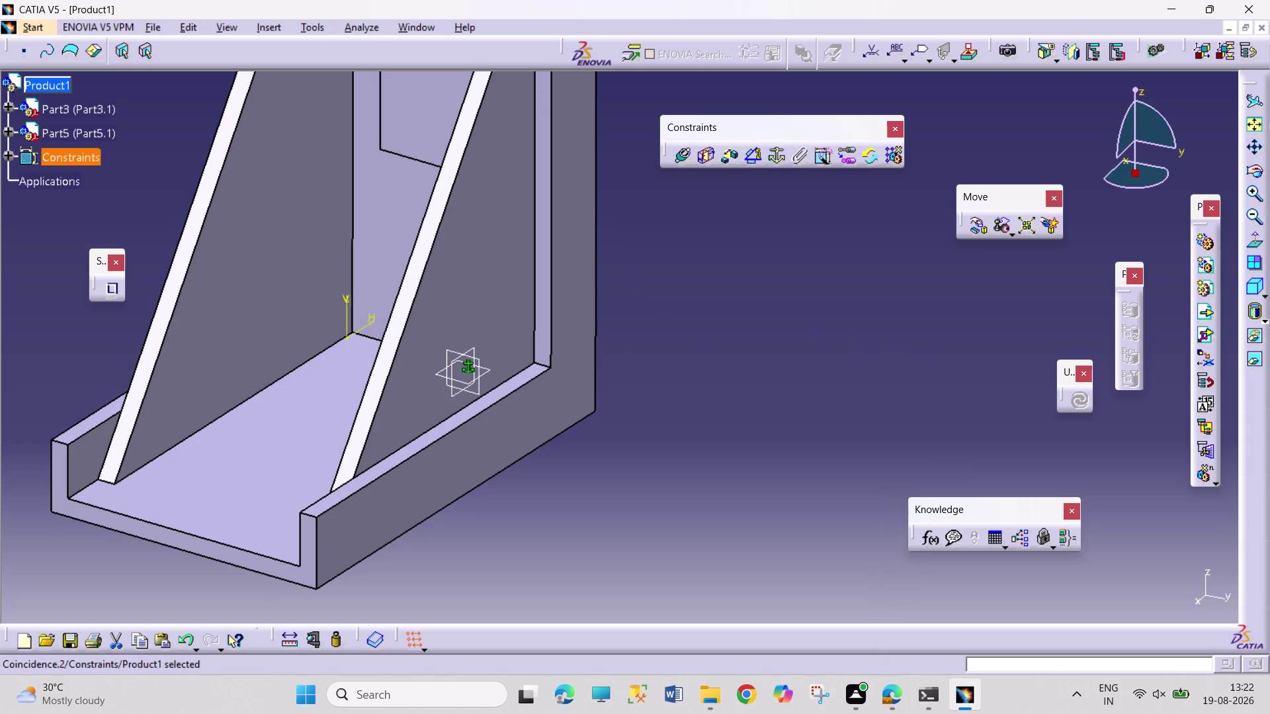